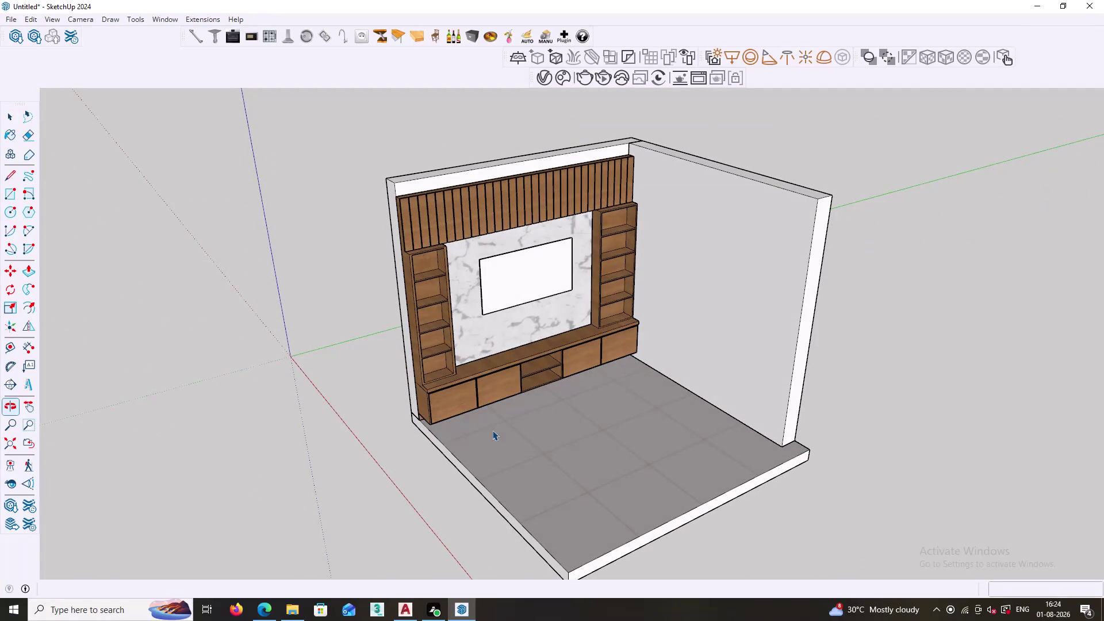
Open the V-Ray Asset Editor and browse Cosmos 3D models in the Vegetation category.
click(545, 81)
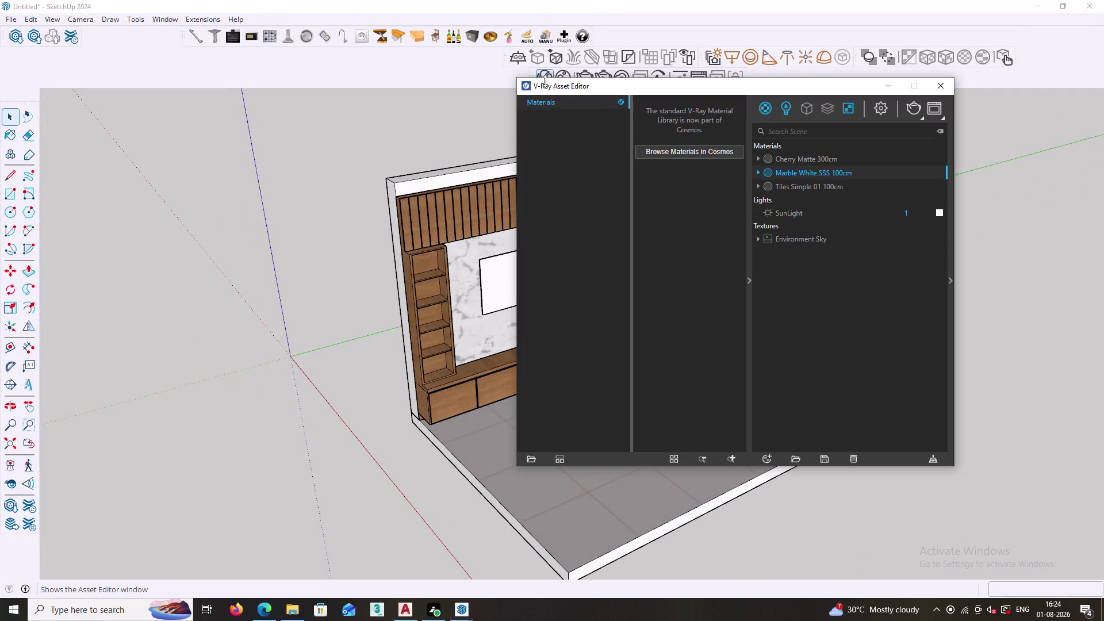
click(672, 147)
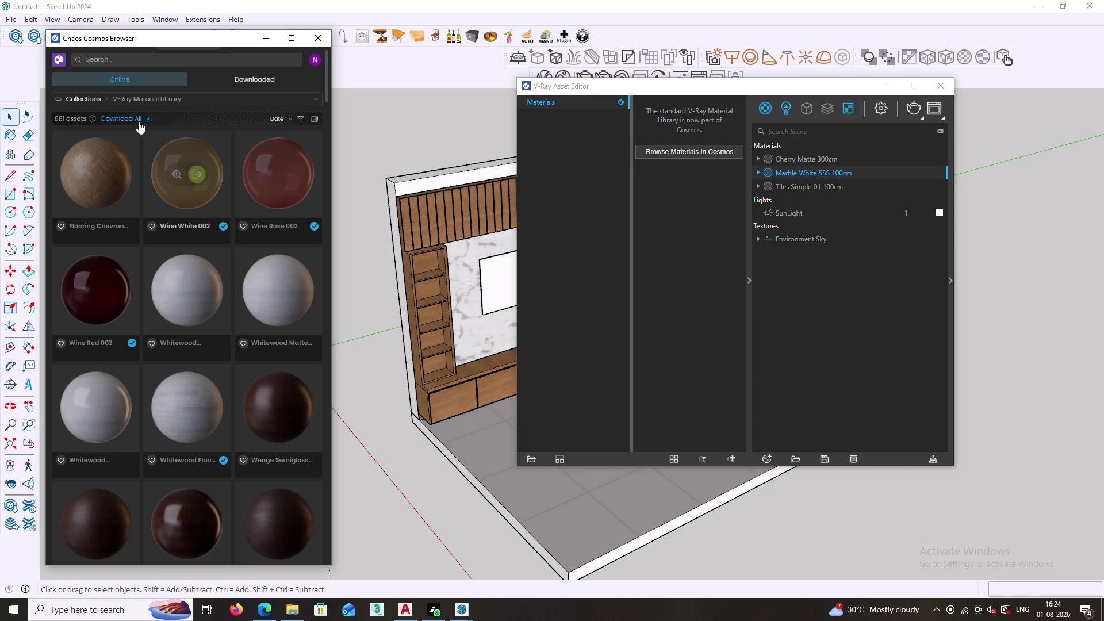
click(57, 62)
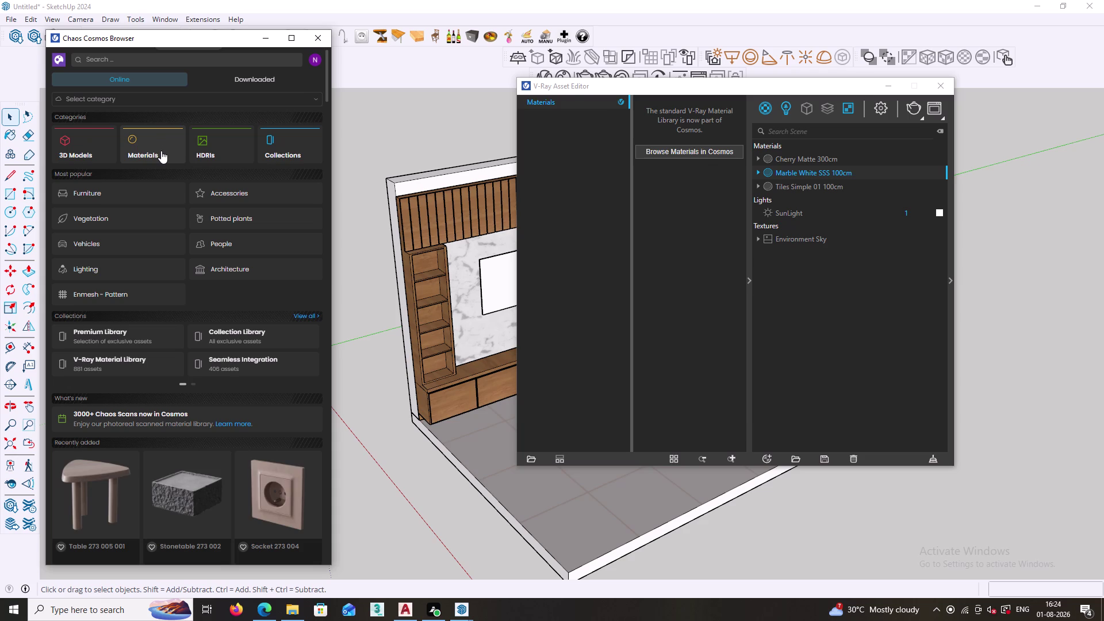
click(89, 219)
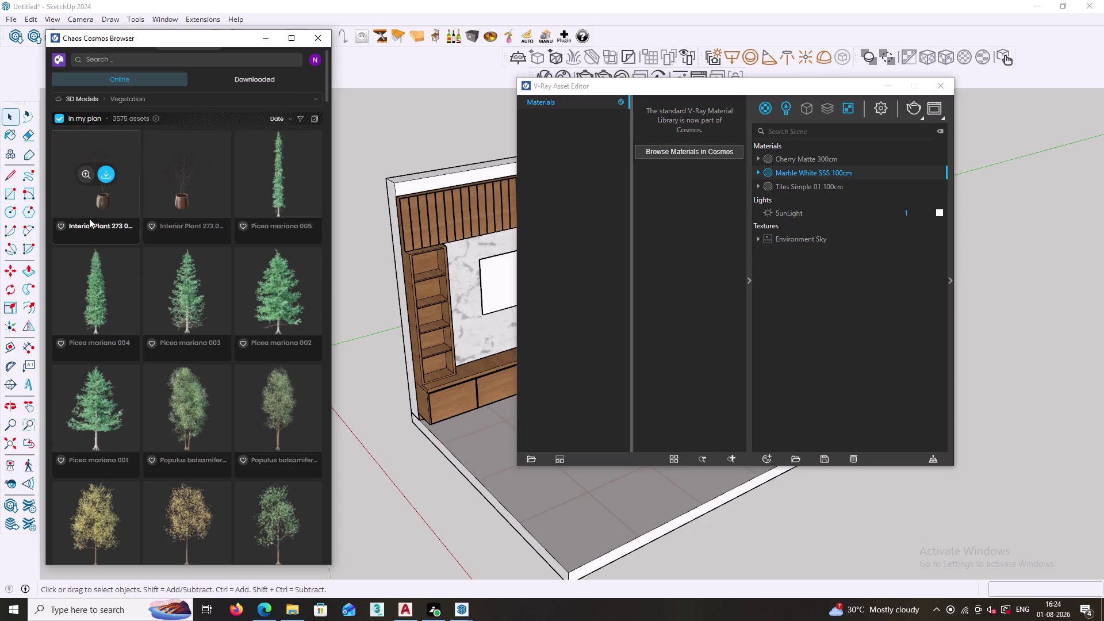
click(127, 99)
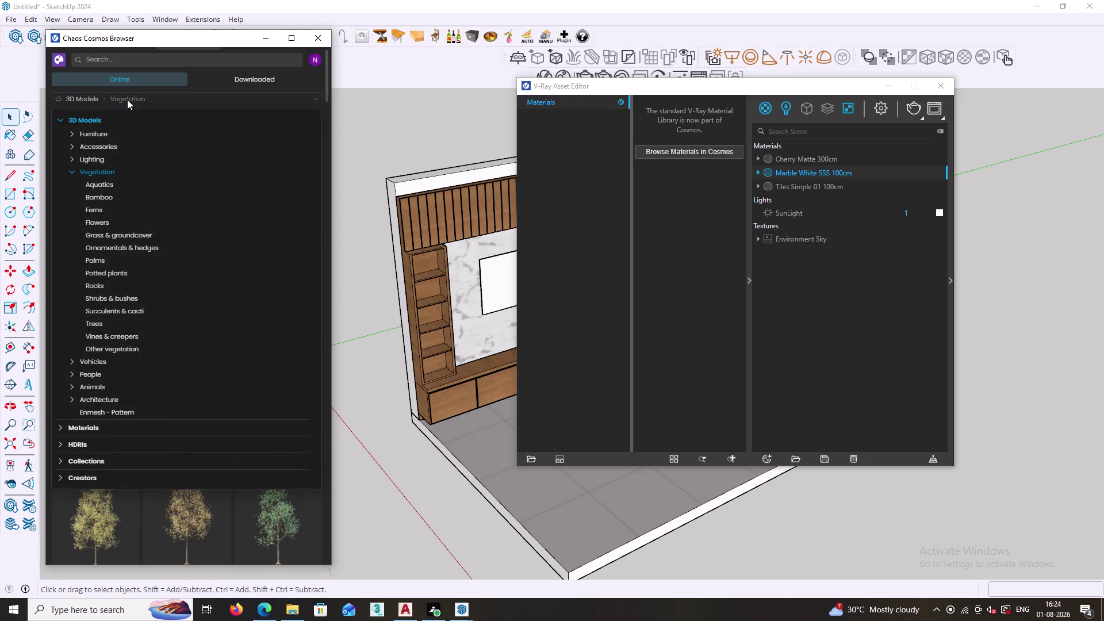
Look through the Aquatics vegetation models in Cosmos.
click(108, 188)
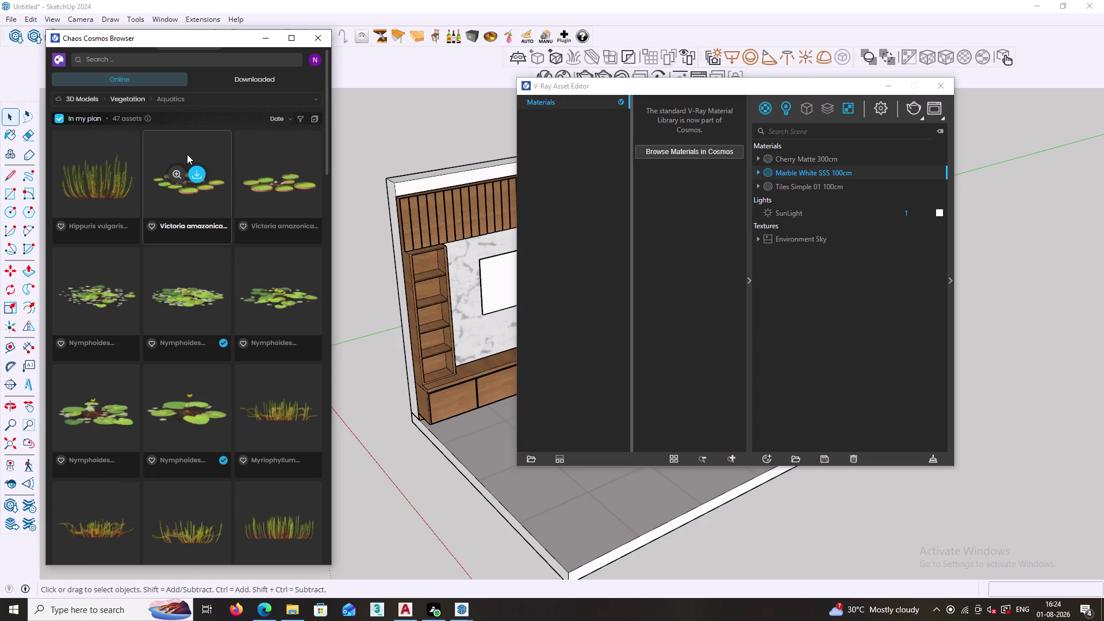
scroll(down, 3)
scroll(down, 3)
scroll(down, 3)
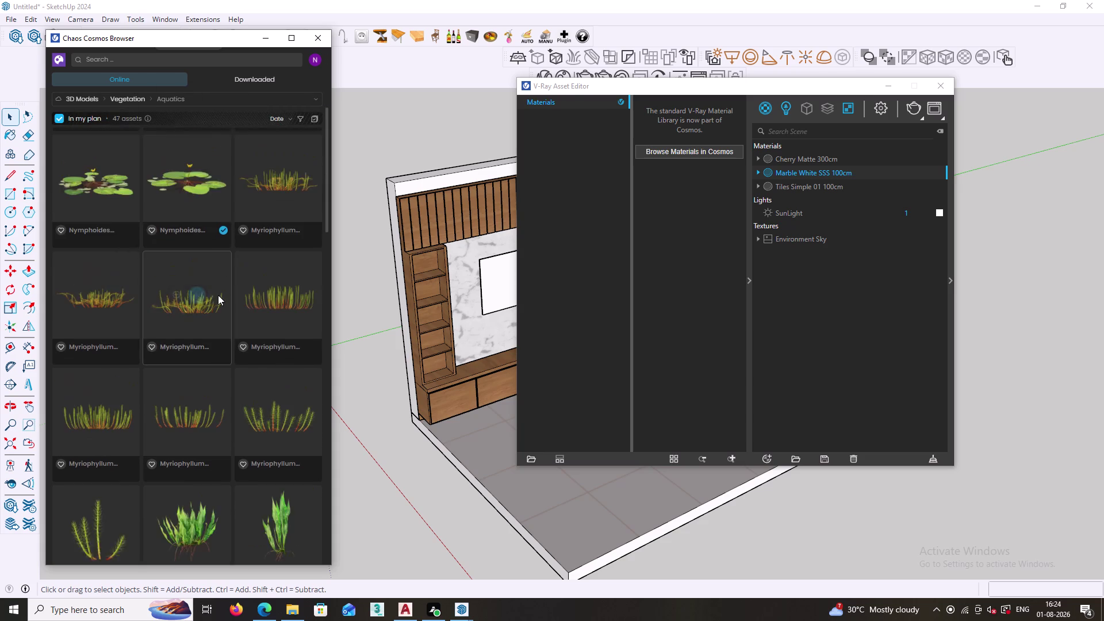
scroll(down, 3)
scroll(down, 3)
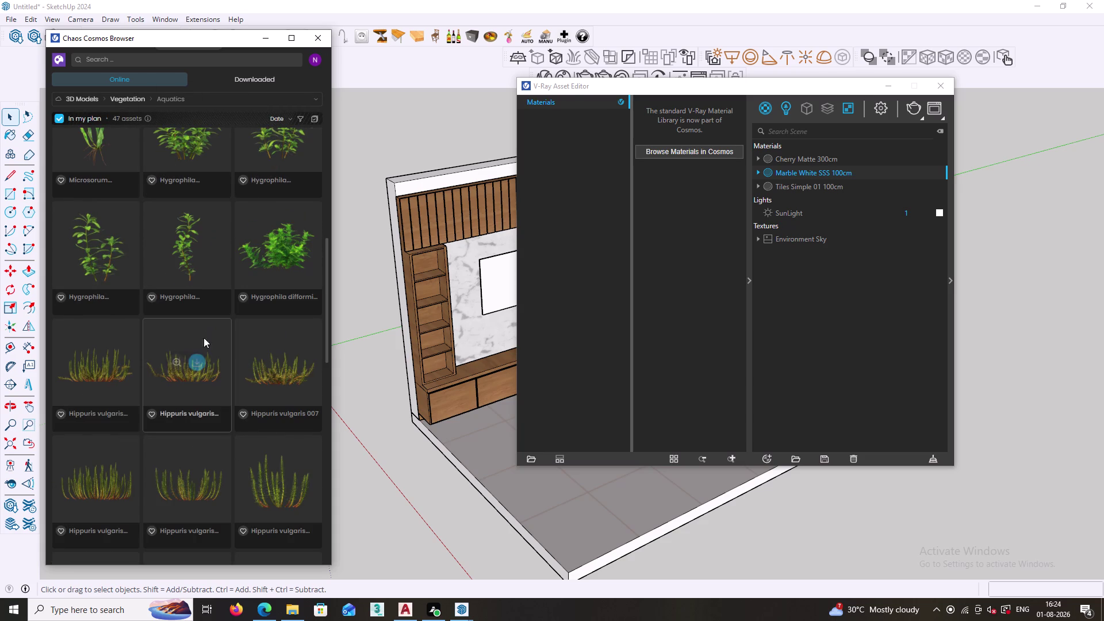
scroll(down, 3)
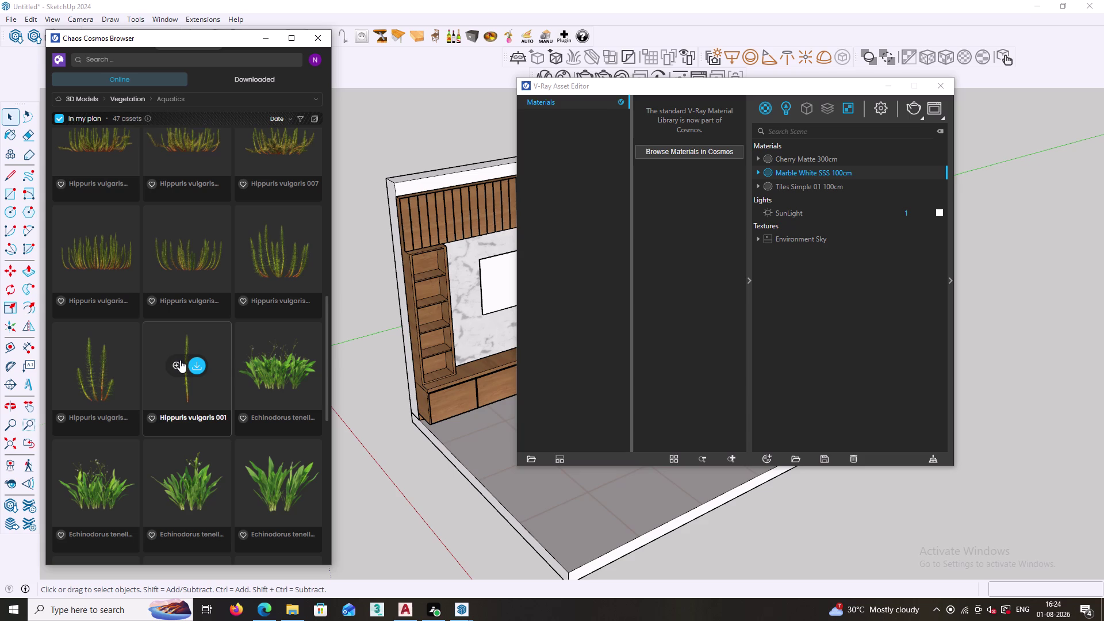
scroll(down, 3)
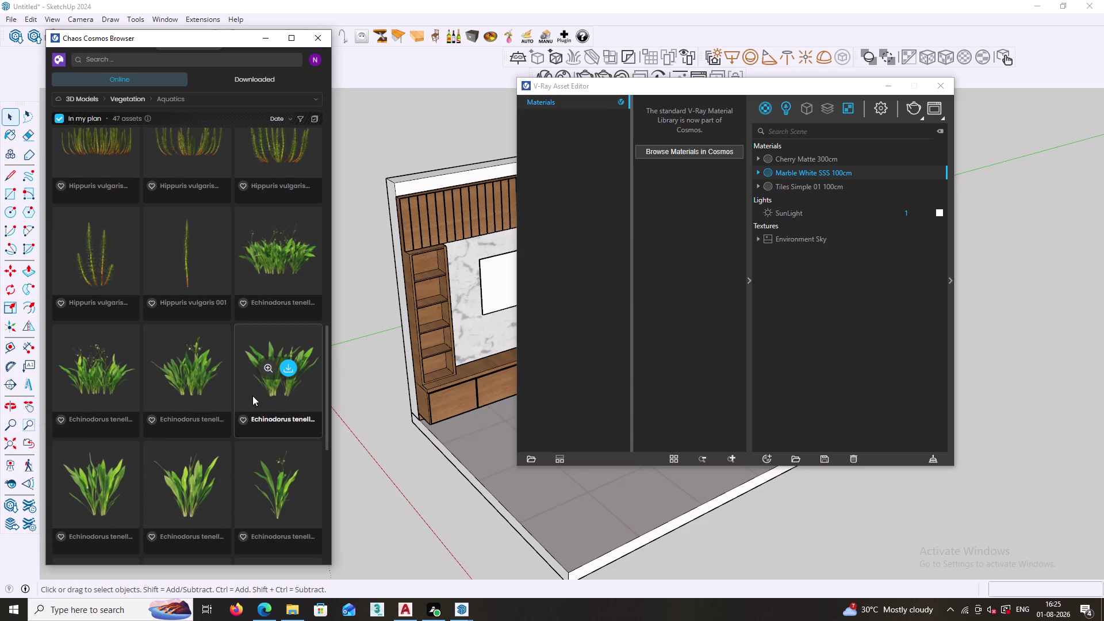
scroll(down, 3)
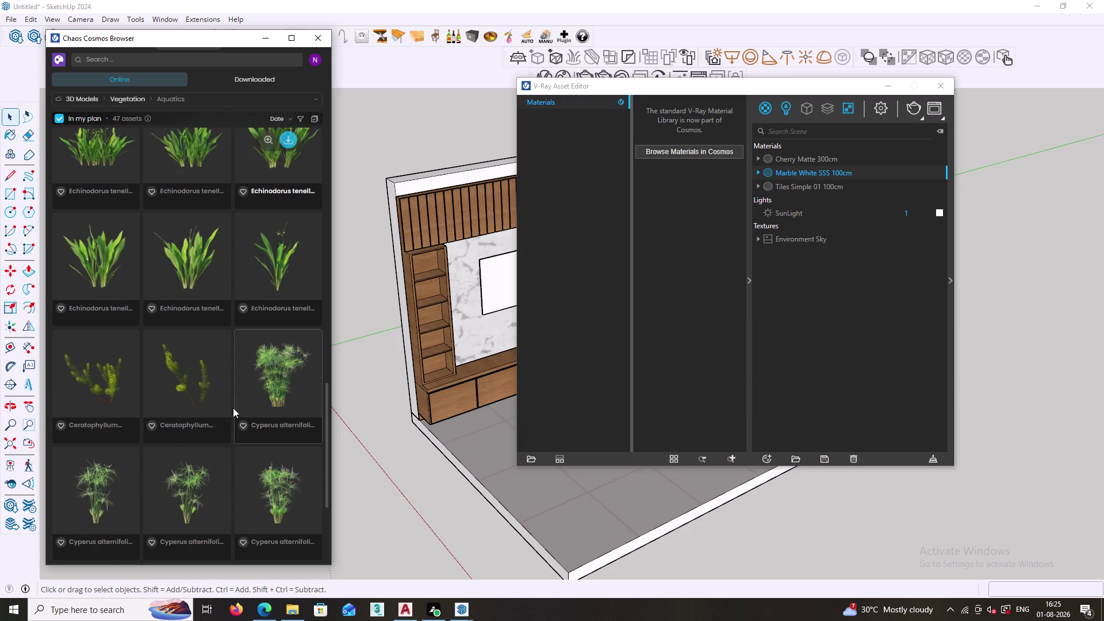
scroll(down, 3)
scroll(down, 3)
scroll(up, 3)
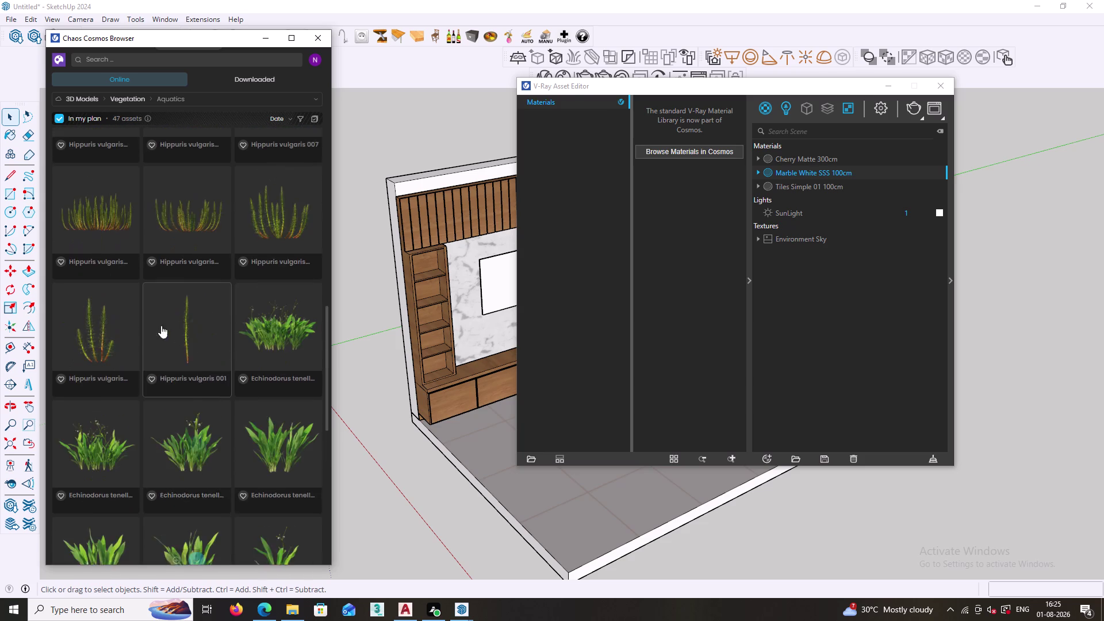
scroll(up, 3)
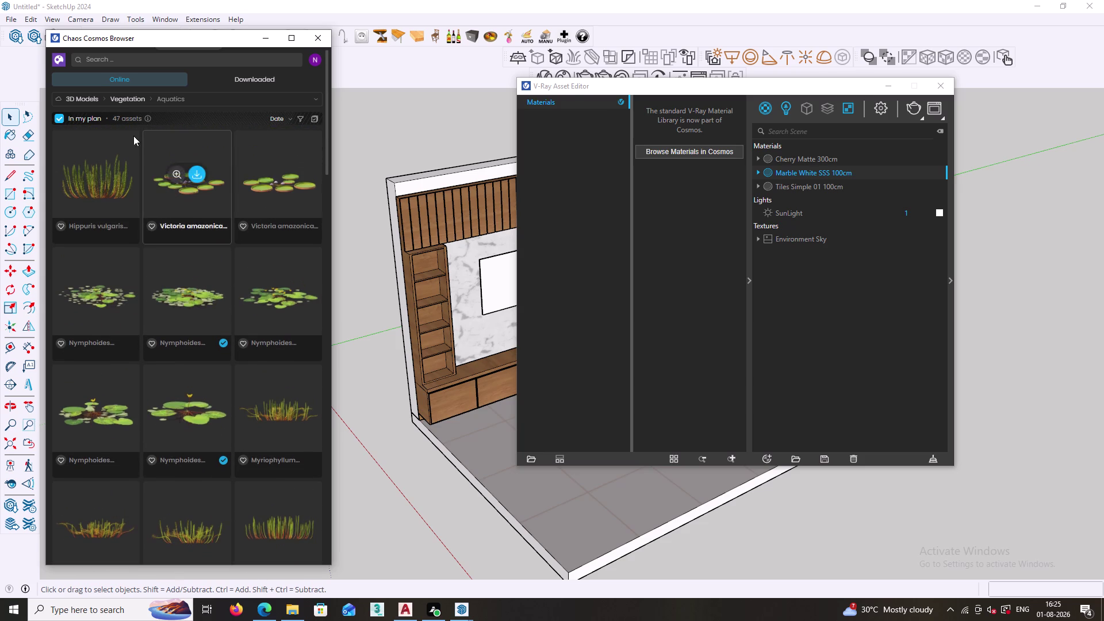
Switch to the Bamboo vegetation category and scroll its models.
click(136, 99)
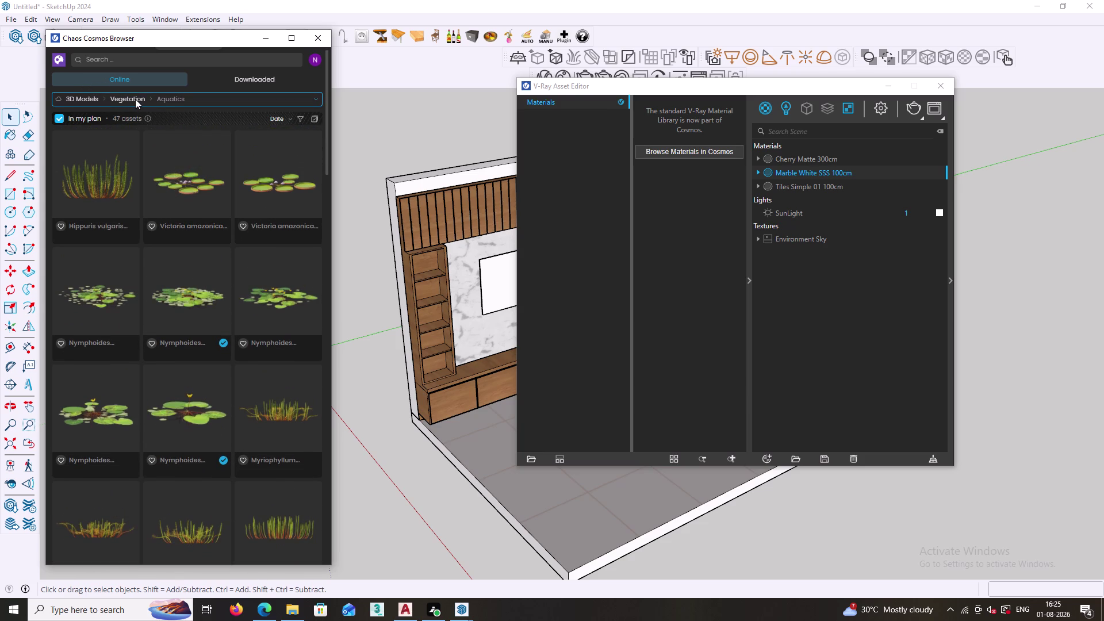
click(111, 196)
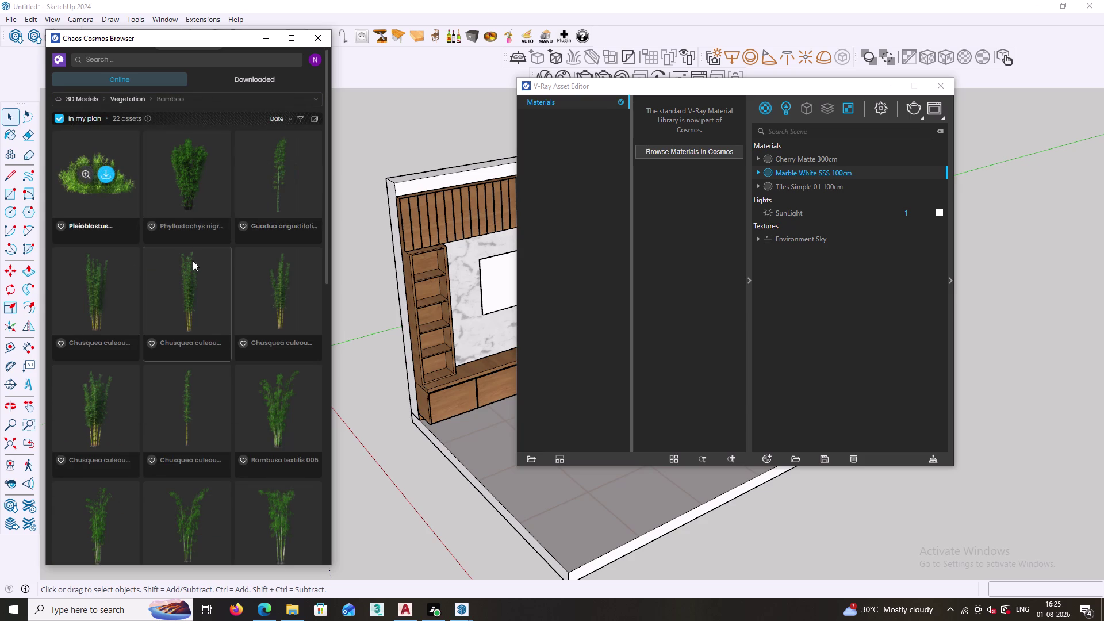
scroll(down, 3)
Browse the Ferns and Flowers vegetation models.
click(158, 93)
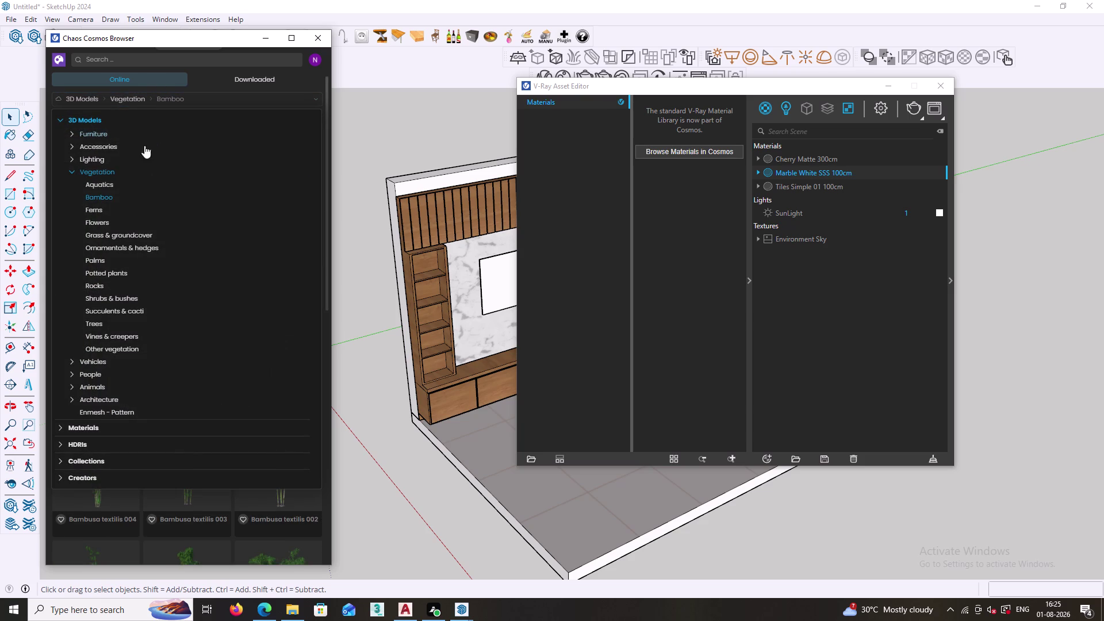
click(101, 205)
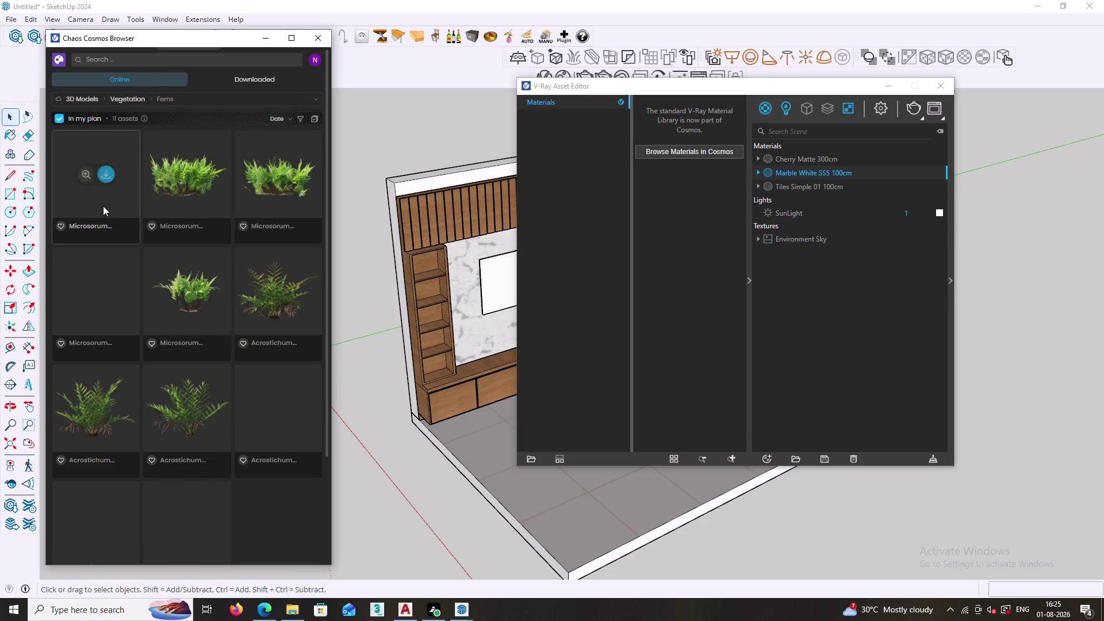
scroll(down, 3)
scroll(down, 3)
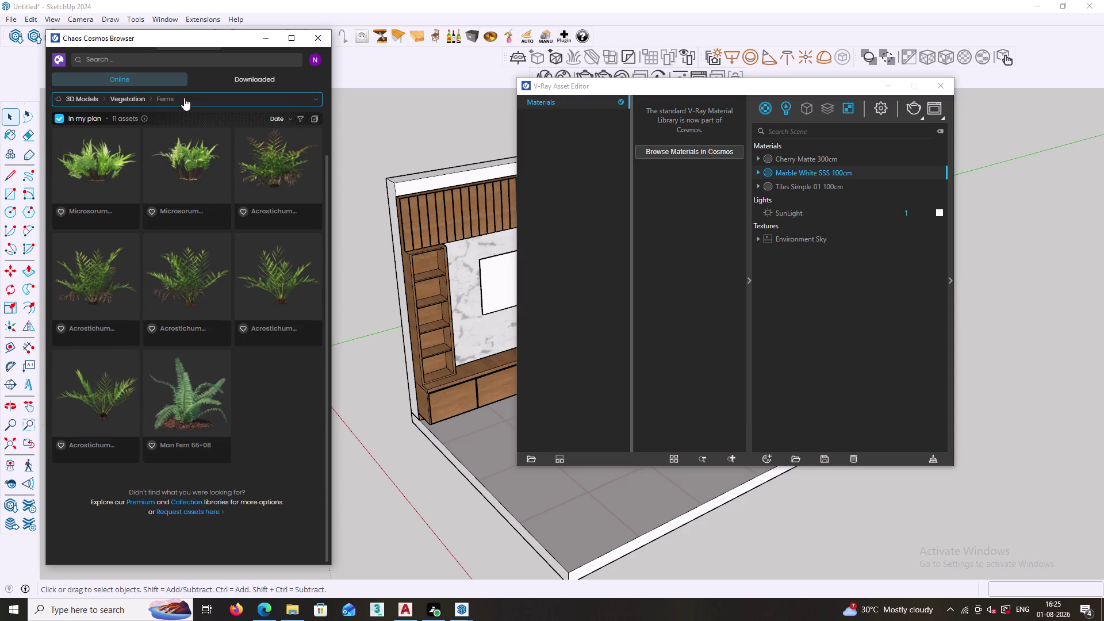
click(184, 98)
click(119, 223)
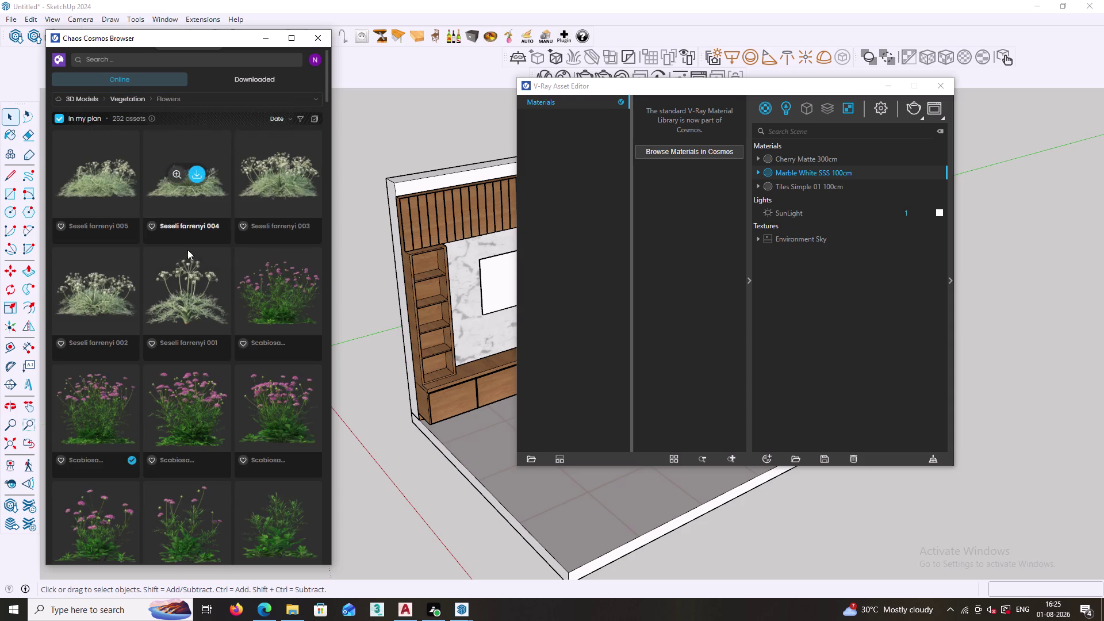
scroll(down, 3)
scroll(down, 3)
Visit Grass & groundcover, Ornamentals & hedges and Palms, ending on Potted plants.
click(184, 97)
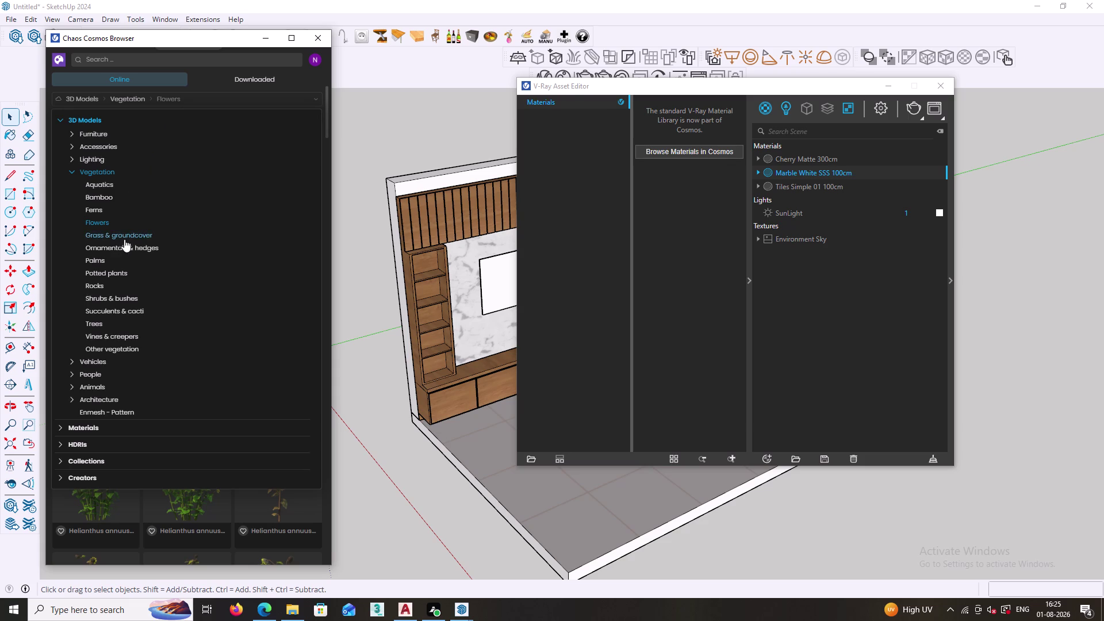
click(126, 238)
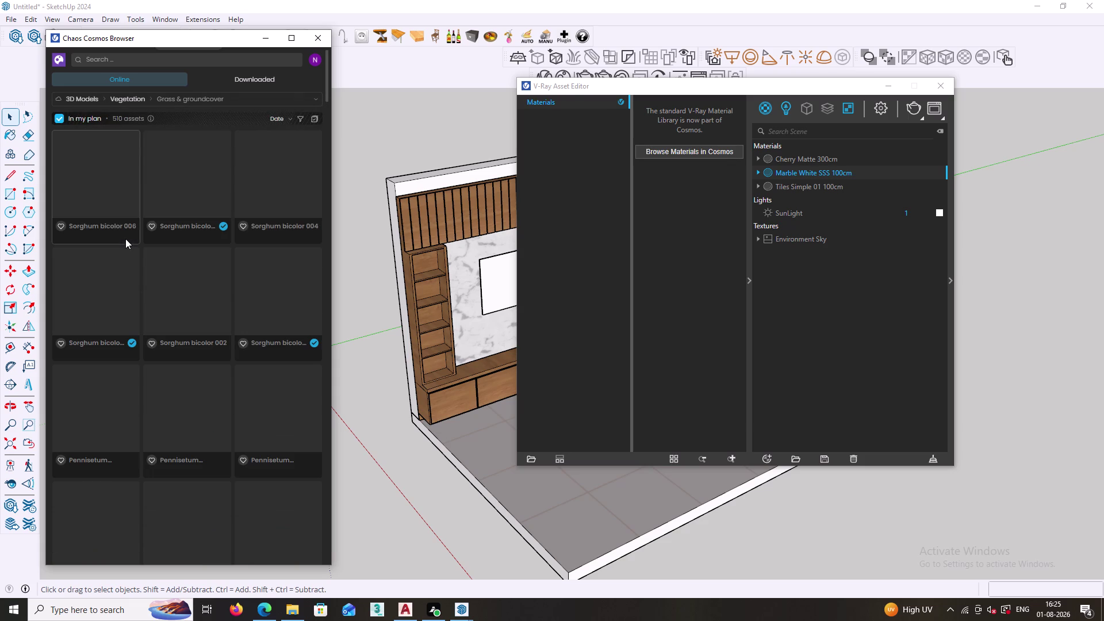
click(207, 99)
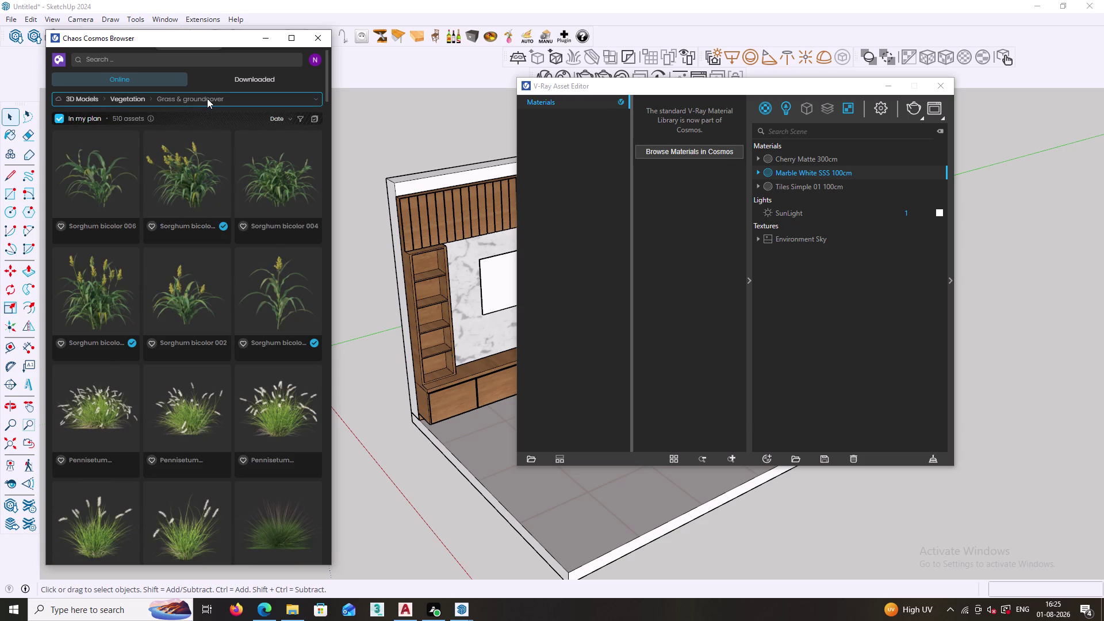
click(124, 246)
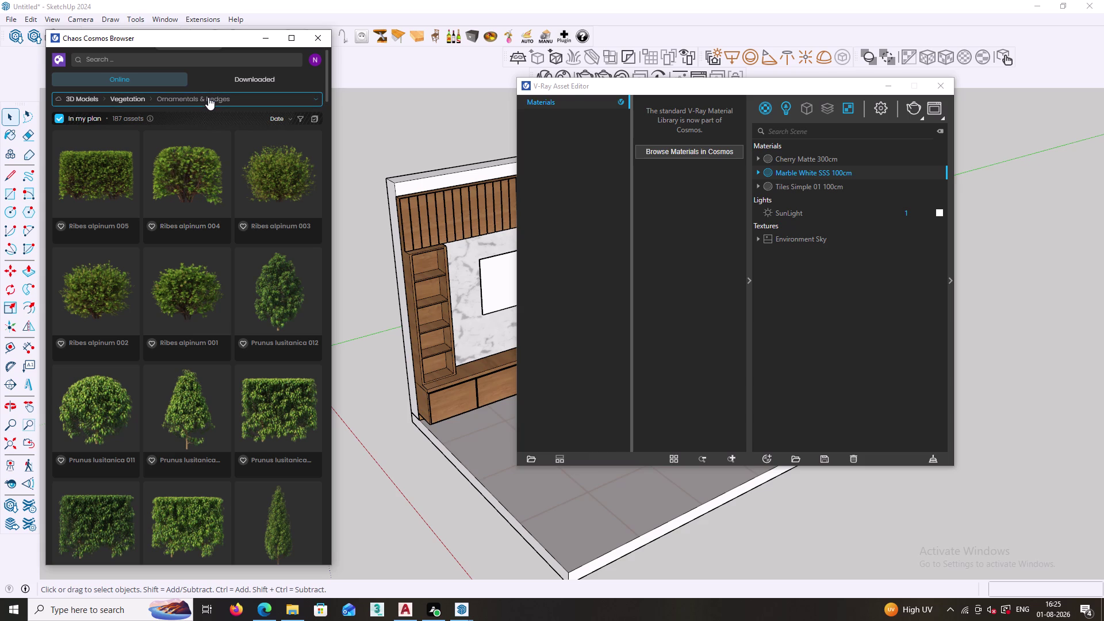
click(208, 98)
click(104, 257)
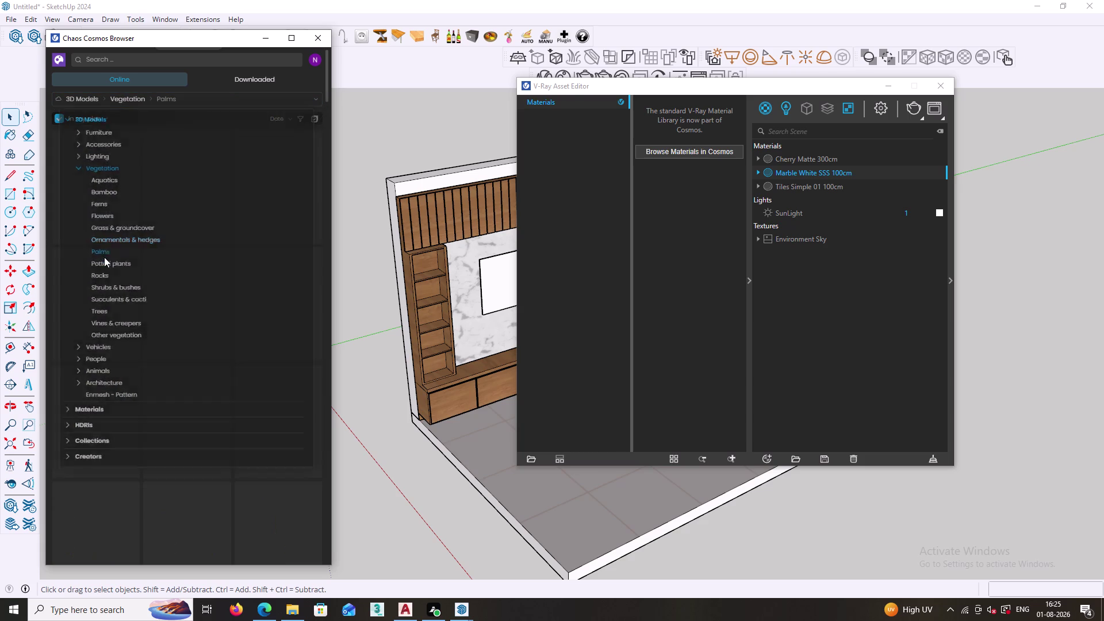
click(190, 101)
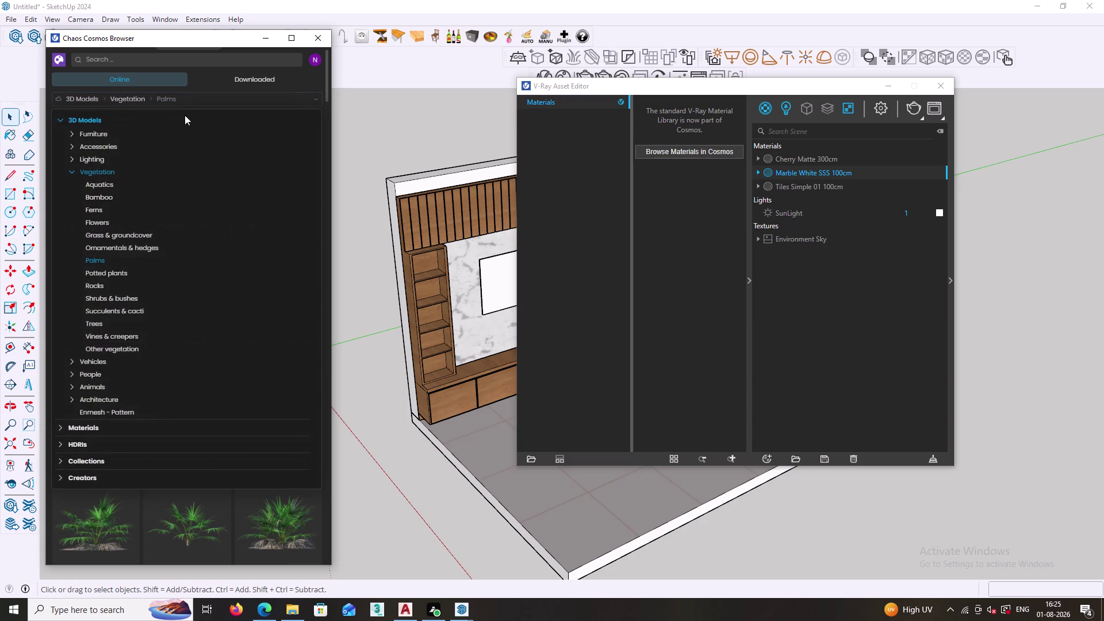
click(107, 273)
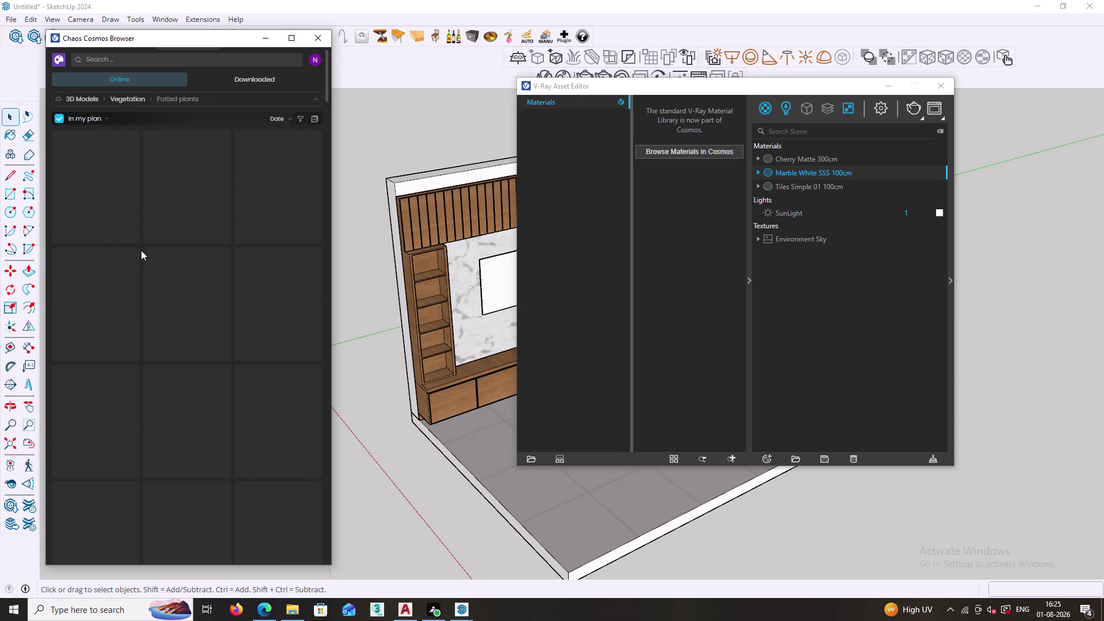
Download the Philodendron moonlight 001 and Monstera deliciosa potted plants.
scroll(down, 3)
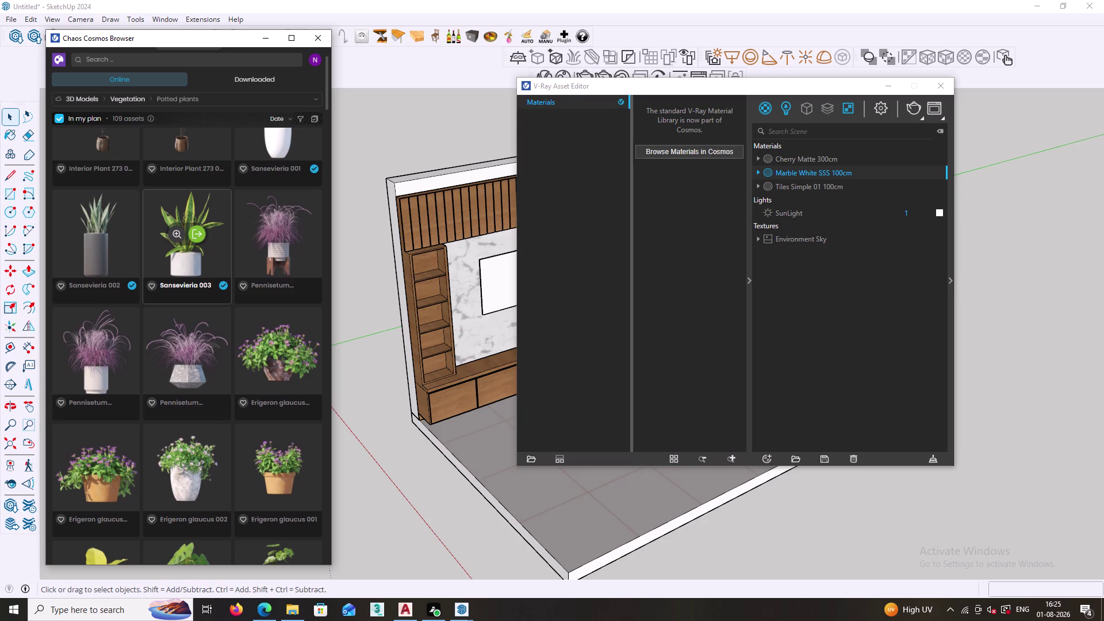
scroll(down, 3)
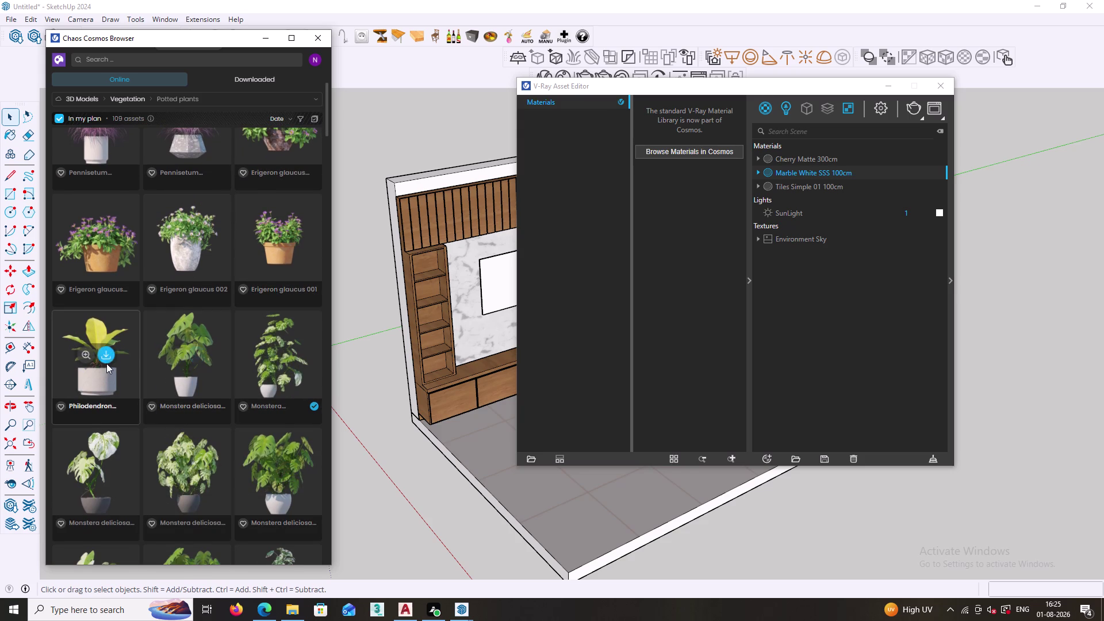
click(110, 355)
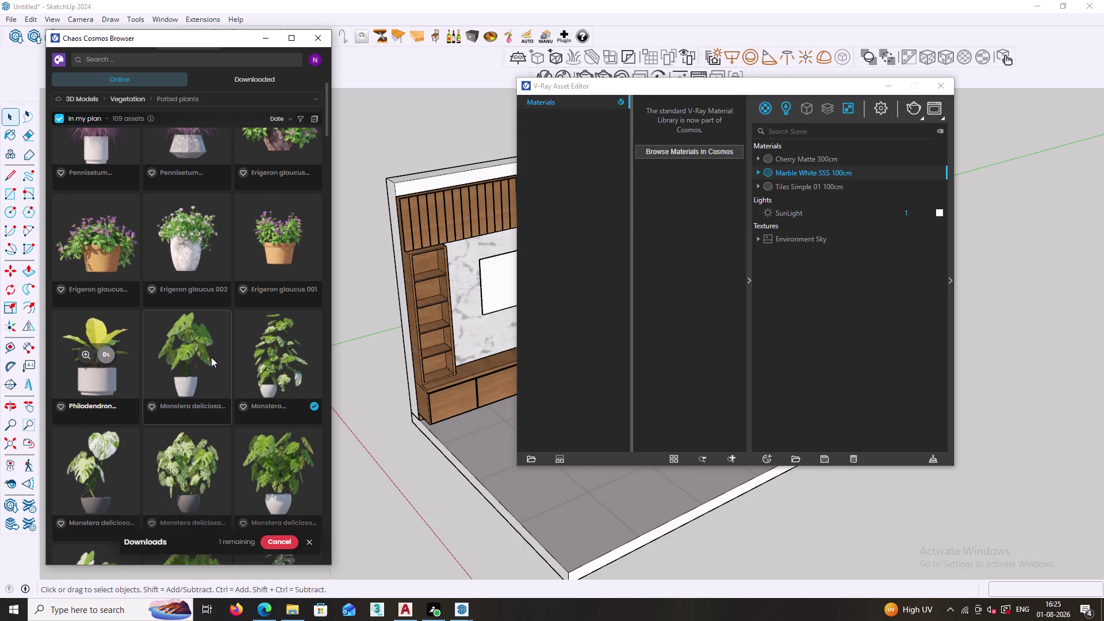
click(199, 352)
Scroll further down the potted plants and download Plant 260 031 02.
scroll(down, 3)
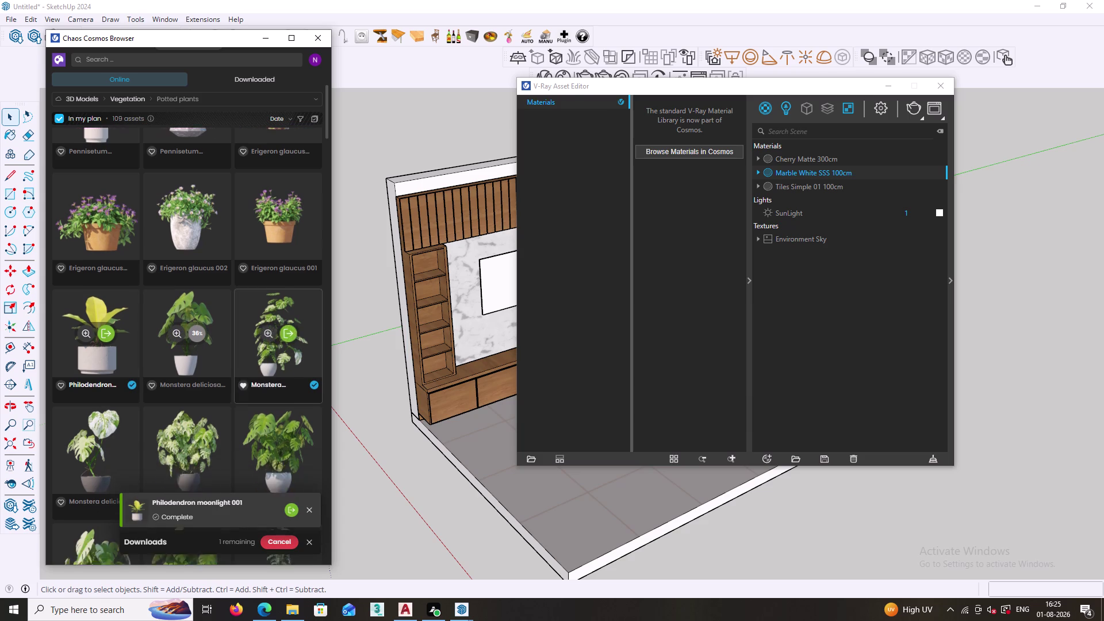
scroll(down, 3)
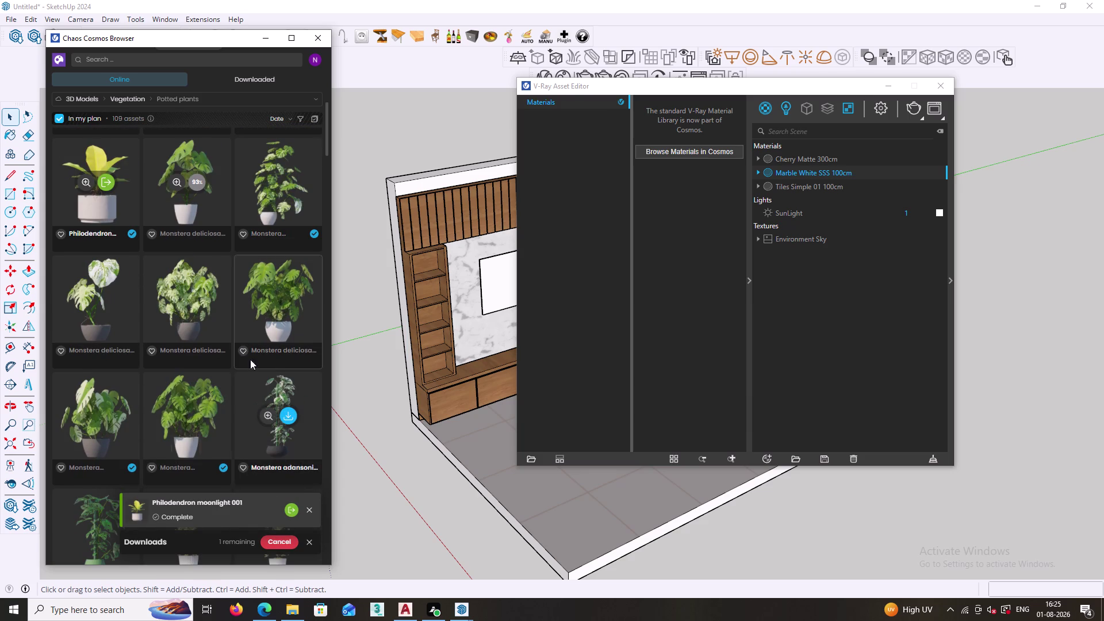
scroll(down, 3)
scroll(down, 3)
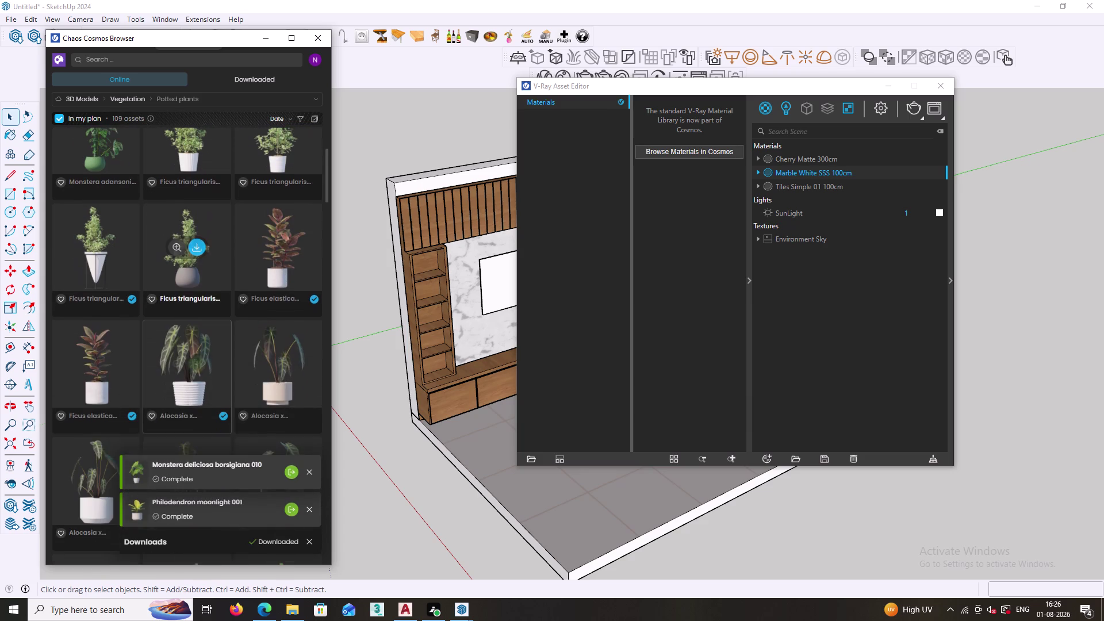
scroll(down, 3)
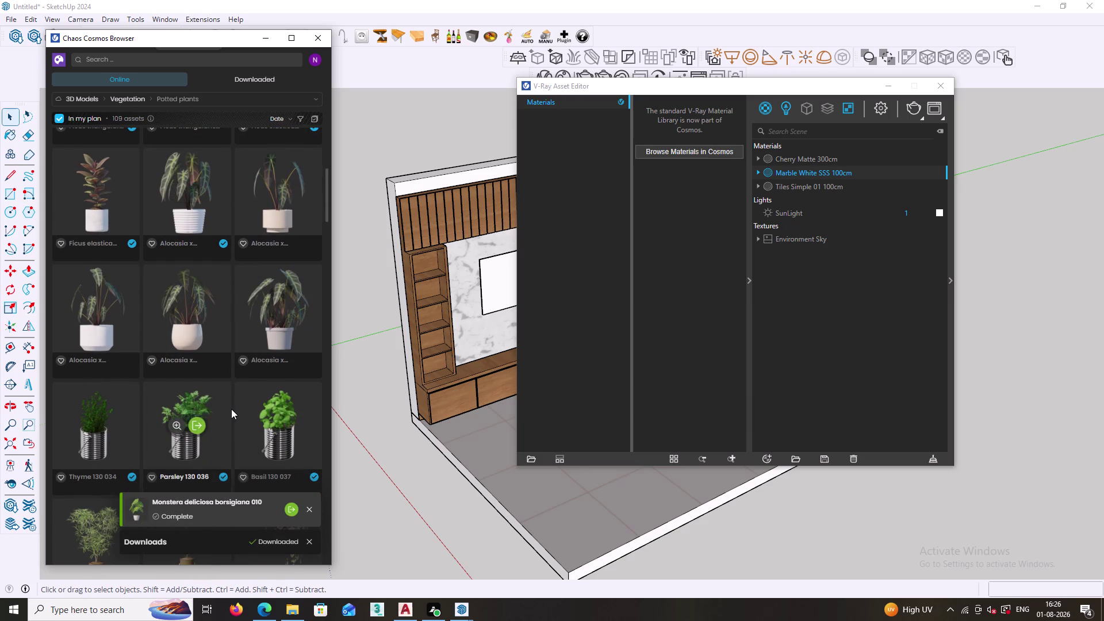
scroll(down, 3)
scroll(down, 3)
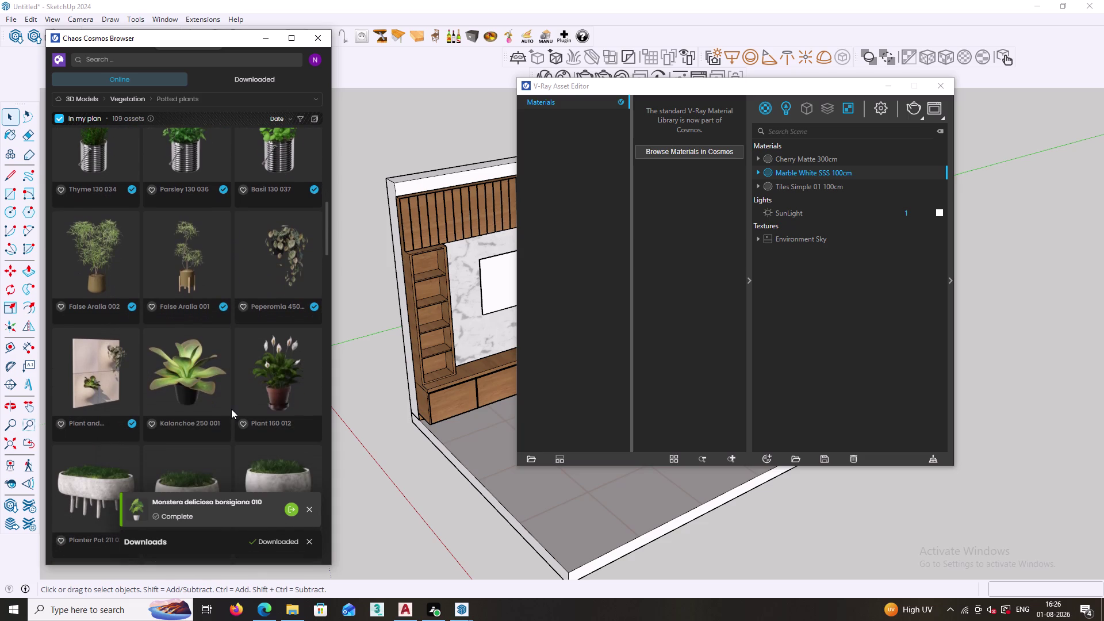
scroll(down, 3)
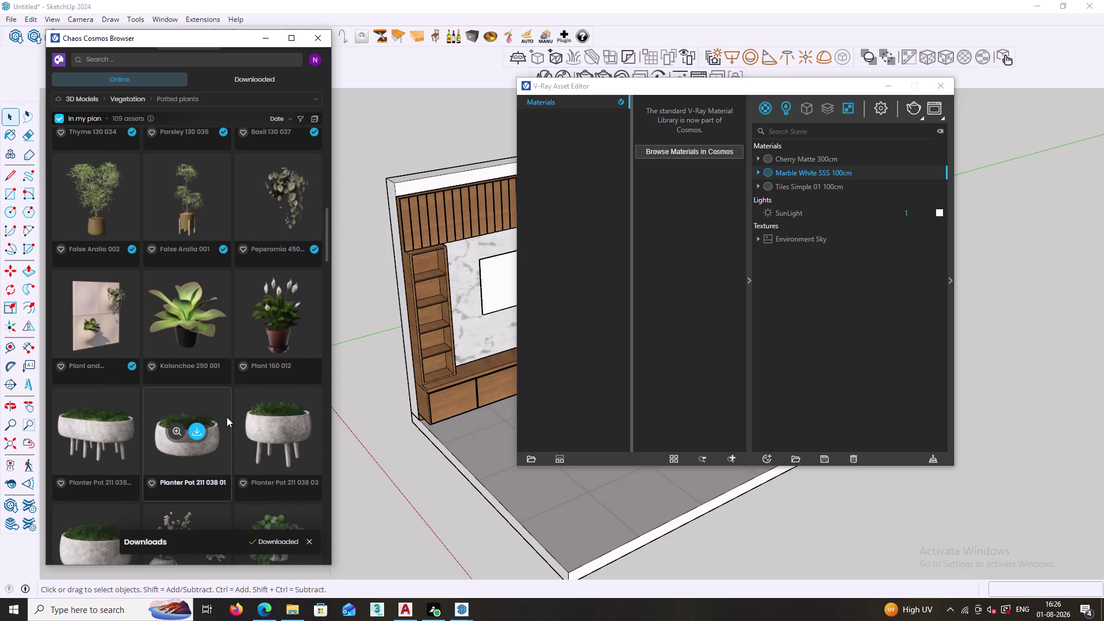
scroll(down, 3)
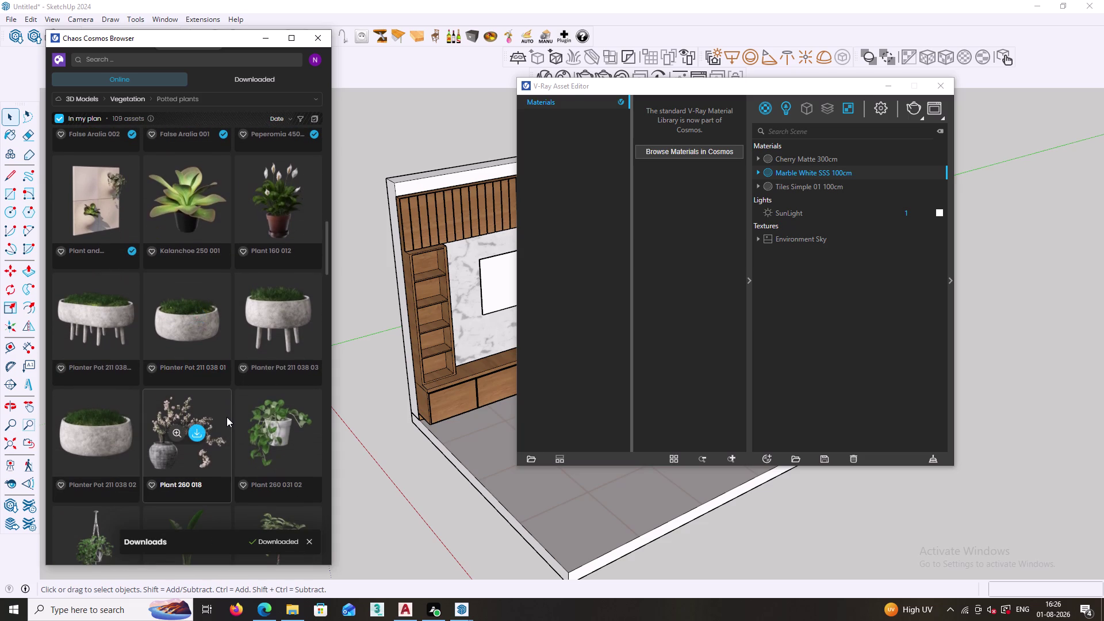
scroll(down, 3)
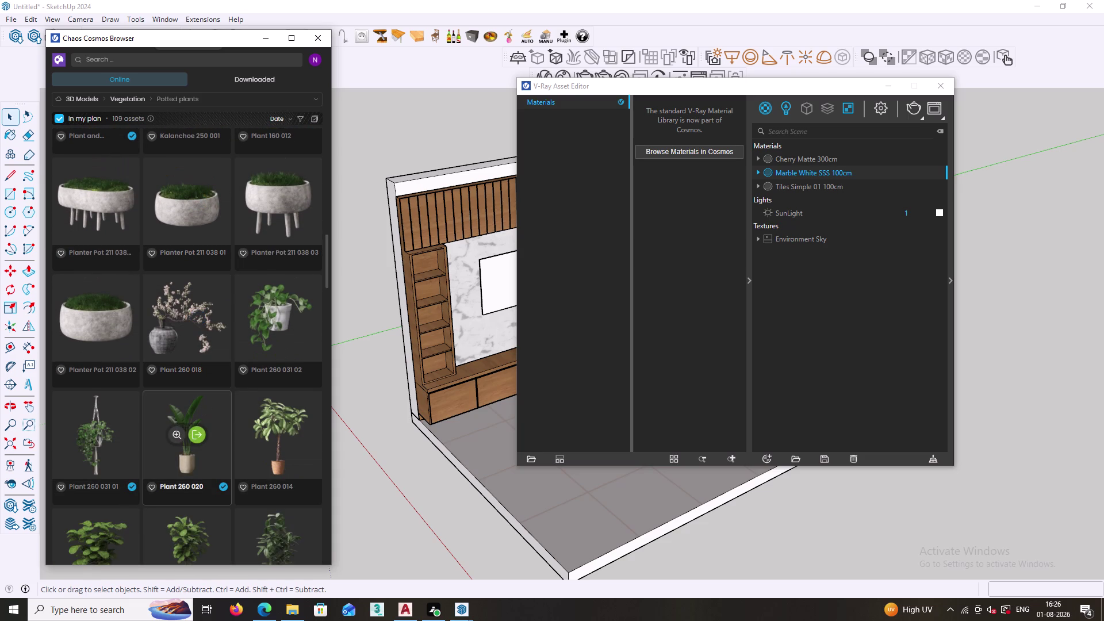
click(283, 313)
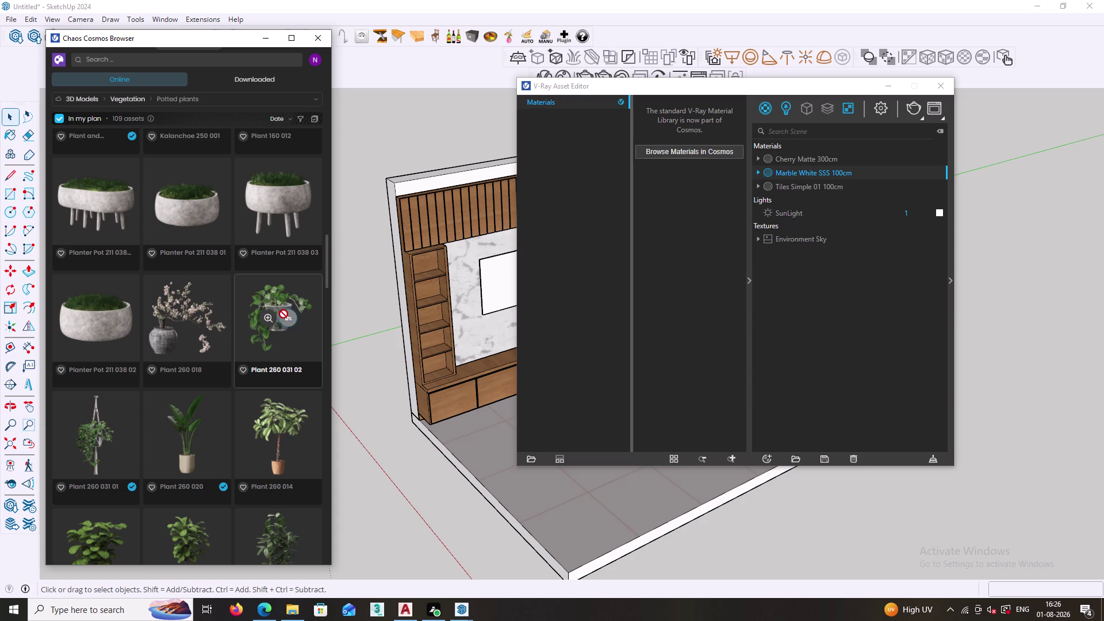
Bring the downloaded Plant 260 031 02 into the model.
scroll(down, 3)
scroll(down, 3)
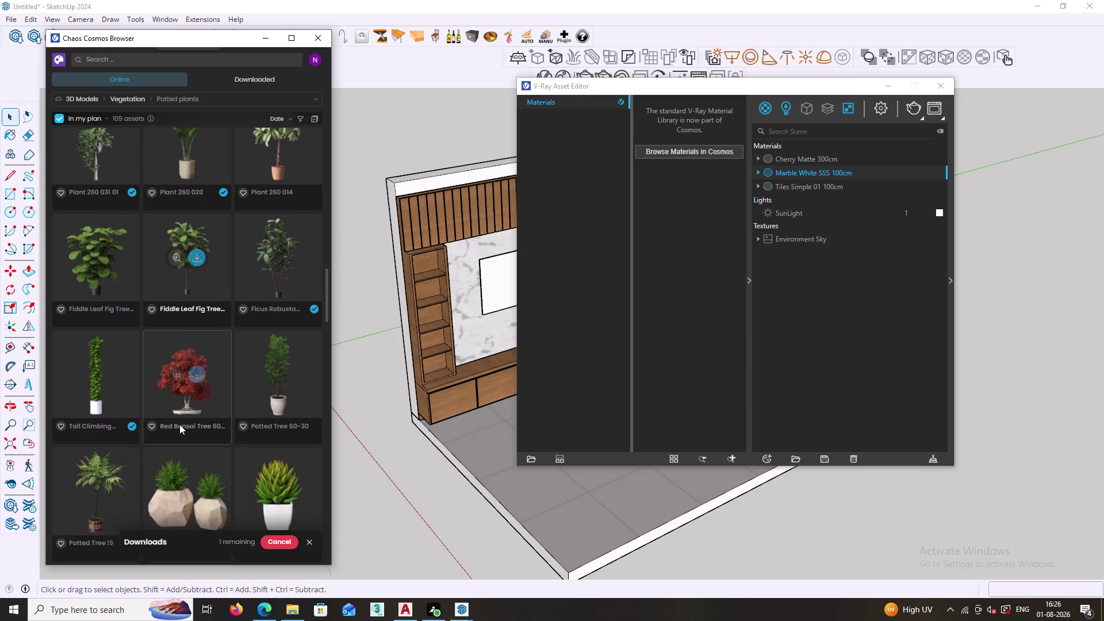
scroll(down, 3)
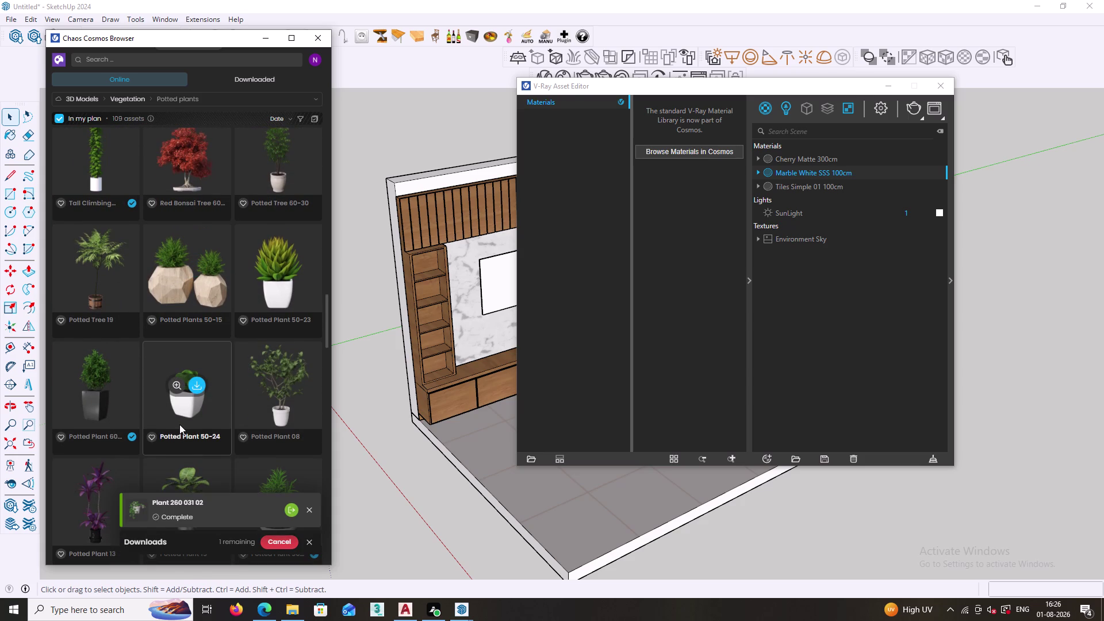
scroll(down, 3)
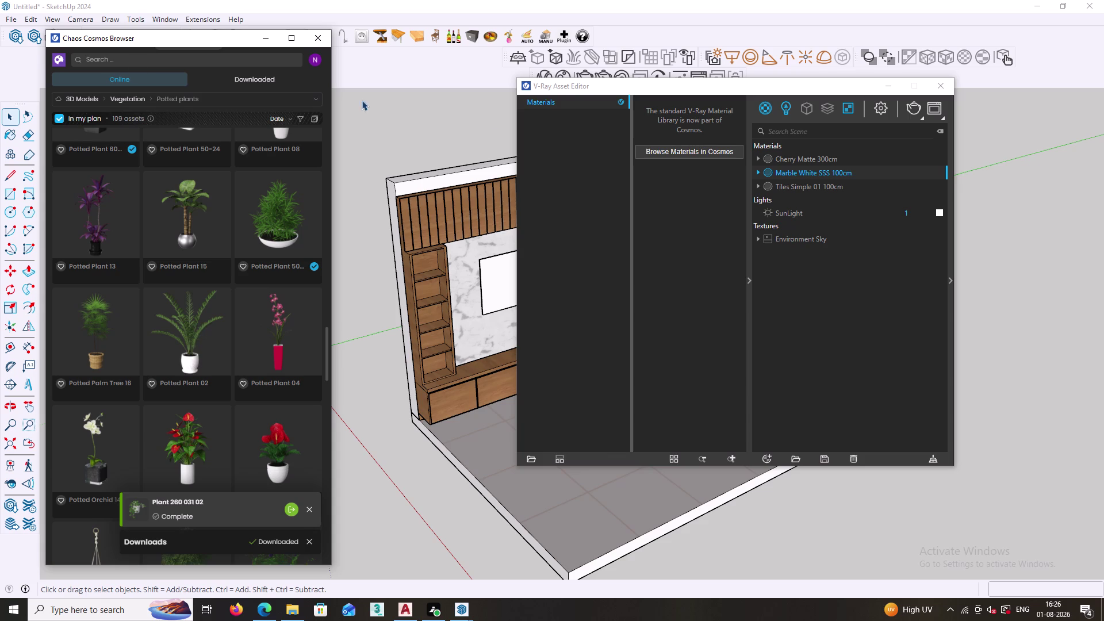
scroll(up, 3)
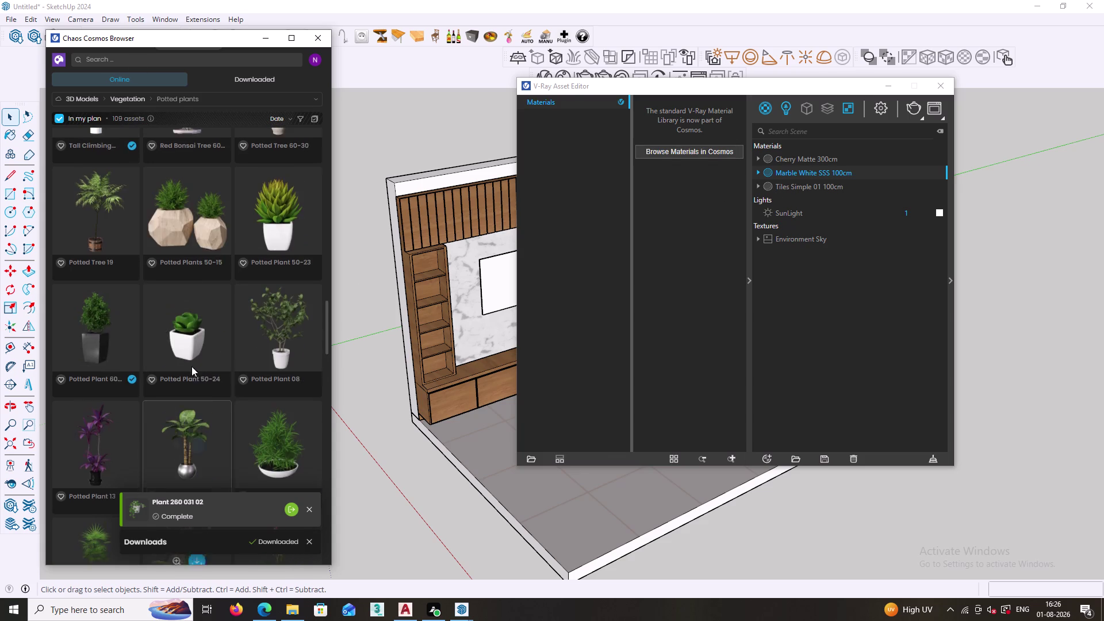
scroll(up, 3)
scroll(up, 3)
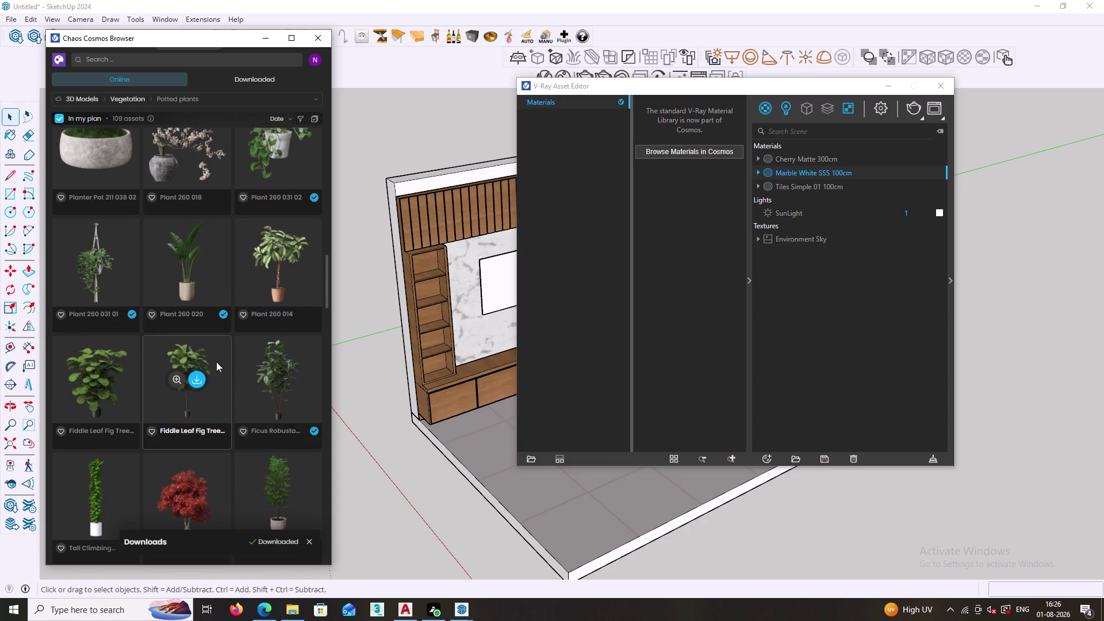
scroll(up, 3)
scroll(down, 3)
scroll(up, 3)
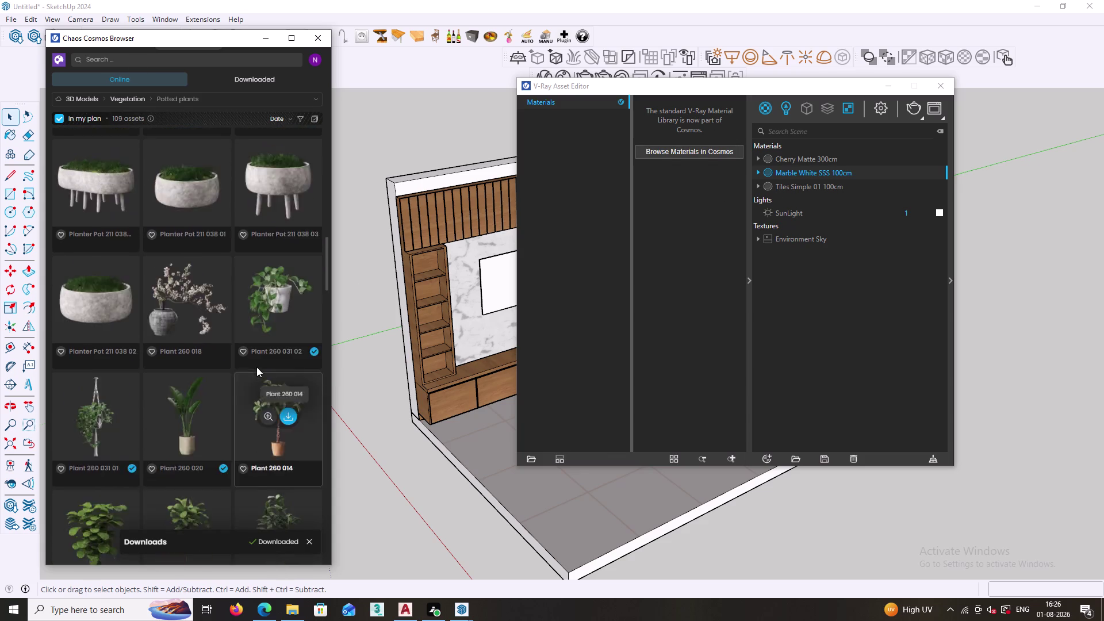
click(287, 435)
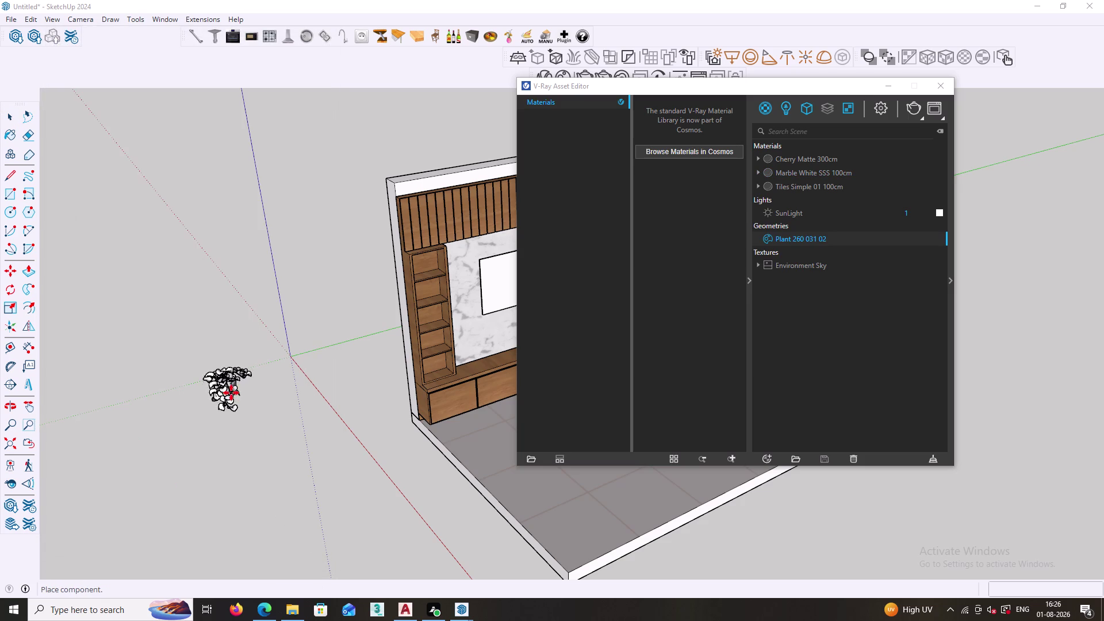
Set Plant 260 031 02 down in the scene.
scroll(up, 3)
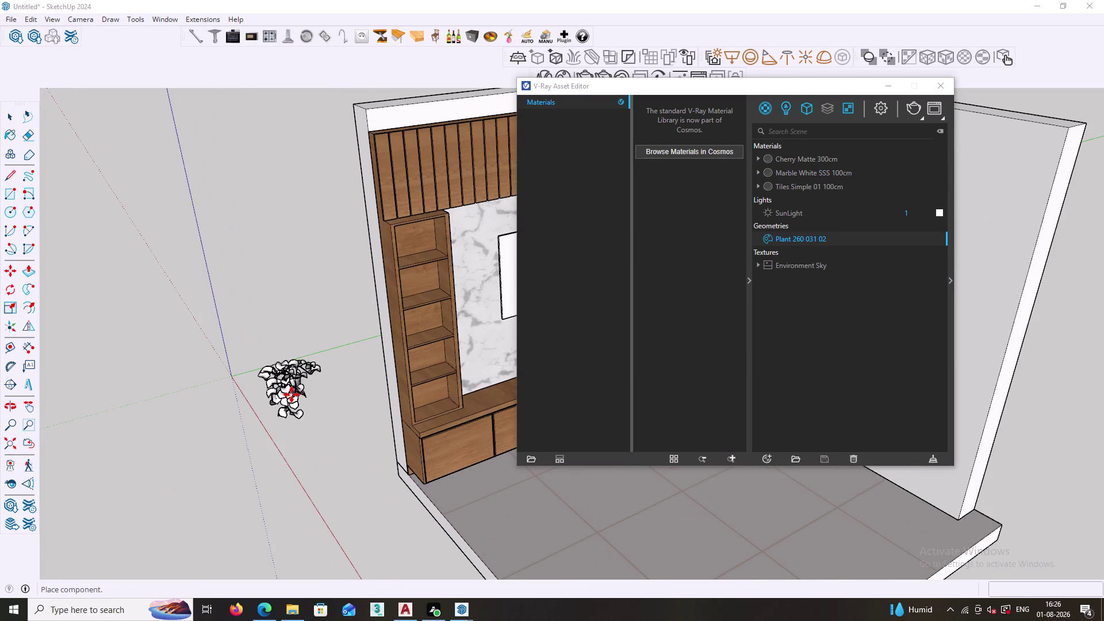
click(292, 395)
key(space)
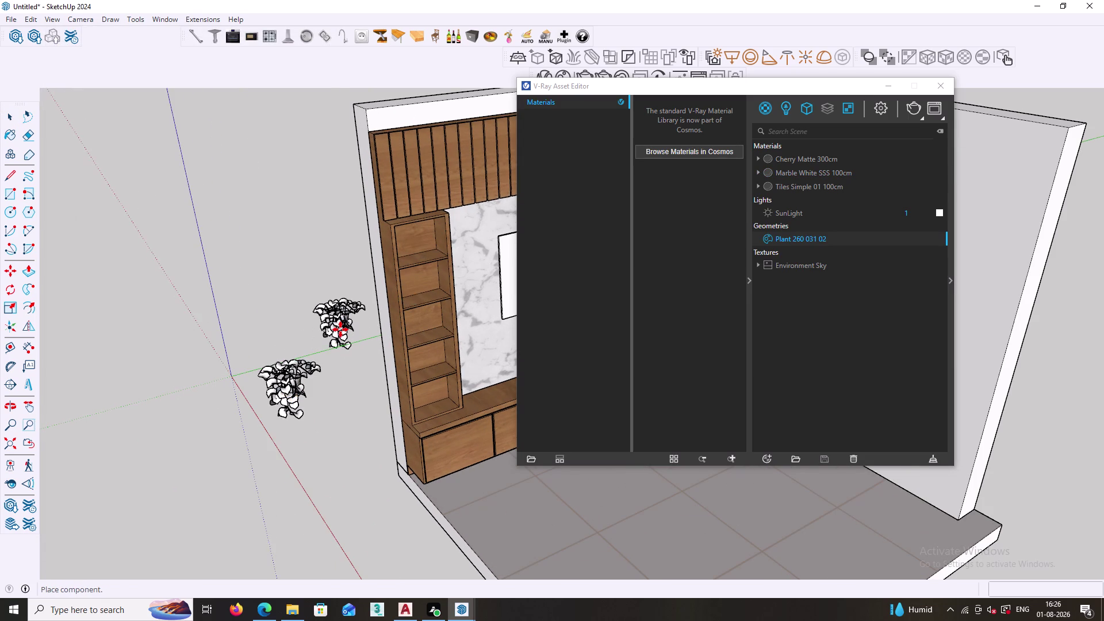
Import the Philodendron moonlight 001 and place it beside the TV unit.
scroll(up, 3)
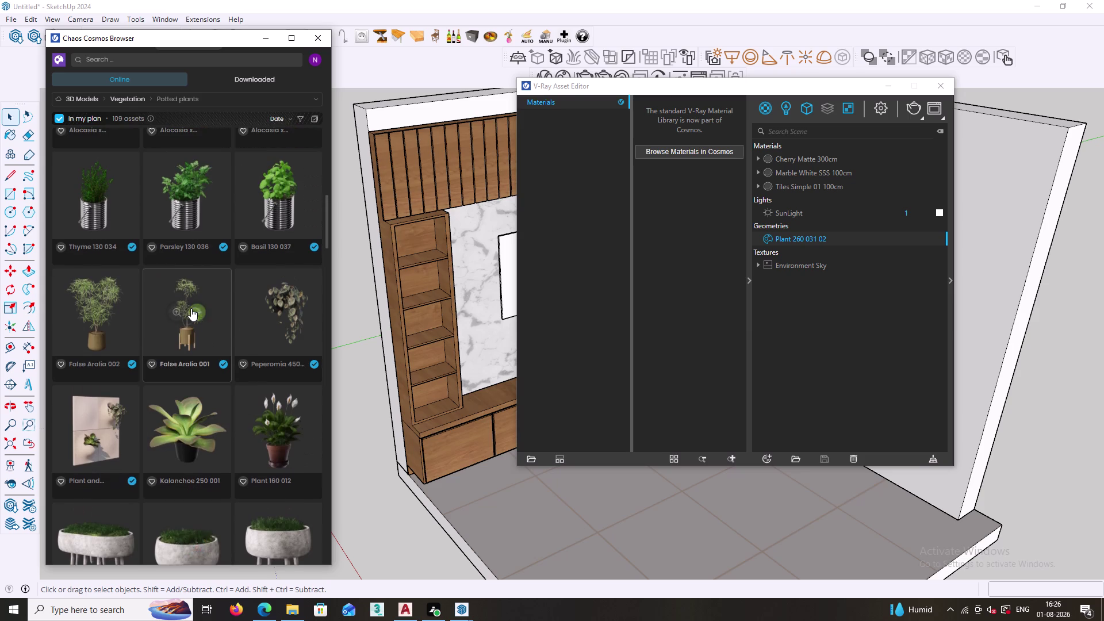
scroll(up, 3)
scroll(up, 3)
scroll(up, 3)
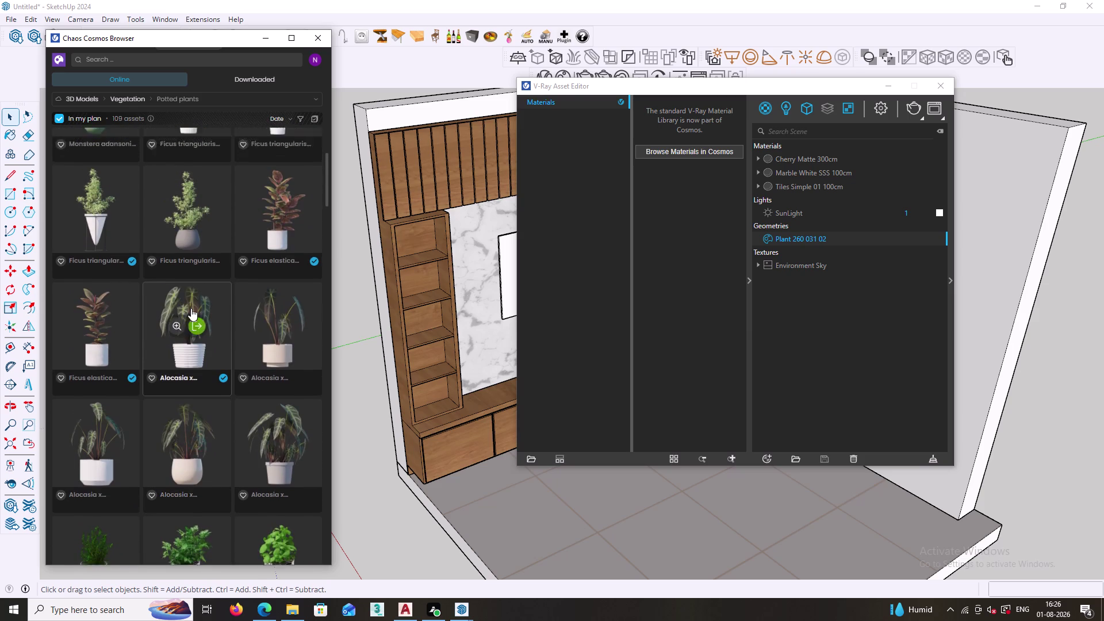
scroll(up, 3)
scroll(up, 3)
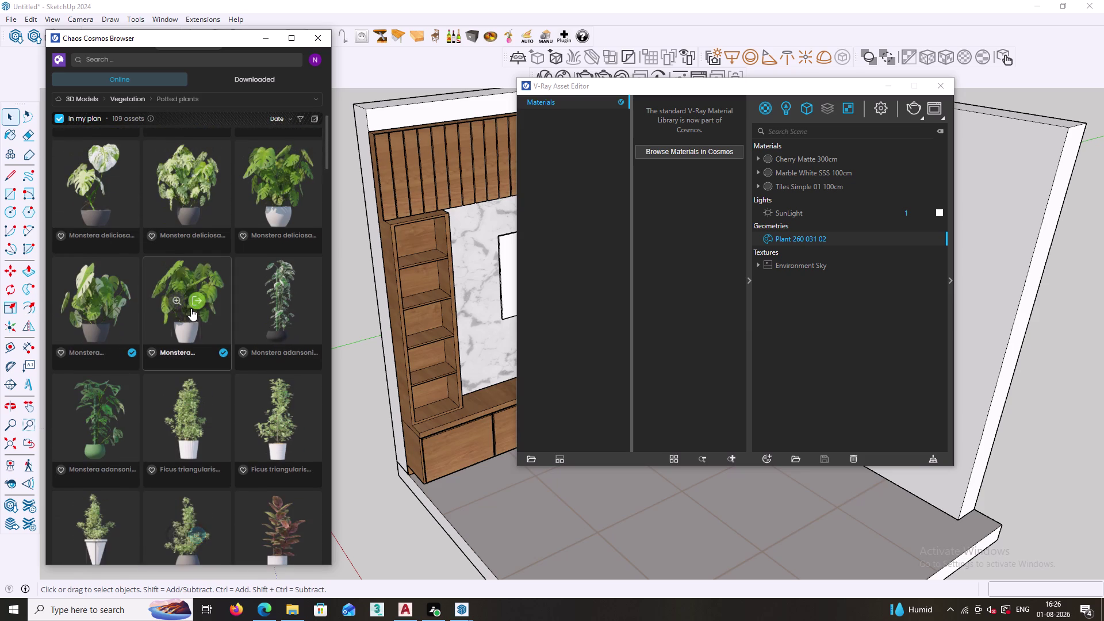
scroll(up, 3)
scroll(up, 3)
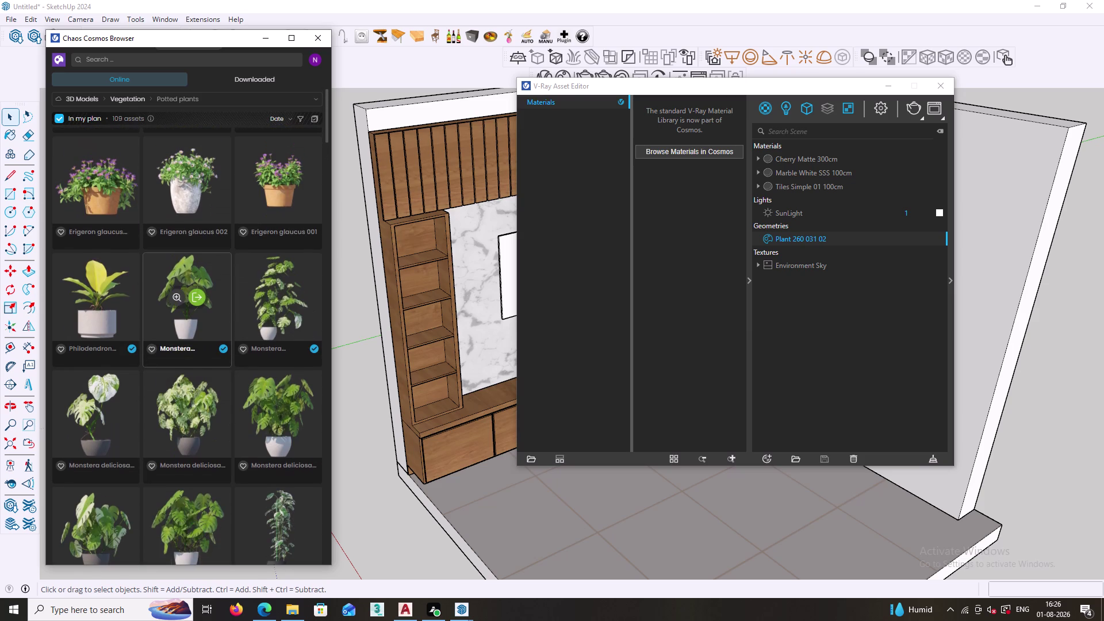
scroll(up, 3)
scroll(down, 3)
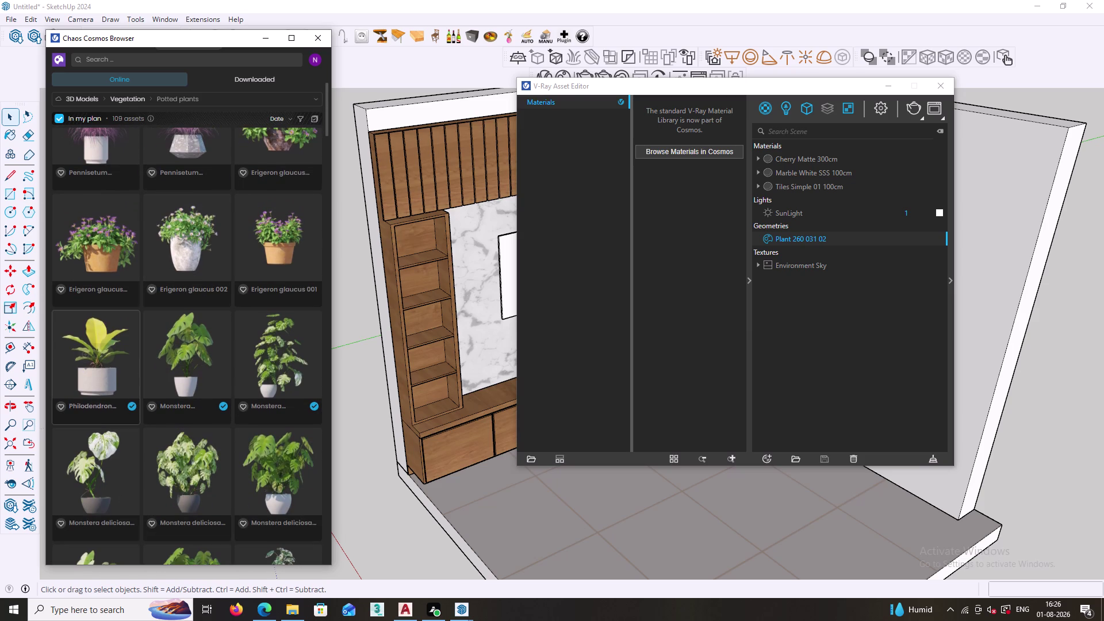
click(107, 357)
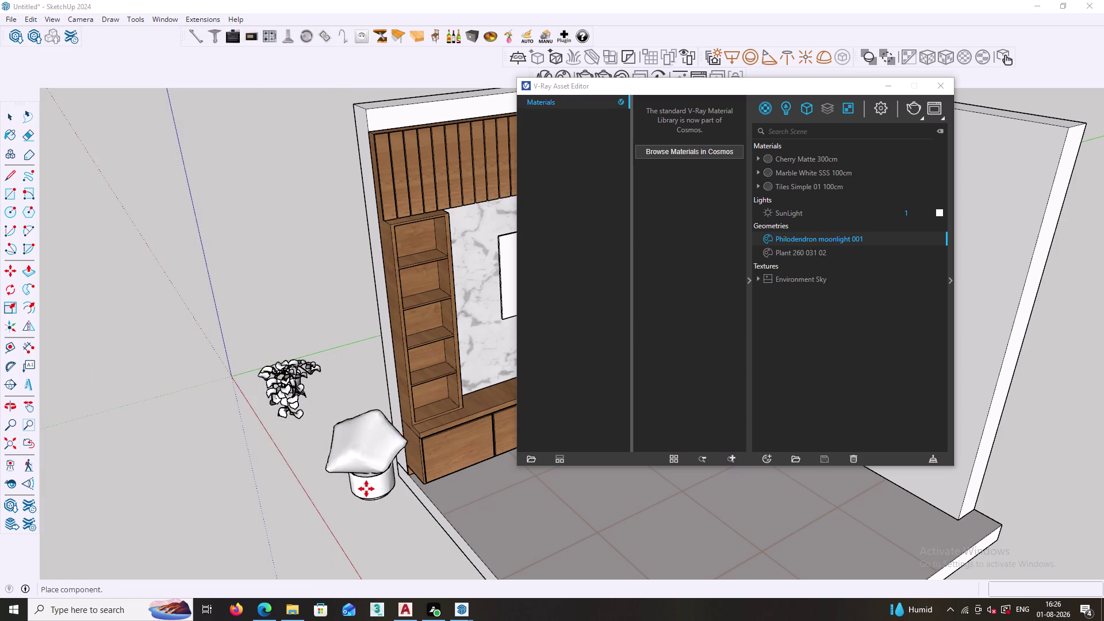
click(334, 485)
key(space)
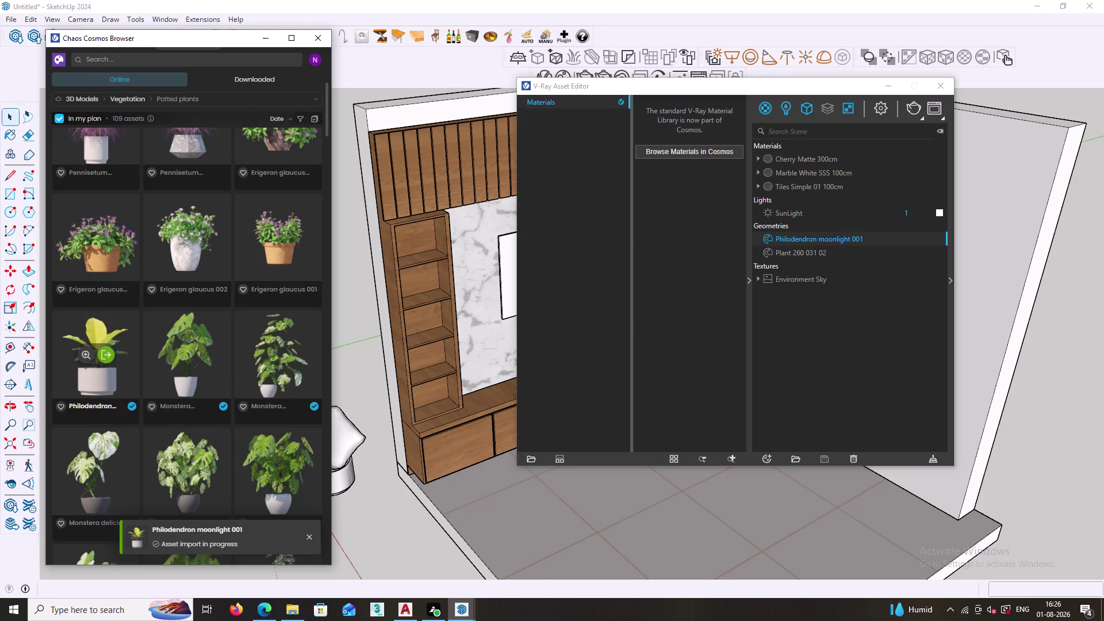
Import the Monstera deliciosa borsigiana 010 and place it in front of the unit.
click(195, 349)
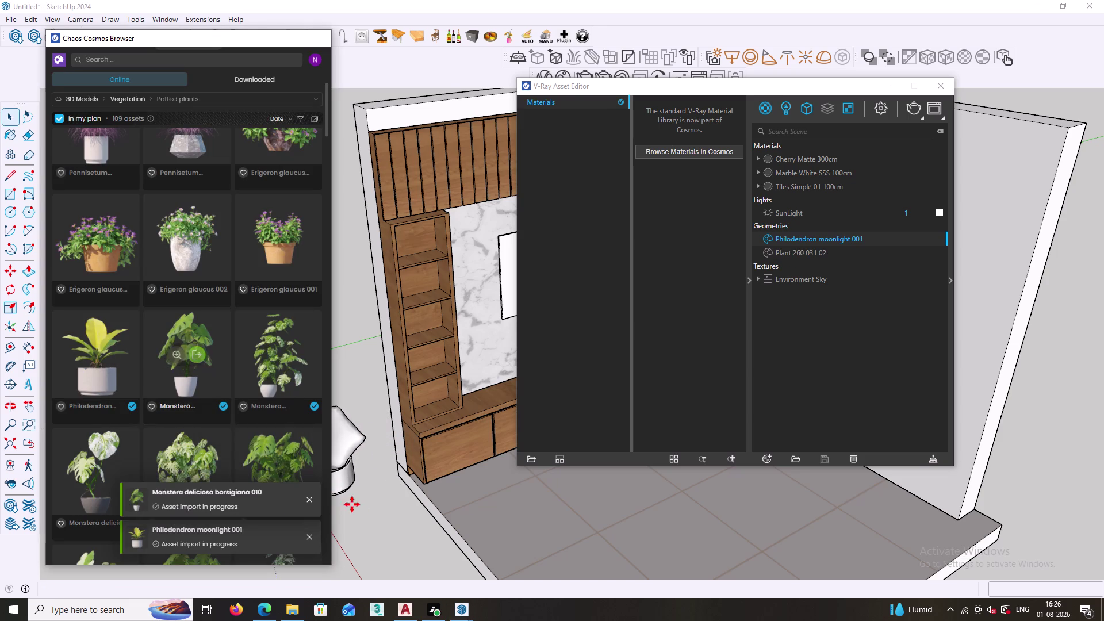
click(201, 465)
key(space)
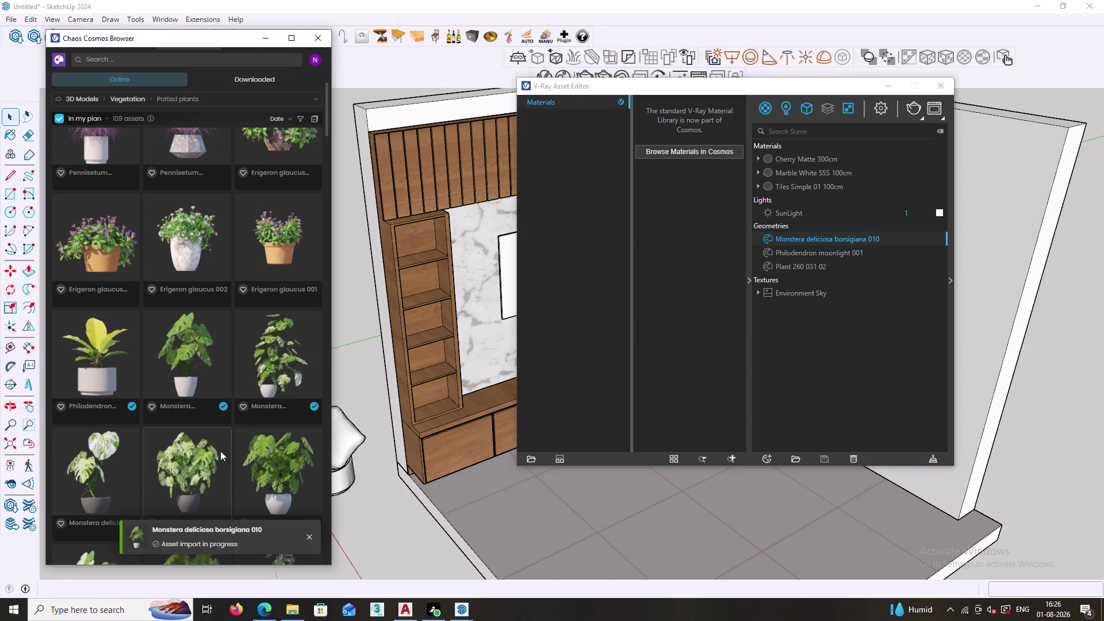
click(149, 59)
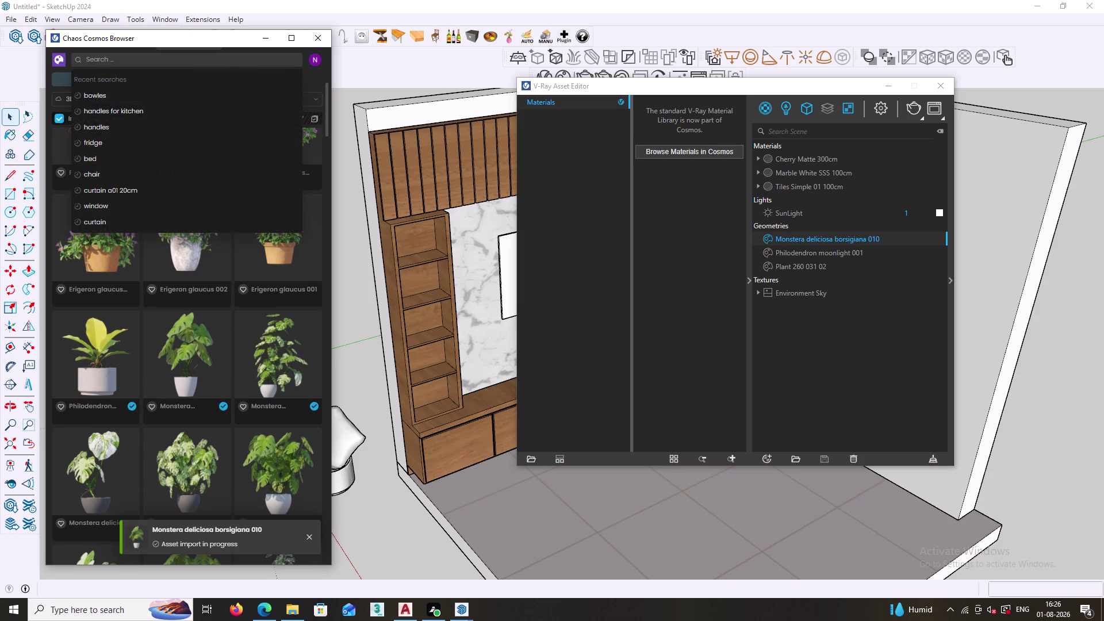
text(bo)
text(w)
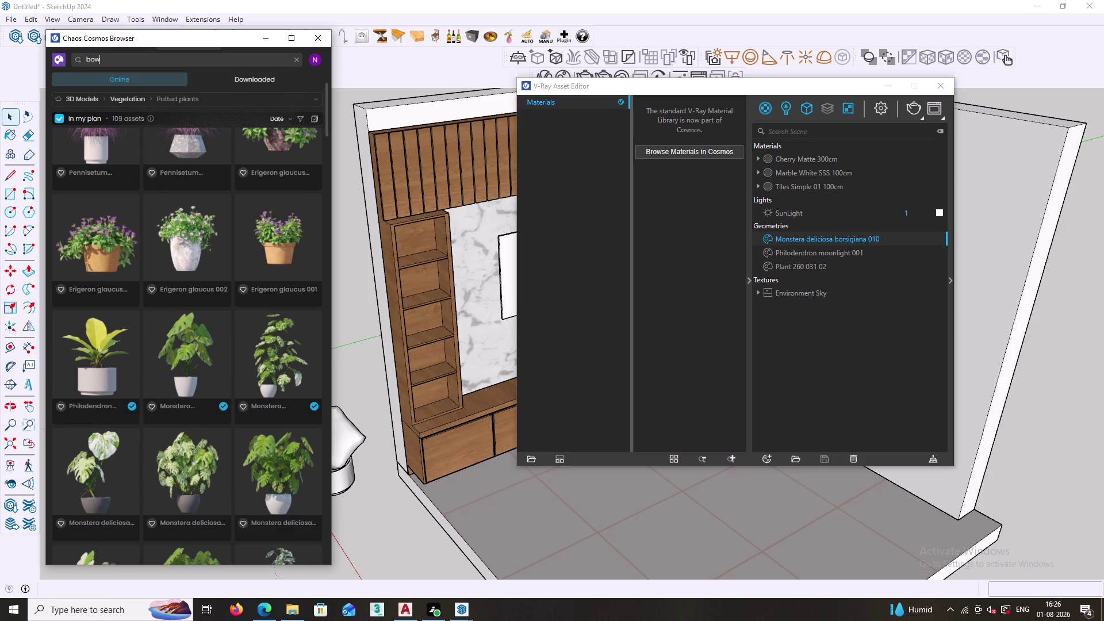
text(les)
key(Return)
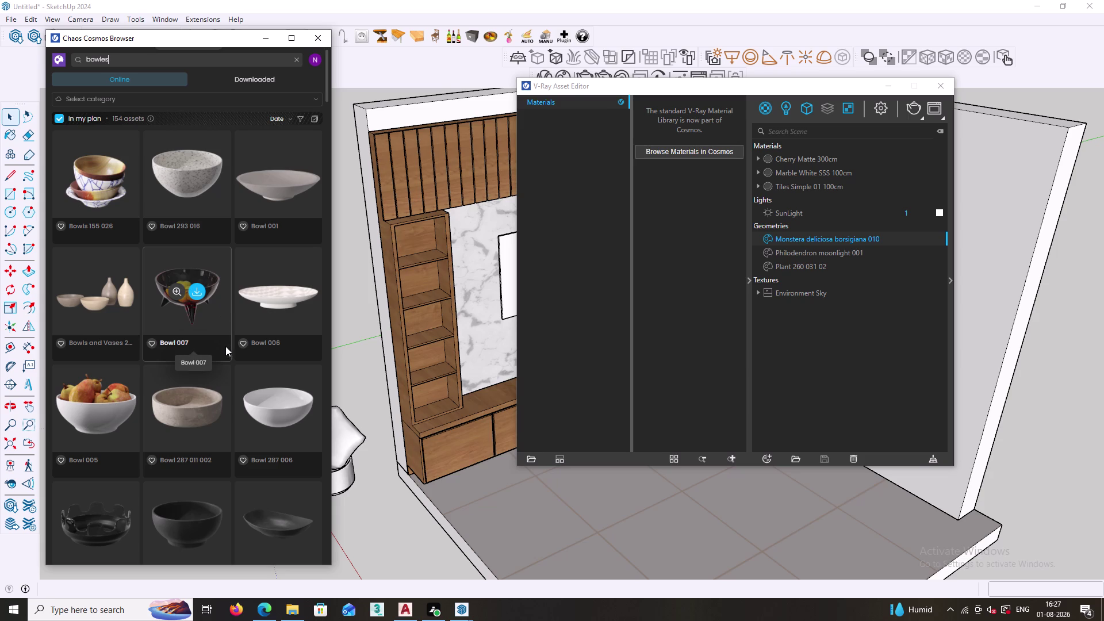
scroll(down, 3)
scroll(down, 3)
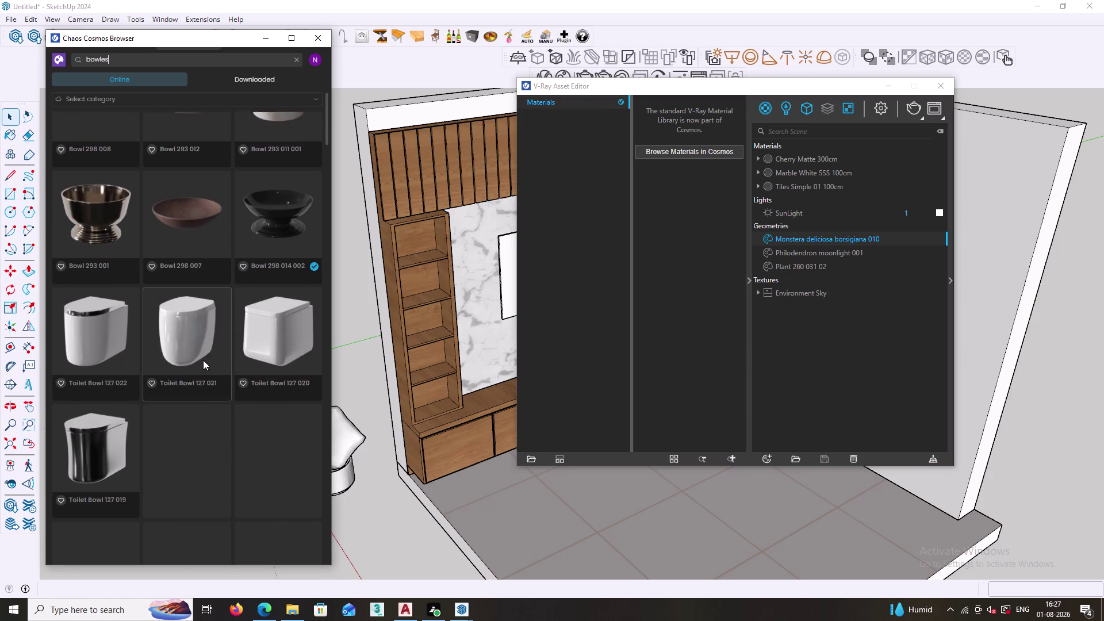
scroll(down, 3)
scroll(down, 3)
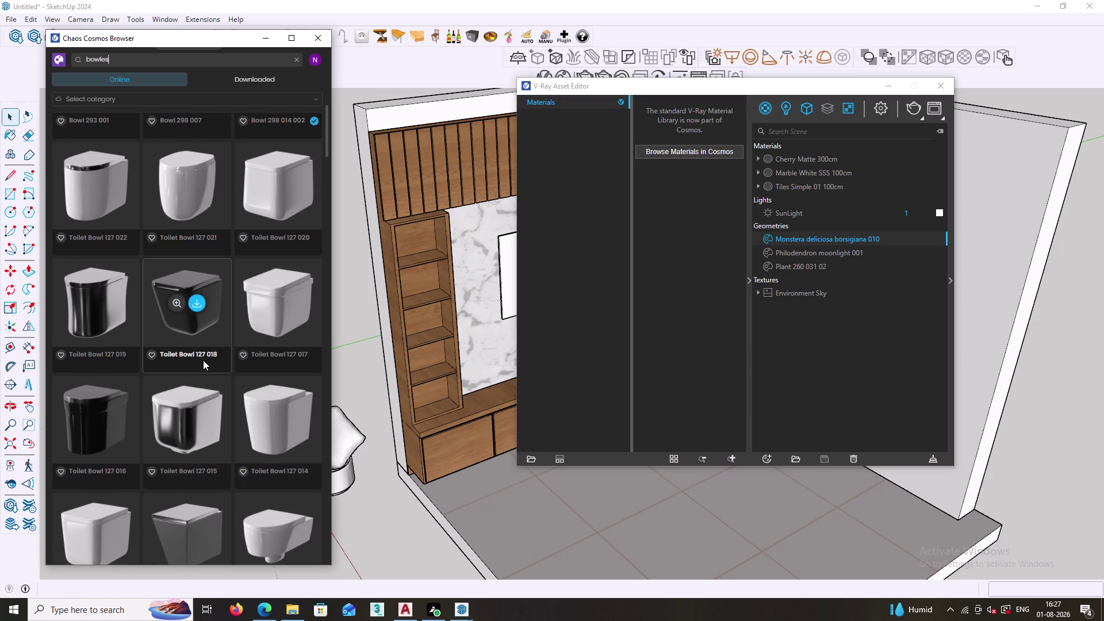
scroll(down, 3)
scroll(down, 3)
scroll(down, 3)
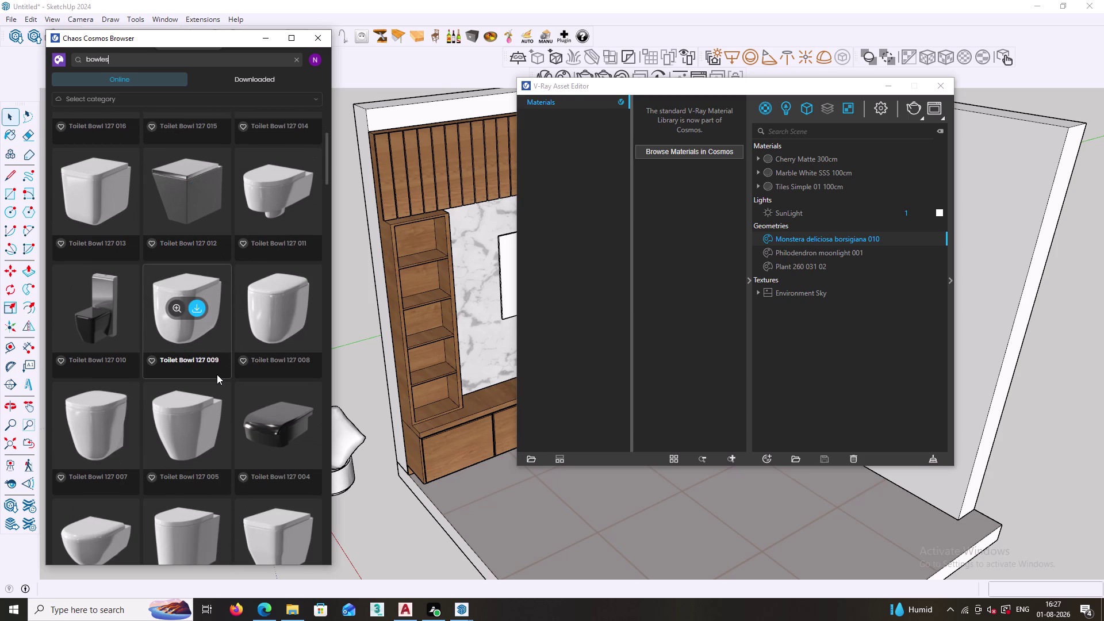
scroll(down, 3)
scroll(down, 3)
scroll(down, 3)
scroll(down, 3)
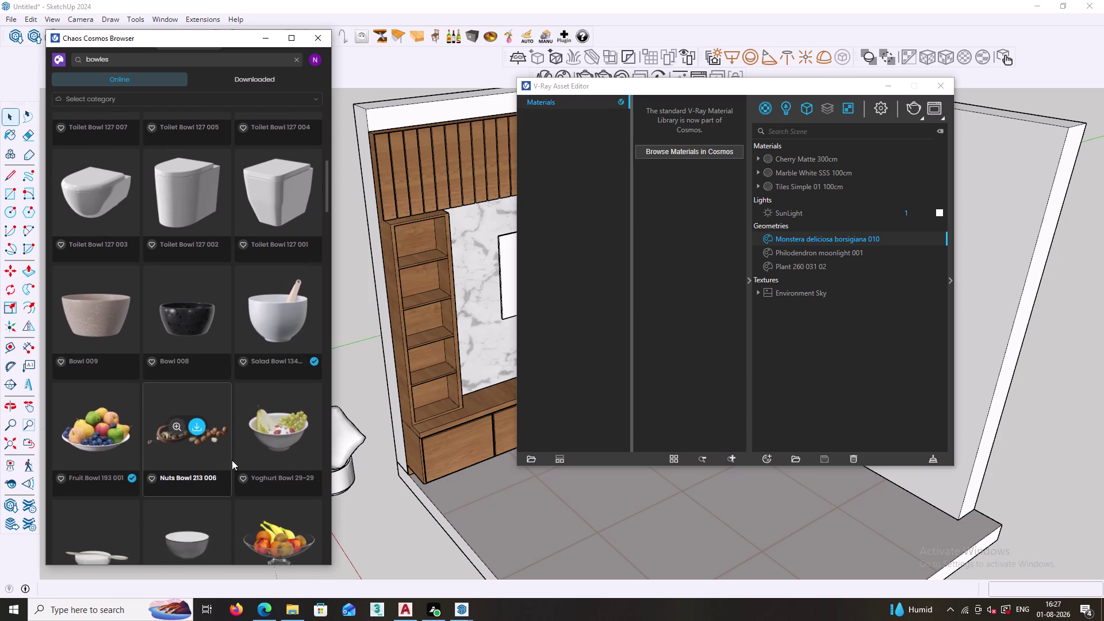
scroll(down, 3)
scroll(down, 3)
scroll(down, 3)
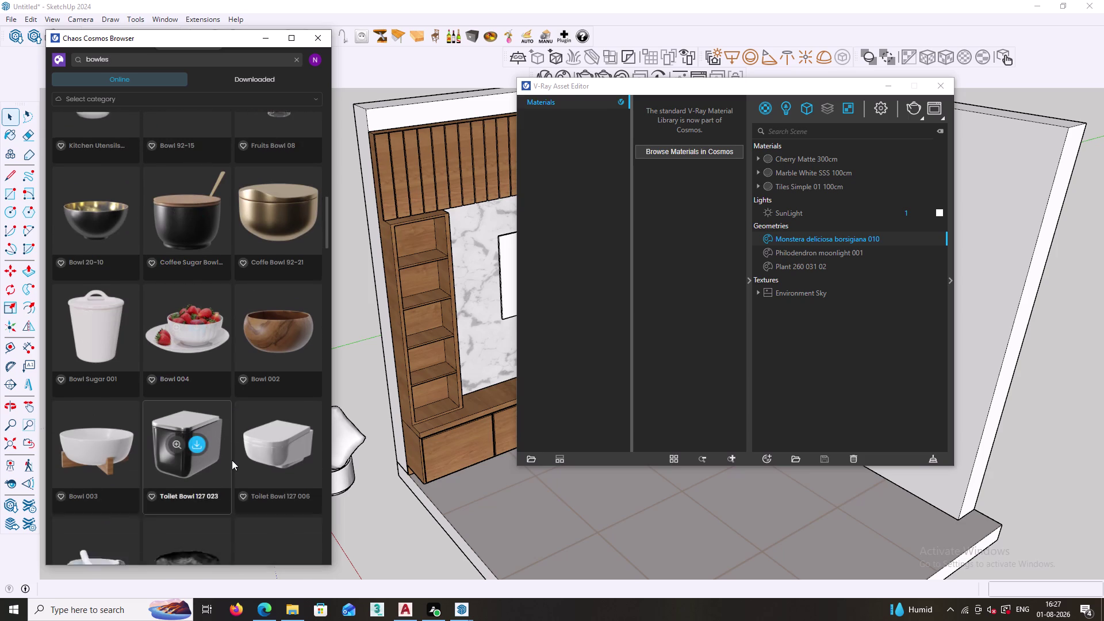
scroll(down, 3)
scroll(down, 3)
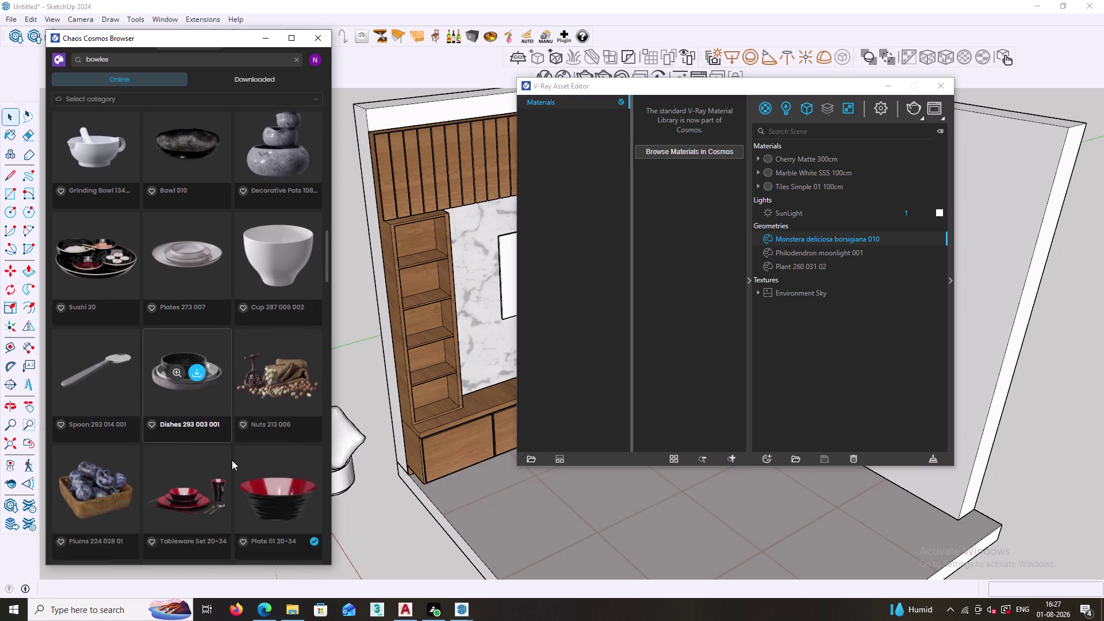
scroll(down, 3)
scroll(down, 3)
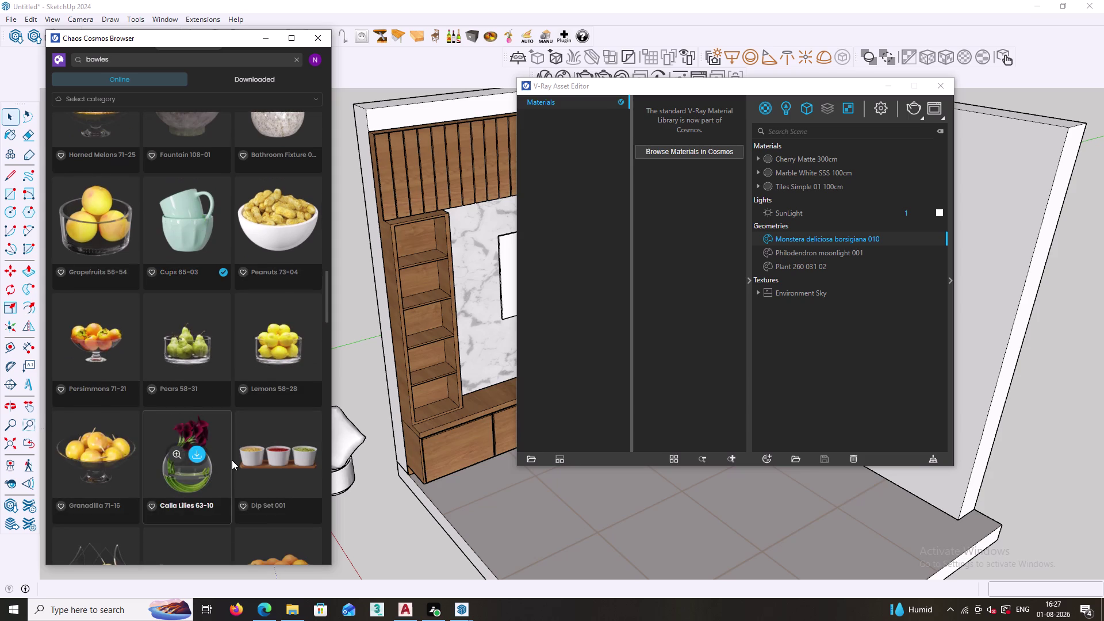
scroll(down, 3)
scroll(down, 3)
scroll(down, 3)
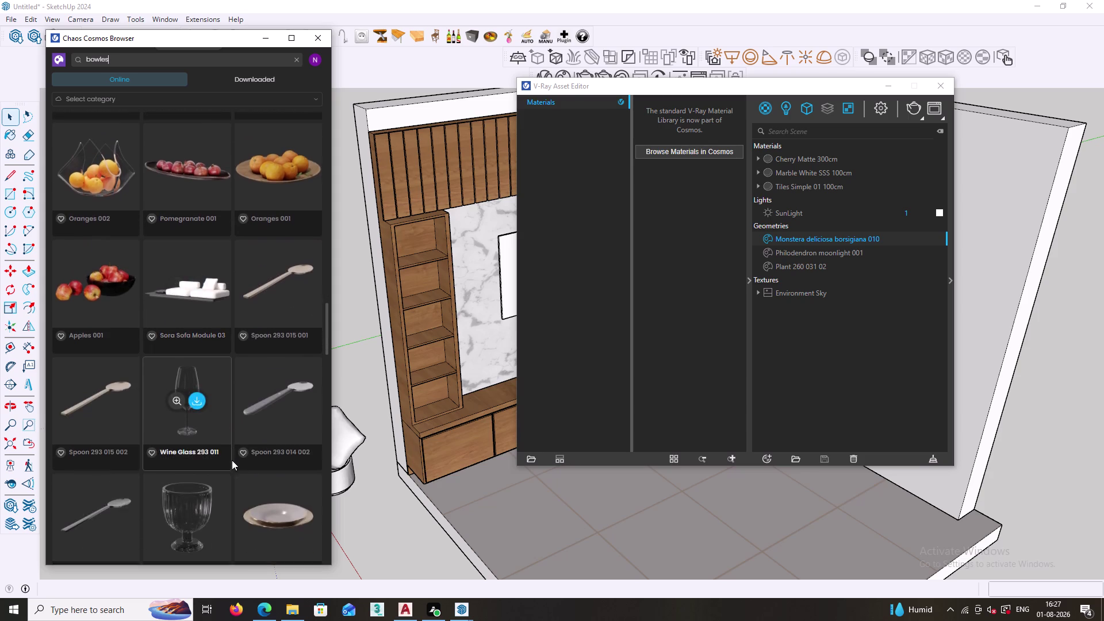
scroll(down, 3)
scroll(down, 3)
scroll(down, 3)
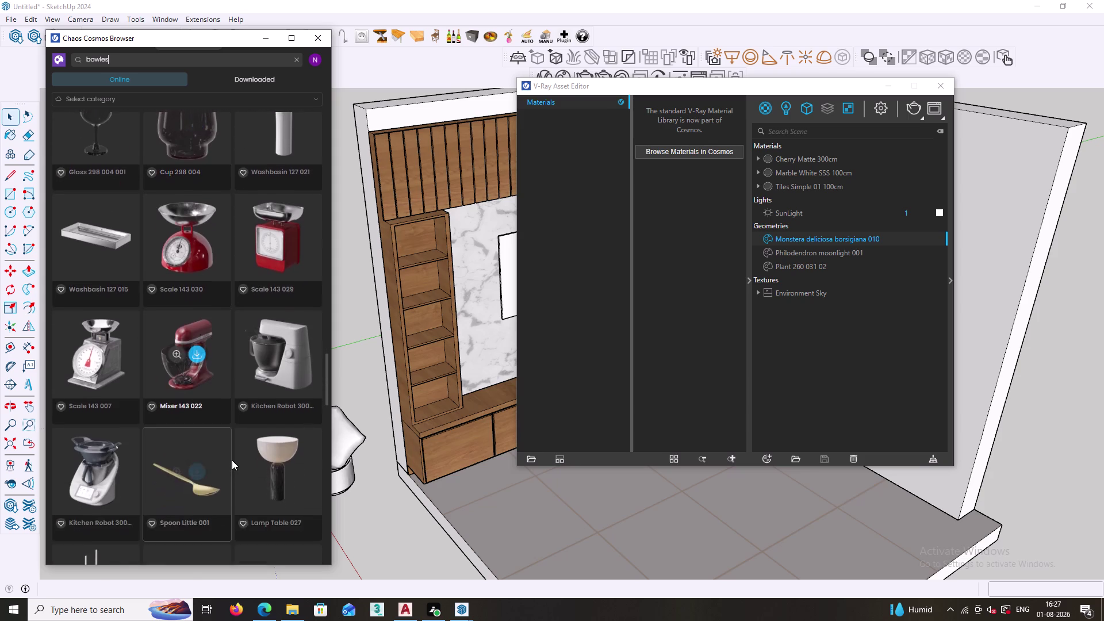
scroll(down, 3)
scroll(down, 3)
scroll(down, 3)
scroll(down, 3)
scroll(down, 3)
scroll(down, 3)
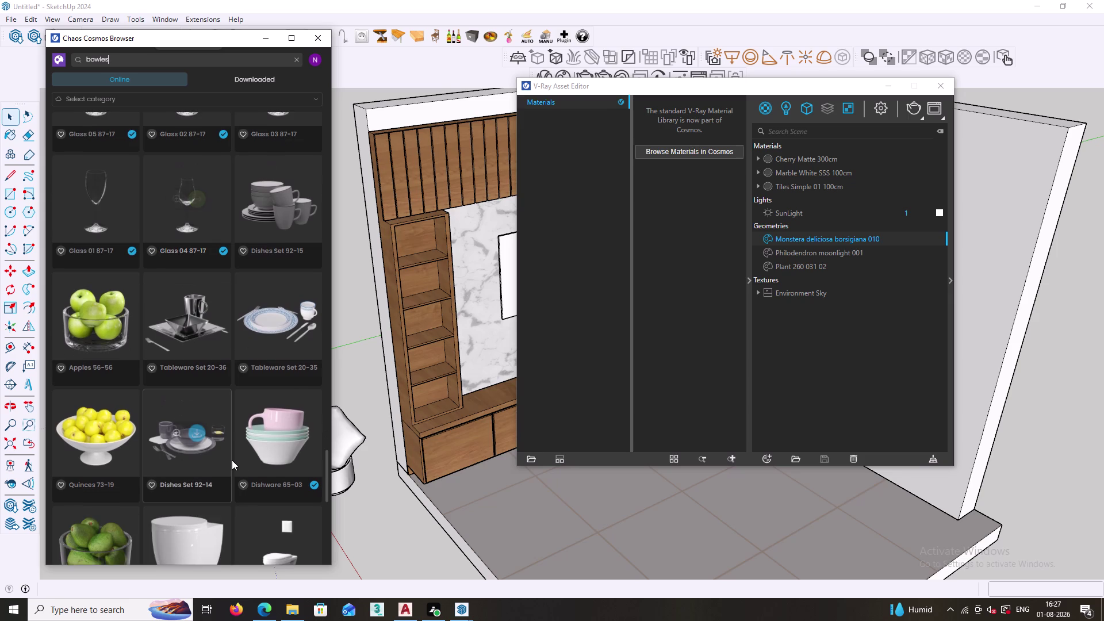
scroll(down, 3)
scroll(down, 3)
scroll(down, 3)
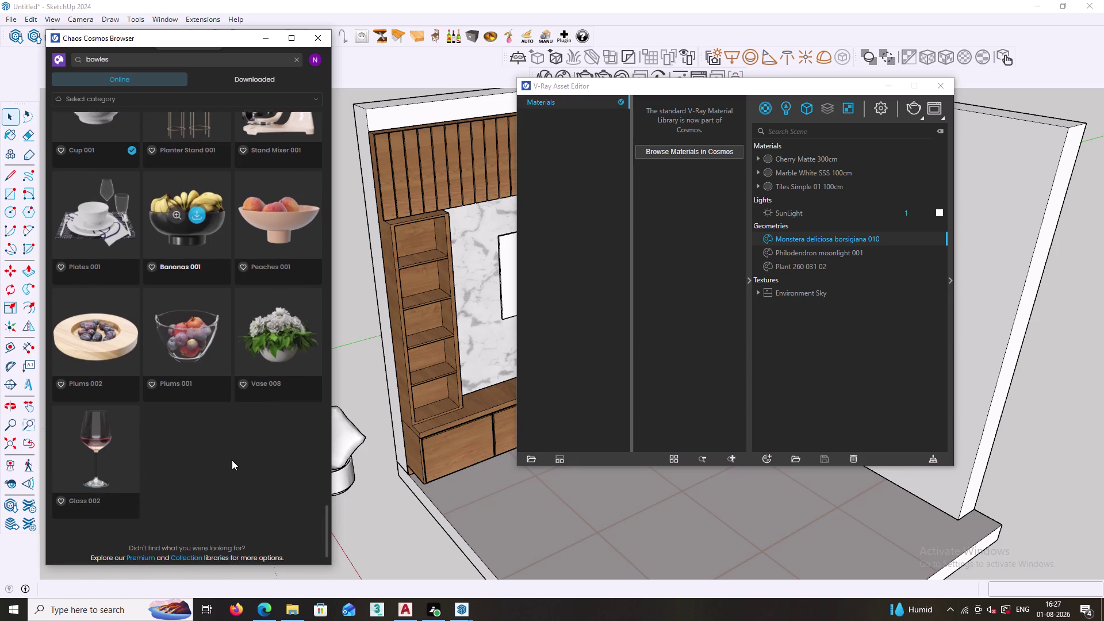
scroll(down, 3)
scroll(down, 3)
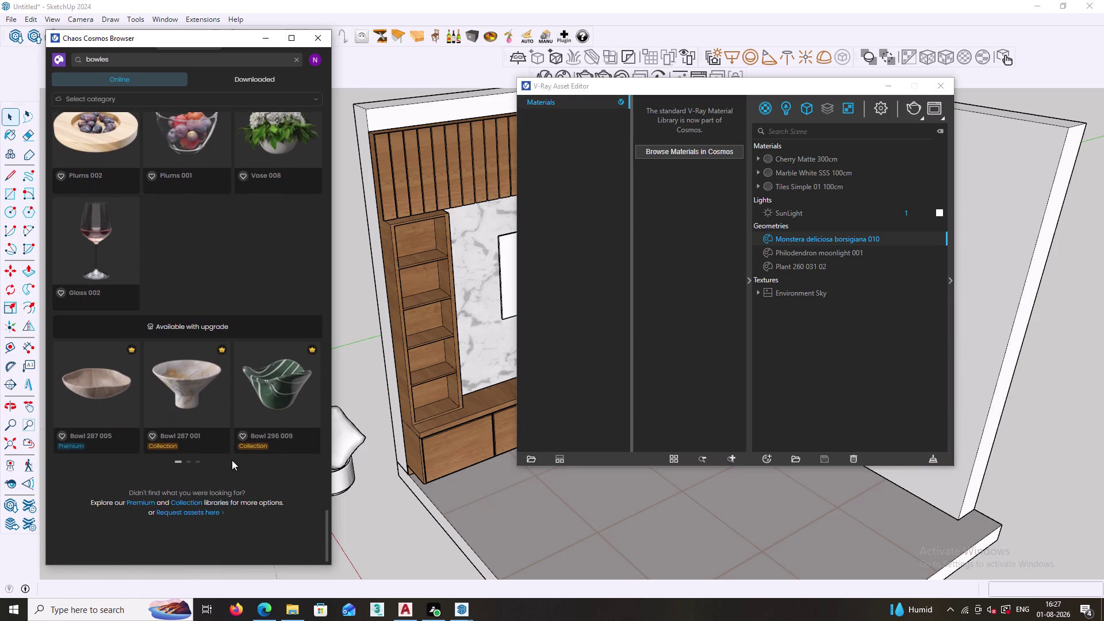
scroll(up, 3)
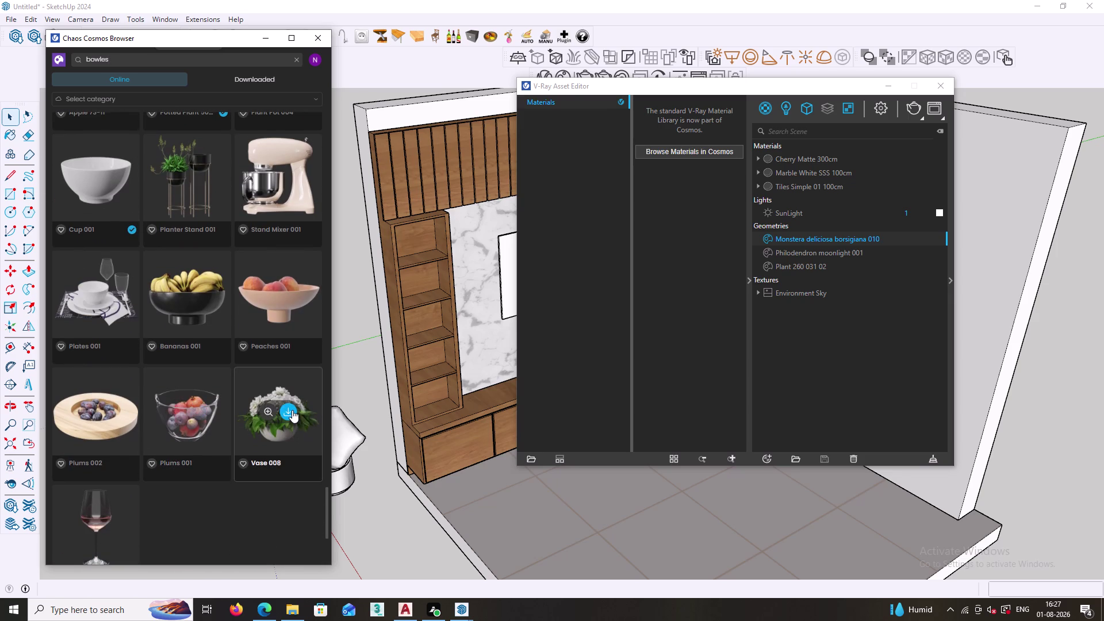
click(292, 410)
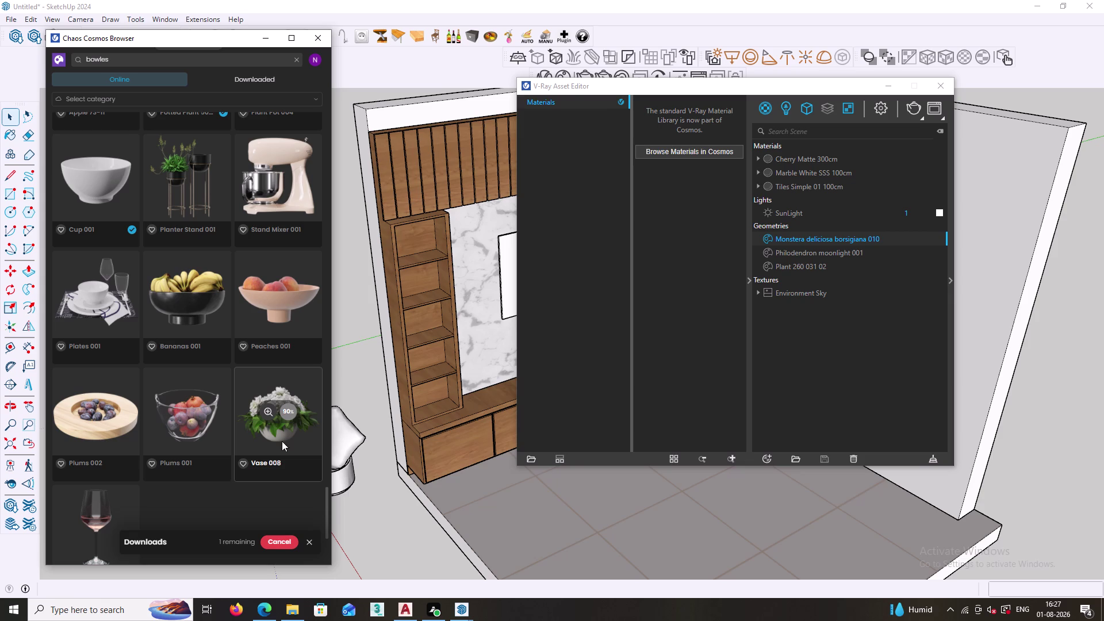
Import the downloaded Vase 008 and place it in the model.
click(287, 410)
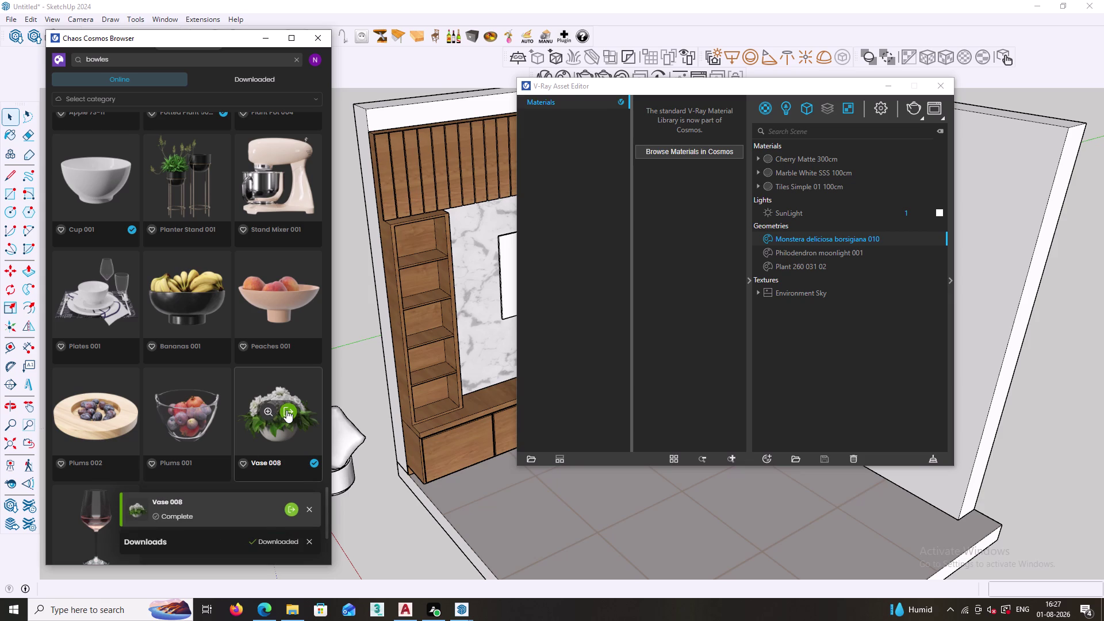
click(276, 315)
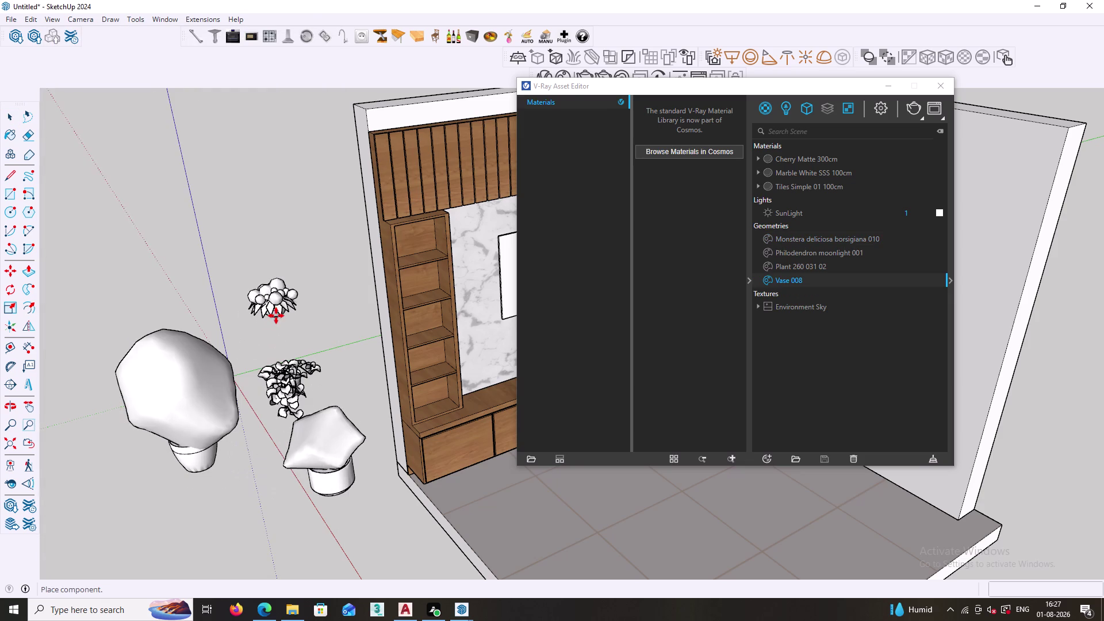
key(space)
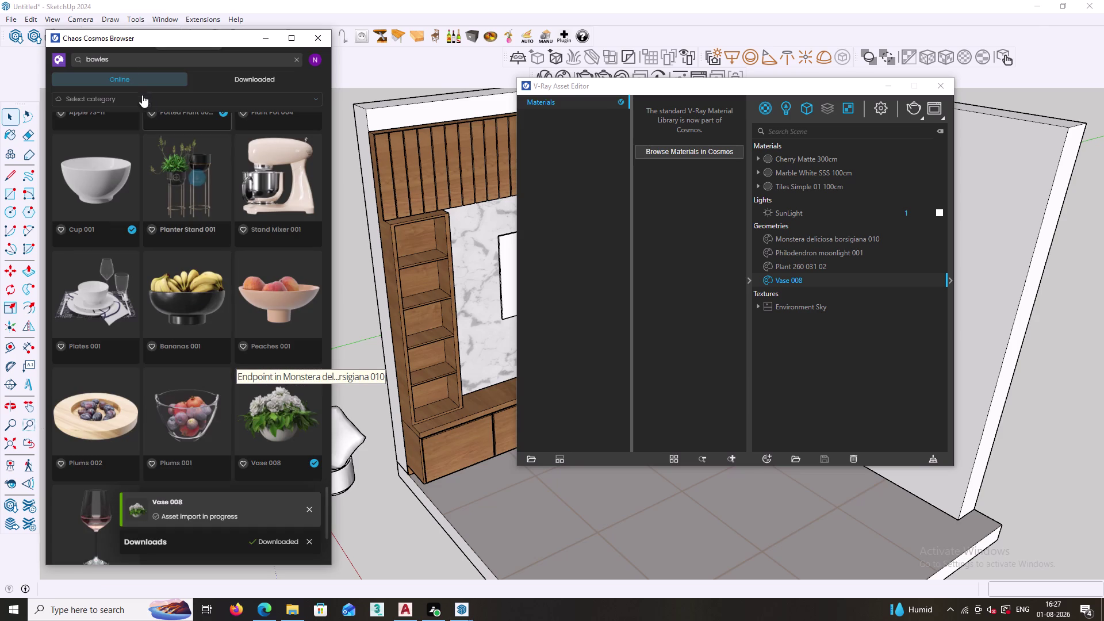
Clear the bowl search and return to the Cosmos asset catalogue.
click(127, 62)
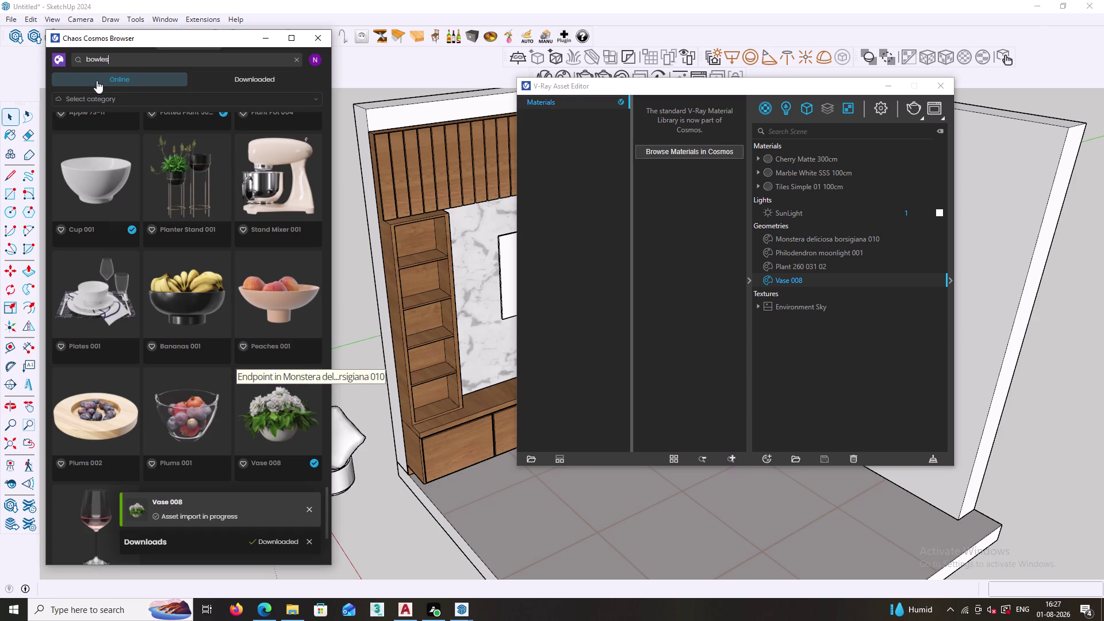
click(120, 81)
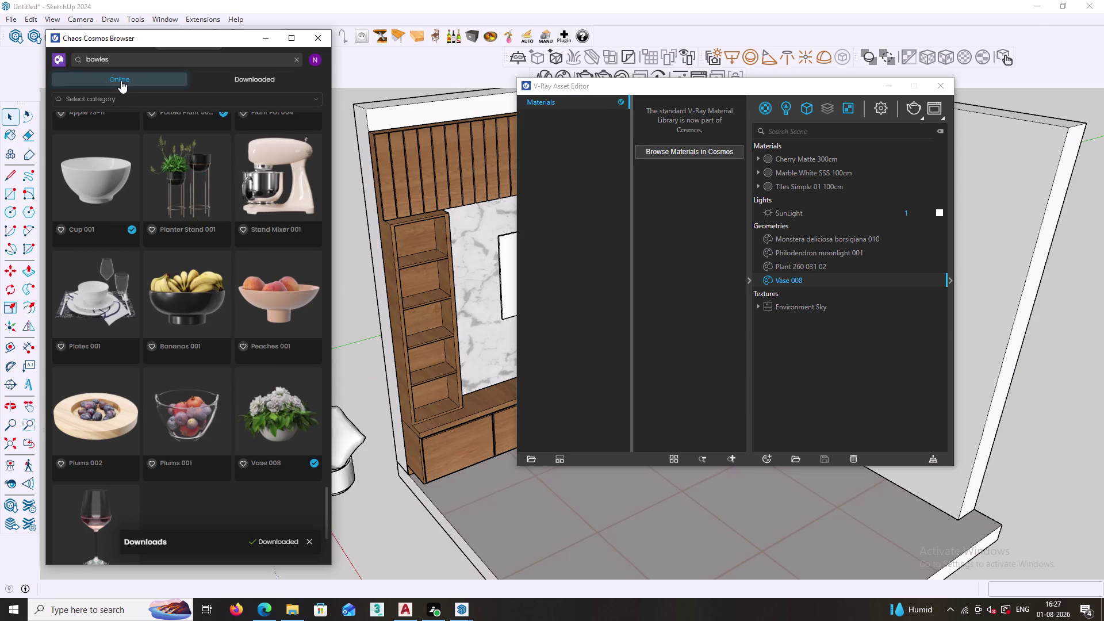
click(56, 54)
Browse the Vegetation category and scroll through the potted plants collection.
click(59, 57)
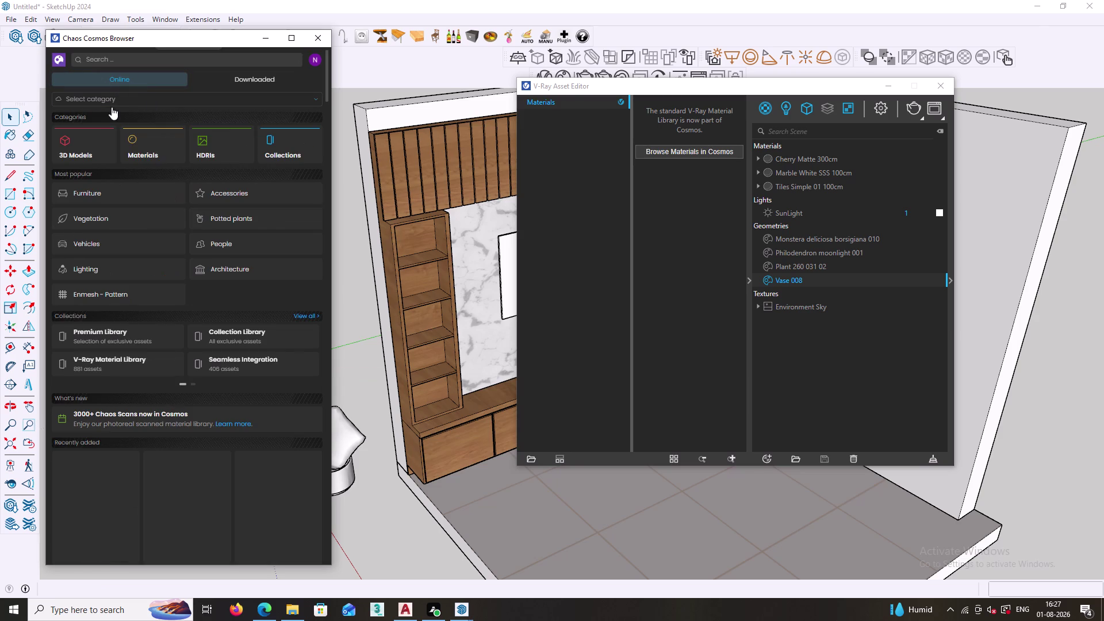
click(116, 216)
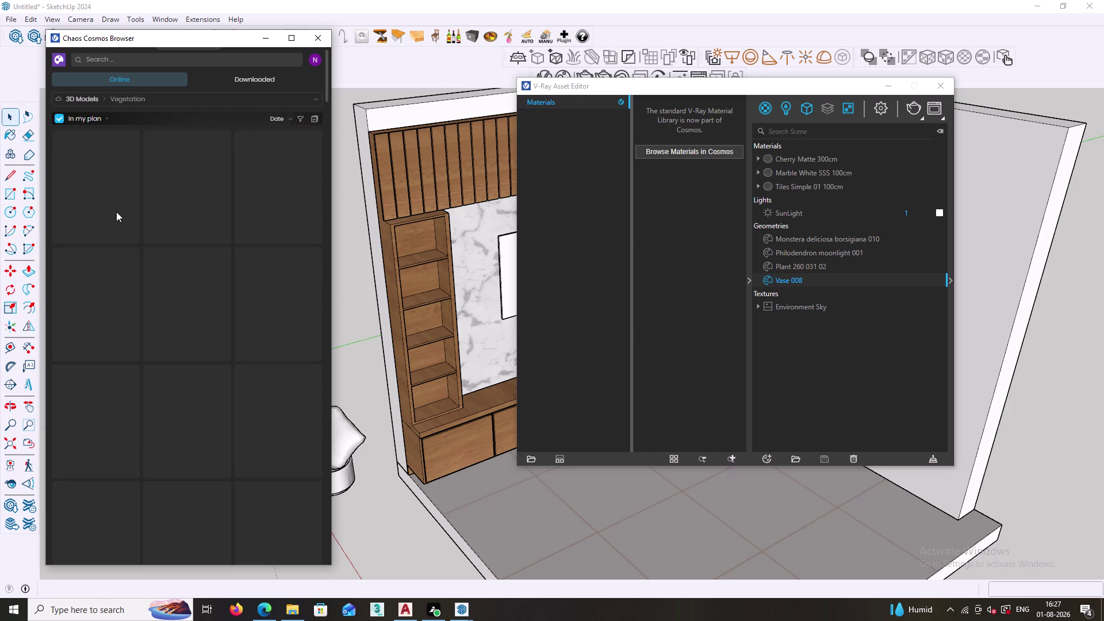
click(54, 58)
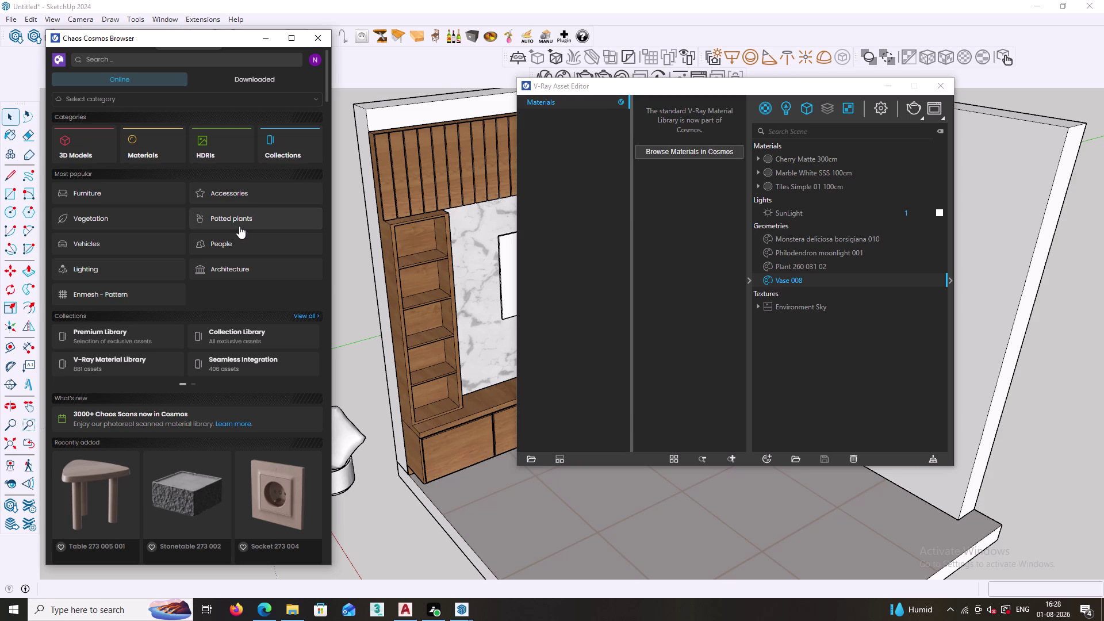
click(260, 223)
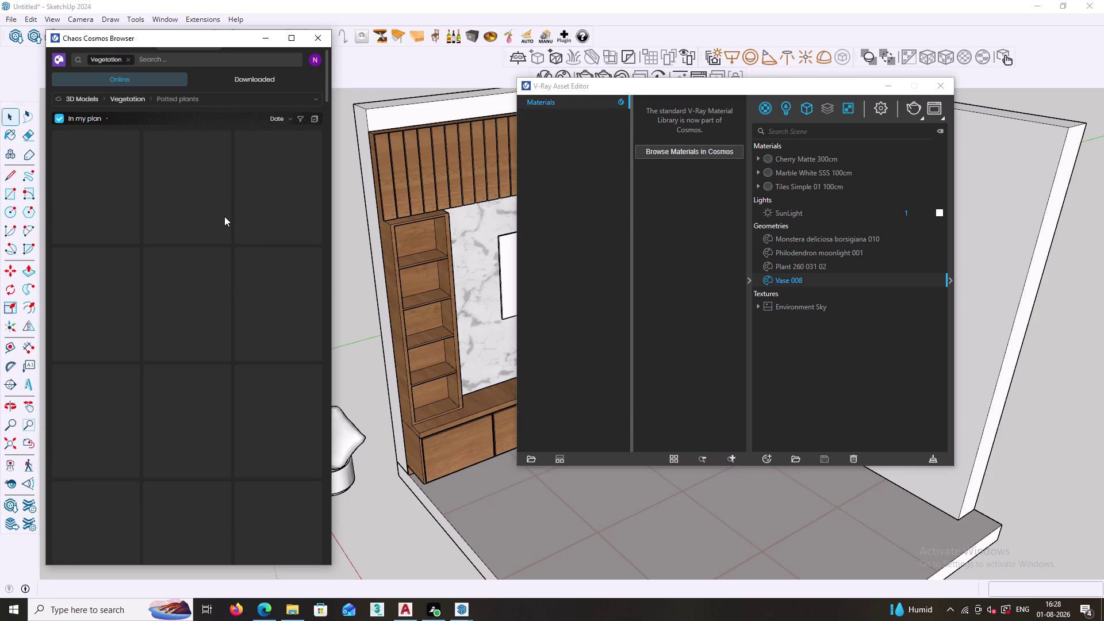
scroll(down, 3)
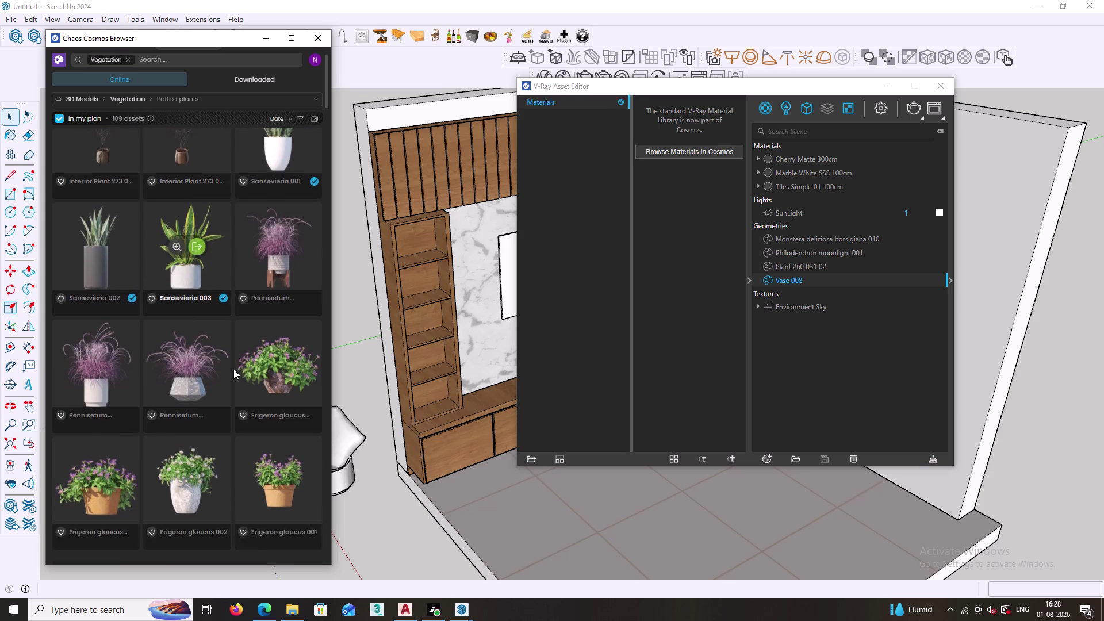
scroll(down, 3)
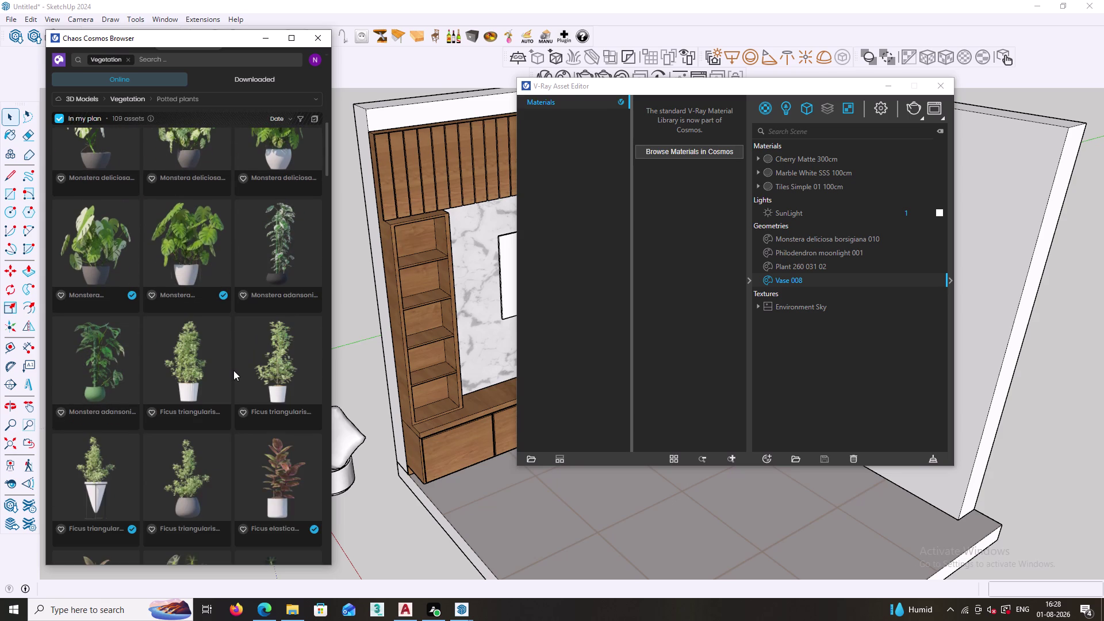
scroll(down, 3)
scroll(down, 3)
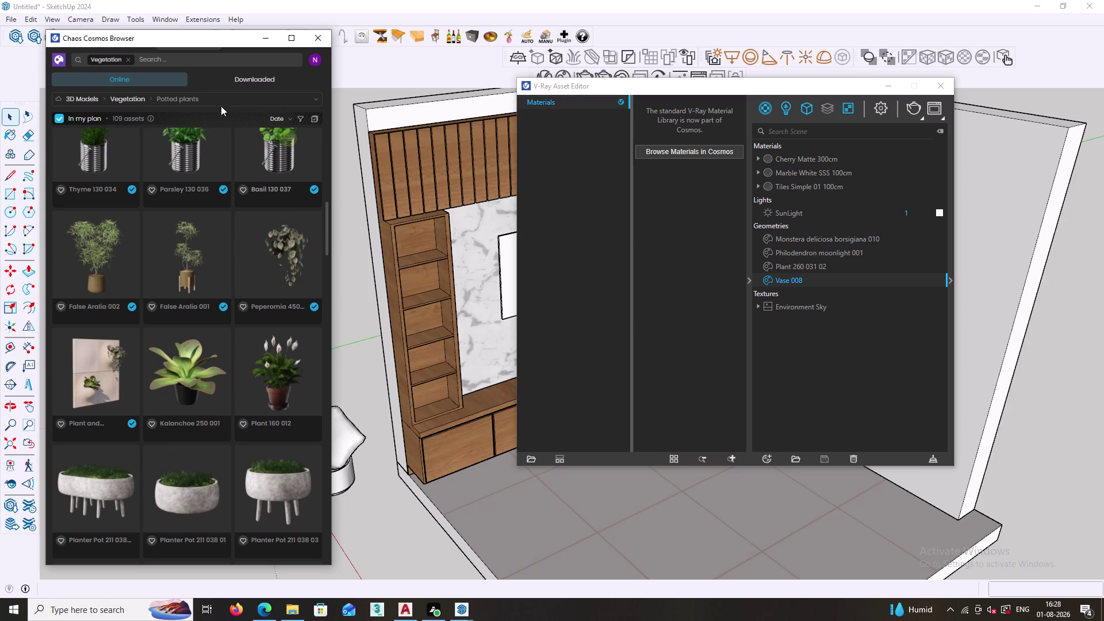
Return to the Cosmos home catalogue and close the Cosmos browser.
click(61, 55)
click(176, 57)
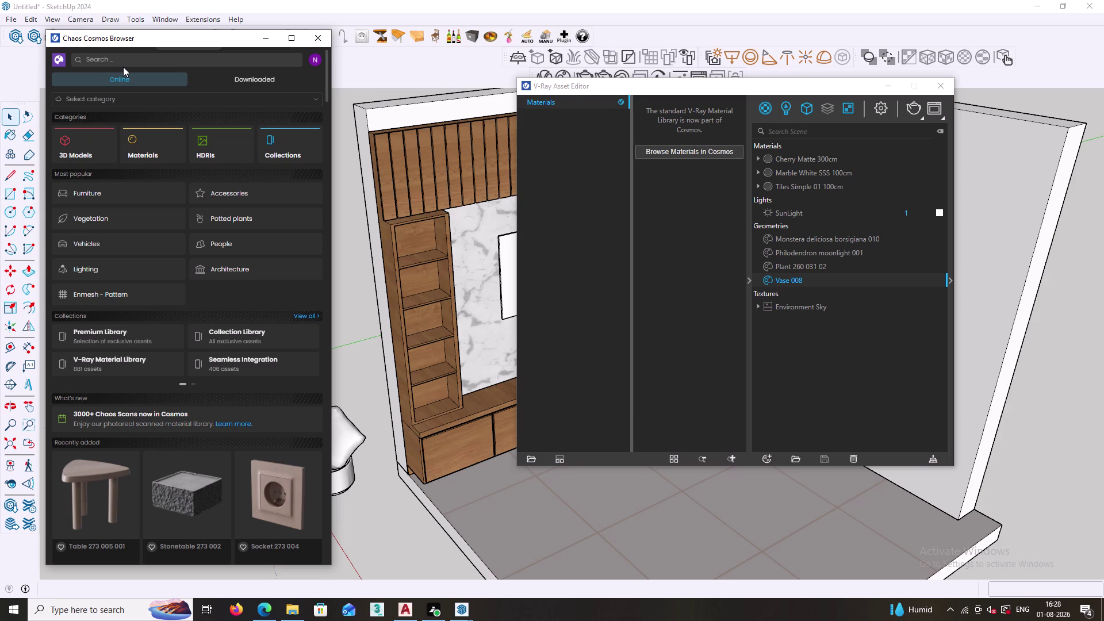
click(319, 34)
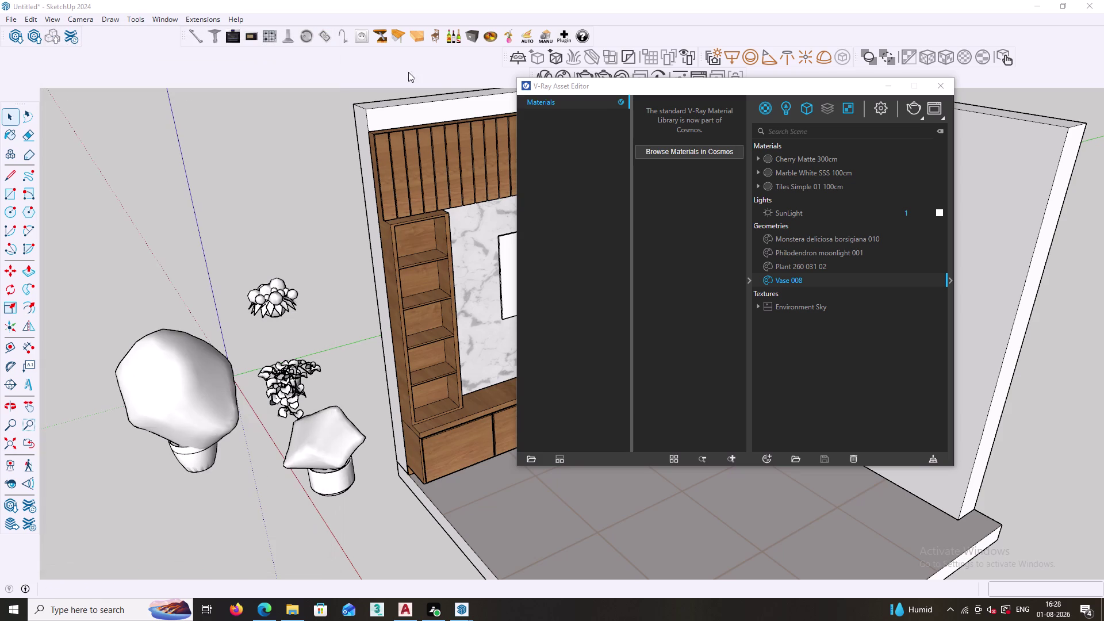
Close the asset editor and scale the large white vase to about a third.
click(947, 92)
click(190, 407)
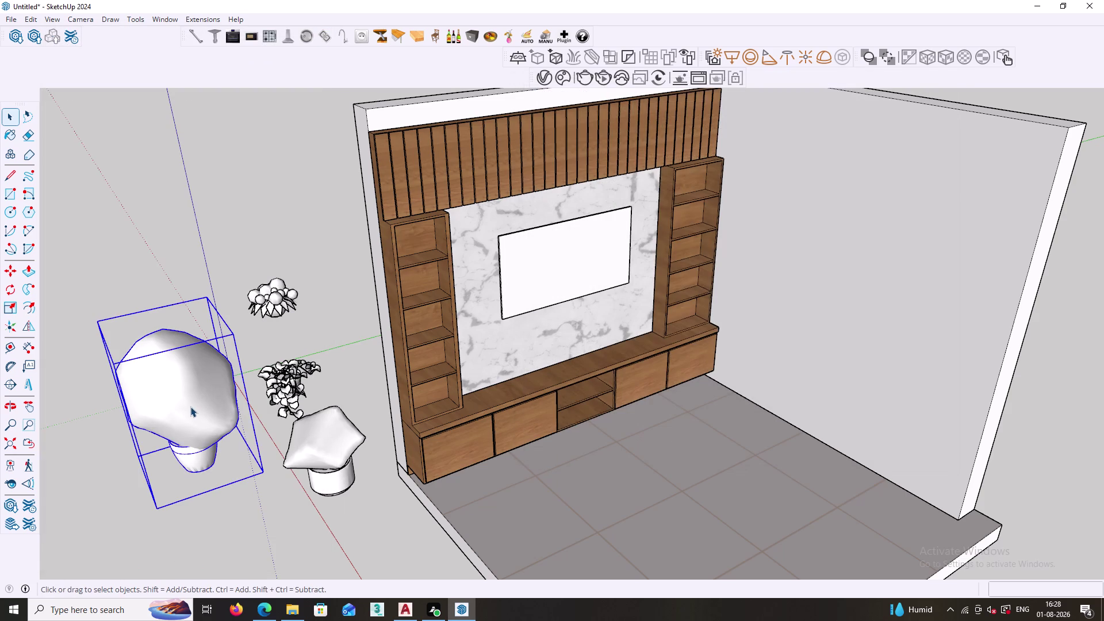
key(s)
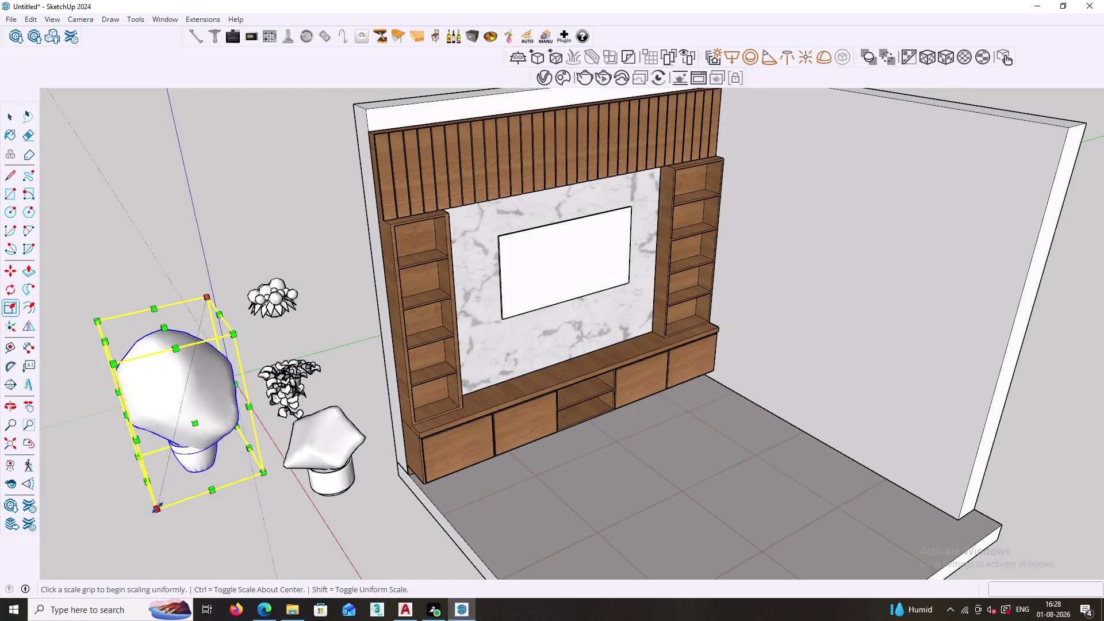
click(158, 507)
click(206, 368)
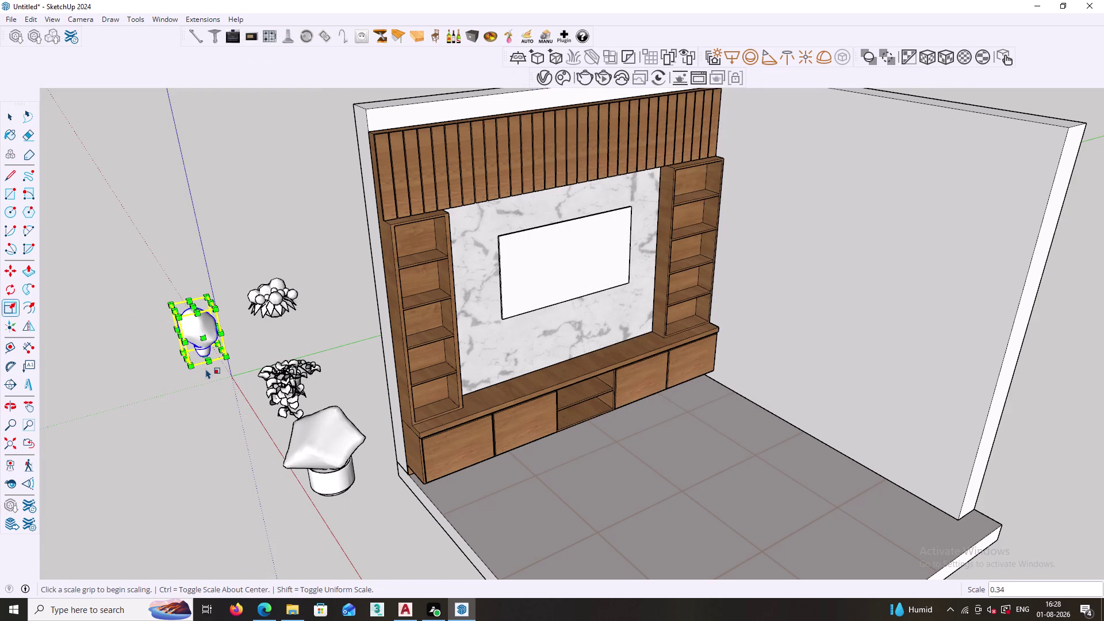
Move the shrunken vase onto the TV unit counter by the marble wall.
key(m)
click(225, 356)
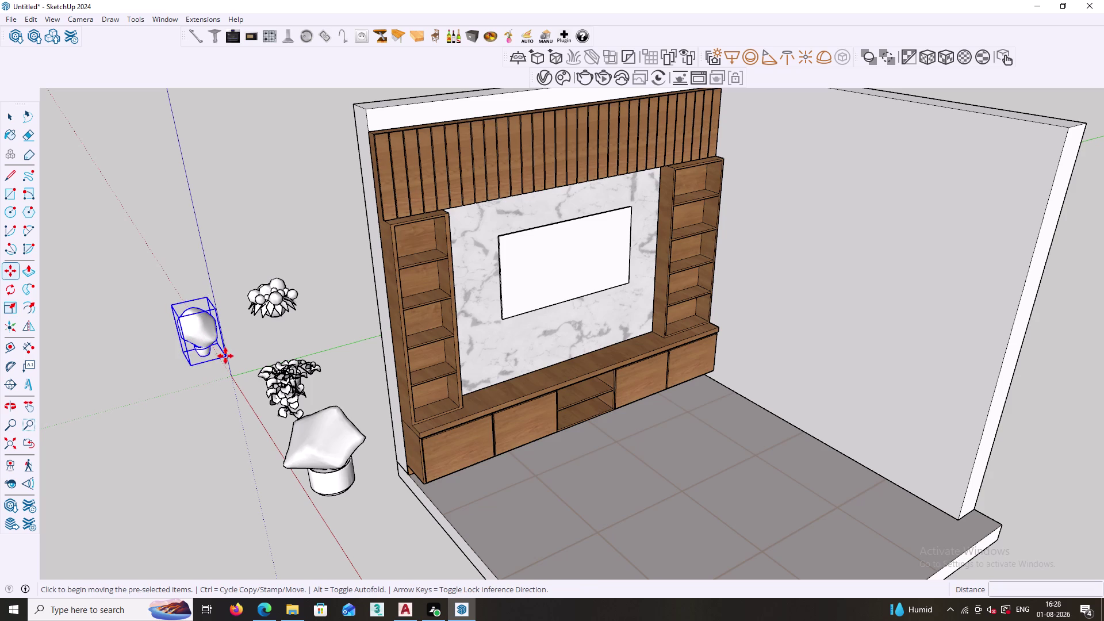
scroll(up, 3)
scroll(up, 3)
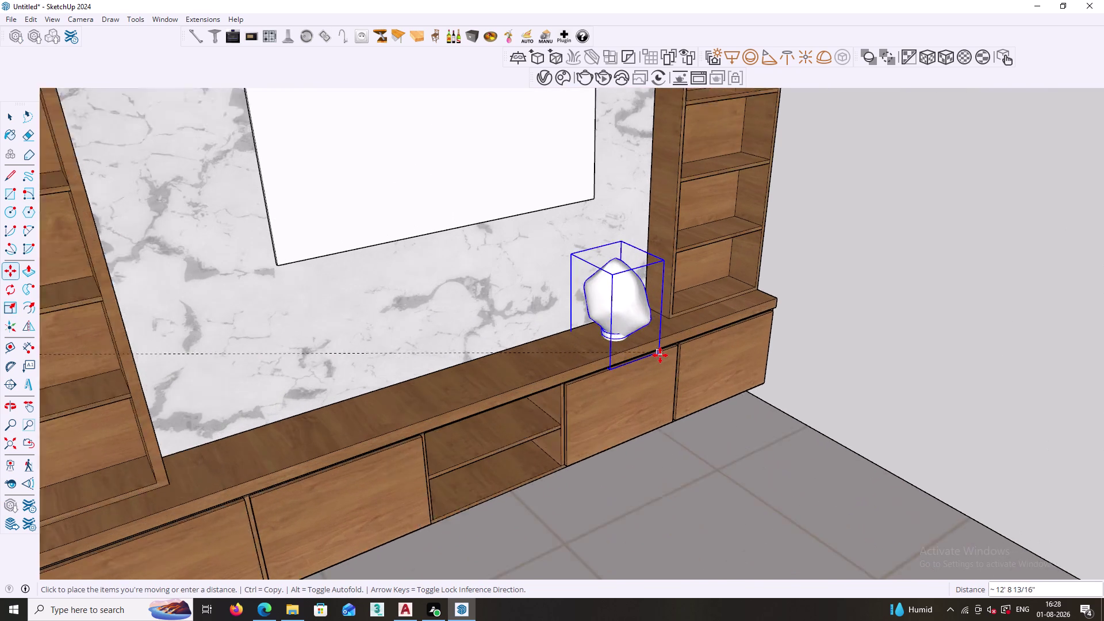
scroll(up, 3)
scroll(up, 3)
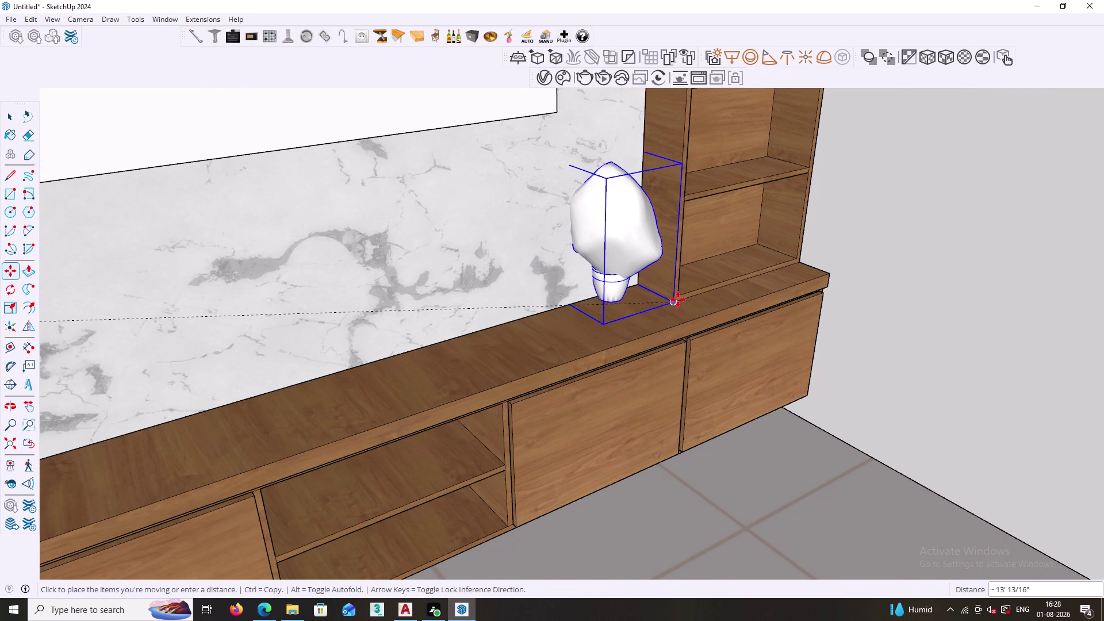
click(678, 299)
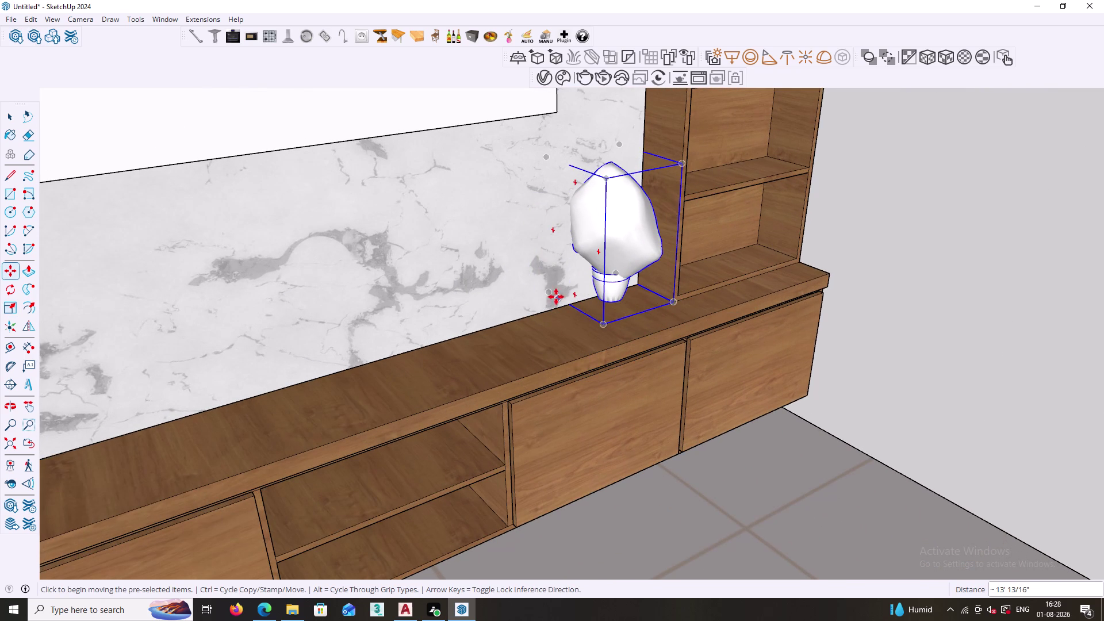
click(547, 292)
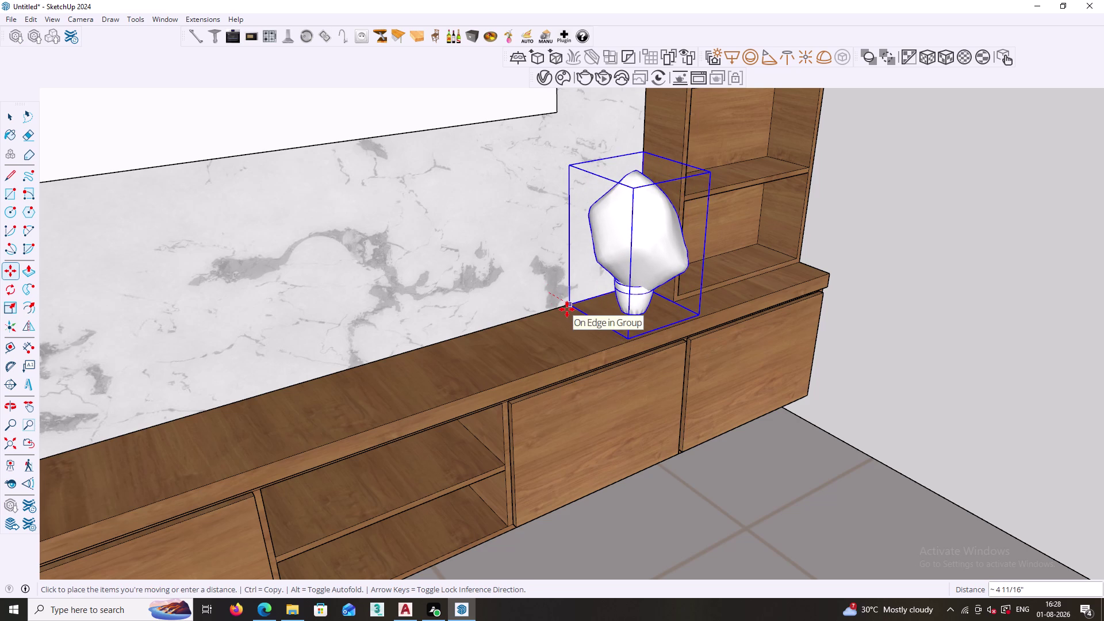
click(567, 309)
click(698, 315)
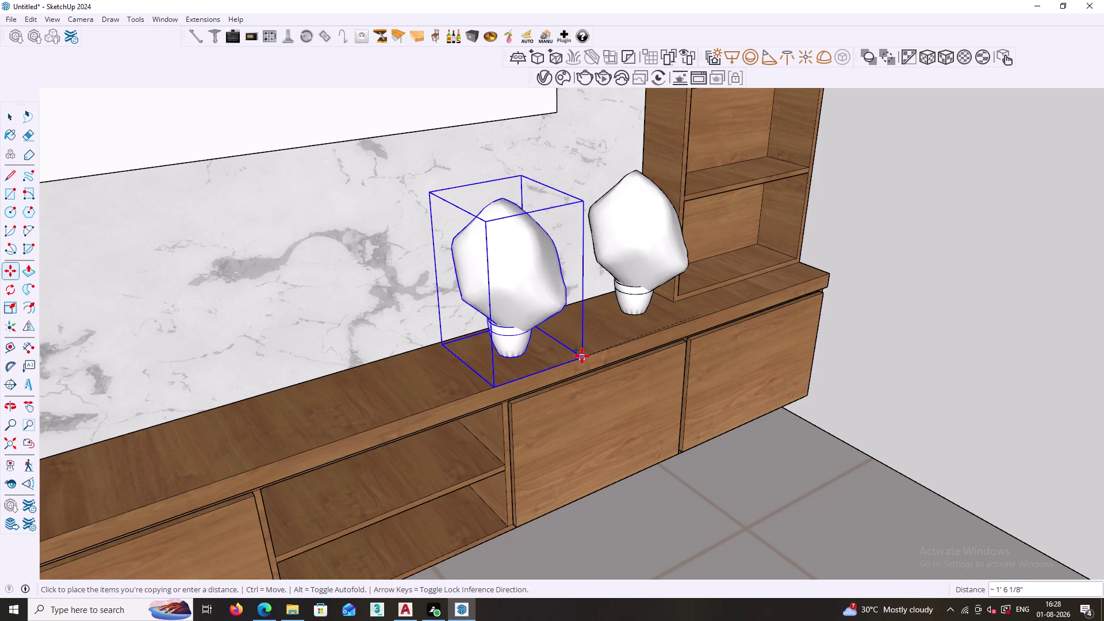
Place the lamp copy at the counter's left end, locked along the Left arrow axis.
click(582, 356)
click(493, 386)
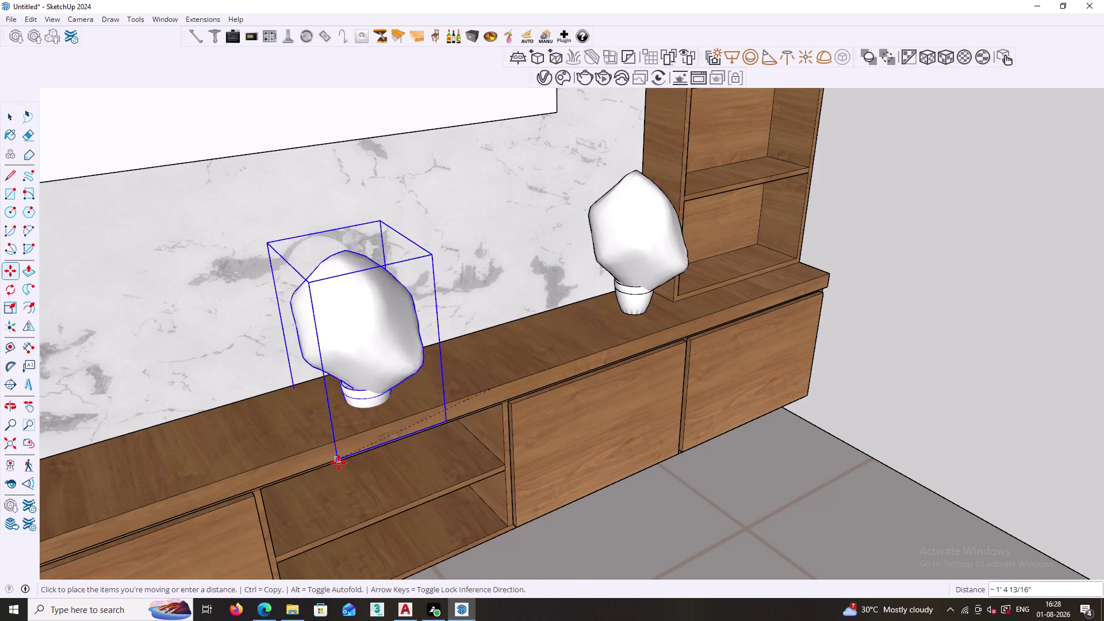
scroll(down, 3)
middle_drag(310, 463, 518, 372)
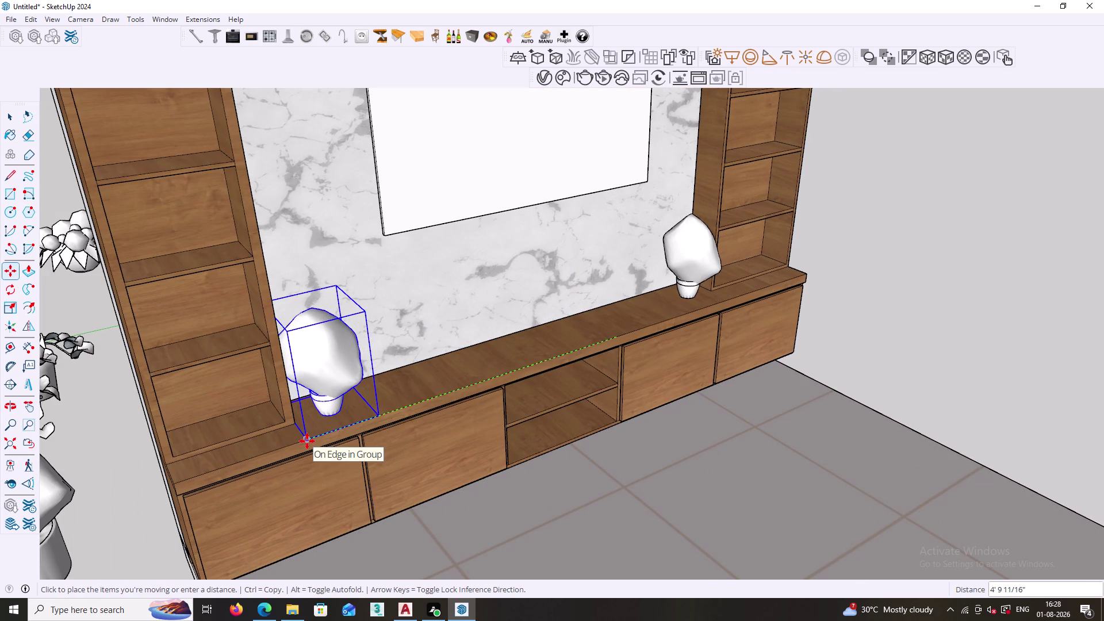
key(Left)
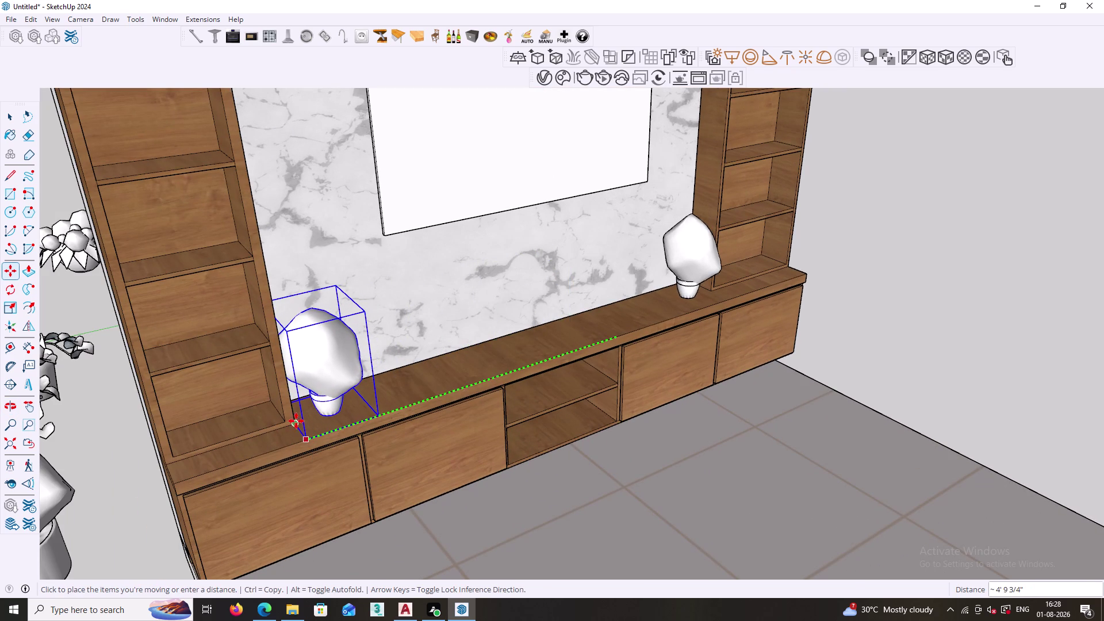
click(294, 424)
key(space)
scroll(down, 3)
middle_drag(434, 399, 398, 408)
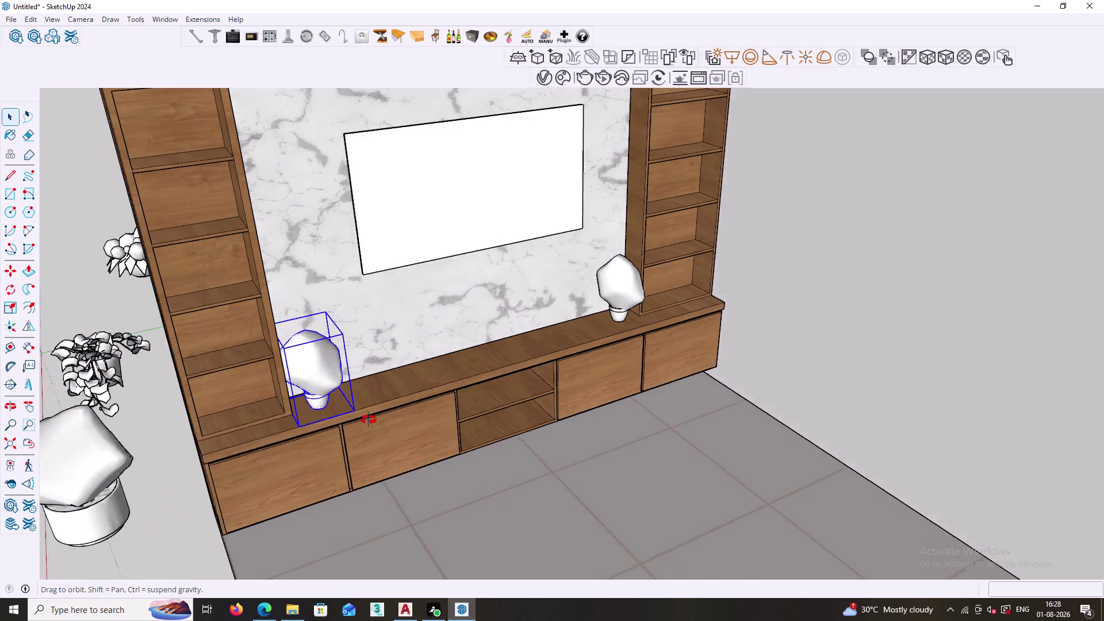
middle_drag(398, 408, 445, 432)
scroll(down, 3)
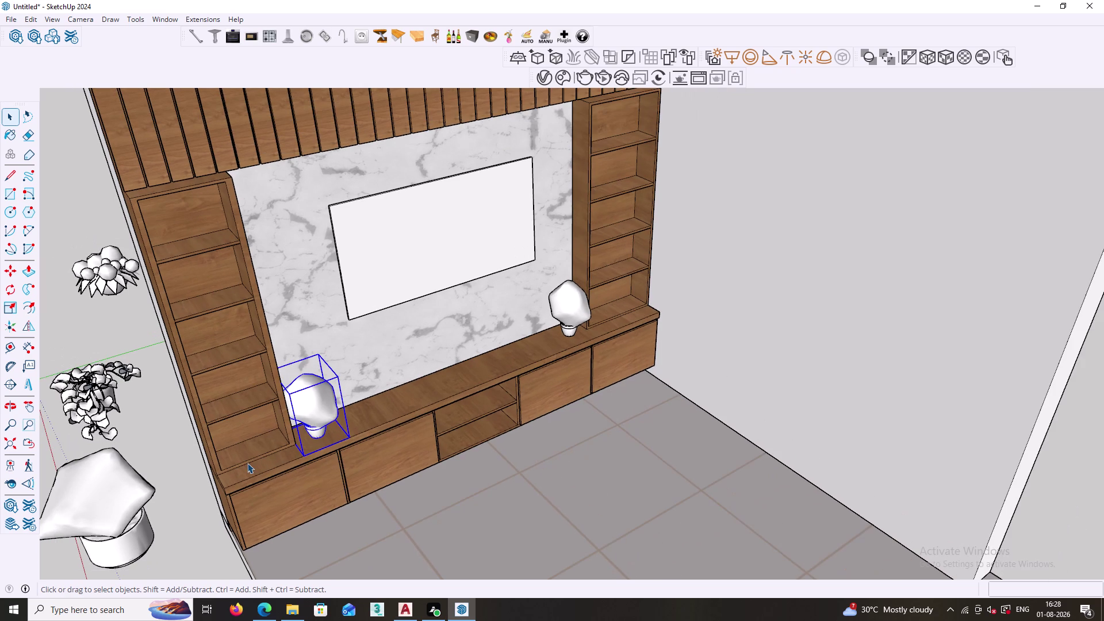
key(Escape)
click(189, 493)
scroll(down, 3)
middle_drag(186, 493, 166, 447)
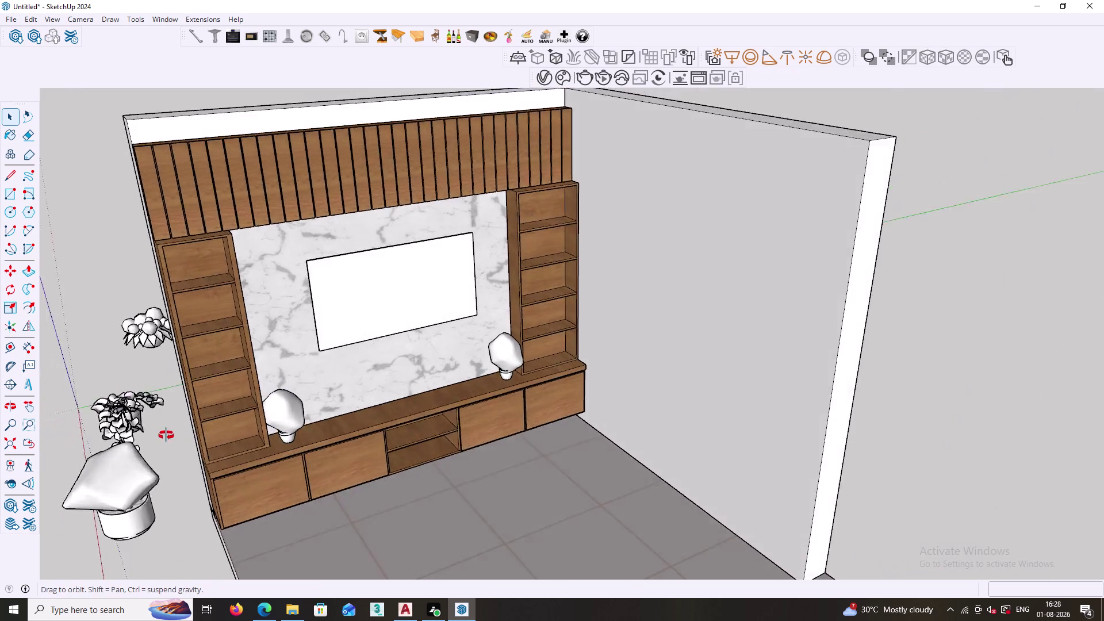
middle_drag(166, 447, 223, 370)
click(66, 414)
scroll(down, 3)
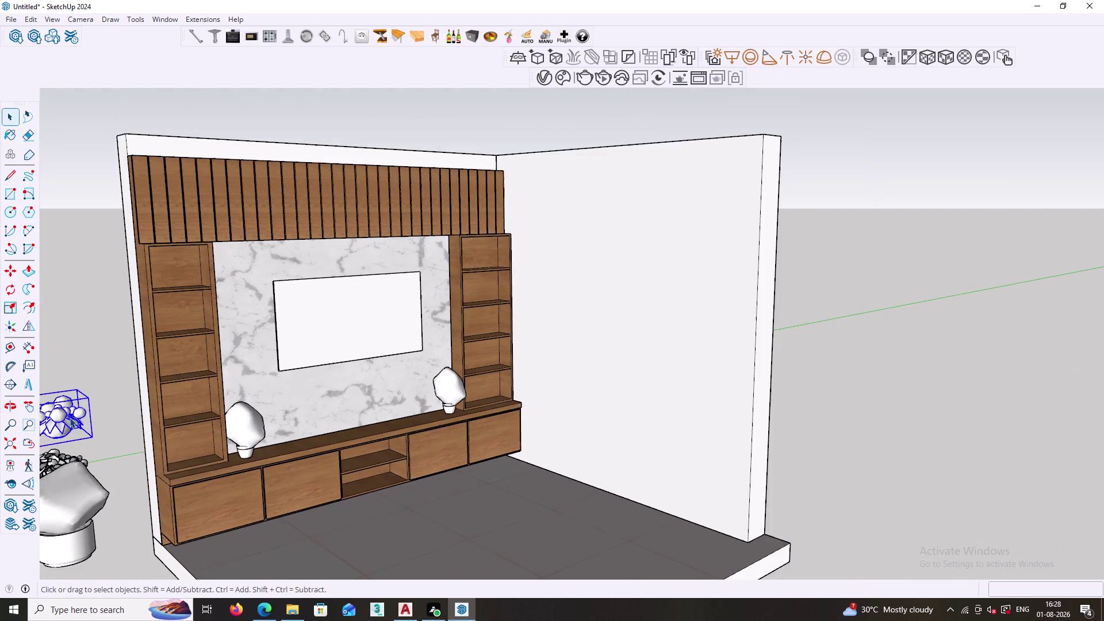
scroll(down, 3)
middle_drag(115, 427, 421, 368)
middle_drag(391, 376, 261, 489)
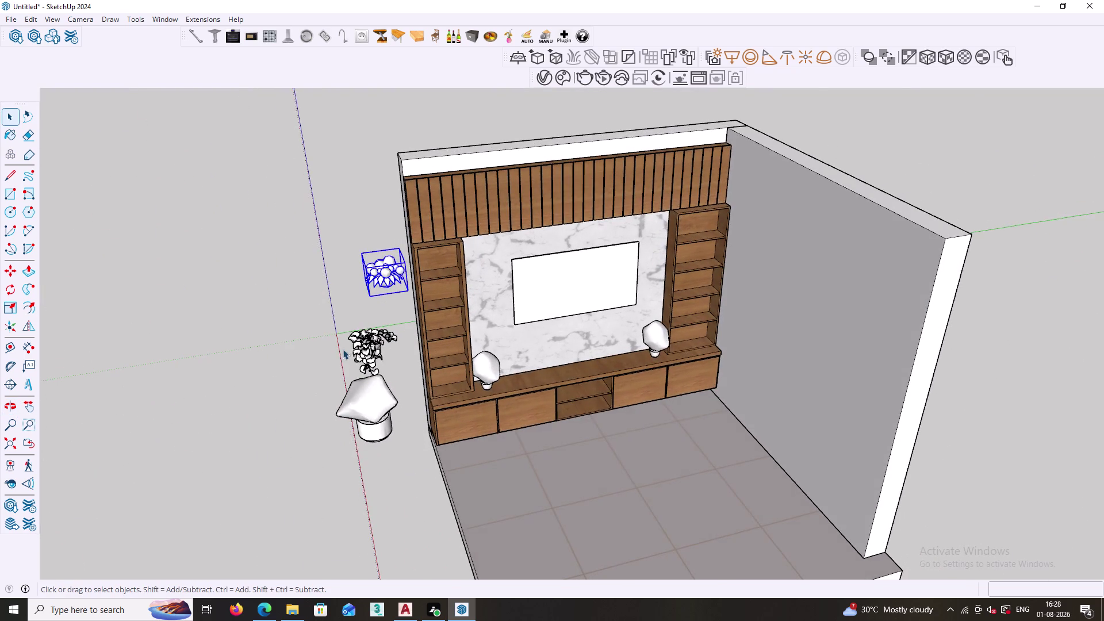
scroll(up, 3)
key(m)
middle_drag(368, 279, 467, 278)
Move the flower vase into the left bookcase's top niche.
scroll(up, 3)
click(277, 327)
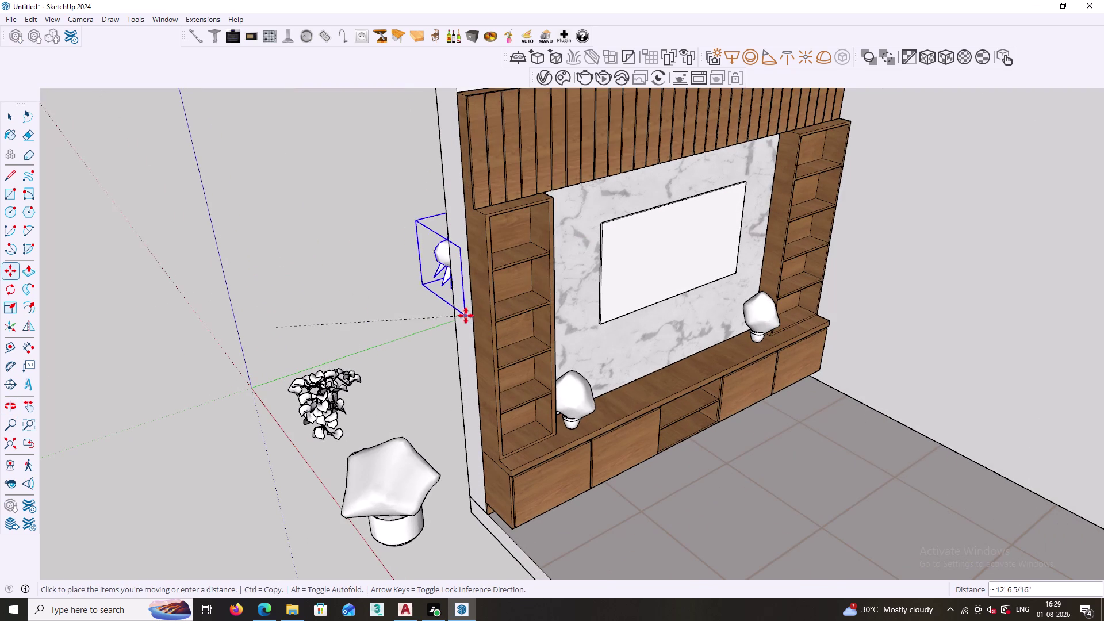
scroll(down, 3)
middle_drag(516, 305, 493, 381)
scroll(up, 3)
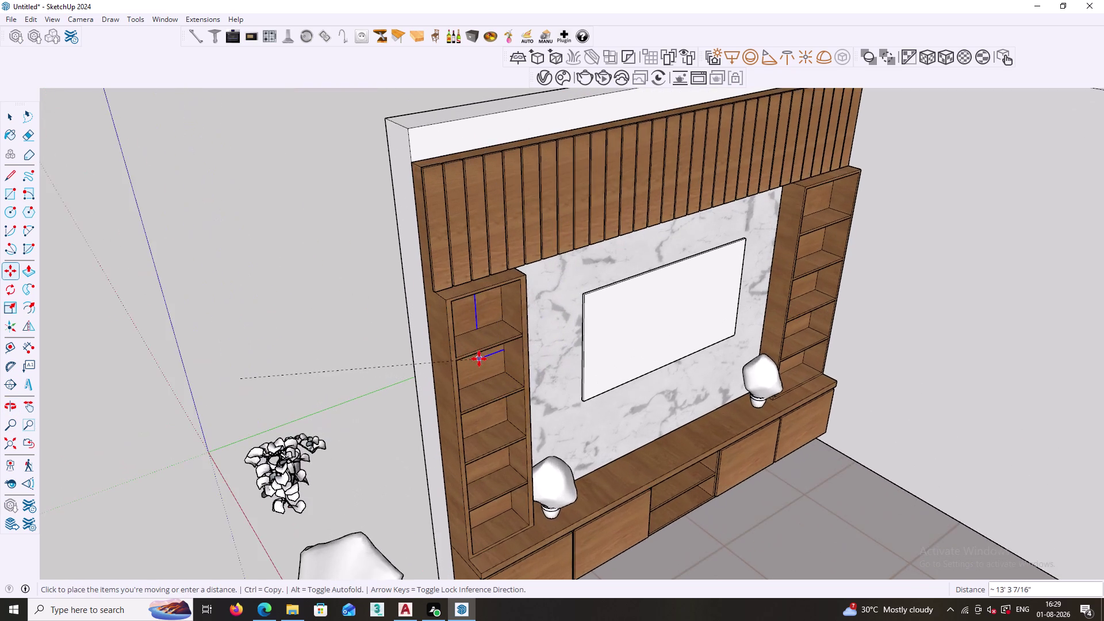
scroll(up, 3)
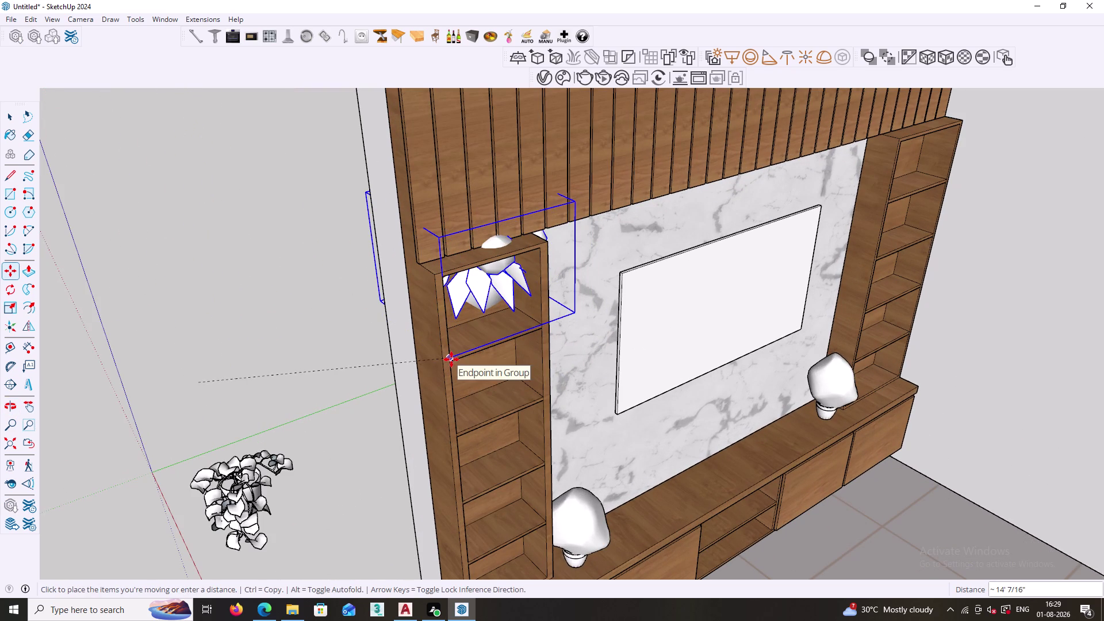
click(452, 359)
Shrink the vase with Scale and try repositioning it with Move.
key(s)
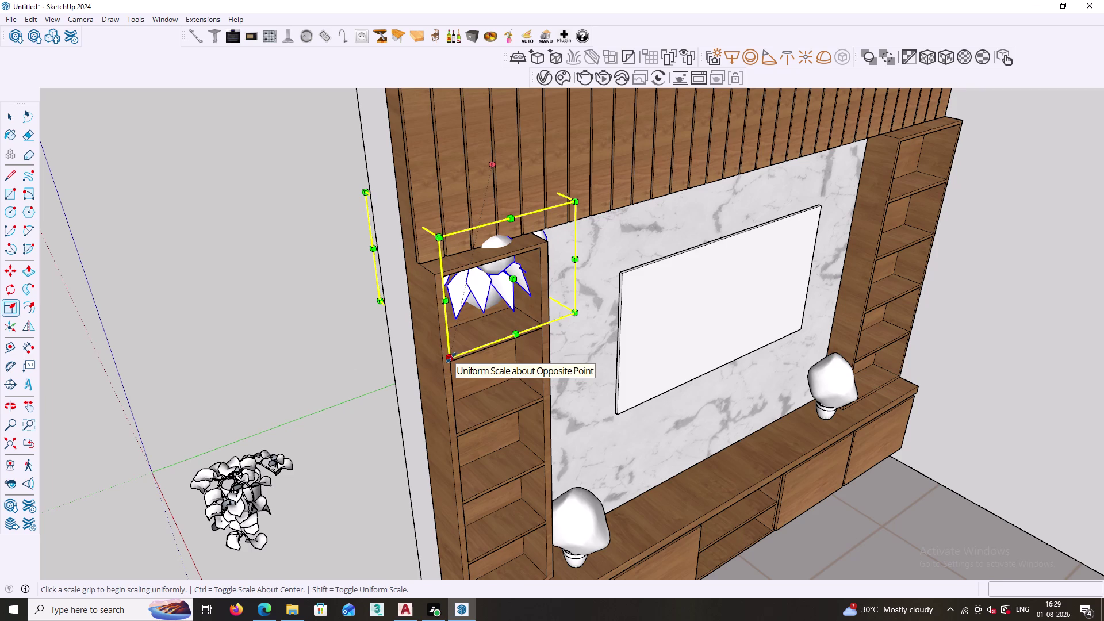
click(452, 358)
click(473, 297)
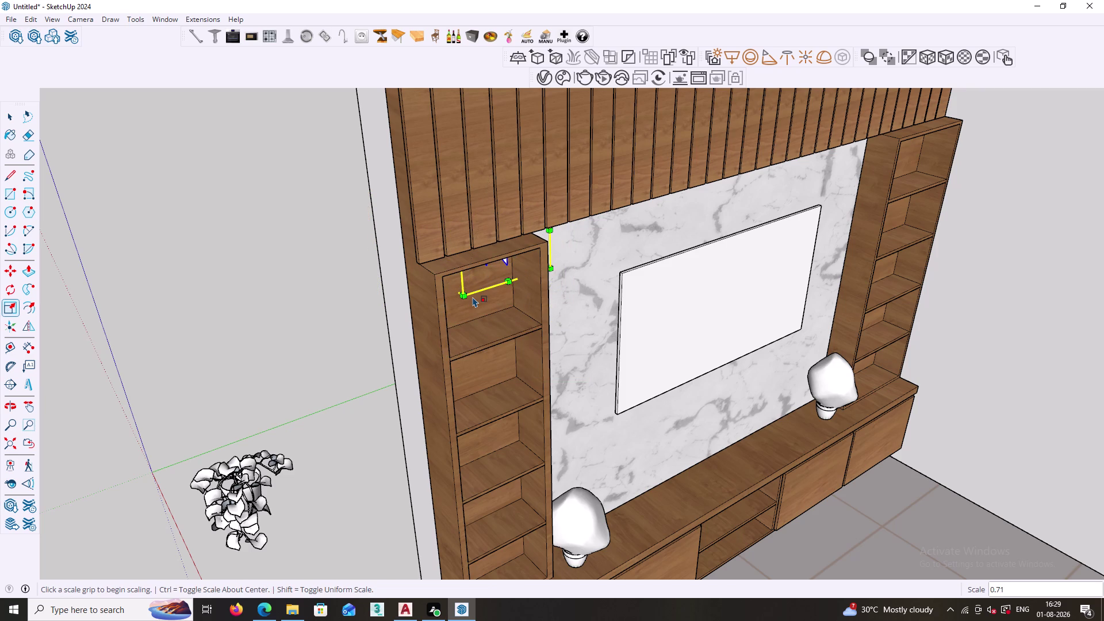
key(m)
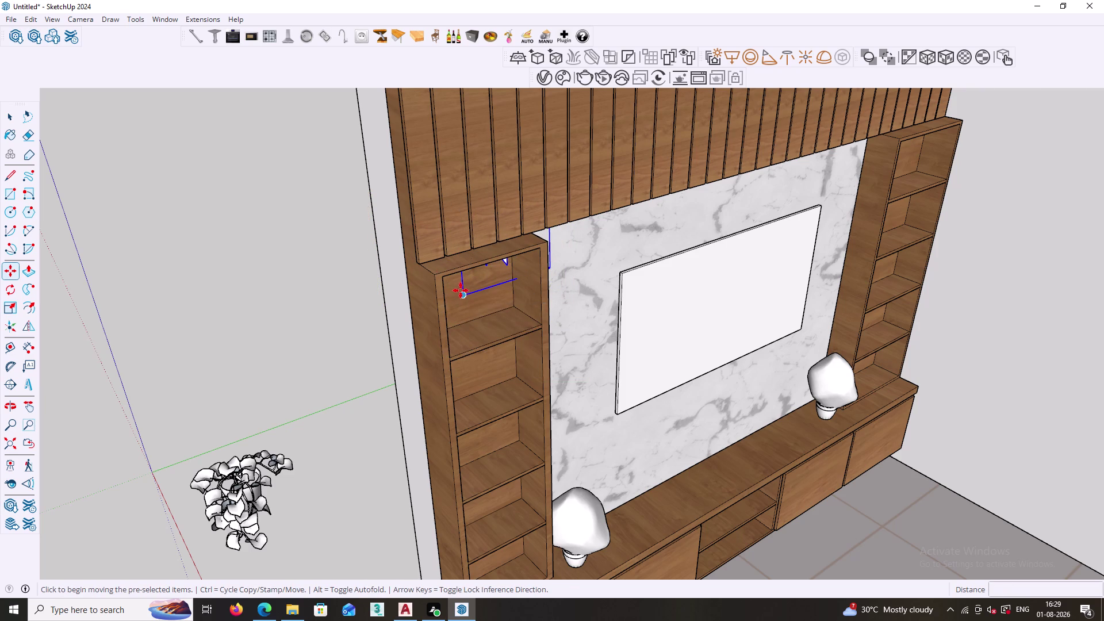
click(463, 293)
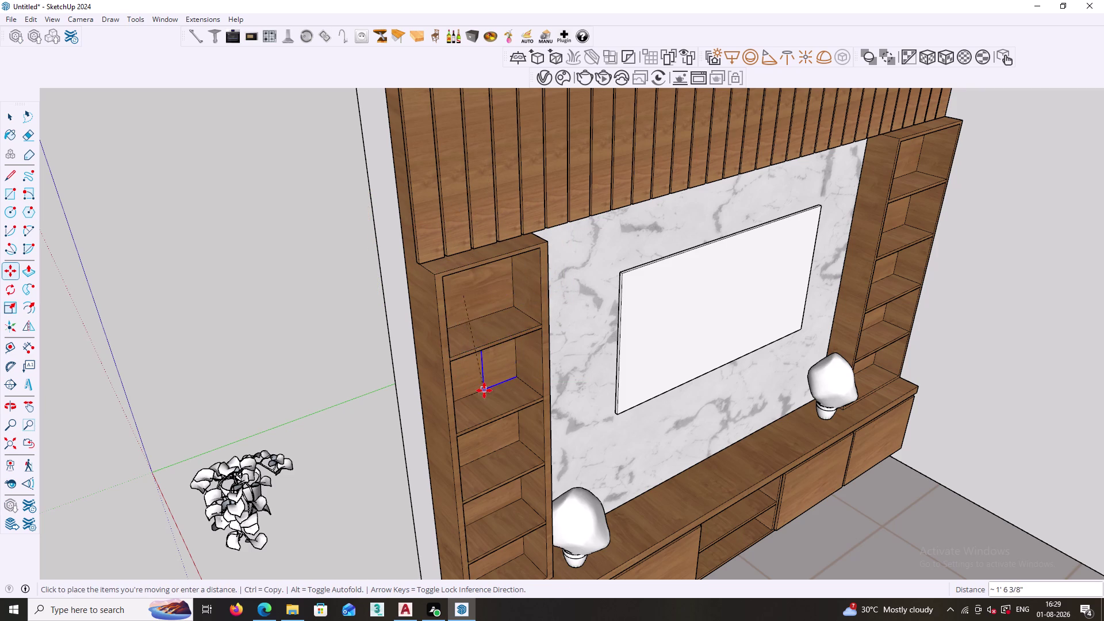
click(319, 395)
Carry the vase back down inside the left bookcase's top niche.
middle_drag(296, 398, 343, 391)
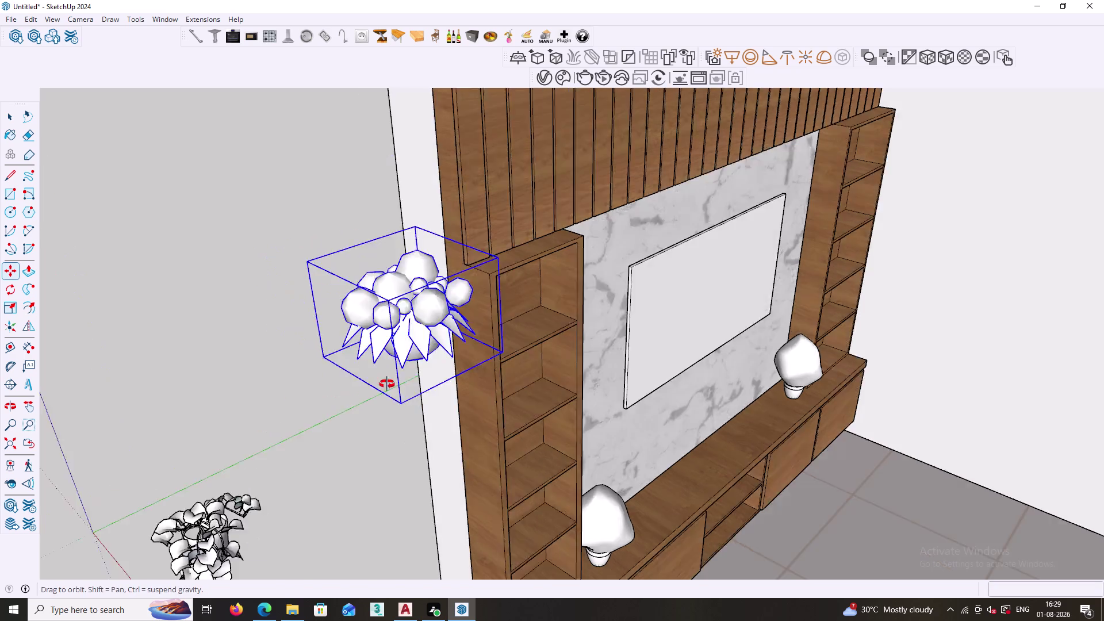
middle_drag(344, 392, 449, 366)
click(443, 342)
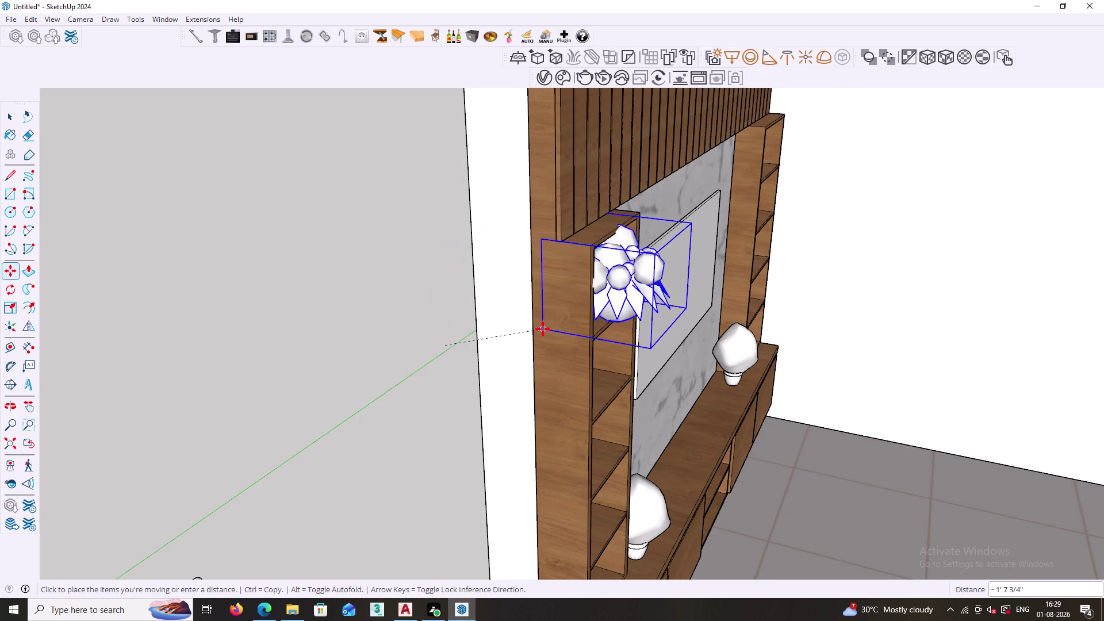
scroll(up, 3)
middle_drag(615, 334, 463, 347)
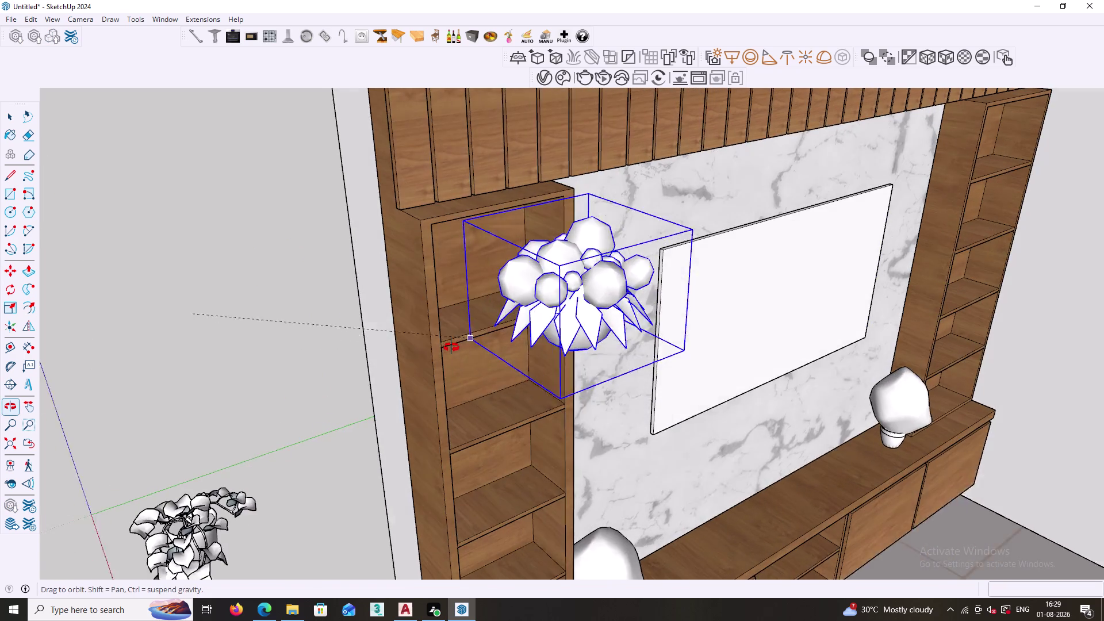
middle_drag(462, 347, 446, 347)
middle_drag(440, 320, 343, 327)
scroll(up, 3)
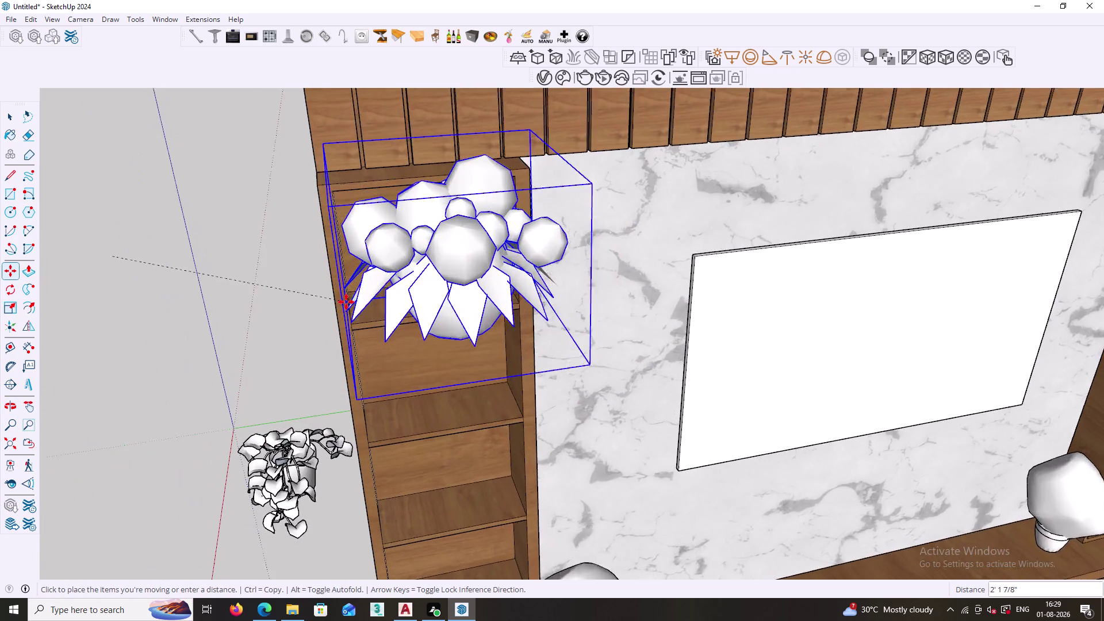
scroll(up, 3)
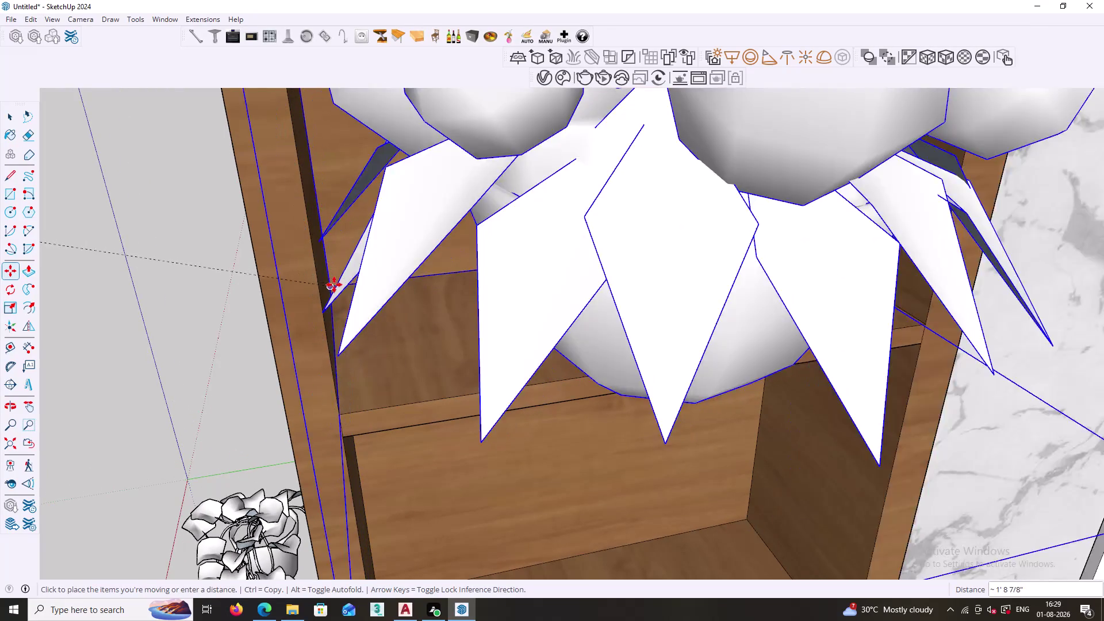
click(329, 285)
scroll(down, 3)
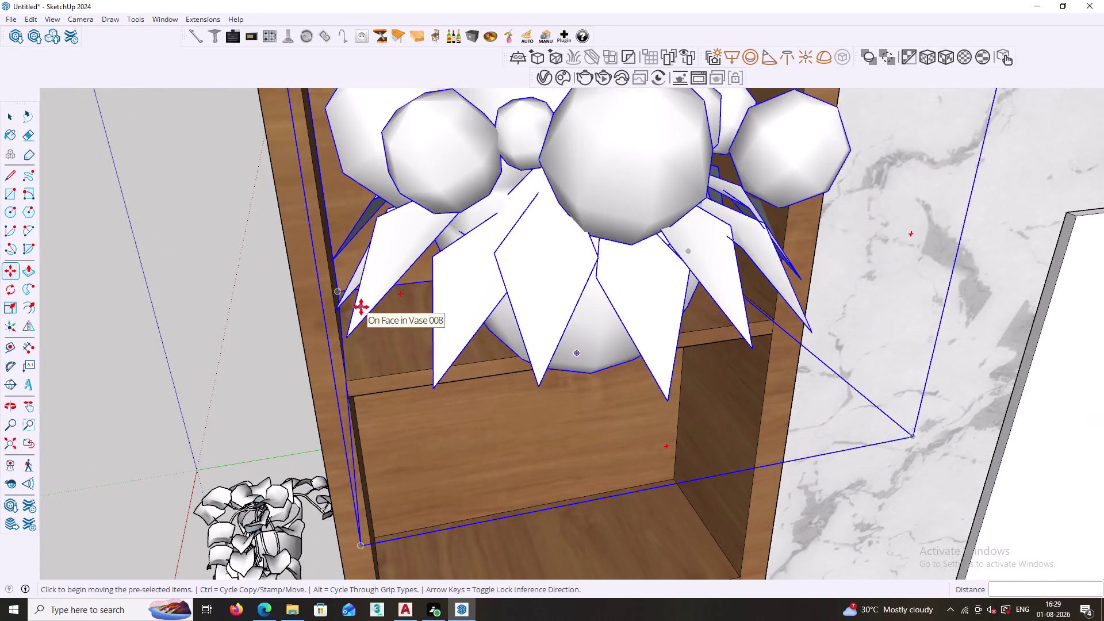
scroll(down, 3)
key(Escape)
scroll(down, 3)
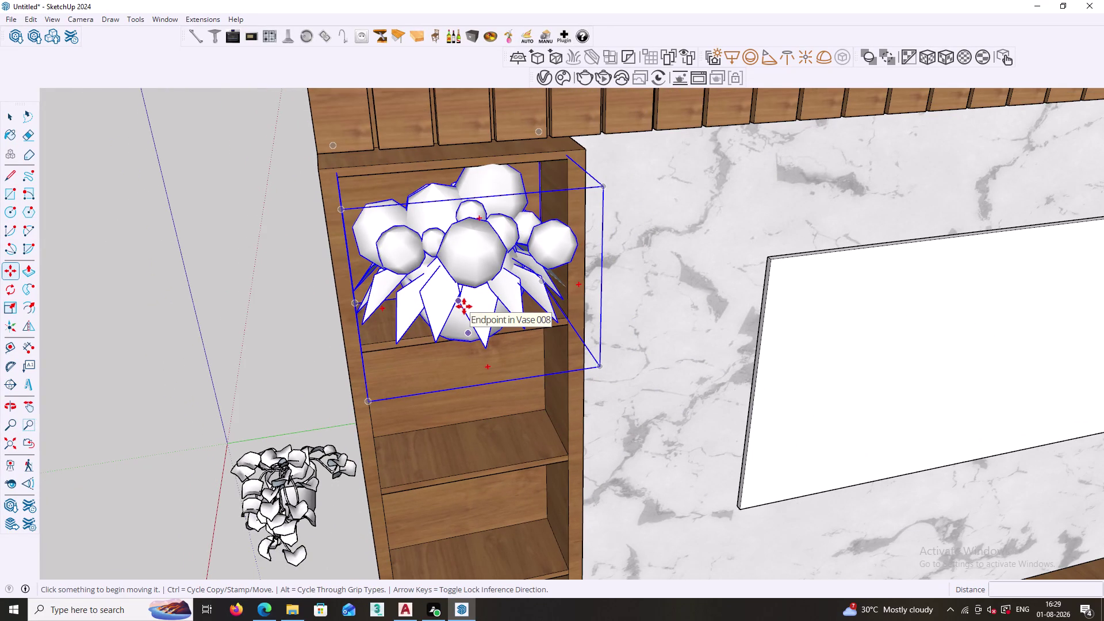
Reselect the vase and scale it uniformly to about two-thirds size.
key(s)
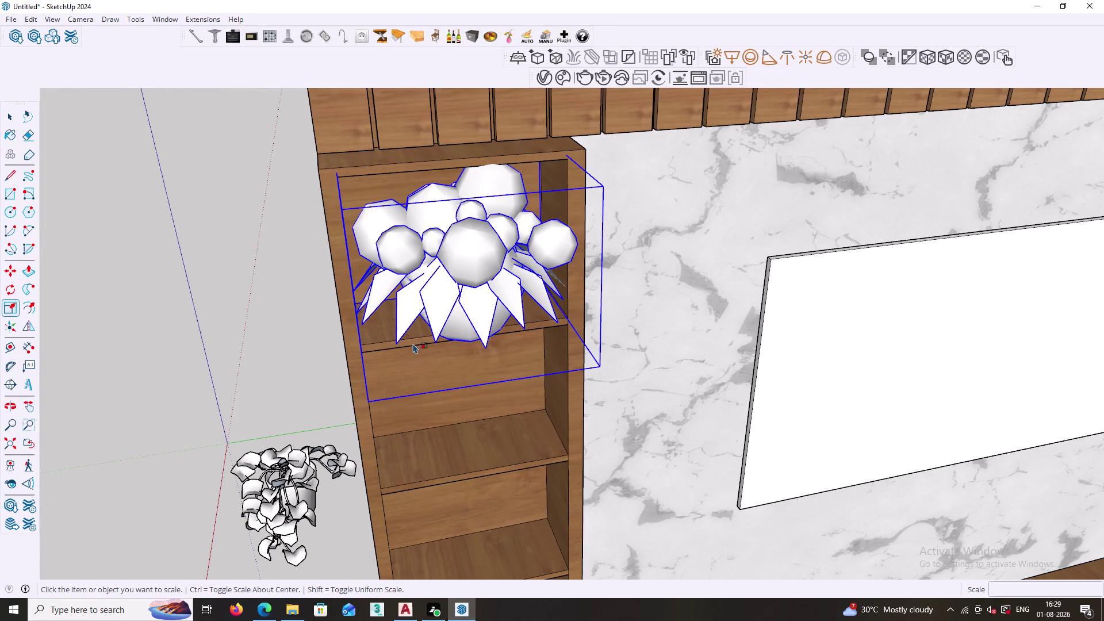
key(Escape)
key(space)
click(443, 291)
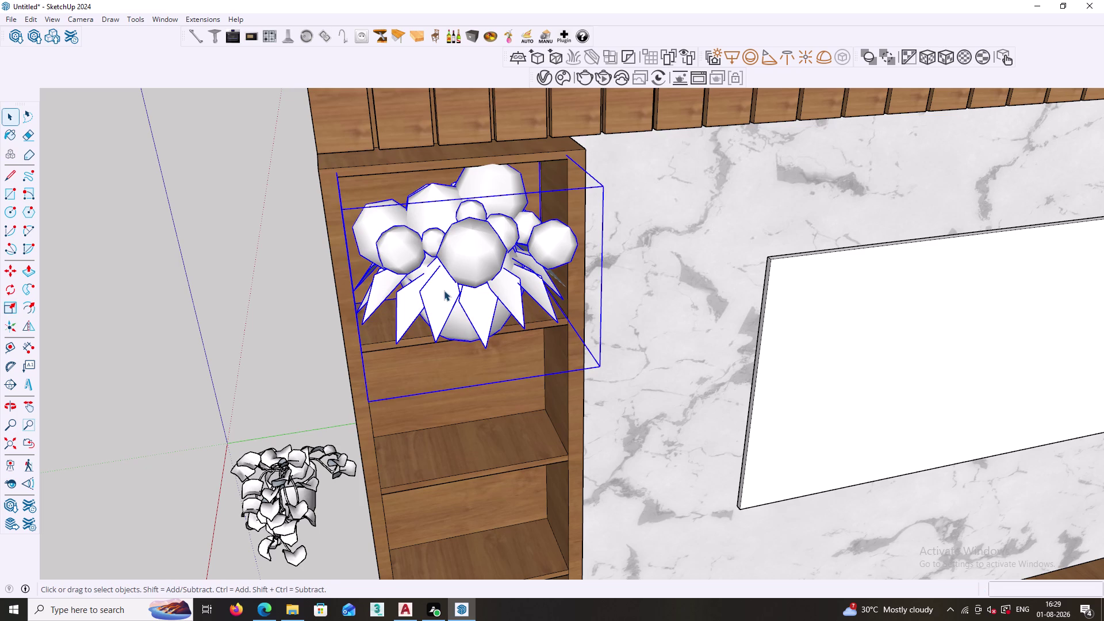
key(s)
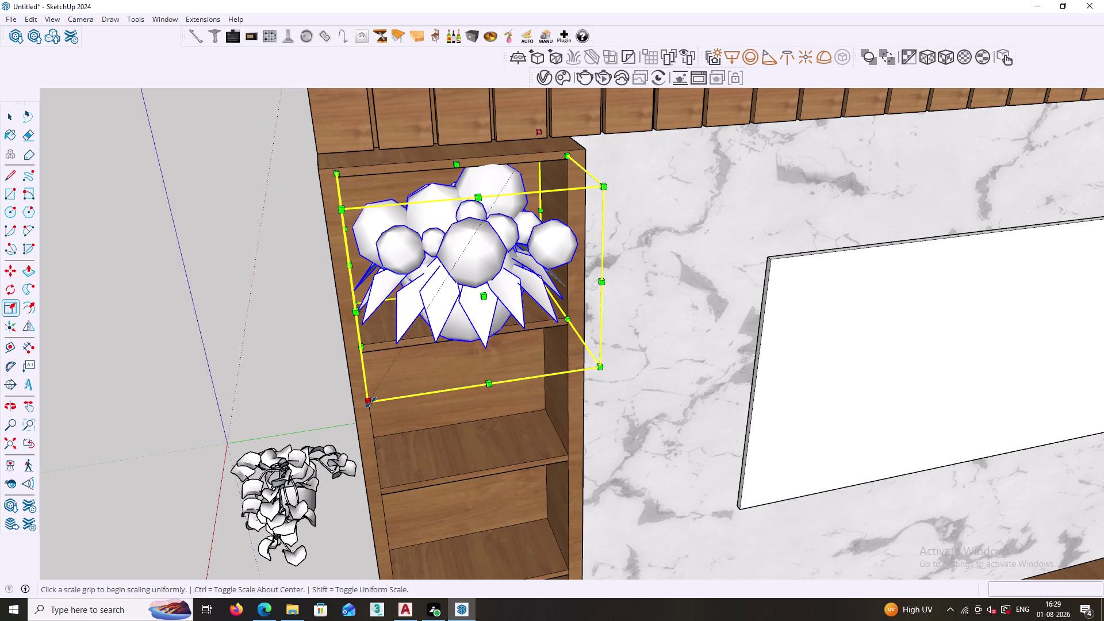
click(371, 403)
click(426, 294)
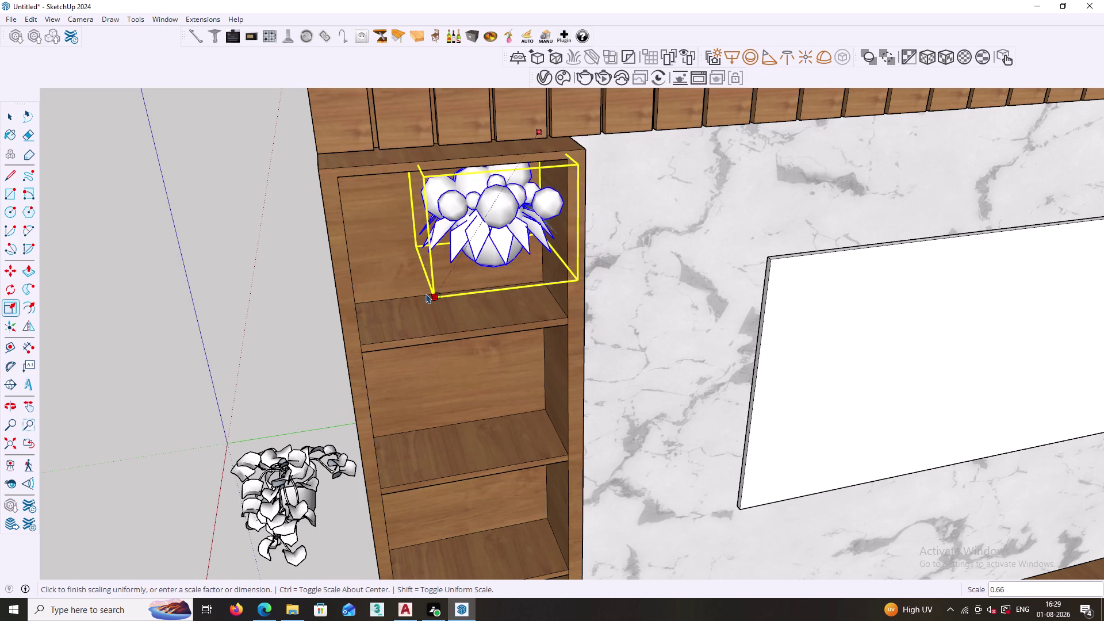
Move the shrunken vase onto the niche's shelf and clear the selection.
key(m)
click(432, 297)
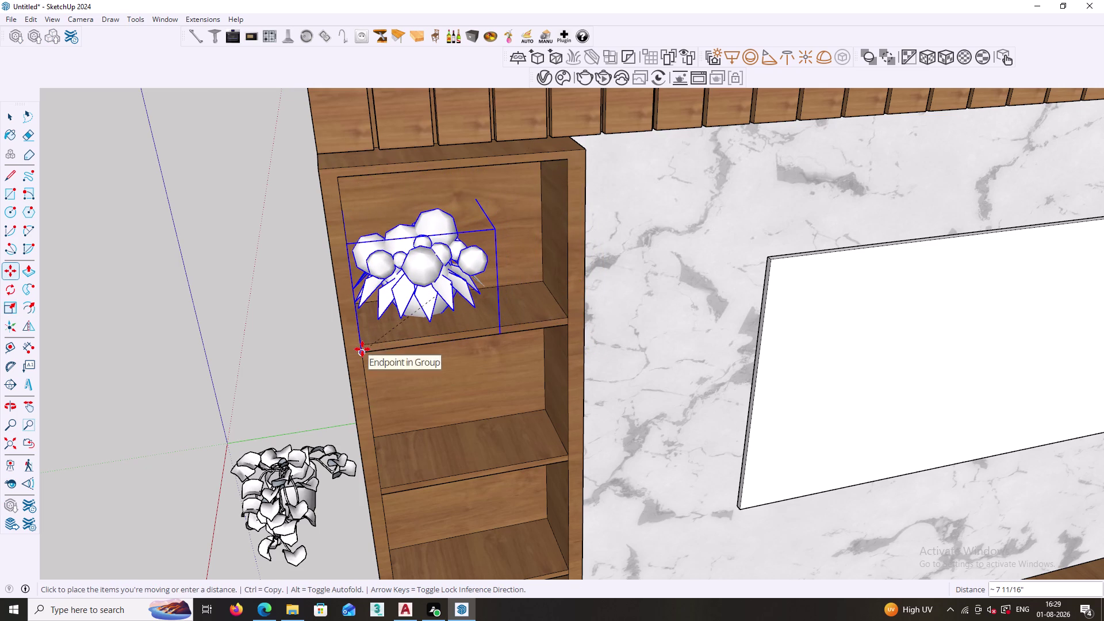
click(360, 350)
key(space)
click(273, 324)
scroll(down, 3)
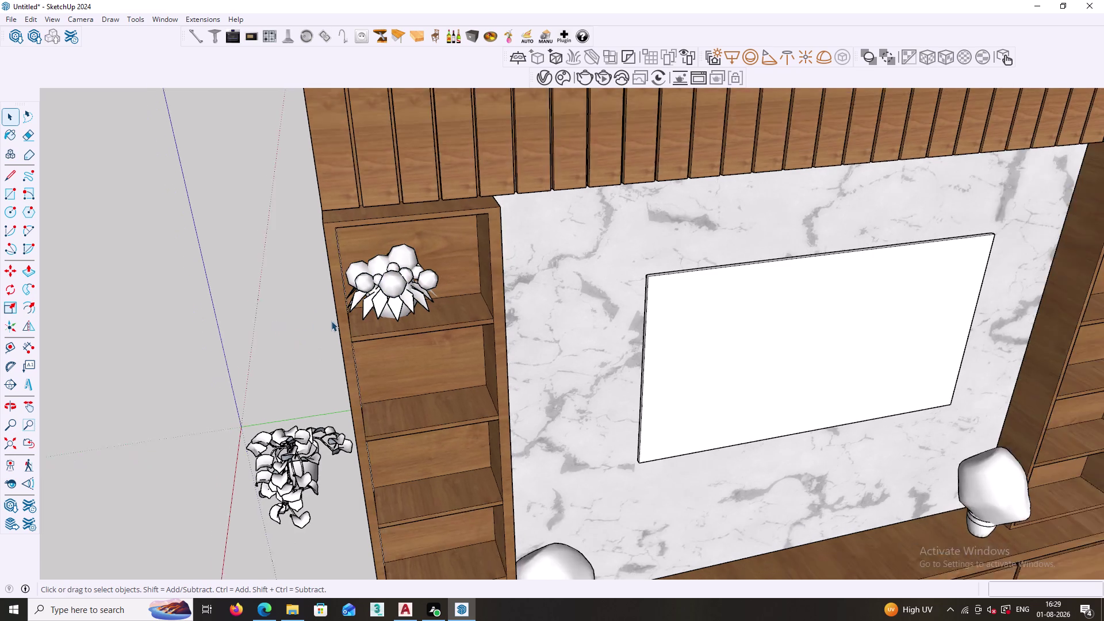
Move the flower arrangement squarely onto the left bookcase's top shelf and deselect it.
middle_drag(319, 325, 497, 377)
click(485, 367)
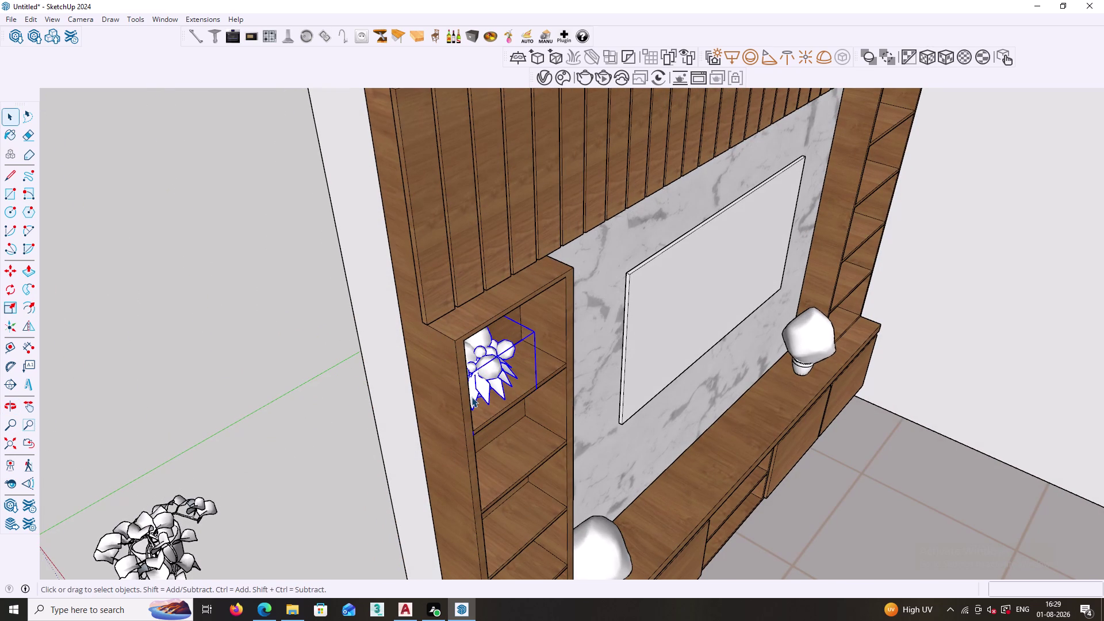
key(k)
scroll(up, 3)
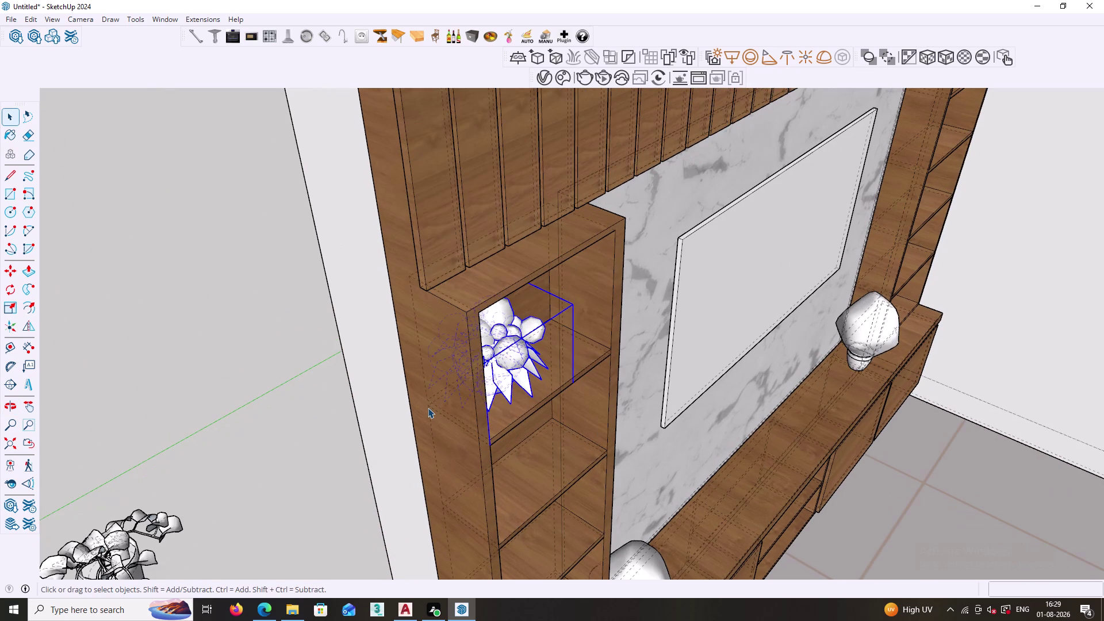
key(m)
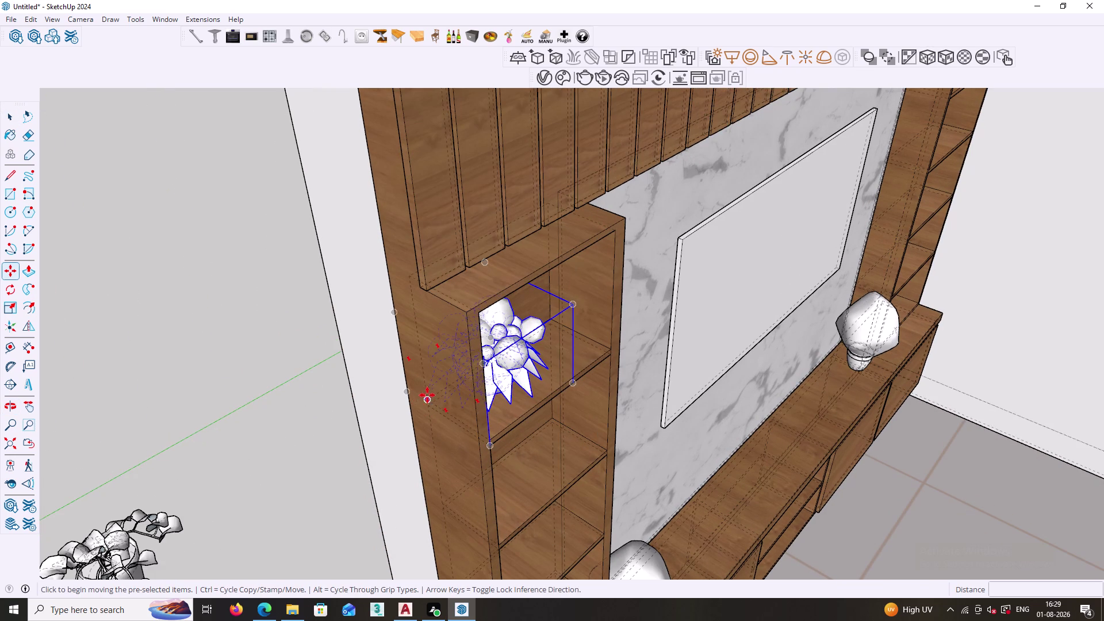
click(406, 392)
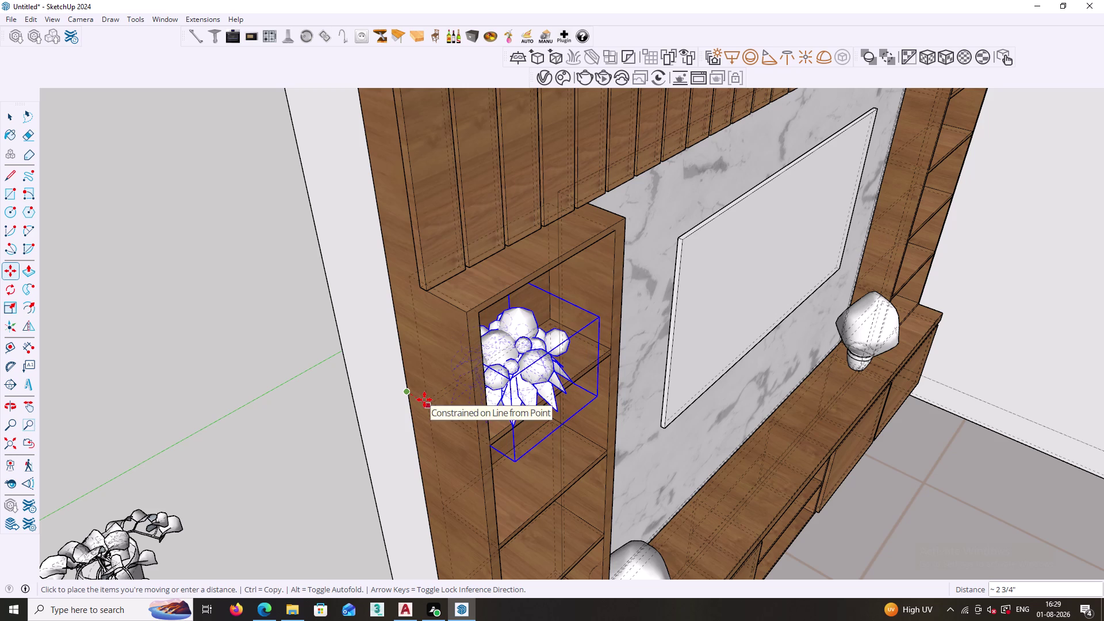
click(427, 403)
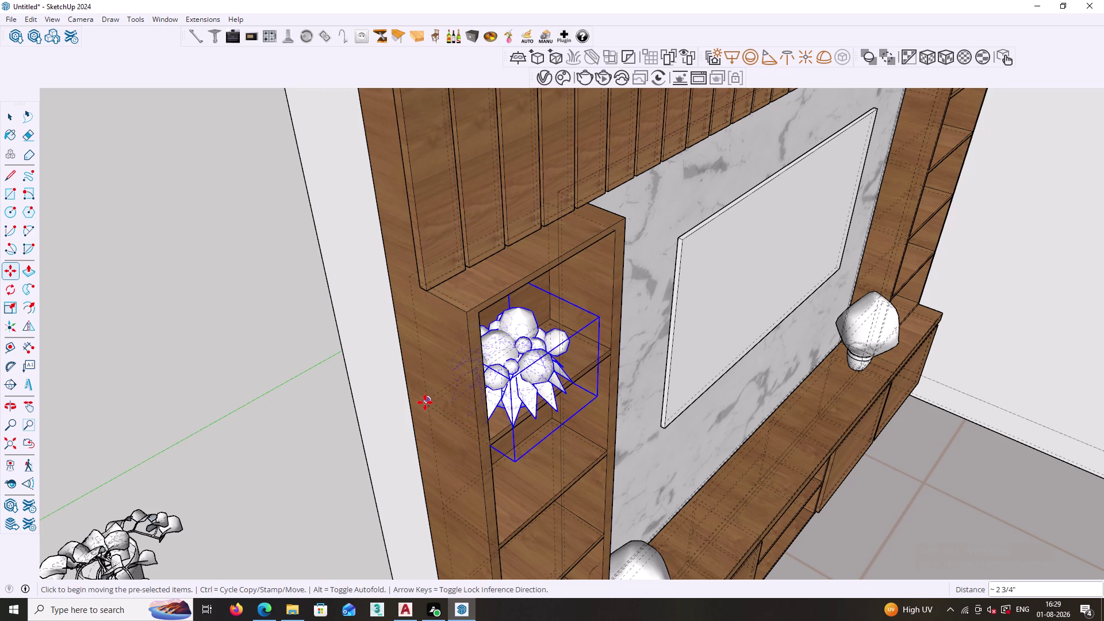
key(space)
text(k)
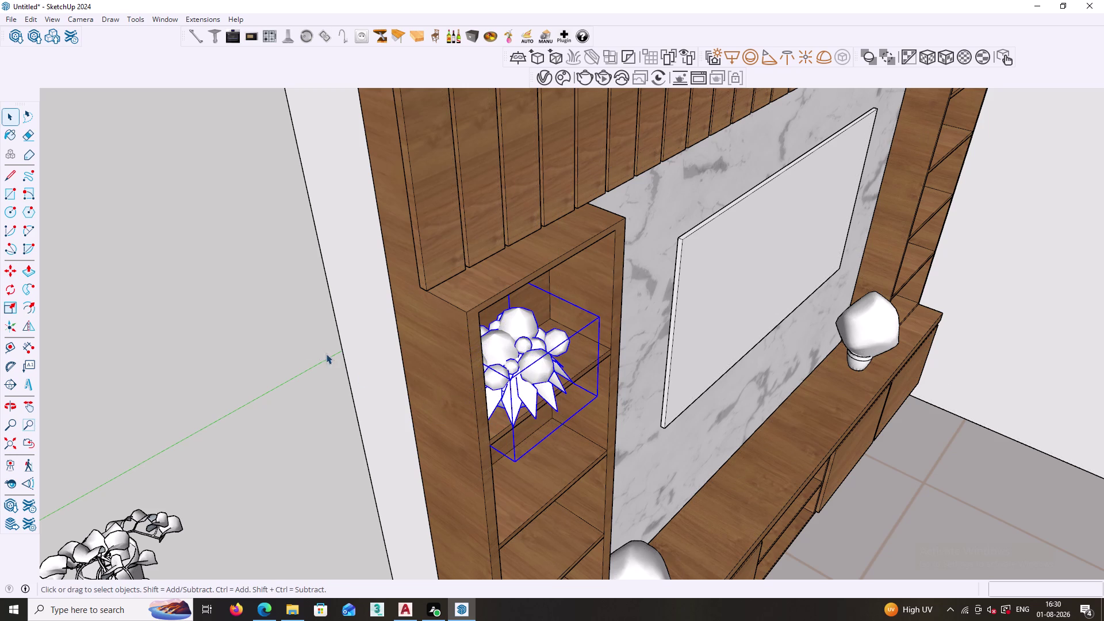
click(301, 343)
Orbit out to show the full TV wall and room.
scroll(down, 3)
middle_drag(650, 474, 381, 390)
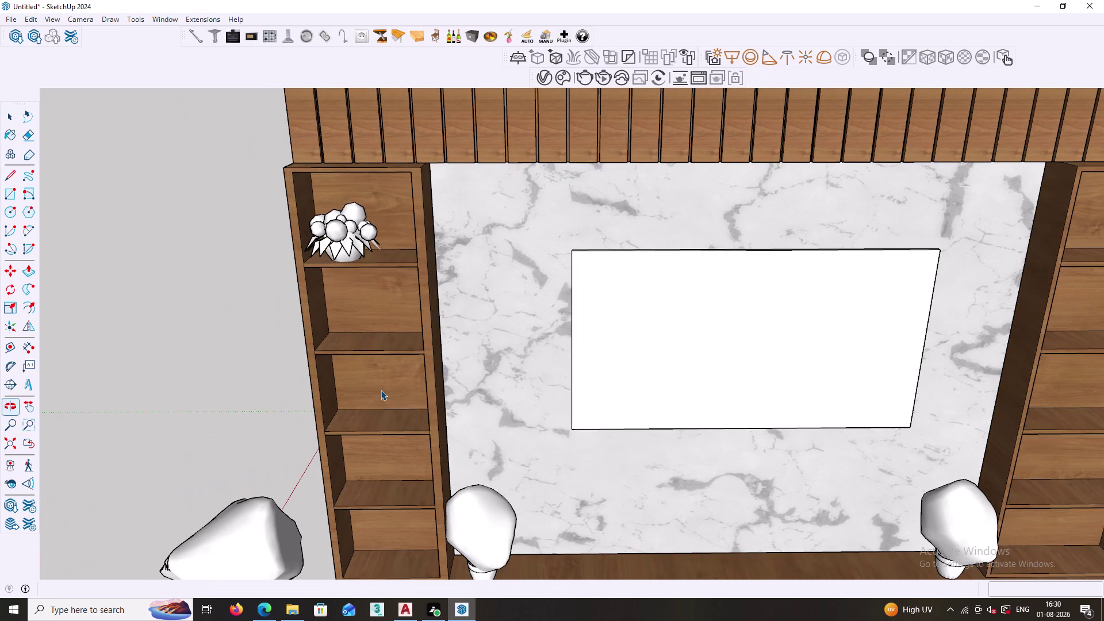
scroll(down, 3)
scroll(down, 3)
middle_drag(333, 401, 427, 448)
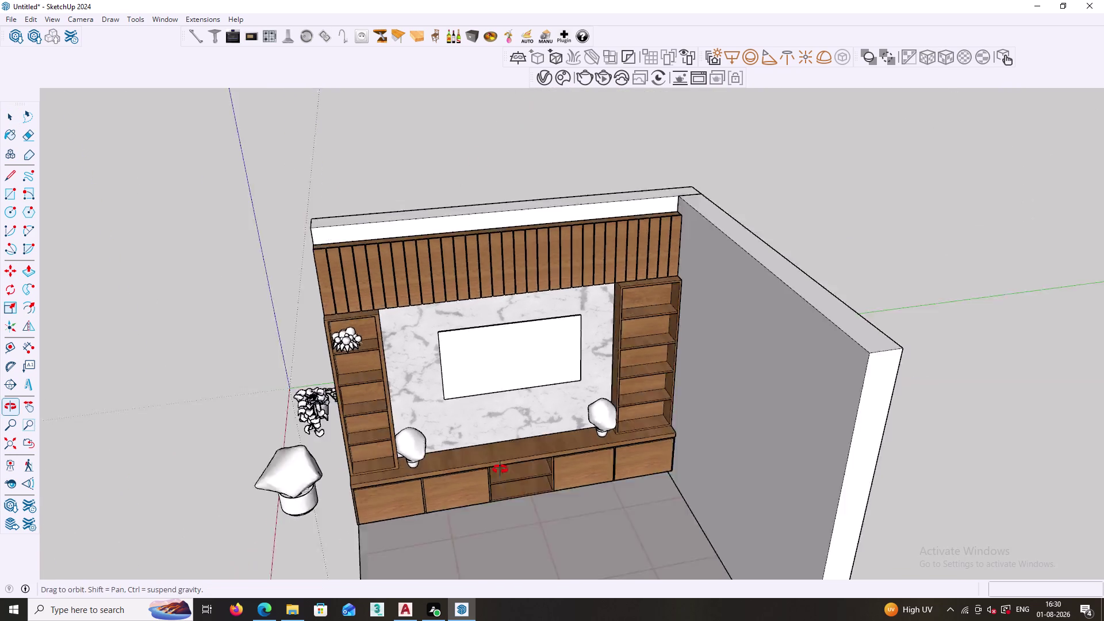
middle_drag(427, 448, 530, 480)
Select the trailing potted plant and scale it down to about 0.54.
click(263, 465)
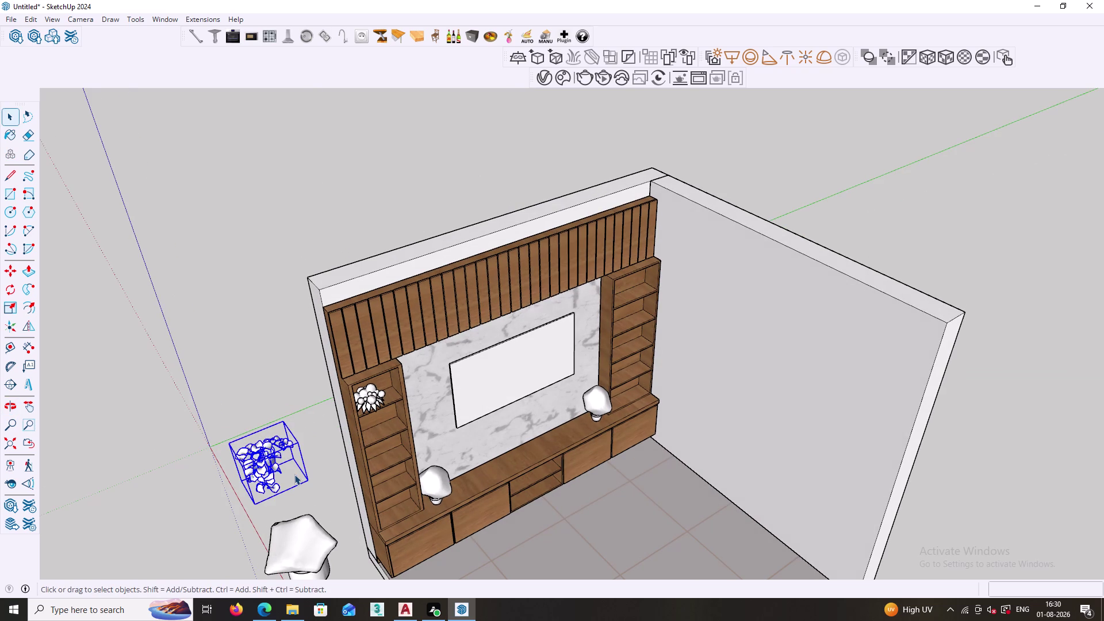
key(s)
click(253, 505)
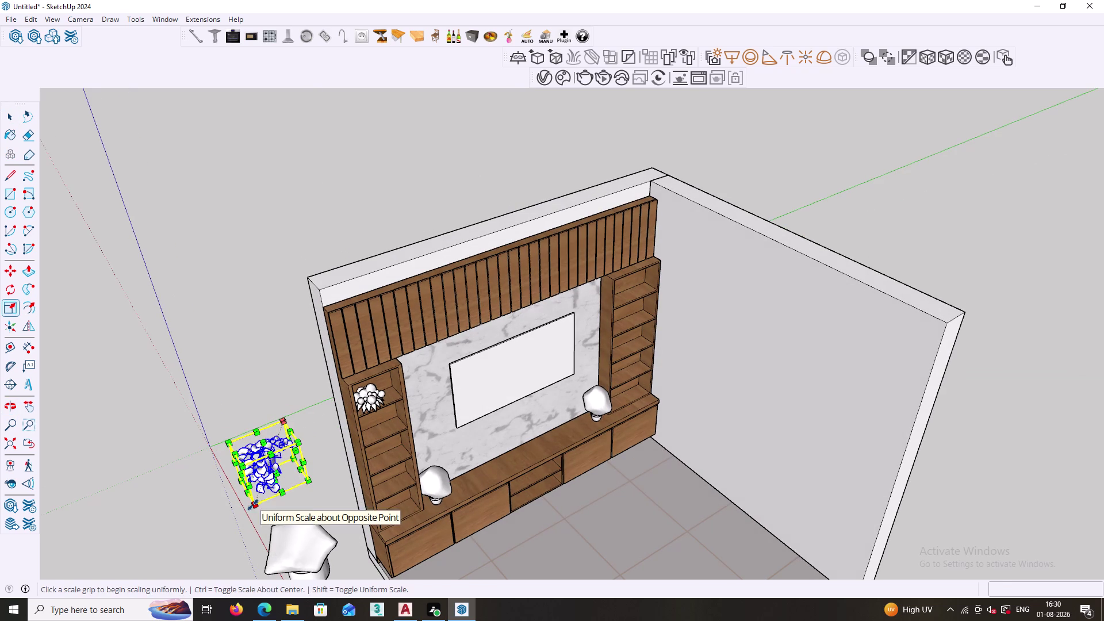
click(271, 466)
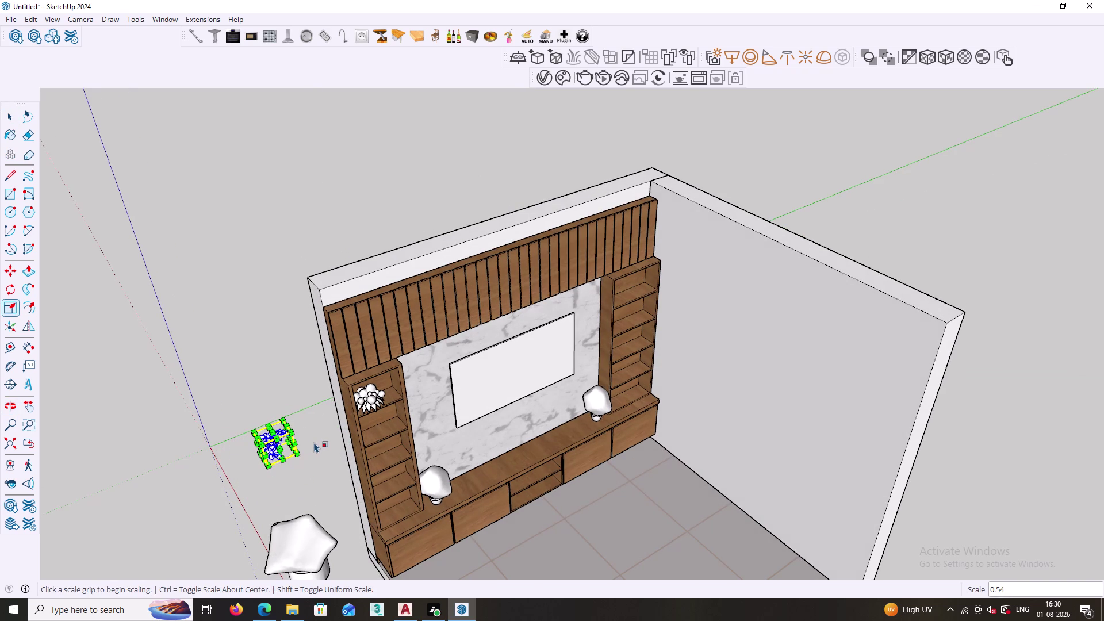
Move the scaled plant into the second shelf of the left bookcase.
key(m)
scroll(up, 3)
middle_drag(264, 490, 225, 460)
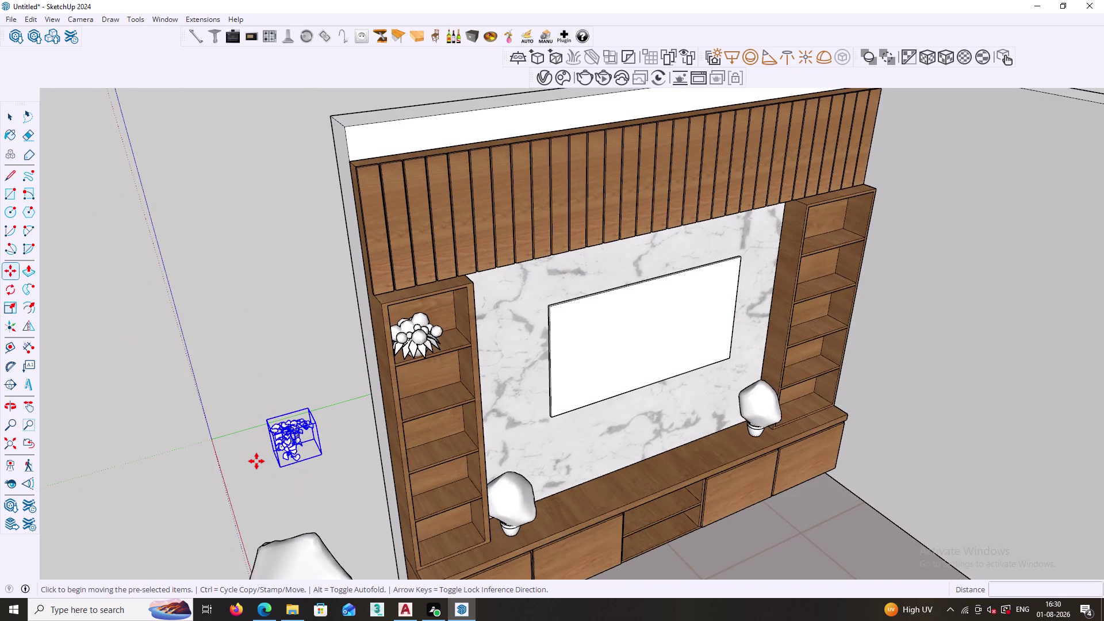
scroll(up, 3)
click(287, 469)
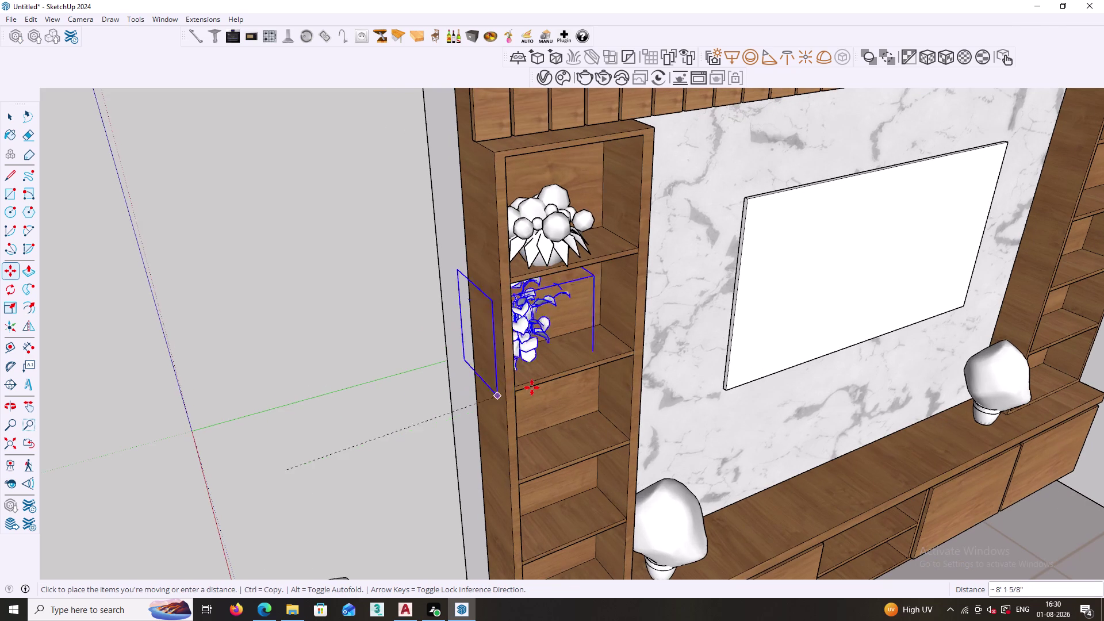
scroll(up, 3)
scroll(down, 3)
middle_drag(539, 403, 540, 421)
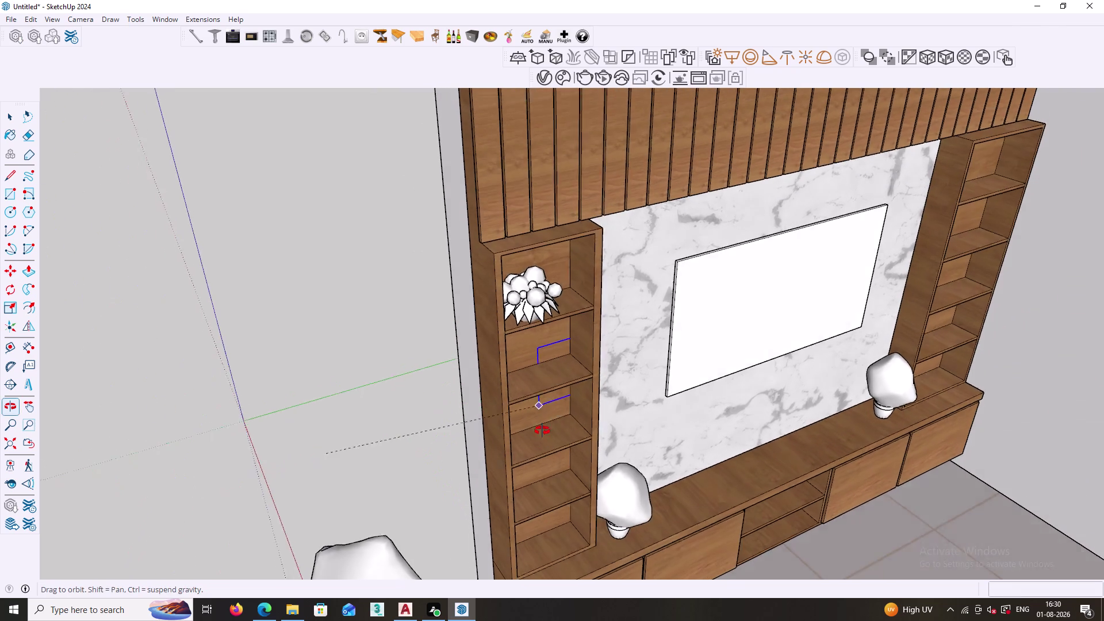
middle_drag(540, 420, 545, 462)
scroll(up, 3)
scroll(up, 3)
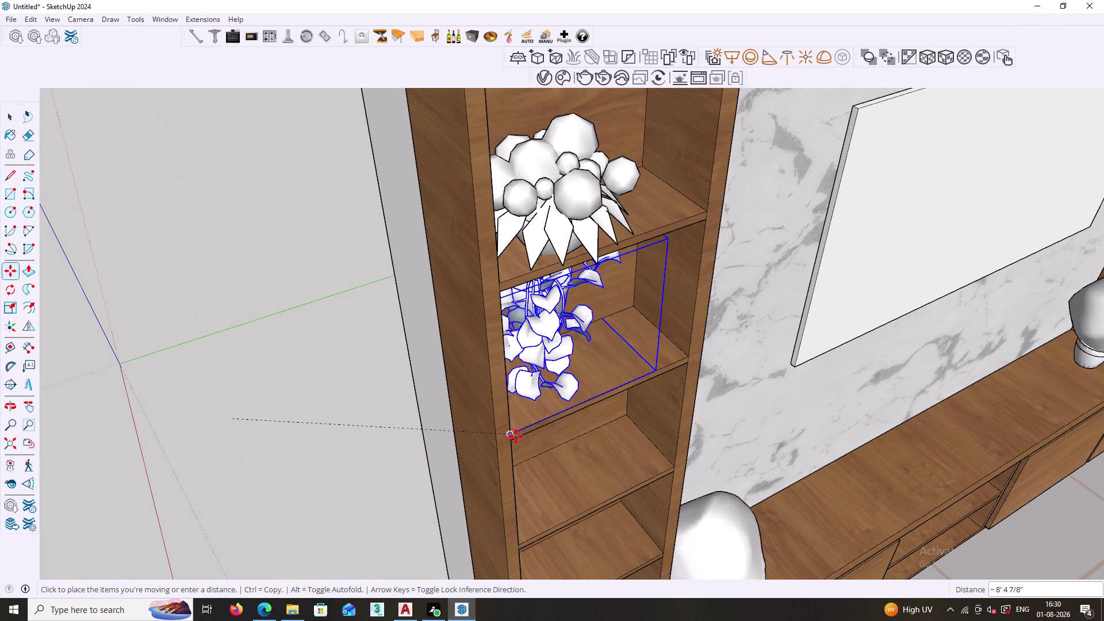
click(512, 436)
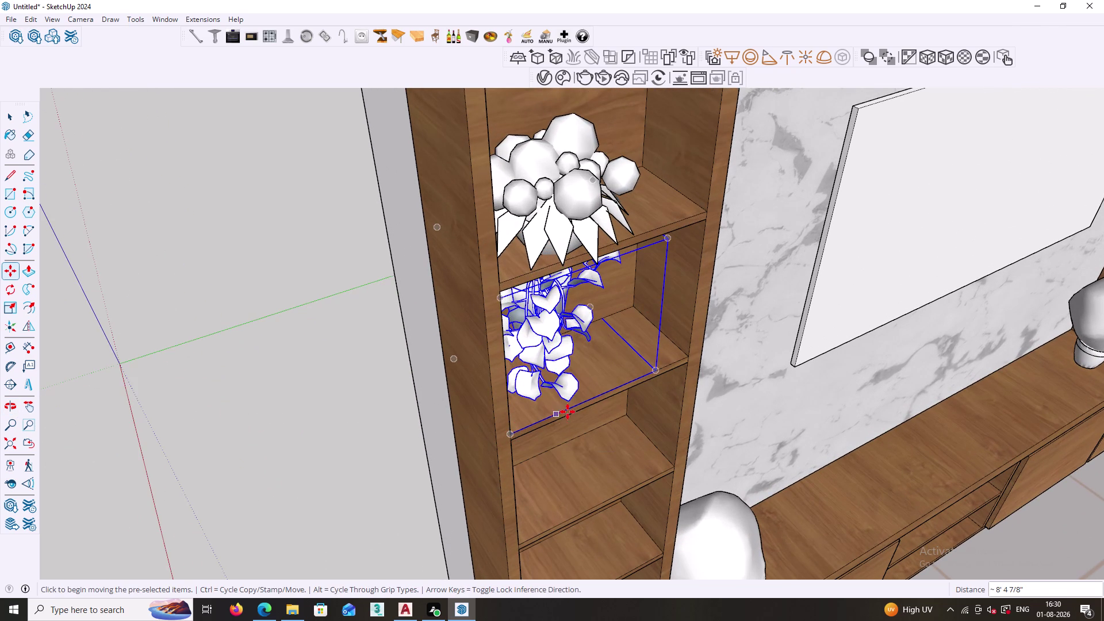
Reposition the plant within the second shelf and face the left shelves.
middle_drag(587, 410, 577, 414)
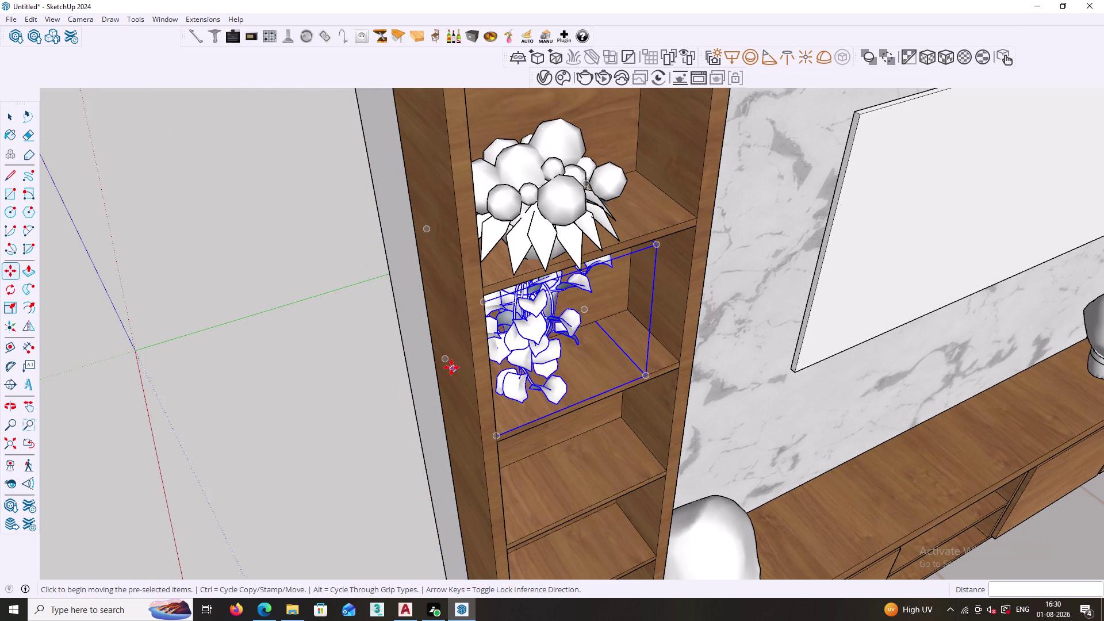
click(443, 359)
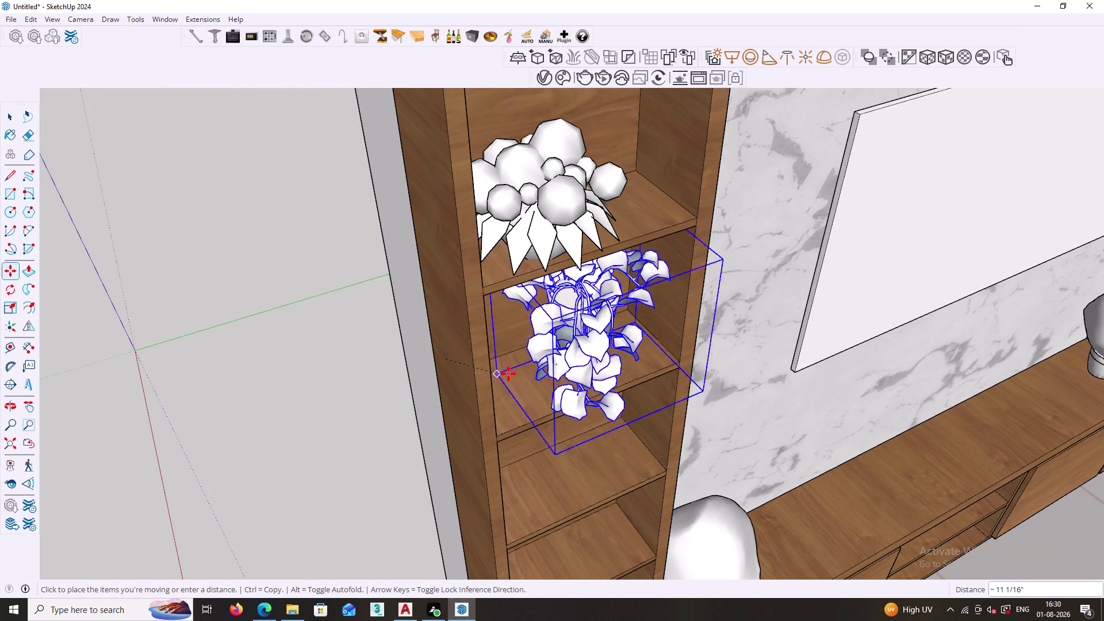
middle_drag(509, 378, 307, 390)
scroll(up, 3)
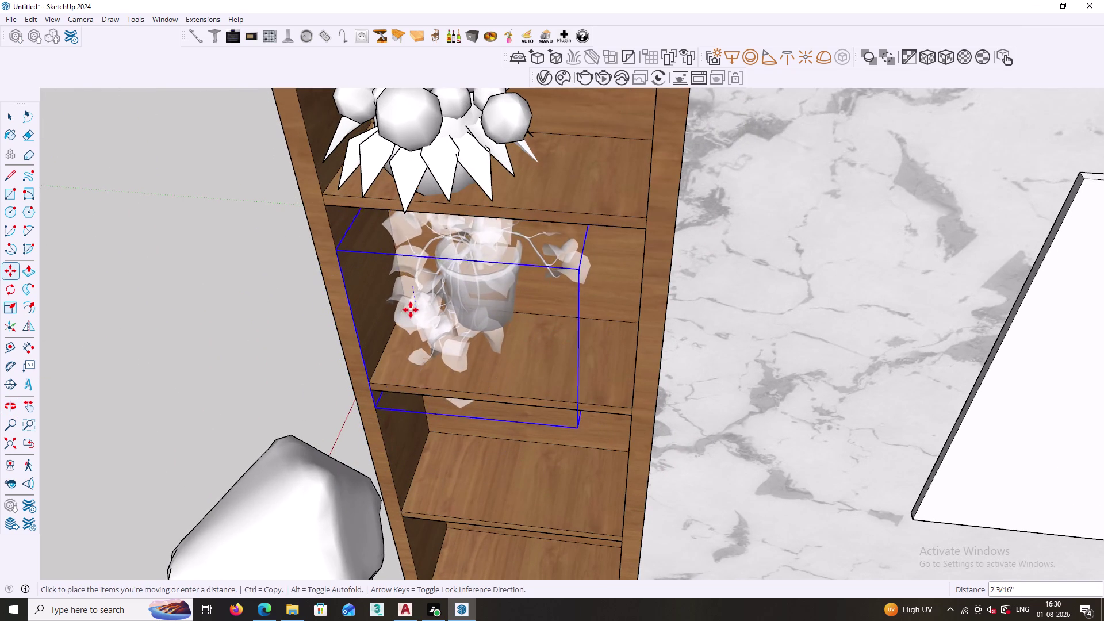
click(405, 301)
key(space)
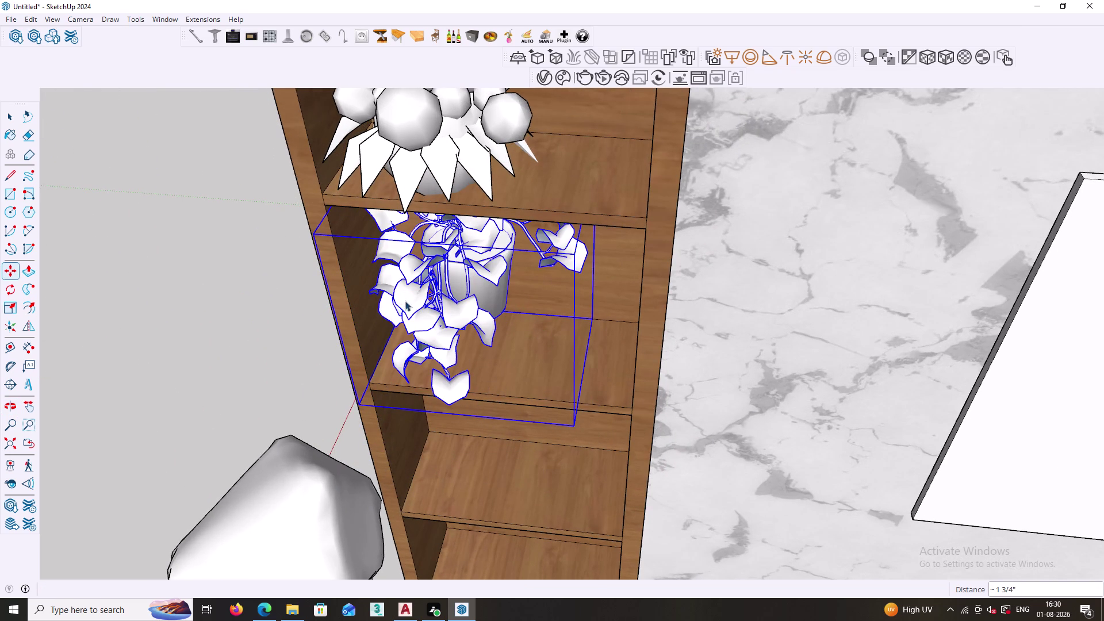
scroll(down, 3)
middle_drag(434, 364, 553, 240)
middle_drag(483, 387, 473, 373)
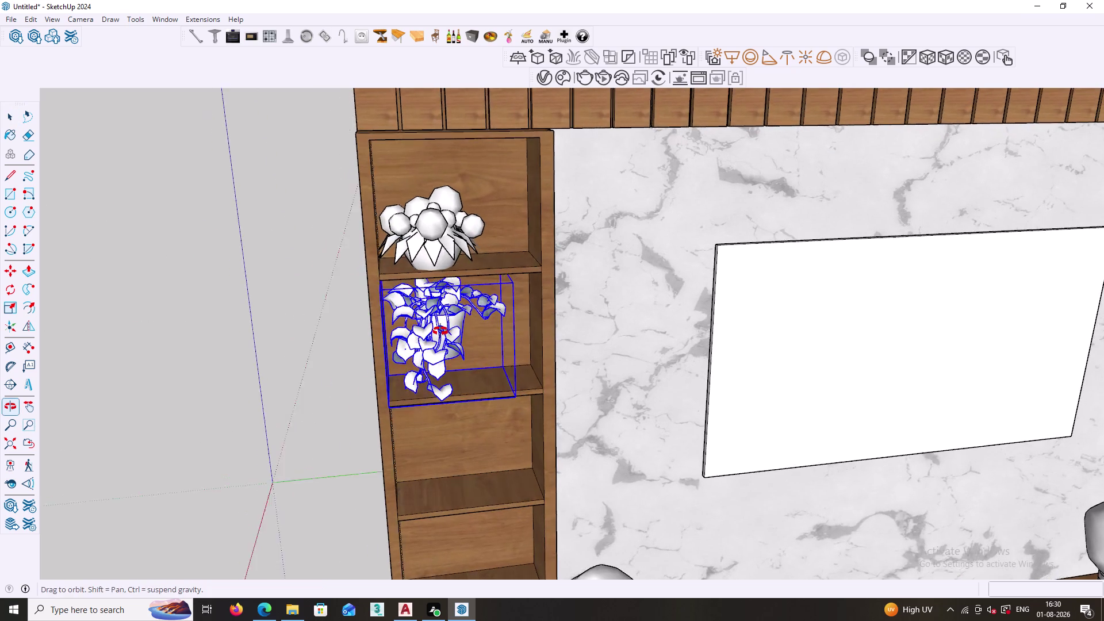
middle_drag(473, 373, 435, 323)
Fine-tune the plant with axis-locked moves so it rests on the shelf surface.
key(m)
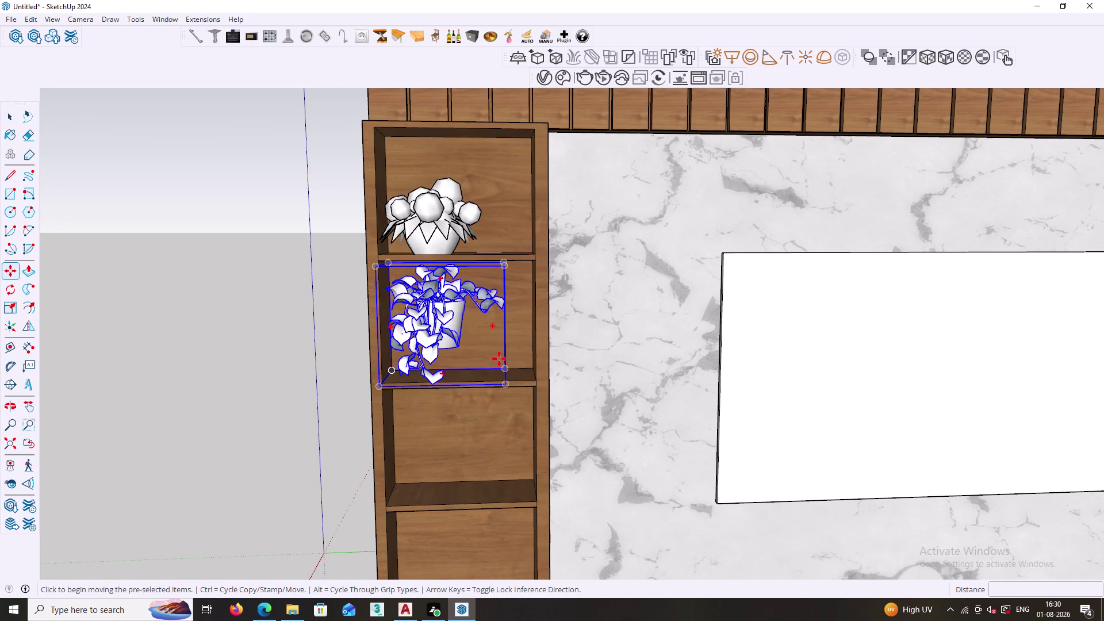
click(505, 383)
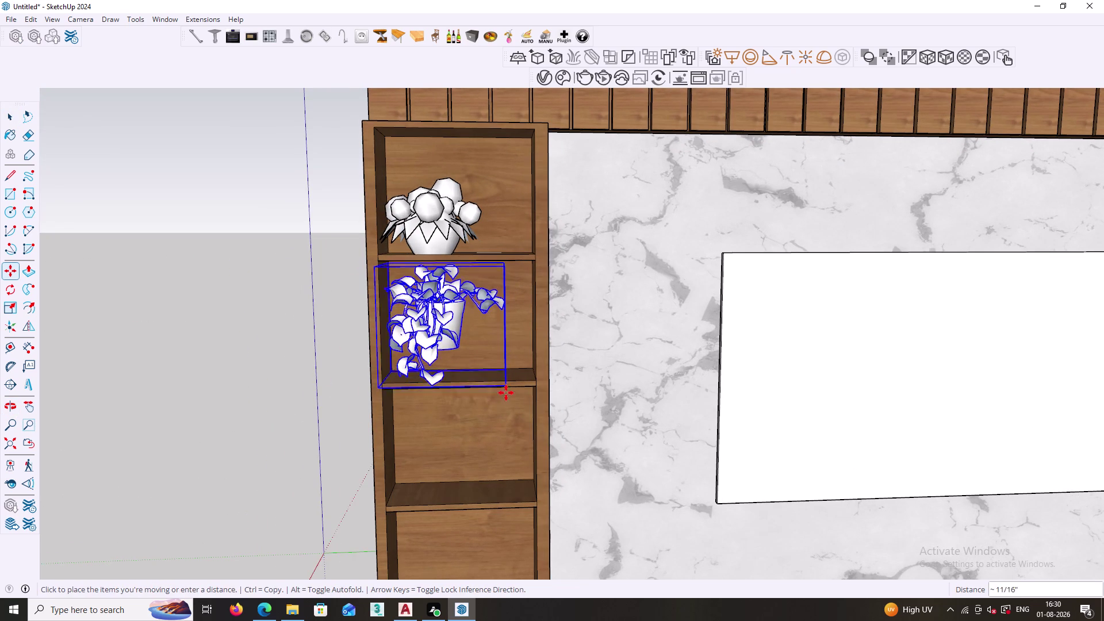
key(Up)
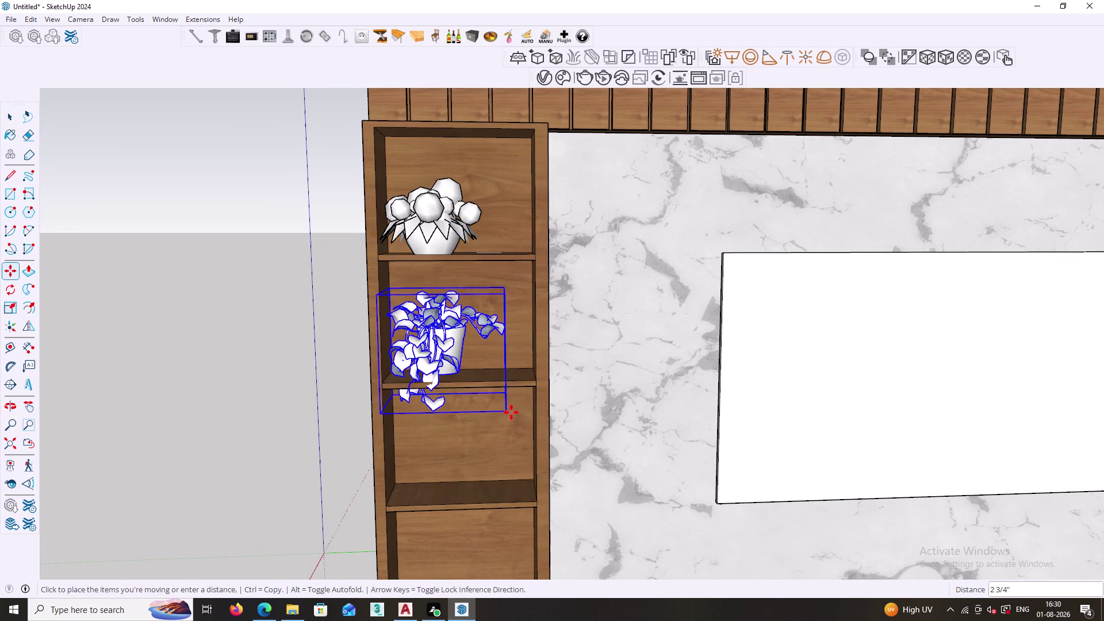
click(537, 389)
scroll(up, 3)
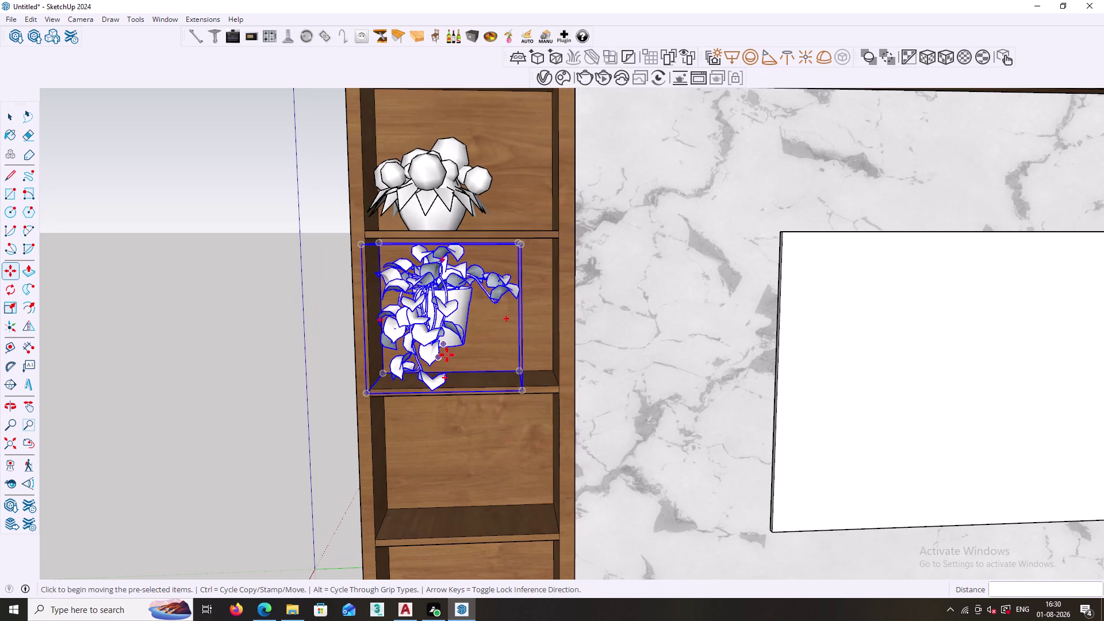
click(464, 342)
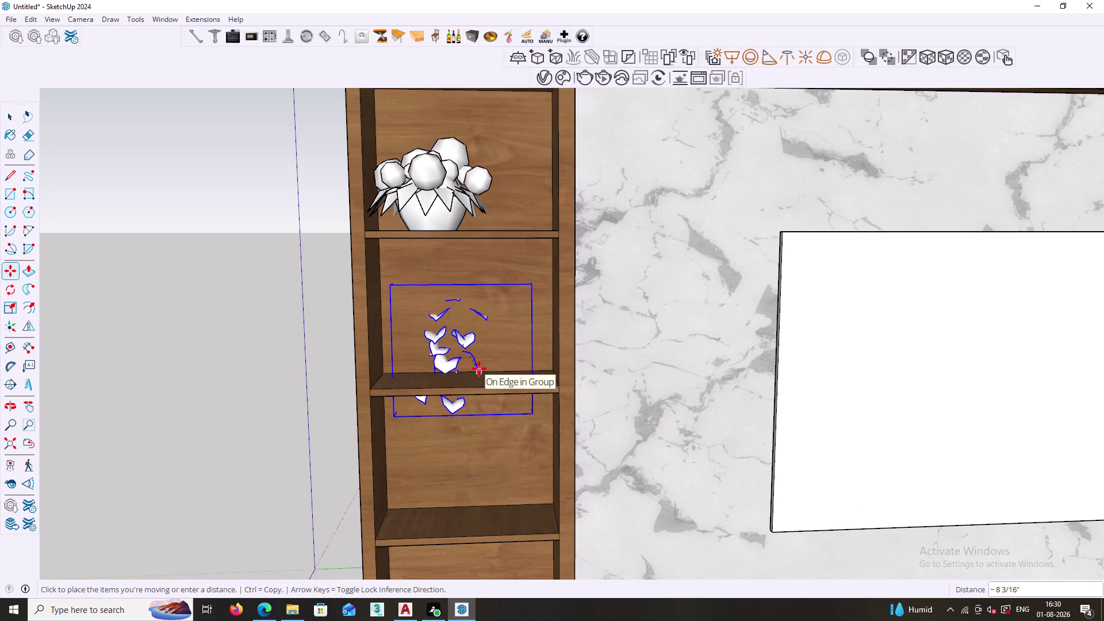
key(Up)
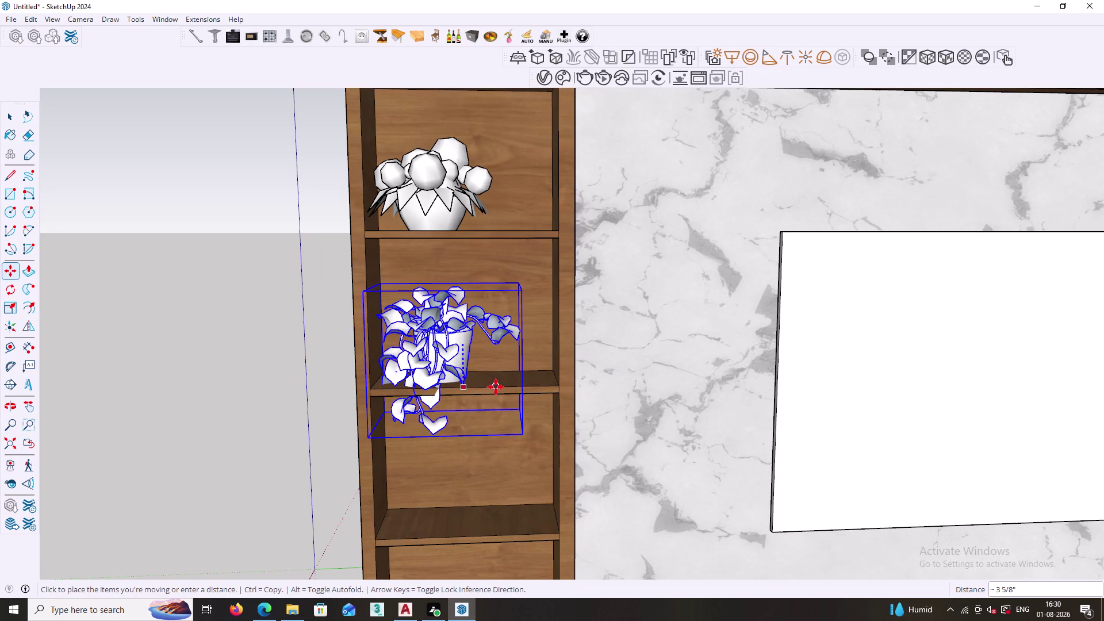
click(496, 387)
key(space)
click(295, 375)
scroll(down, 3)
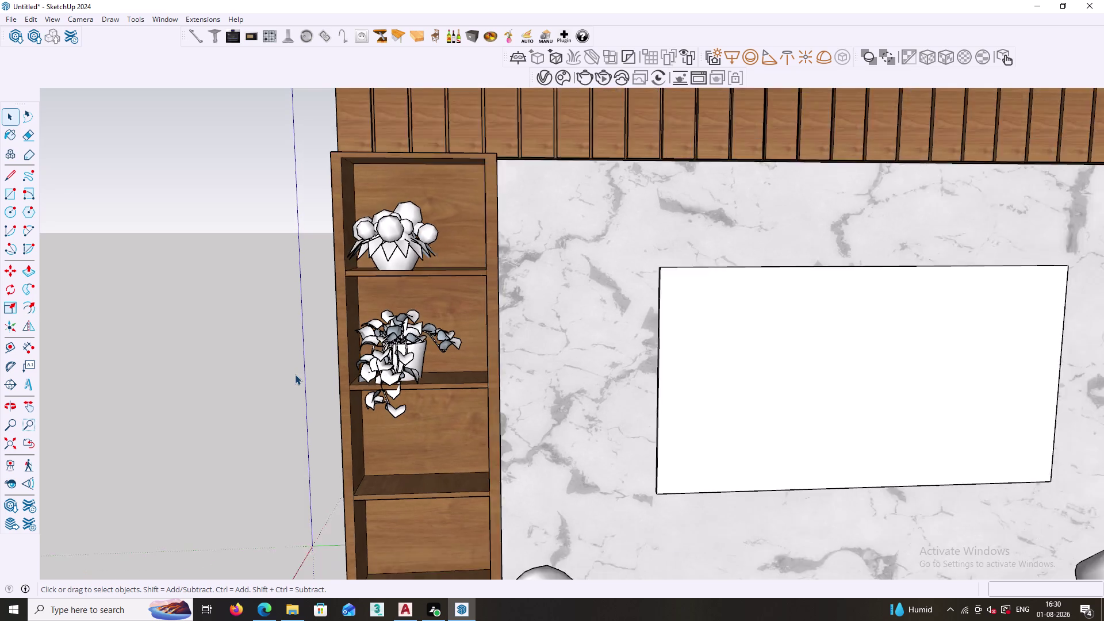
Orbit out over the room, start inserting a flower component, then cancel.
scroll(down, 3)
middle_click(433, 423)
middle_drag(434, 429, 470, 511)
middle_drag(376, 382, 397, 419)
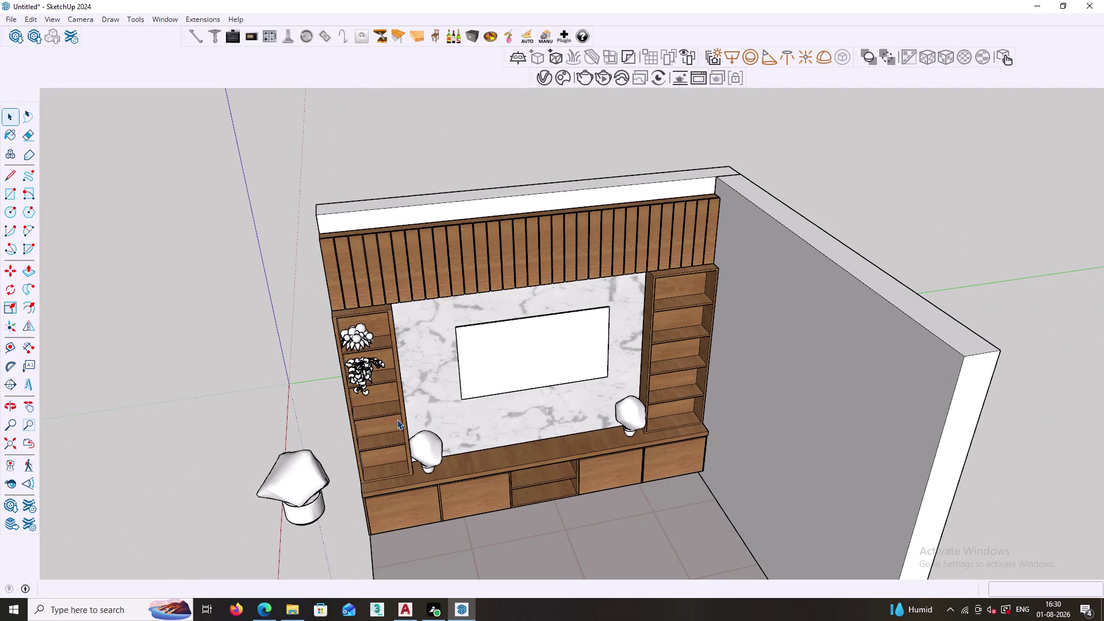
click(455, 39)
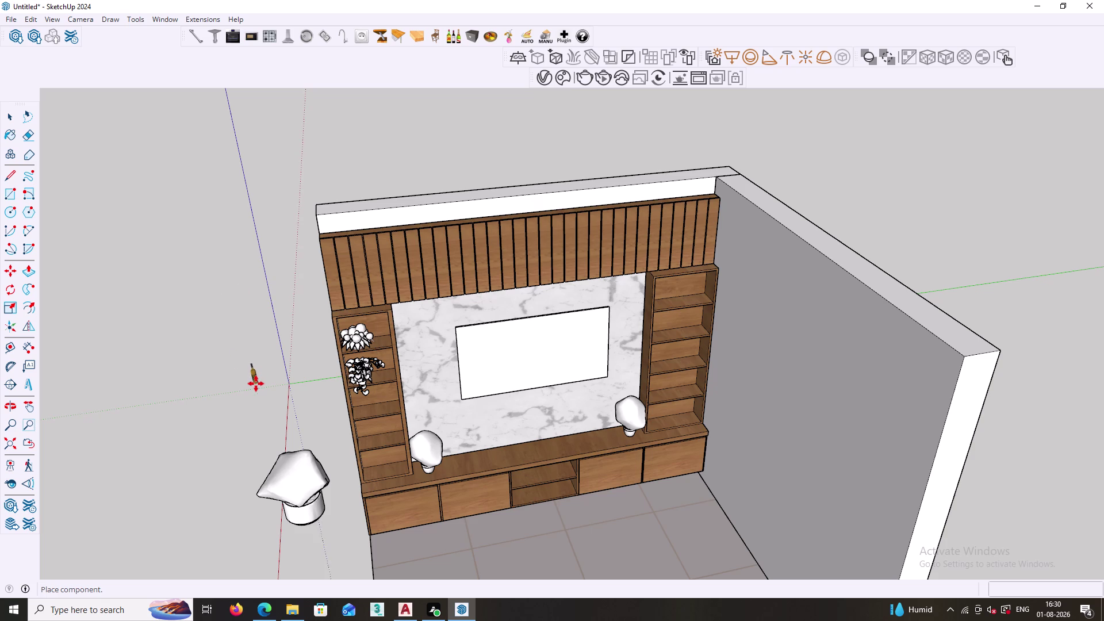
key(Escape)
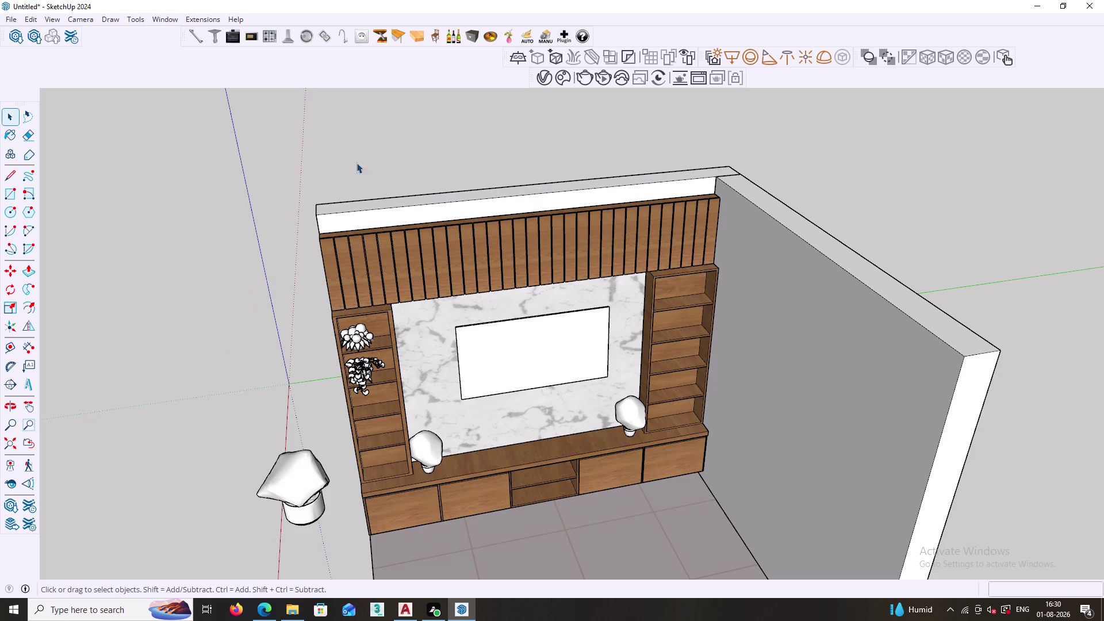
Insert a flower model from the plugin toolbar and set it down beside the lamp.
click(510, 34)
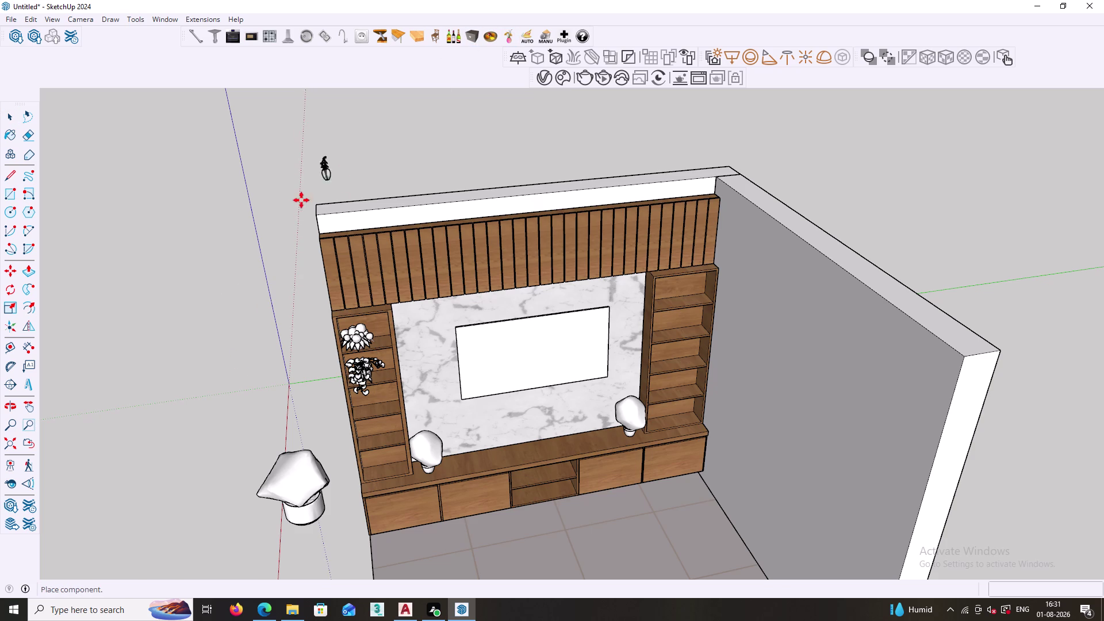
scroll(up, 3)
scroll(up, 3)
scroll(up, 3)
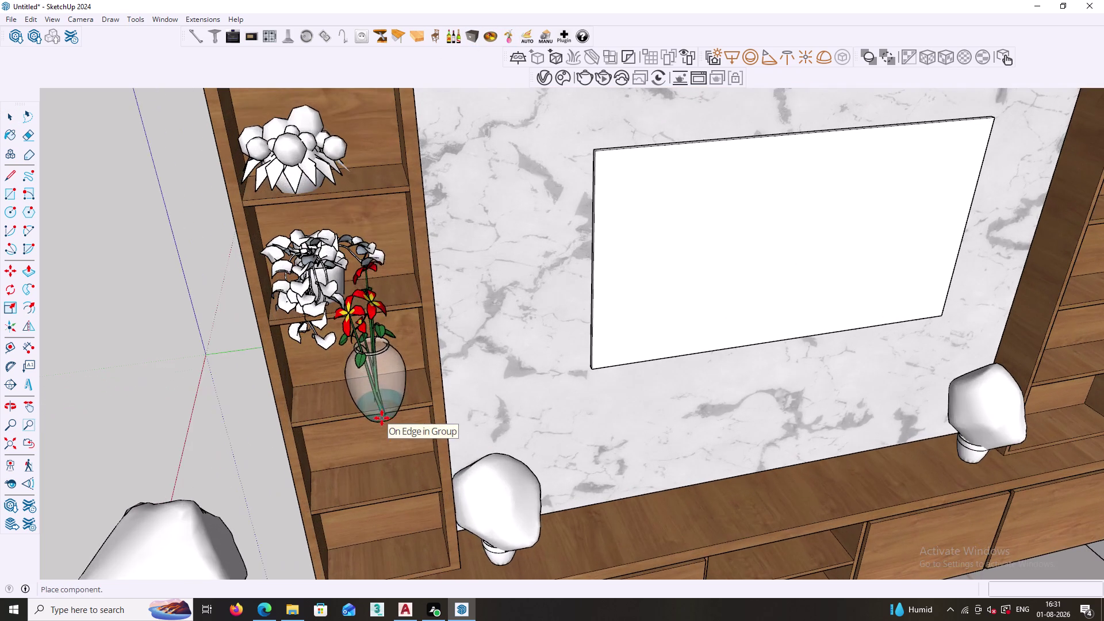
middle_drag(394, 455, 328, 265)
scroll(down, 3)
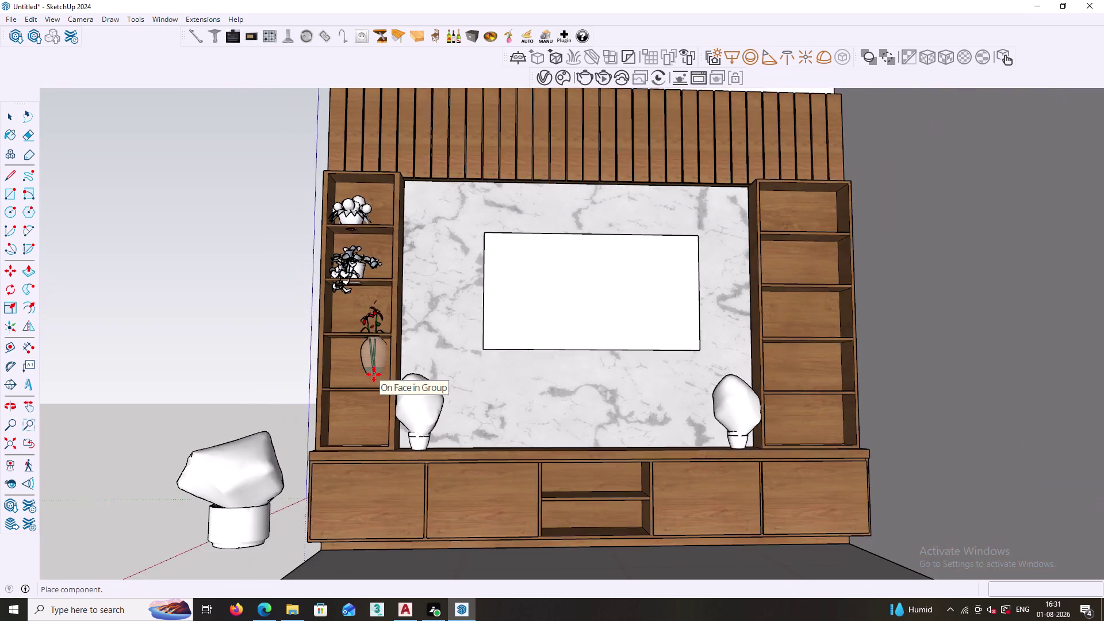
scroll(down, 3)
middle_drag(364, 379, 379, 488)
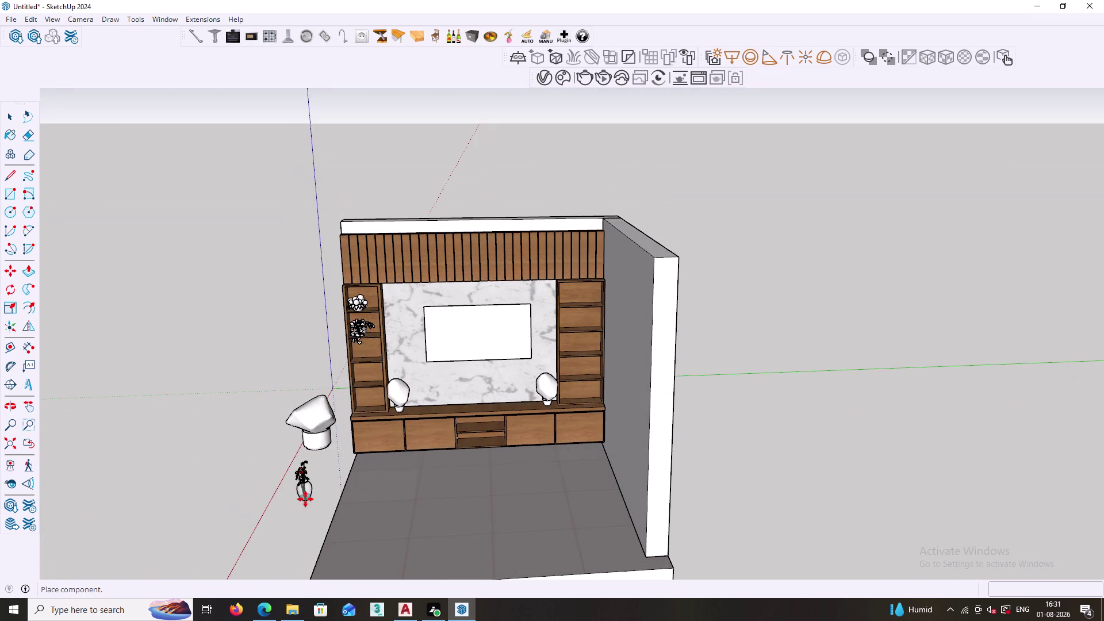
click(305, 499)
click(509, 36)
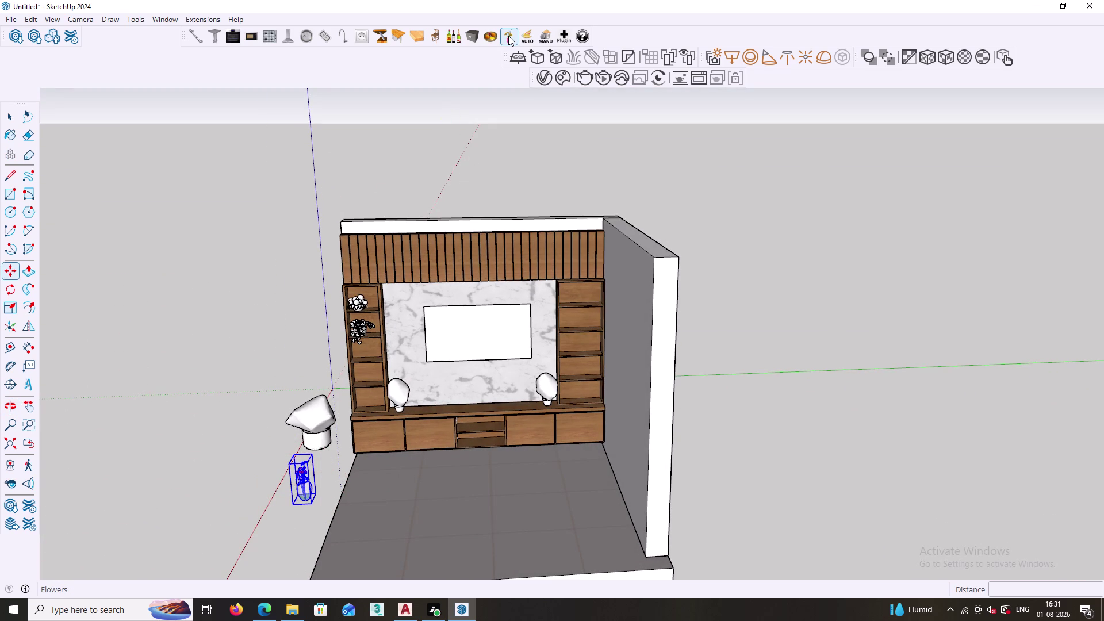
Cycle through flower models by repeatedly using the flower plugin button.
click(508, 36)
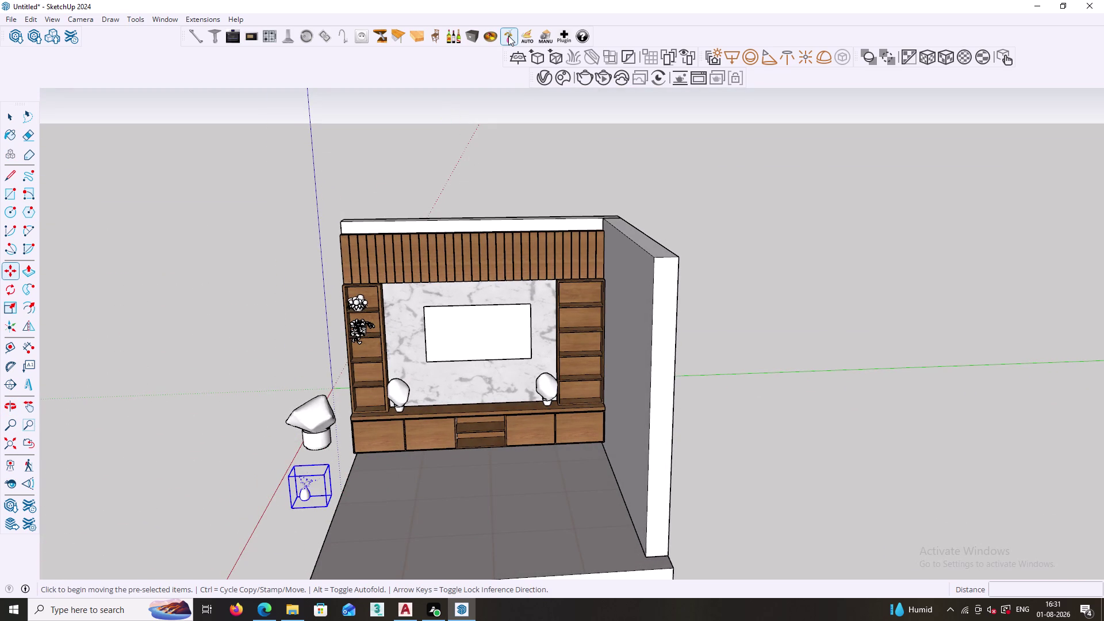
key(m)
scroll(up, 3)
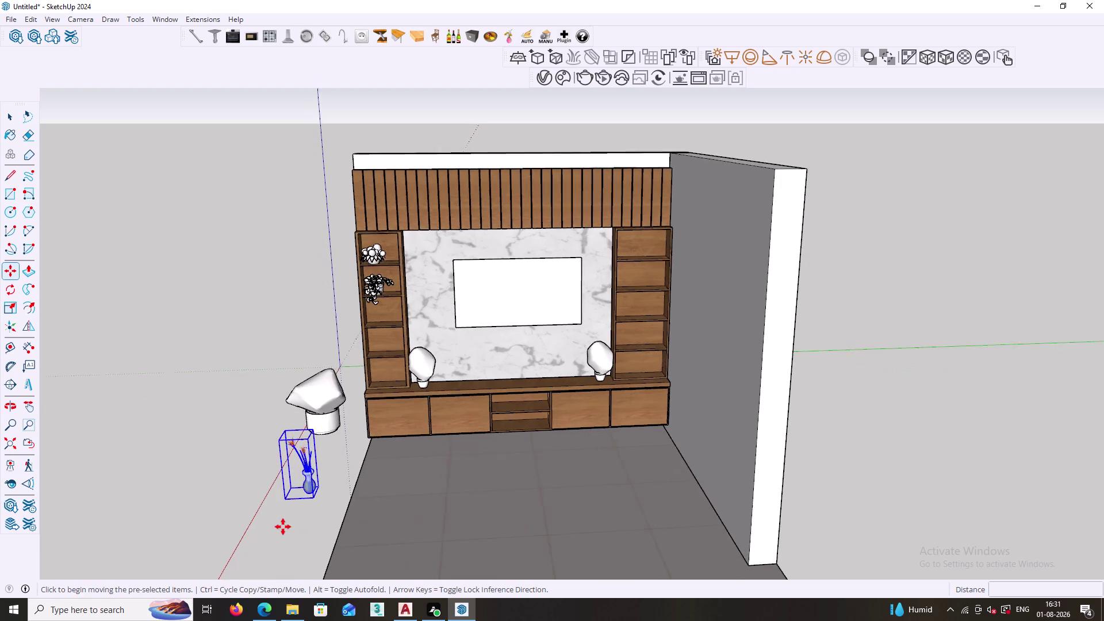
scroll(up, 3)
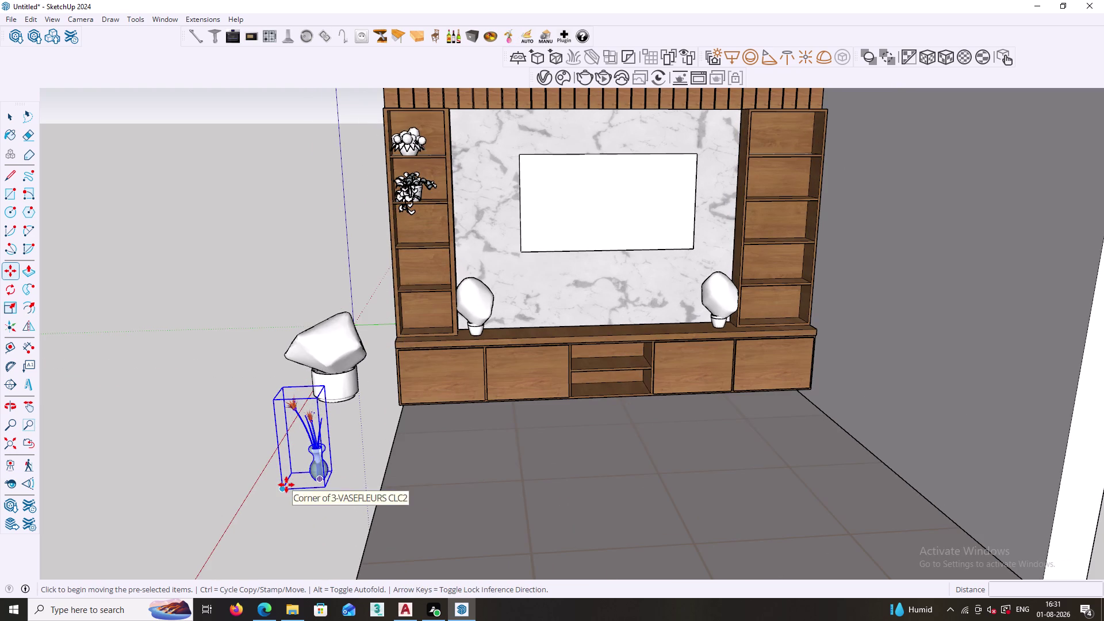
click(507, 36)
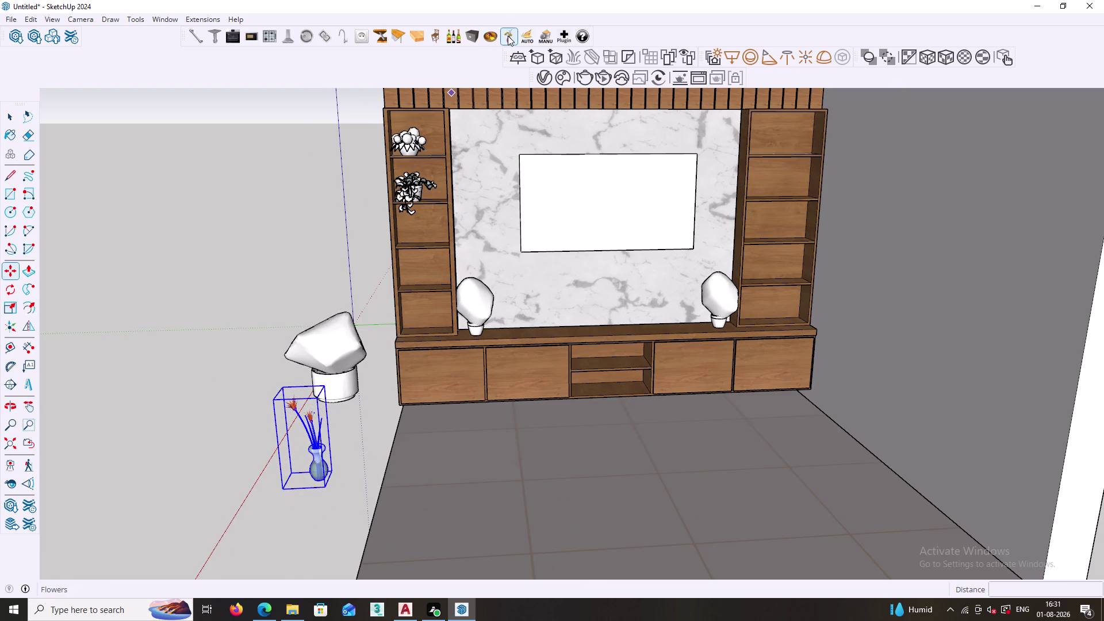
click(508, 35)
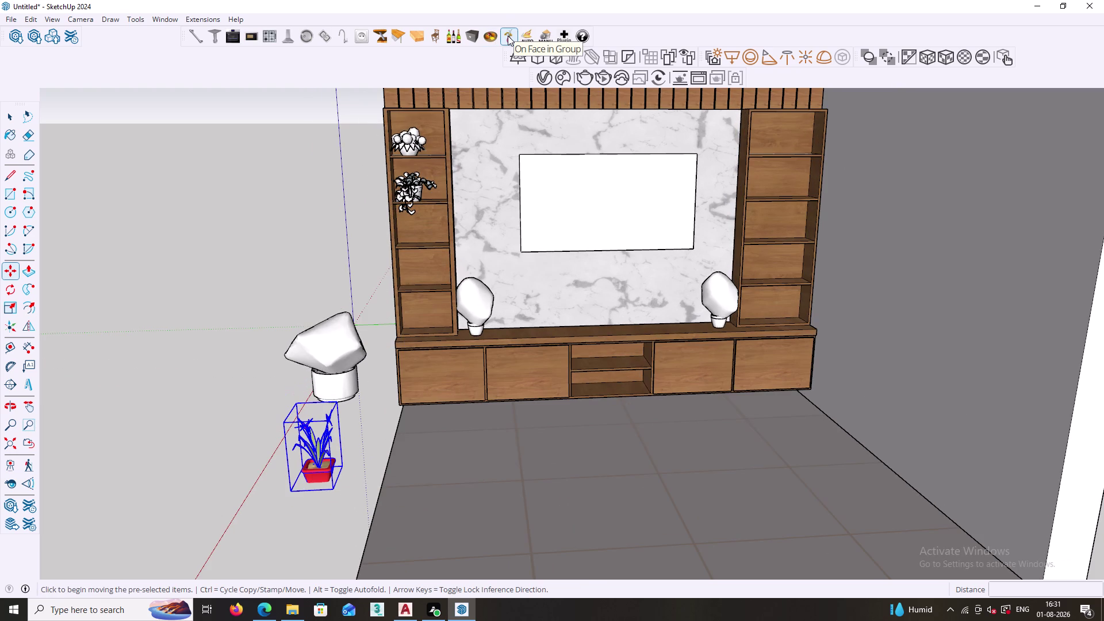
click(507, 35)
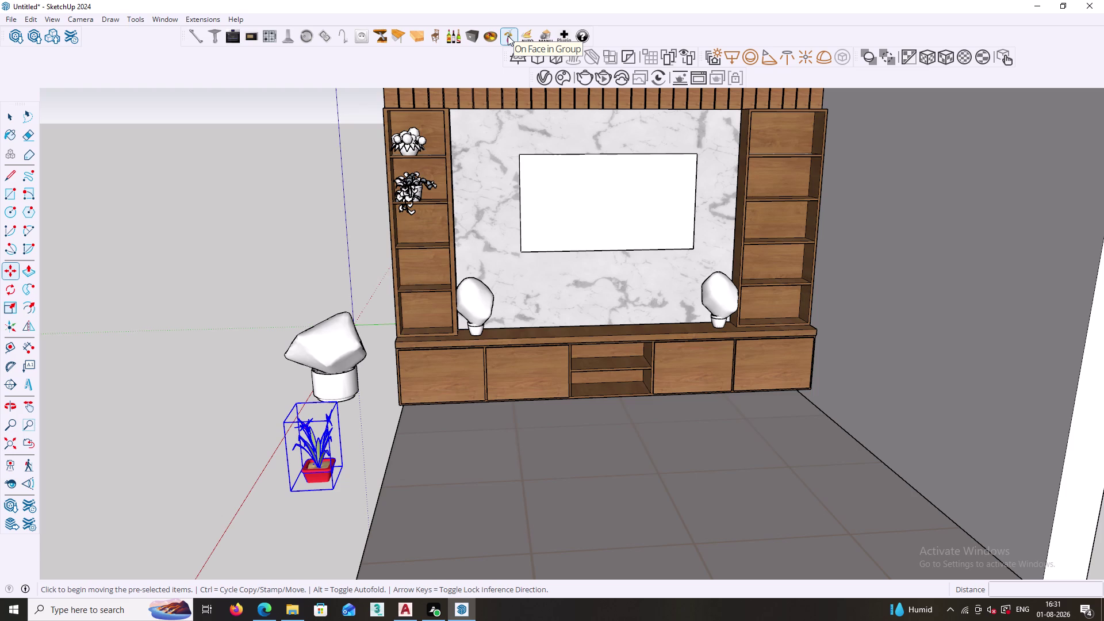
click(508, 36)
click(508, 36)
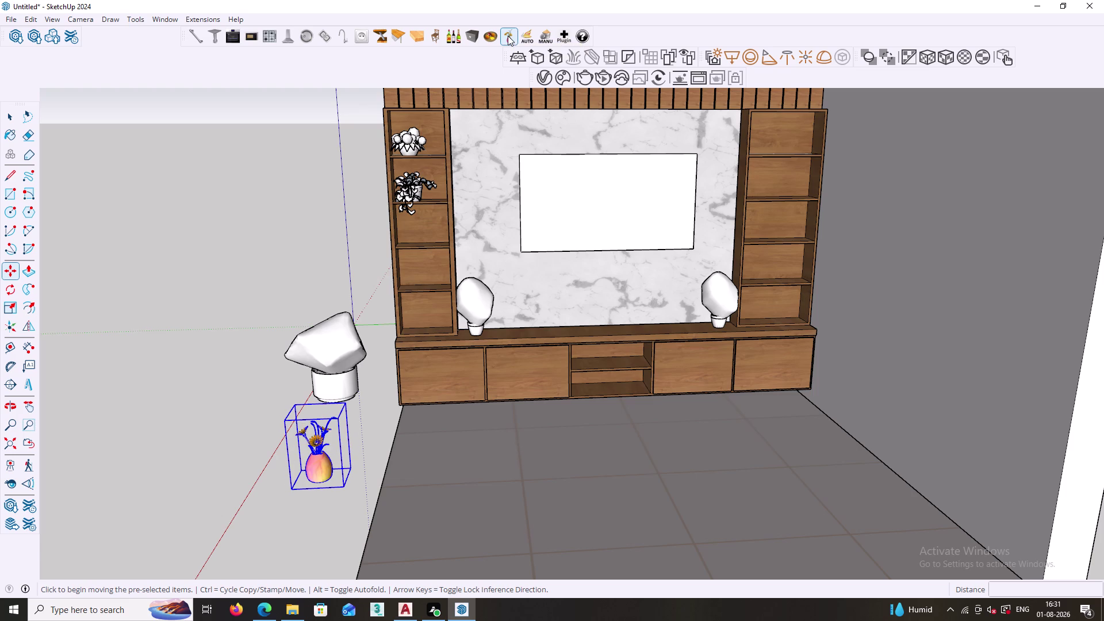
click(508, 35)
Keep cycling models and settle on the flower in a dark round pot.
key(m)
scroll(up, 3)
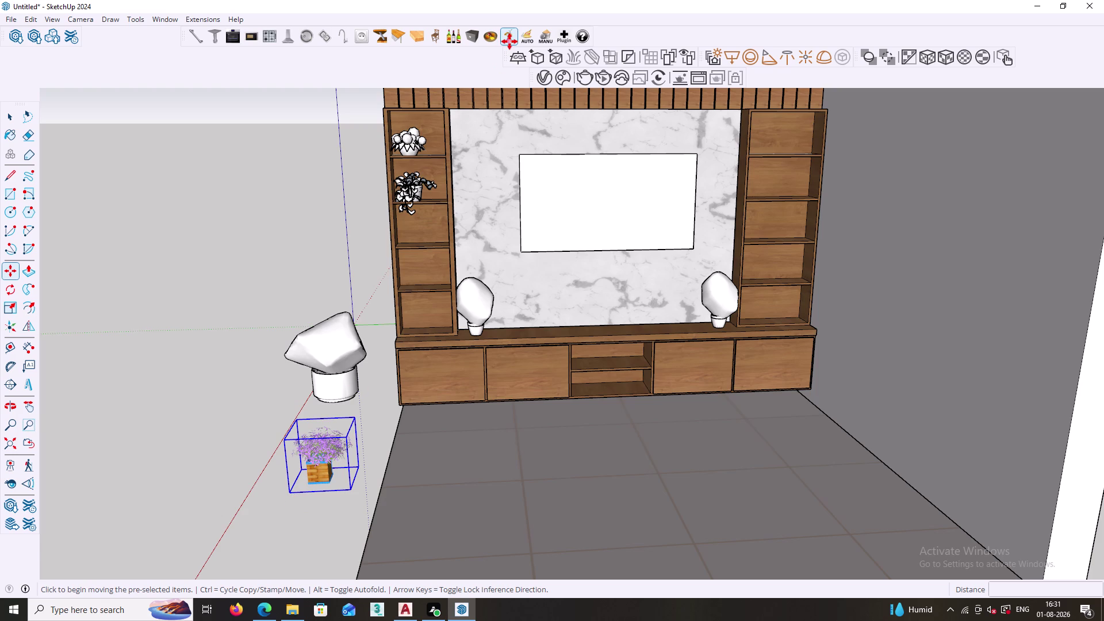
key(space)
key(space)
key(Escape)
key(Escape)
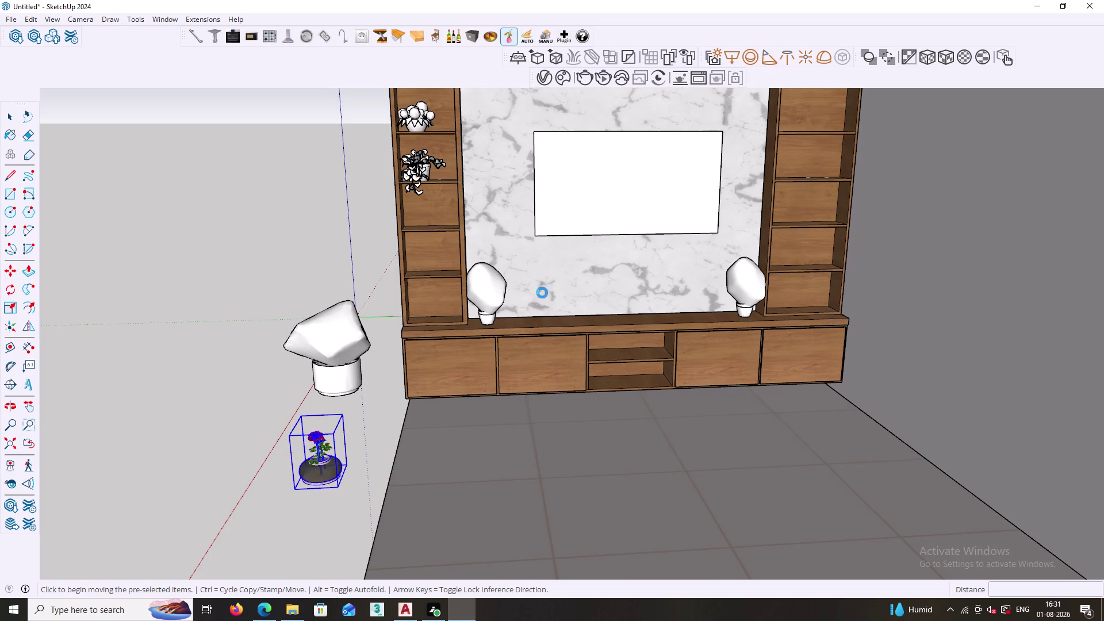
key(space)
scroll(down, 3)
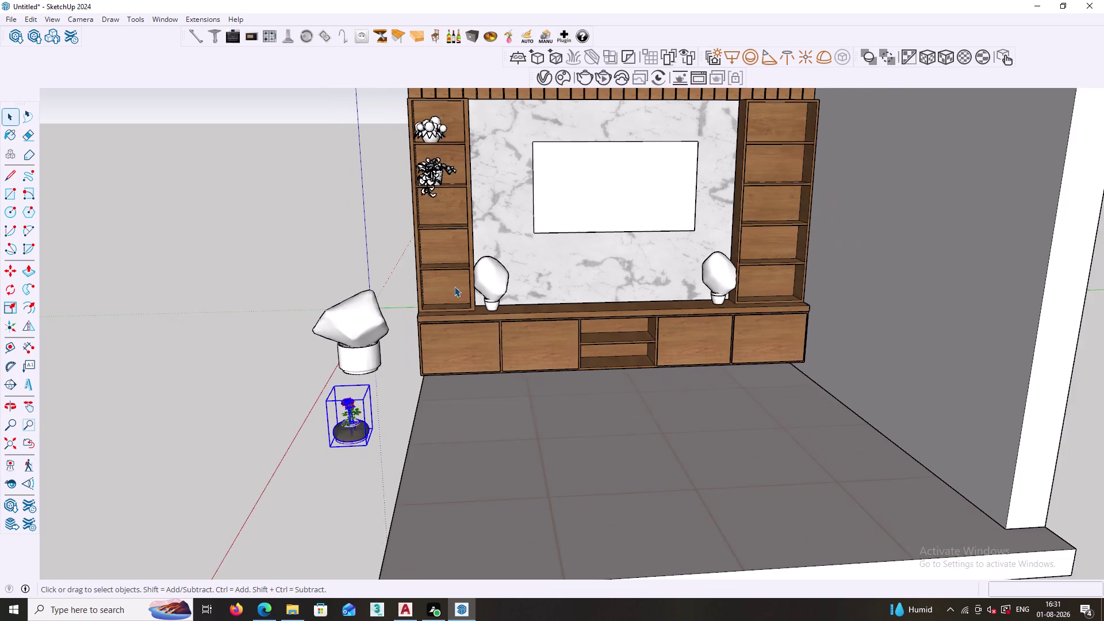
Move the rose bowl into the bottom cubby of the left shelving unit.
scroll(down, 3)
middle_drag(392, 367, 437, 427)
scroll(up, 3)
scroll(up, 3)
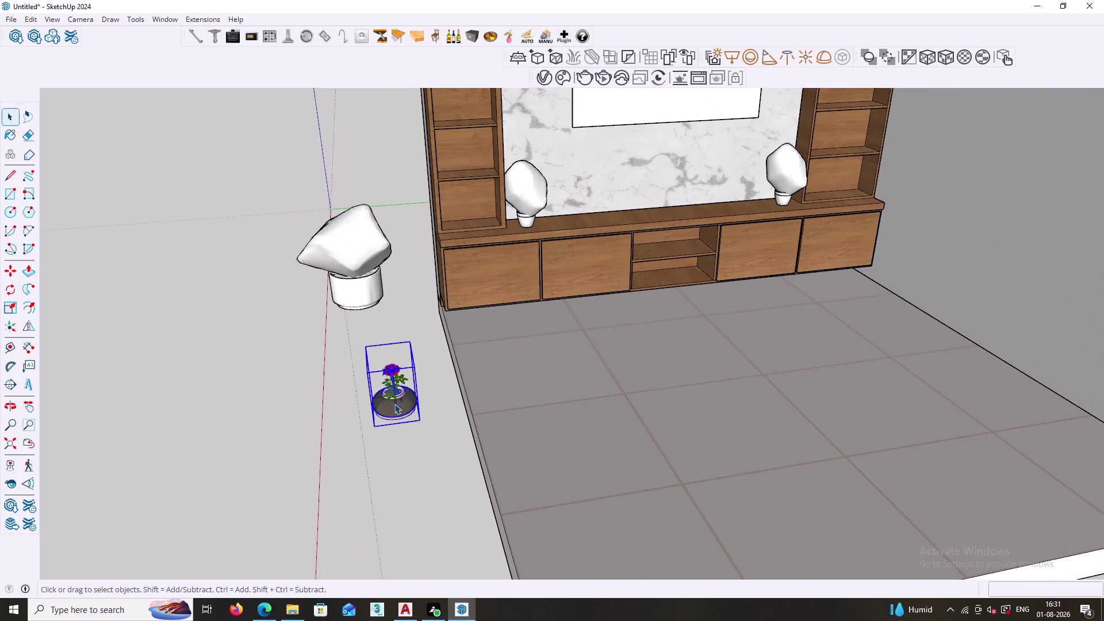
key(m)
scroll(up, 3)
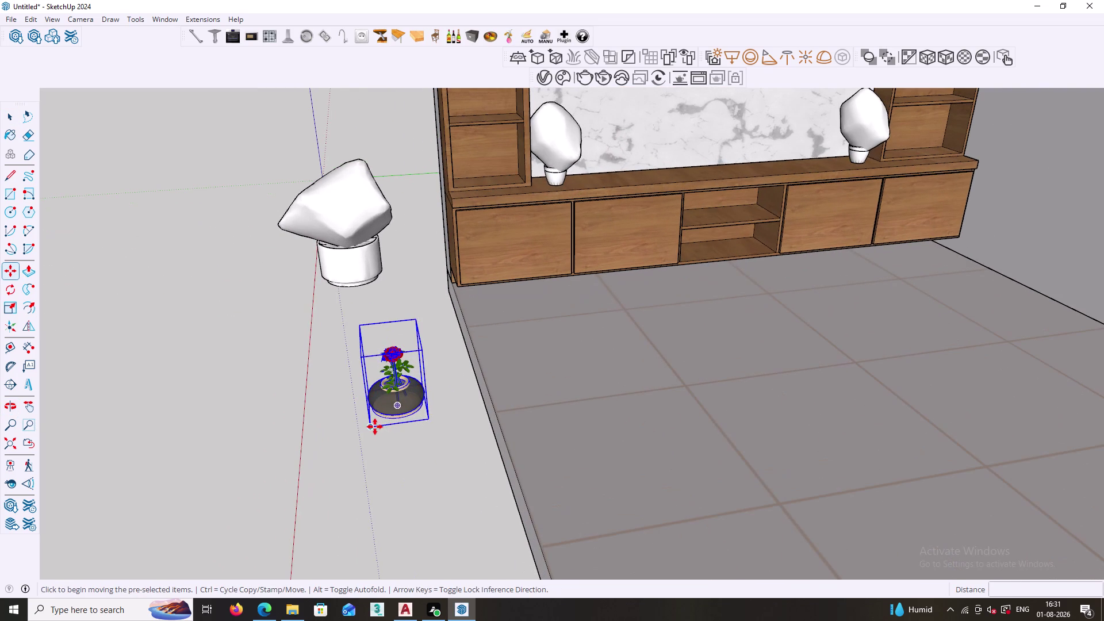
drag(373, 426, 380, 413)
scroll(up, 3)
scroll(up, 3)
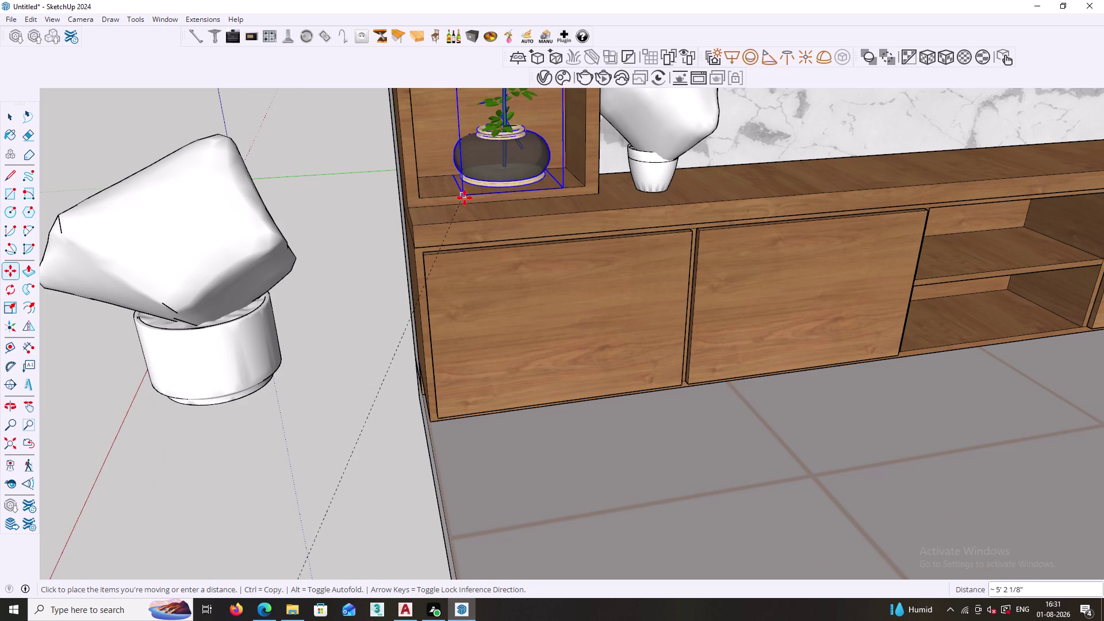
click(466, 197)
Scale the rose bowl down to 0.81 and realign it within the cubby.
key(s)
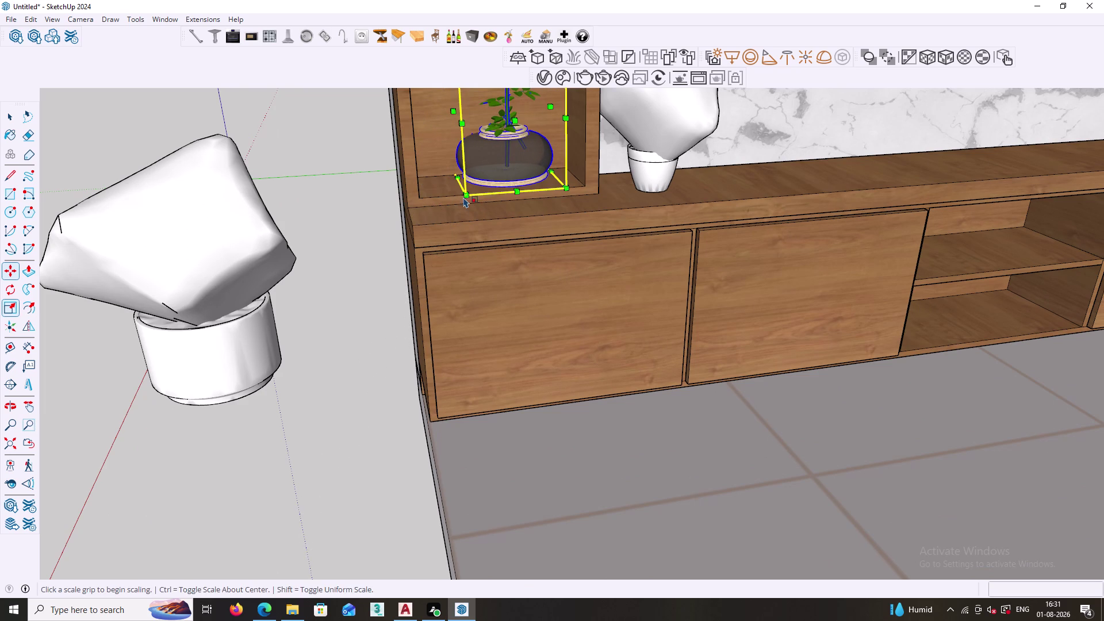
click(466, 196)
click(483, 162)
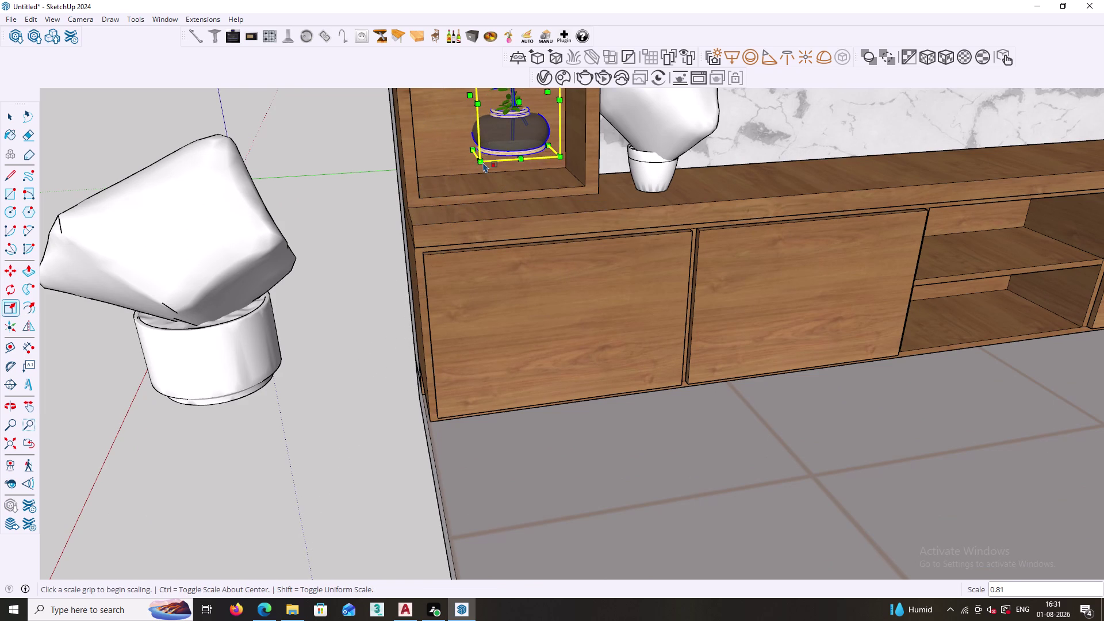
key(m)
click(483, 161)
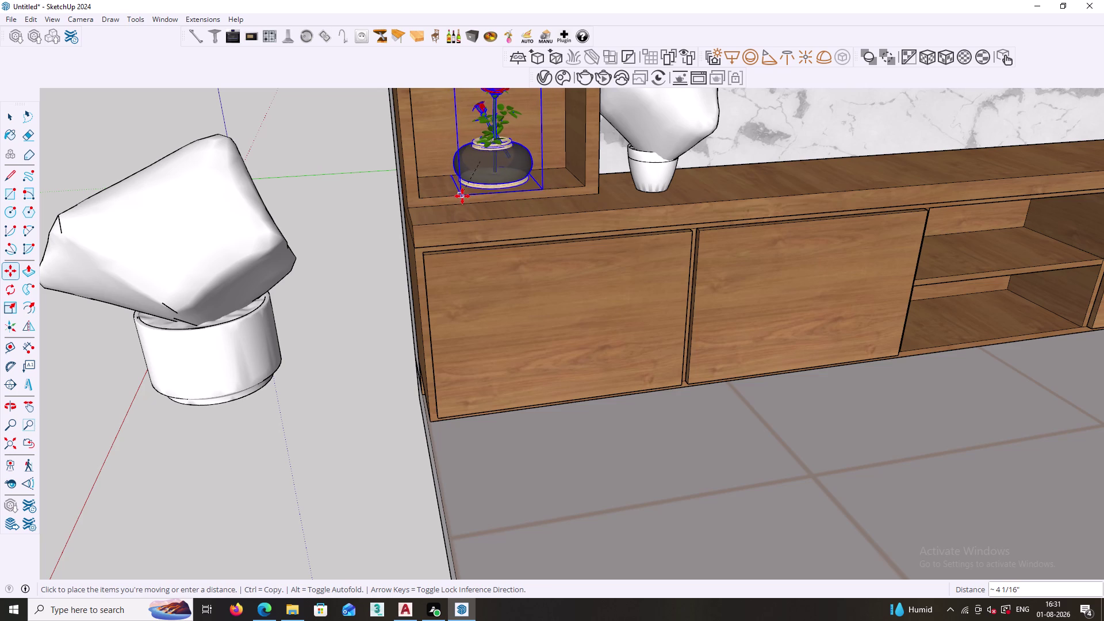
click(470, 196)
click(470, 195)
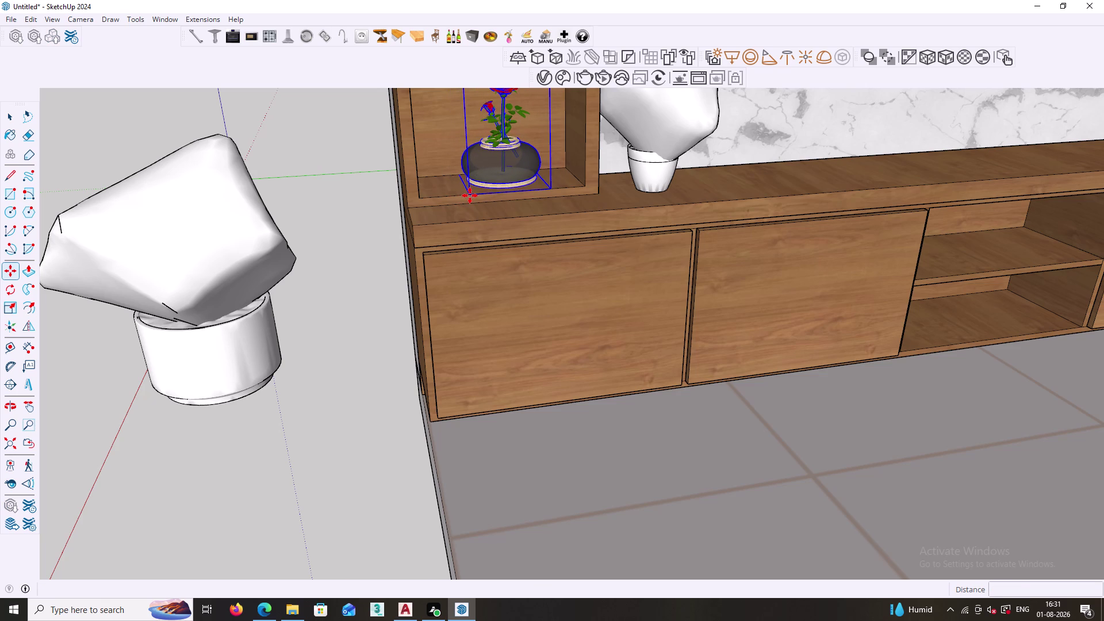
scroll(down, 3)
middle_drag(812, 170, 700, 244)
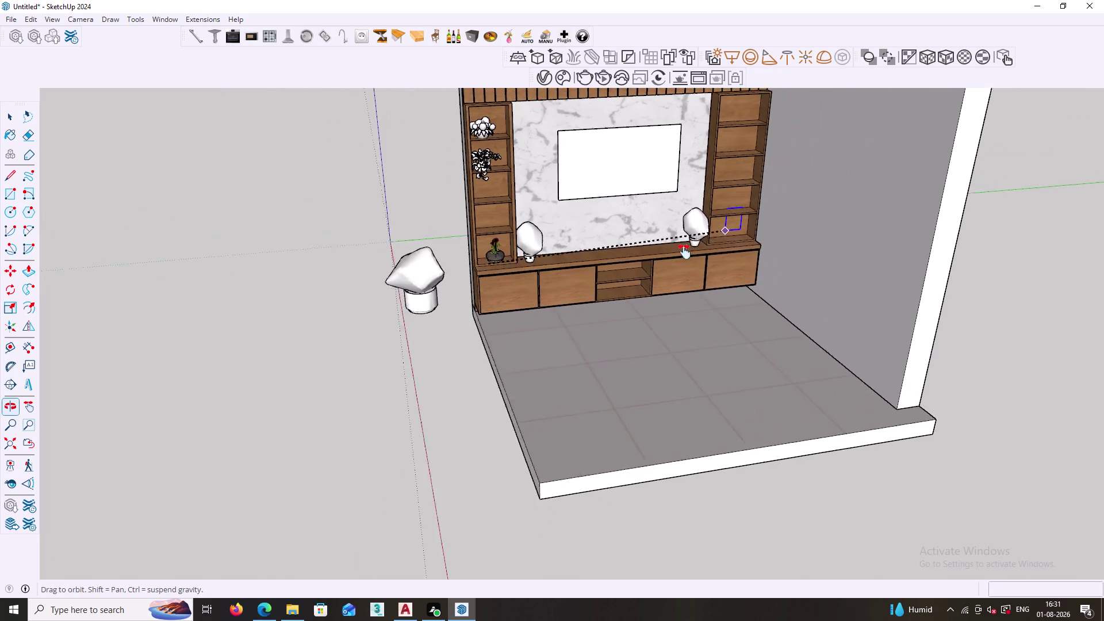
Place a copy of the rose bowl in the right shelving unit's lower cubby.
middle_drag(700, 244, 677, 256)
scroll(up, 3)
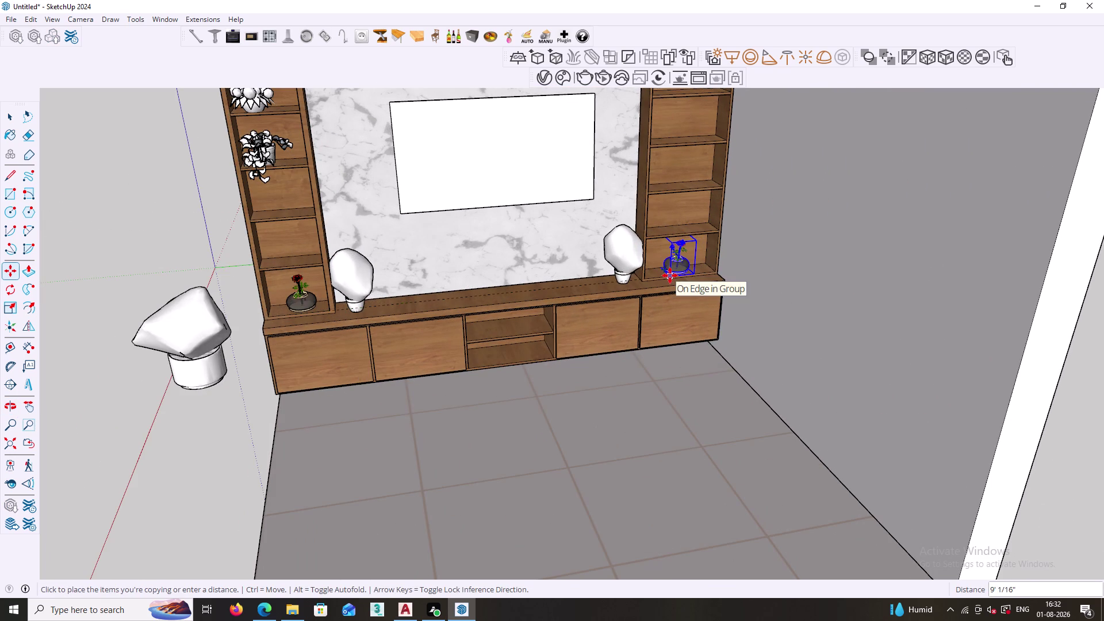
scroll(up, 3)
scroll(up, 3)
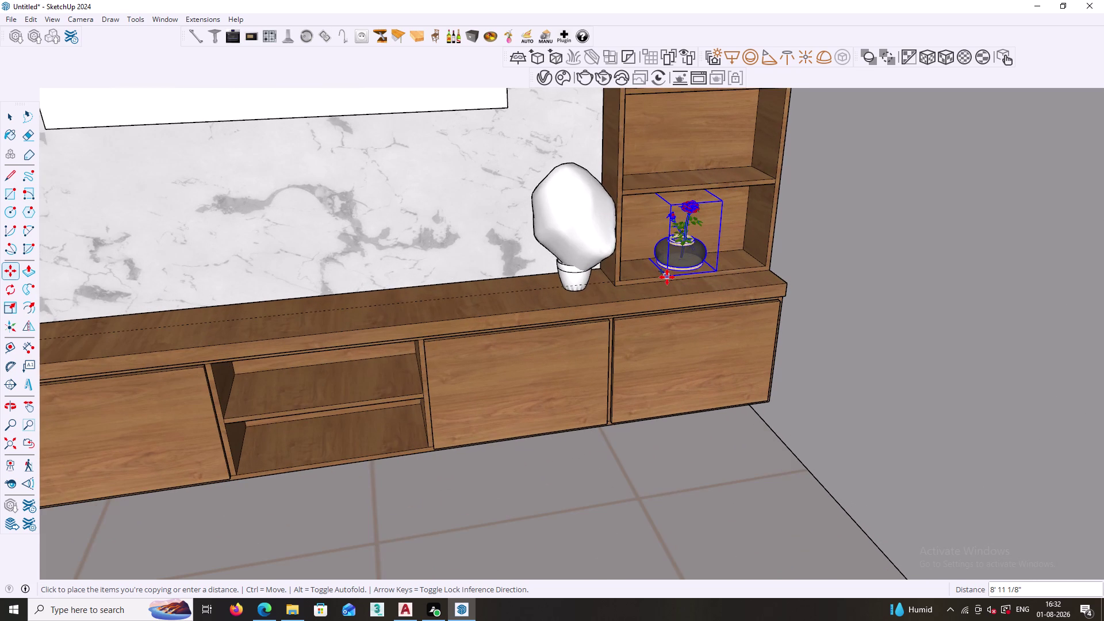
click(674, 278)
key(space)
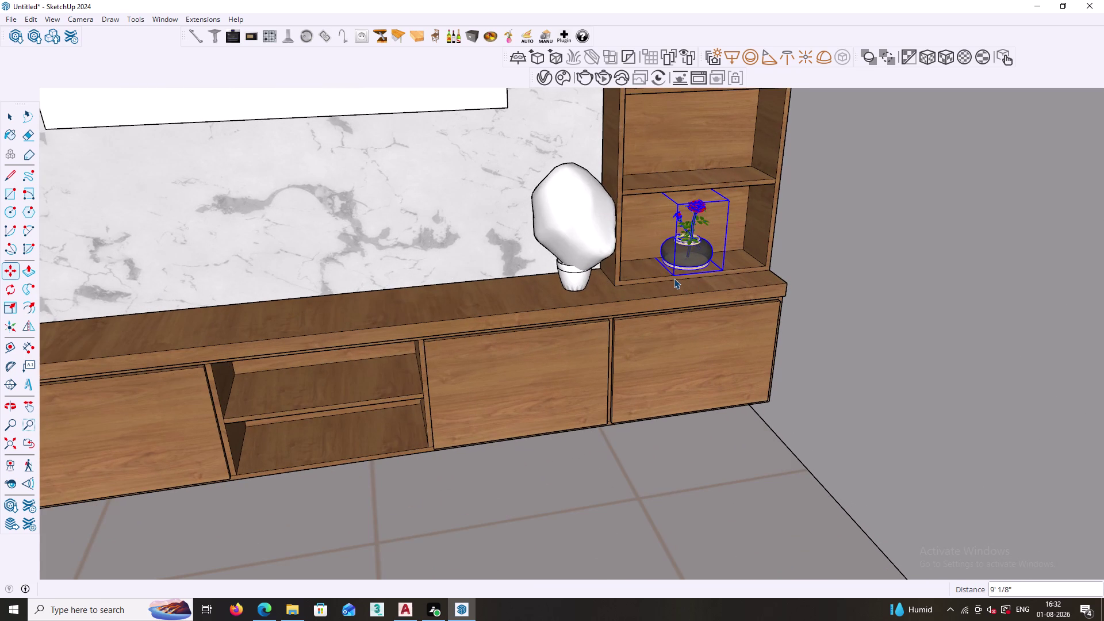
scroll(down, 3)
click(382, 266)
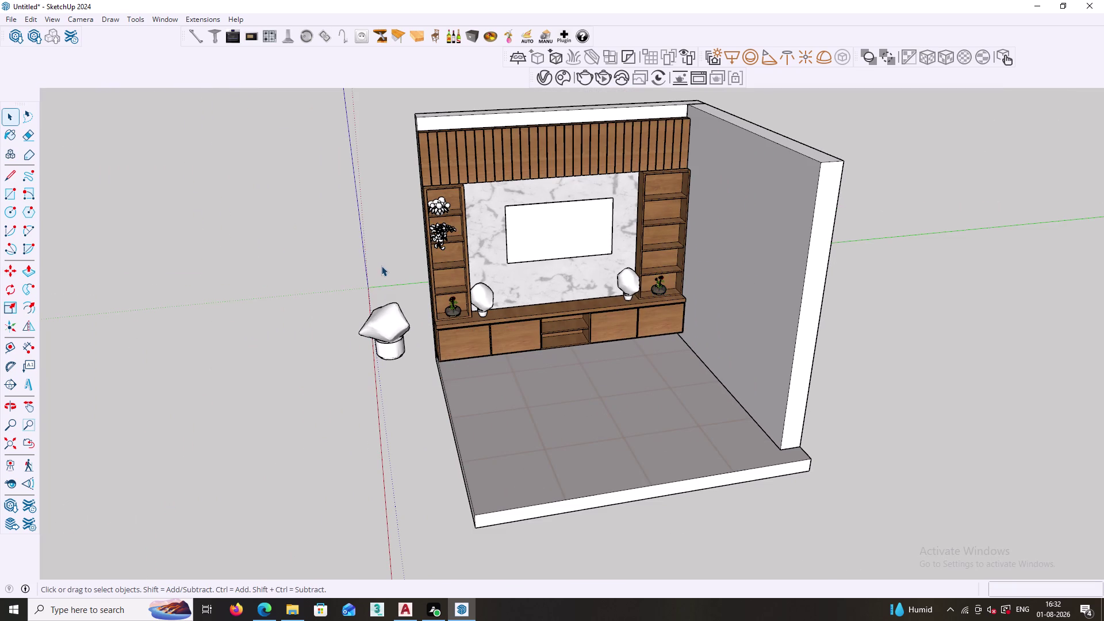
Delete the white floor lamp.
scroll(up, 3)
middle_drag(433, 321, 493, 335)
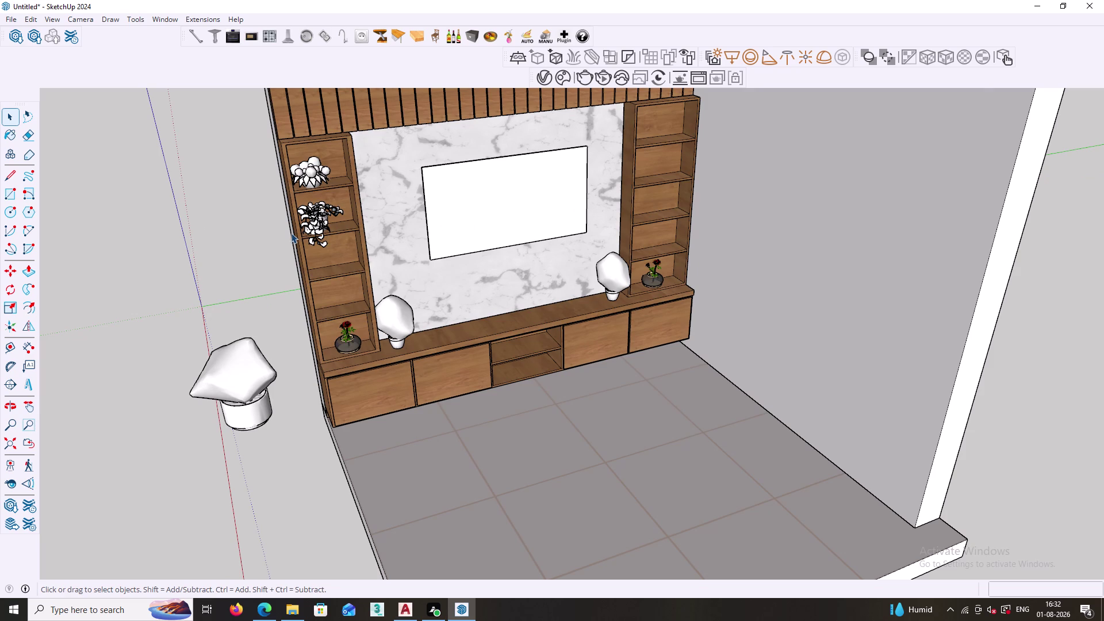
click(242, 406)
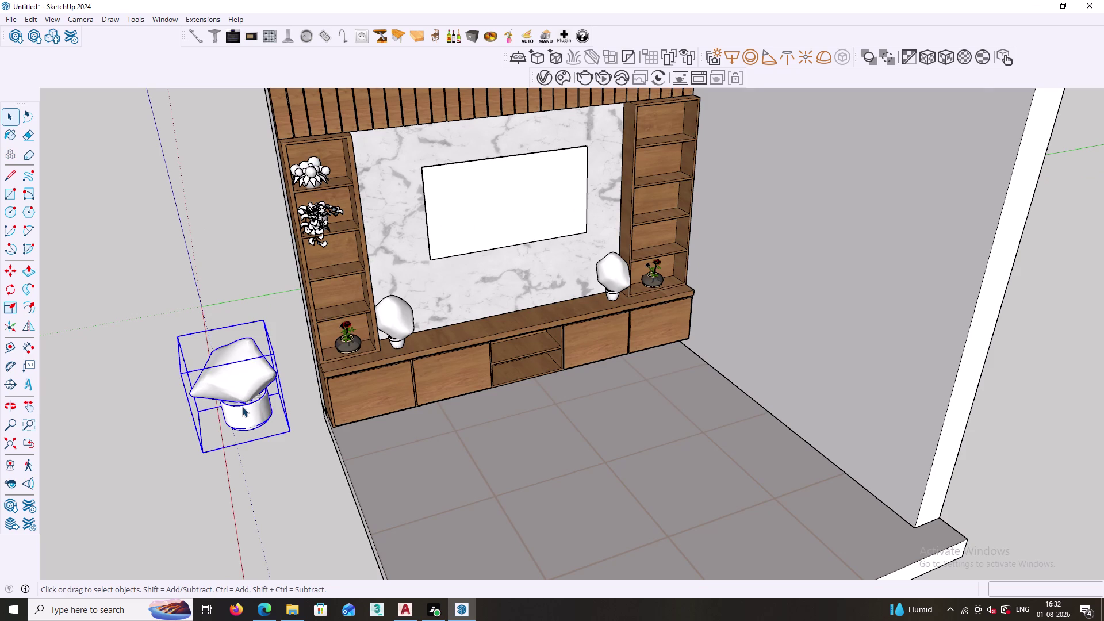
key(Delete)
scroll(up, 3)
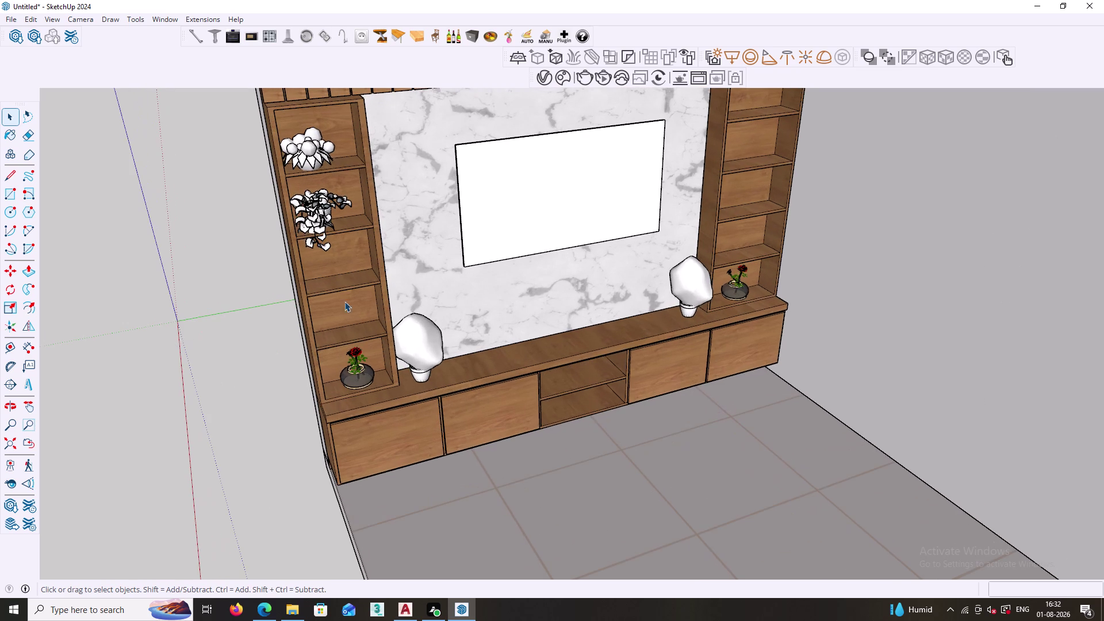
middle_drag(314, 345, 295, 270)
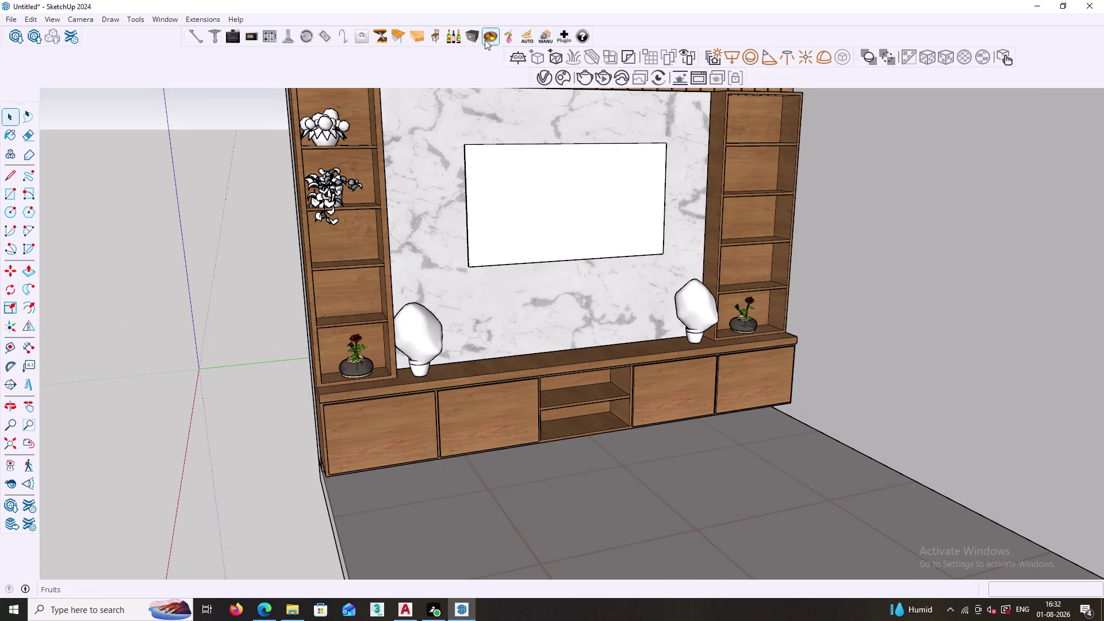
Insert a red-flower vase component and shrink it.
click(511, 35)
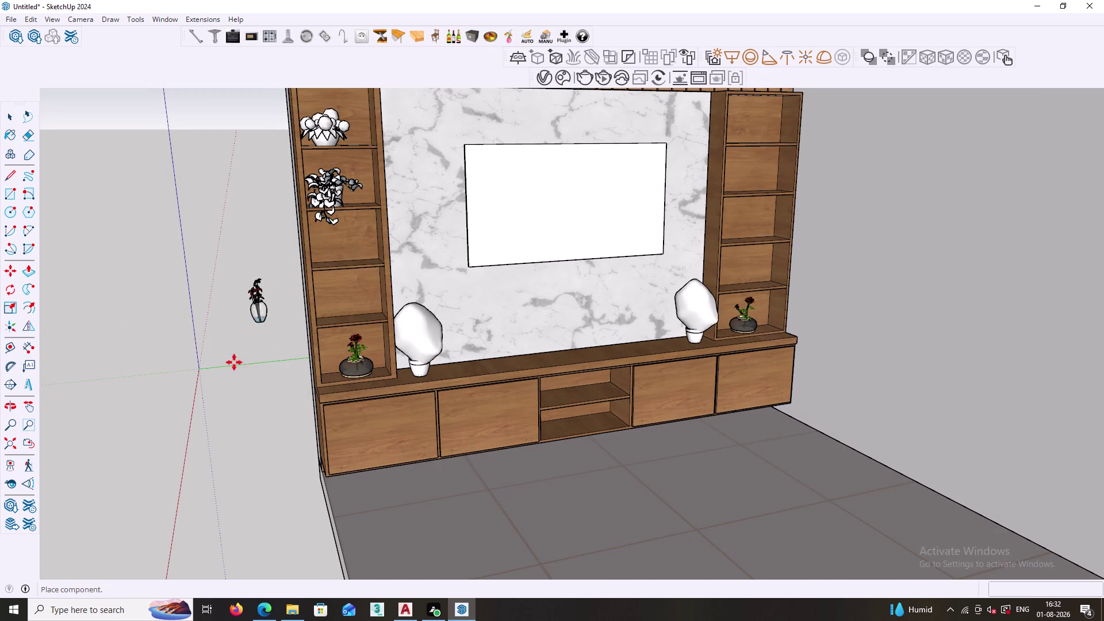
scroll(up, 3)
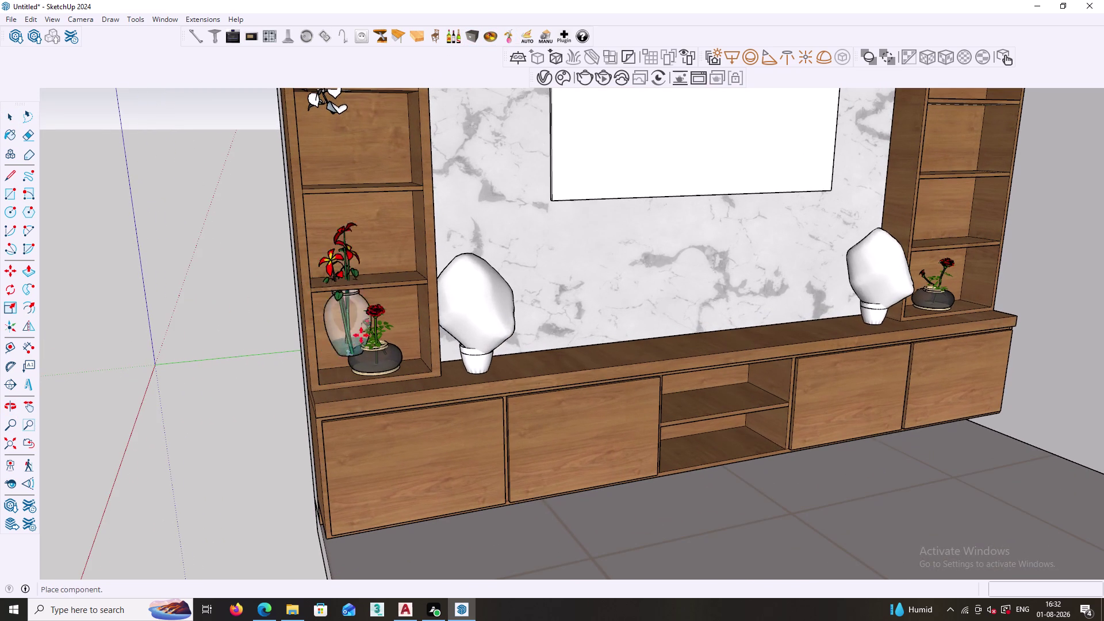
click(248, 373)
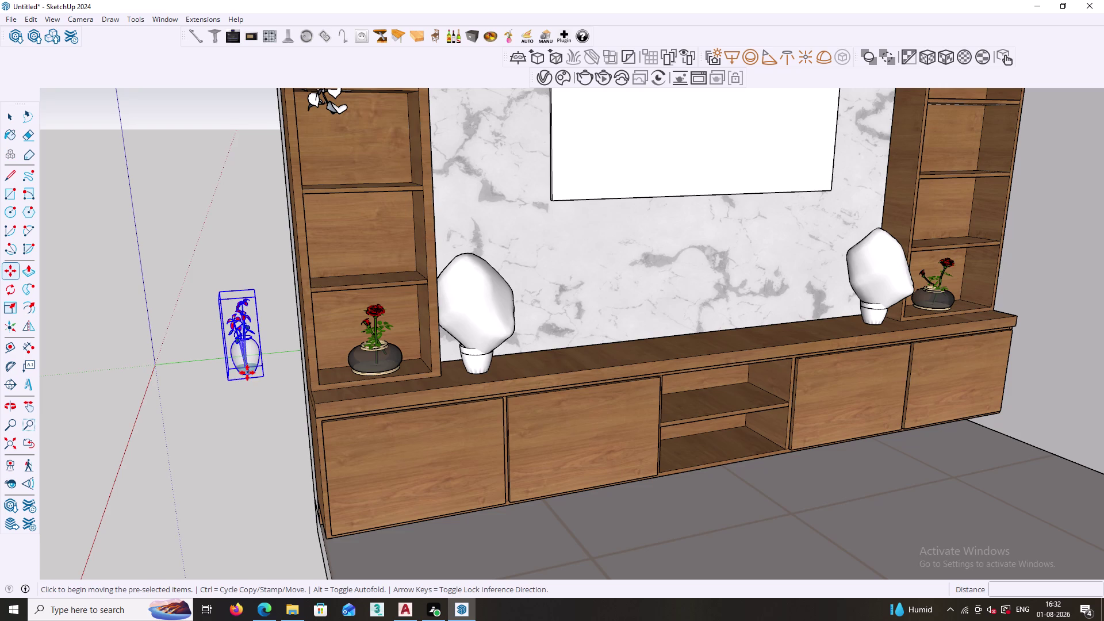
key(s)
scroll(up, 3)
middle_drag(229, 390, 230, 397)
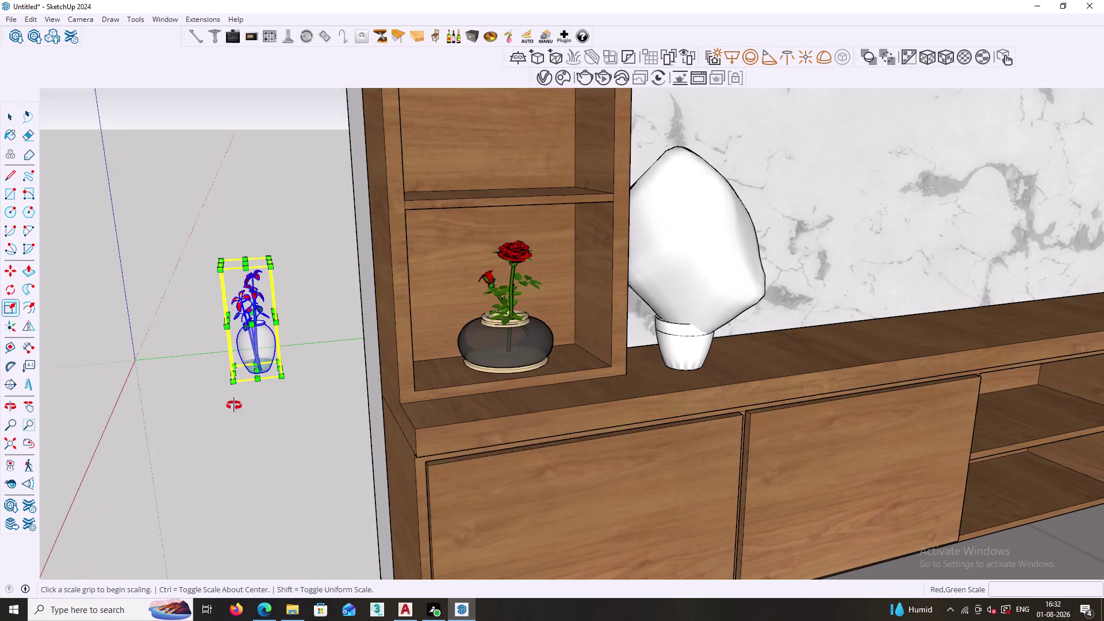
middle_drag(229, 397, 262, 433)
click(181, 341)
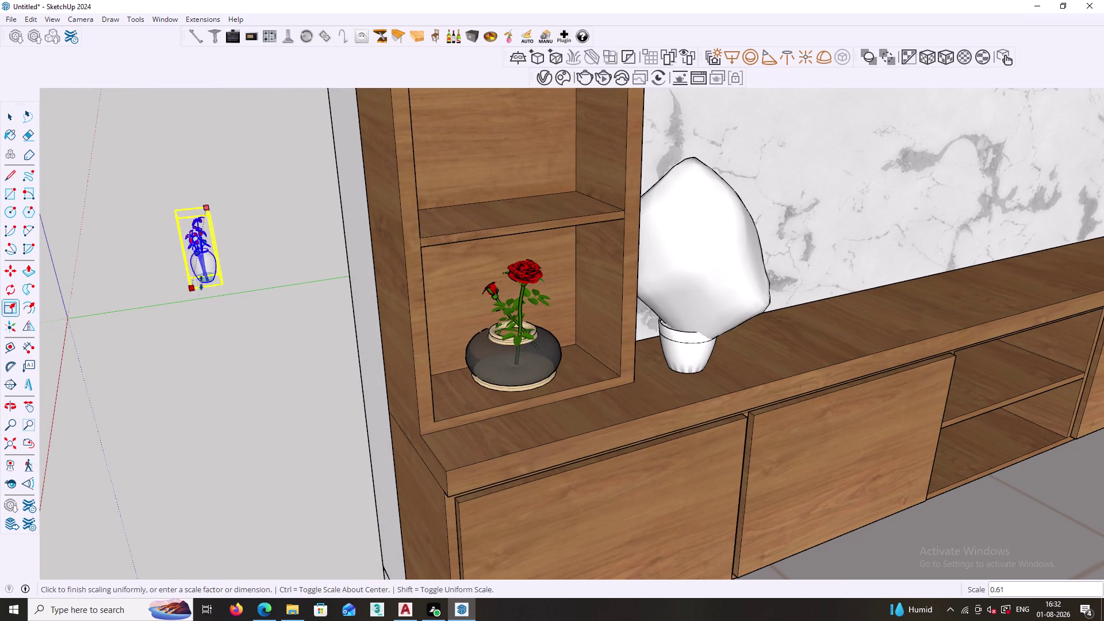
Move the flower vase onto the left shelf above the rose bowl.
click(204, 275)
key(m)
scroll(up, 3)
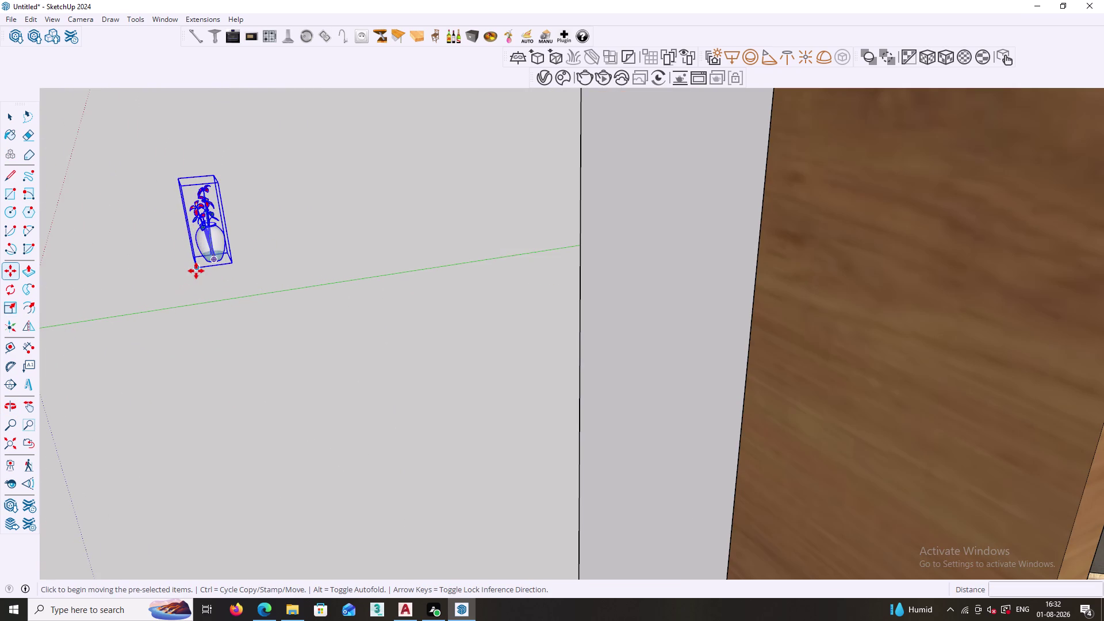
click(197, 267)
scroll(down, 3)
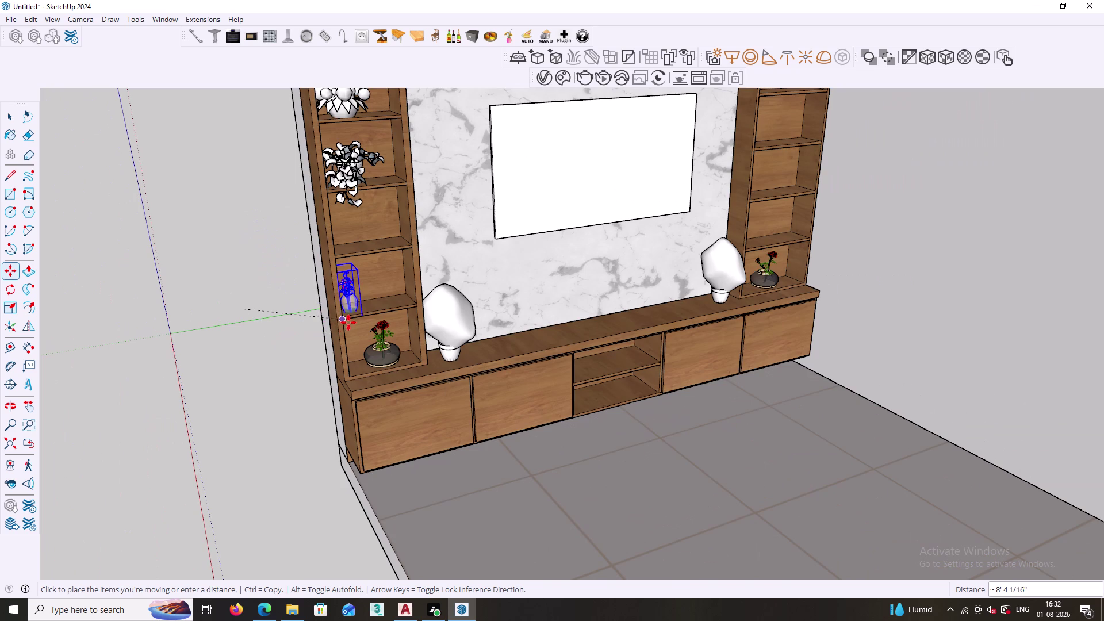
scroll(up, 3)
scroll(up, 3)
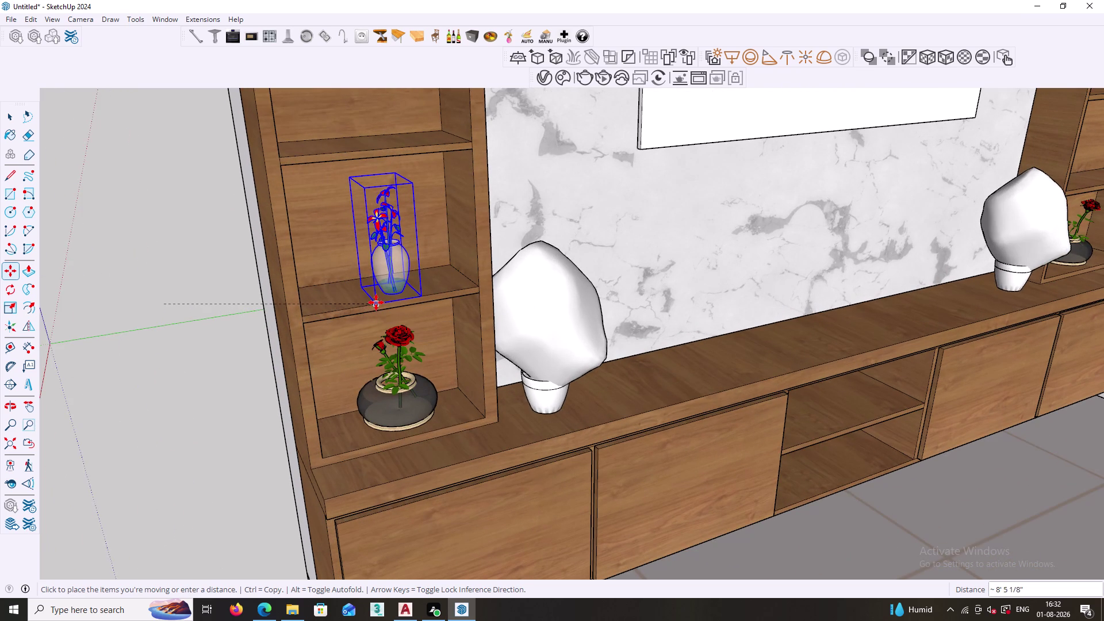
click(341, 311)
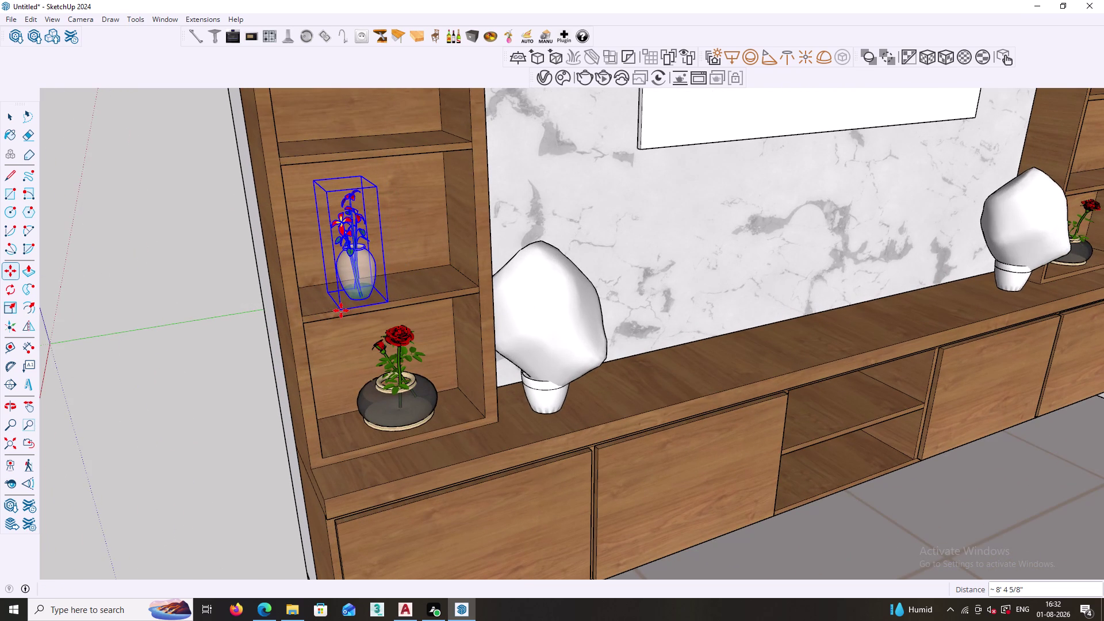
Copy the flower vase to sit beside the original on the same shelf.
click(341, 309)
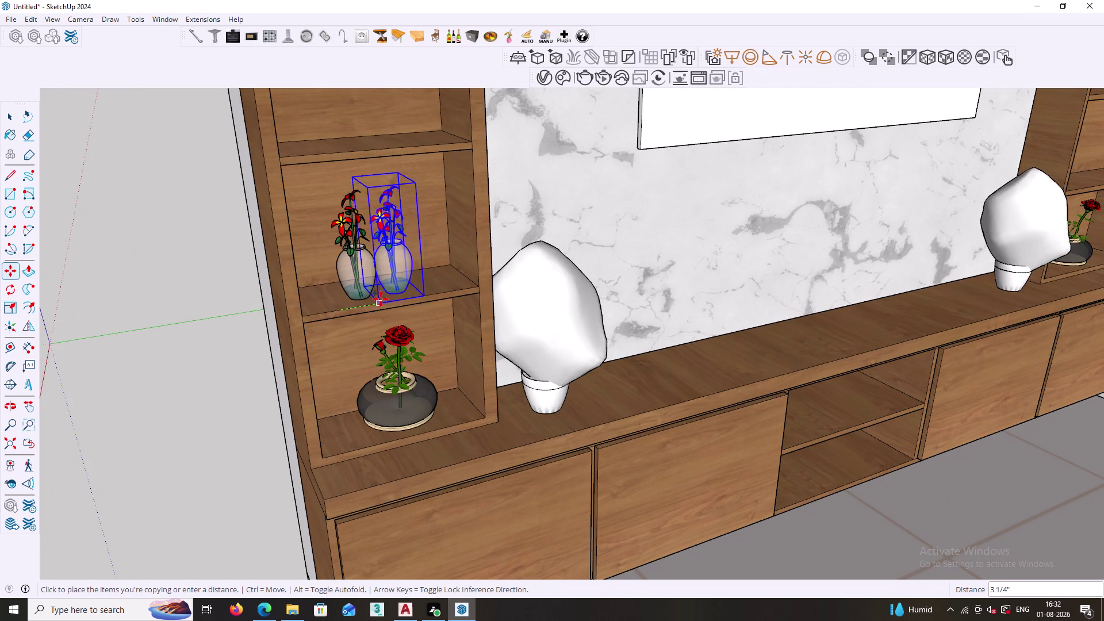
click(388, 297)
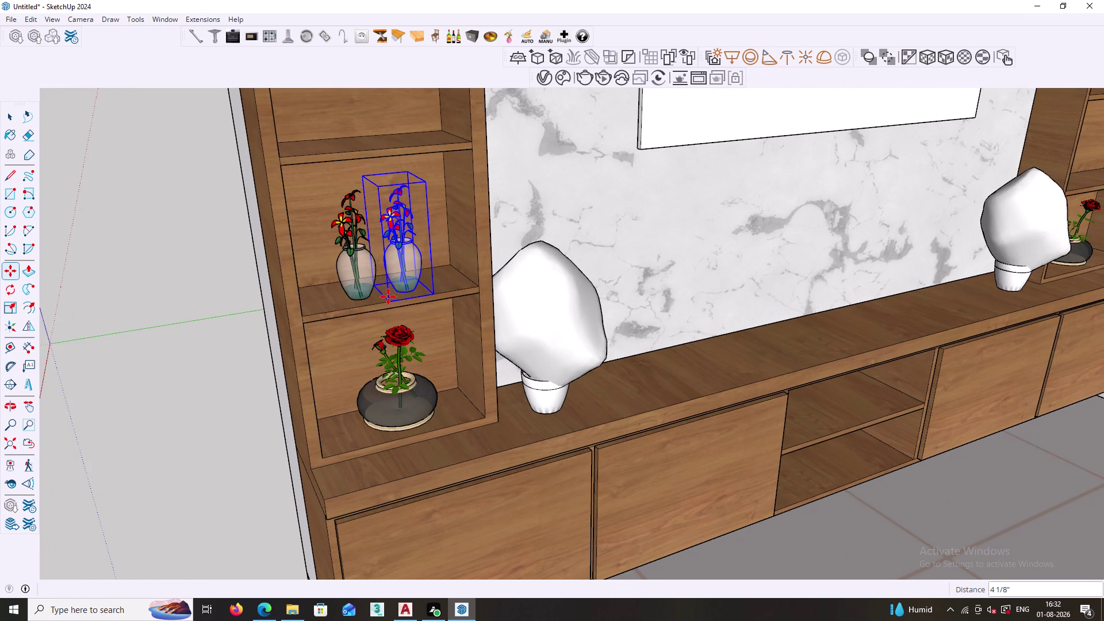
key(space)
click(245, 350)
scroll(down, 3)
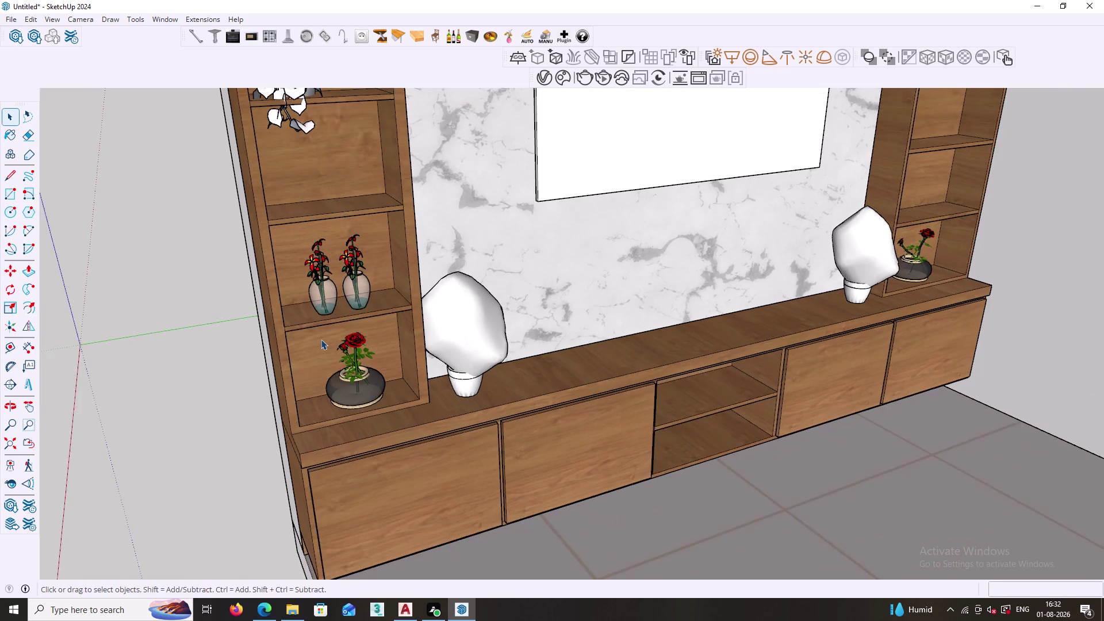
scroll(down, 3)
middle_drag(423, 365, 361, 354)
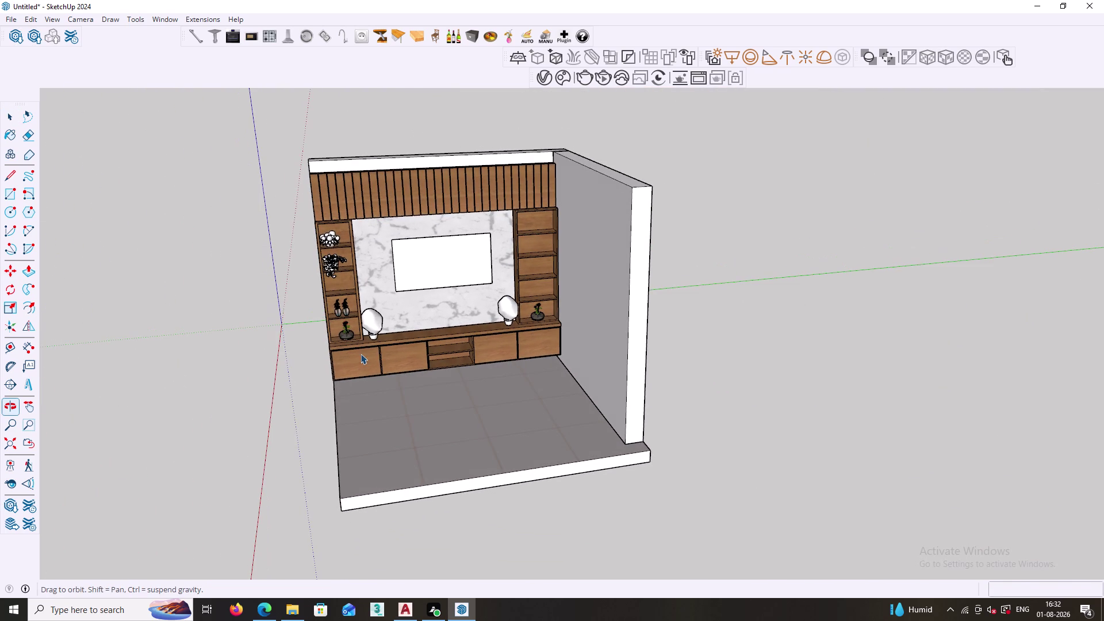
Insert the white branch-vase component and carry it toward the left shelves.
click(508, 42)
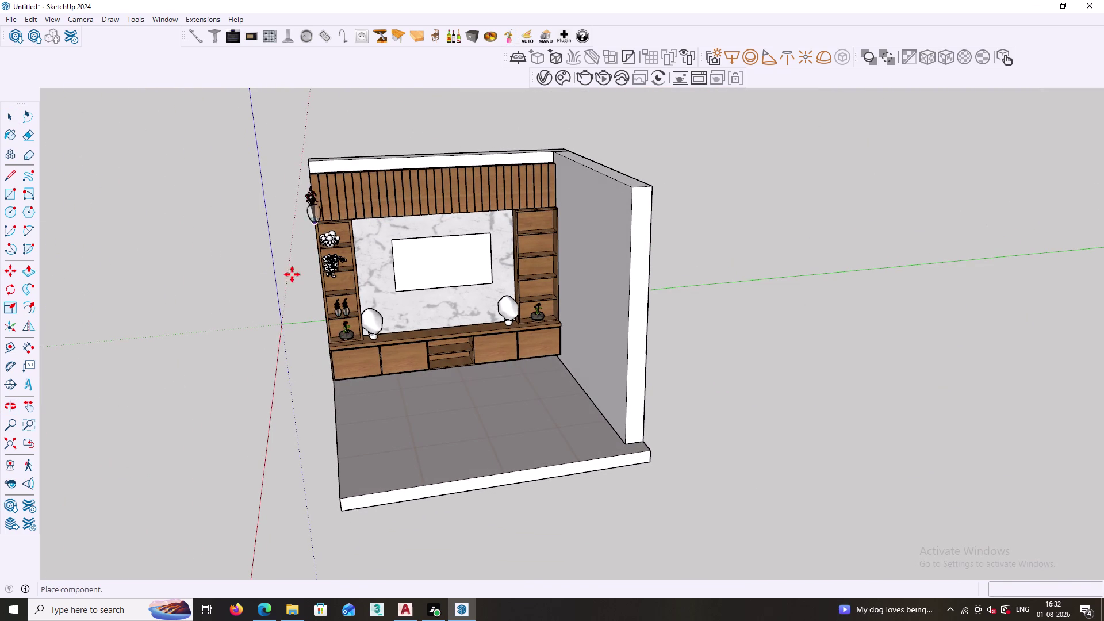
click(304, 373)
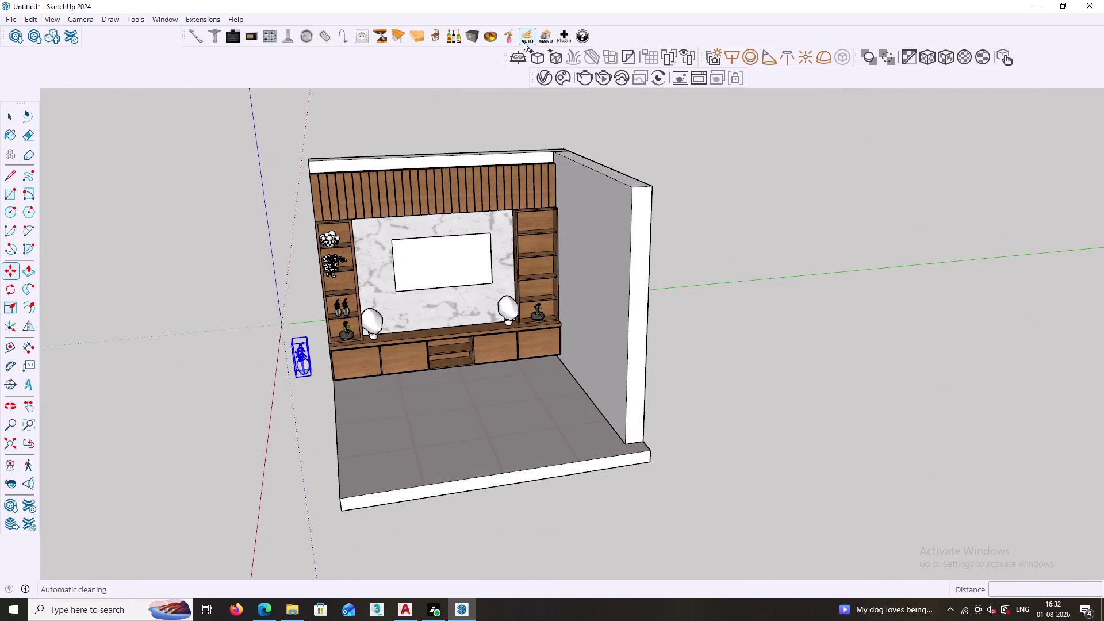
click(509, 40)
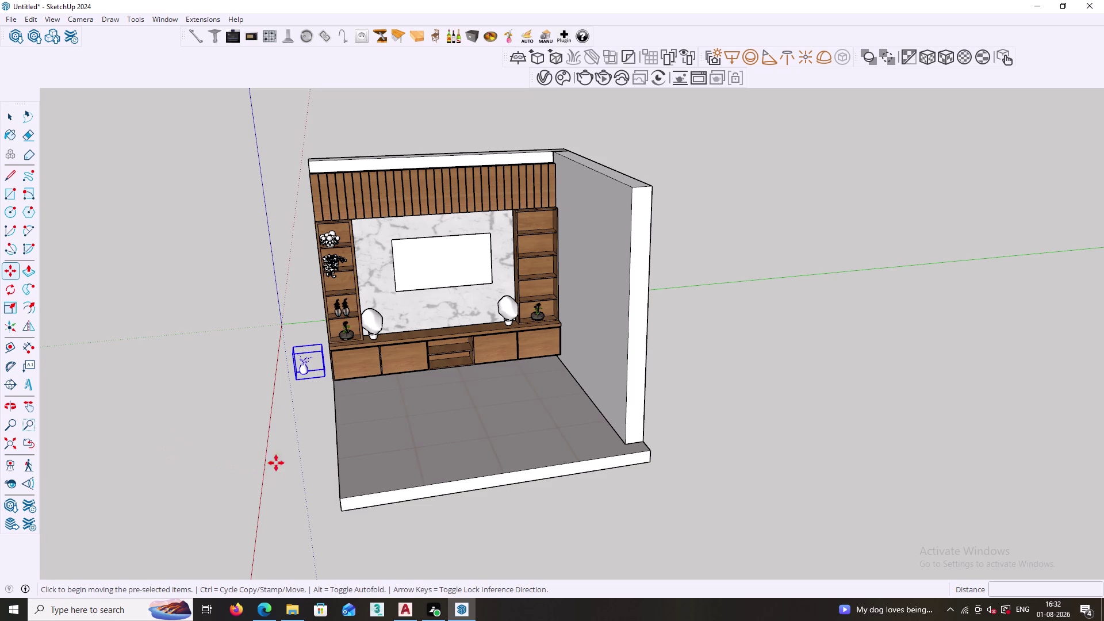
key(m)
scroll(up, 3)
middle_drag(275, 380, 335, 405)
drag(289, 386, 323, 326)
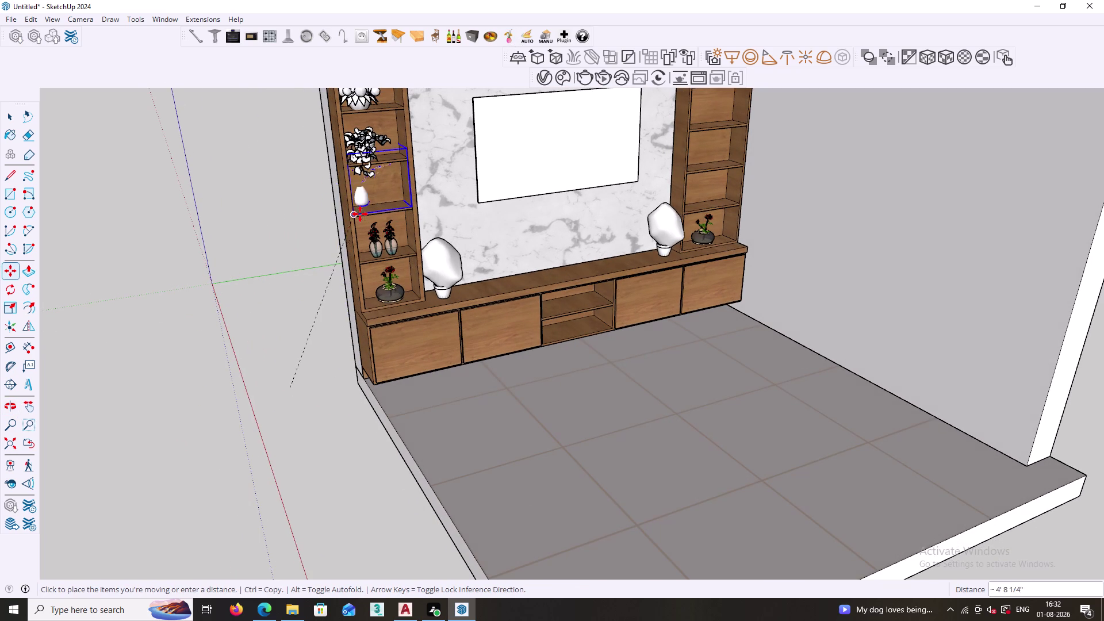
Set the branch vase on the left shelf above the two flower vases.
scroll(up, 3)
middle_drag(350, 218, 416, 296)
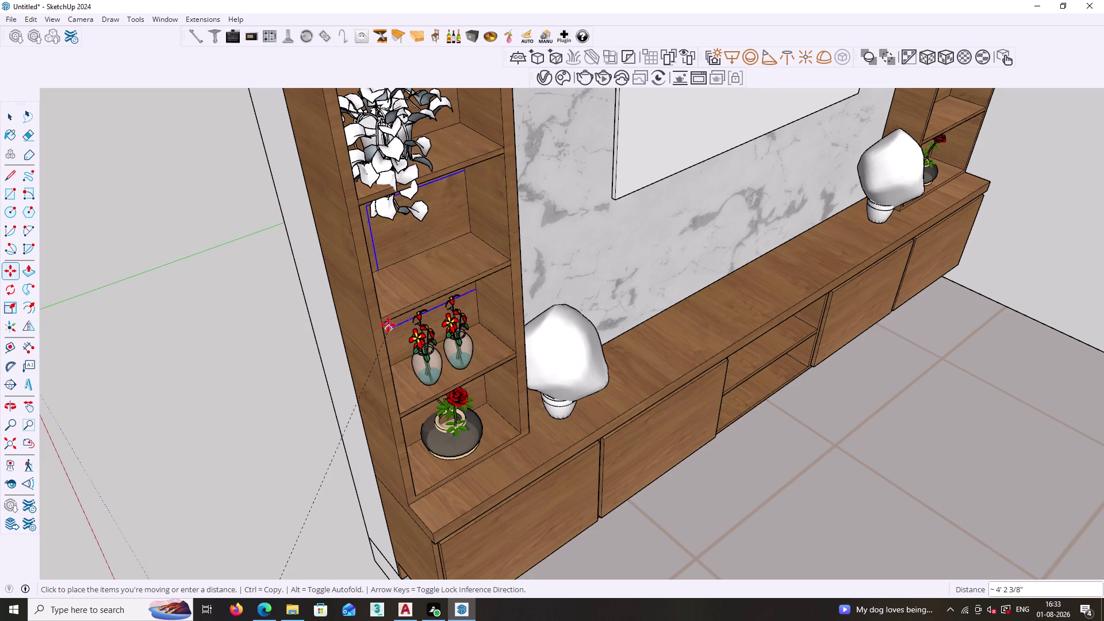
click(381, 319)
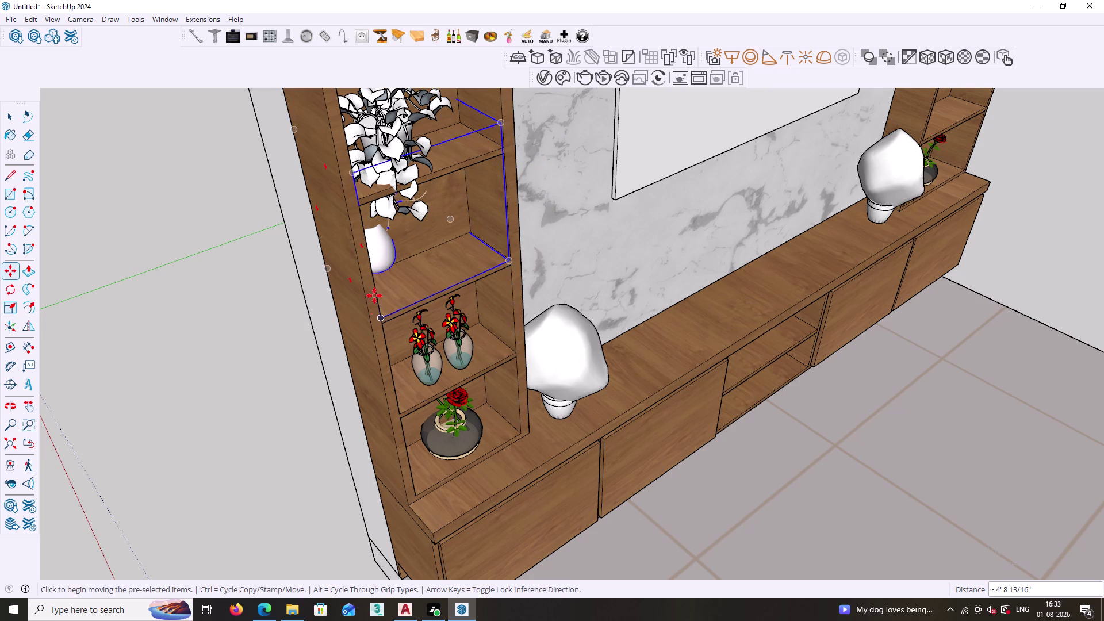
middle_drag(339, 322, 360, 331)
click(334, 287)
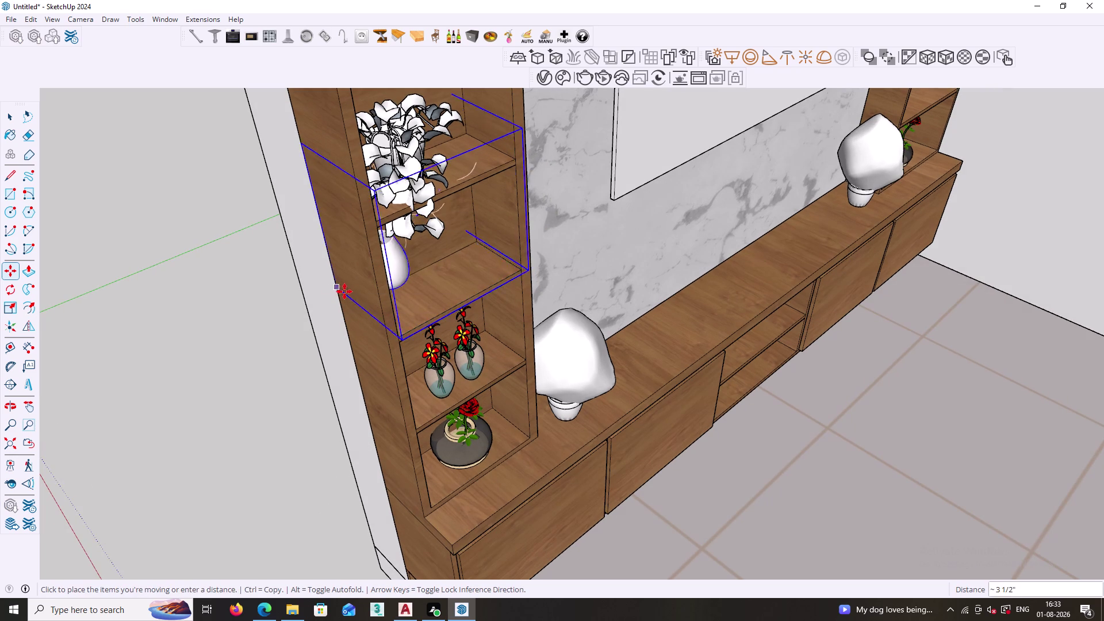
click(369, 312)
key(space)
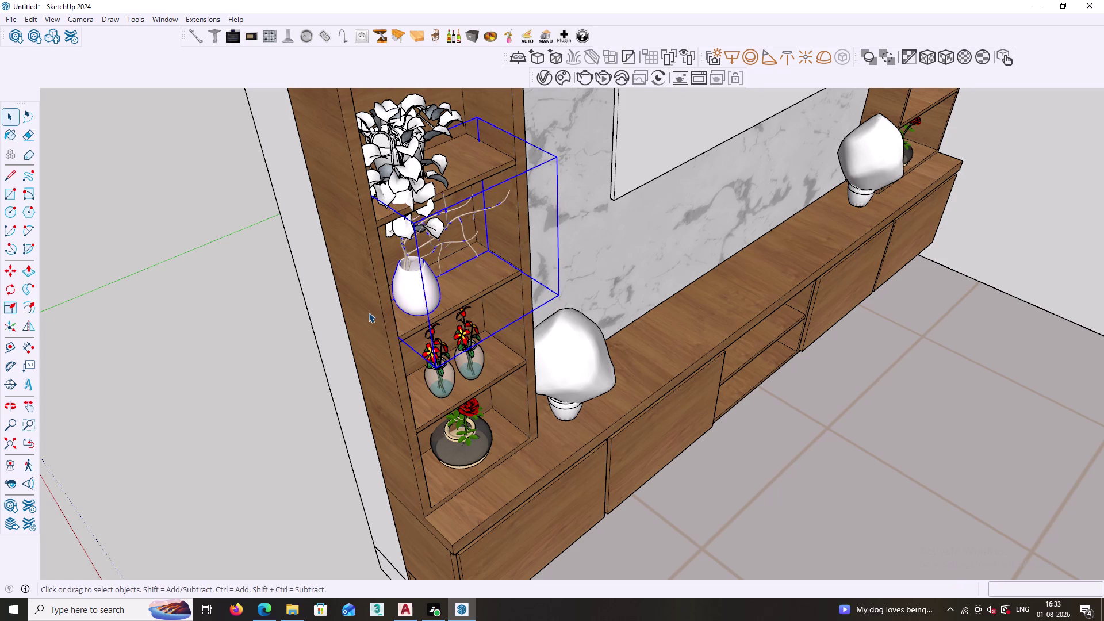
click(296, 370)
scroll(down, 3)
middle_drag(441, 420, 264, 363)
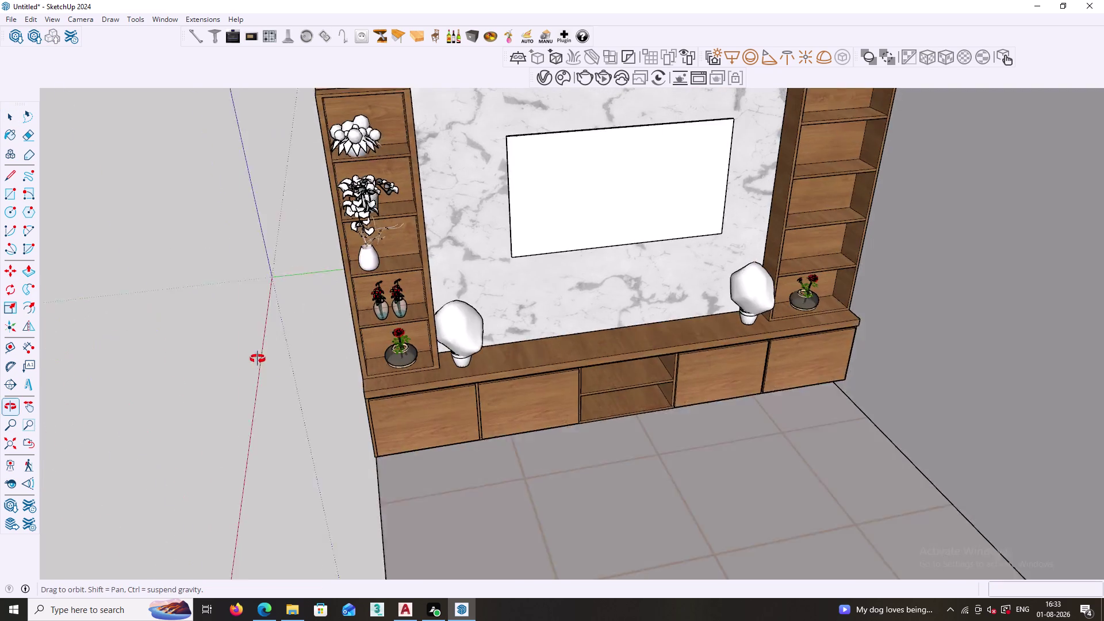
Select the white branch vase and start a Move copy of it.
middle_drag(263, 363, 242, 342)
middle_drag(376, 282, 334, 257)
scroll(up, 3)
click(384, 240)
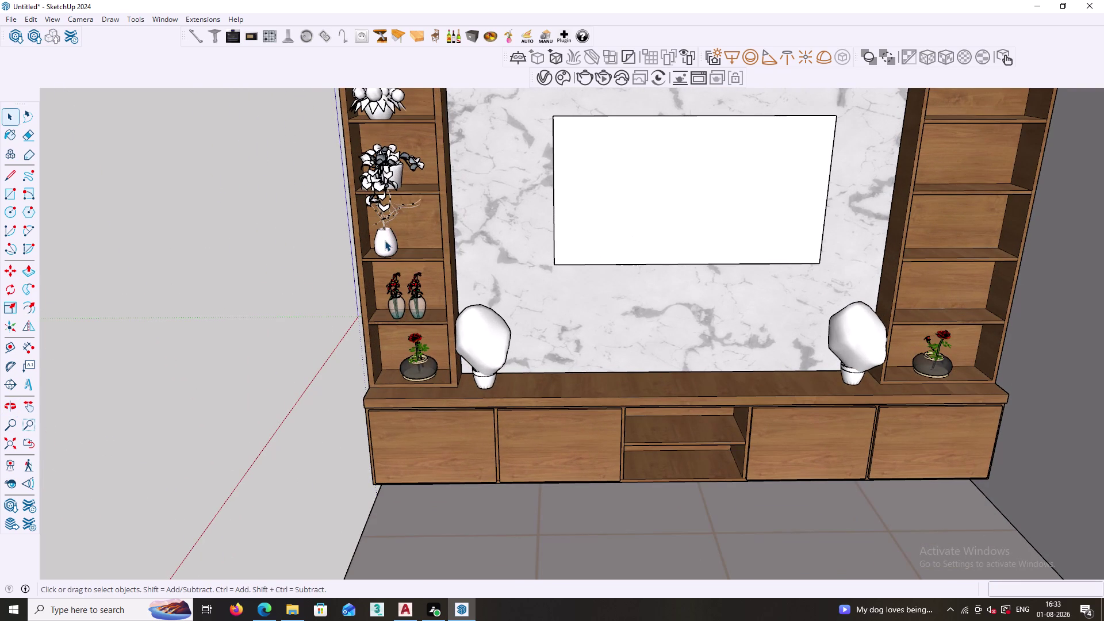
scroll(down, 3)
middle_drag(449, 268, 291, 271)
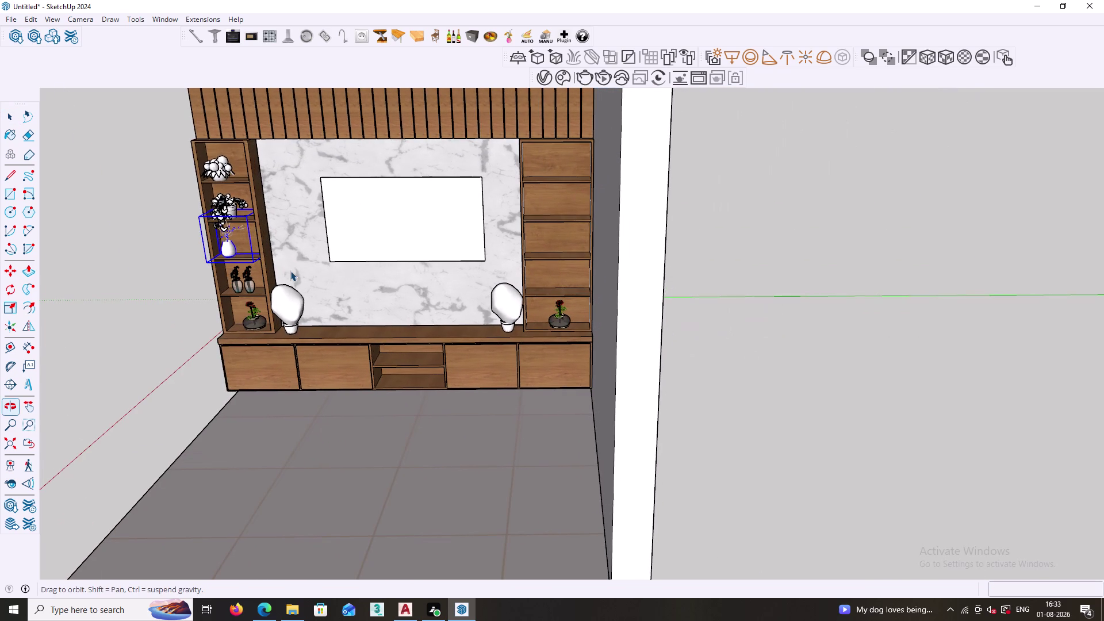
key(m)
scroll(up, 3)
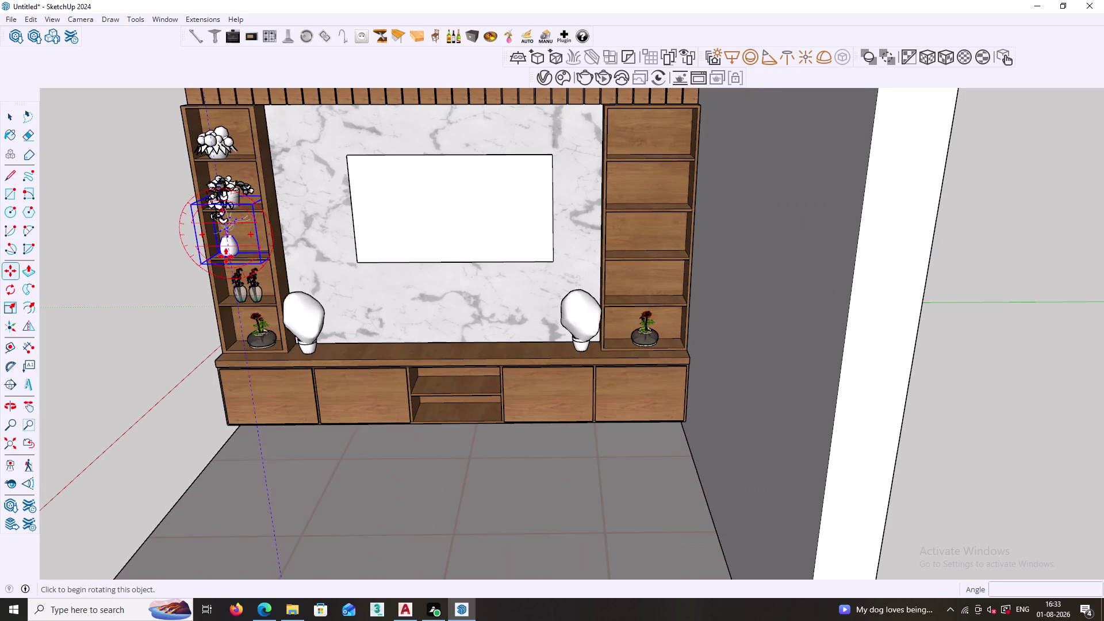
click(268, 257)
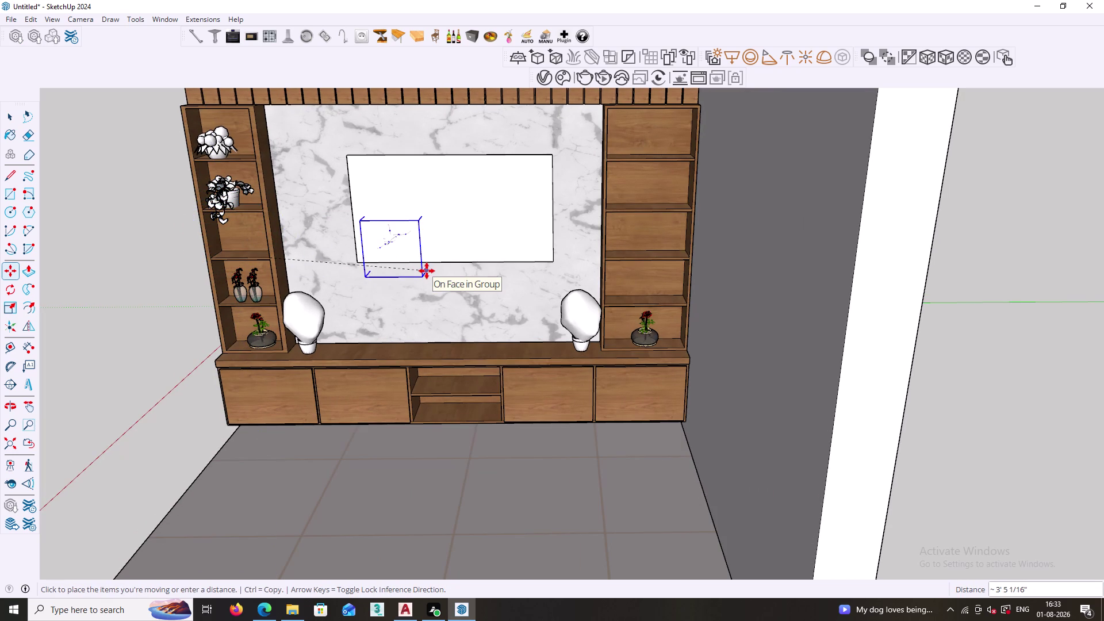
Place the branch vase copy on a right-hand shelf.
scroll(down, 3)
middle_drag(675, 272, 567, 316)
scroll(up, 3)
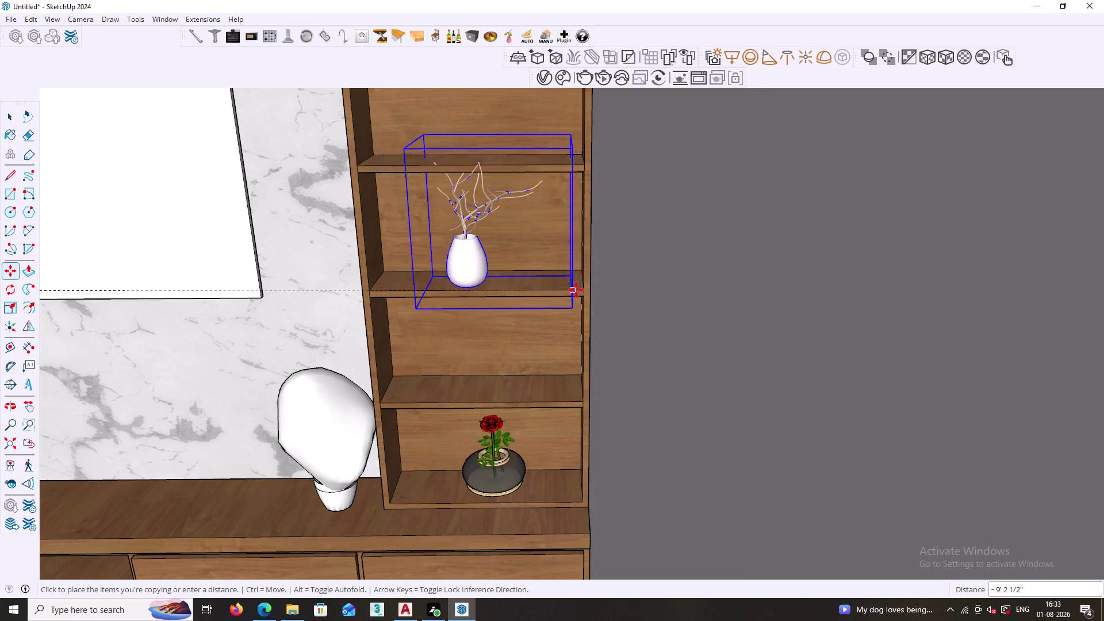
scroll(up, 3)
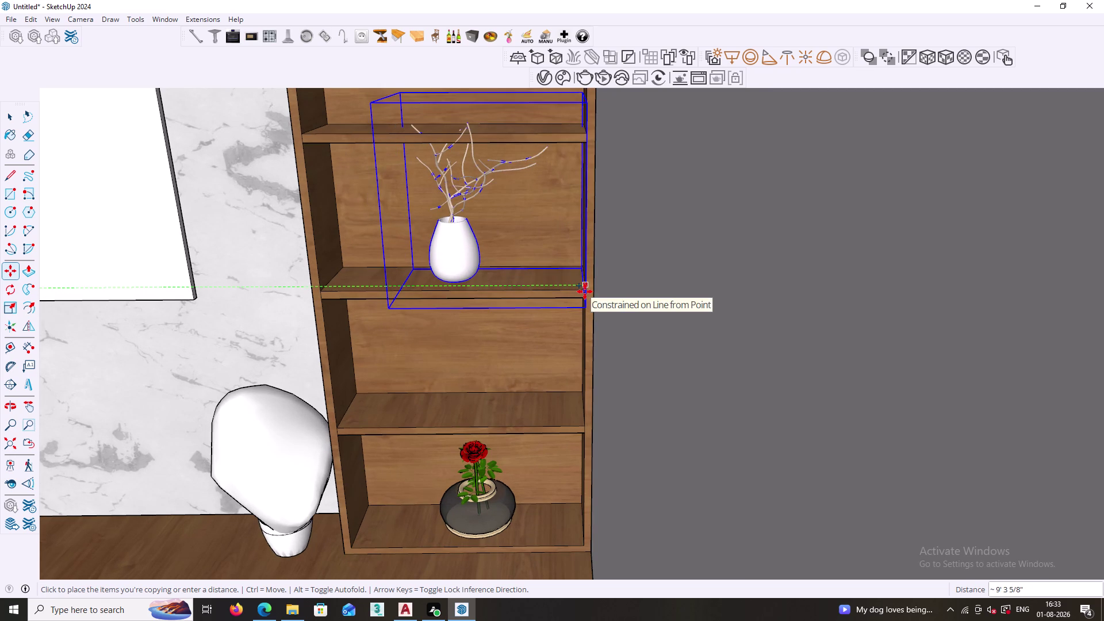
click(586, 292)
key(space)
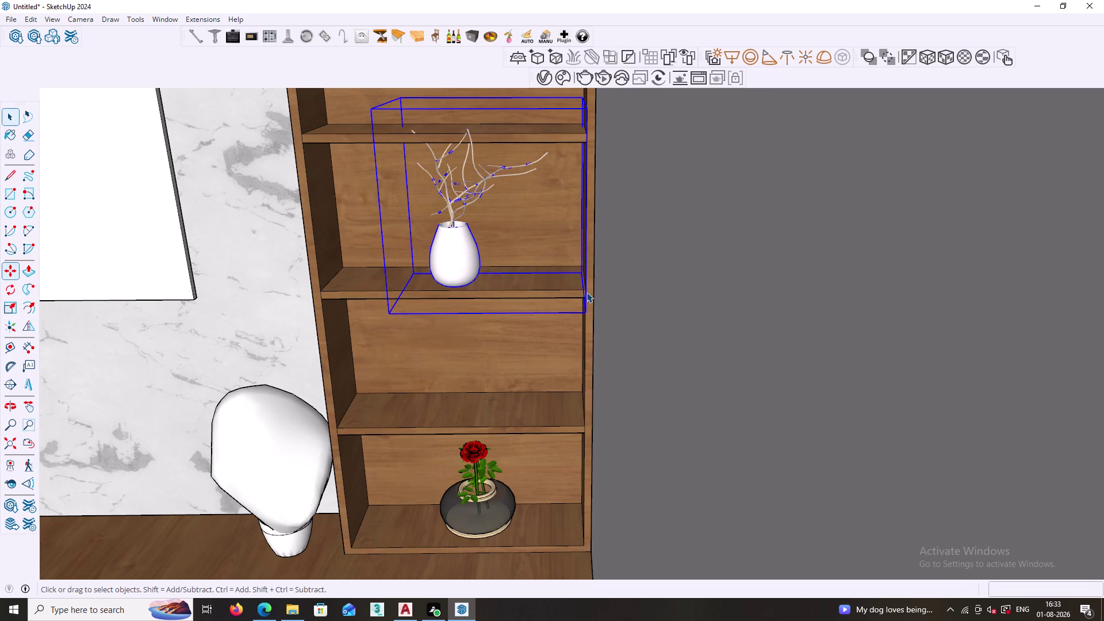
scroll(down, 3)
click(723, 294)
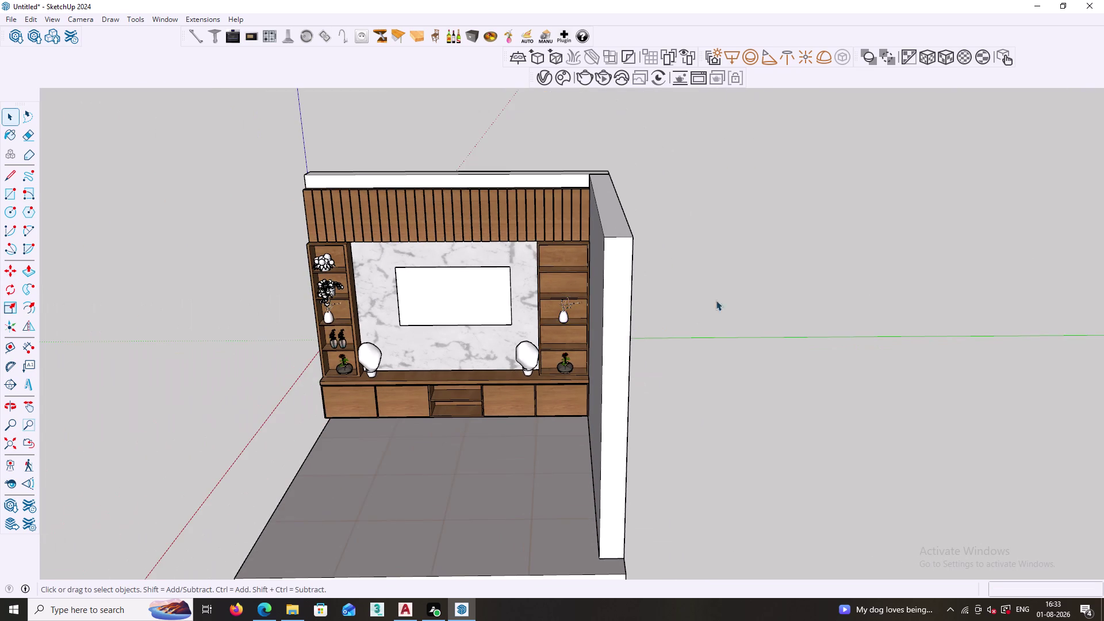
scroll(down, 3)
middle_drag(482, 393, 544, 356)
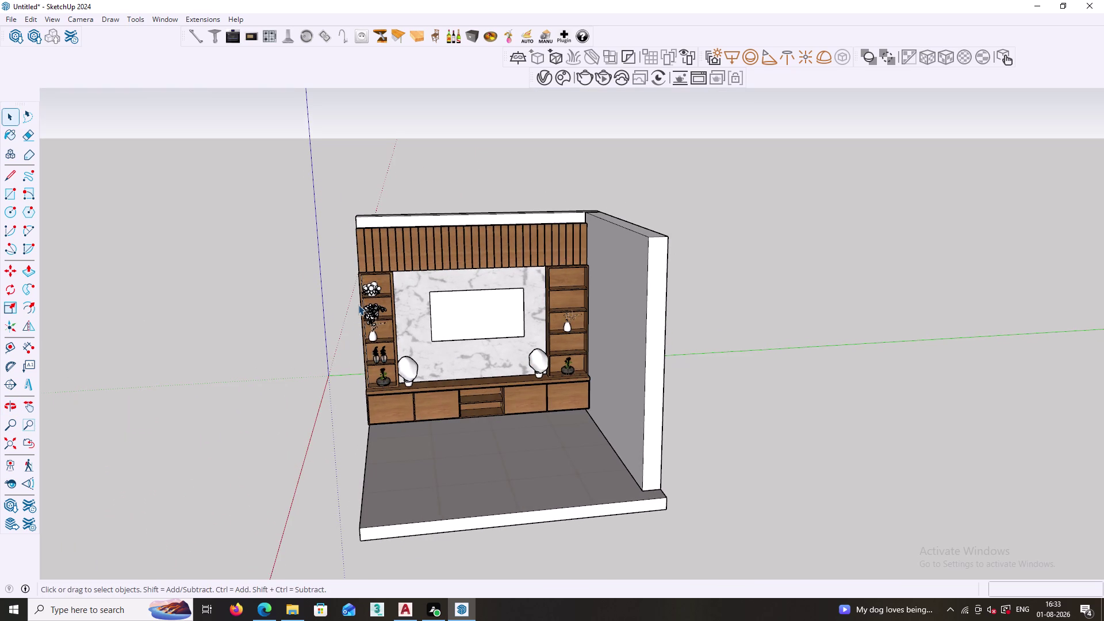
scroll(up, 3)
scroll(up, 3)
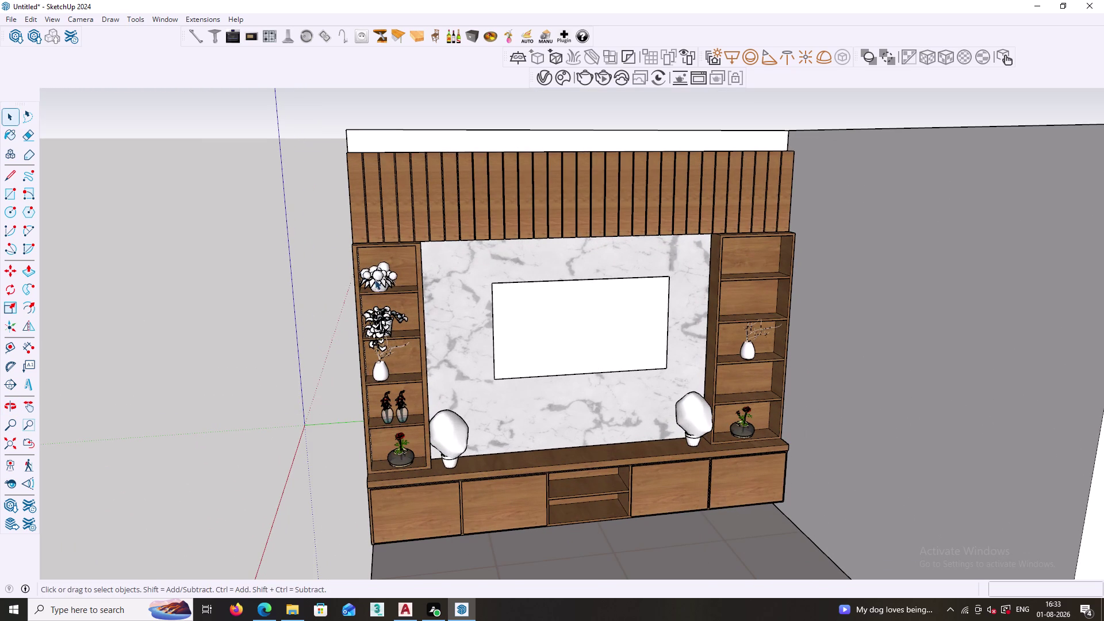
scroll(down, 3)
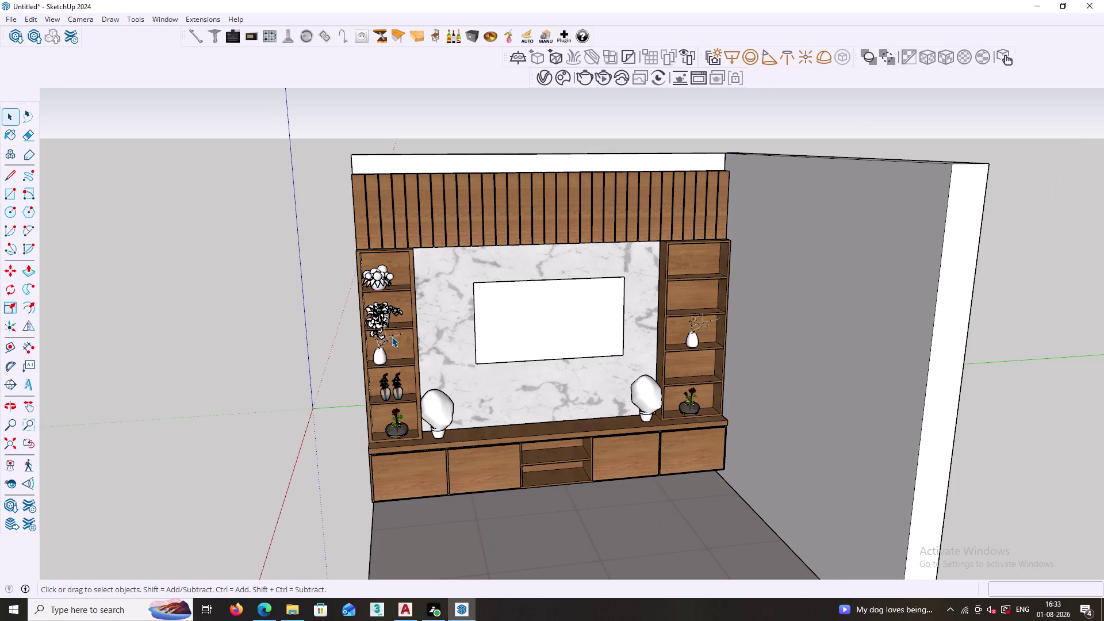
scroll(down, 3)
middle_drag(394, 308, 466, 443)
scroll(up, 3)
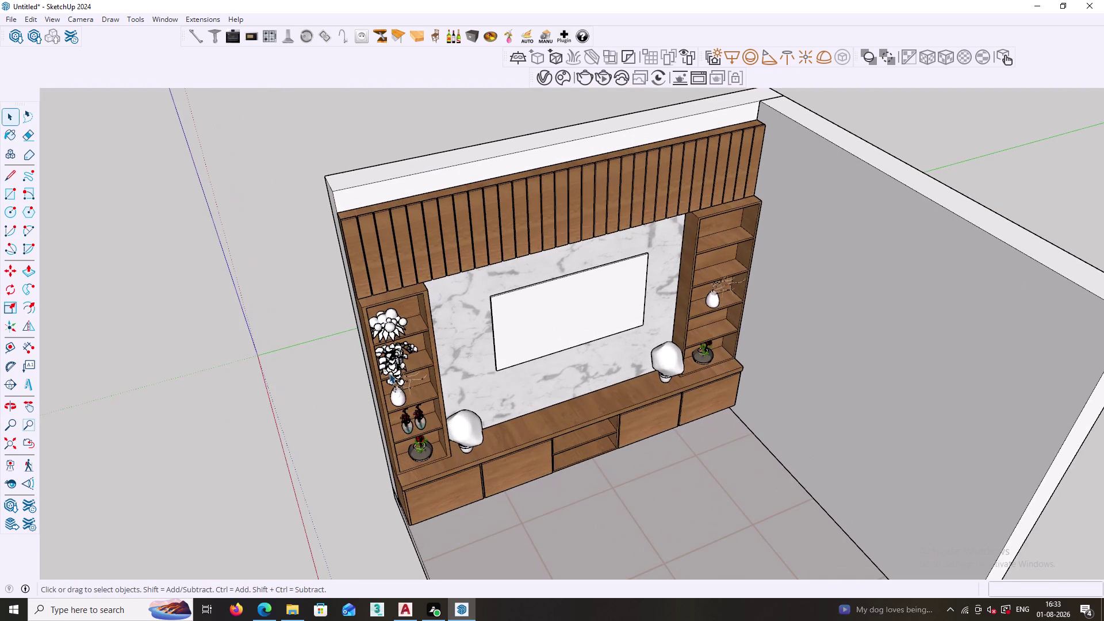
middle_drag(405, 423, 412, 371)
scroll(up, 3)
scroll(up, 3)
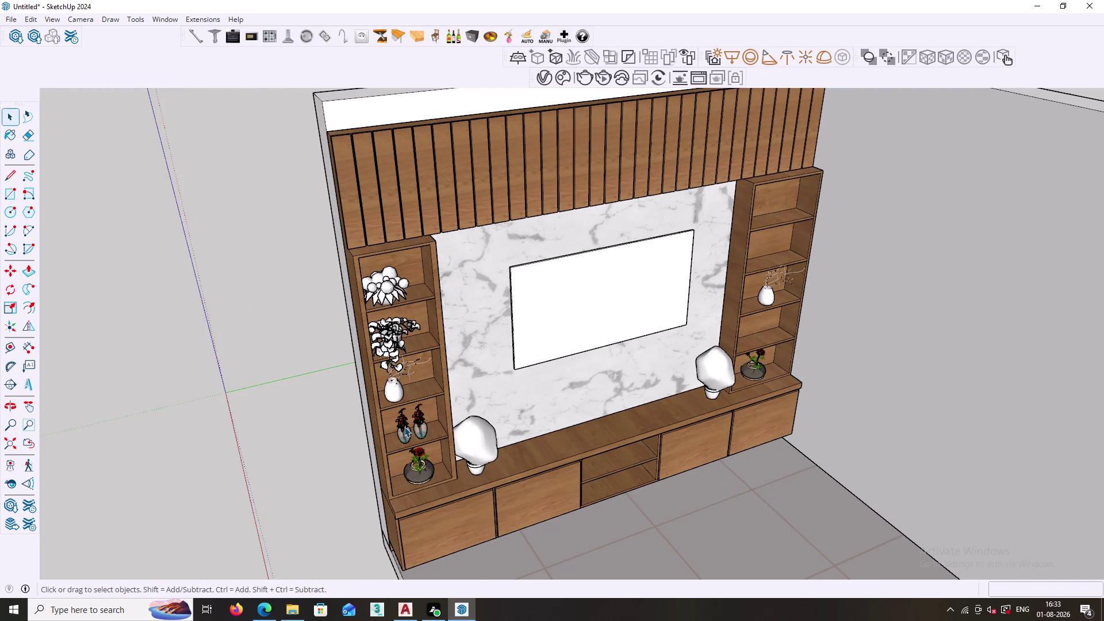
click(453, 37)
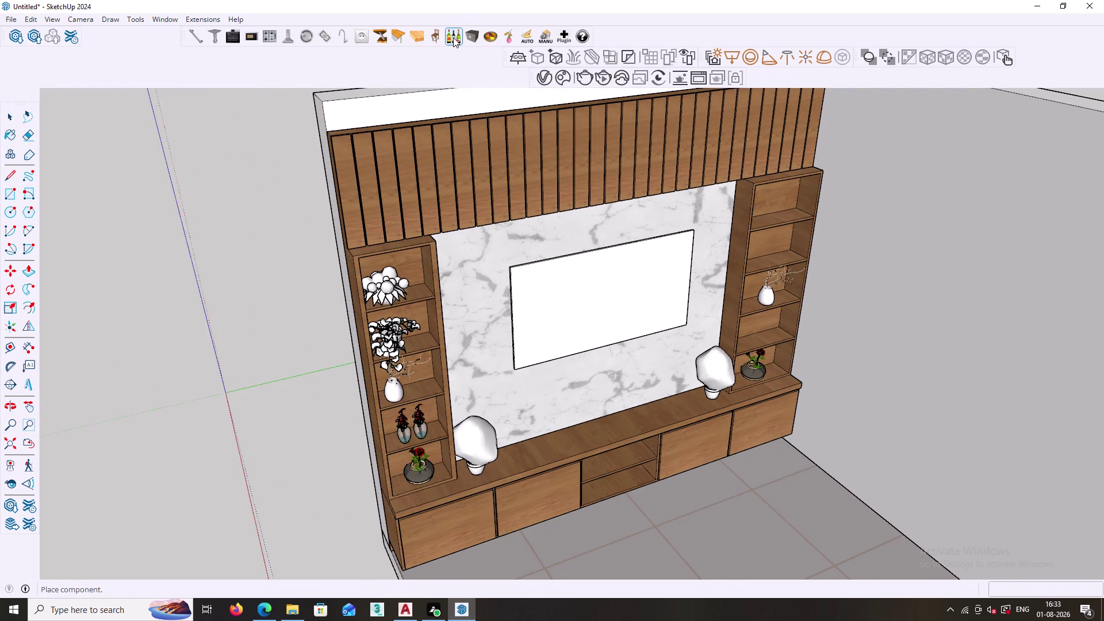
Try several bottle models from the Kitchen Products toolbar beside the wall unit.
click(273, 229)
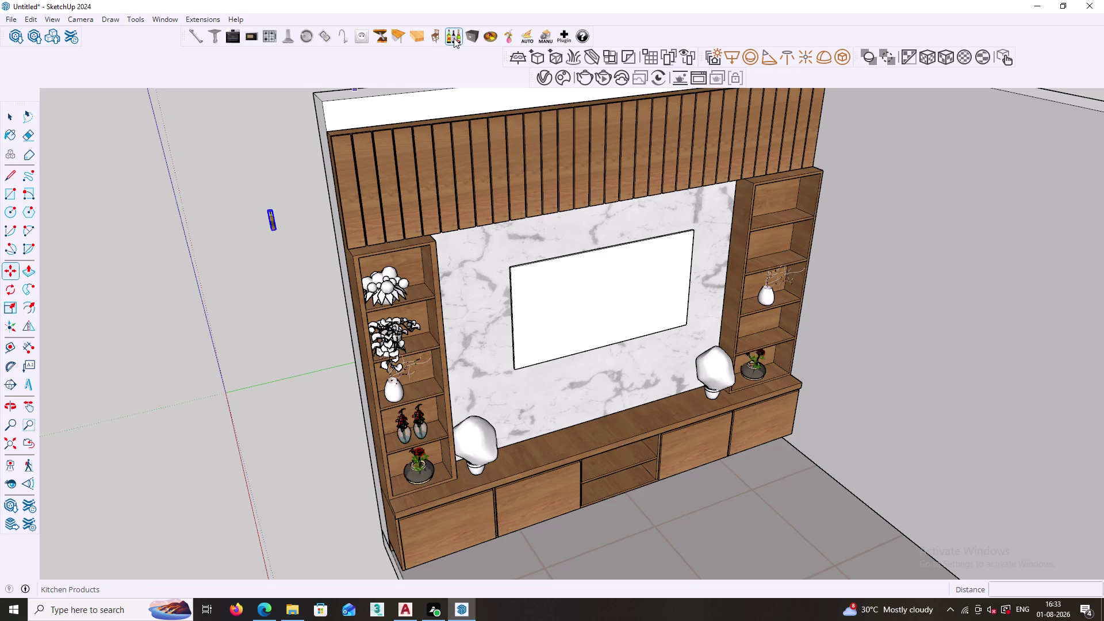
click(454, 38)
scroll(up, 3)
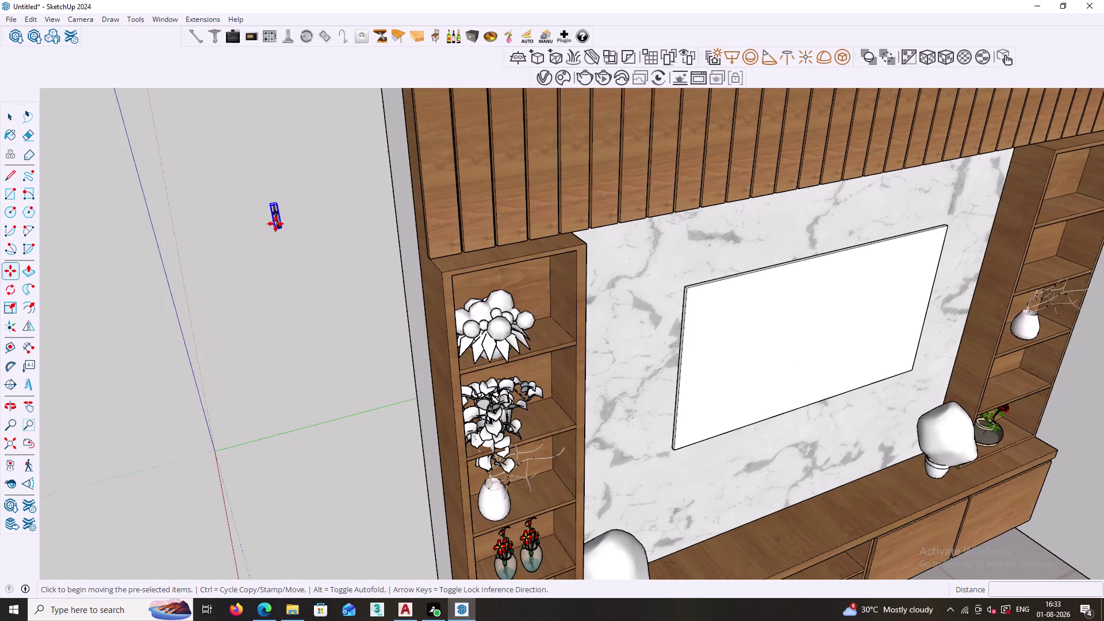
scroll(up, 3)
click(452, 33)
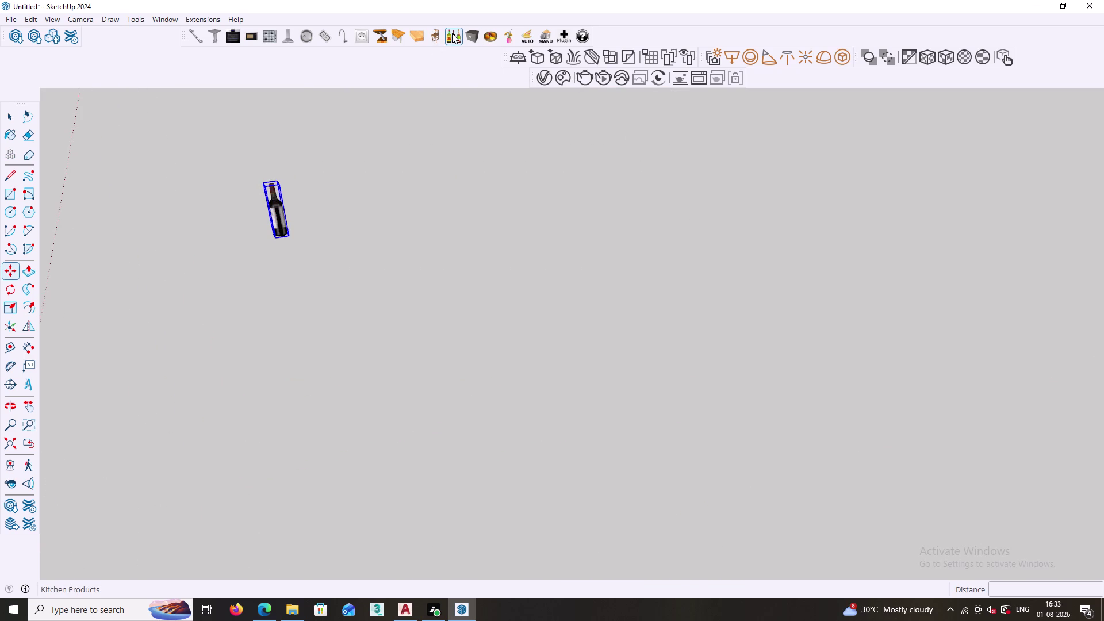
click(452, 33)
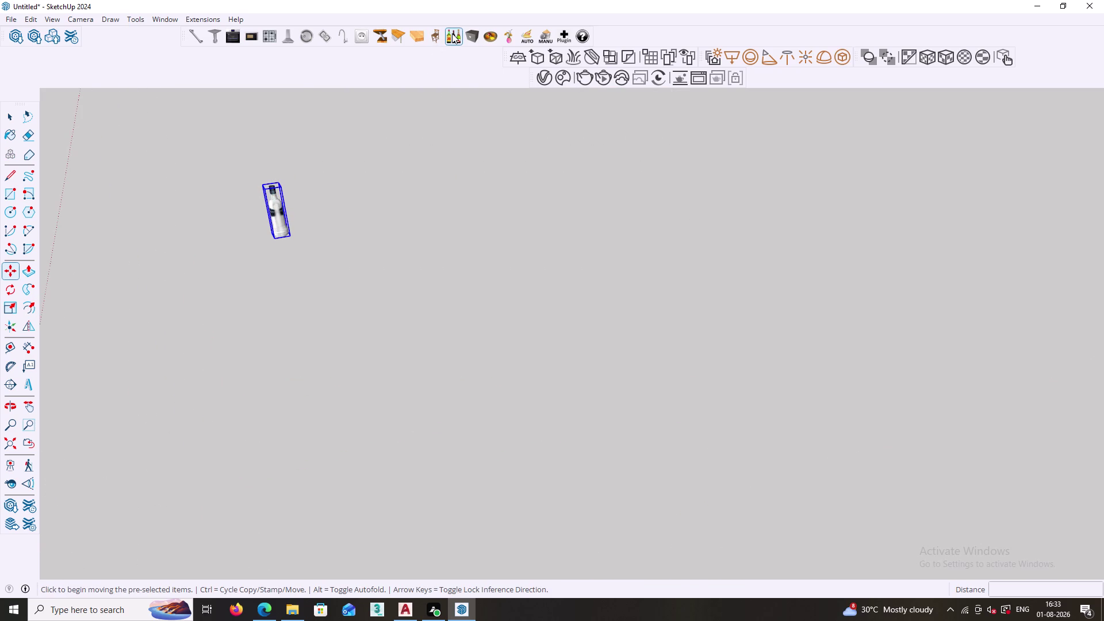
click(452, 33)
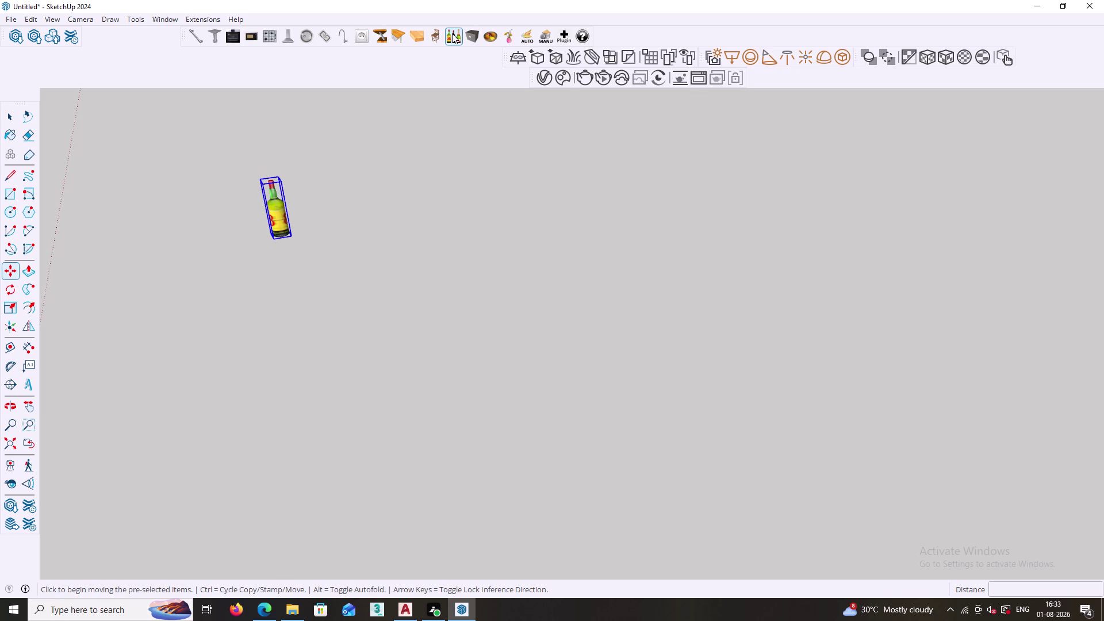
click(452, 34)
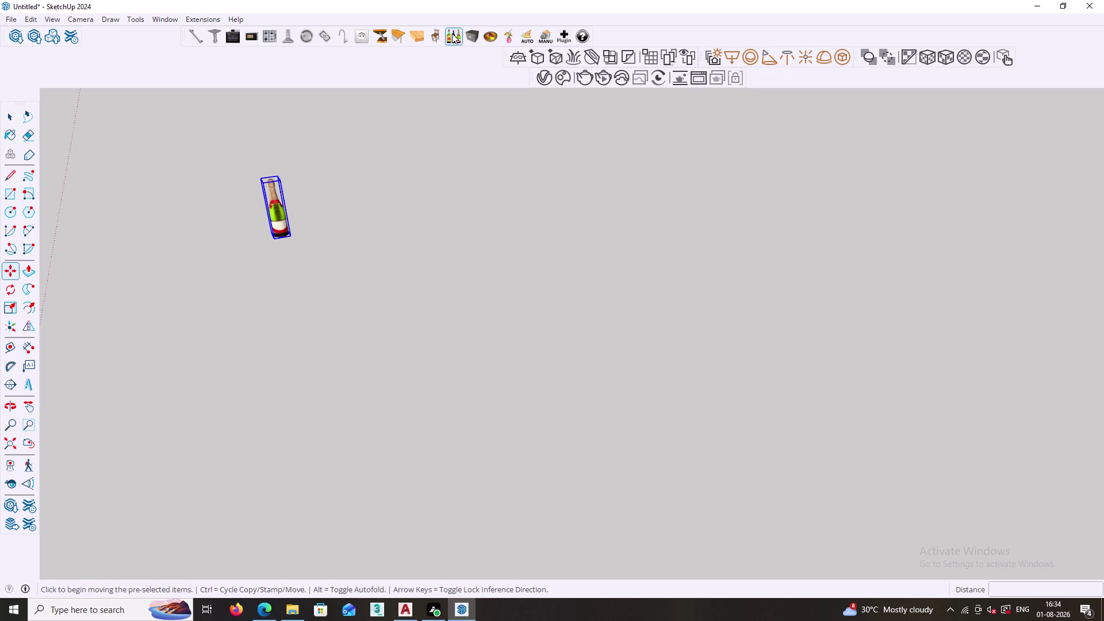
scroll(down, 3)
scroll(down, 3)
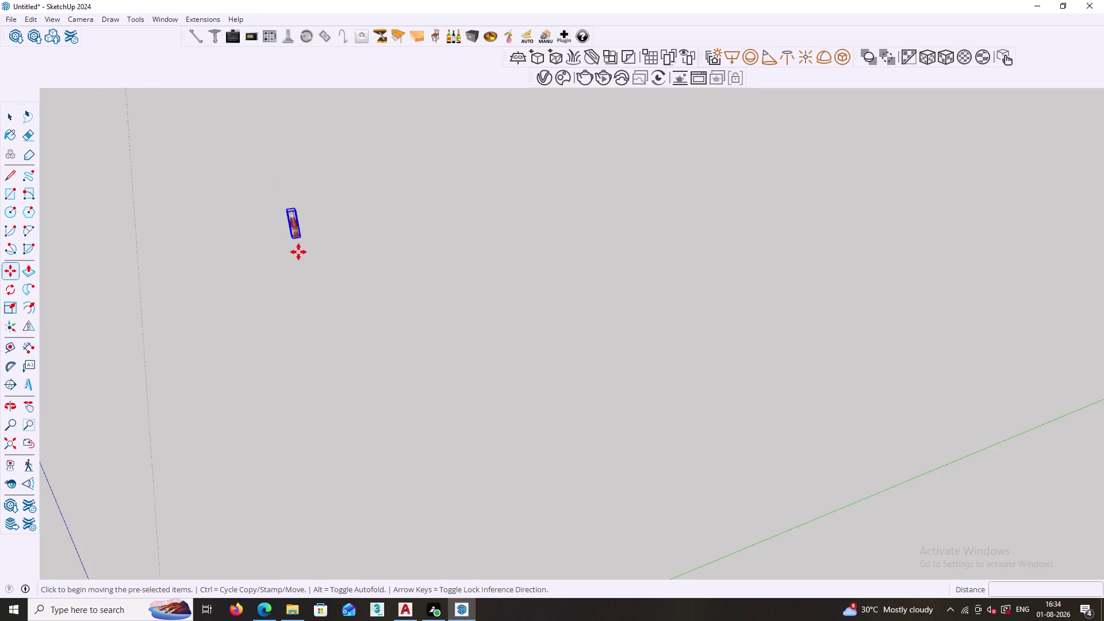
scroll(down, 3)
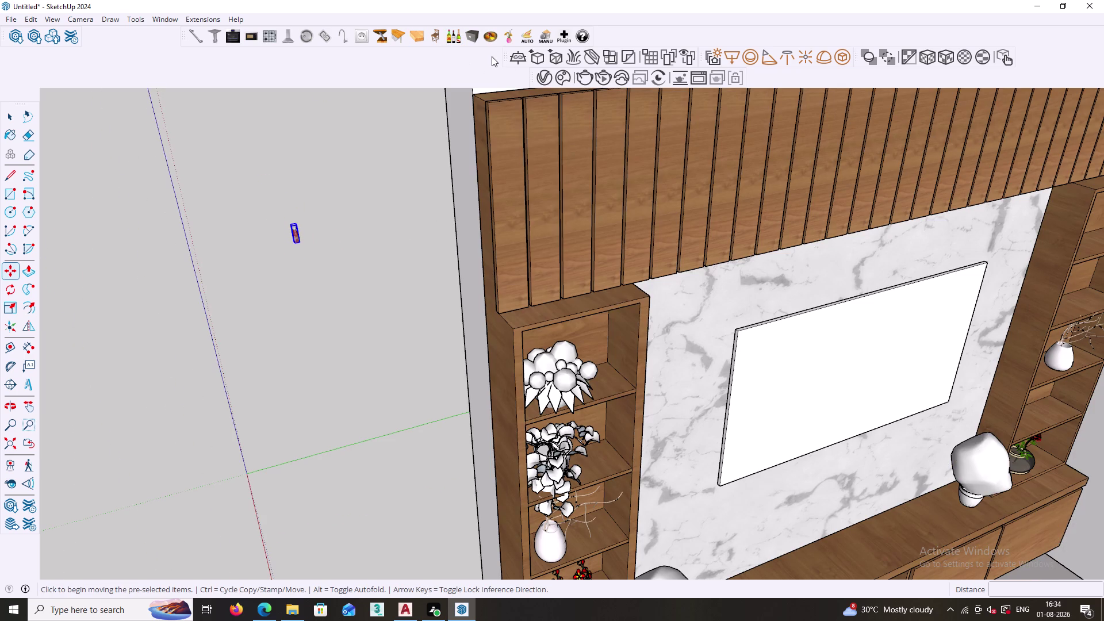
Delete the trial bottle model and return to the Select tool.
key(Delete)
scroll(down, 3)
key(Escape)
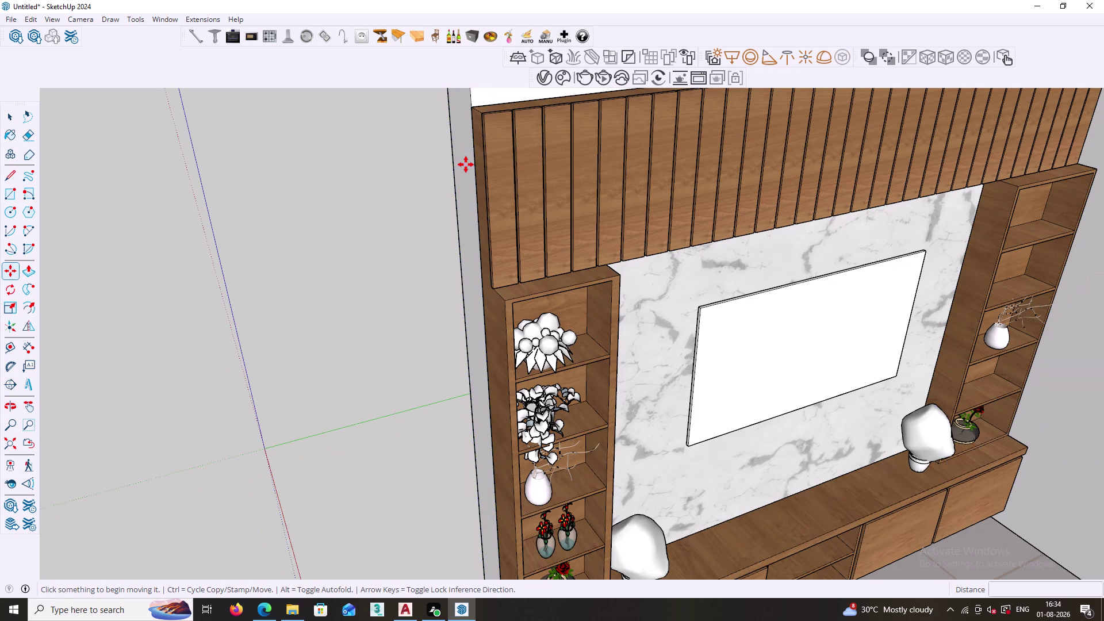
scroll(down, 3)
key(space)
scroll(down, 3)
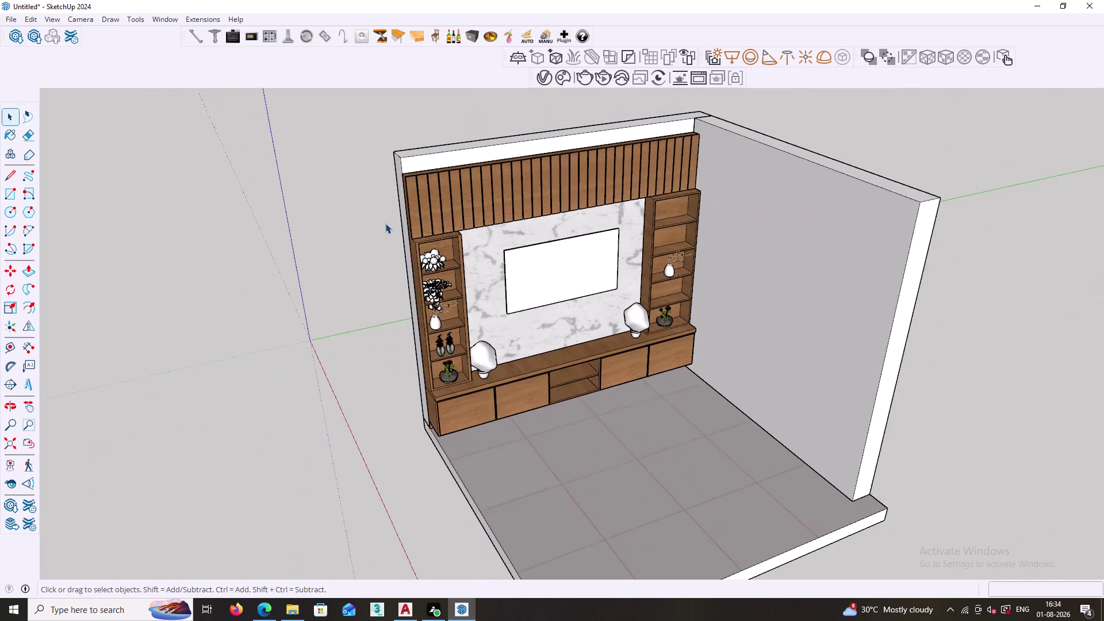
scroll(down, 3)
Orbit back to the TV unit and select the flower decoration on the top-left shelf.
middle_drag(611, 336, 550, 262)
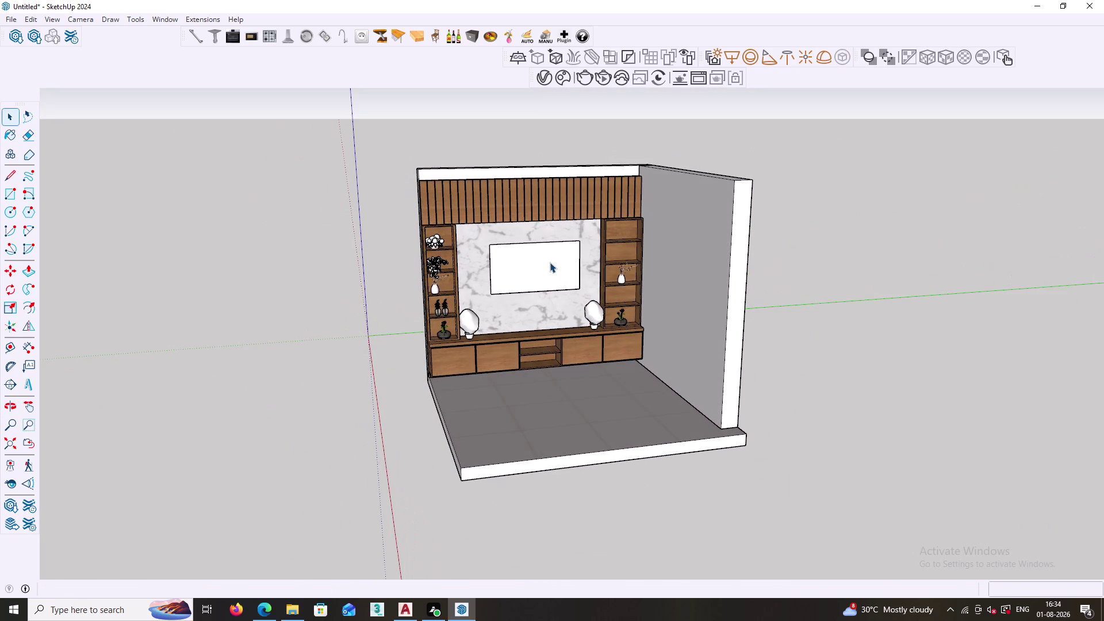
scroll(up, 3)
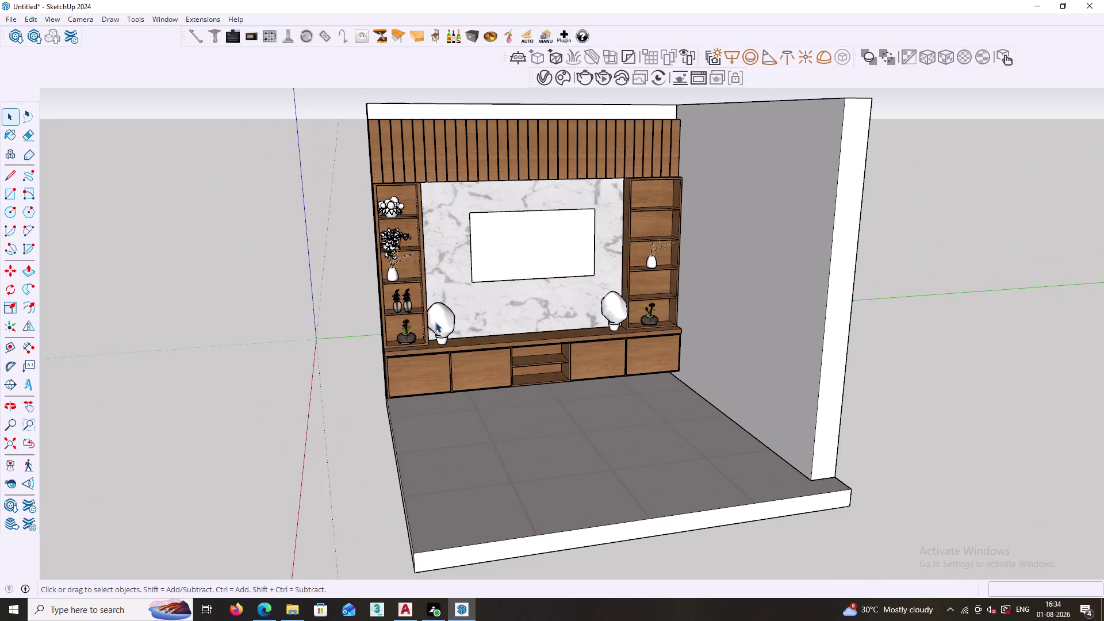
scroll(down, 3)
middle_drag(395, 351, 480, 339)
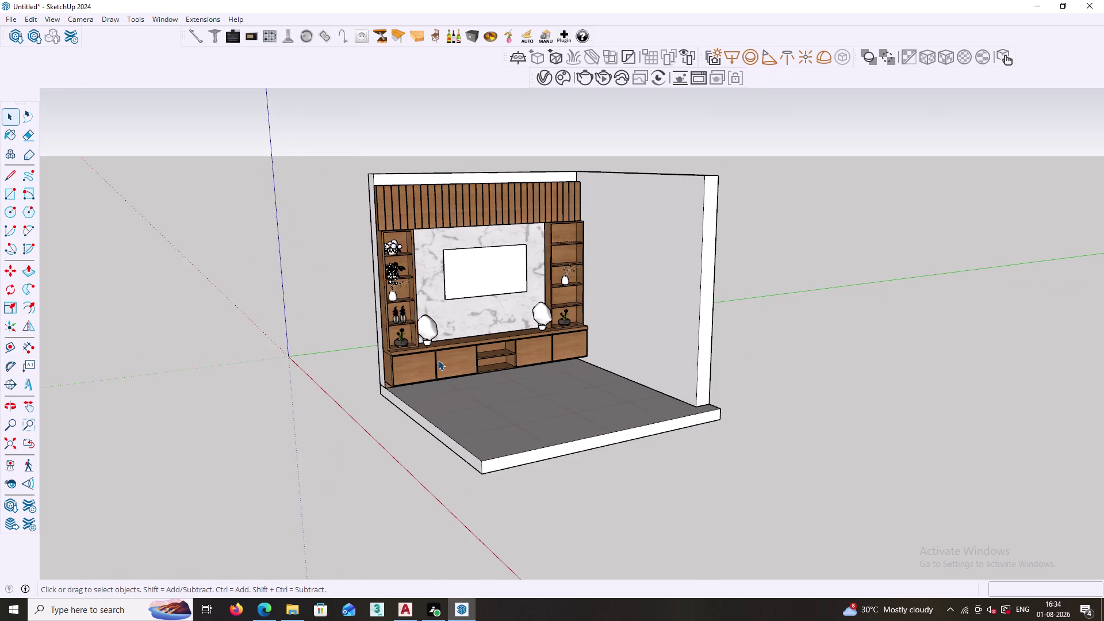
scroll(up, 3)
scroll(up, 3)
middle_drag(498, 334, 369, 348)
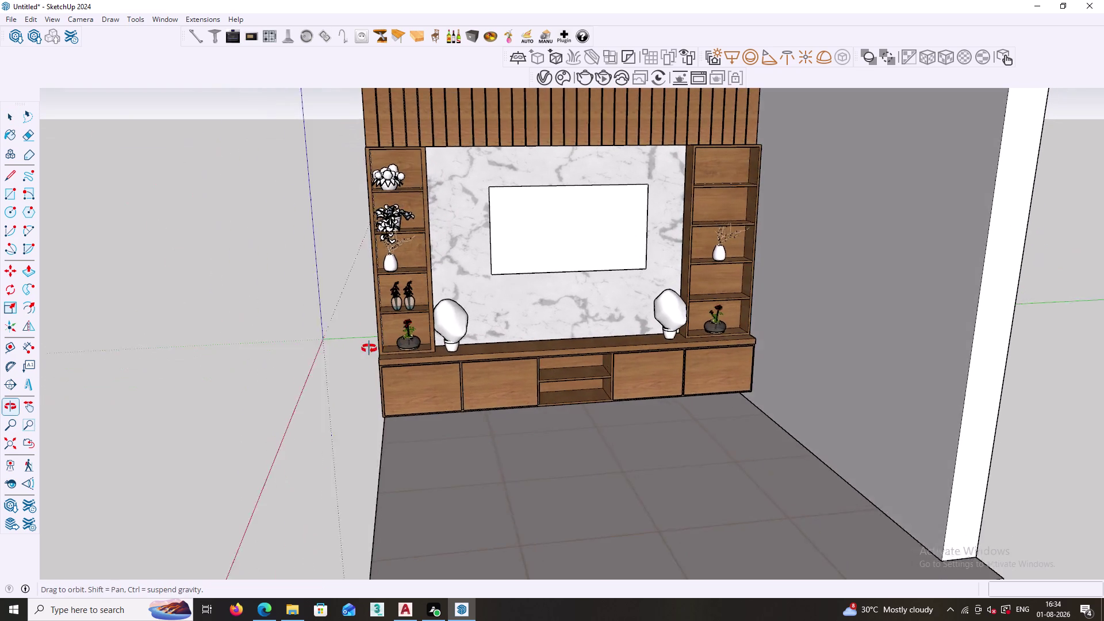
middle_drag(370, 349, 369, 348)
click(395, 179)
Copy the flower decoration from the top-left shelf onto a right bookcase shelf.
key(m)
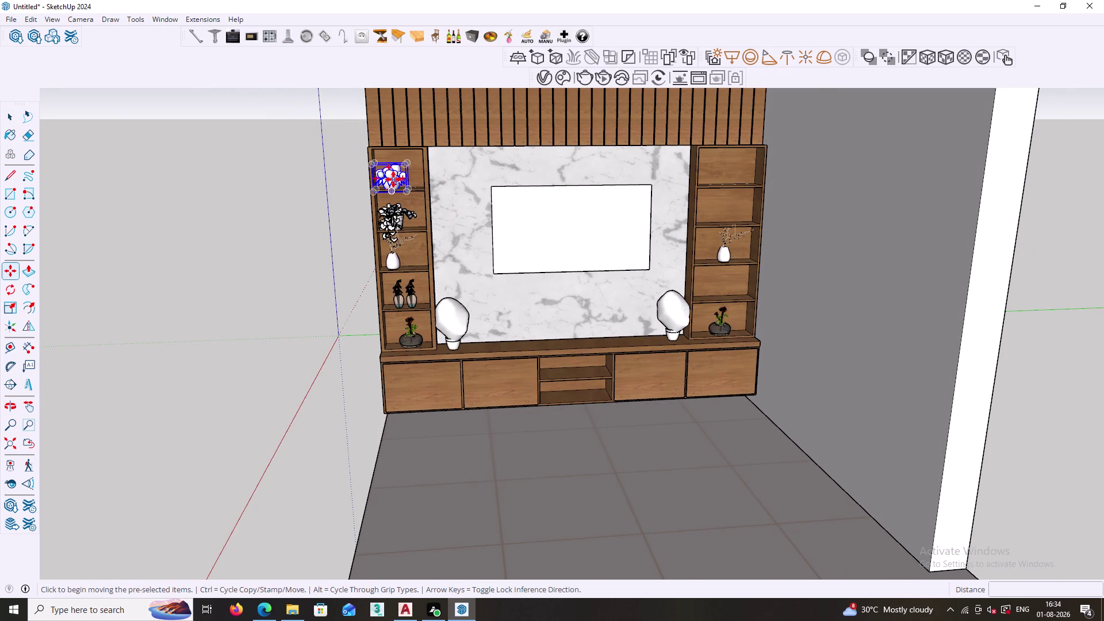
scroll(up, 3)
click(411, 198)
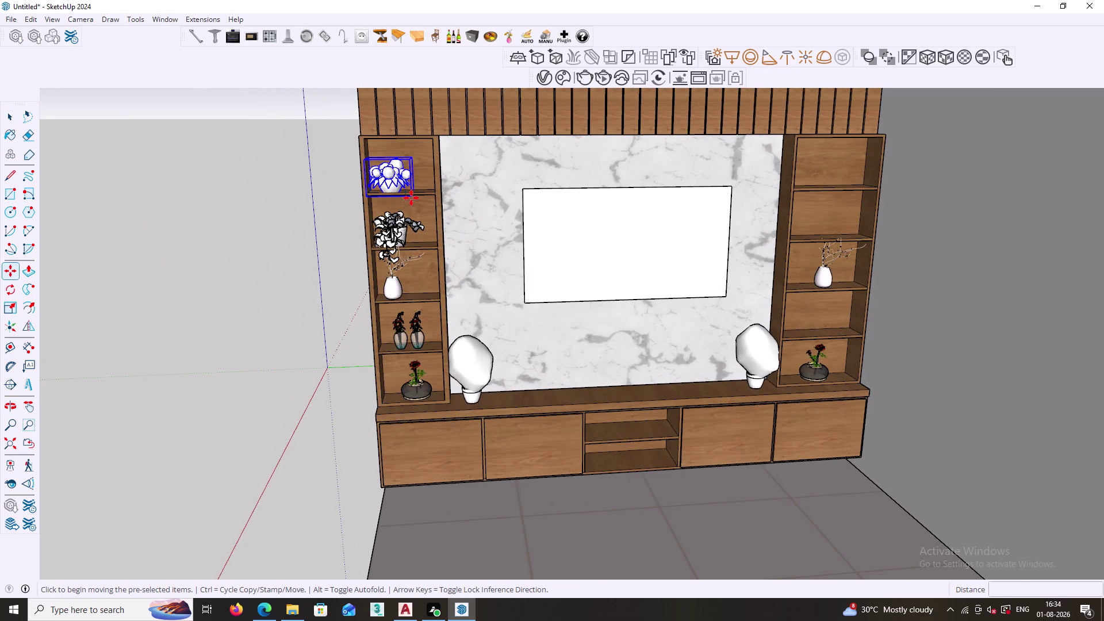
scroll(down, 3)
middle_drag(818, 354, 731, 413)
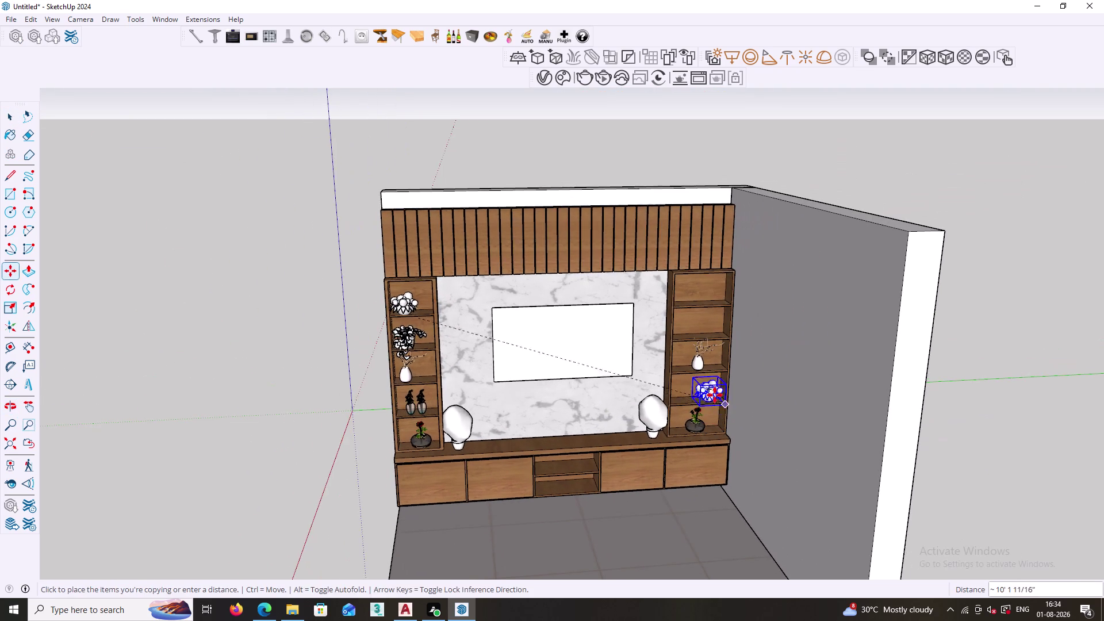
scroll(up, 3)
middle_drag(730, 394, 667, 448)
scroll(up, 3)
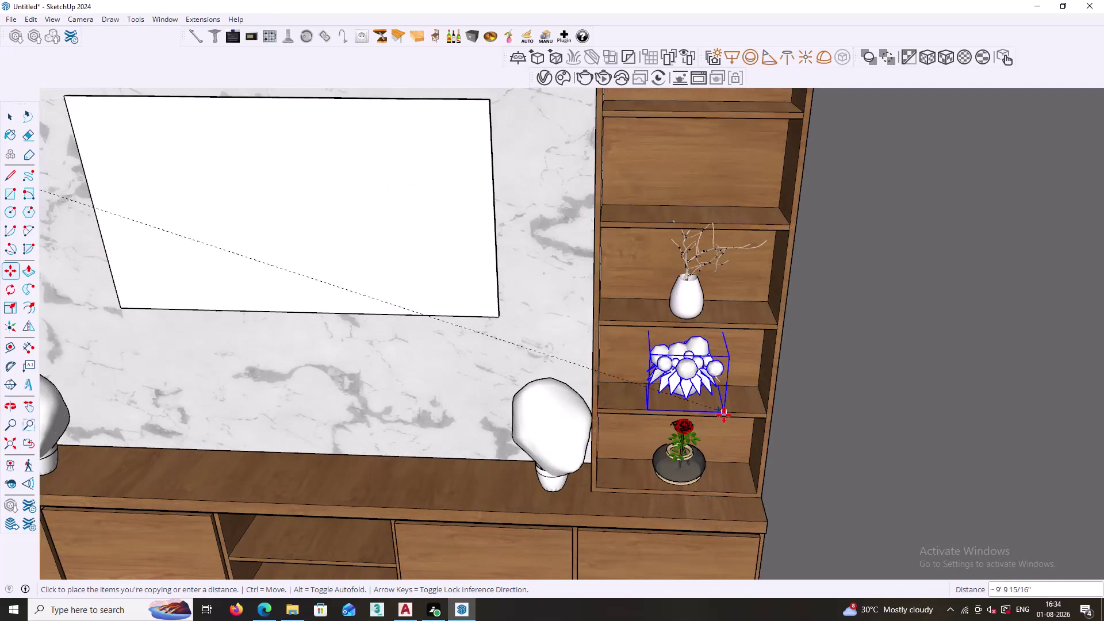
scroll(up, 3)
scroll(up, 3)
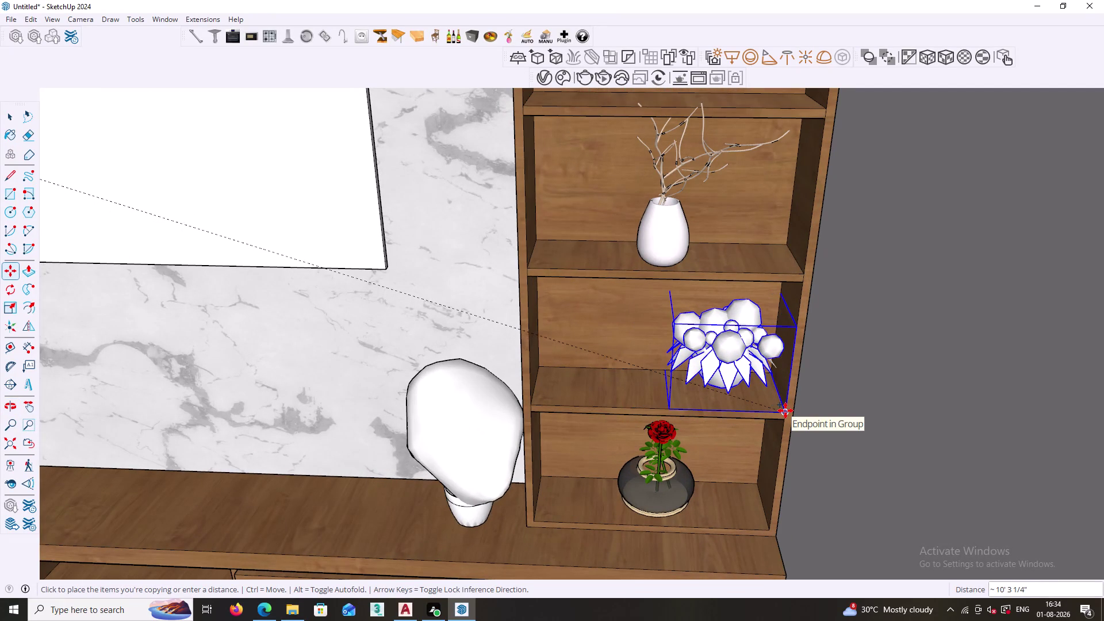
click(786, 411)
scroll(down, 3)
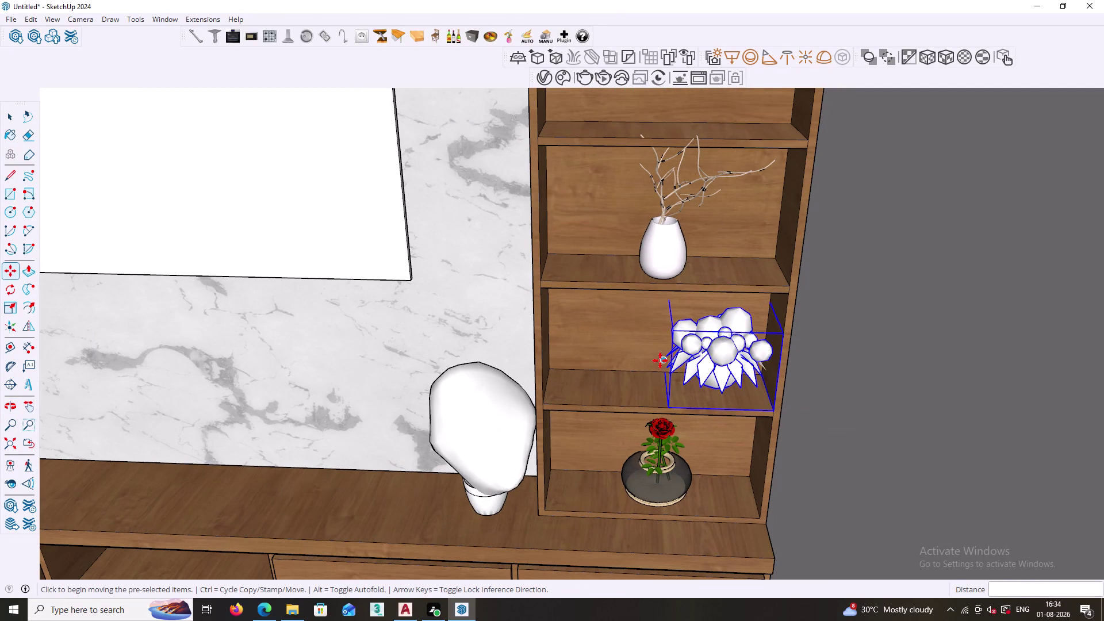
click(660, 361)
click(662, 370)
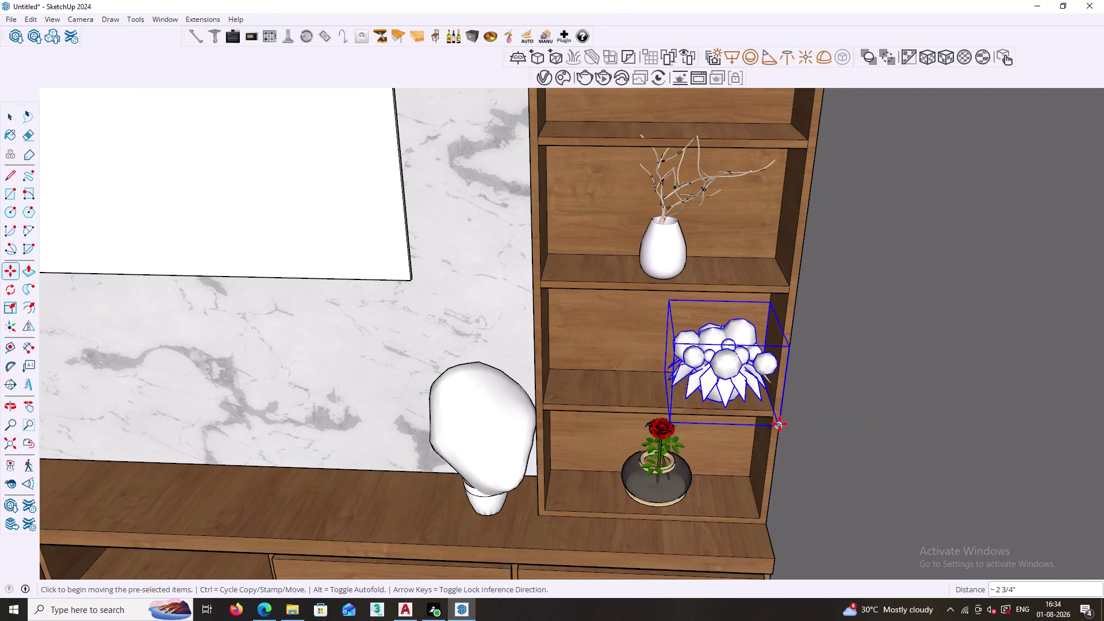
Place a second flower copy beside the first one.
click(780, 424)
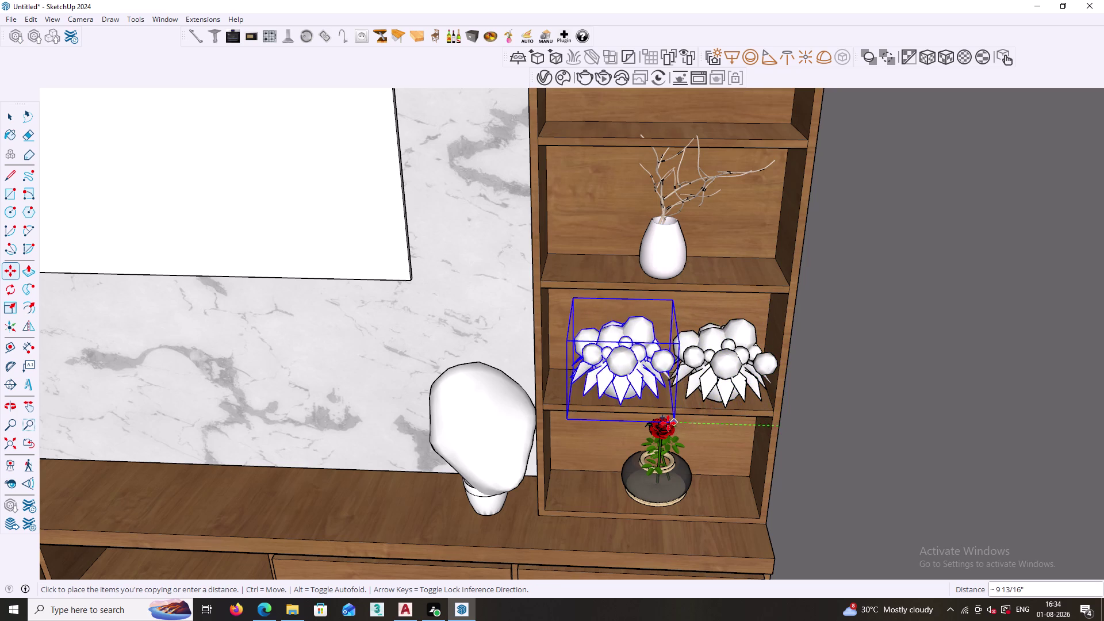
key(Left)
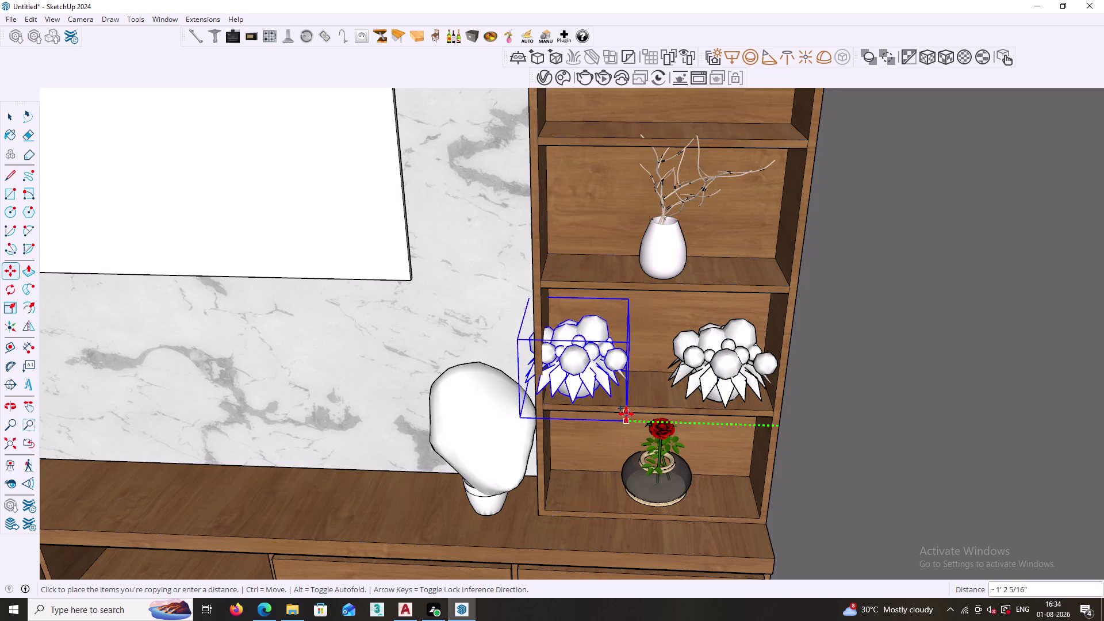
click(659, 418)
key(space)
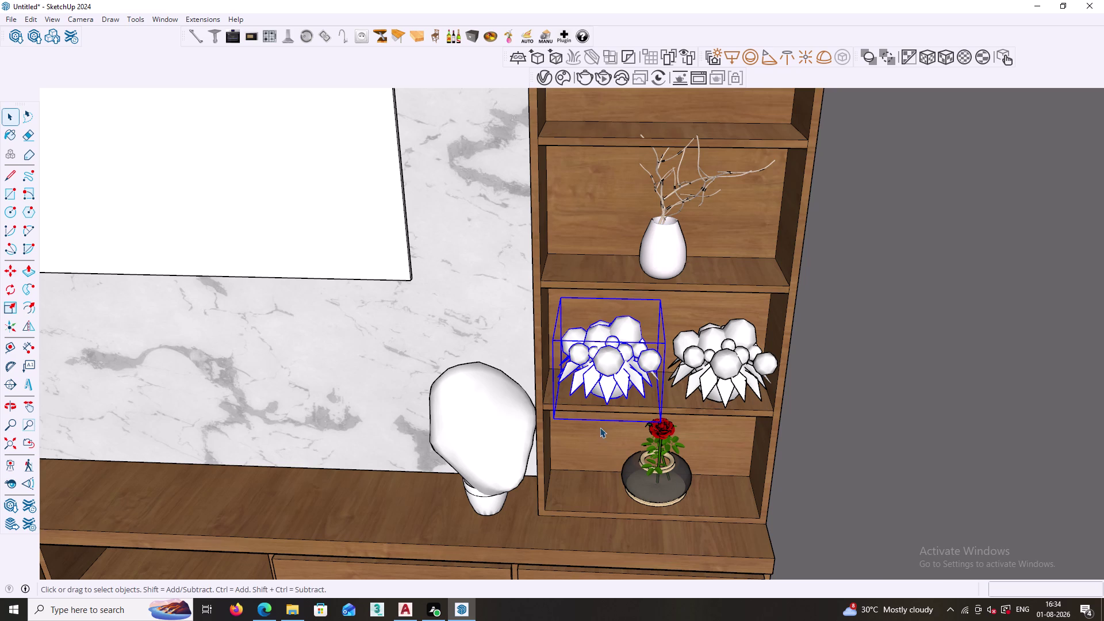
scroll(down, 3)
Select the leafy plant on the left shelves and start copying it with Move.
click(128, 381)
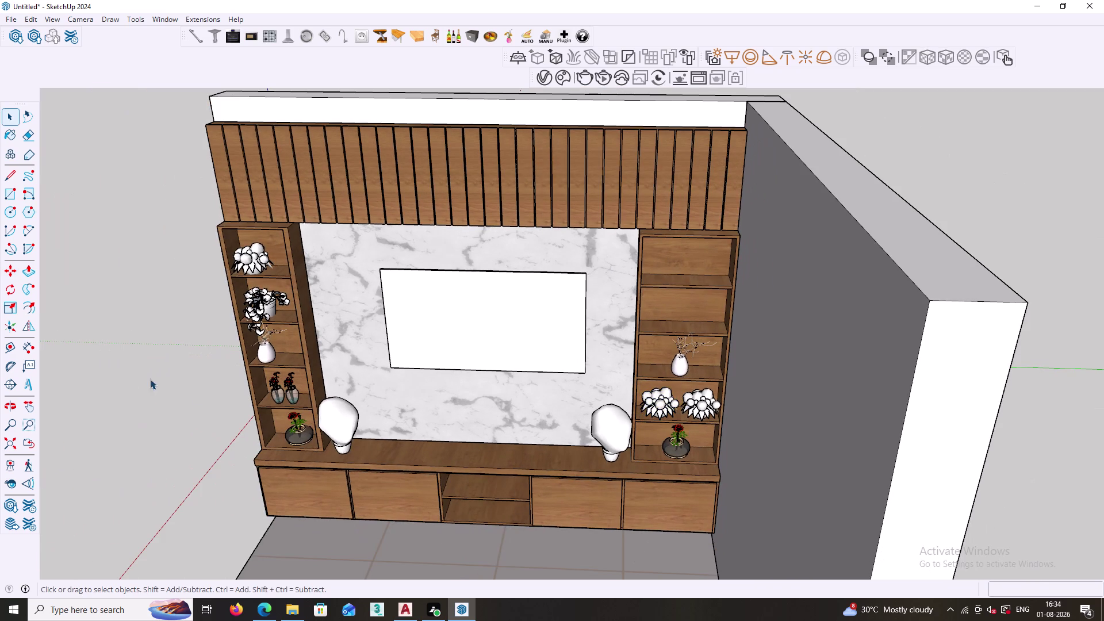
click(264, 311)
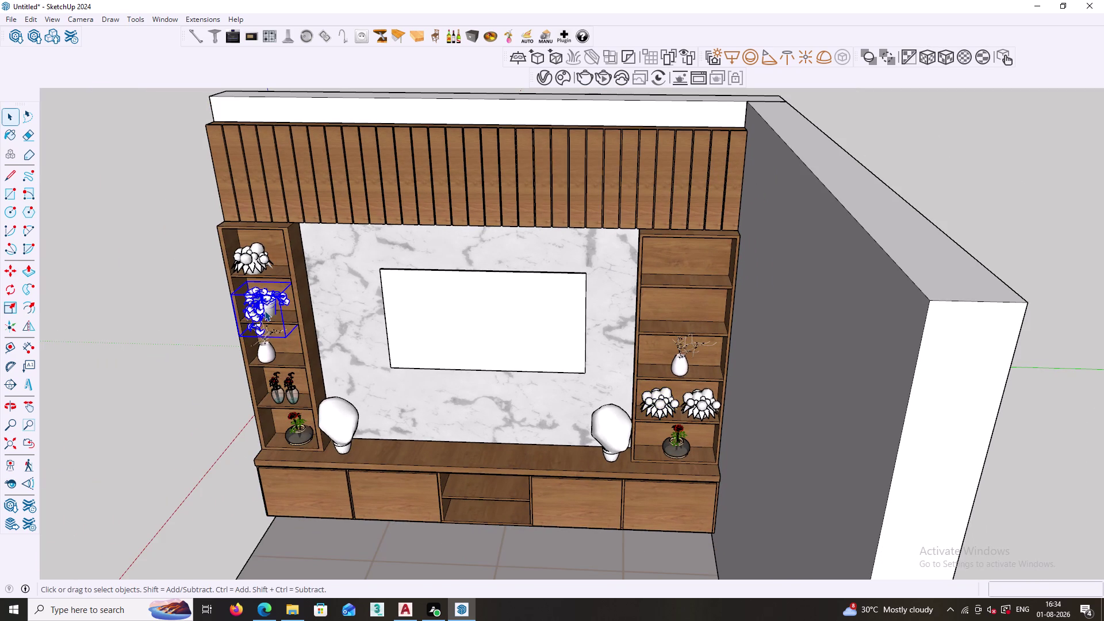
key(m)
scroll(up, 3)
middle_drag(235, 353, 373, 372)
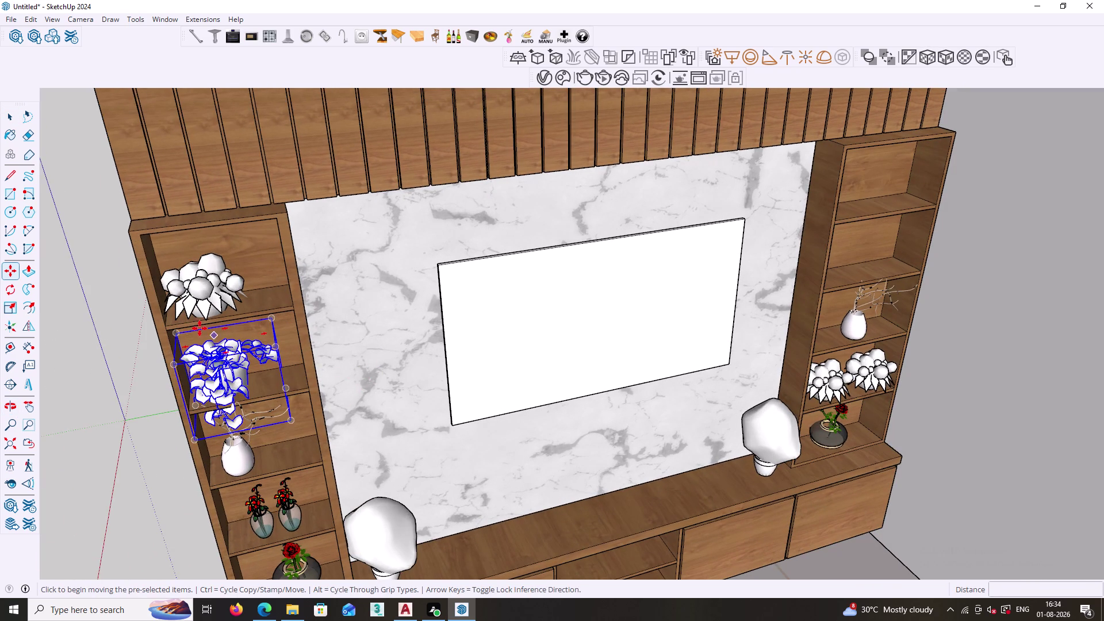
click(178, 335)
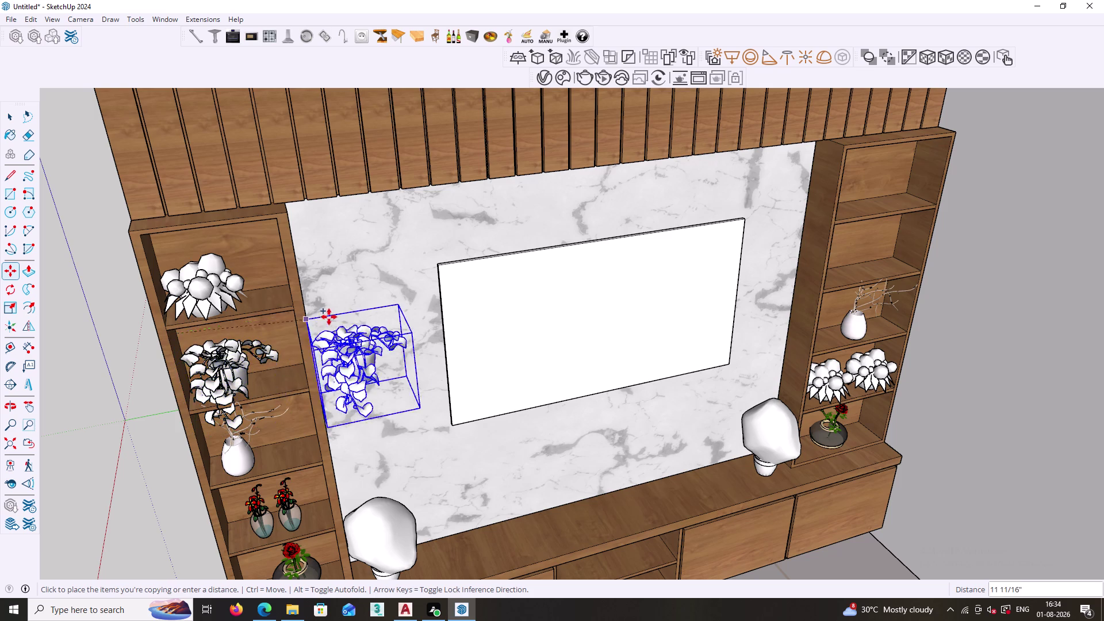
Place the plant copy axis-locked on the right bookcase's upper shelf, above the branch vase.
scroll(down, 3)
middle_drag(444, 309, 305, 376)
scroll(up, 3)
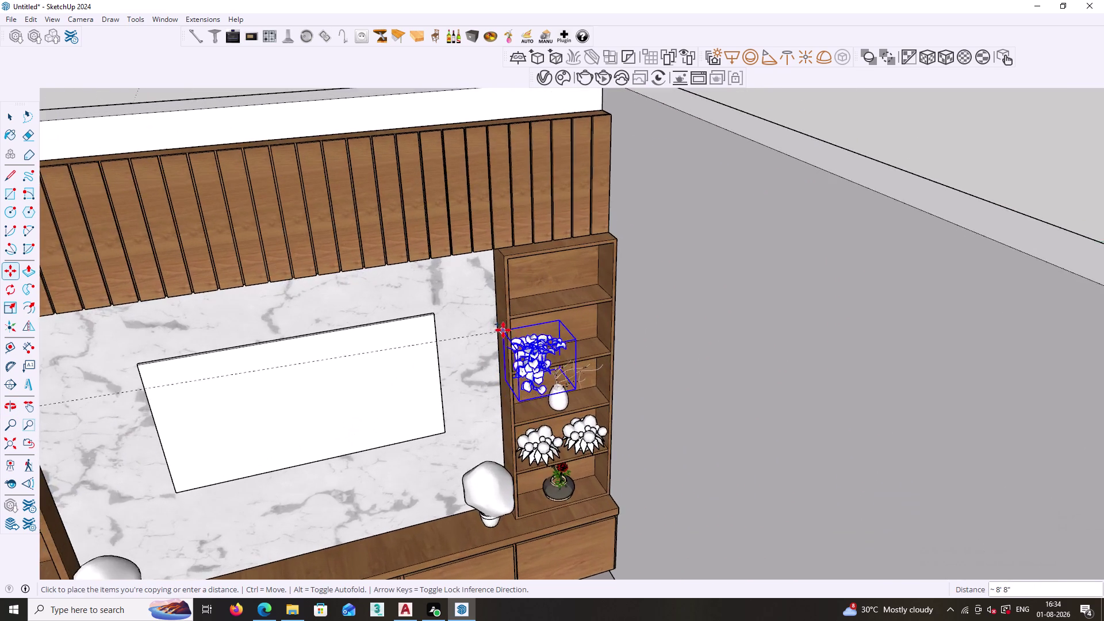
scroll(up, 3)
middle_drag(534, 315, 456, 234)
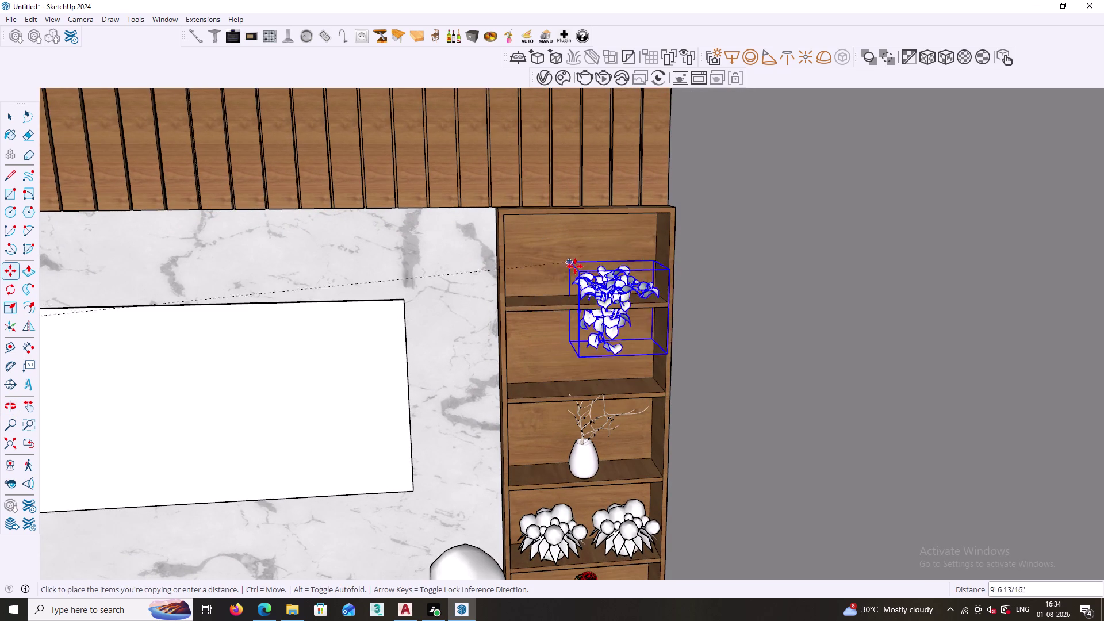
key(Right)
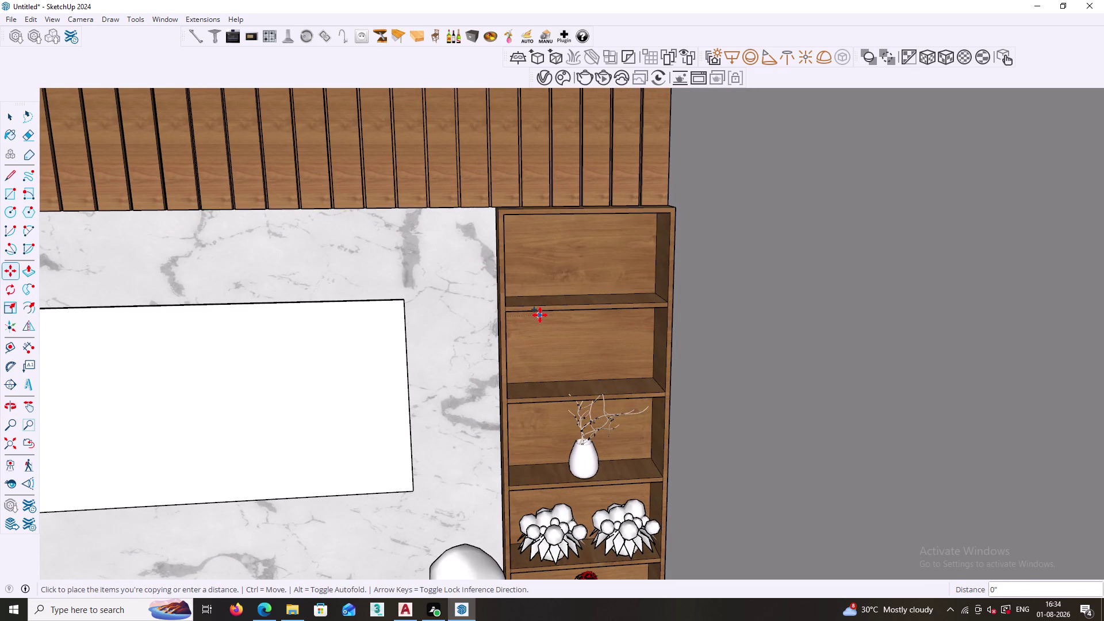
key(Left)
scroll(up, 3)
middle_drag(541, 318, 500, 294)
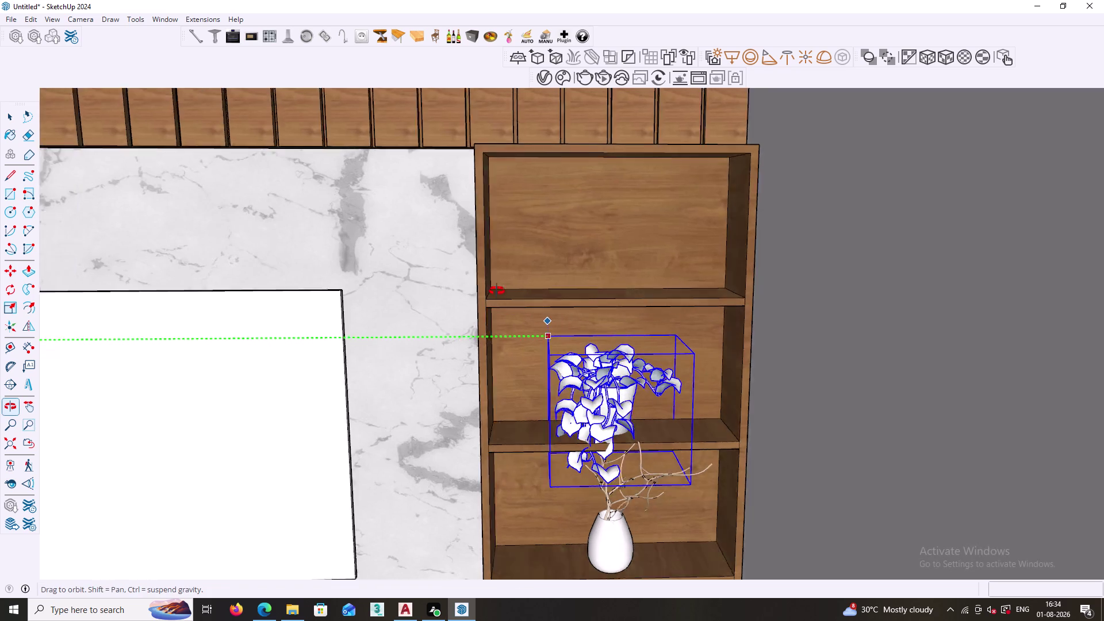
middle_drag(500, 294, 444, 240)
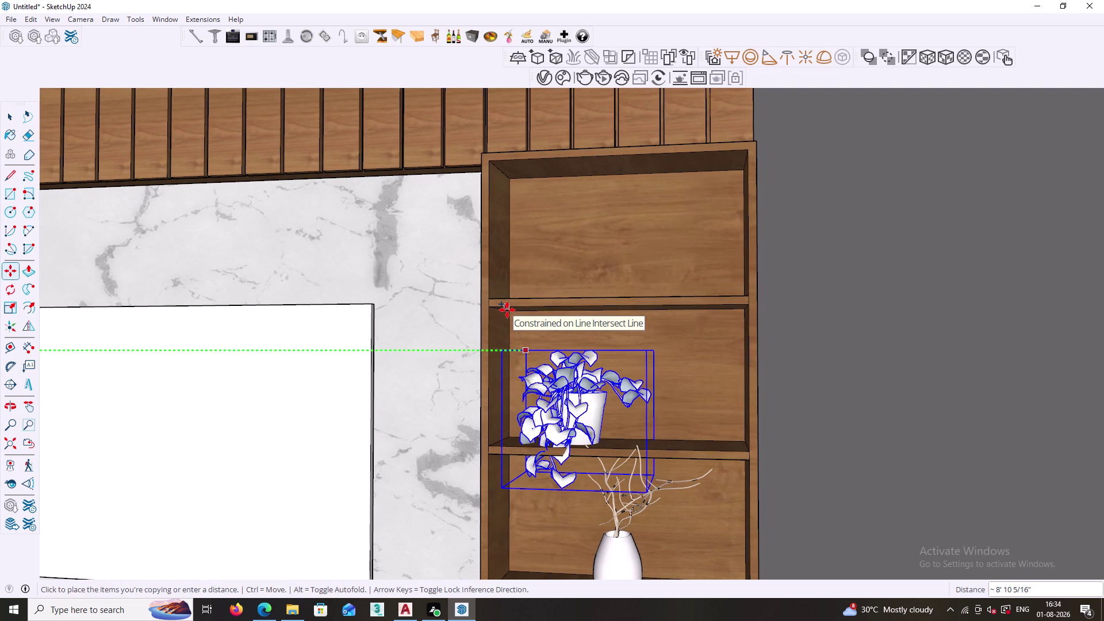
click(507, 310)
scroll(down, 3)
Zoom extents to fit the whole room, then return to the Select tool.
scroll(down, 3)
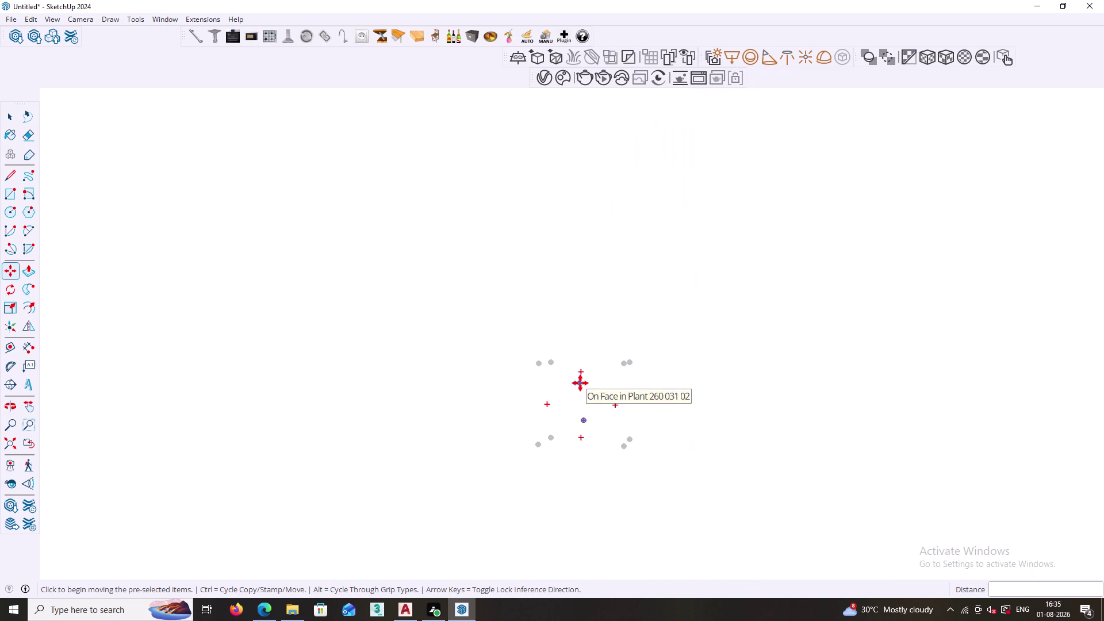
scroll(down, 3)
click(11, 448)
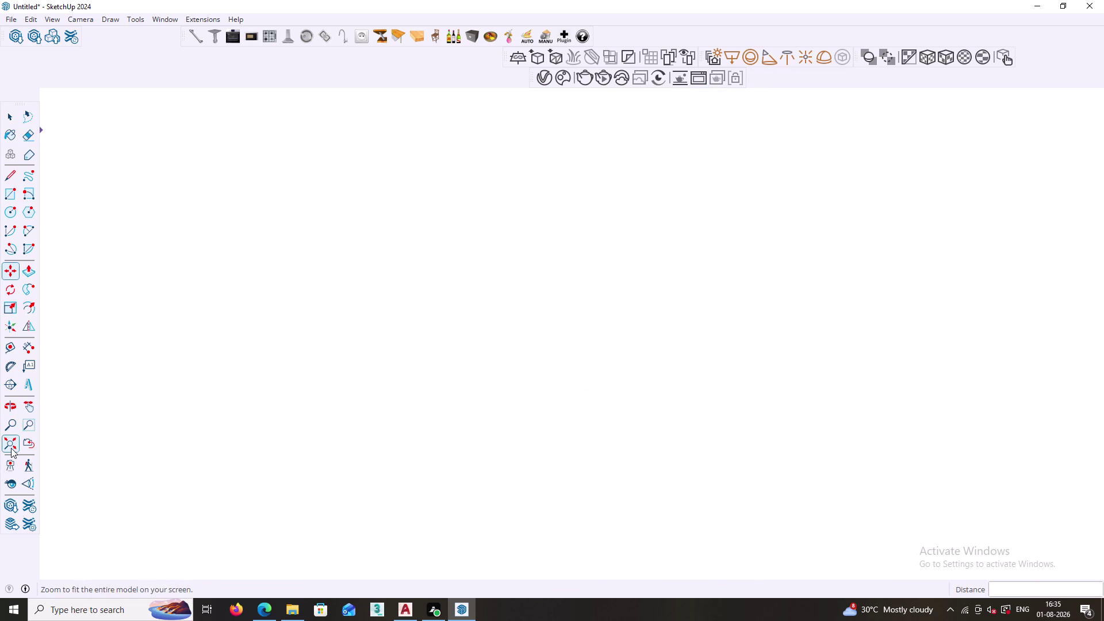
scroll(down, 3)
key(space)
Orbit and zoom in to face the TV wall unit front-on.
scroll(down, 3)
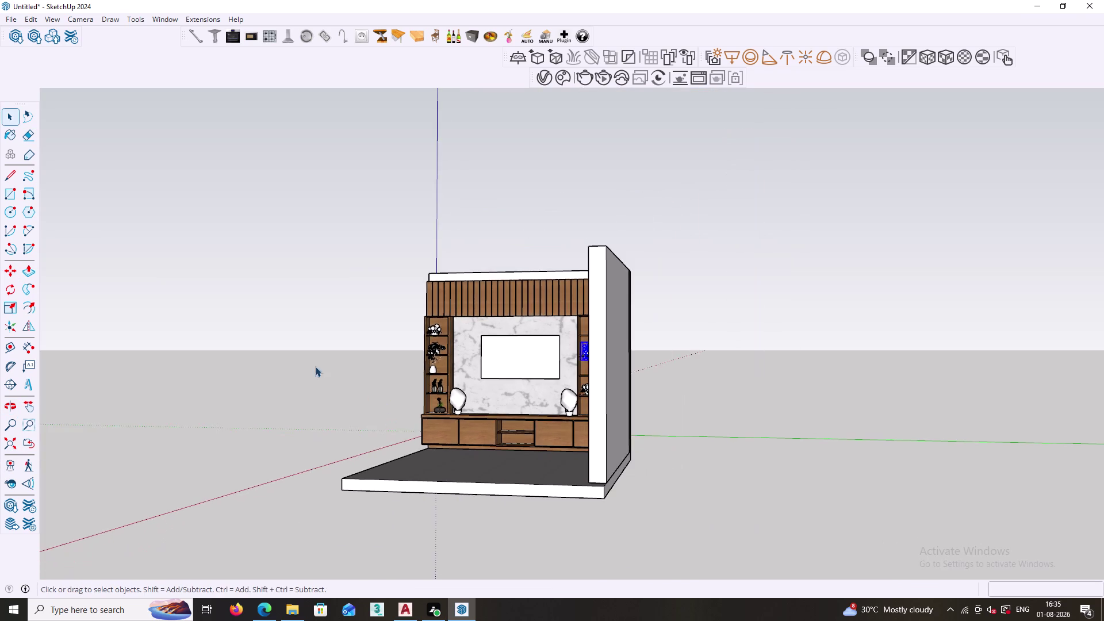
middle_drag(315, 366, 445, 491)
scroll(up, 3)
middle_drag(444, 414, 446, 437)
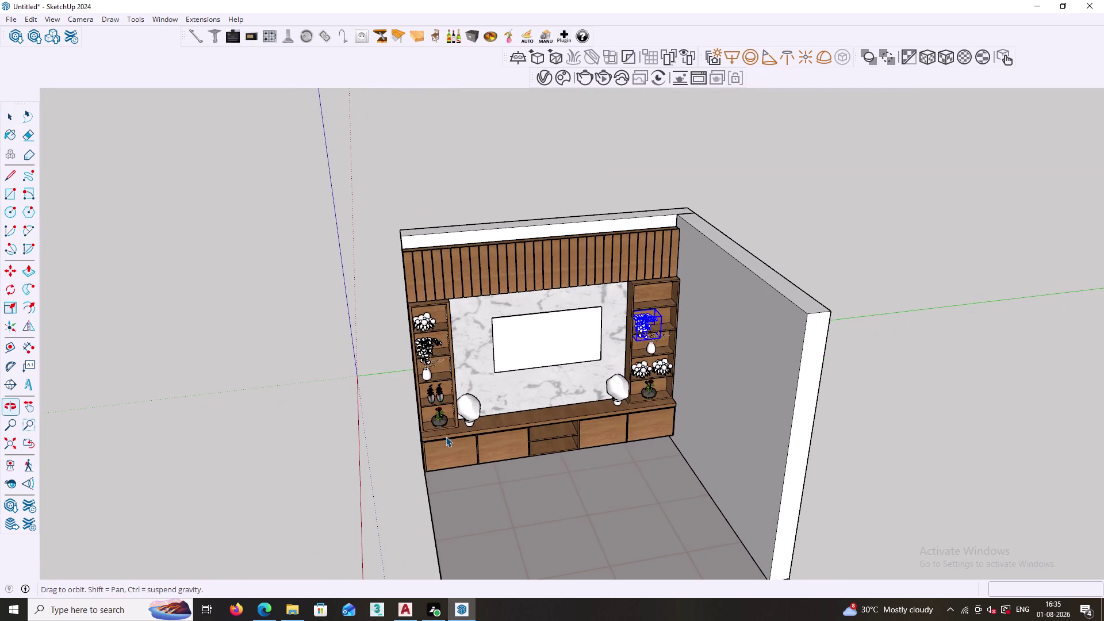
click(320, 415)
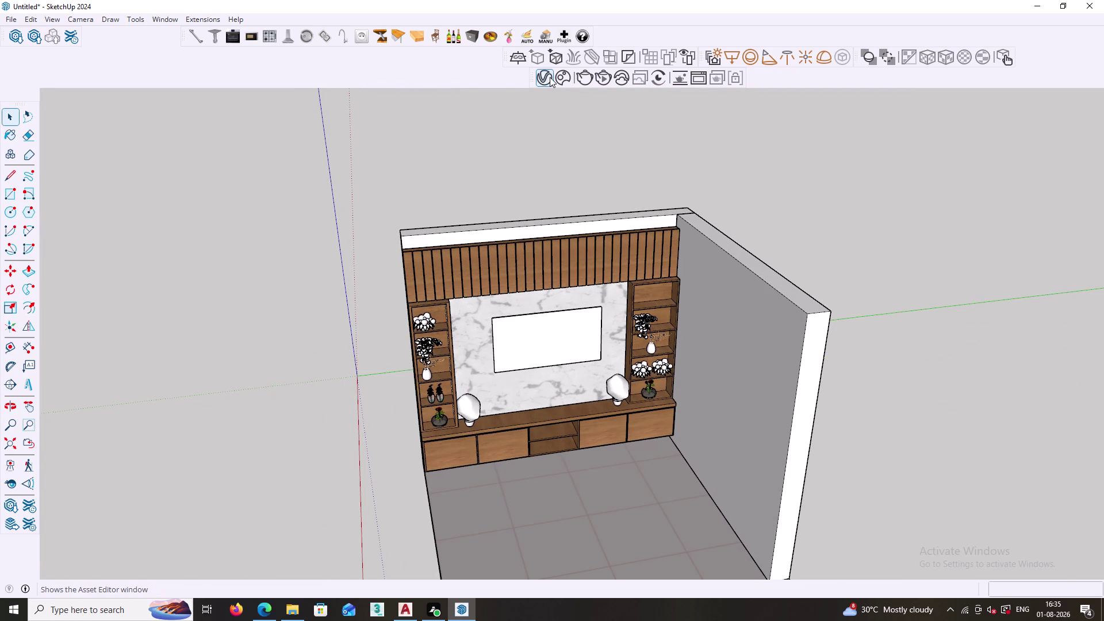
middle_drag(561, 472, 571, 334)
scroll(up, 3)
scroll(up, 3)
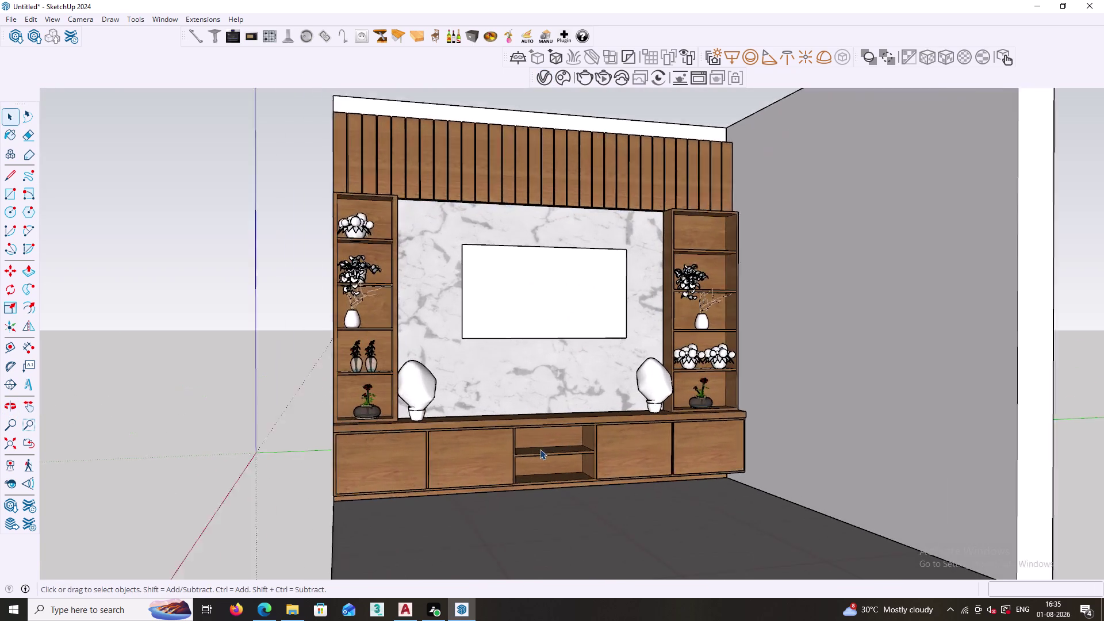
scroll(up, 3)
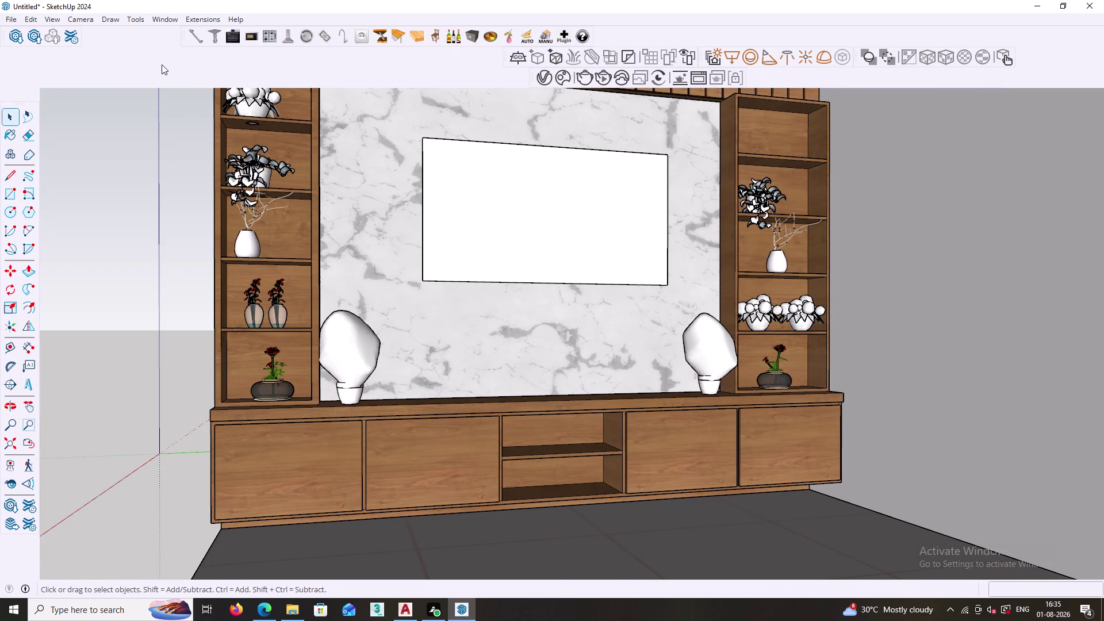
click(16, 36)
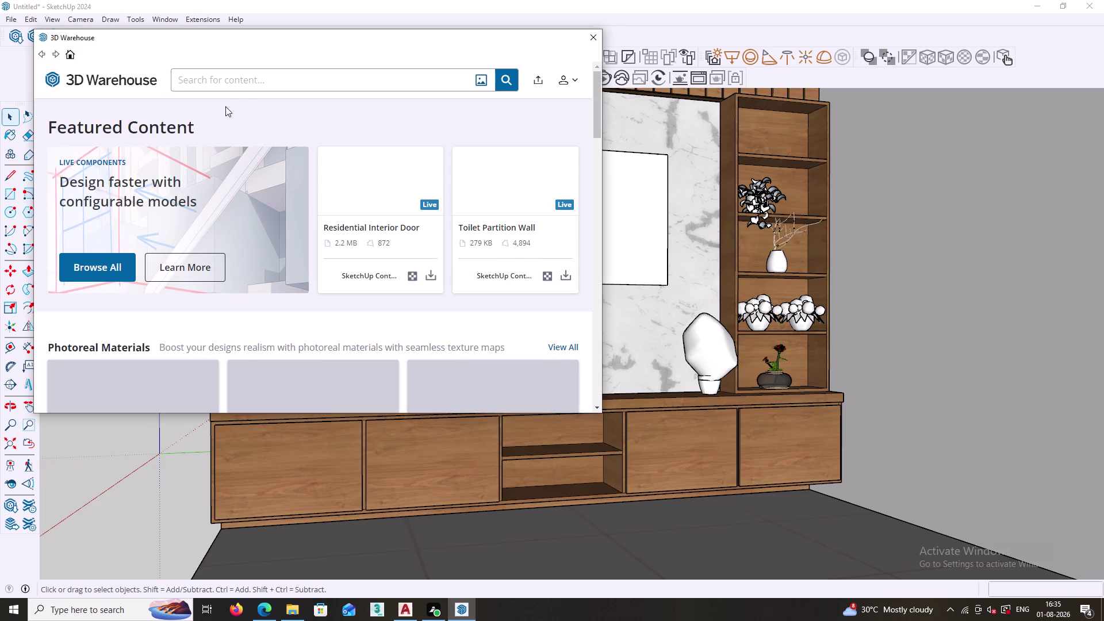
Scroll through 3D Warehouse's featured models and photoreal materials, then back to the top.
click(259, 78)
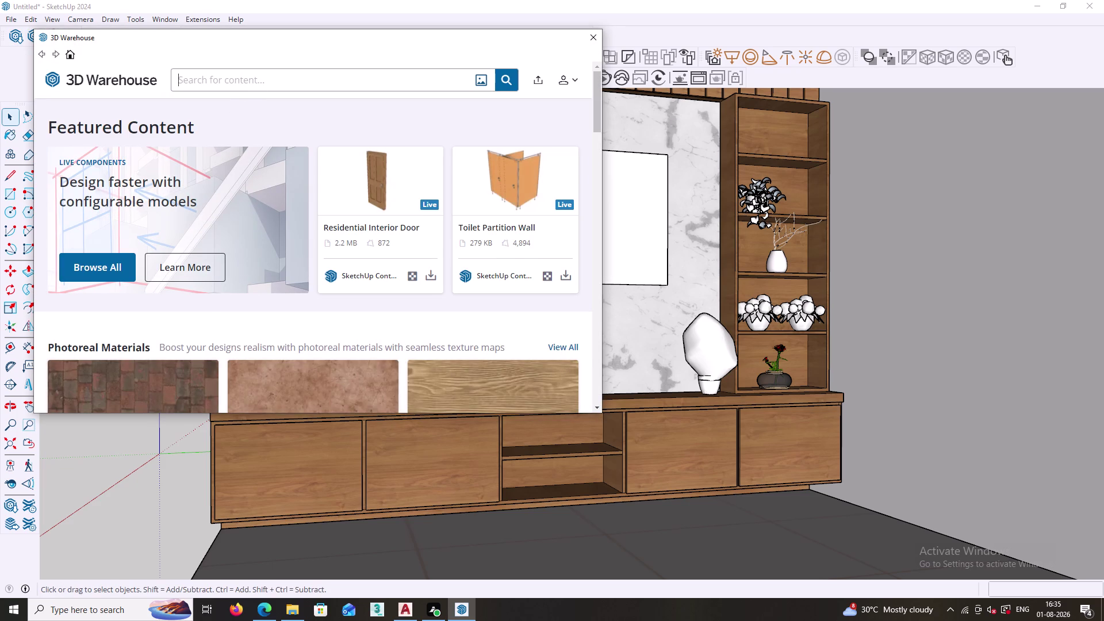
scroll(down, 3)
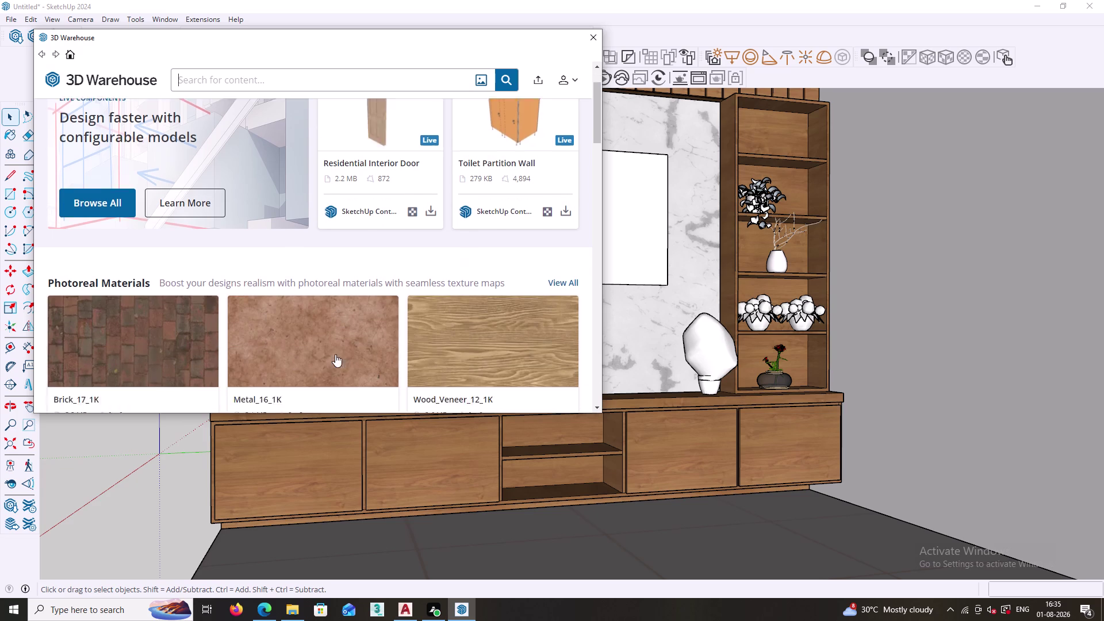
scroll(down, 3)
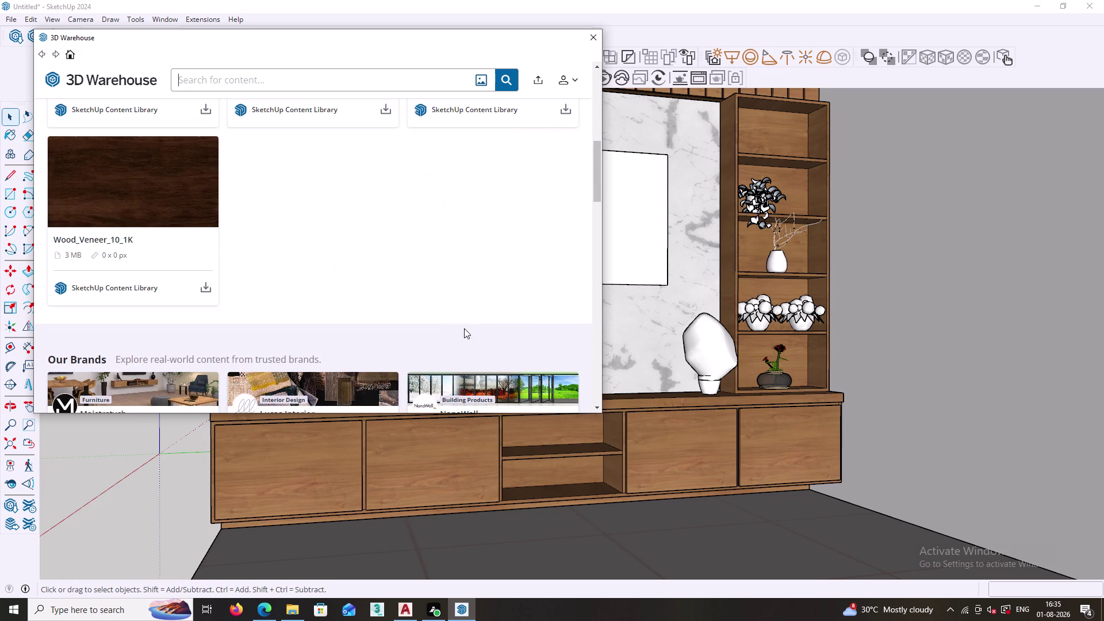
scroll(down, 3)
scroll(up, 3)
scroll(up, 3)
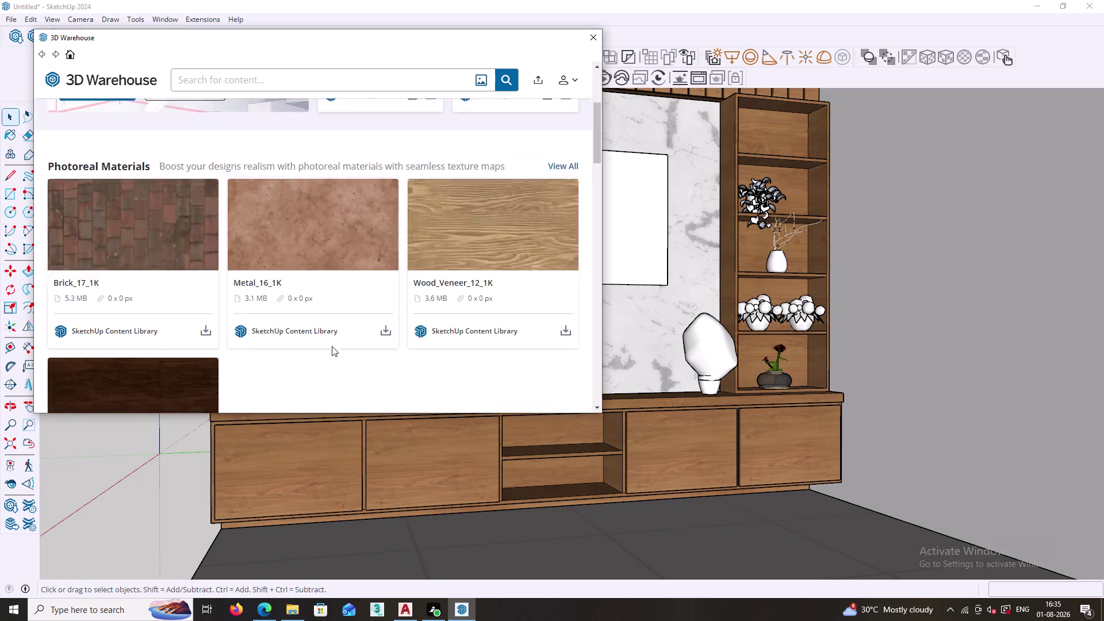
scroll(up, 3)
click(263, 80)
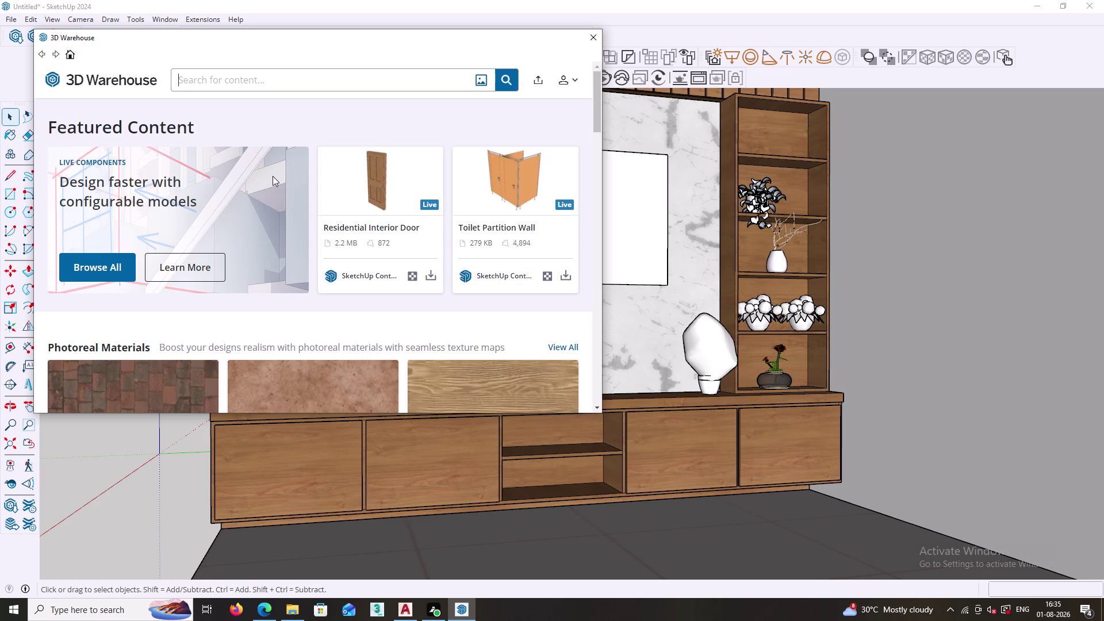
Search 3D Warehouse for 'books' and scroll the results.
click(237, 83)
text(b)
text(ooks)
key(Return)
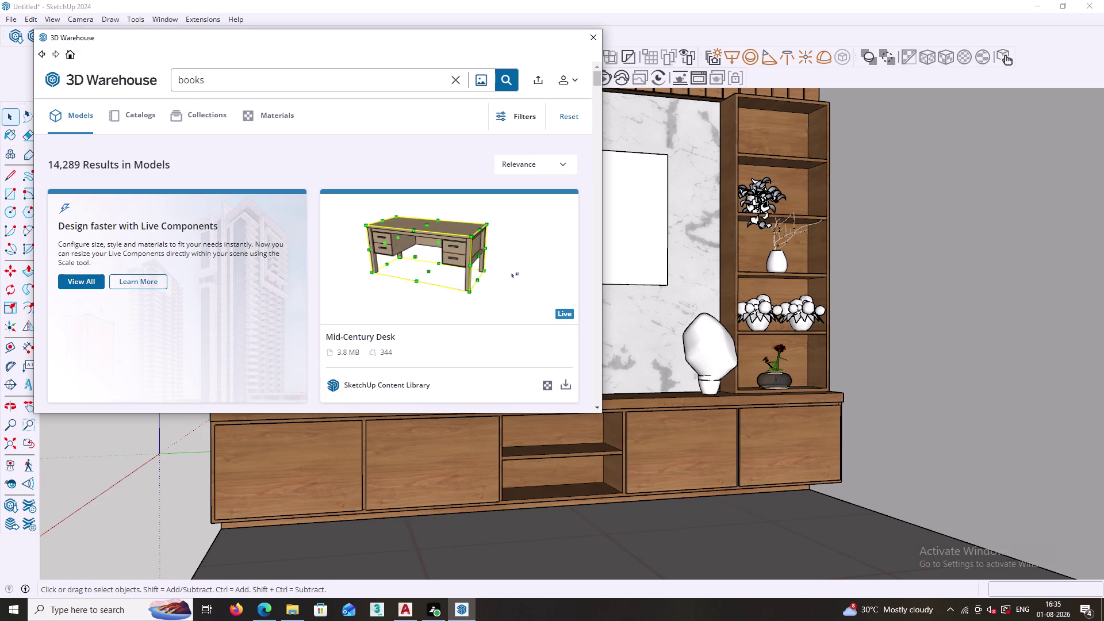
scroll(down, 3)
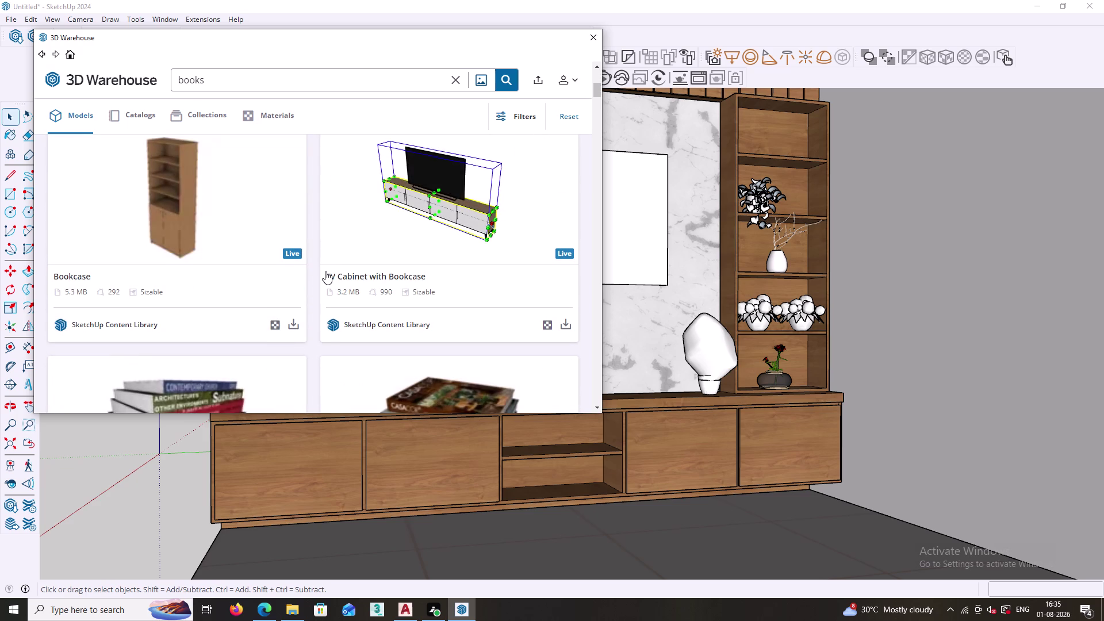
scroll(down, 3)
scroll(down, 3)
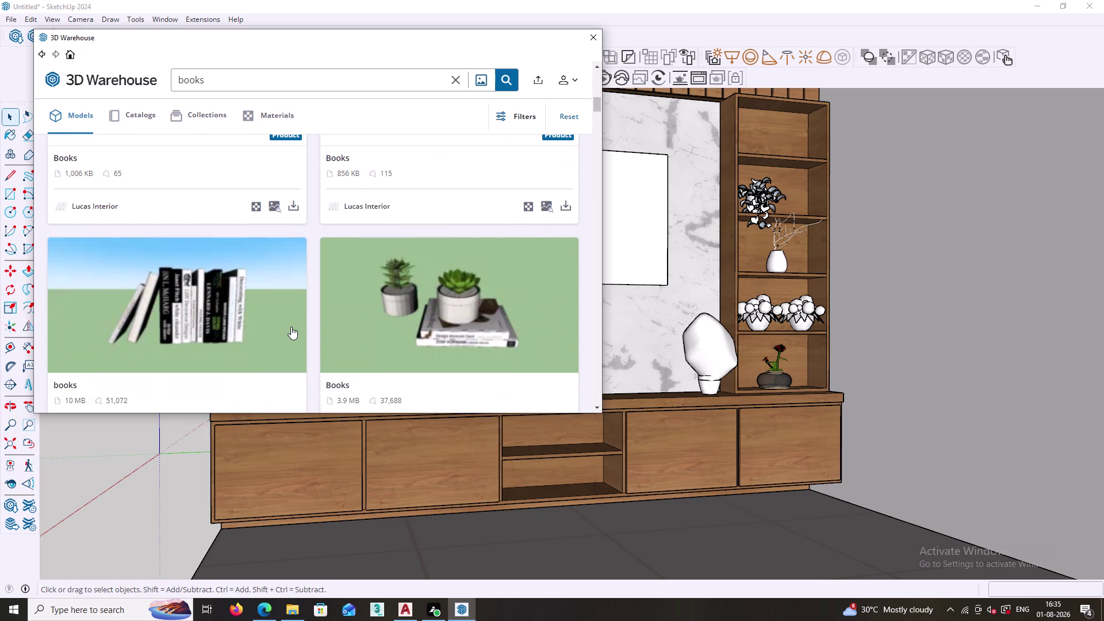
scroll(down, 3)
Dismiss the subscription promotion pop-ups over the books results.
click(297, 319)
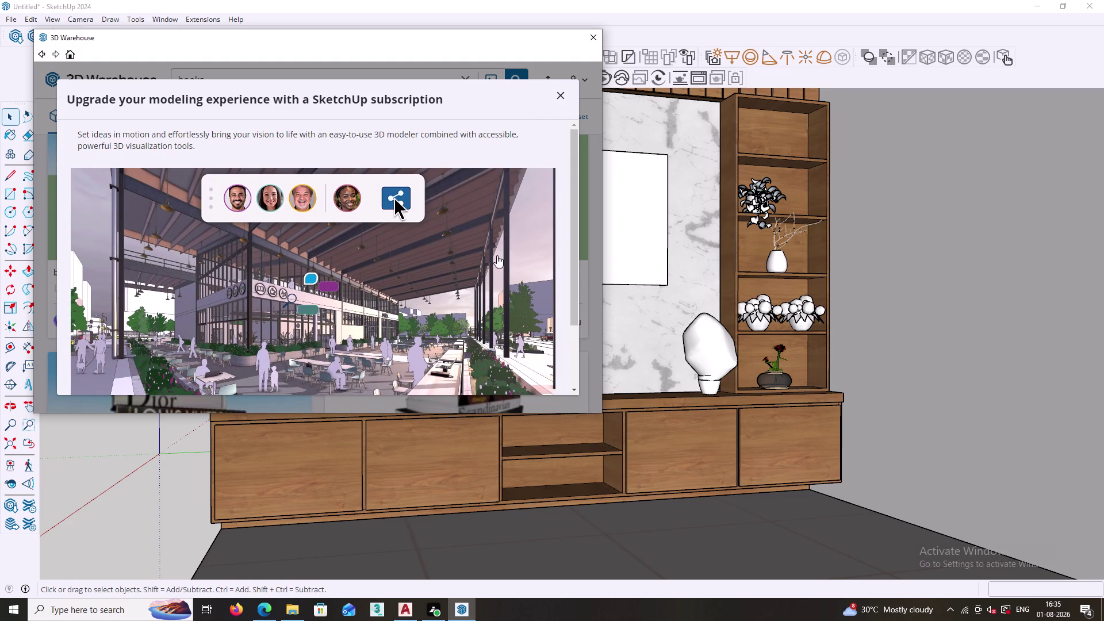
scroll(down, 3)
scroll(down, 3)
scroll(down, 3)
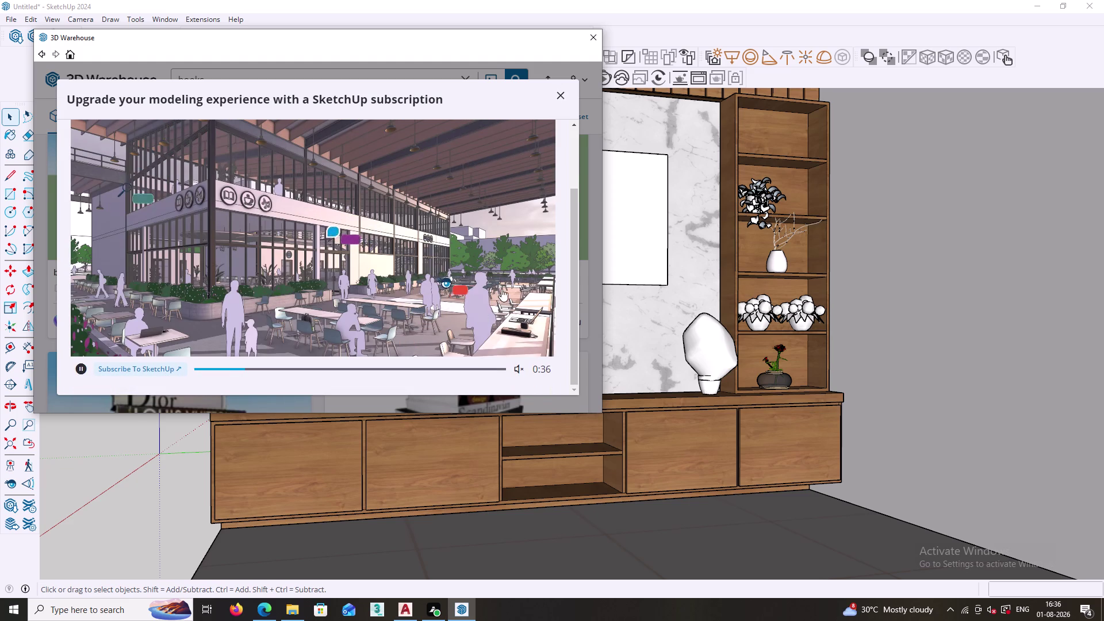
click(562, 94)
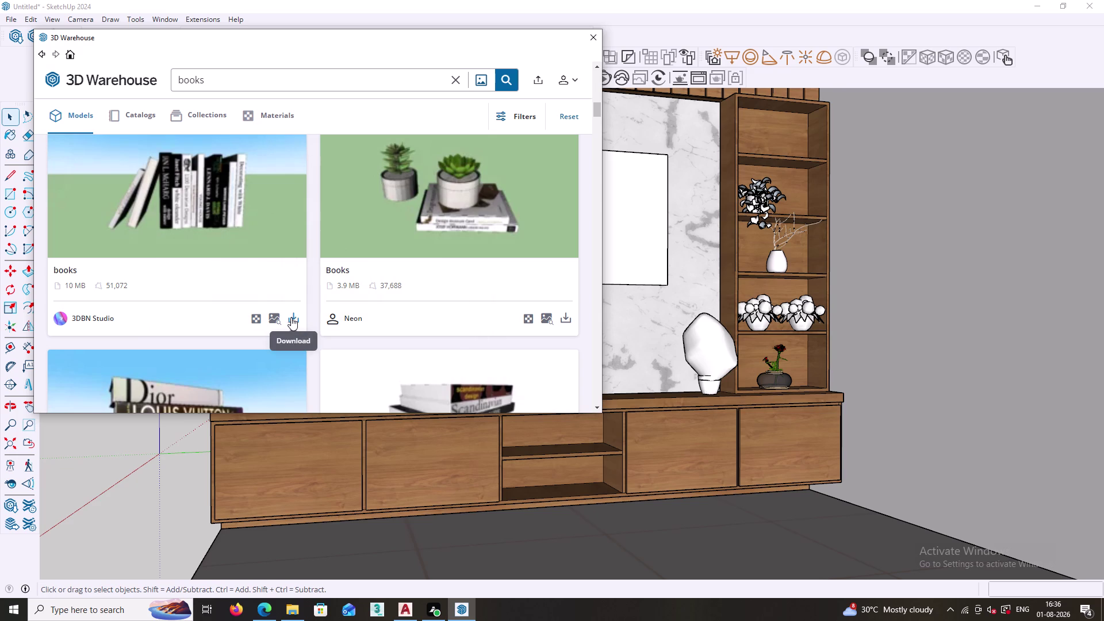
click(290, 317)
click(553, 102)
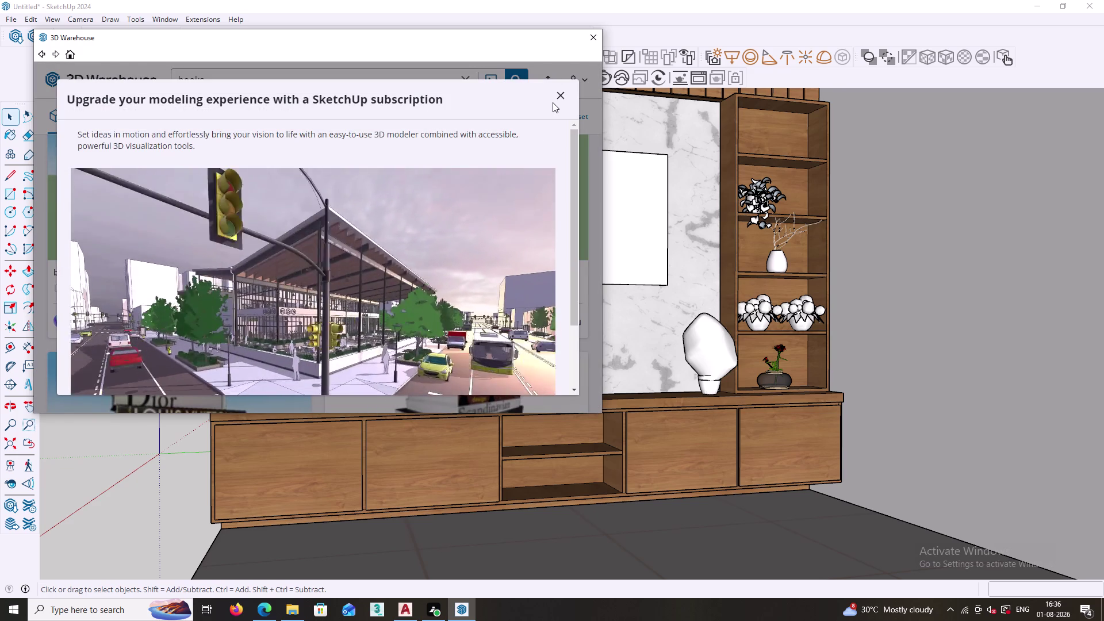
click(559, 94)
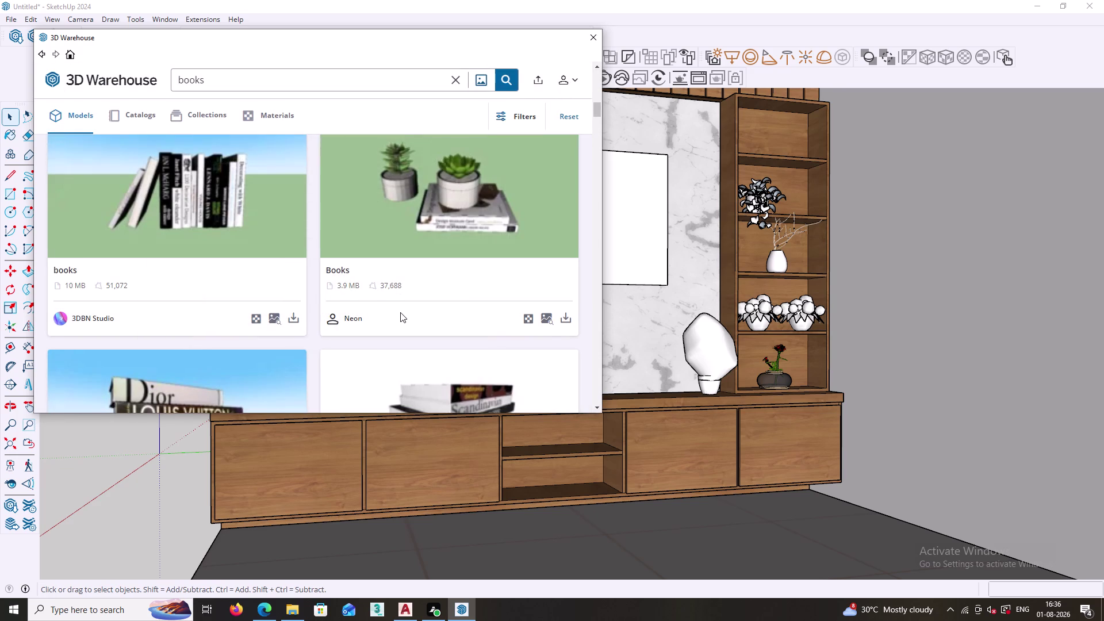
Open the detail page of the succulents-on-books model.
scroll(down, 3)
scroll(down, 3)
scroll(down, 3)
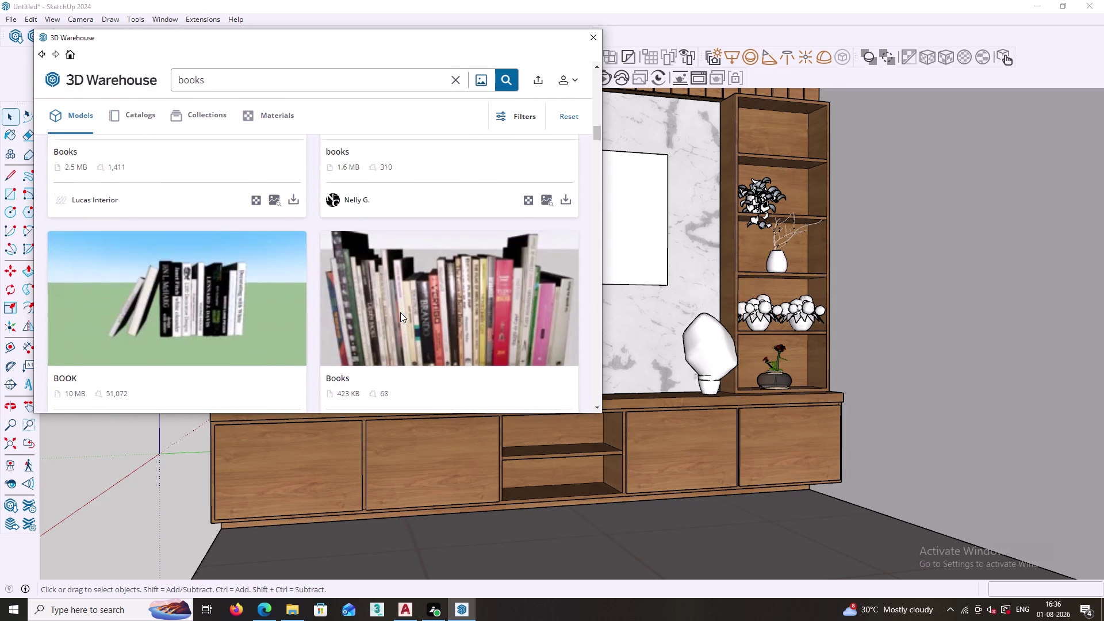
scroll(down, 3)
scroll(down, 3)
scroll(up, 3)
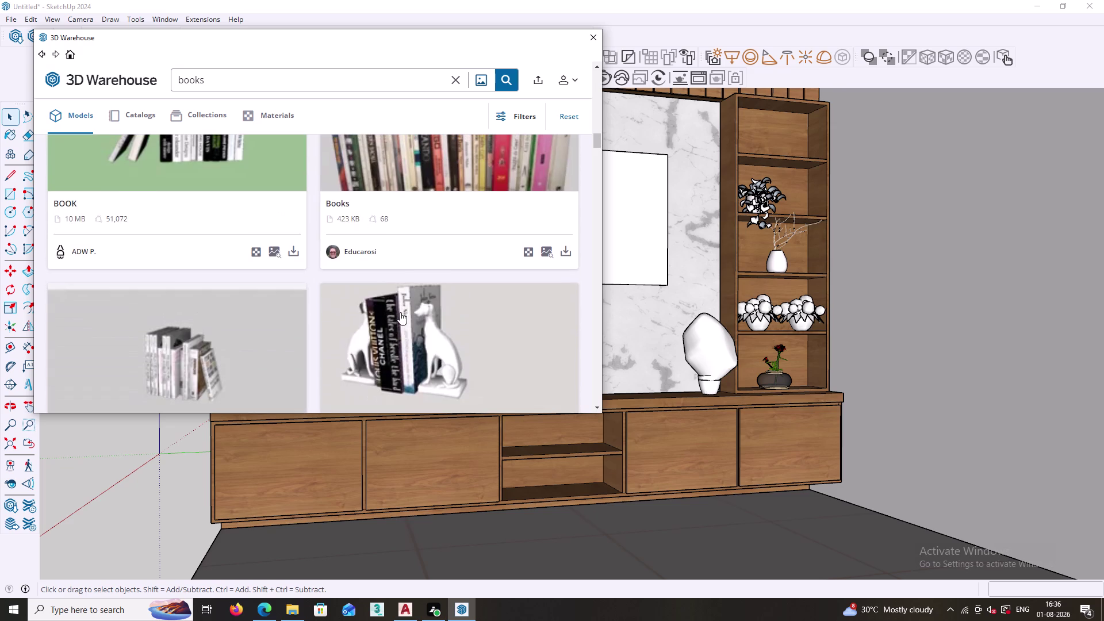
scroll(up, 3)
scroll(up, 3)
scroll(up, 3)
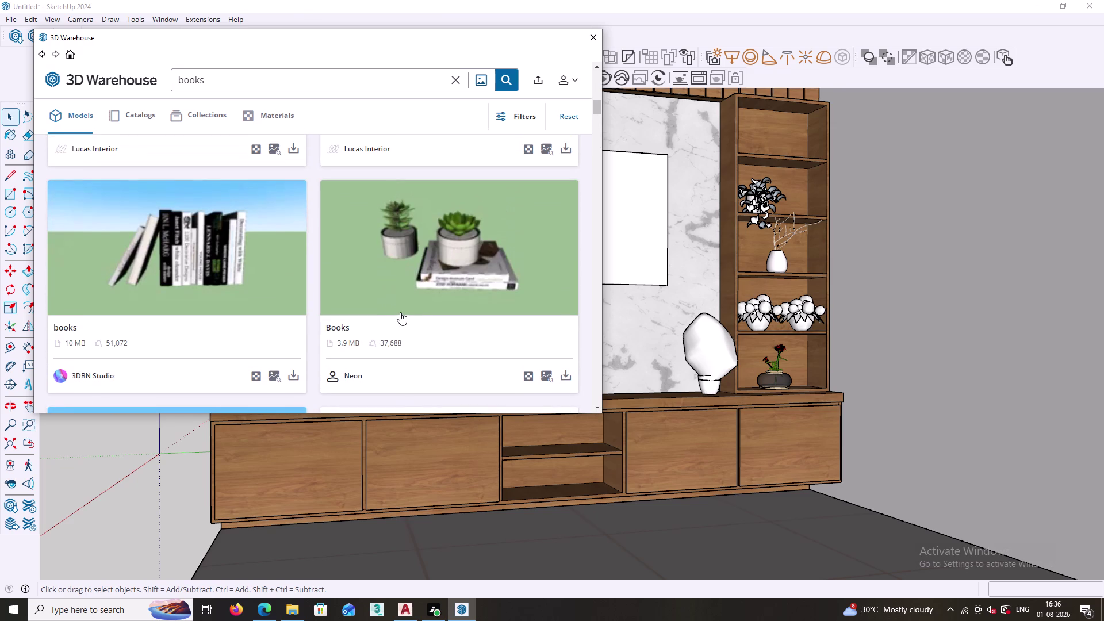
click(470, 248)
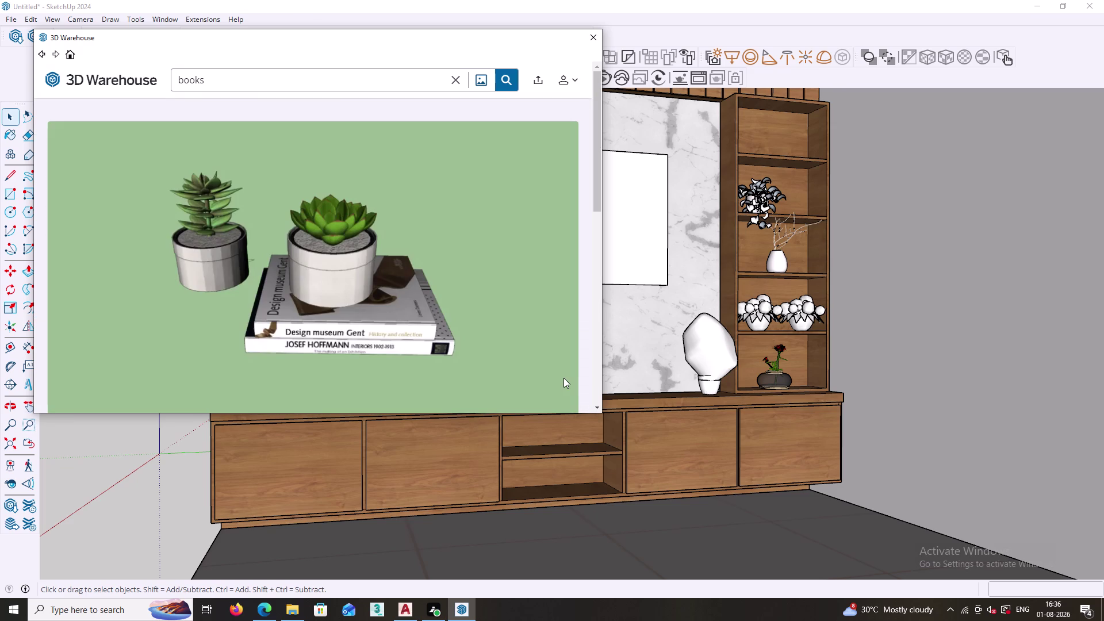
scroll(down, 3)
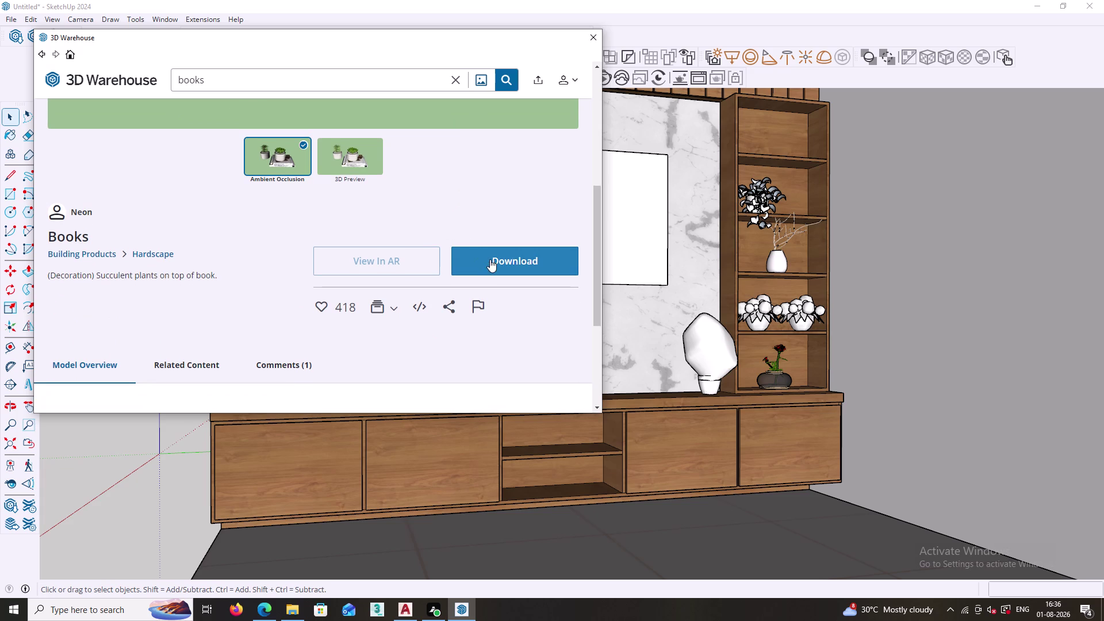
Download the succulents-on-books model past the ad and Maybe Later, loading it into the model.
click(490, 259)
scroll(down, 3)
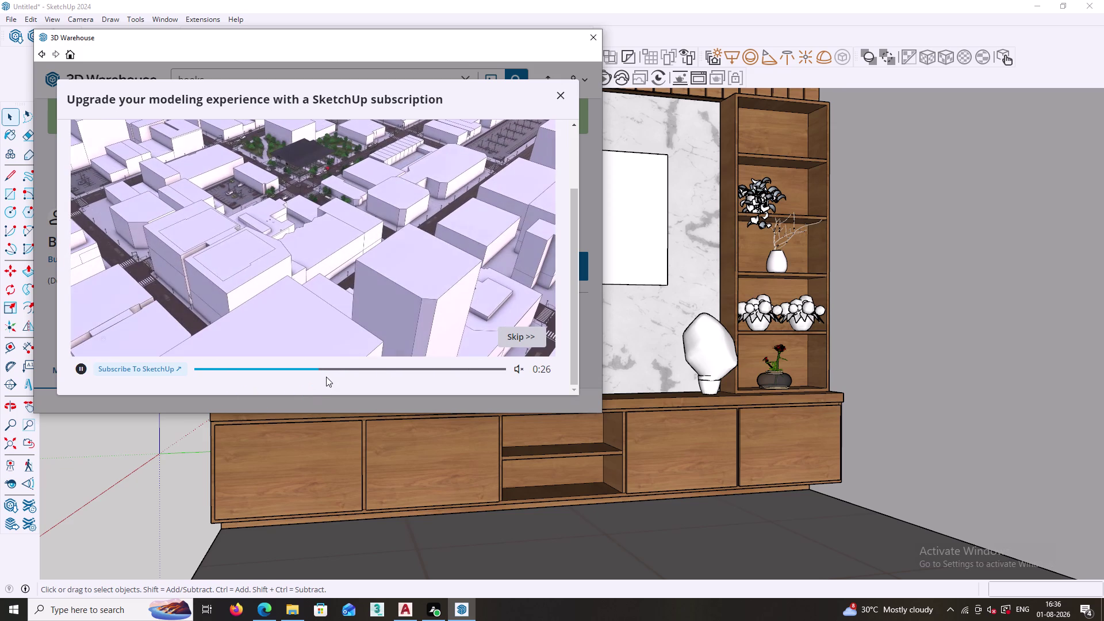
click(526, 332)
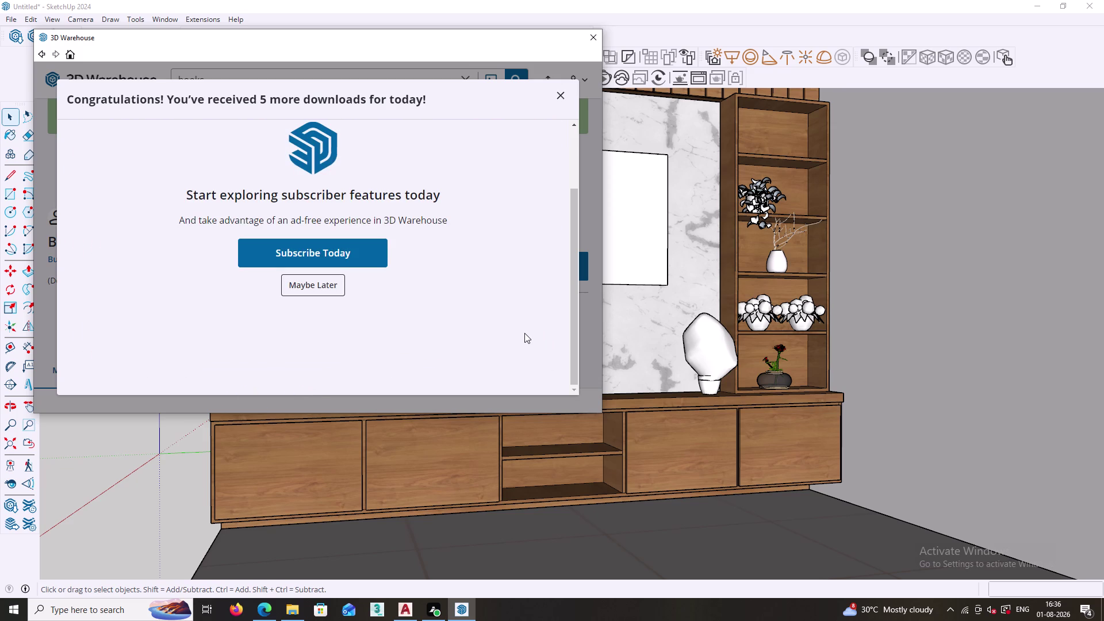
click(317, 281)
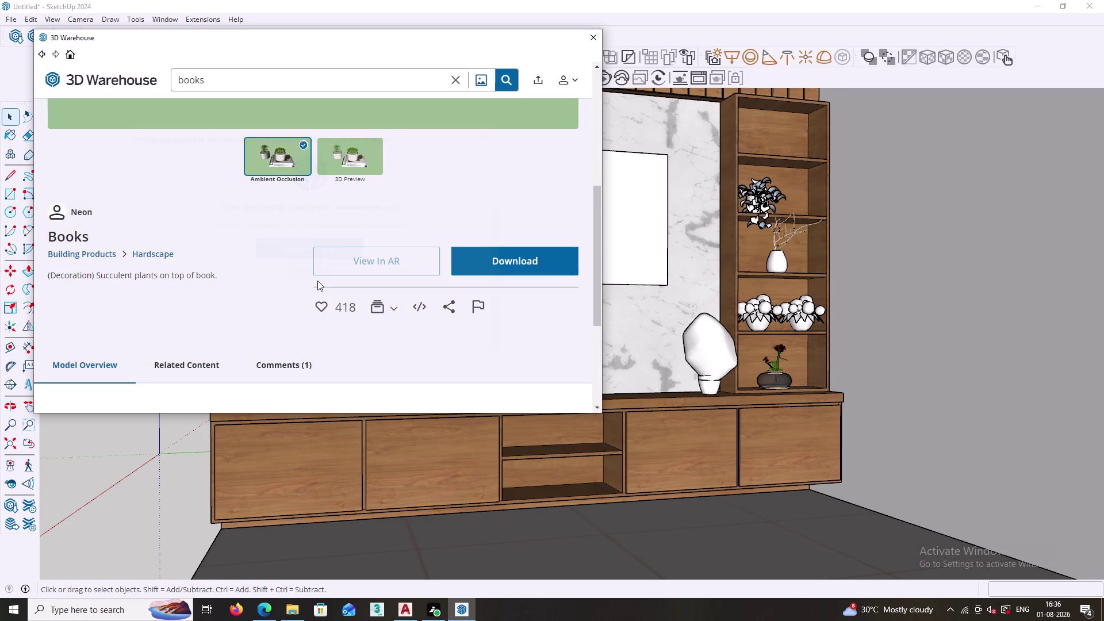
click(514, 270)
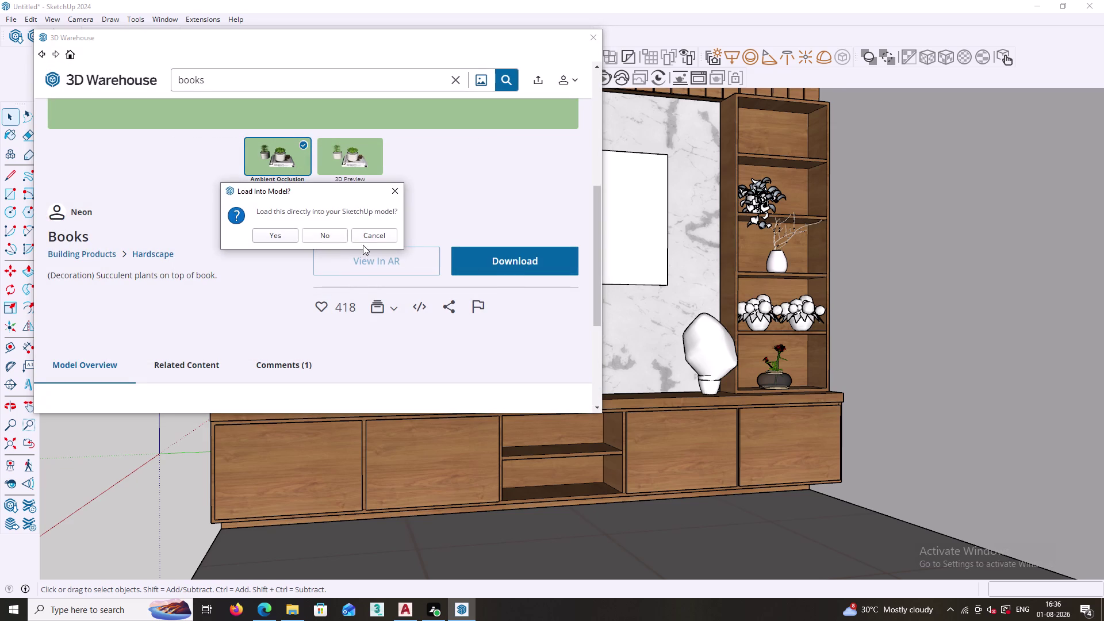
click(277, 240)
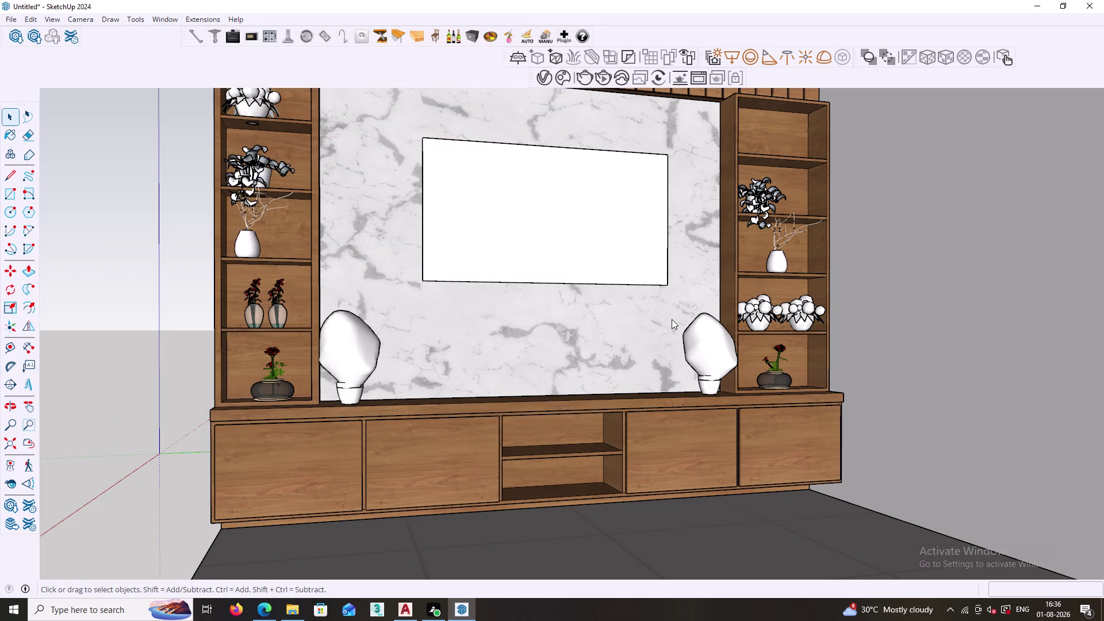
Place the plant-and-books set on the TV unit counter.
scroll(down, 3)
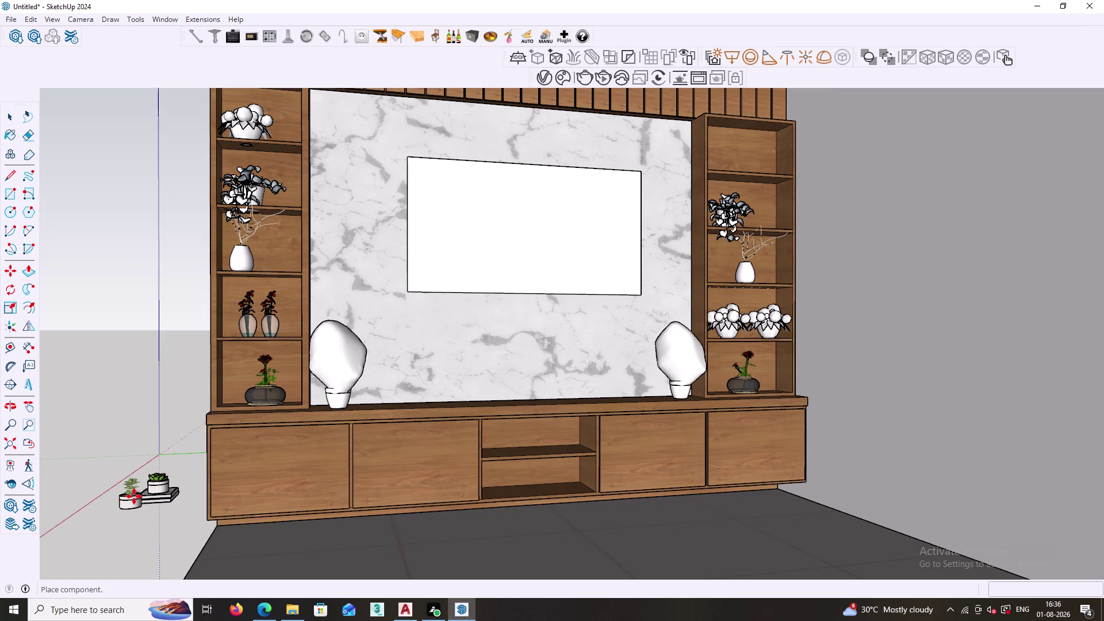
scroll(down, 3)
middle_drag(390, 461, 400, 538)
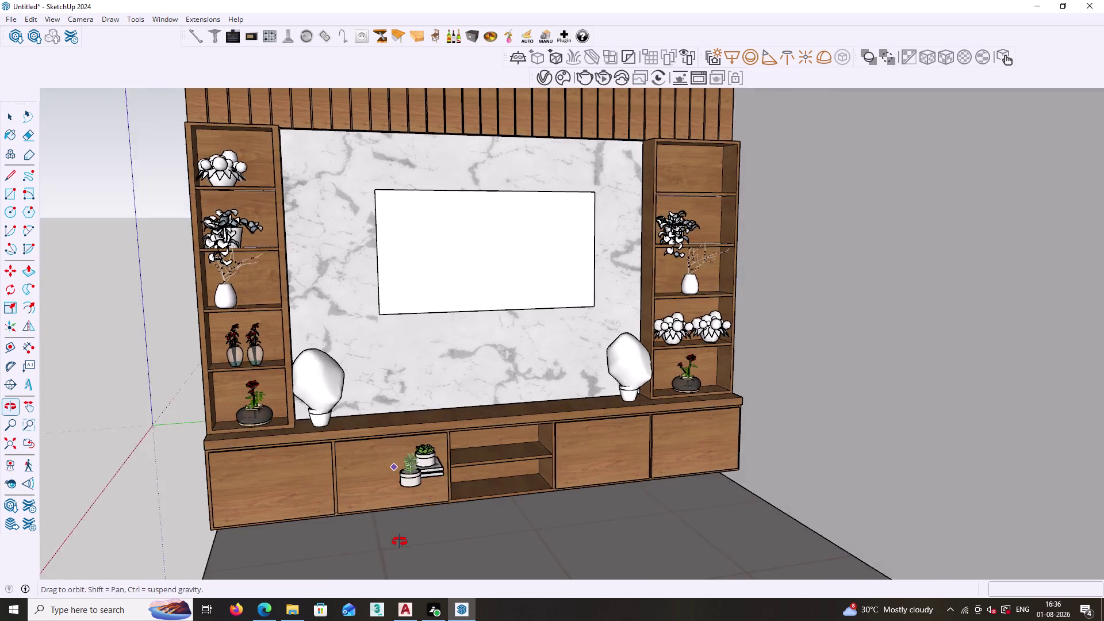
middle_drag(400, 537, 400, 545)
scroll(up, 3)
scroll(up, 3)
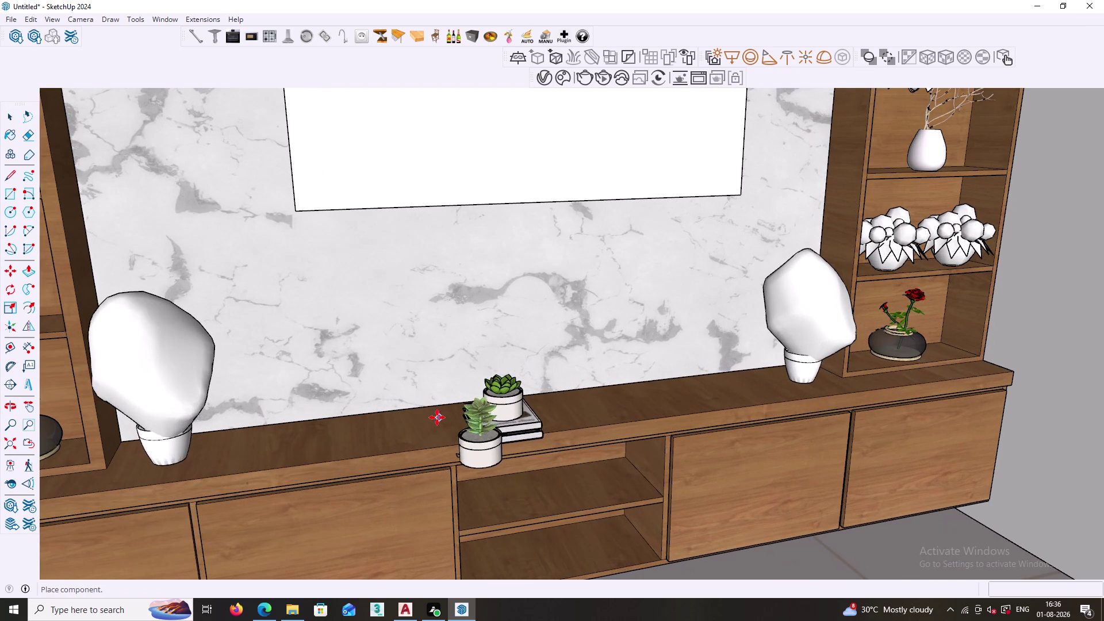
click(347, 423)
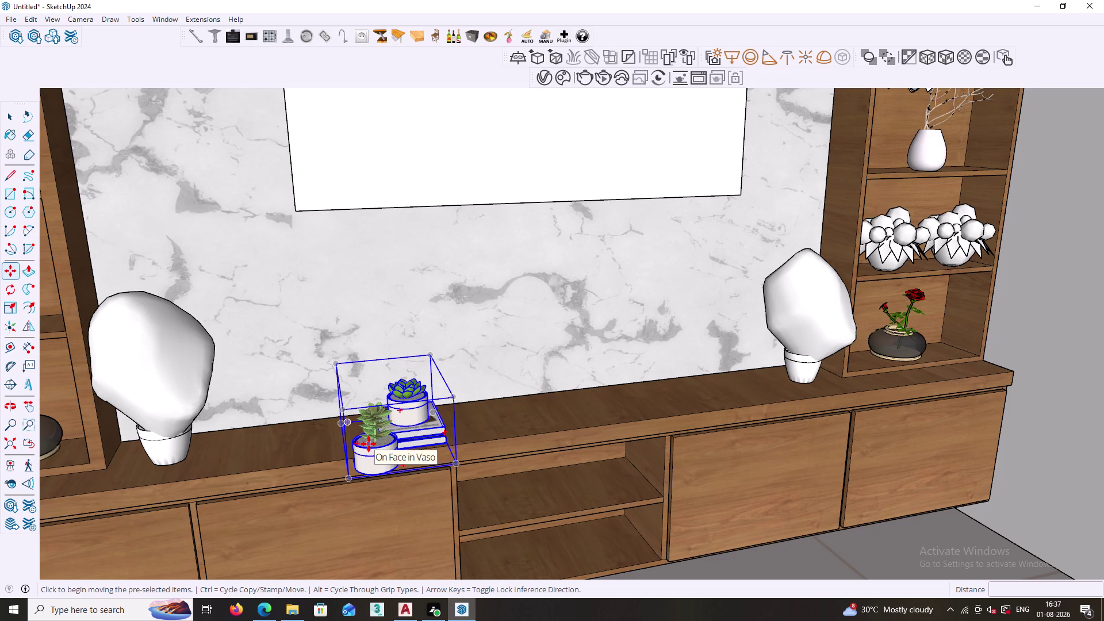
Explode the plant-and-books component into separate pieces.
key(Escape)
key(space)
click(388, 447)
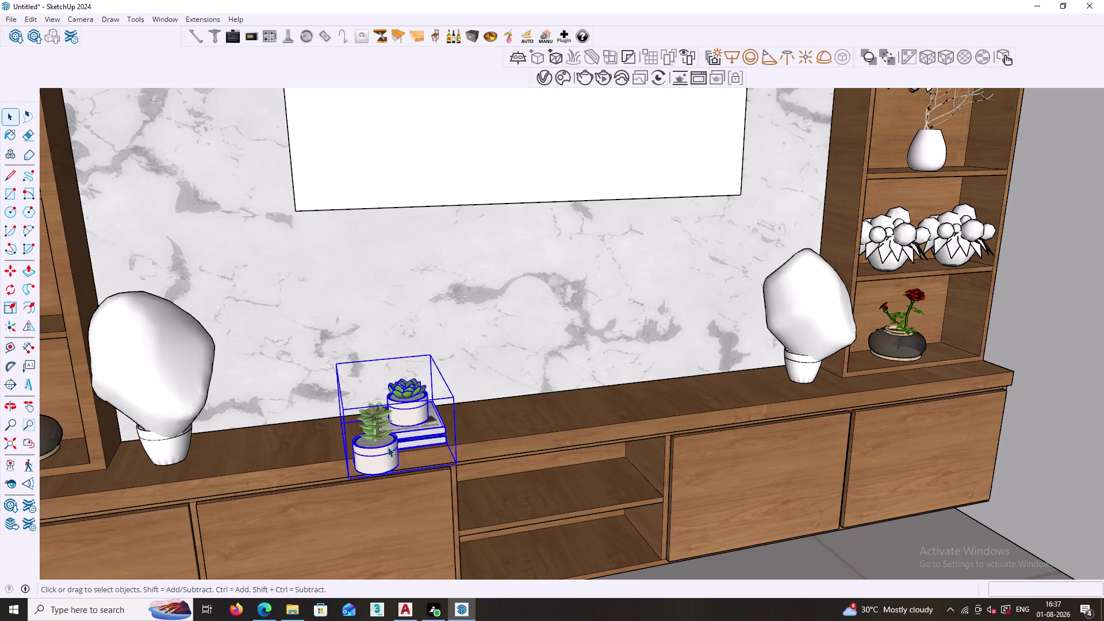
right_click(388, 447)
click(437, 103)
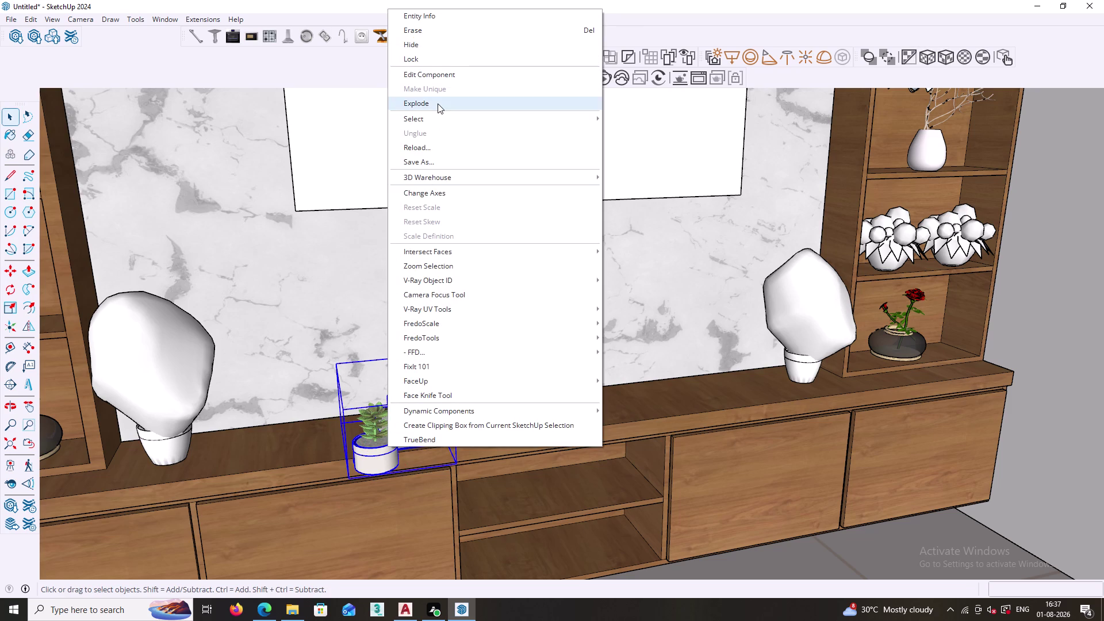
Move the pot and book pieces beside the unit's left side.
key(m)
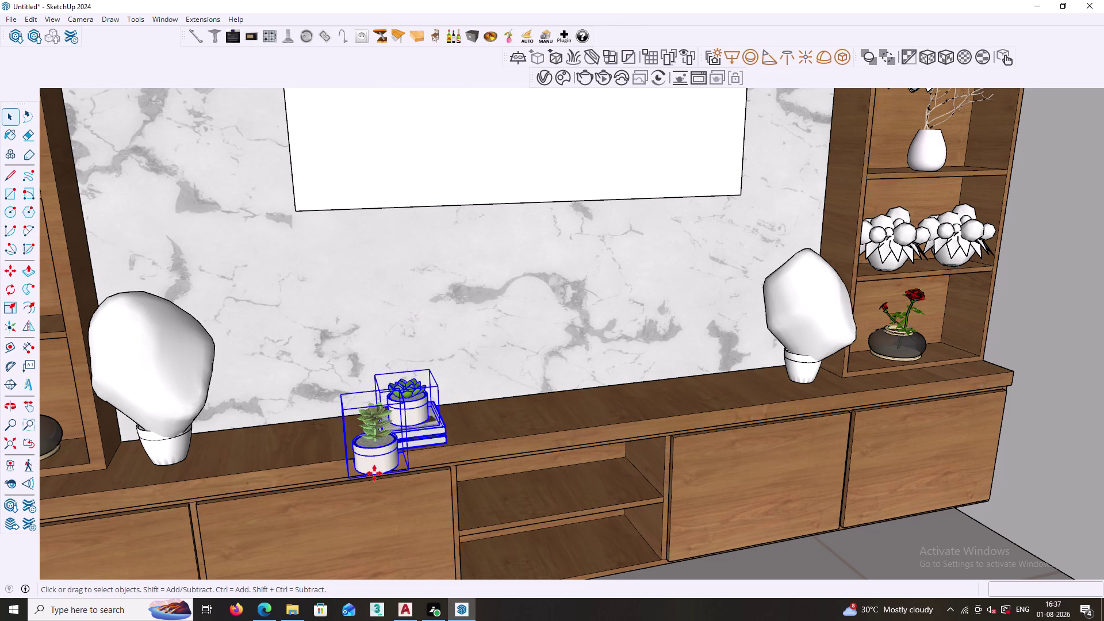
click(348, 479)
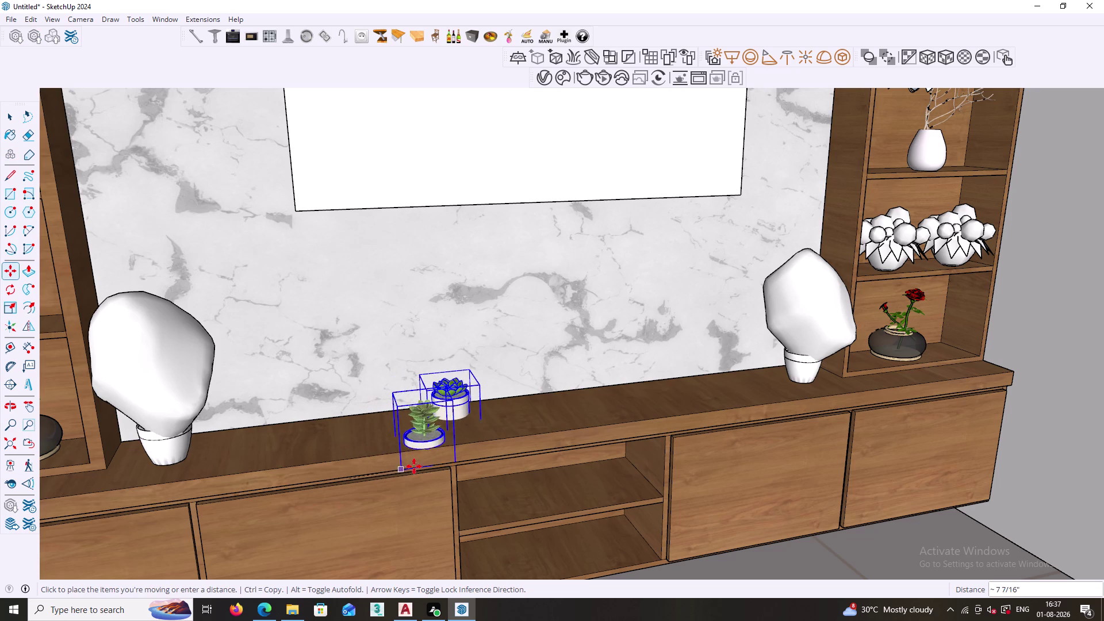
scroll(down, 3)
middle_drag(290, 476, 661, 398)
click(393, 499)
key(space)
scroll(up, 3)
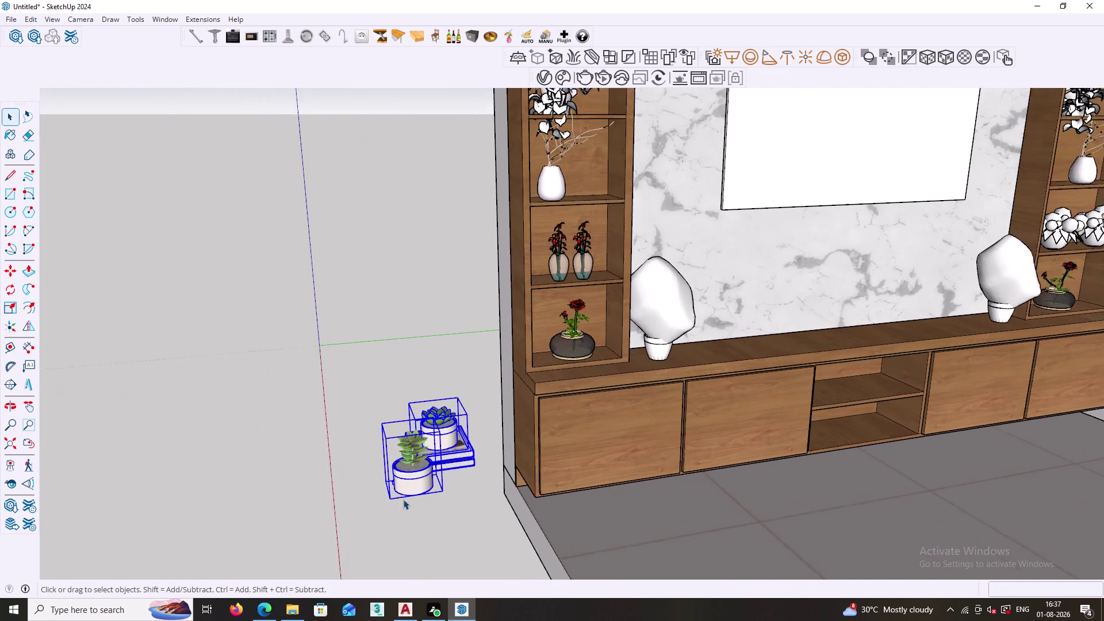
Move one succulent pot onto the top shelf of the right-hand tower.
click(333, 441)
click(408, 447)
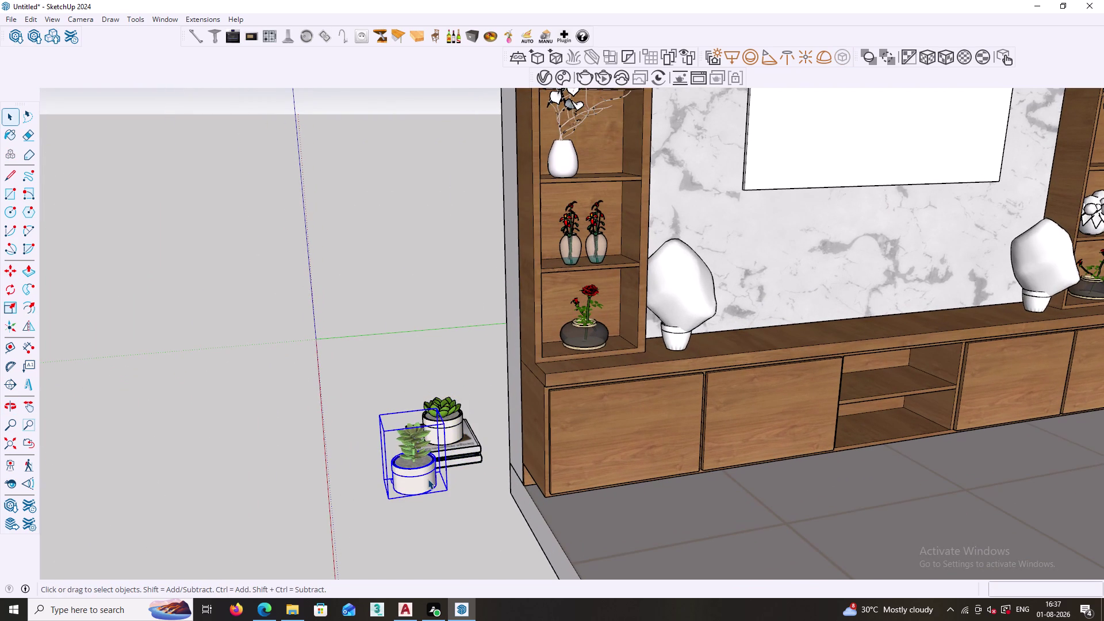
key(m)
click(446, 489)
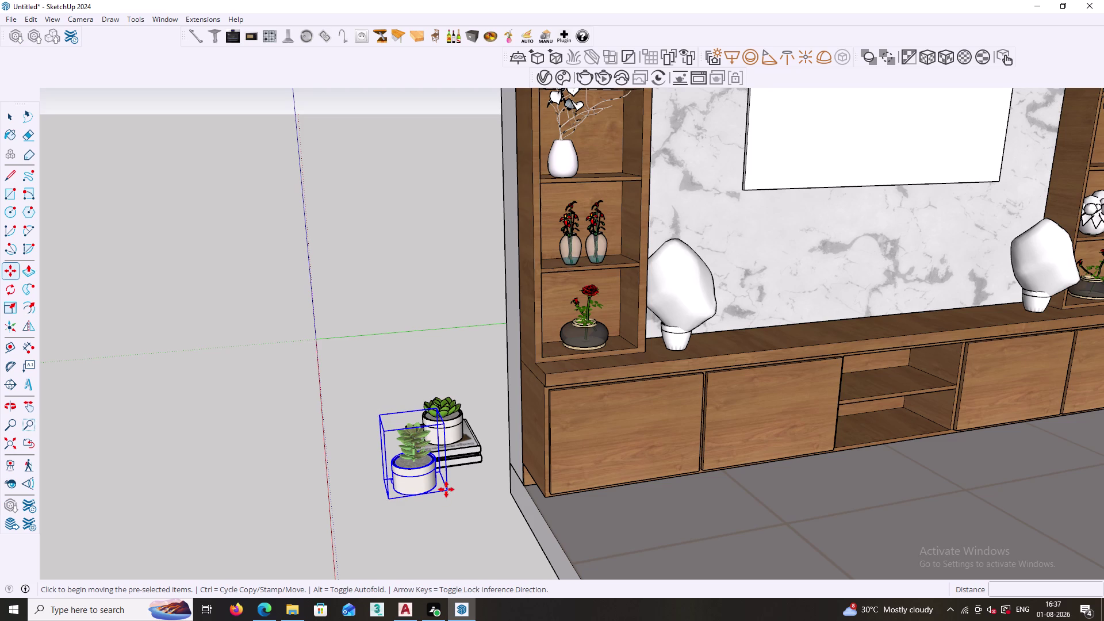
scroll(down, 3)
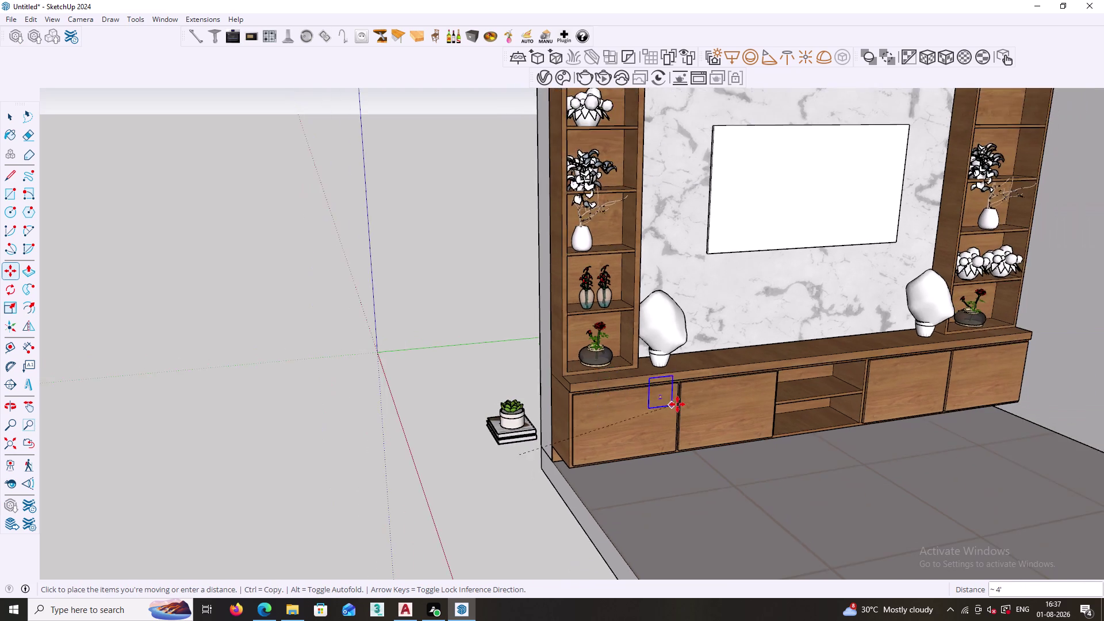
scroll(down, 3)
middle_drag(790, 352, 675, 477)
scroll(up, 3)
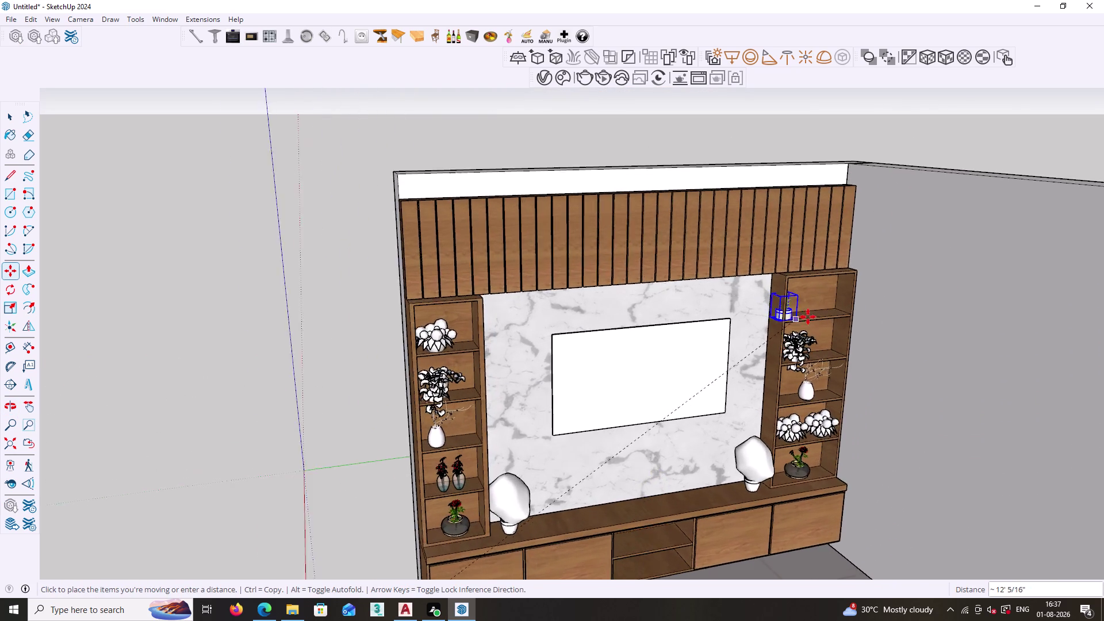
scroll(up, 3)
scroll(up, 3)
scroll(up, 3)
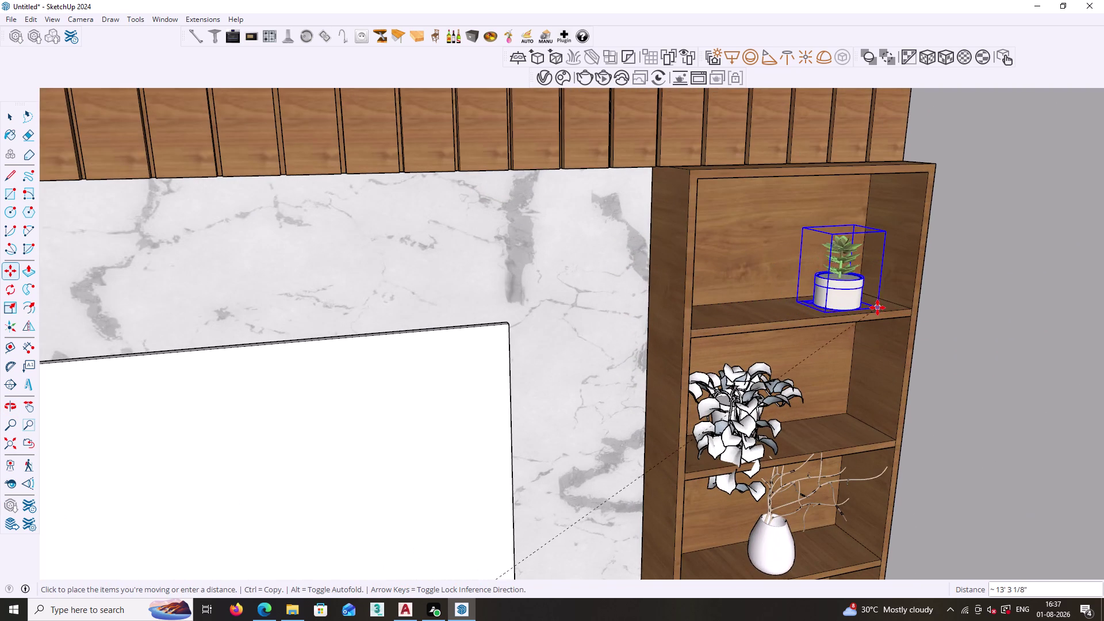
click(882, 311)
Copy the pot beside the first on the same shelf, then orbit out.
click(882, 311)
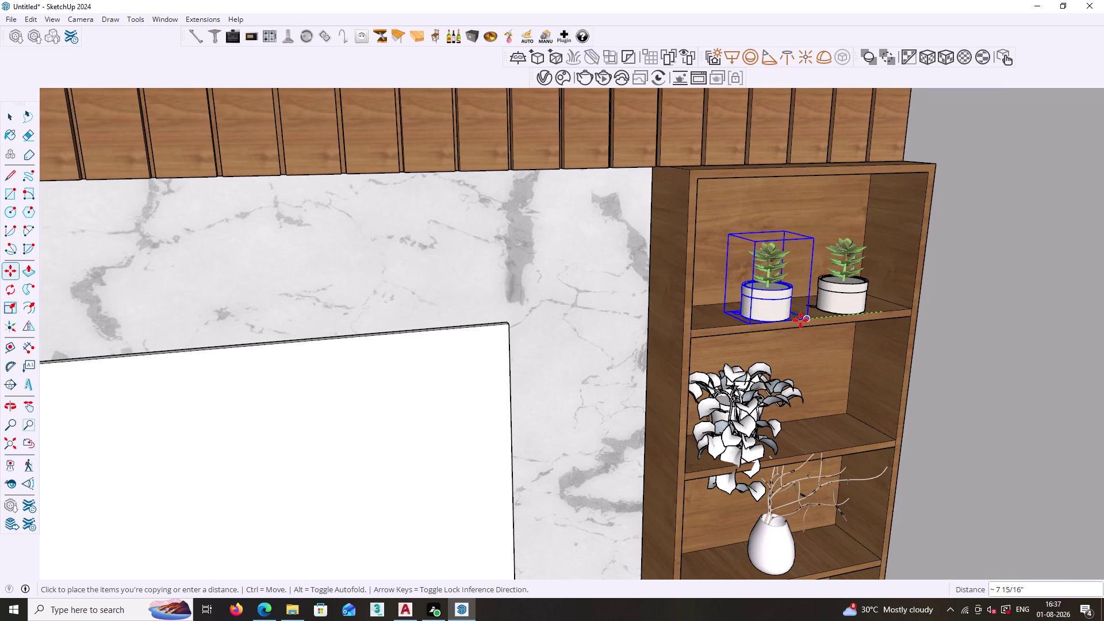
click(800, 321)
key(space)
scroll(down, 3)
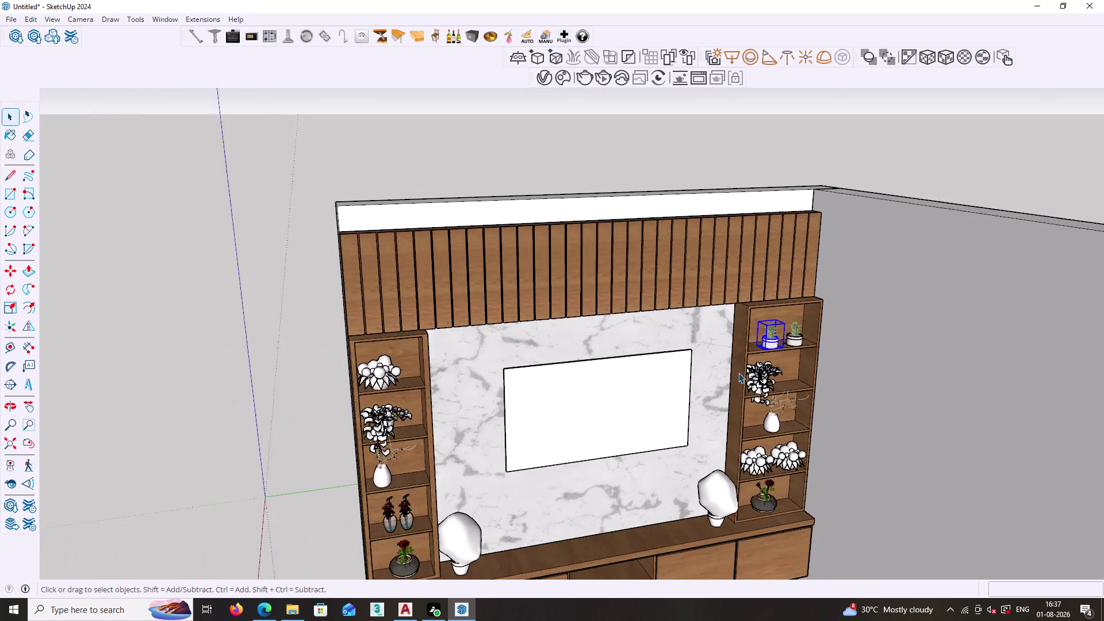
scroll(down, 3)
middle_drag(613, 486, 600, 410)
scroll(up, 3)
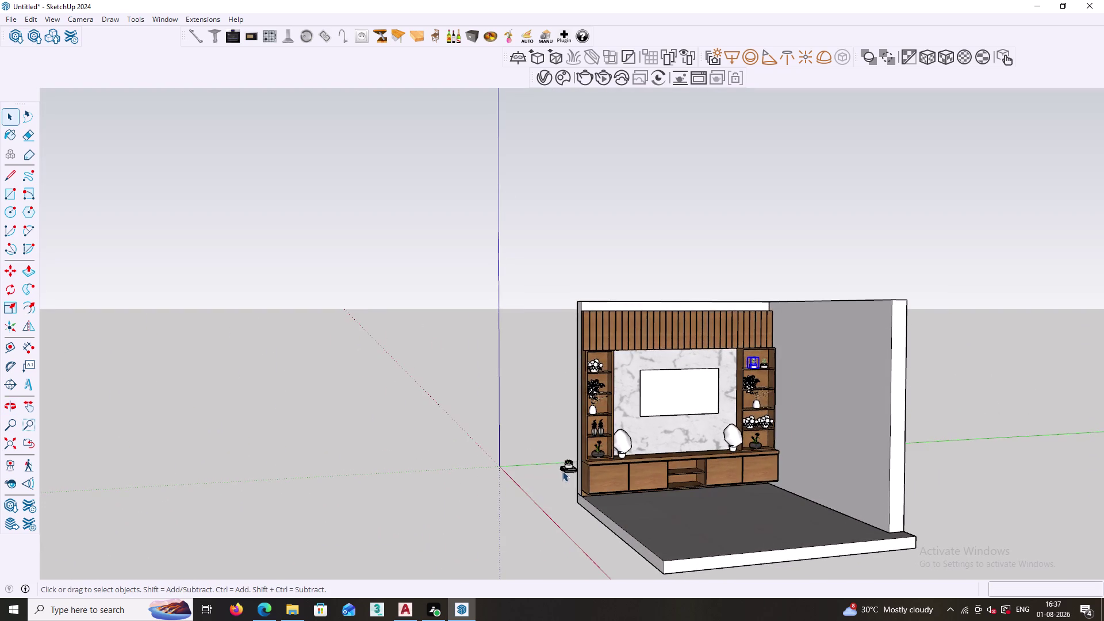
Select the book stack component near the TV unit.
scroll(up, 3)
click(567, 469)
scroll(up, 3)
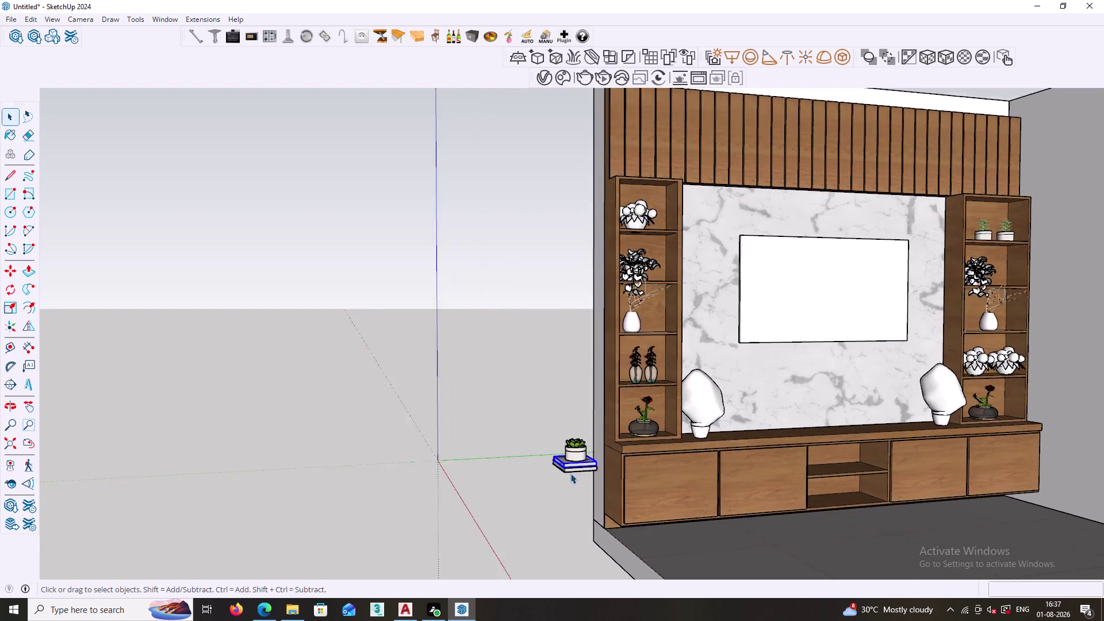
scroll(up, 3)
click(575, 468)
click(579, 462)
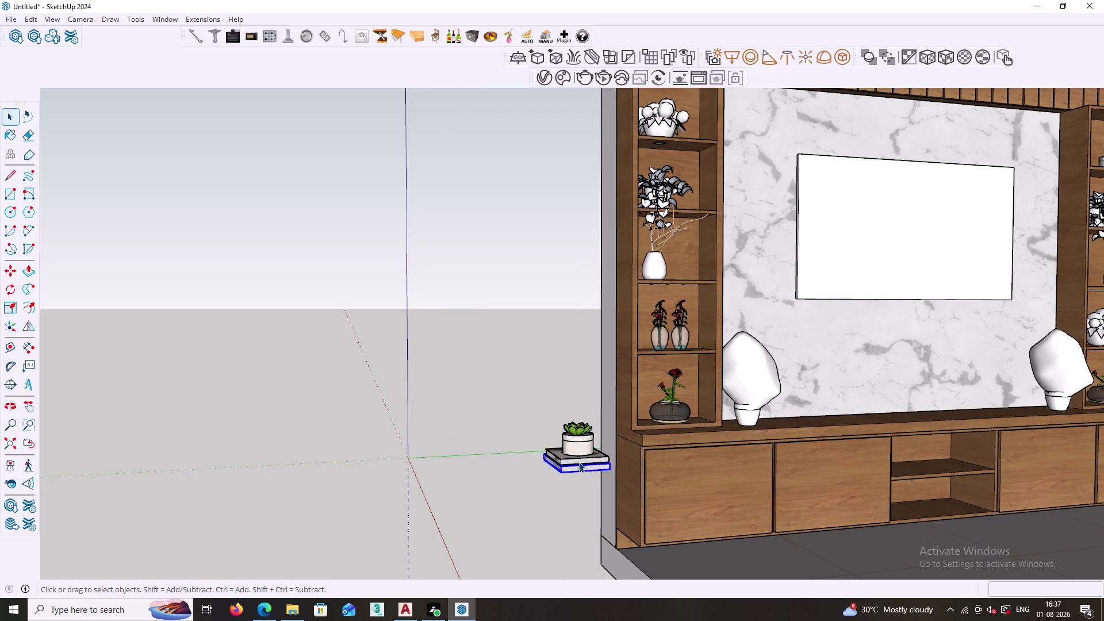
click(577, 468)
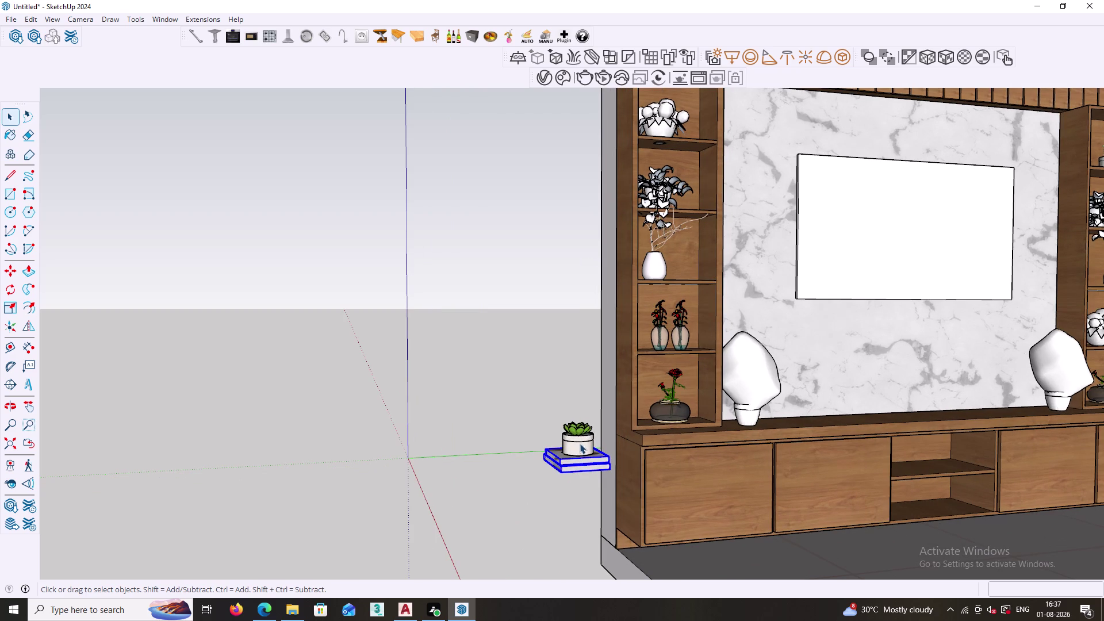
Move the book stack onto the shelf of the TV unit's middle cubby.
key(m)
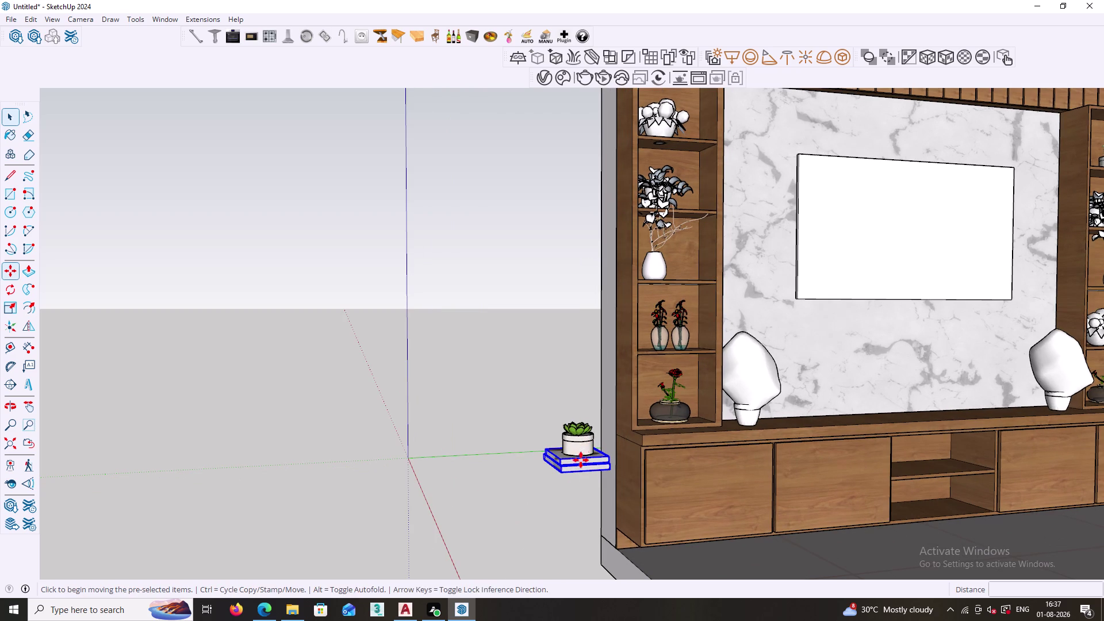
scroll(up, 3)
click(627, 466)
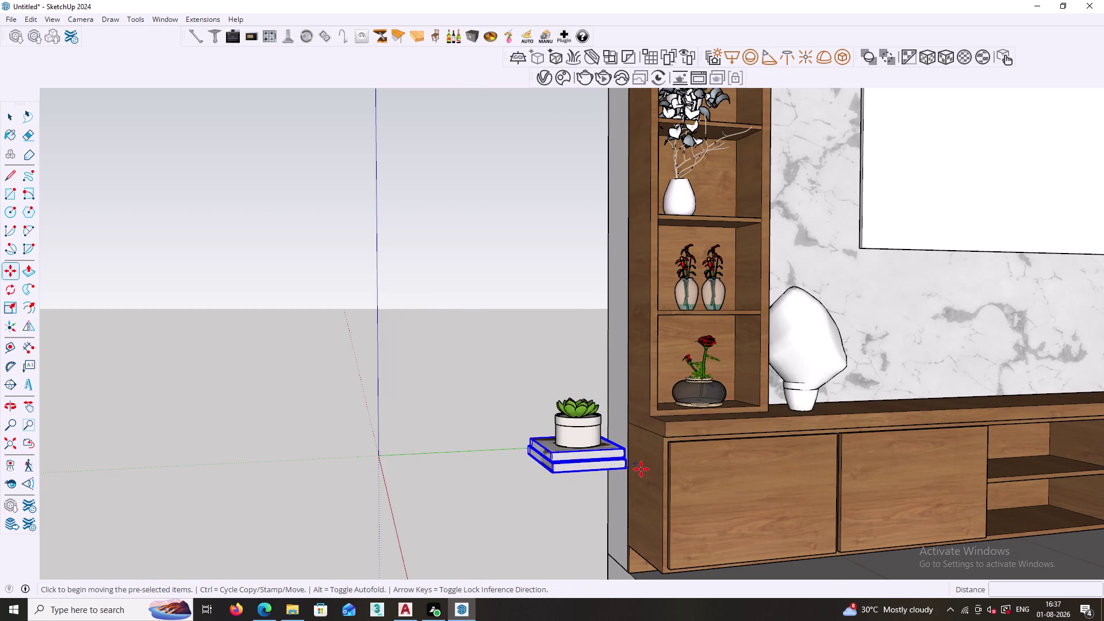
scroll(down, 3)
middle_drag(850, 485, 694, 517)
scroll(up, 3)
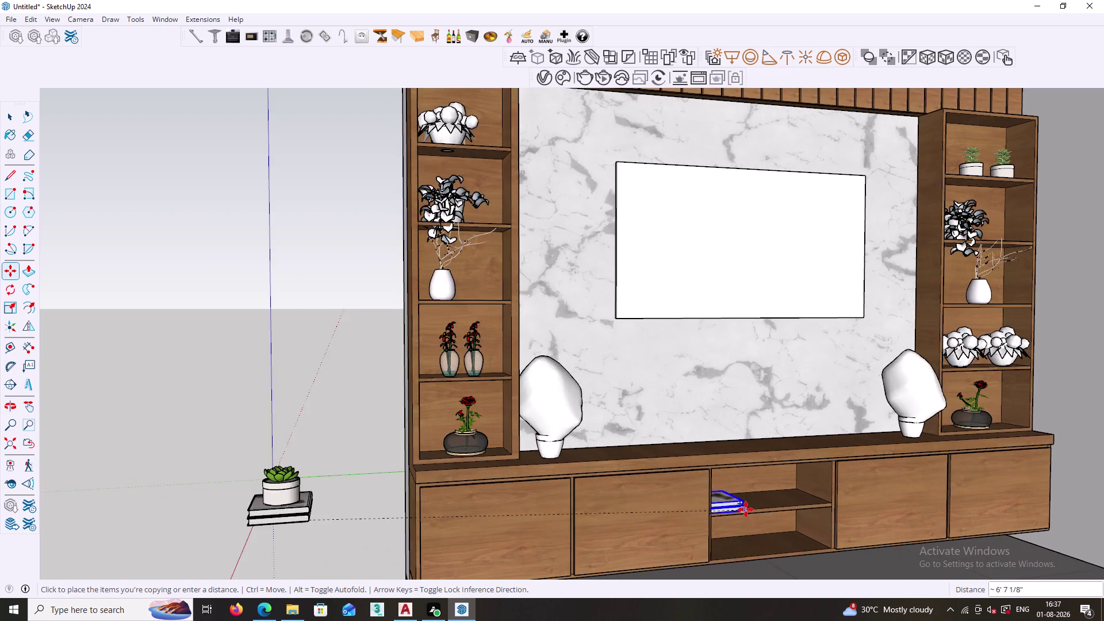
scroll(up, 3)
scroll(up, 3)
middle_drag(793, 505, 684, 500)
middle_click(665, 497)
middle_drag(662, 503, 607, 571)
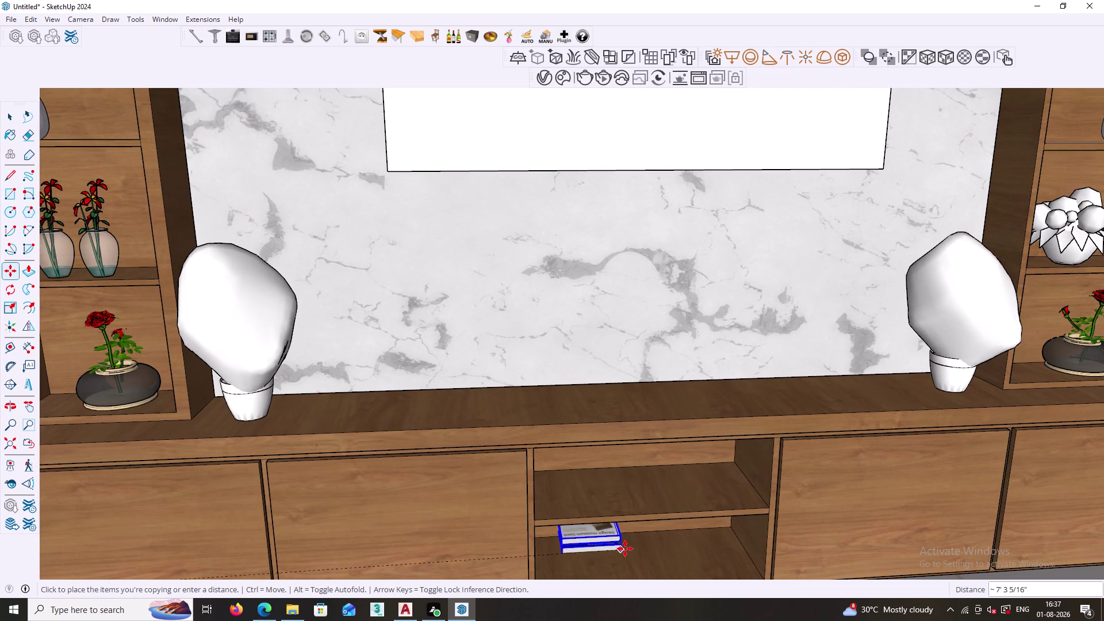
scroll(up, 3)
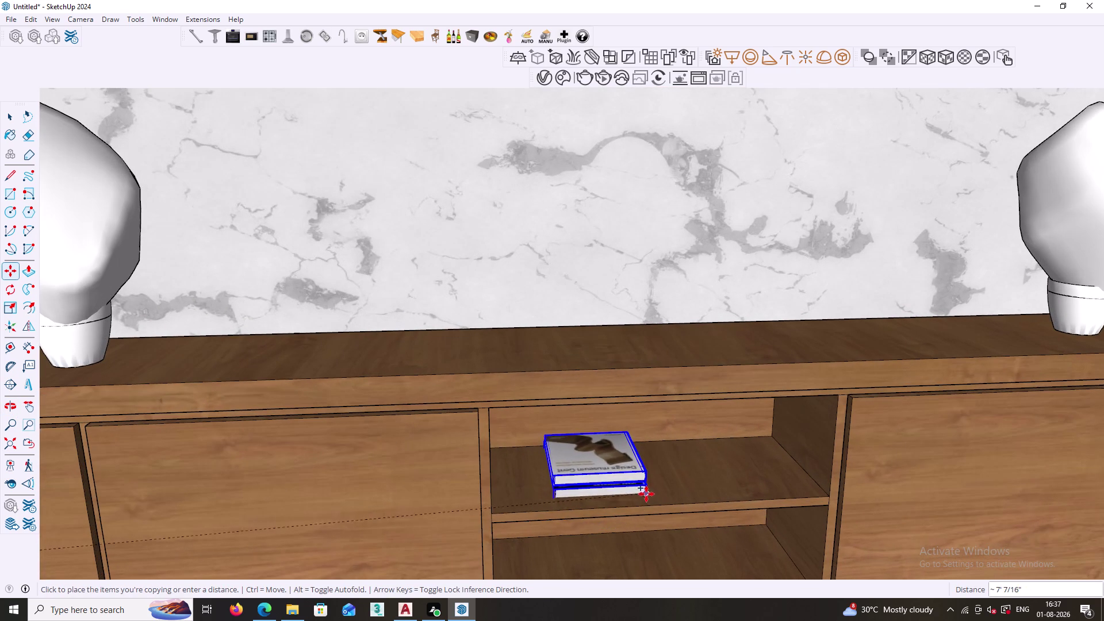
click(643, 504)
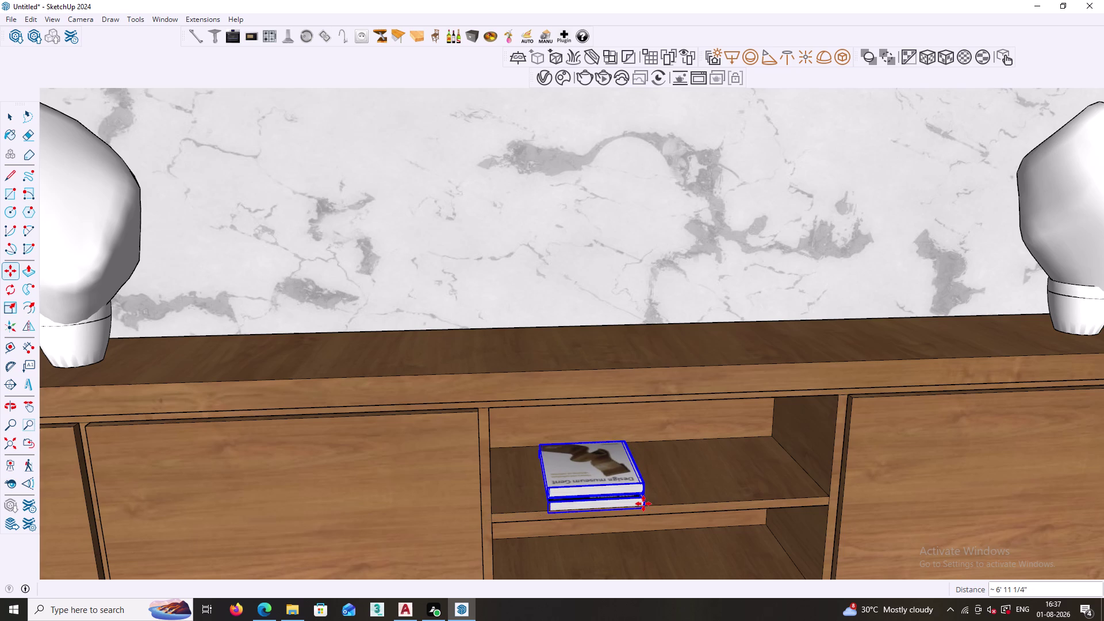
Stack book copies into two piles side by side in the cubby.
click(644, 509)
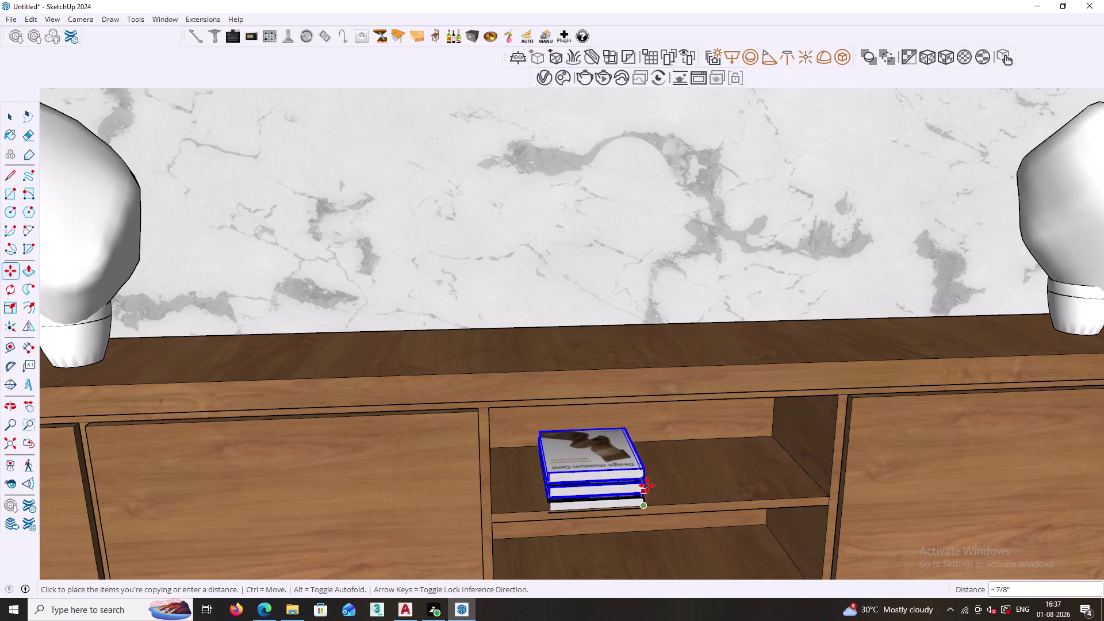
click(643, 478)
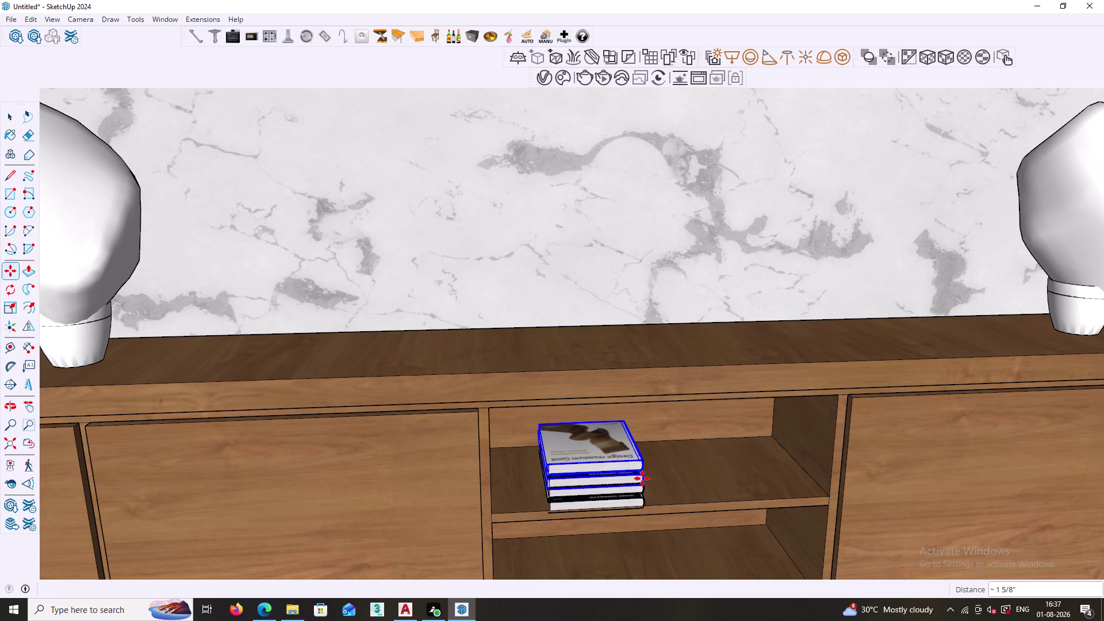
click(643, 483)
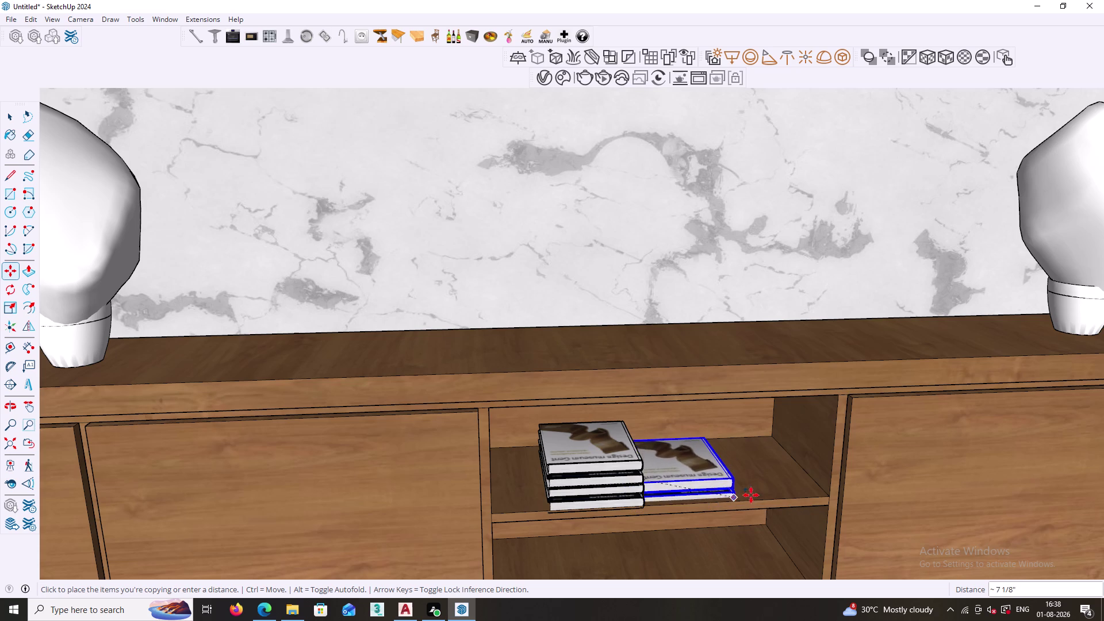
click(764, 496)
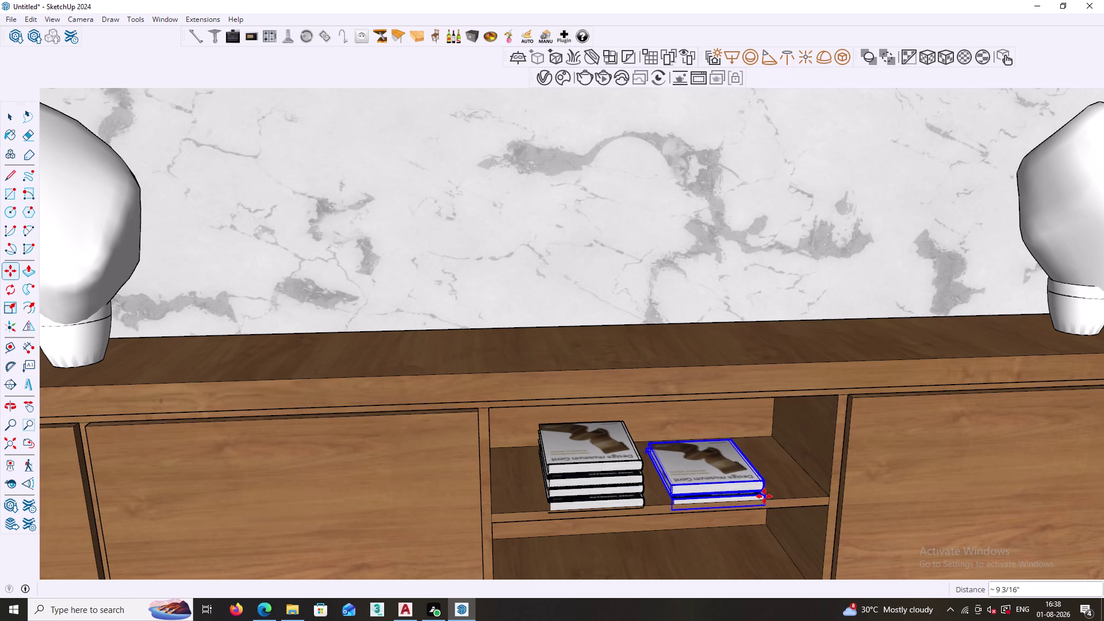
click(766, 507)
click(766, 499)
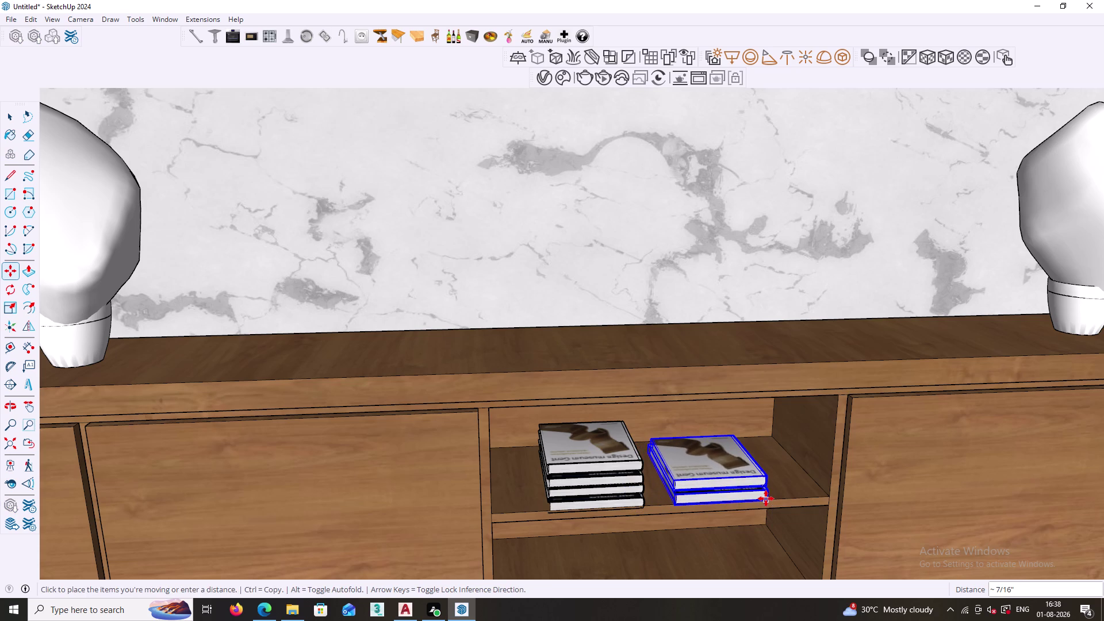
click(766, 498)
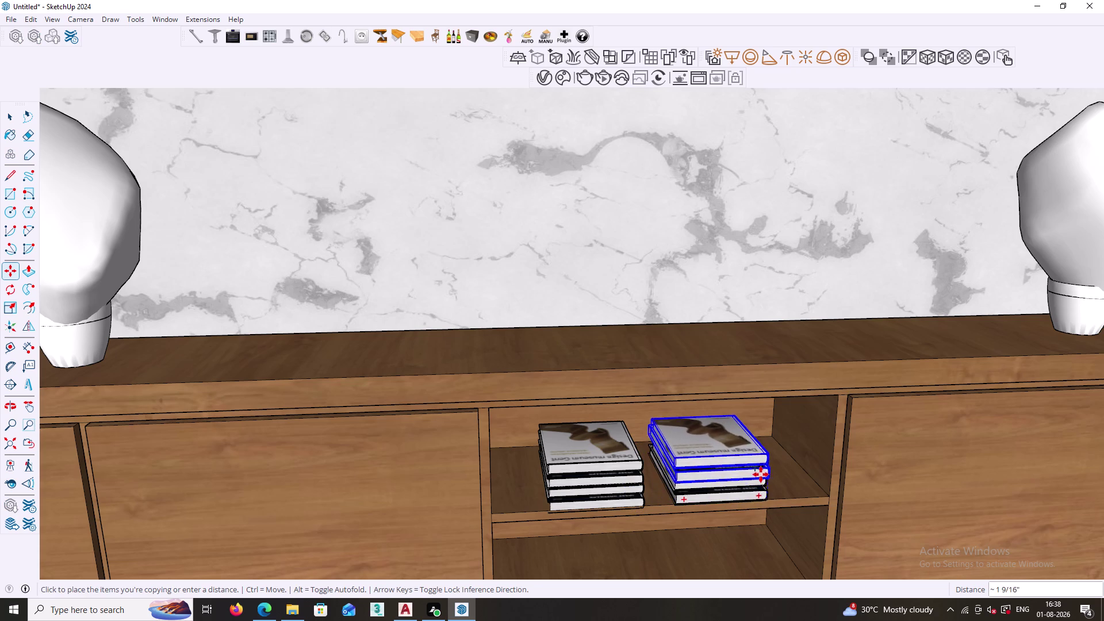
click(764, 472)
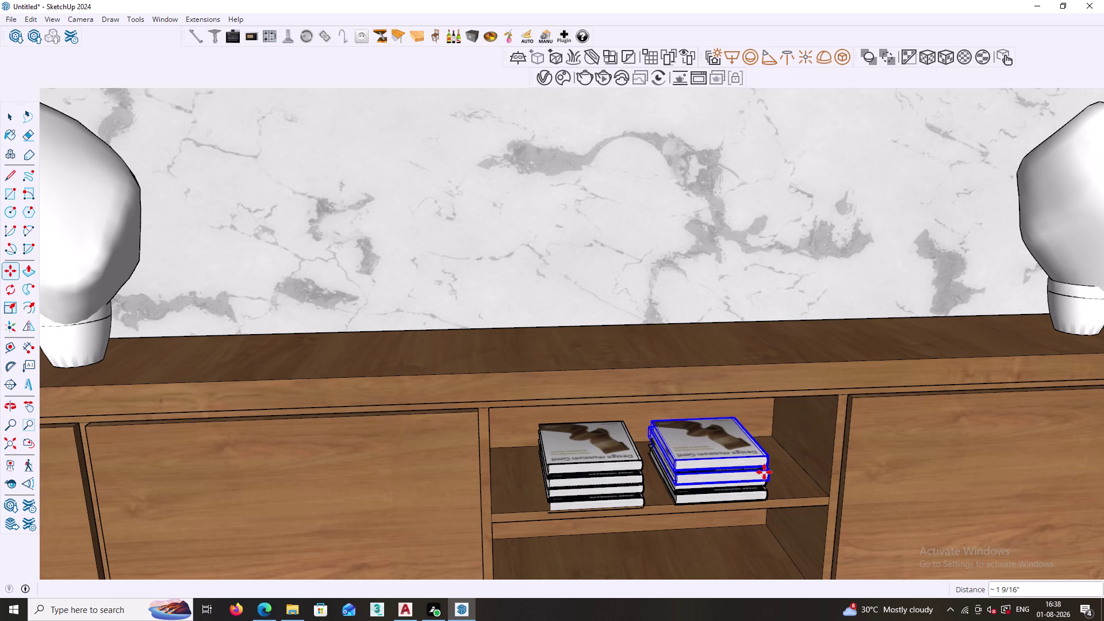
key(space)
scroll(down, 3)
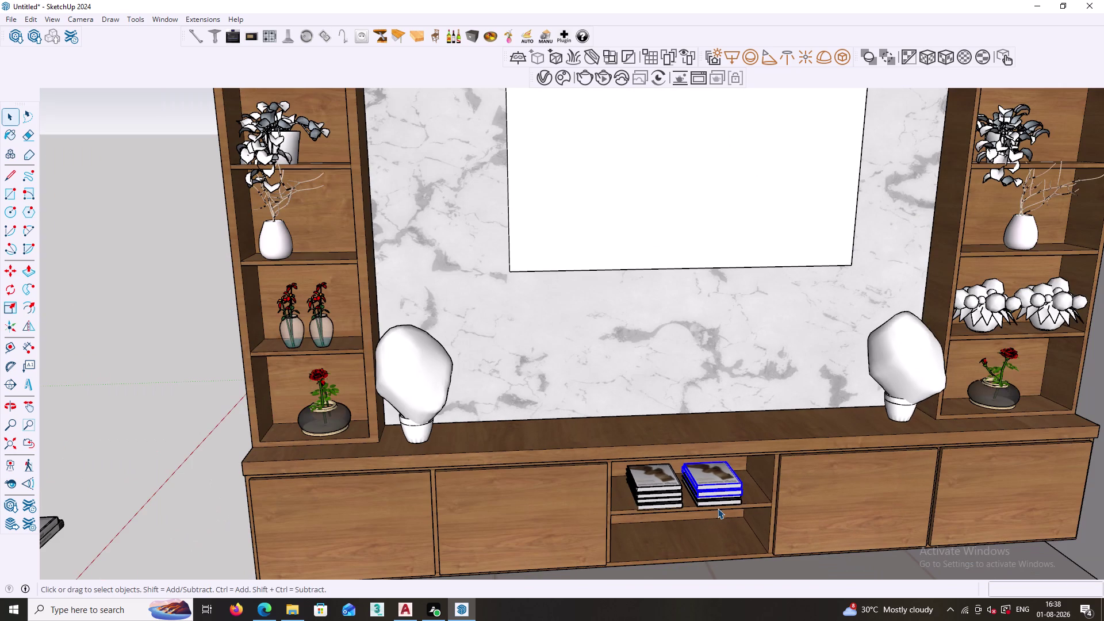
key(Escape)
scroll(down, 3)
click(490, 474)
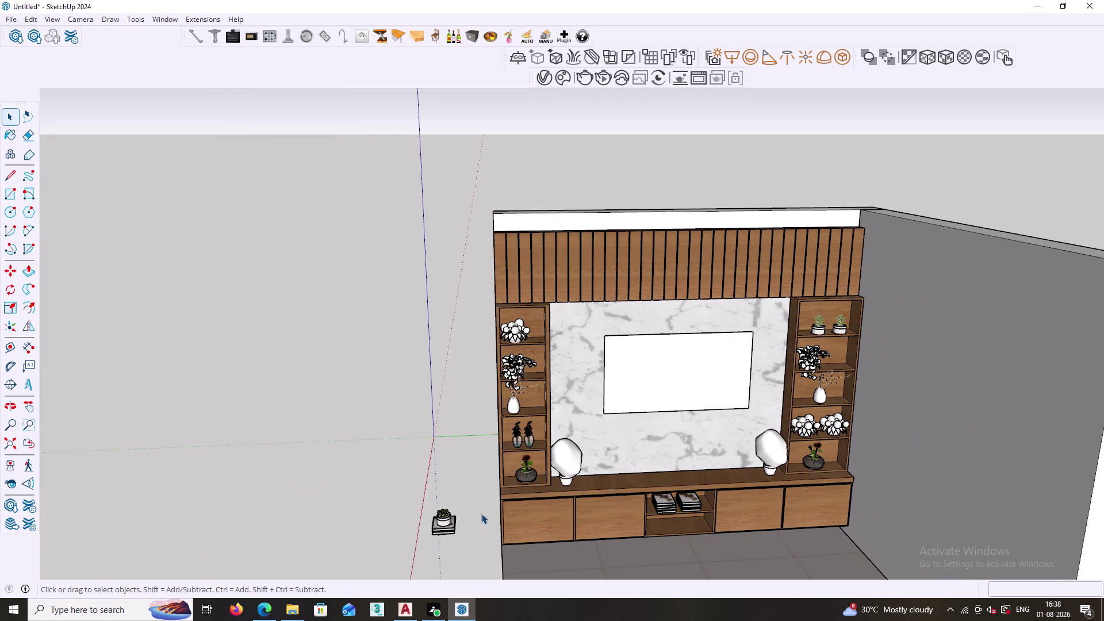
scroll(up, 3)
middle_drag(462, 531, 495, 516)
Copy the succulent-on-books piece from near the origin onto the countertop centre.
click(446, 532)
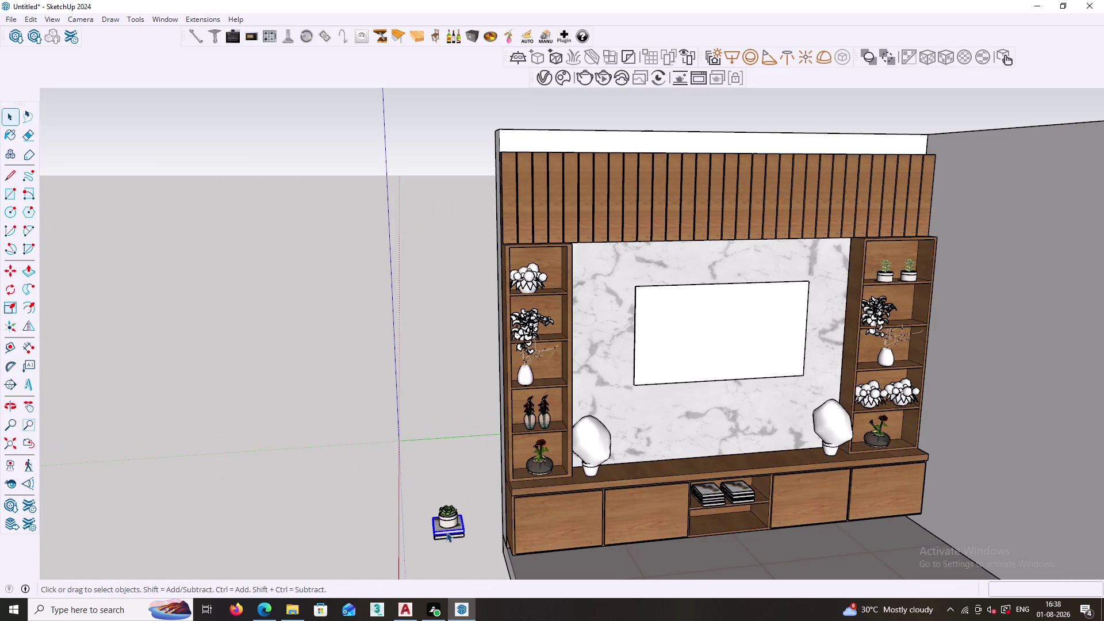
click(453, 534)
click(449, 523)
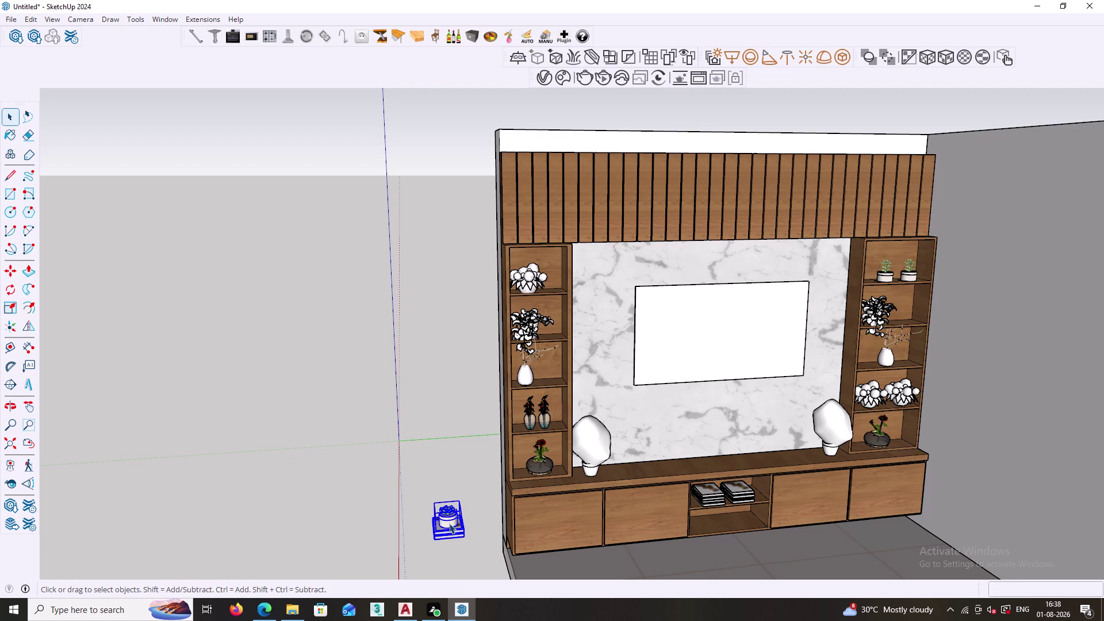
key(m)
scroll(up, 3)
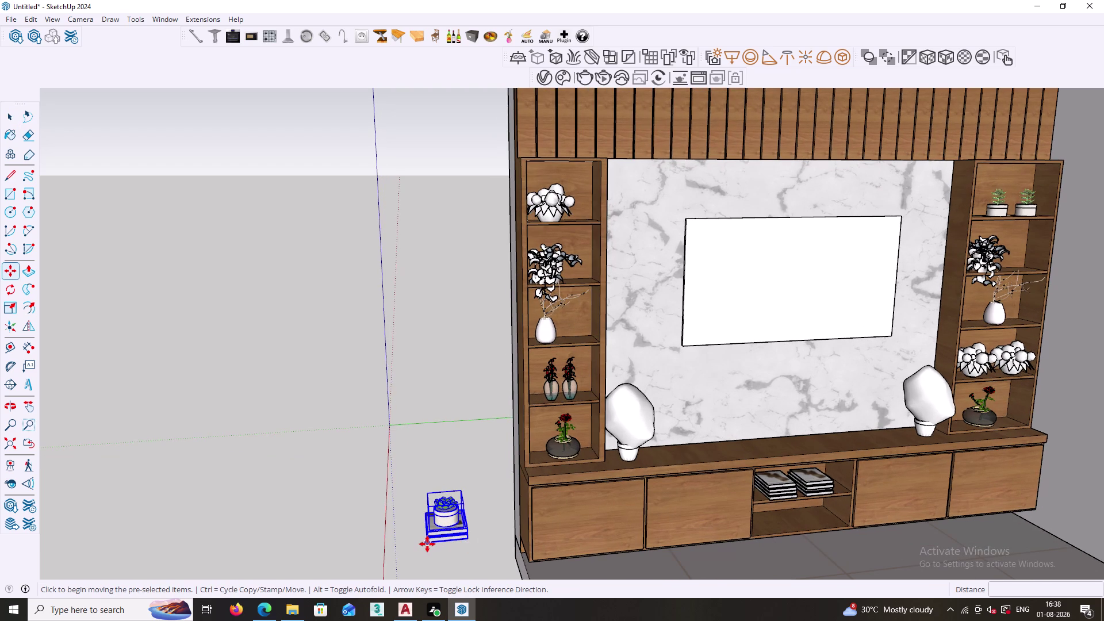
click(426, 544)
scroll(up, 3)
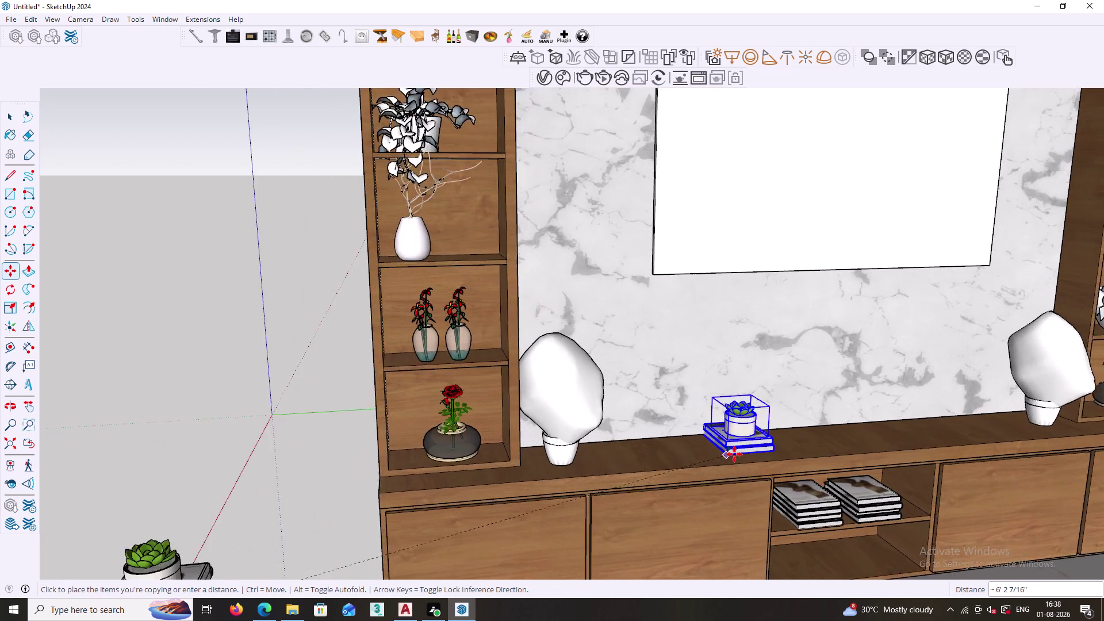
scroll(up, 3)
click(738, 467)
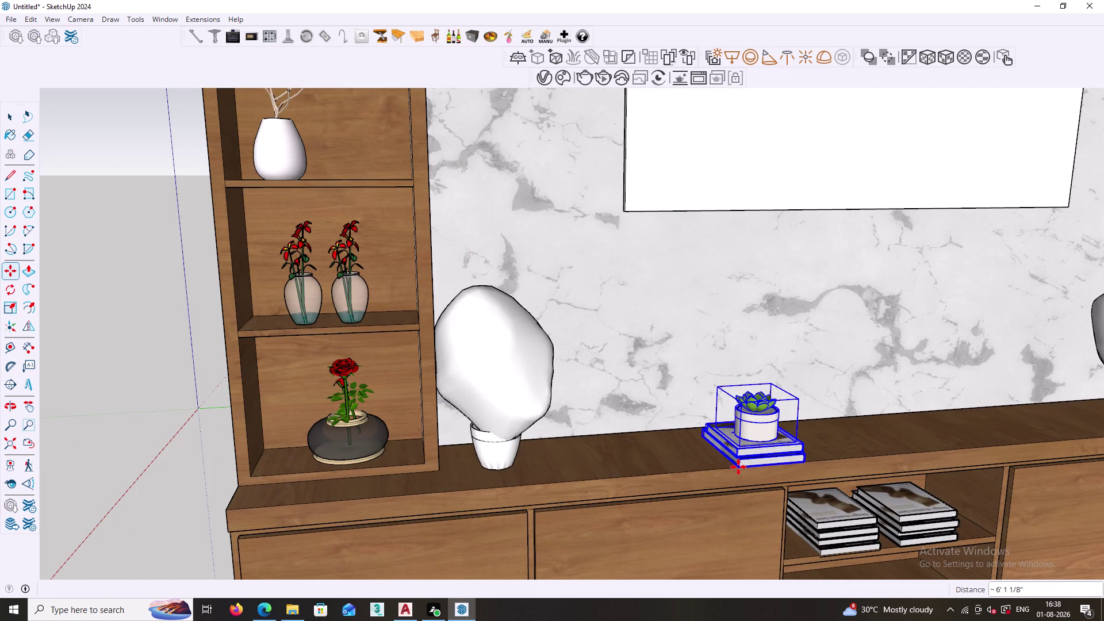
key(space)
scroll(down, 3)
middle_drag(714, 510, 645, 524)
drag(392, 484, 482, 548)
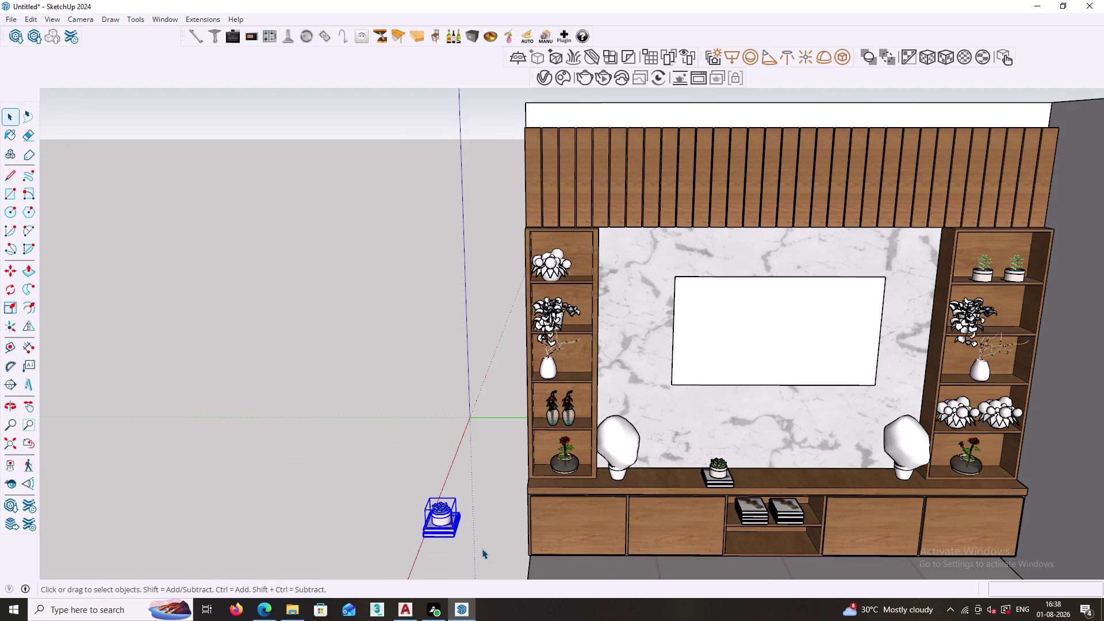
Rotate the original succulent-on-books piece in place beside the origin.
key(q)
scroll(up, 3)
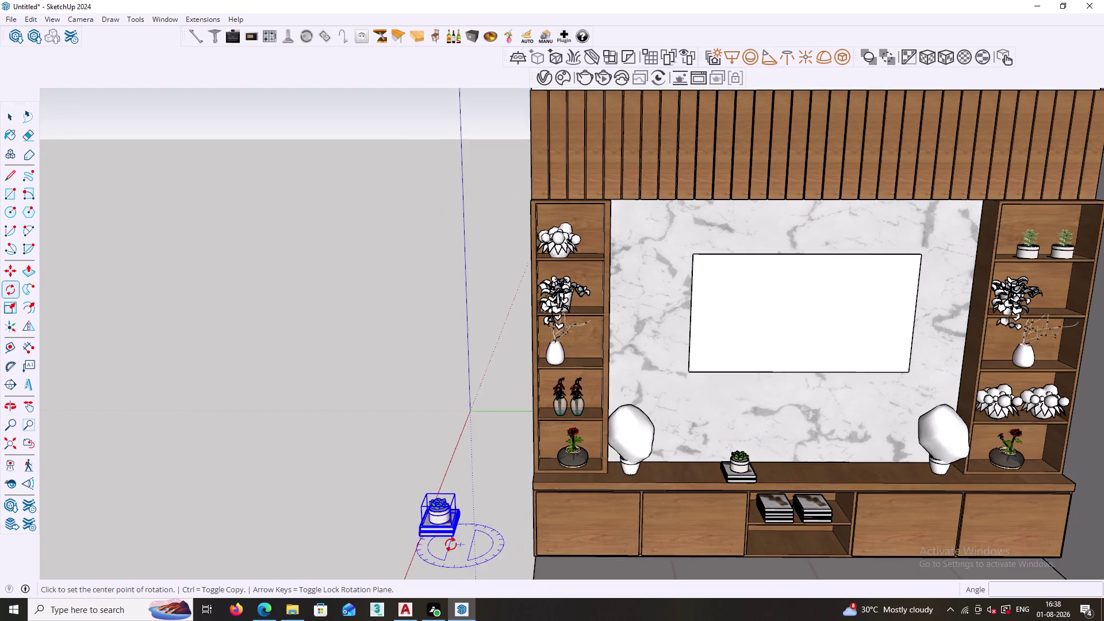
click(449, 536)
click(460, 516)
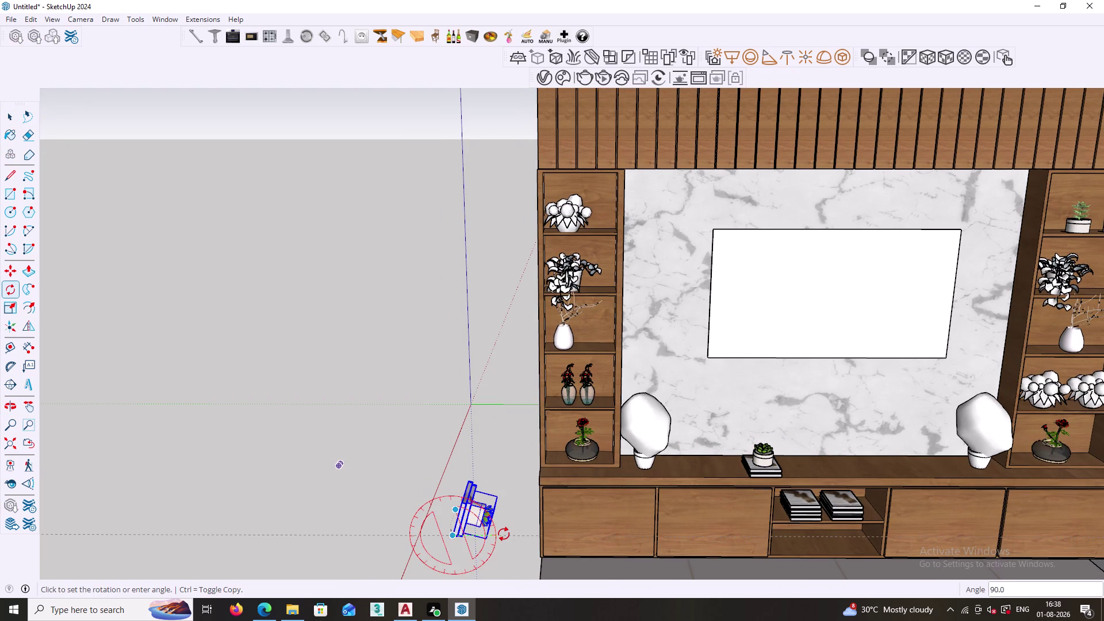
key(Escape)
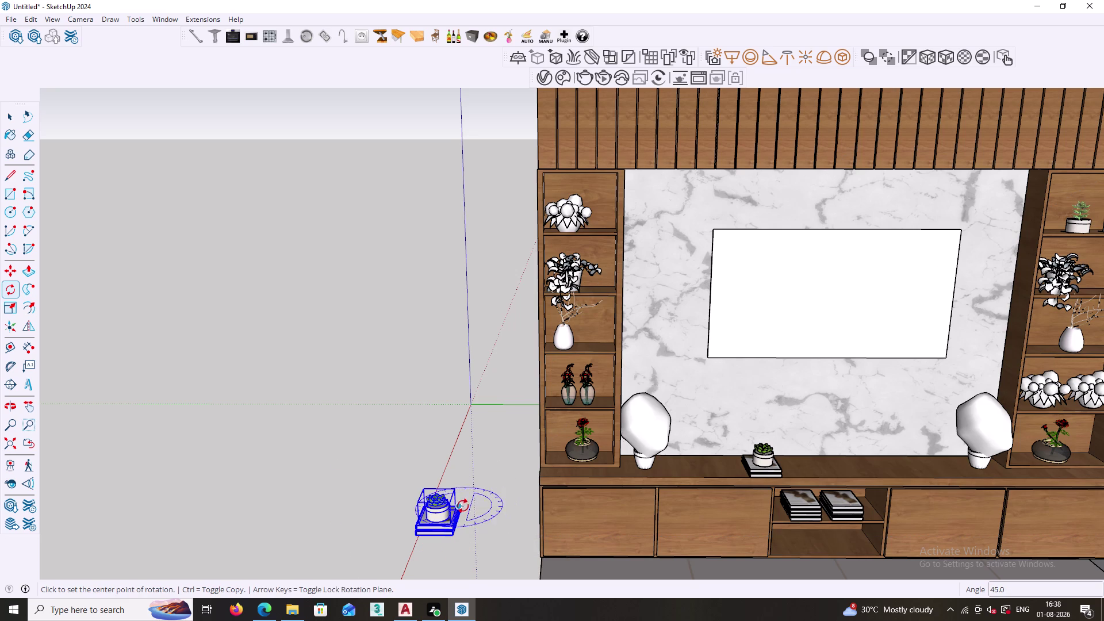
key(Up)
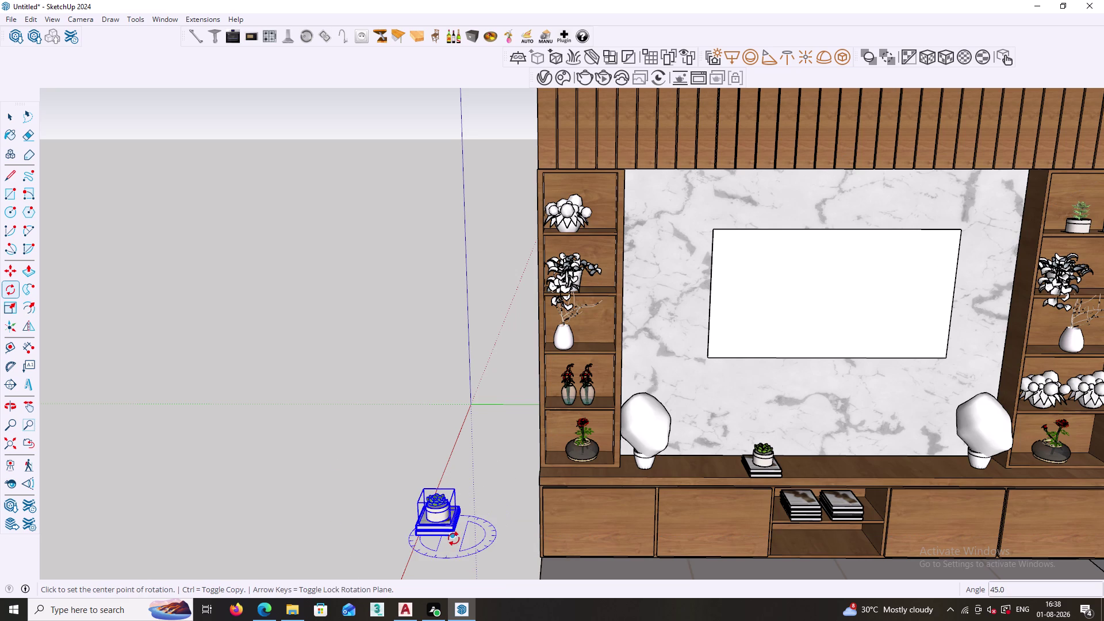
click(454, 539)
click(462, 517)
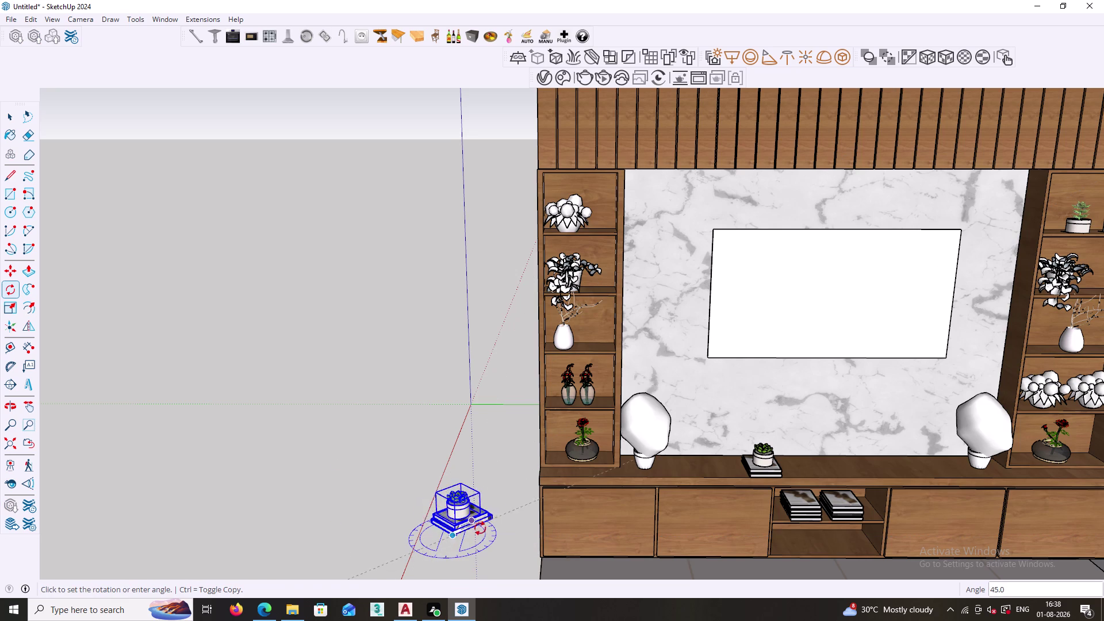
click(496, 541)
key(space)
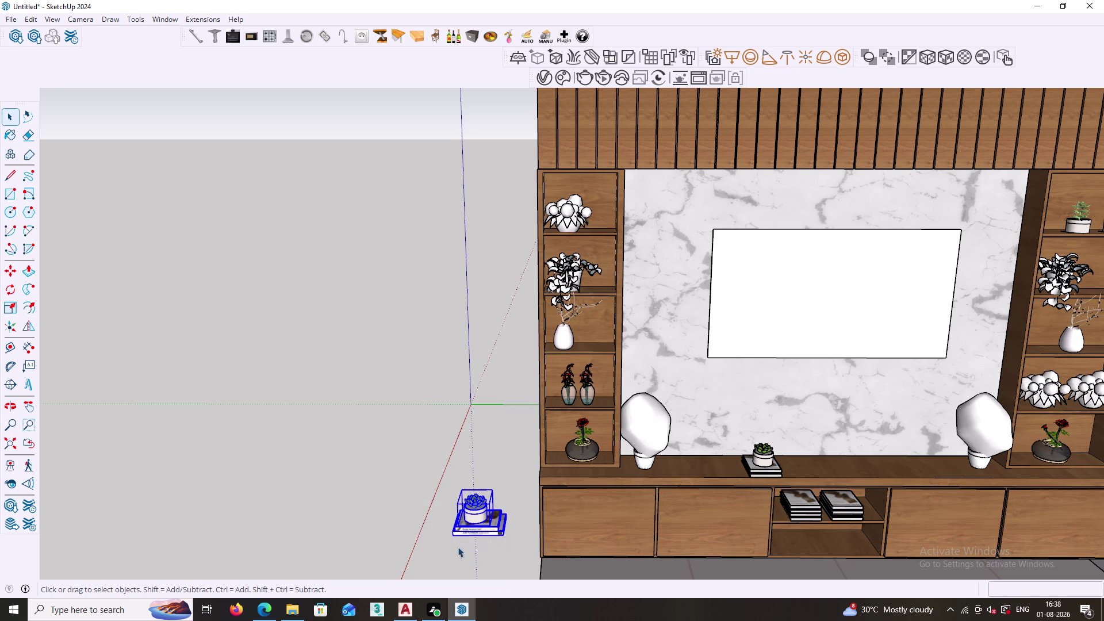
click(457, 522)
scroll(down, 3)
middle_drag(447, 525, 464, 538)
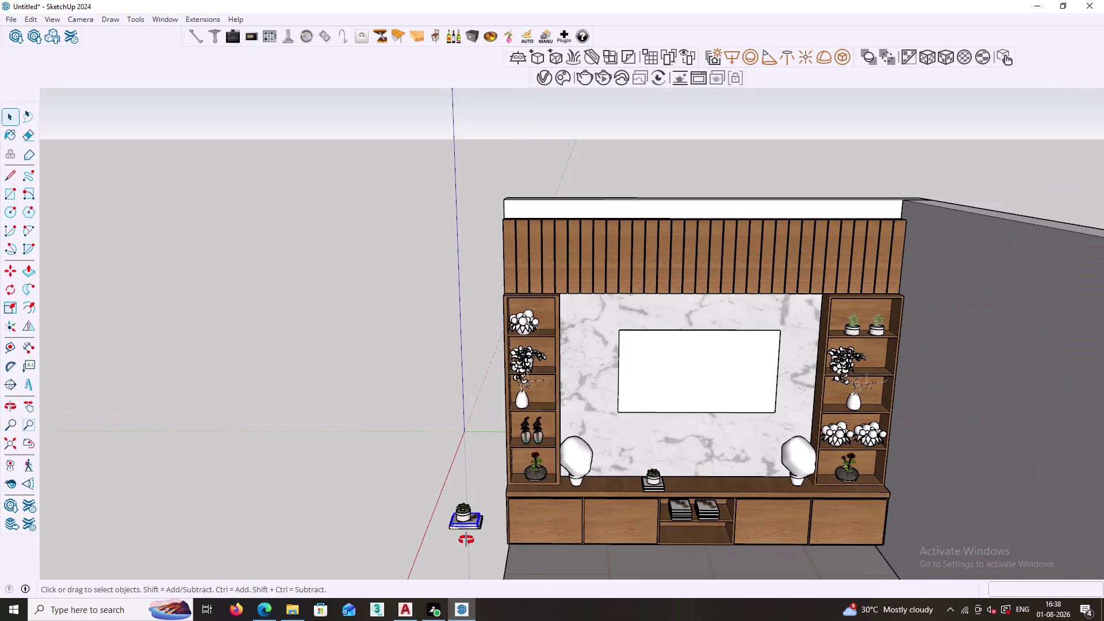
Move the succulent-on-books piece onto the TV unit's lower open shelf.
middle_drag(464, 539, 468, 542)
click(426, 481)
triple_click(473, 530)
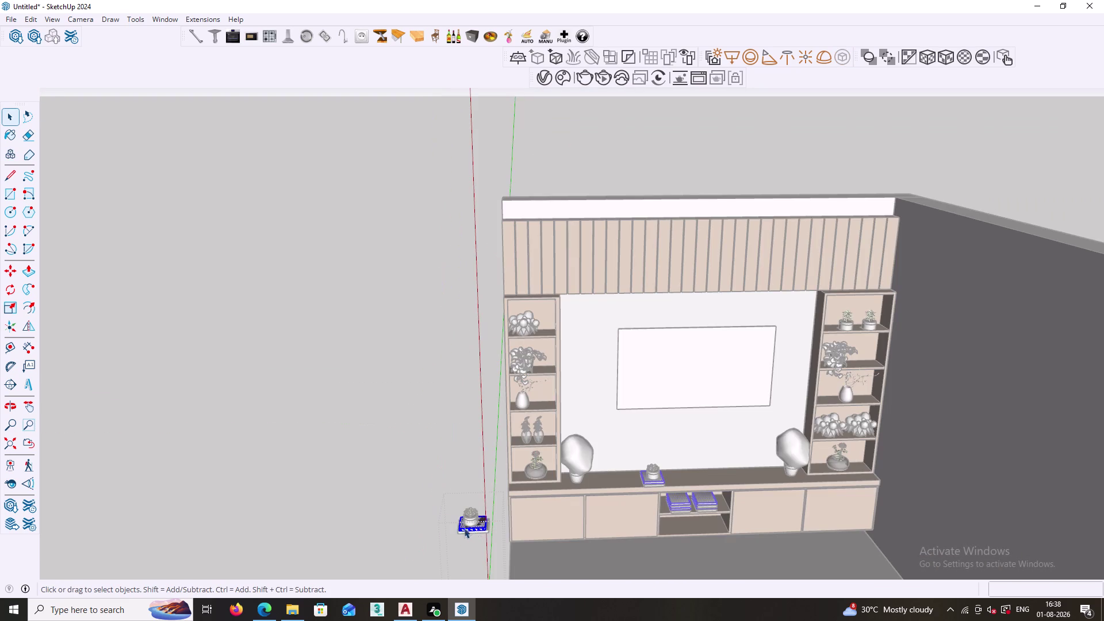
double_click(411, 492)
drag(437, 497, 498, 550)
key(m)
scroll(up, 3)
middle_drag(491, 550, 455, 482)
scroll(up, 3)
click(473, 516)
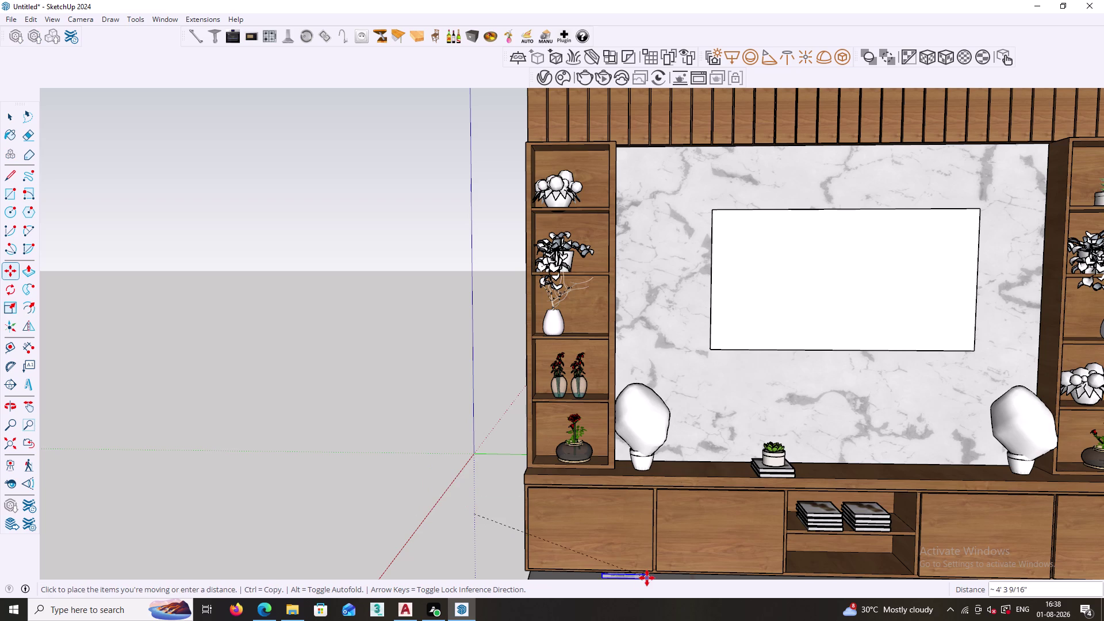
scroll(down, 3)
middle_drag(731, 576, 666, 482)
middle_drag(688, 493, 690, 562)
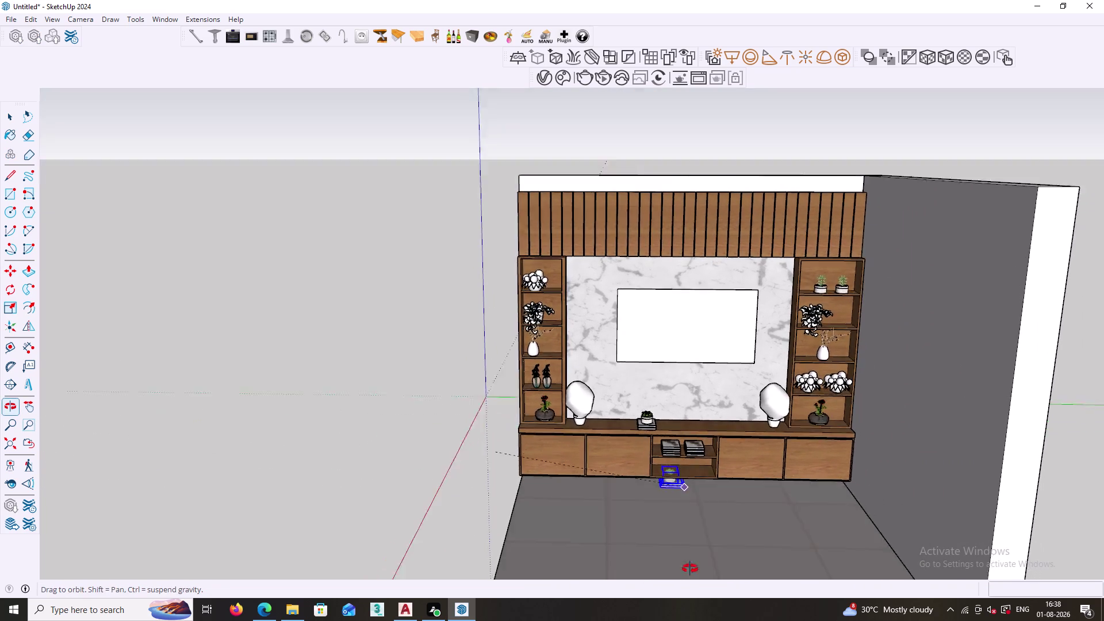
middle_drag(690, 561, 690, 585)
scroll(up, 3)
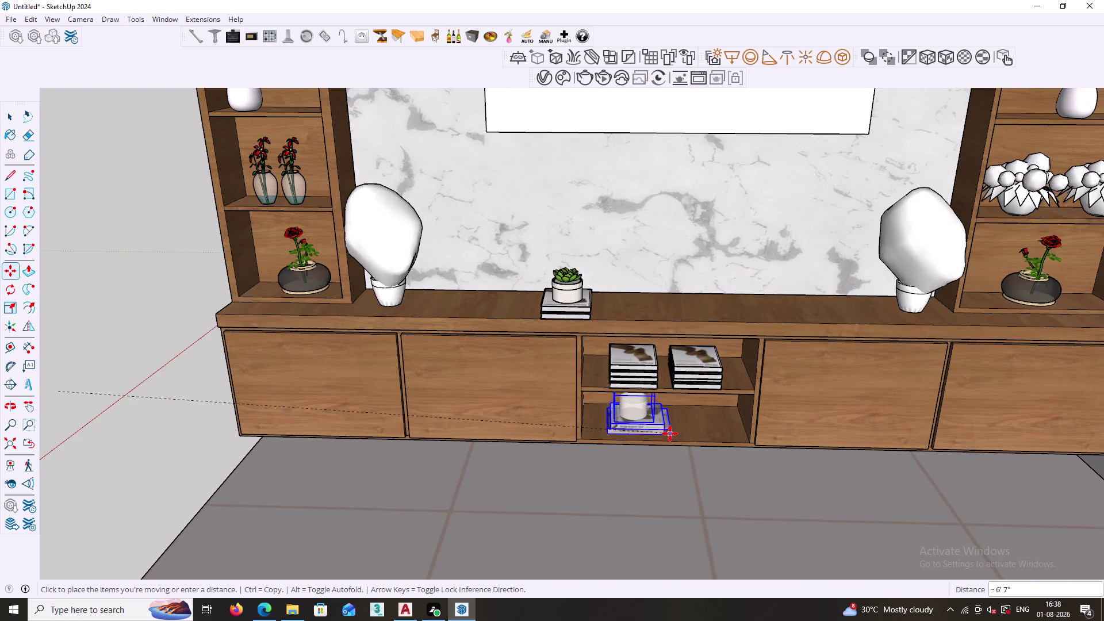
click(654, 441)
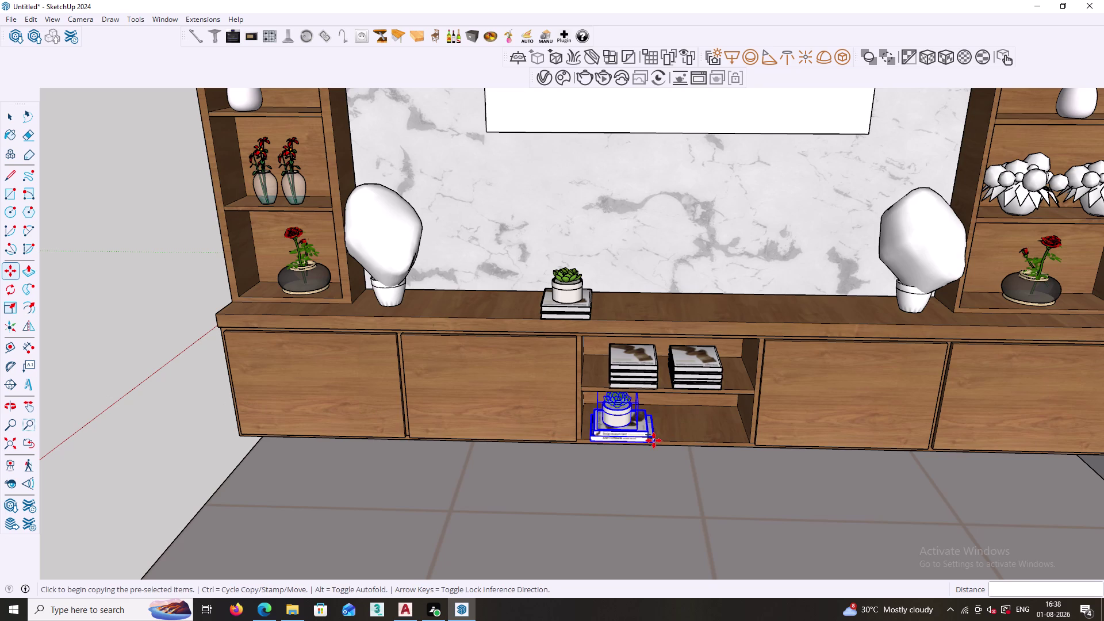
Place a copy of the shelf succulent beside the first one.
click(653, 441)
click(734, 440)
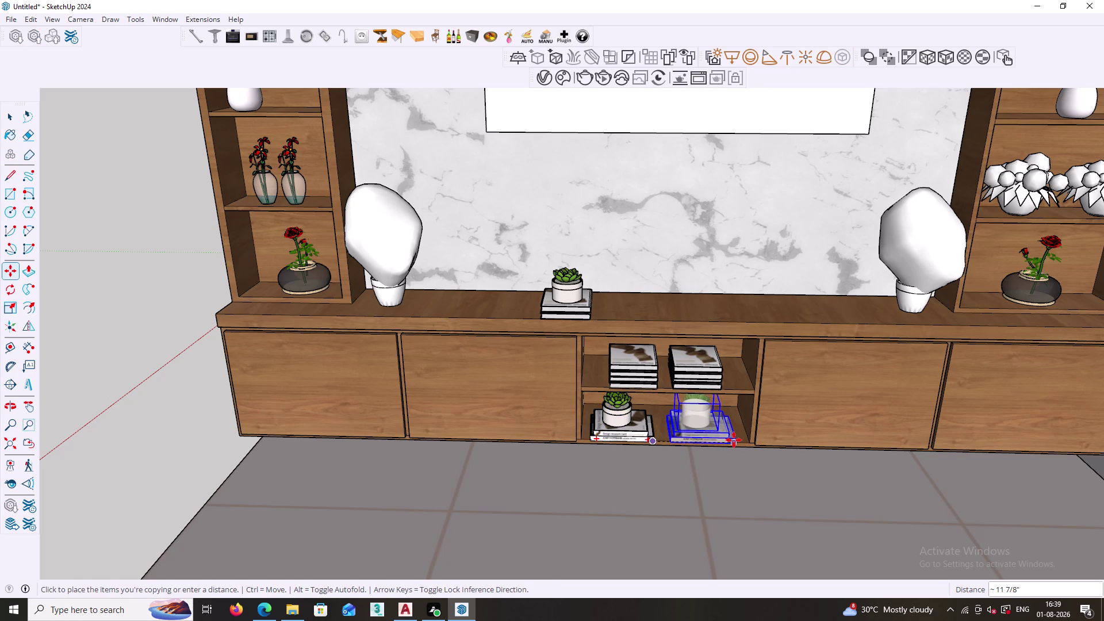
key(space)
scroll(down, 3)
click(361, 428)
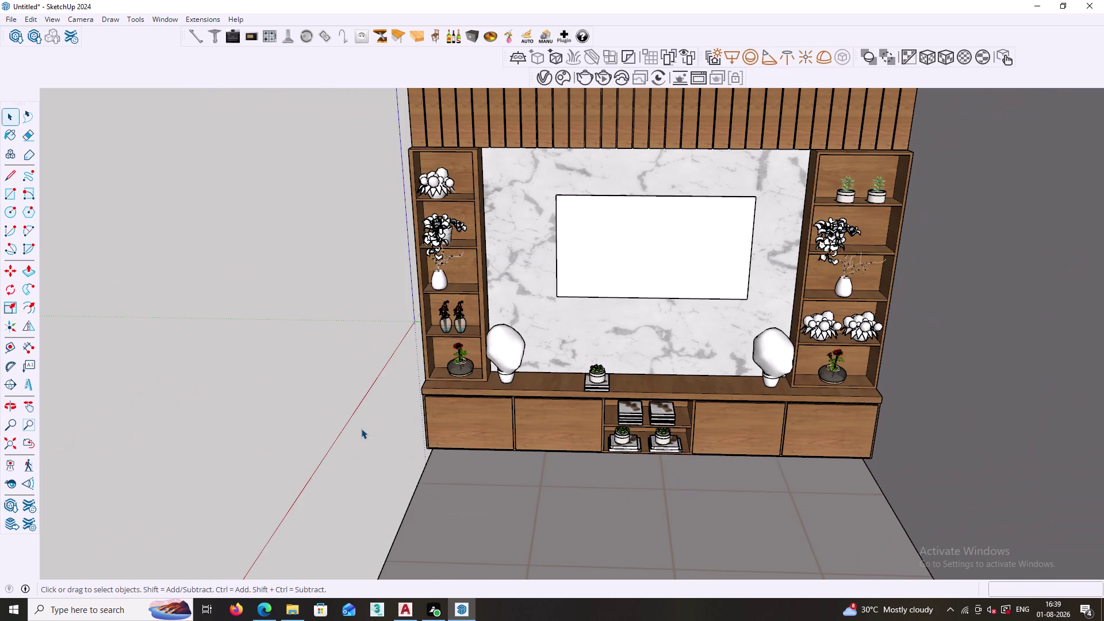
Copy the countertop succulent to the right end beside the lamp.
scroll(down, 3)
click(592, 393)
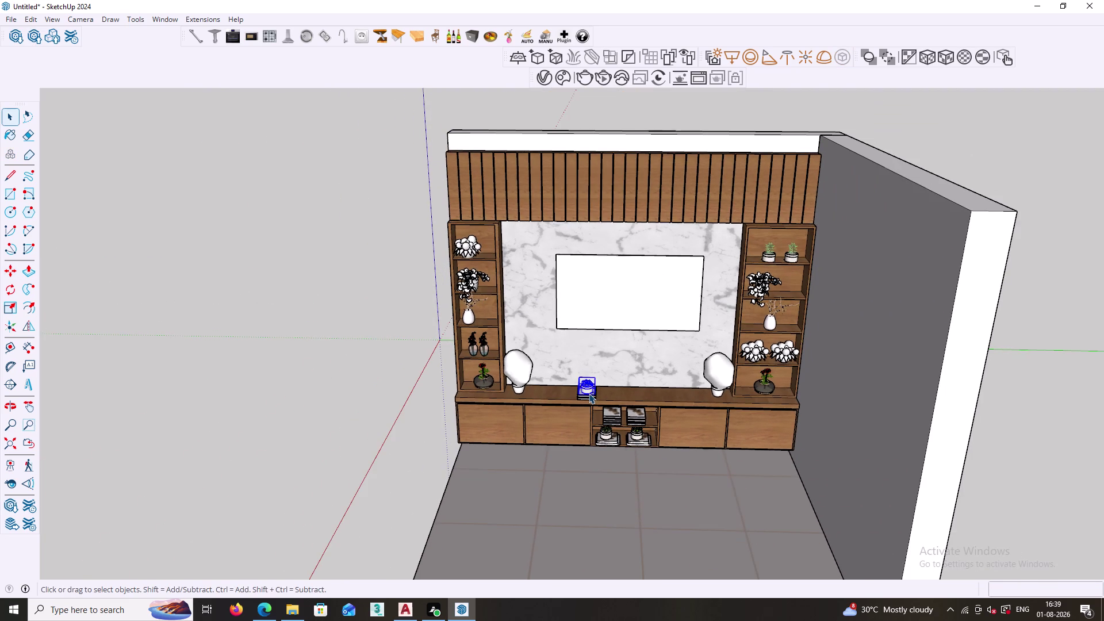
scroll(up, 3)
scroll(up, 3)
click(588, 397)
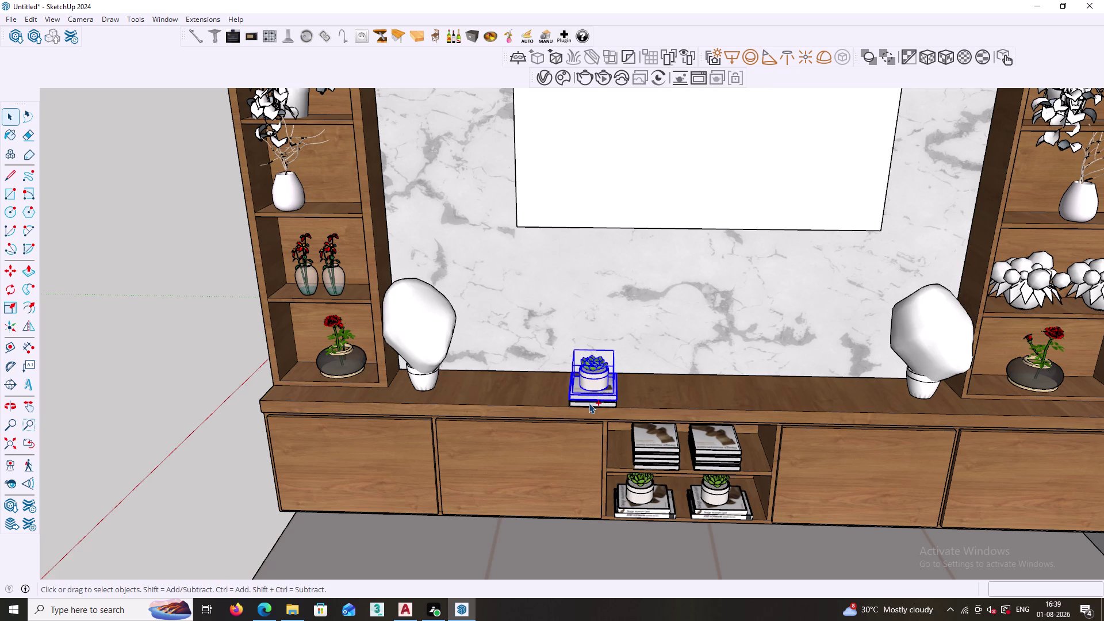
click(591, 405)
key(m)
scroll(up, 3)
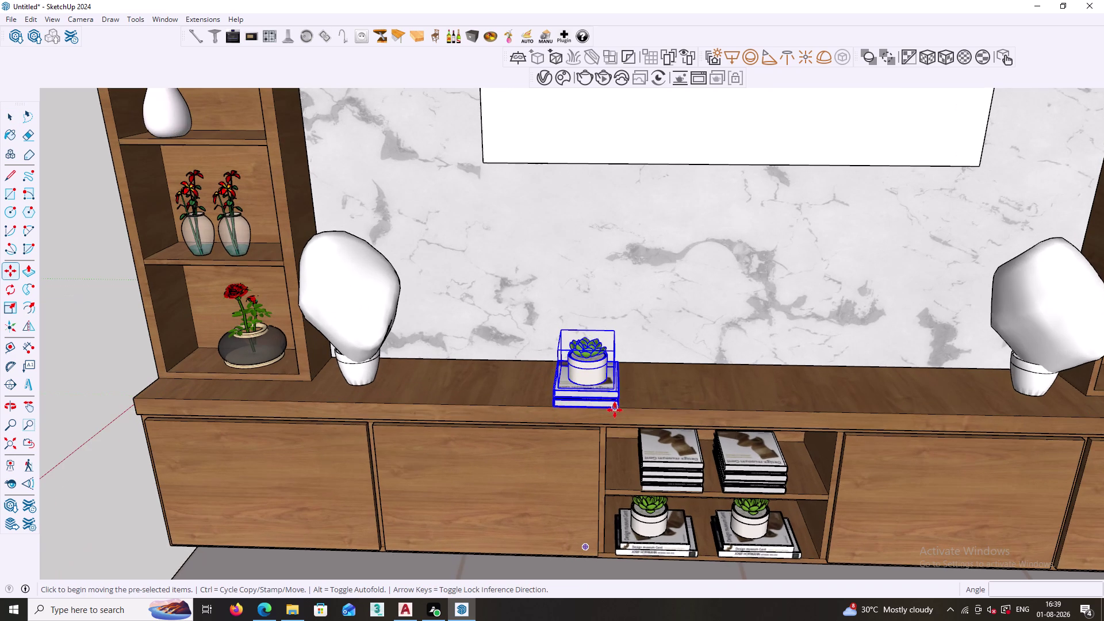
click(616, 408)
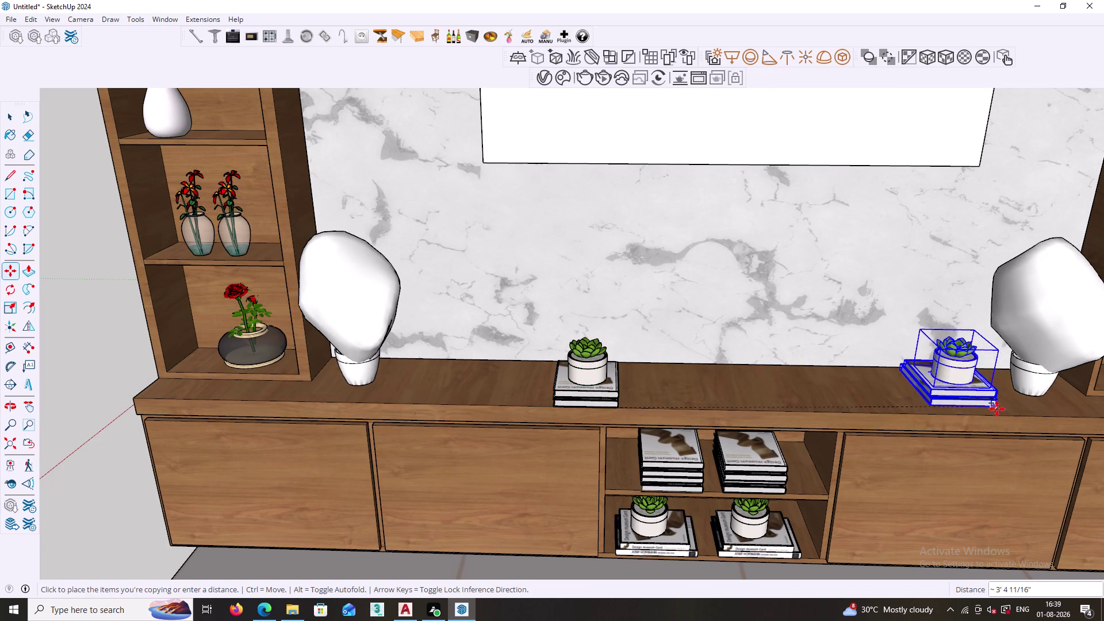
click(997, 415)
key(space)
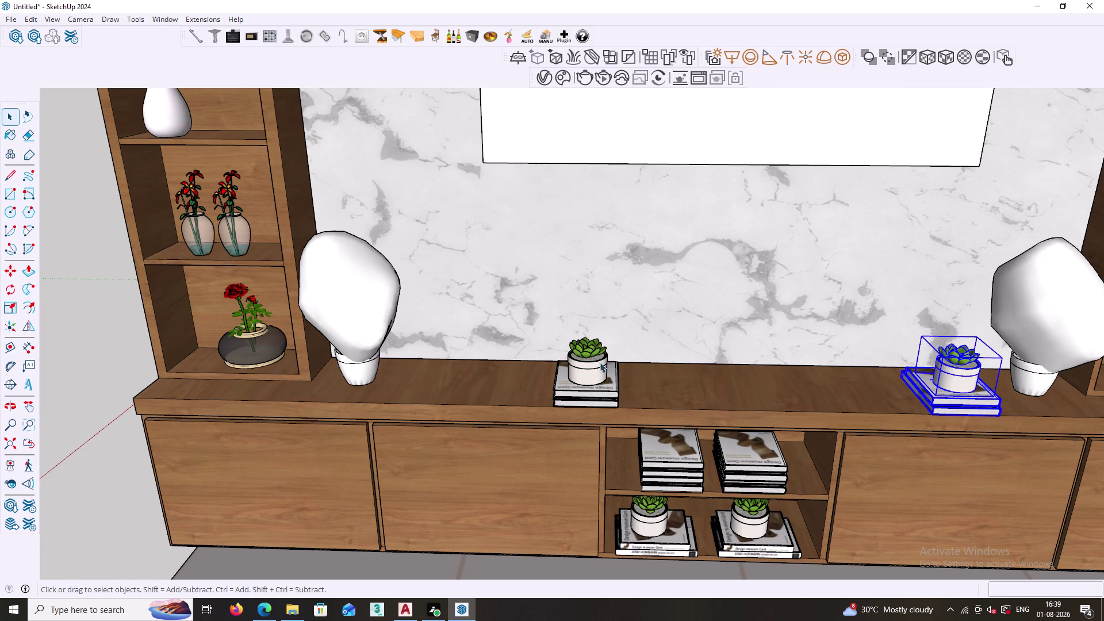
Delete the centre succulent and its book stack, then open the V-Ray Asset Editor.
click(580, 362)
key(Delete)
click(588, 382)
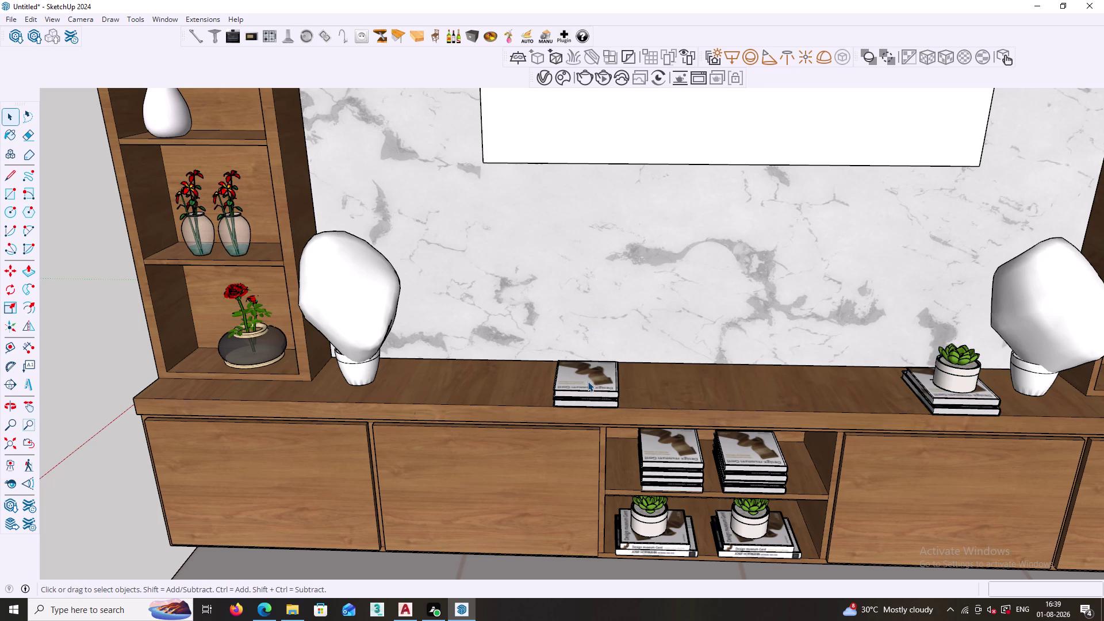
key(Delete)
click(588, 397)
key(Delete)
scroll(down, 3)
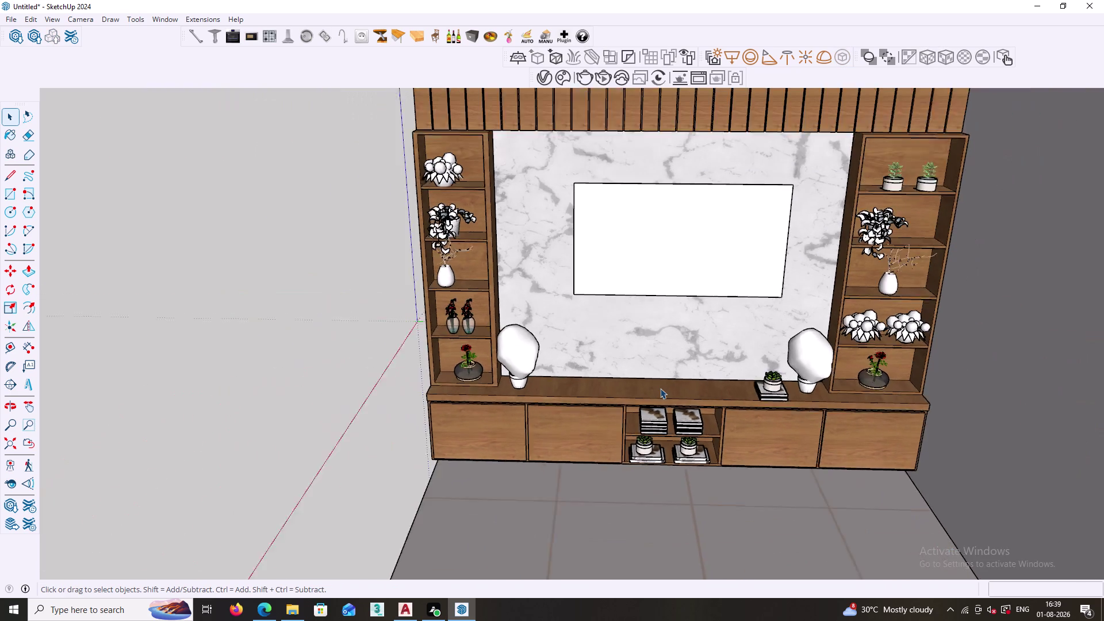
scroll(down, 3)
middle_drag(573, 398, 676, 381)
scroll(down, 3)
scroll(up, 3)
middle_drag(619, 422, 637, 402)
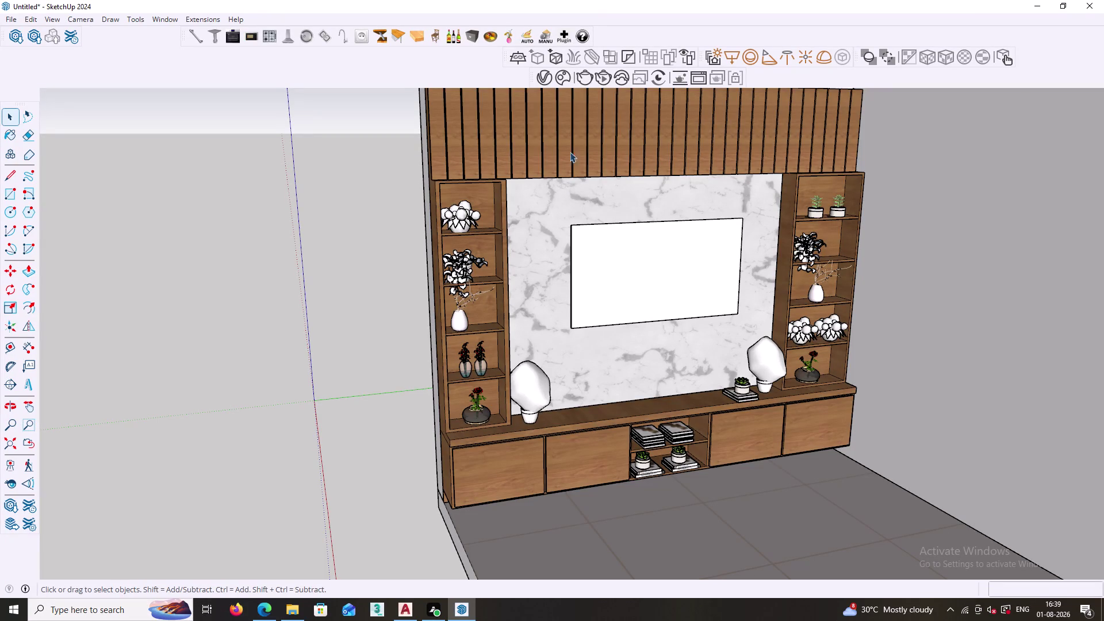
click(543, 76)
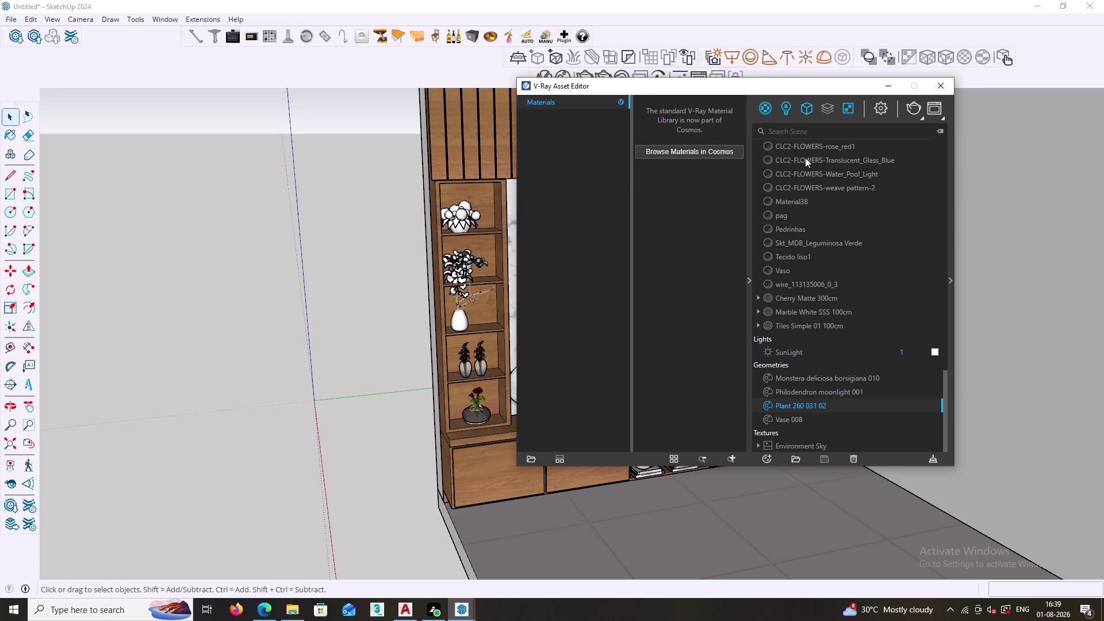
Add a new Generic V-Ray material and rename it 'tv'.
right_click(761, 106)
click(770, 128)
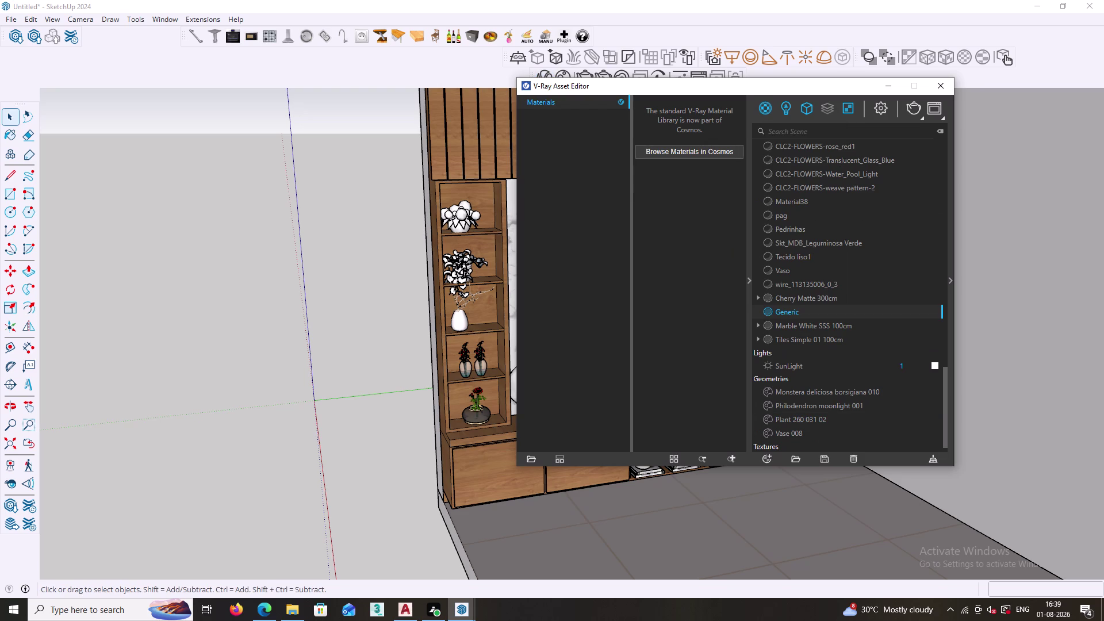
click(814, 309)
double_click(815, 309)
key(Delete)
key(Delete)
key(Delete)
key(BackSpace)
key(BackSpace)
key(BackSpace)
text(tv)
Open the tv material's settings and browse textures for Diffuse Color.
drag(811, 83, 372, 149)
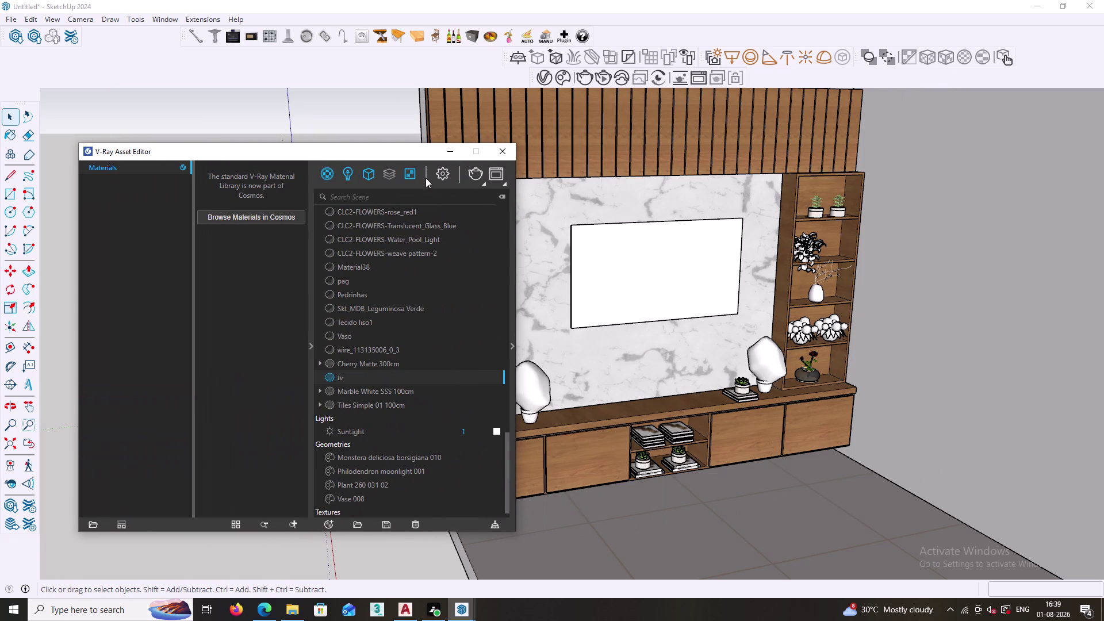
click(512, 349)
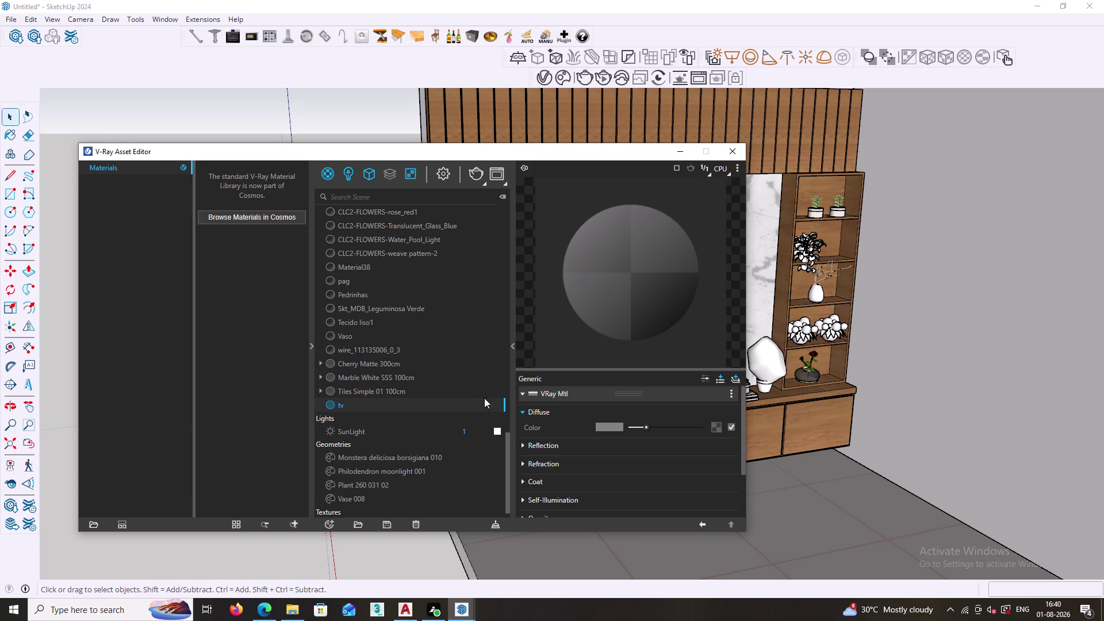
click(718, 429)
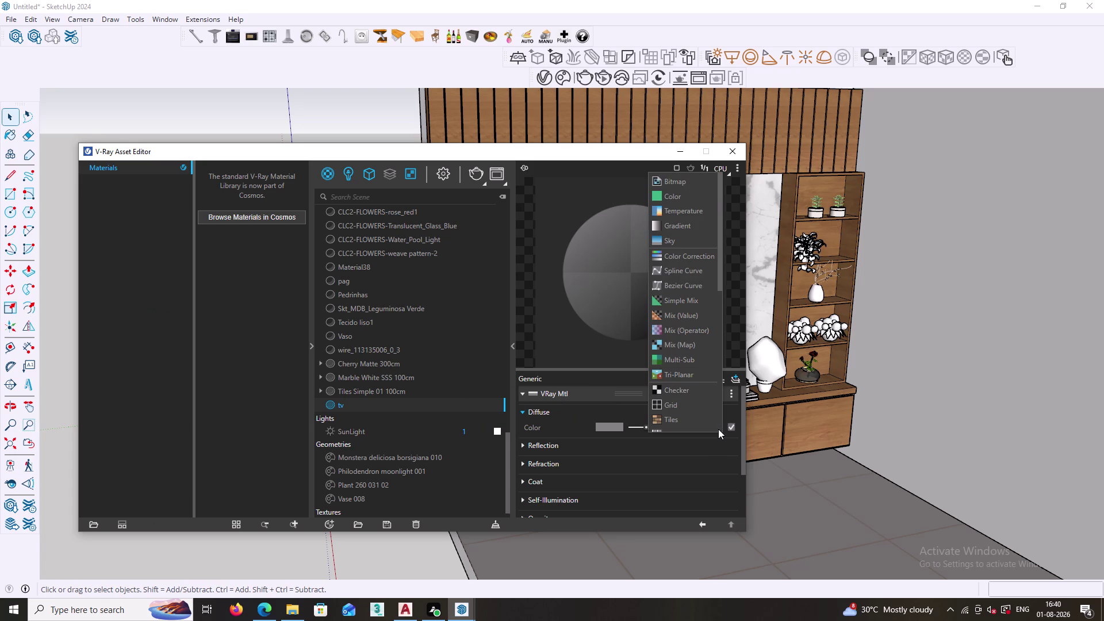
Choose Bitmap for the tv material's diffuse texture and browse to This PC > Downloads.
click(674, 179)
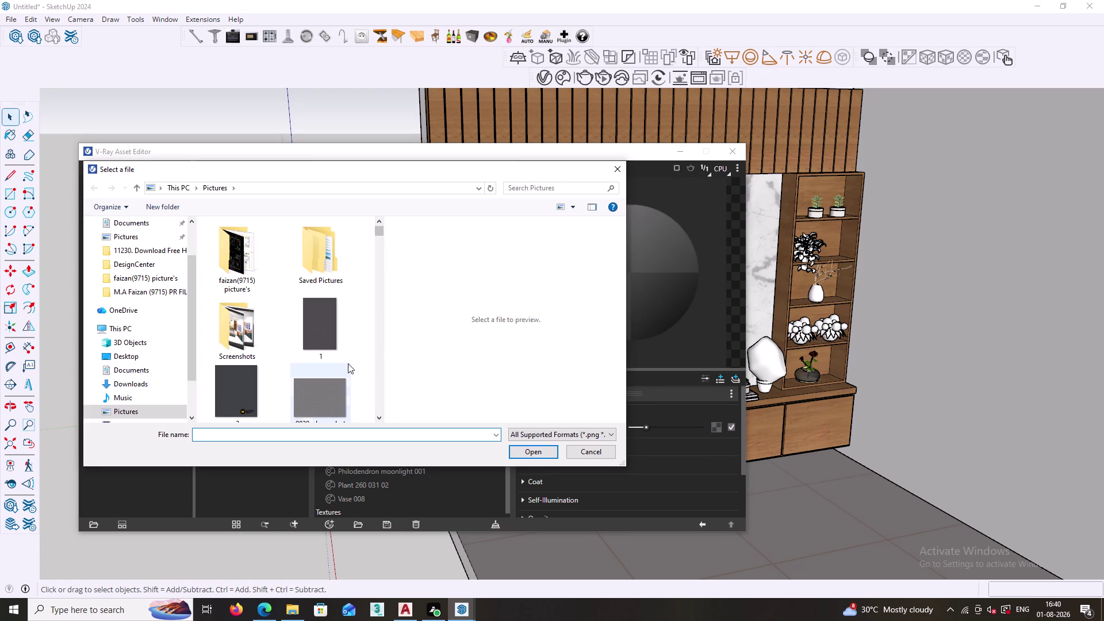
click(129, 326)
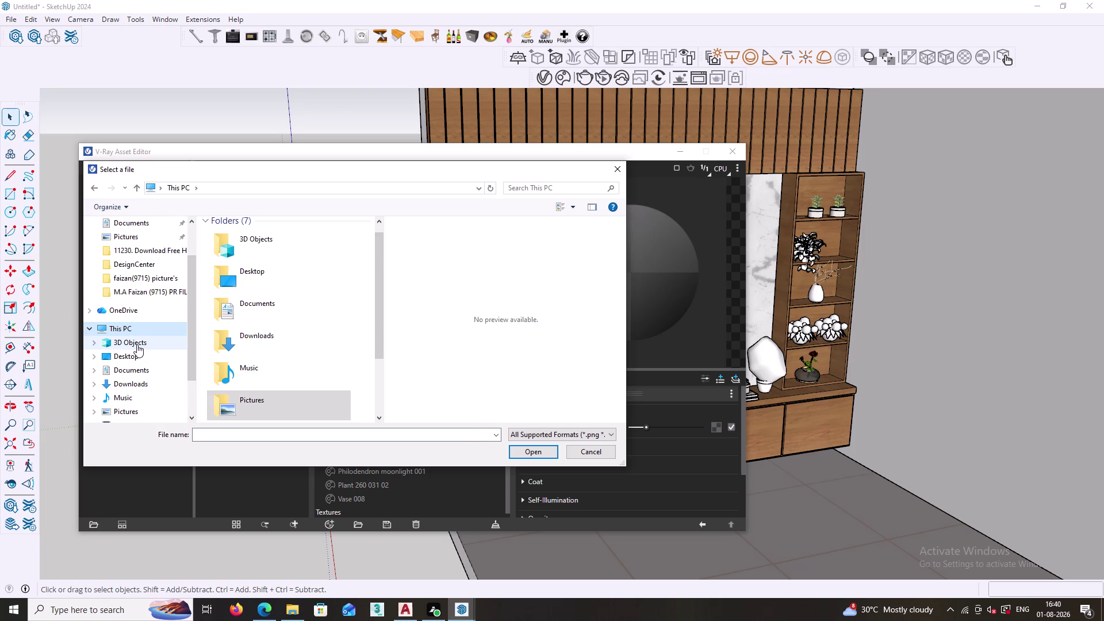
click(142, 381)
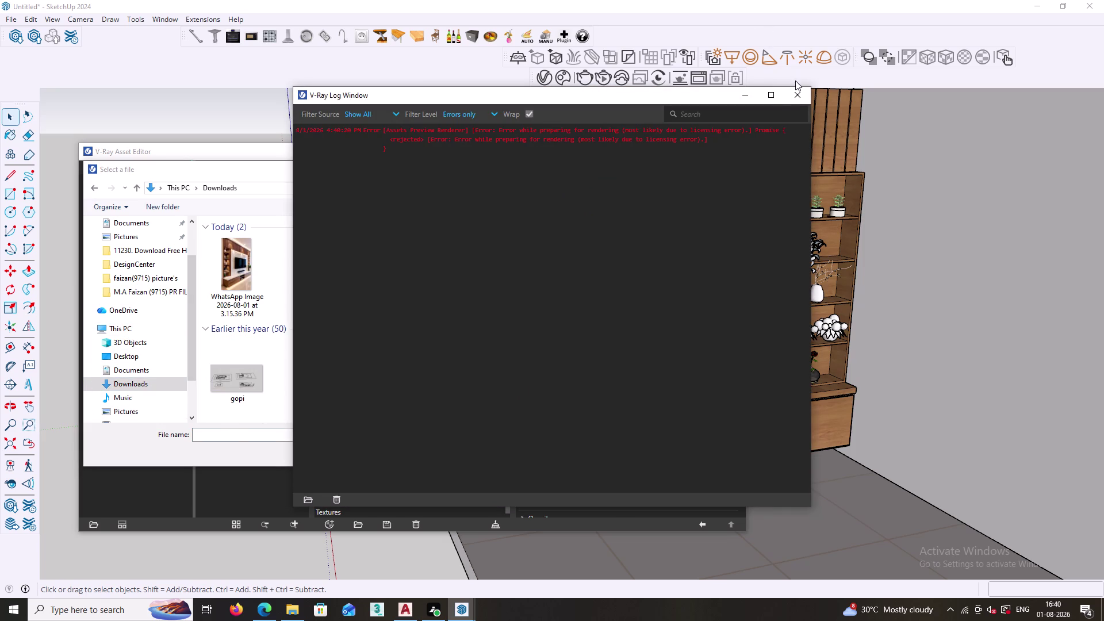
click(796, 98)
Find the horse-and-foal photo in Downloads and load it as the bitmap.
scroll(down, 3)
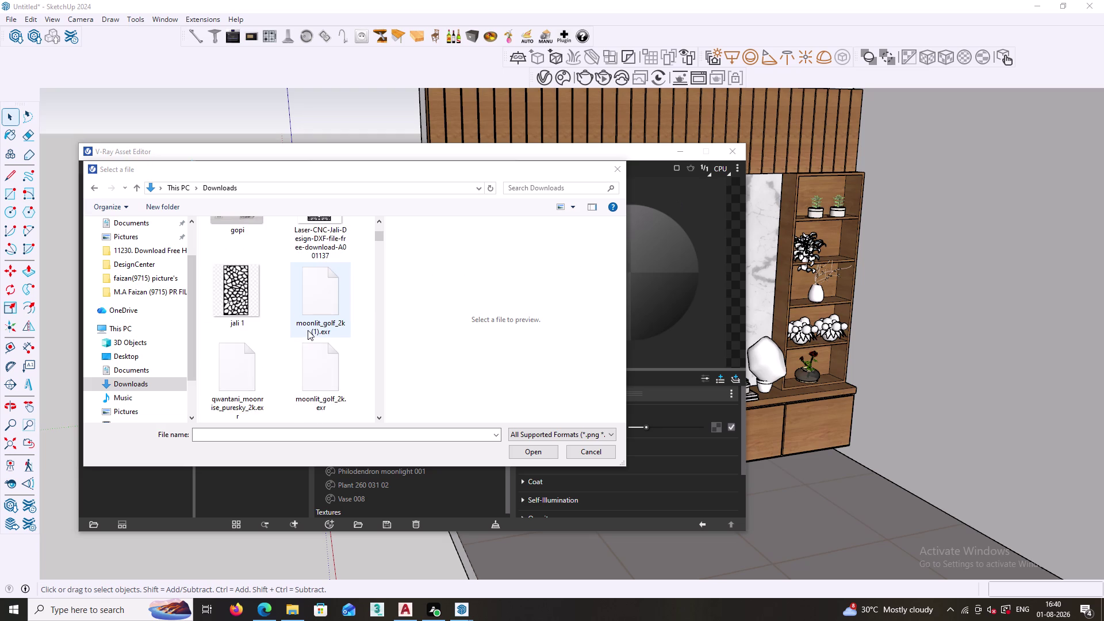
scroll(down, 3)
scroll(down, 3)
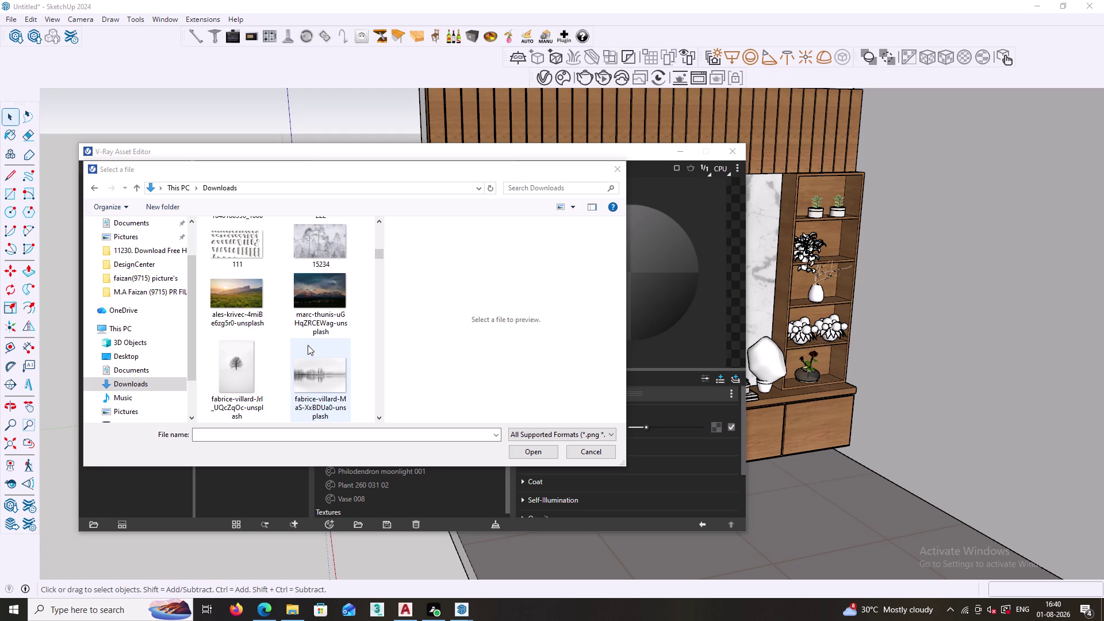
scroll(up, 3)
scroll(up, 3)
scroll(down, 3)
scroll(down, 3)
scroll(down, 3)
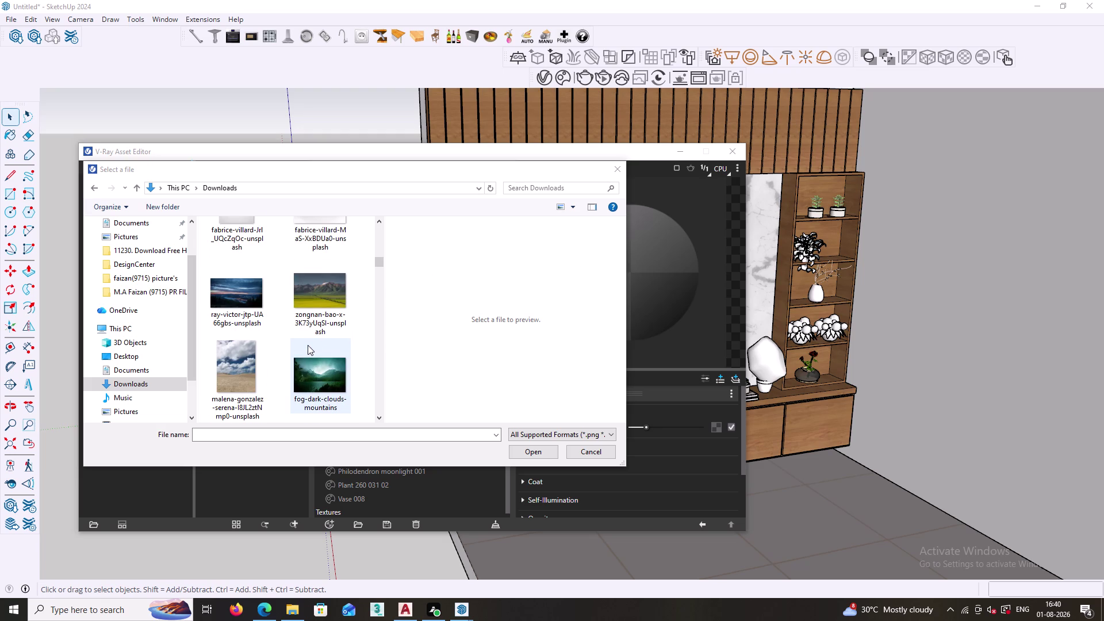
scroll(down, 3)
scroll(down, 3)
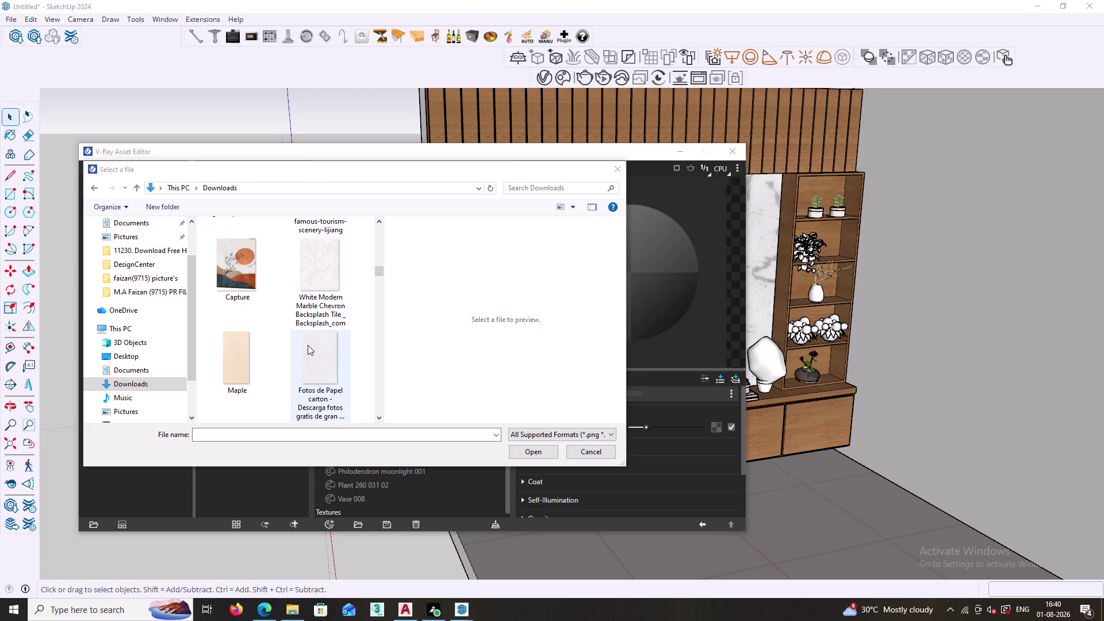
scroll(down, 3)
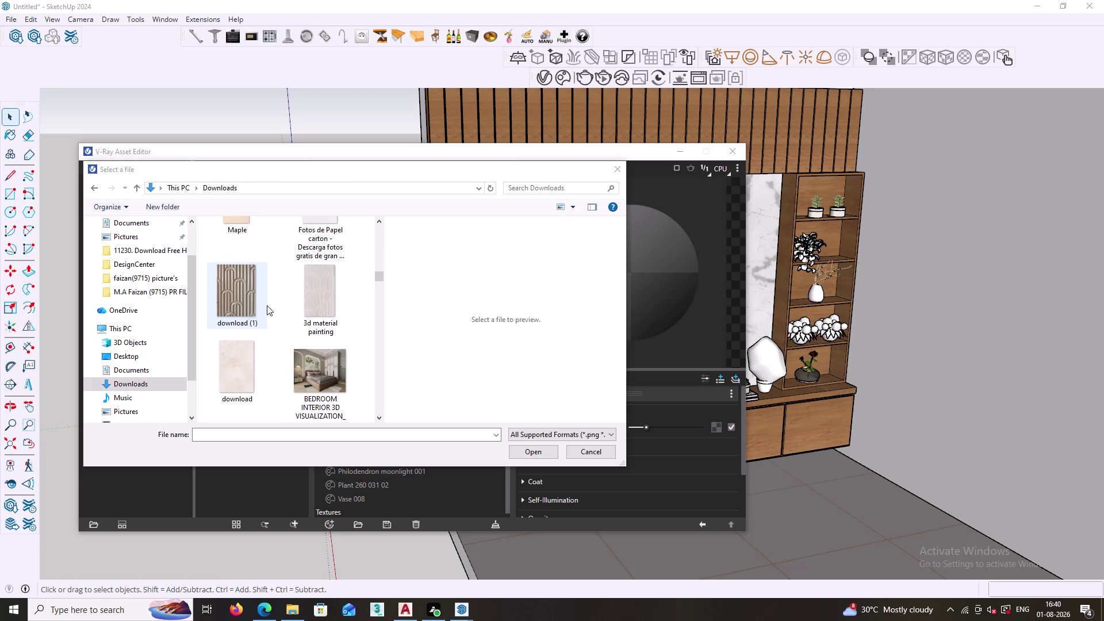
scroll(down, 3)
scroll(down, 3)
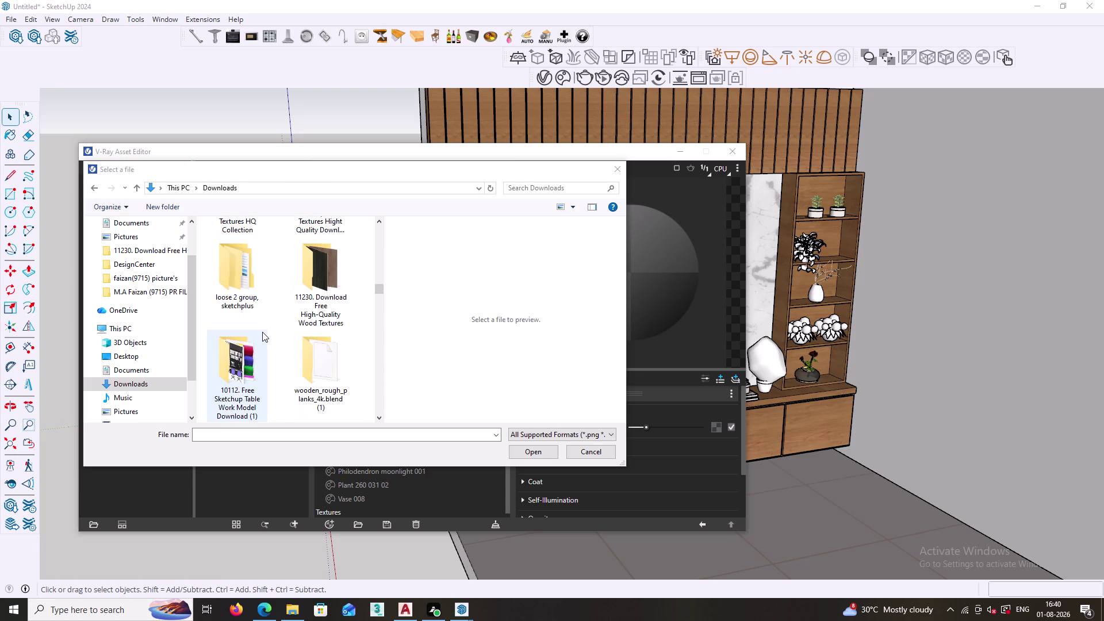
scroll(down, 3)
scroll(down, 3)
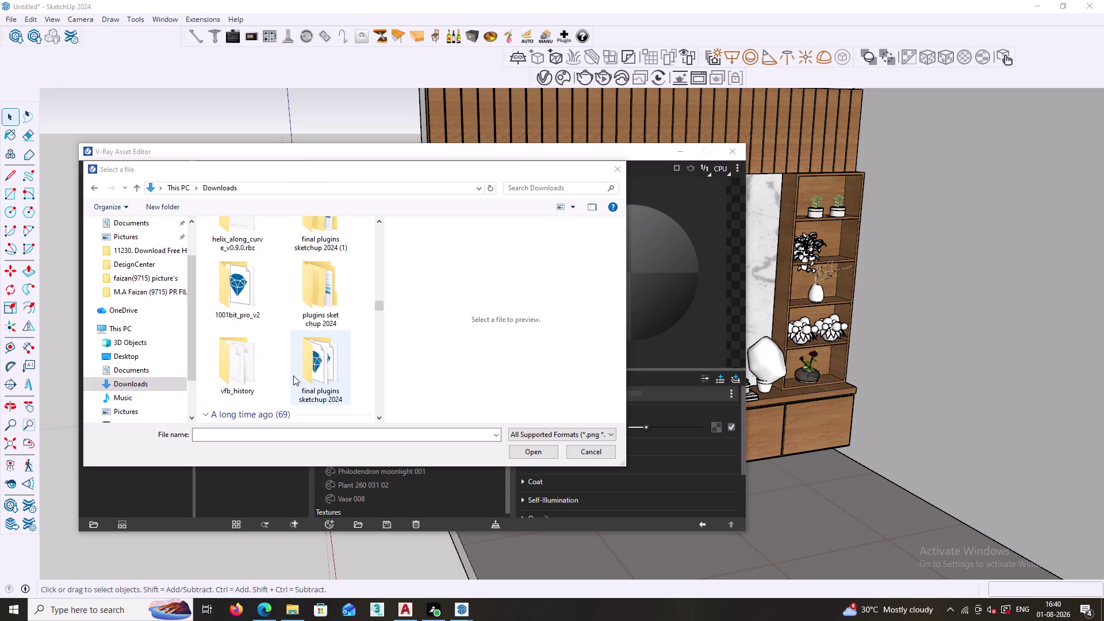
scroll(down, 3)
scroll(down, 3)
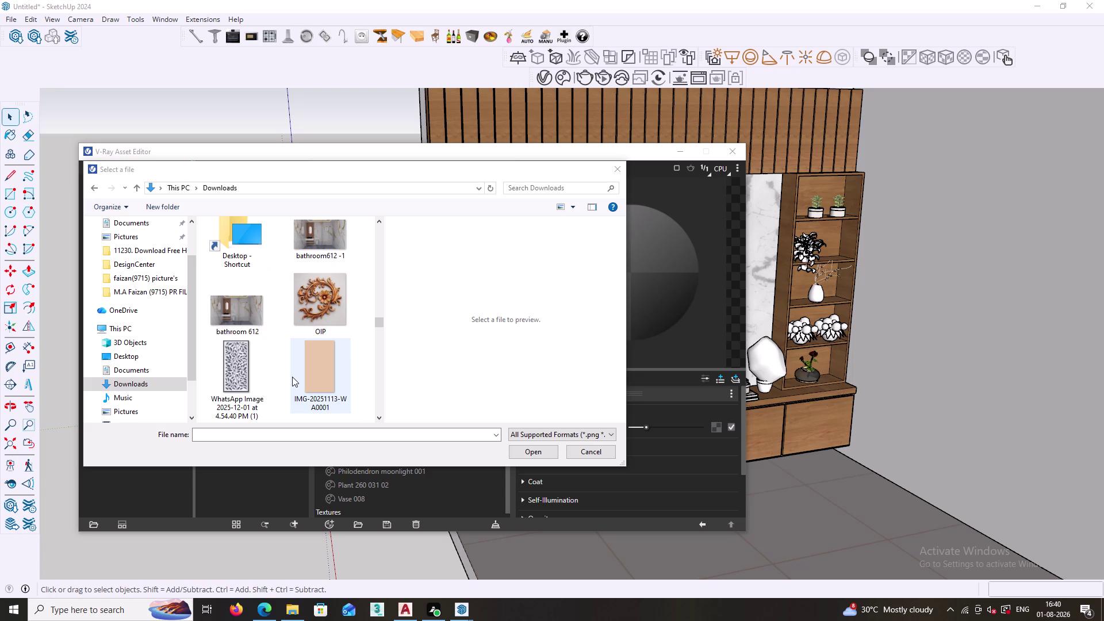
scroll(down, 3)
scroll(down, 3)
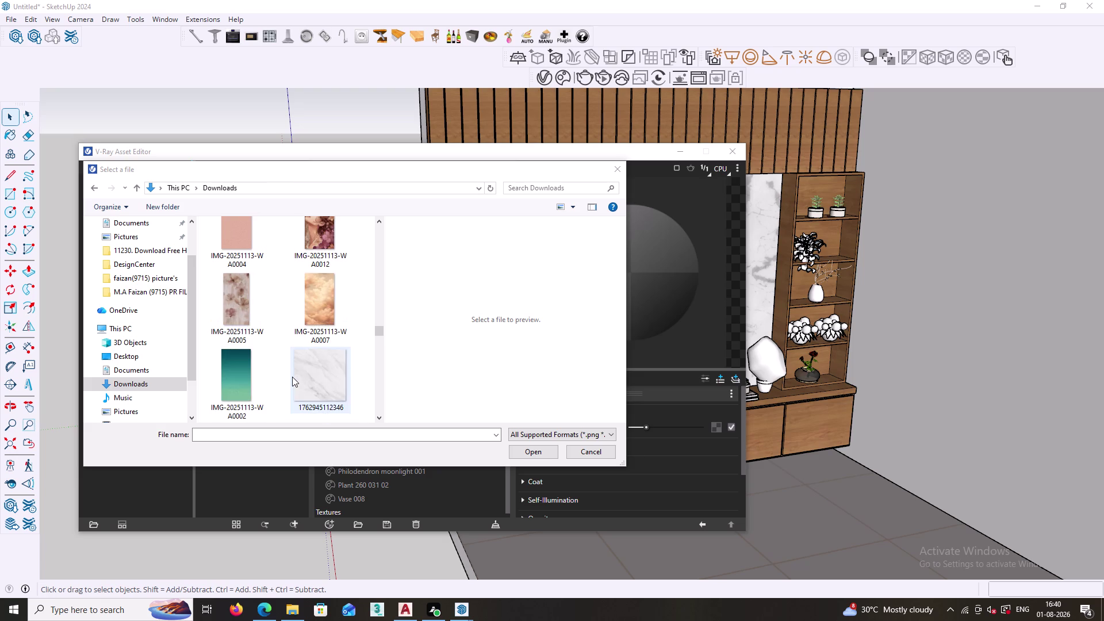
scroll(up, 3)
scroll(down, 3)
scroll(down, 3)
scroll(down, 3)
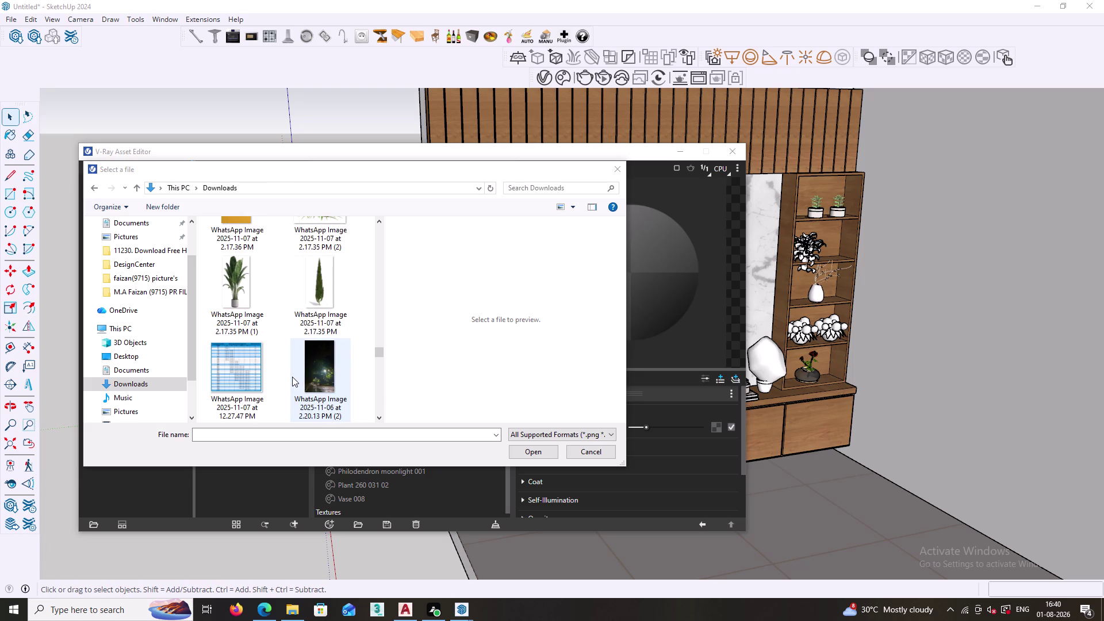
scroll(down, 3)
scroll(down, 3)
scroll(down, 3)
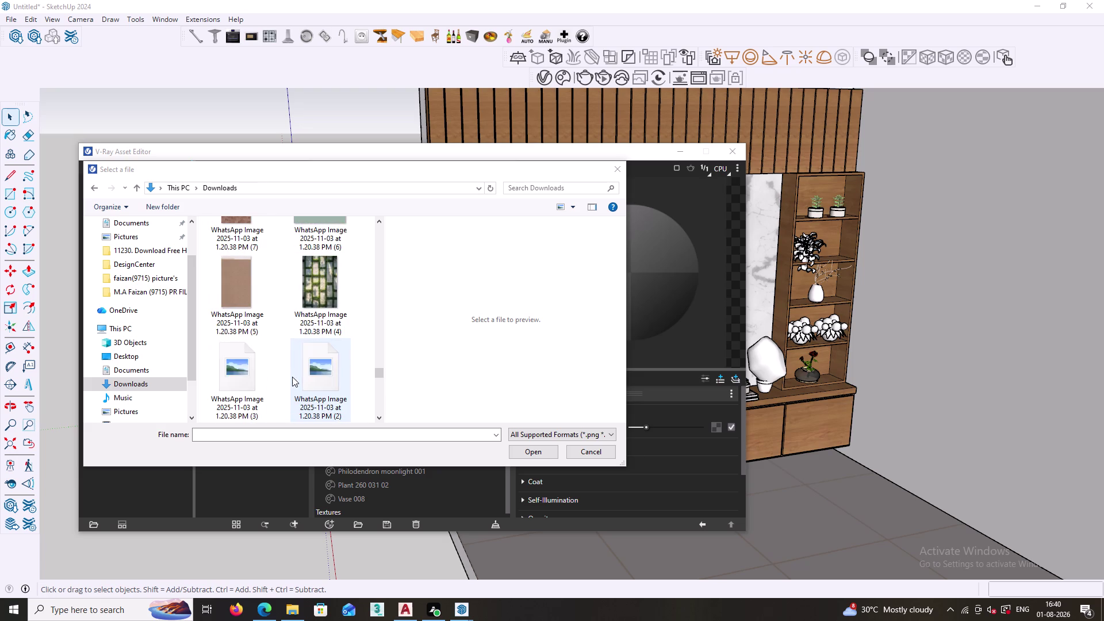
scroll(down, 3)
scroll(down, 3)
scroll(down, 3)
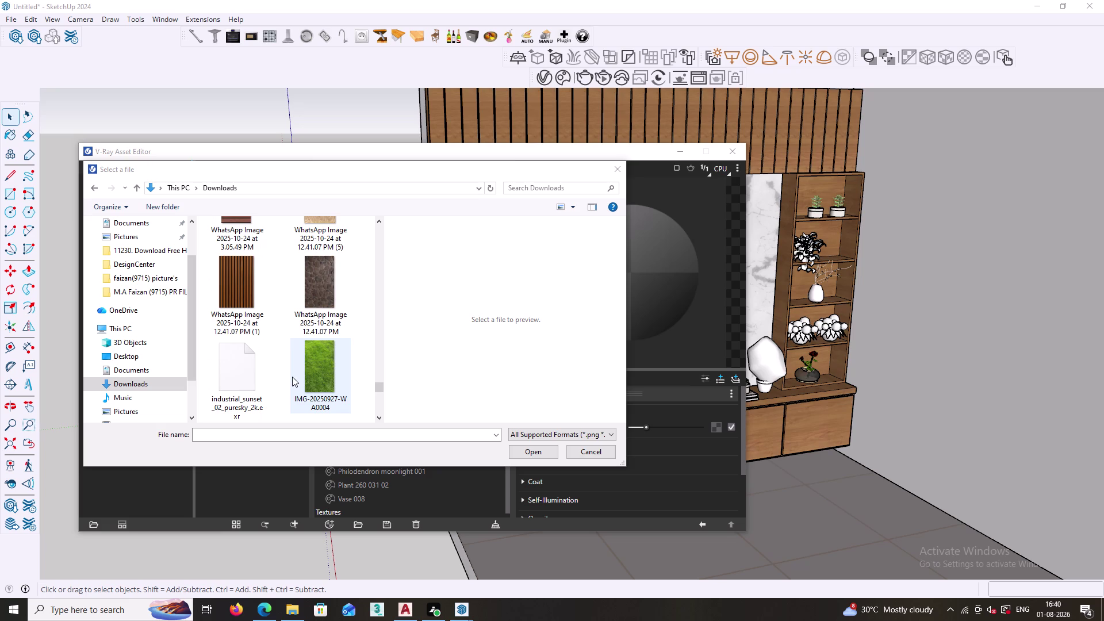
scroll(down, 3)
scroll(down, 3)
scroll(down, 3)
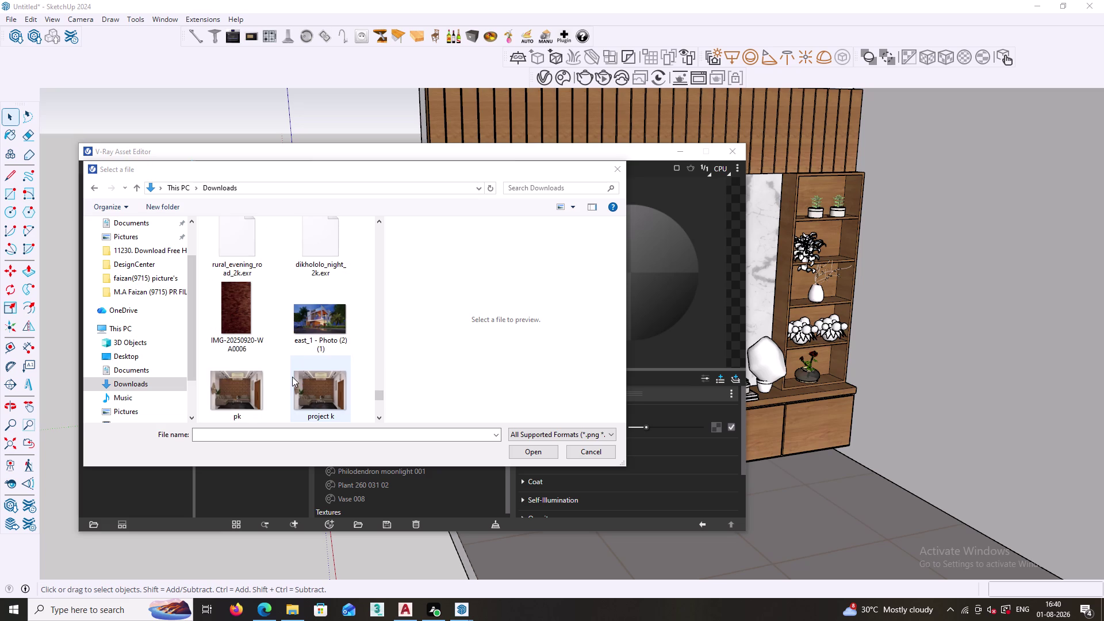
scroll(down, 3)
scroll(down, 3)
scroll(up, 3)
scroll(down, 3)
scroll(down, 3)
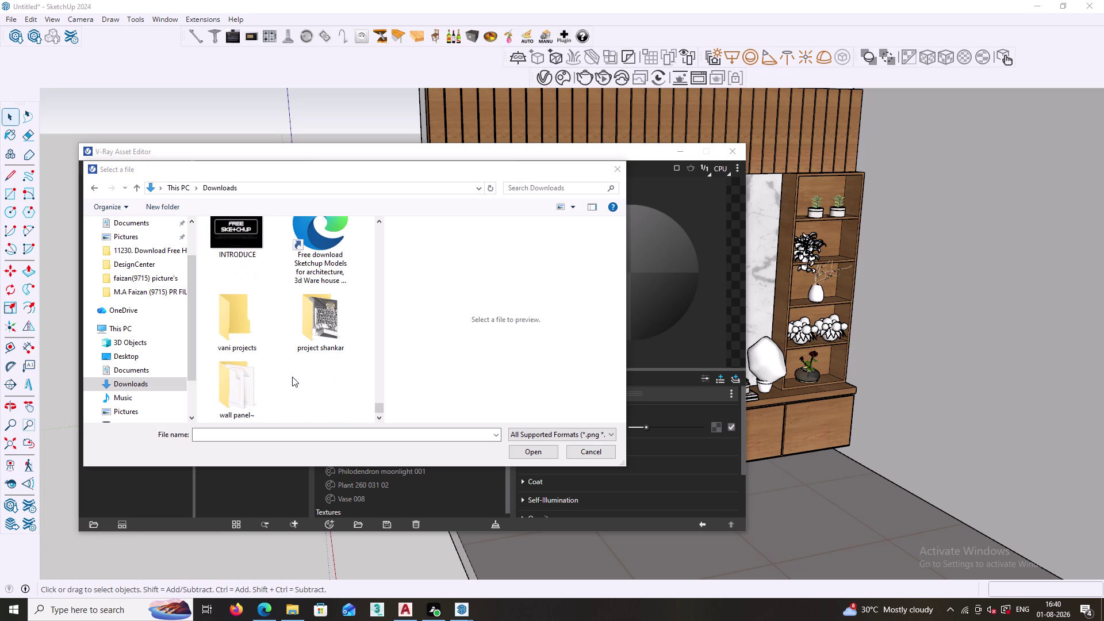
scroll(up, 3)
scroll(up, 3)
scroll(up, 3)
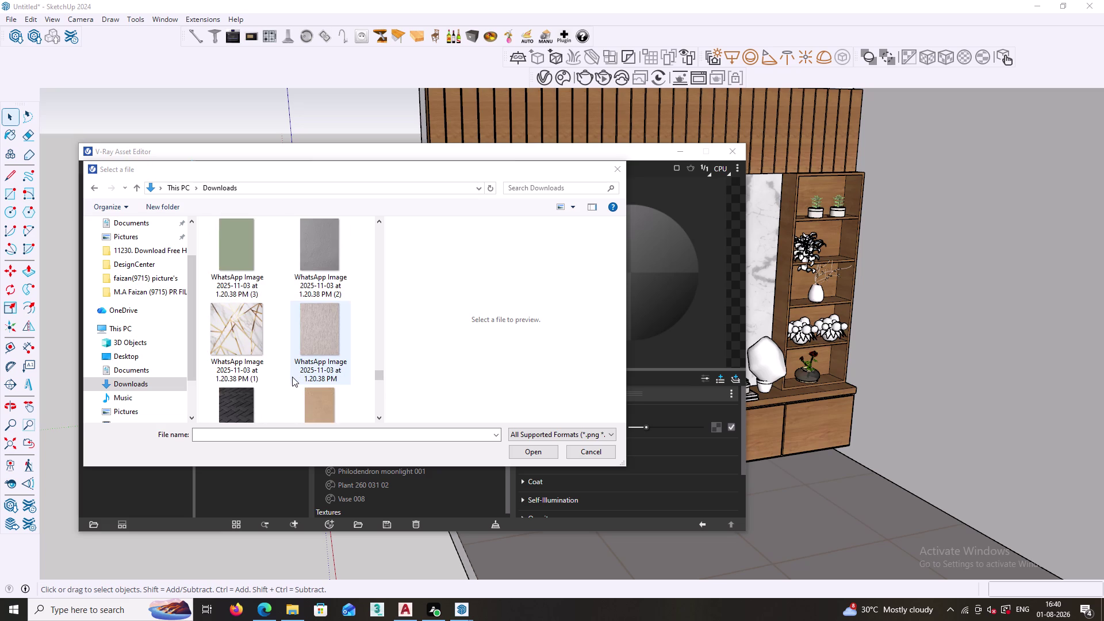
scroll(up, 3)
scroll(up, 3)
scroll(up, 3)
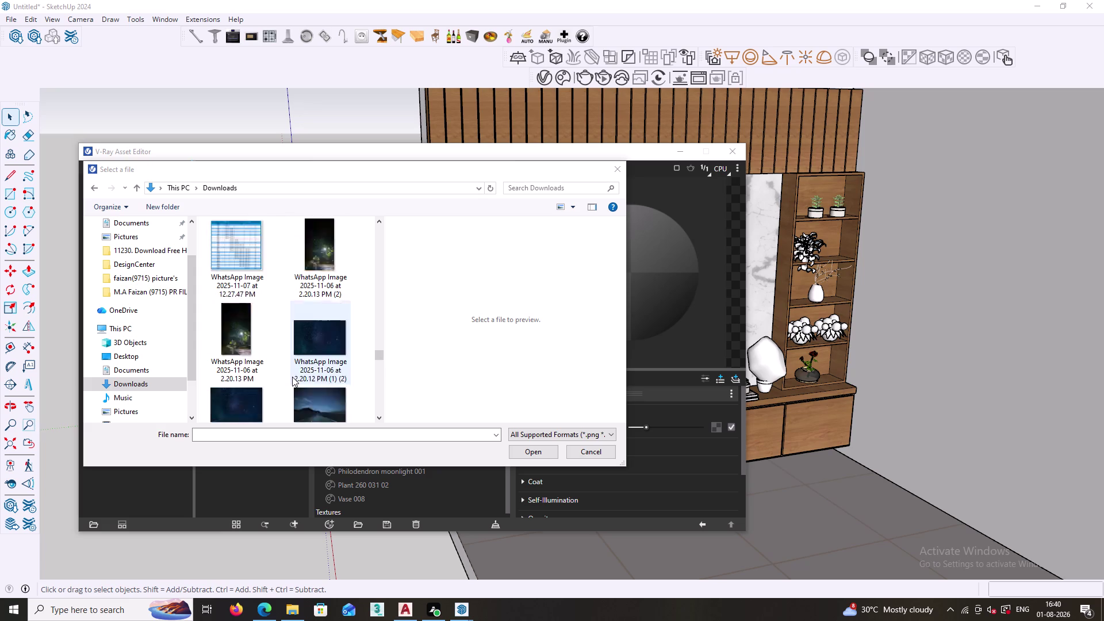
scroll(up, 3)
scroll(up, 3)
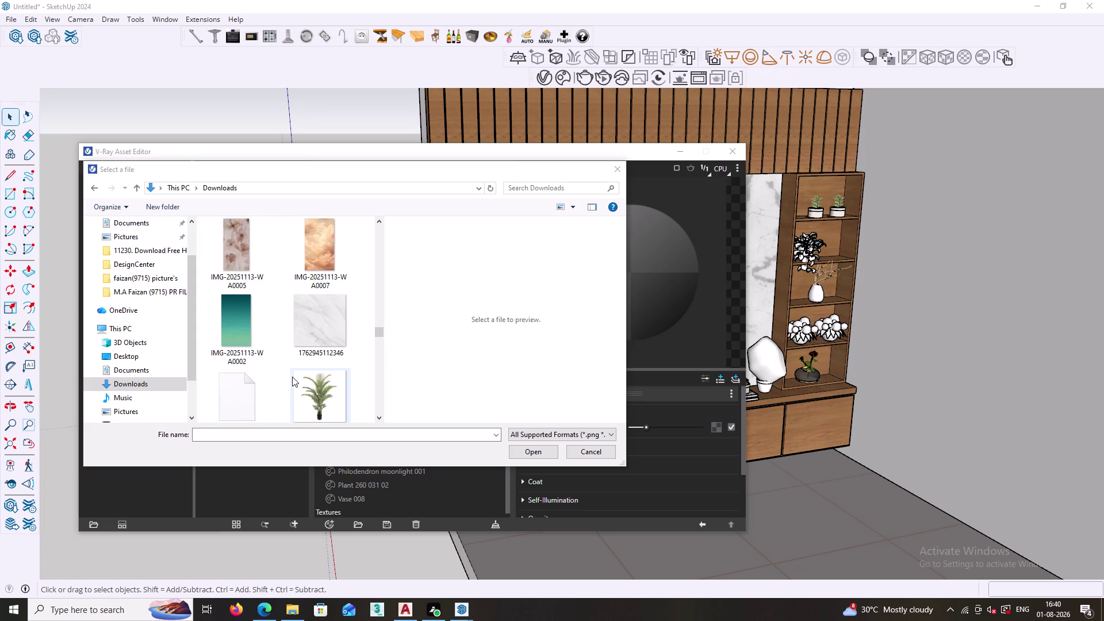
scroll(up, 3)
scroll(up, 3)
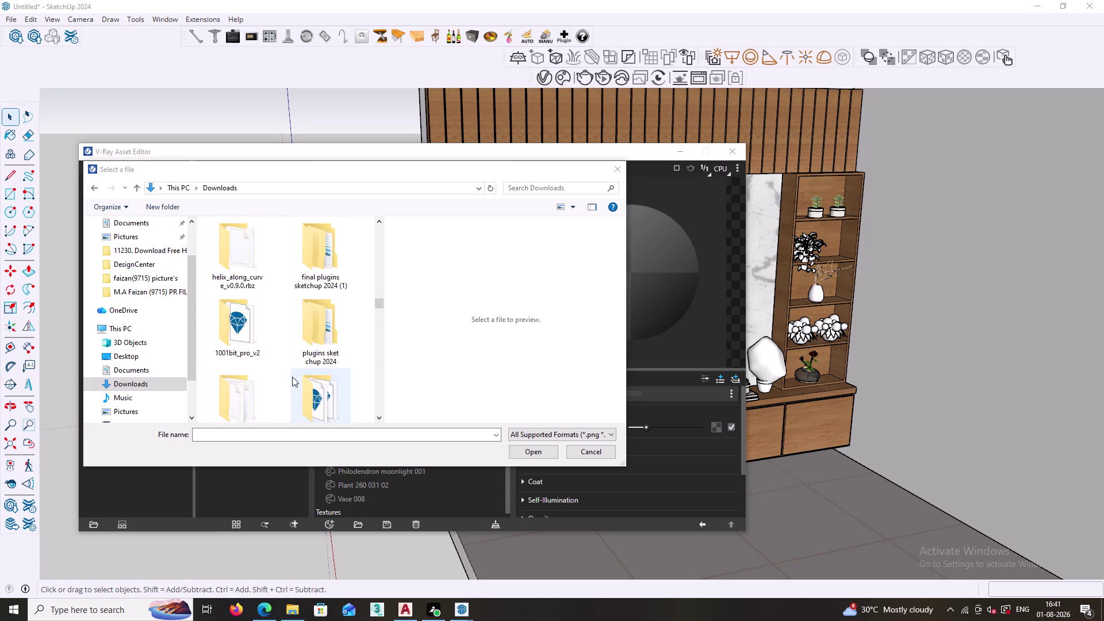
scroll(up, 3)
scroll(up, 3)
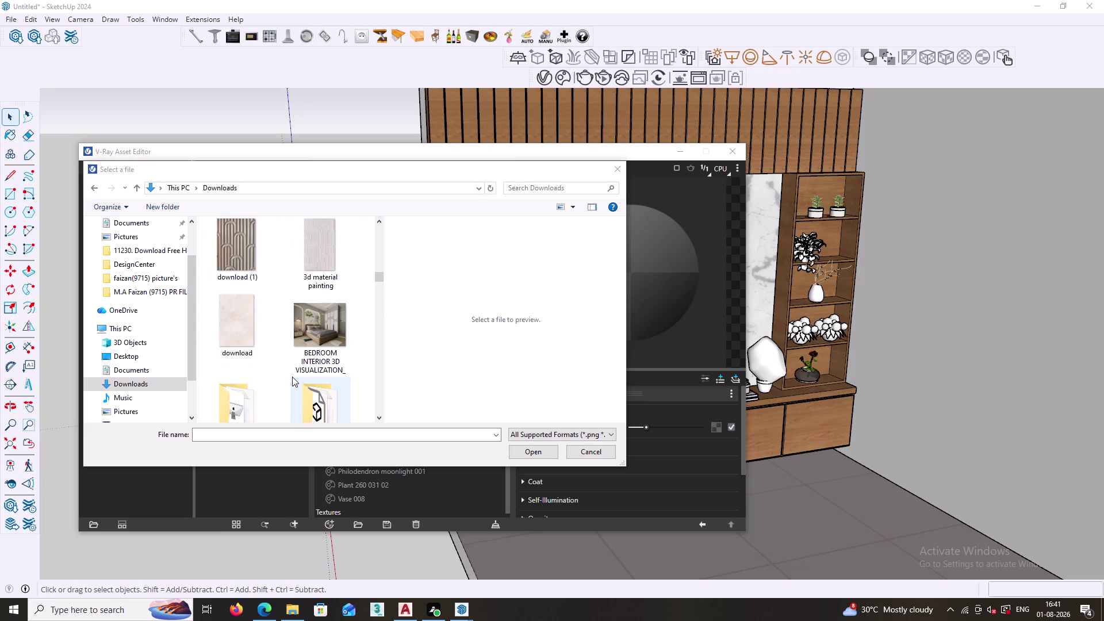
scroll(up, 3)
scroll(up, 3)
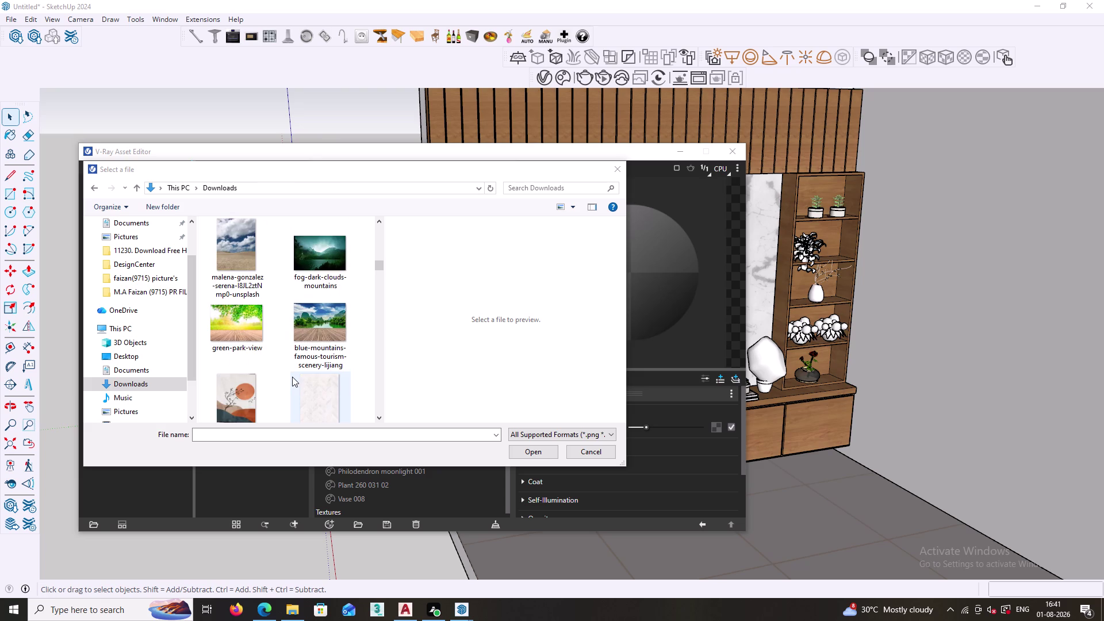
scroll(up, 3)
scroll(up, 3)
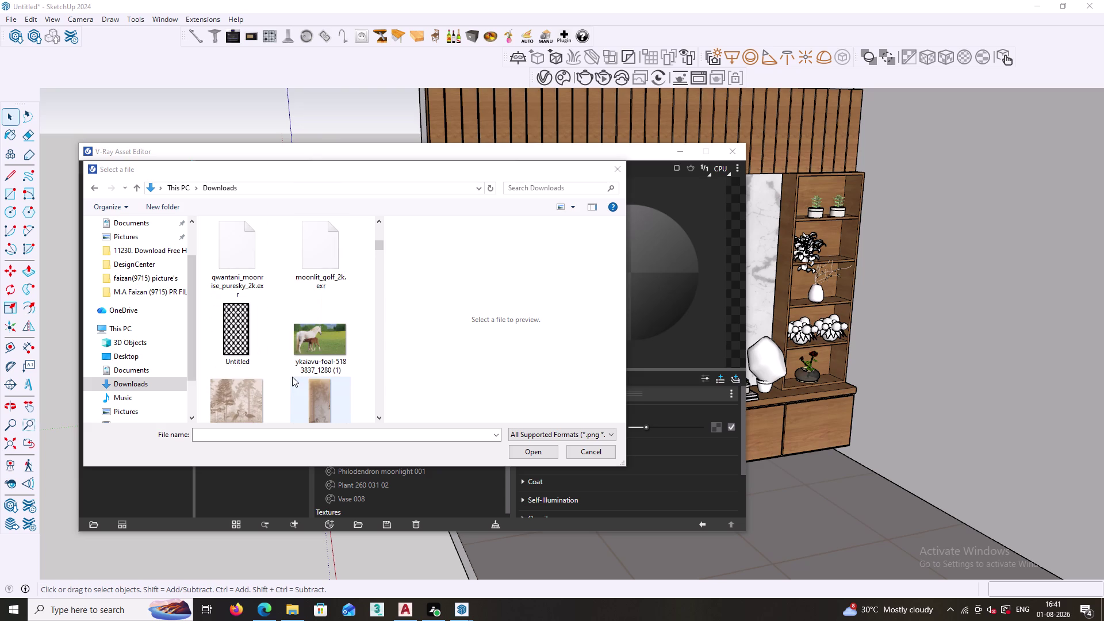
click(334, 345)
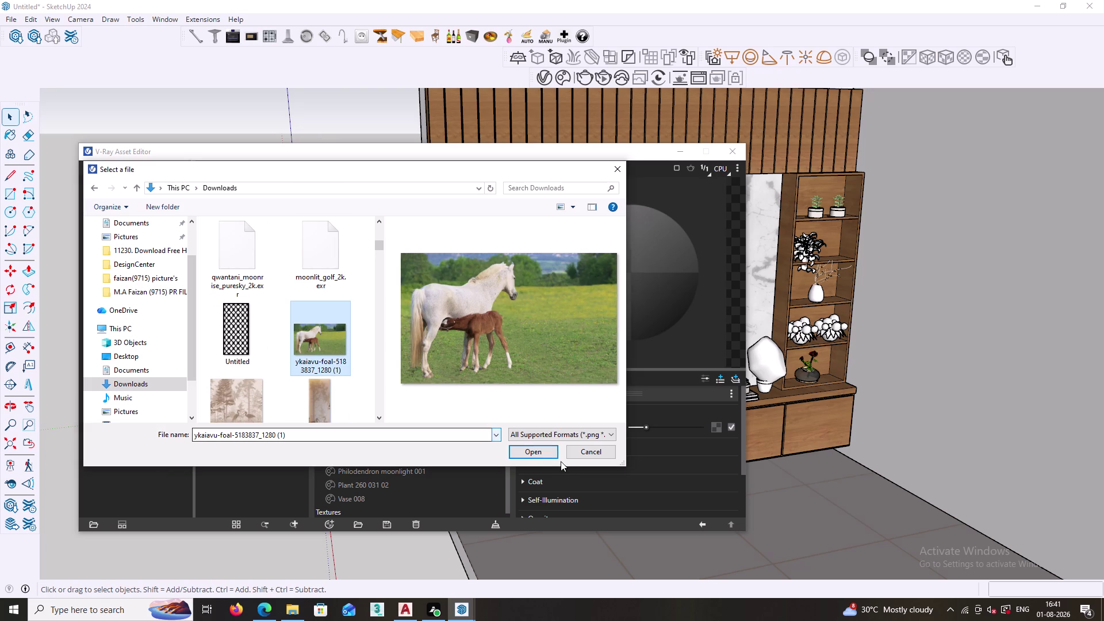
click(550, 454)
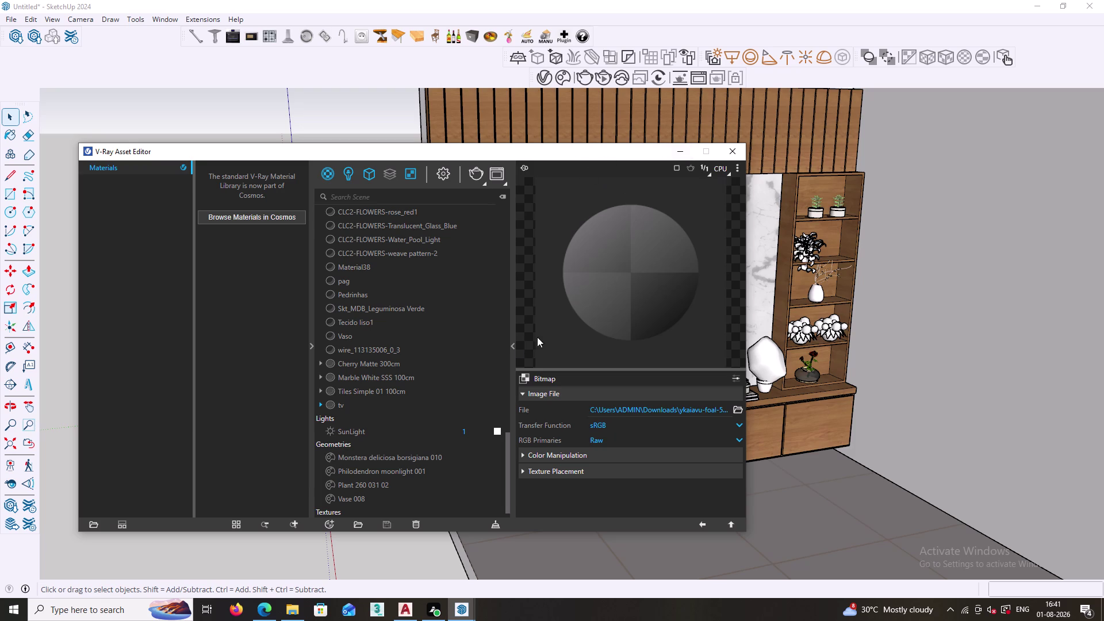
Apply the tv material to the selected TV screen face.
click(510, 348)
click(651, 290)
double_click(650, 290)
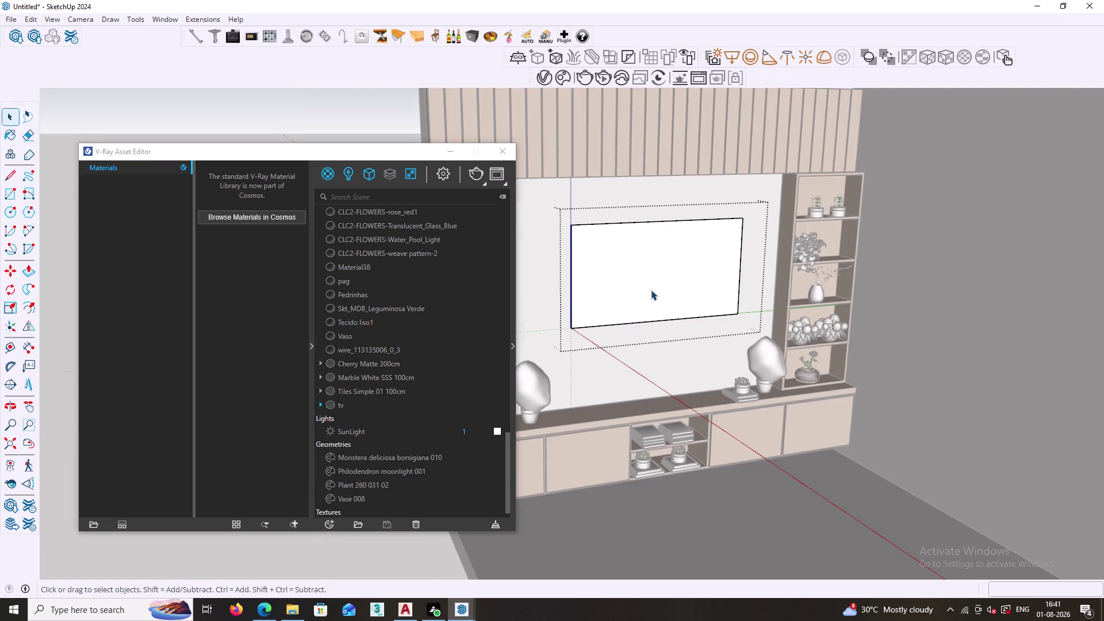
click(606, 292)
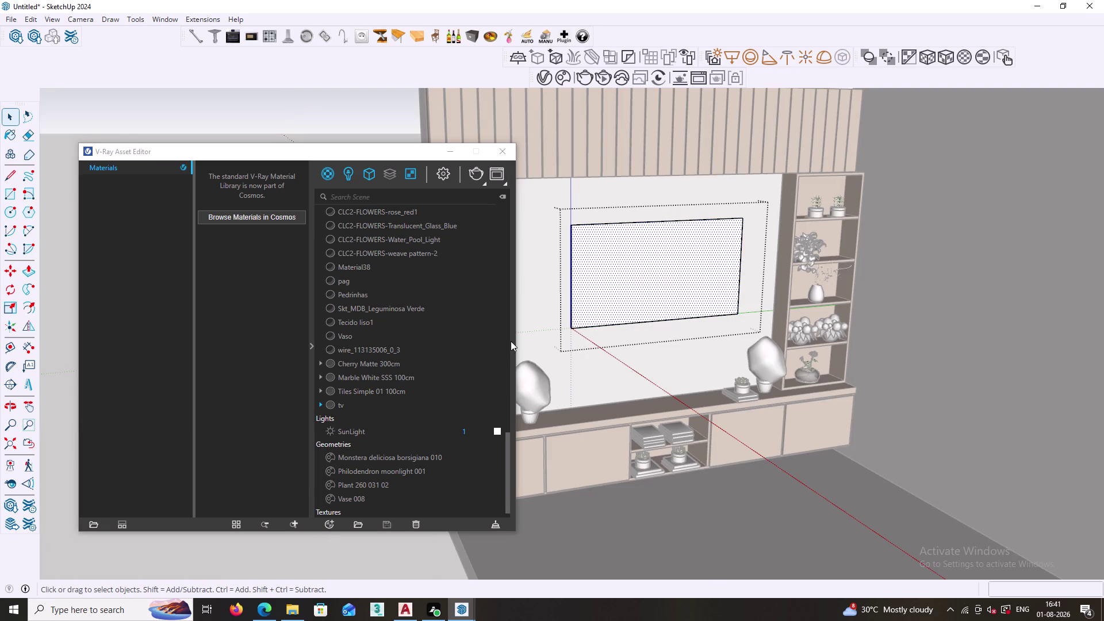
click(362, 403)
right_click(362, 403)
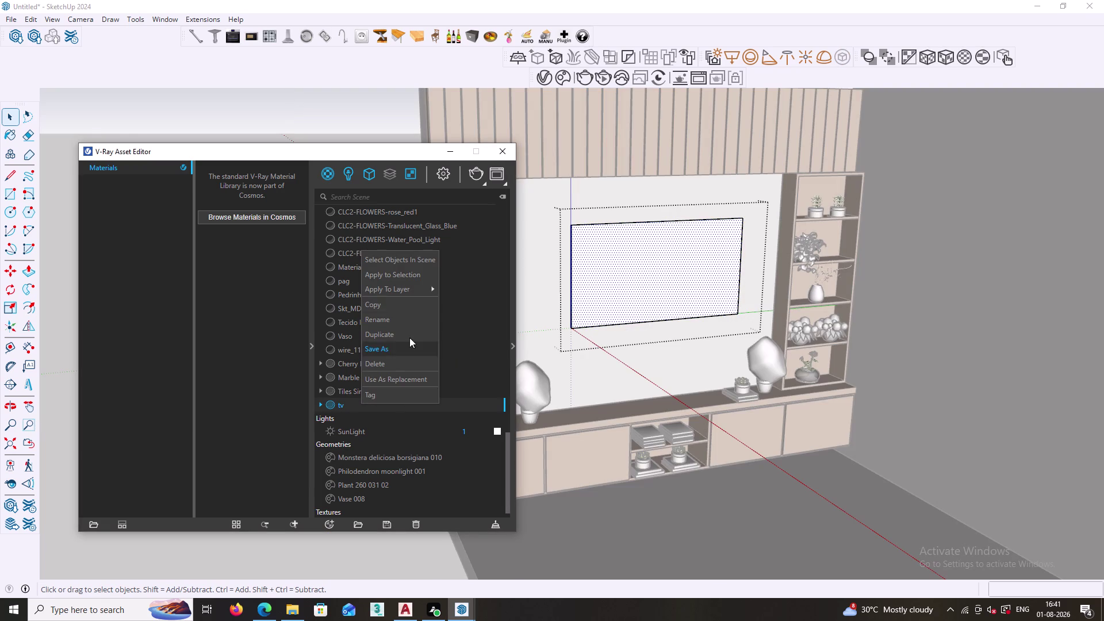
click(412, 277)
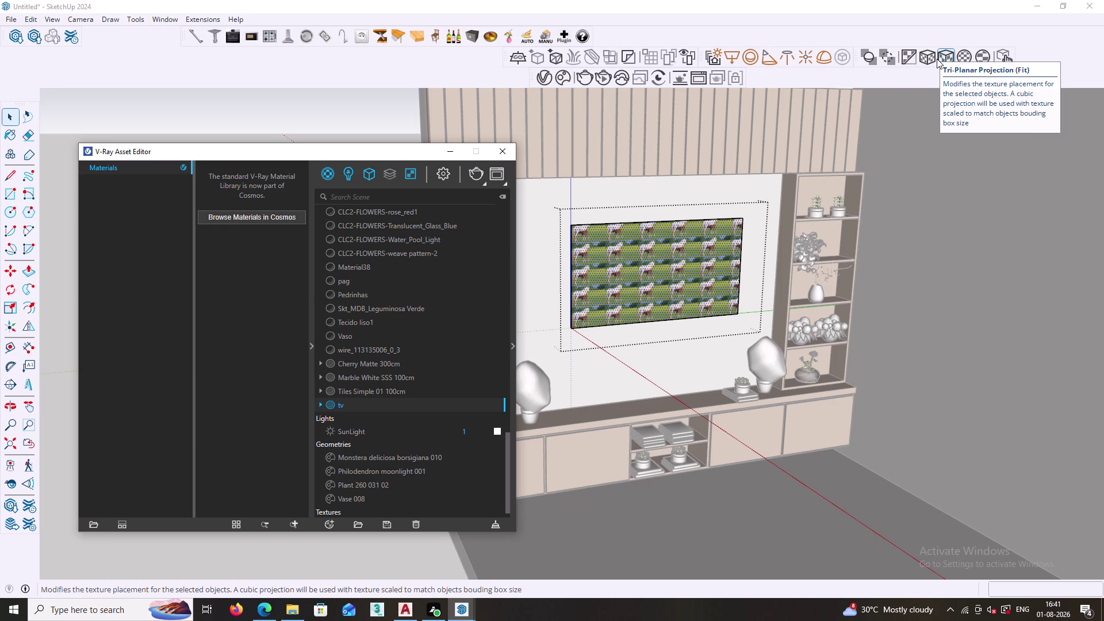
Fit the image once with Tri-Planar Projection (Fit) and close the V-Ray Asset Editor.
click(937, 58)
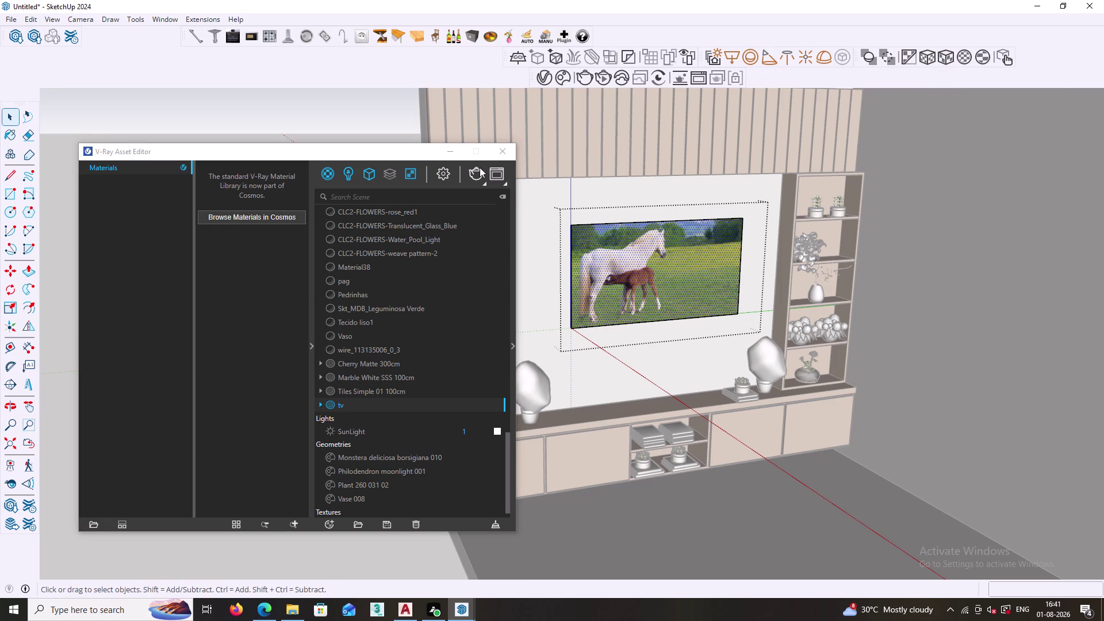
click(496, 153)
click(367, 257)
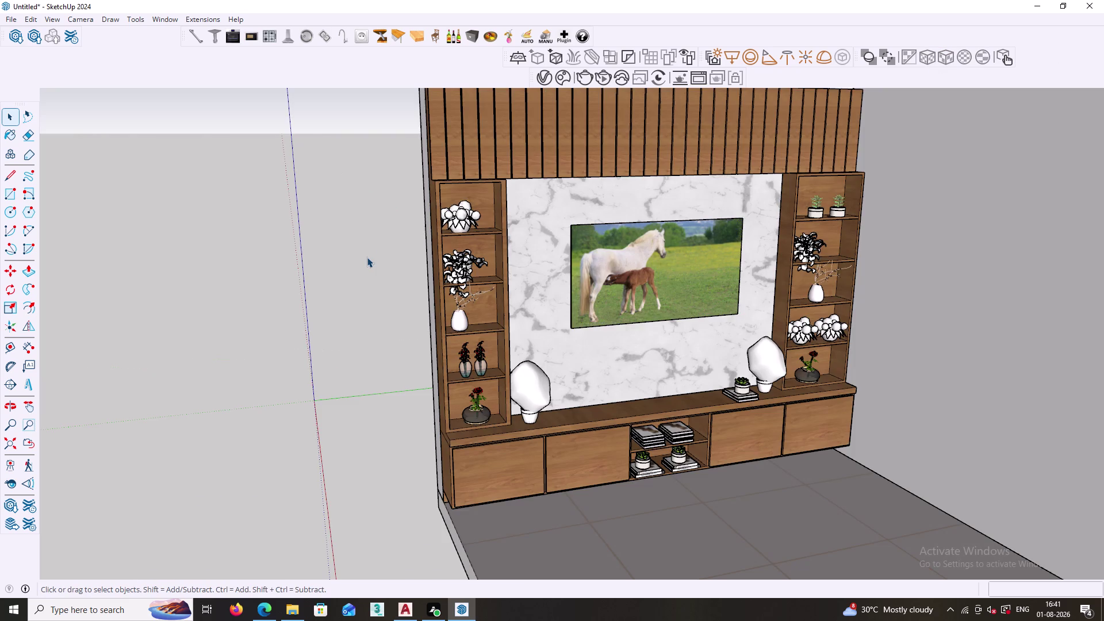
Inside the TV group, push/pull the screen face out a small distance.
scroll(down, 3)
middle_drag(682, 493, 694, 404)
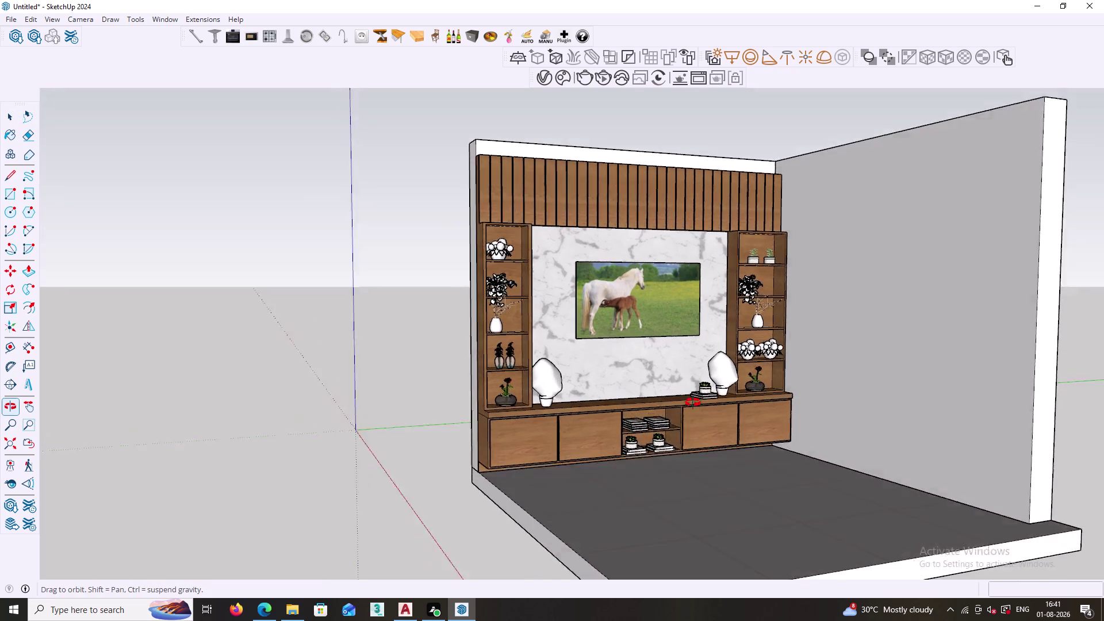
middle_drag(694, 404, 618, 458)
scroll(up, 3)
middle_drag(572, 294, 616, 354)
scroll(up, 3)
middle_drag(563, 261, 587, 281)
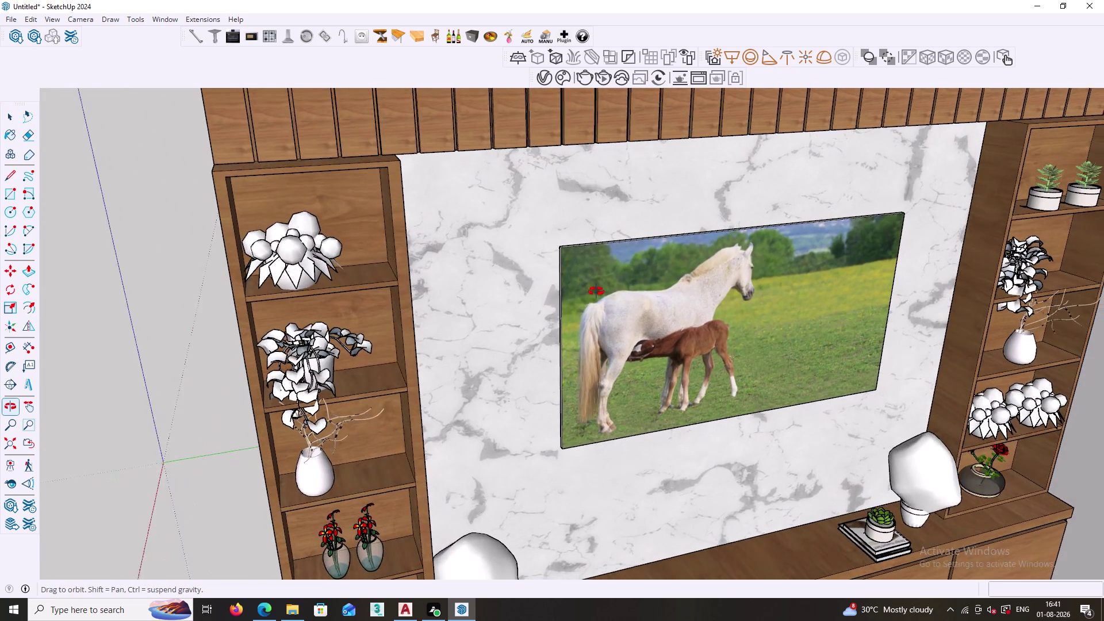
middle_drag(587, 282, 607, 301)
scroll(up, 3)
double_click(582, 267)
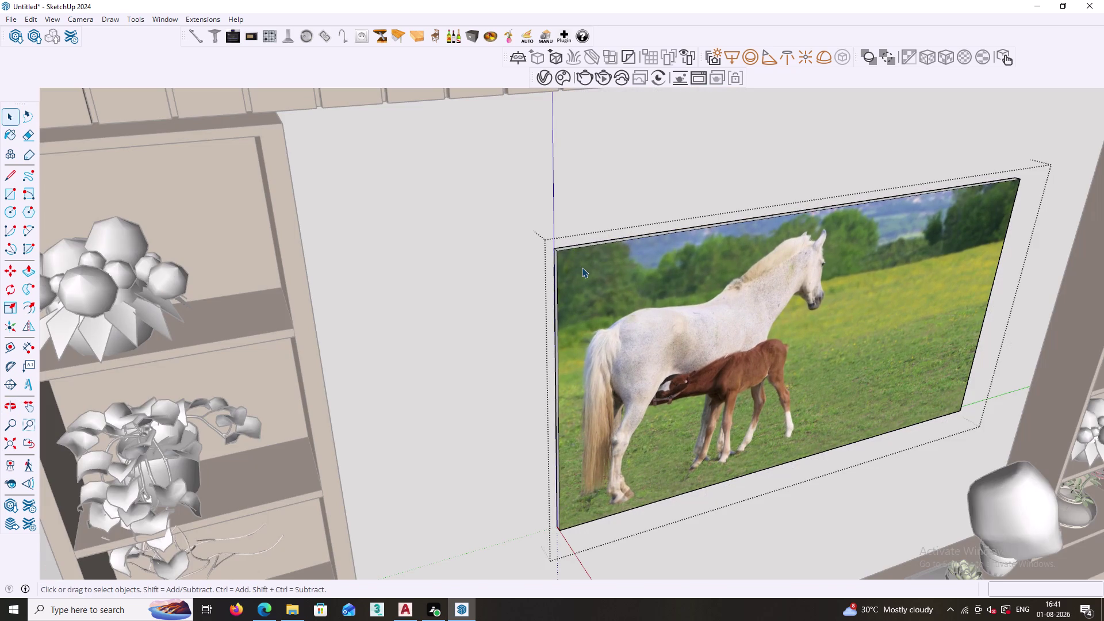
key(p)
click(595, 273)
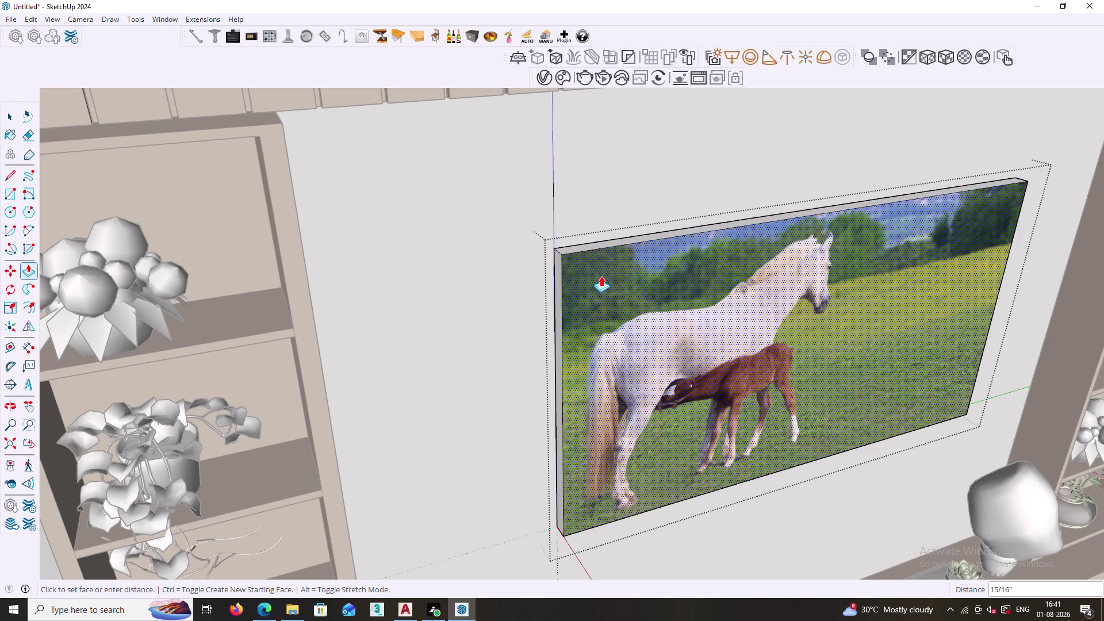
click(599, 276)
key(space)
Exit the TV group, view the unit front-on, and select the top left-shelf decor item.
scroll(down, 3)
scroll(down, 3)
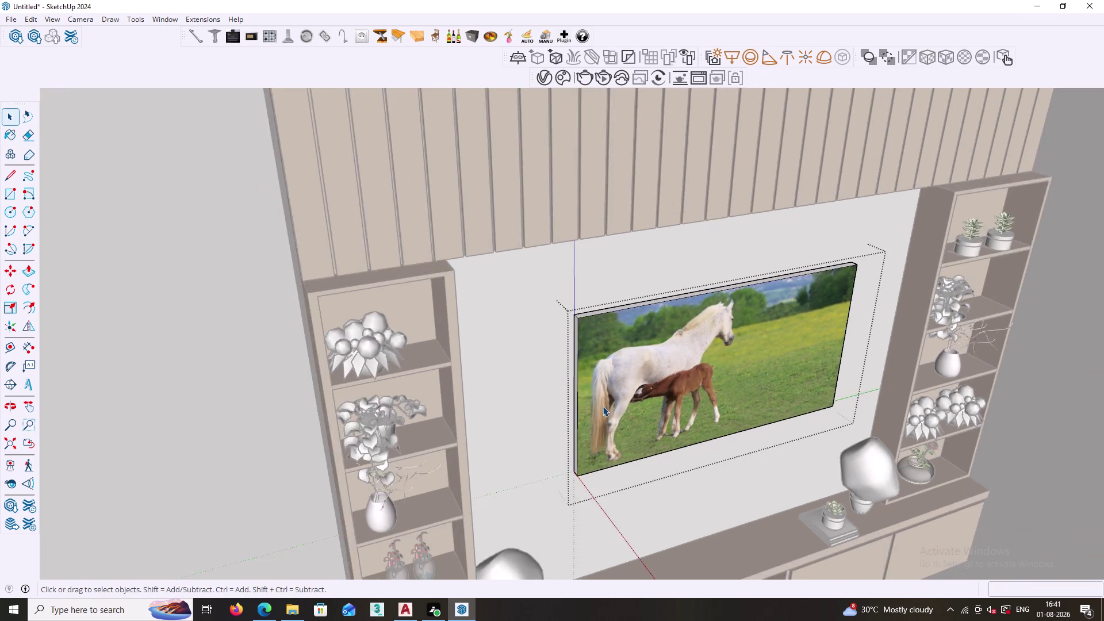
scroll(down, 3)
click(381, 397)
scroll(down, 3)
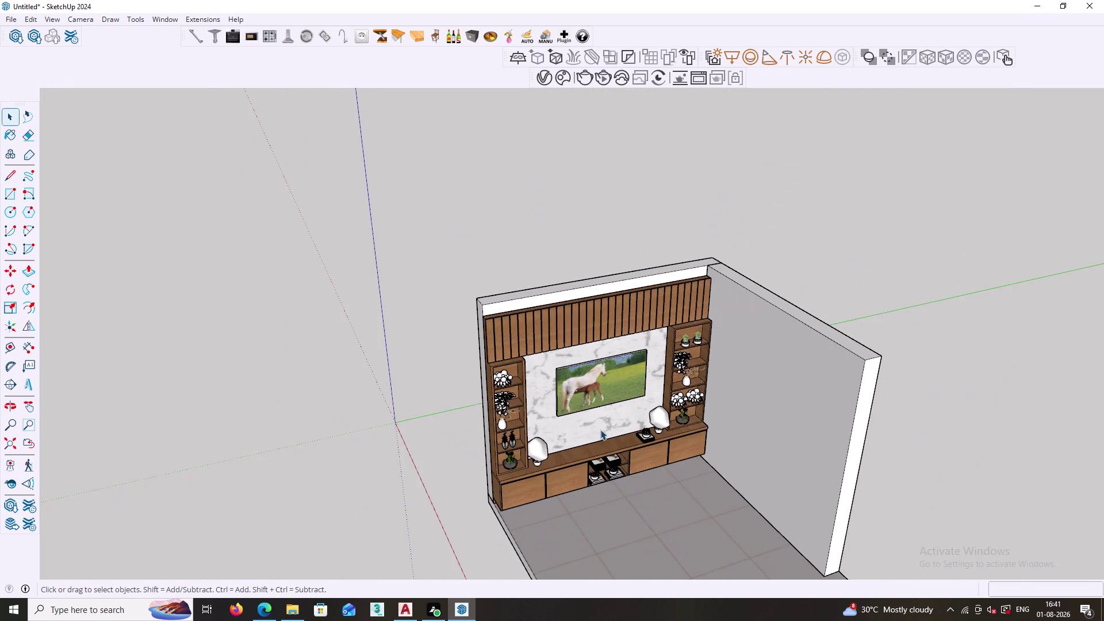
middle_drag(597, 440, 532, 363)
scroll(up, 3)
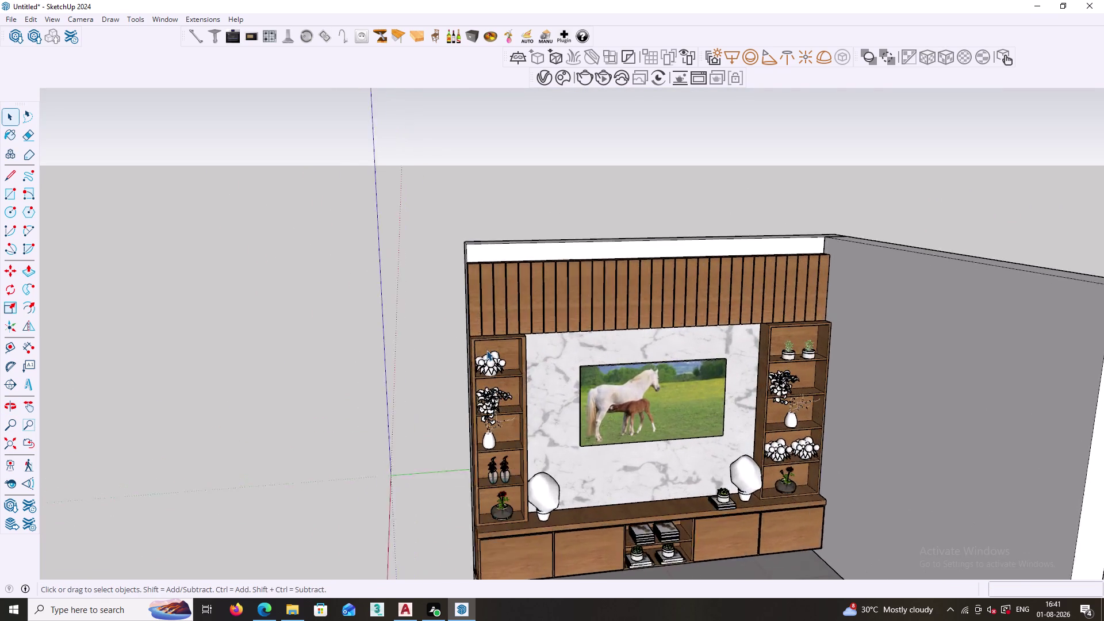
scroll(up, 3)
scroll(down, 3)
middle_drag(552, 385, 534, 366)
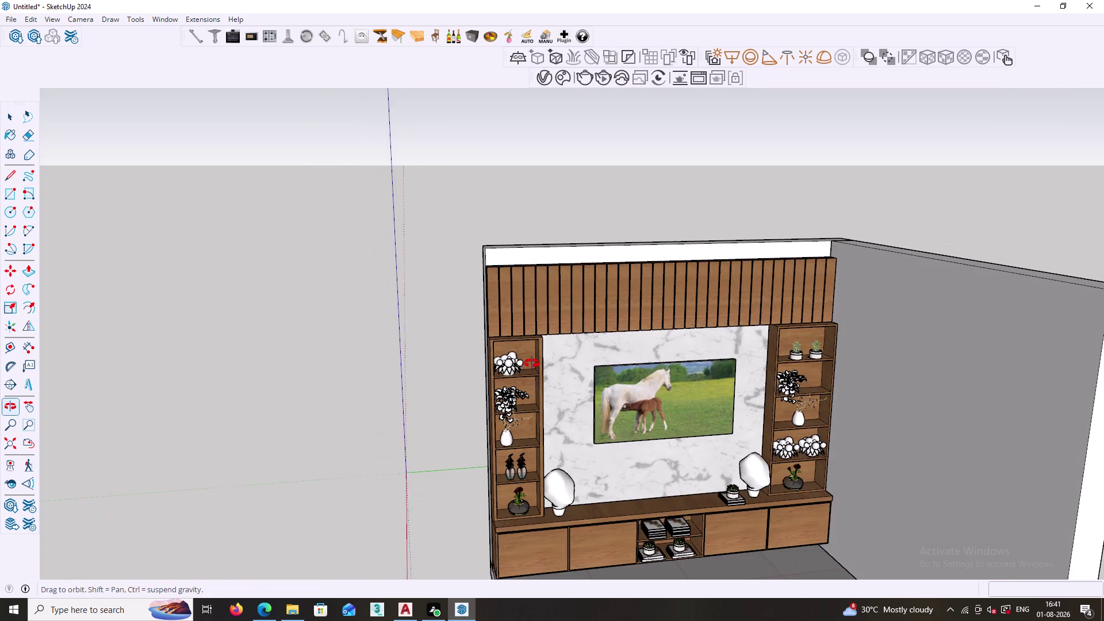
middle_drag(534, 366, 495, 329)
click(494, 353)
Hide the top decor item and the flower plant on the left shelves.
right_click(494, 353)
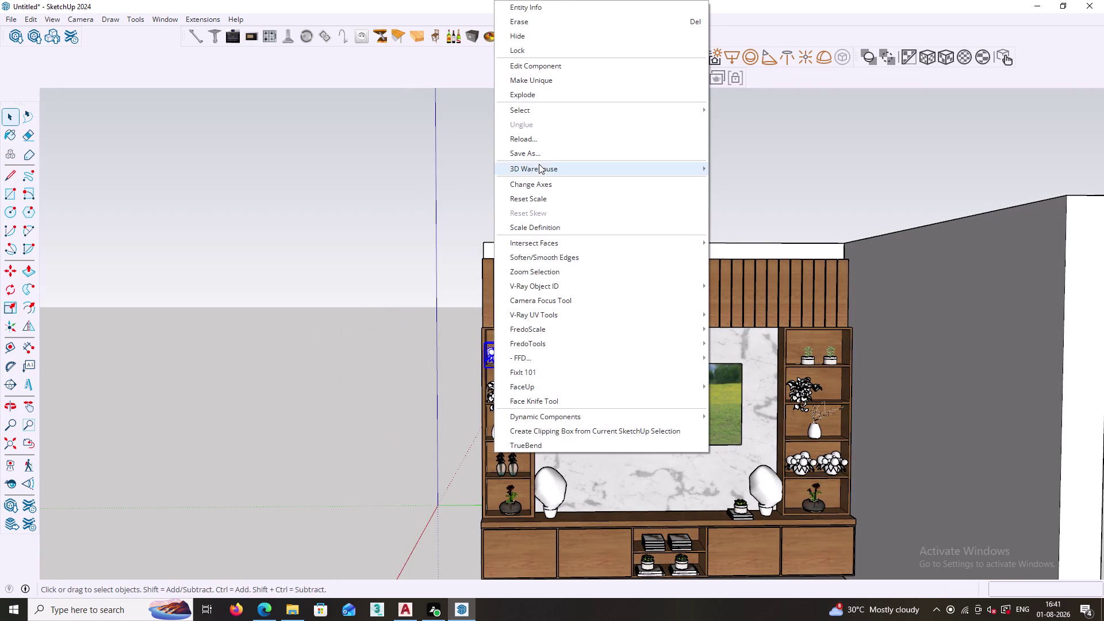
click(541, 39)
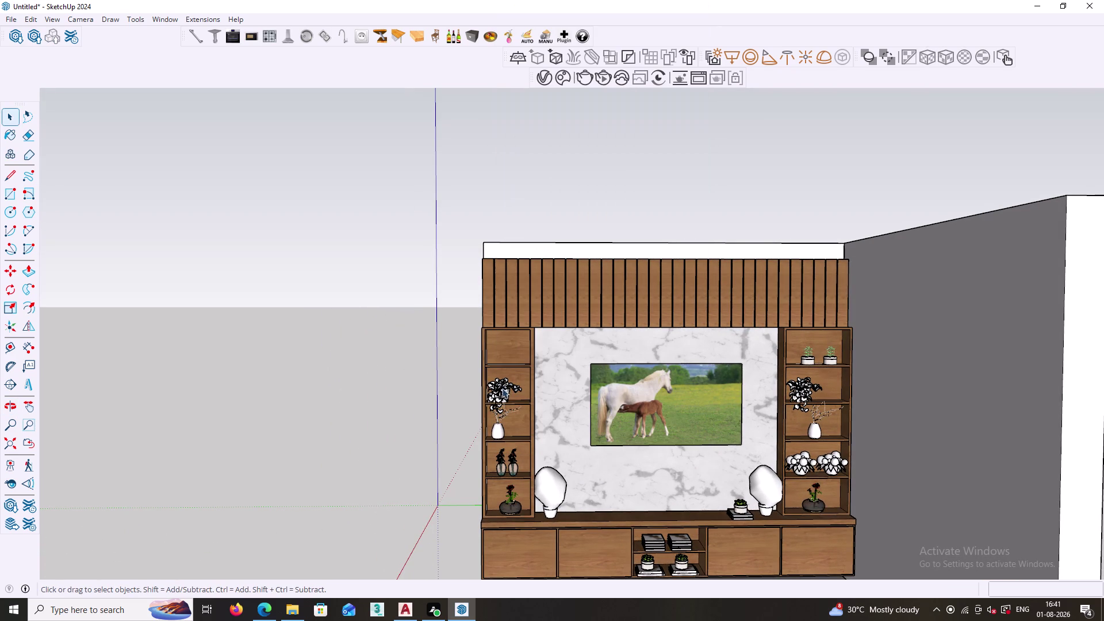
click(503, 386)
right_click(503, 385)
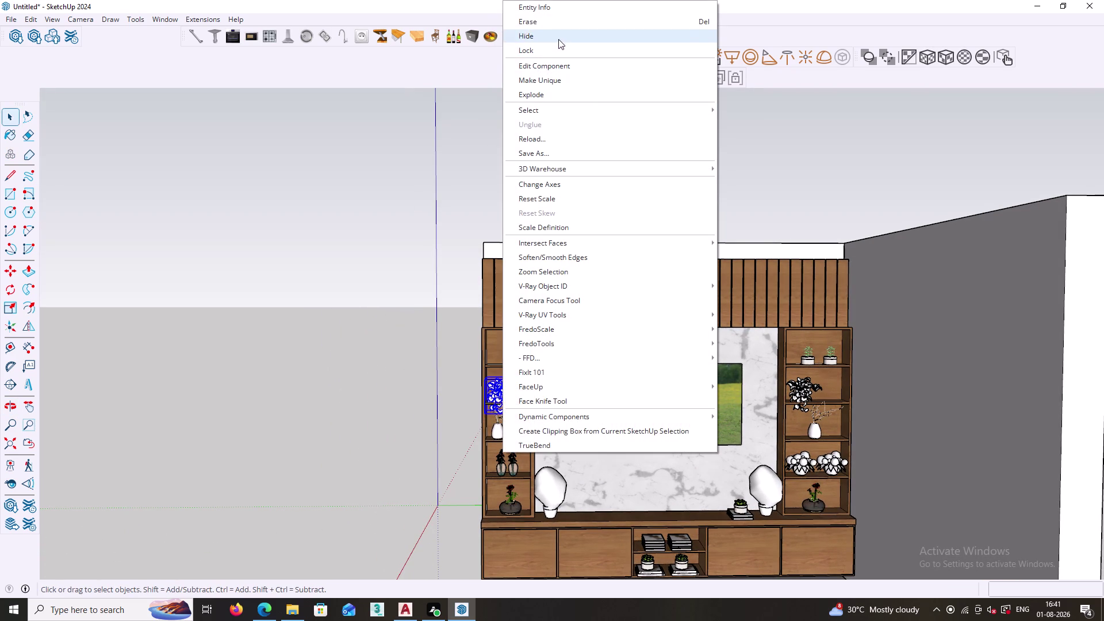
click(558, 37)
Hide the remaining vases, plants and both lamps on the shelves and counter together.
click(492, 437)
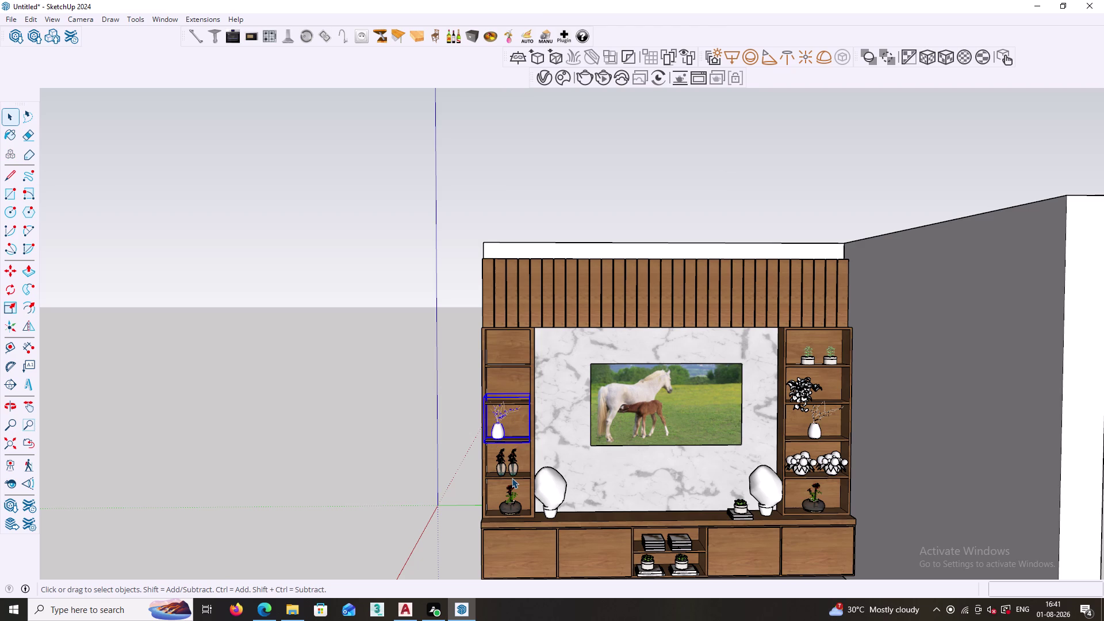
click(501, 470)
click(512, 470)
click(512, 502)
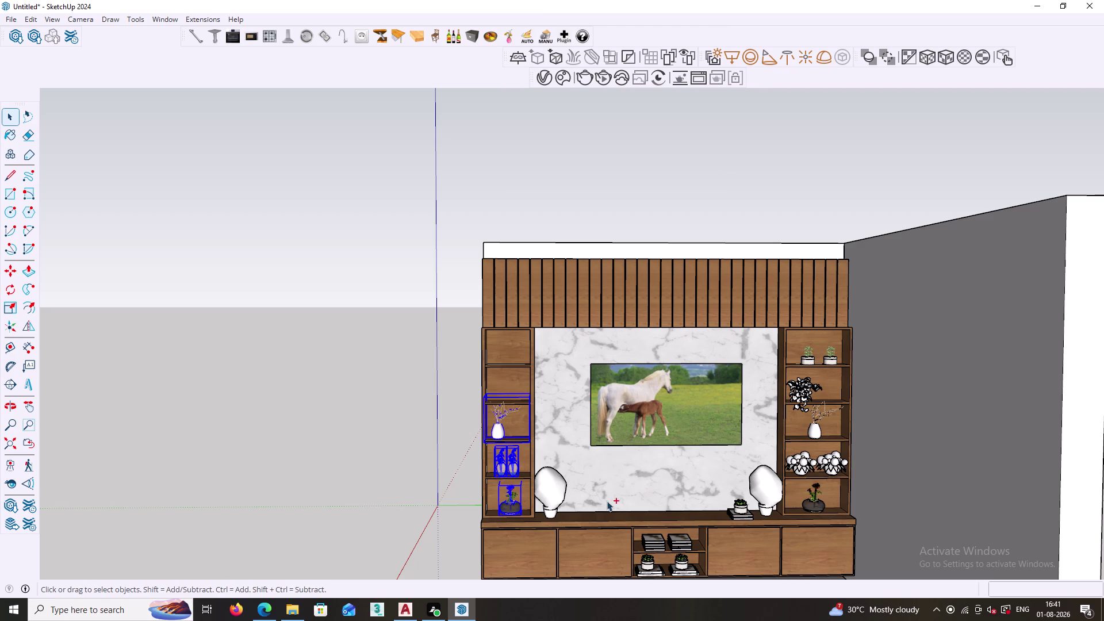
click(549, 489)
click(770, 492)
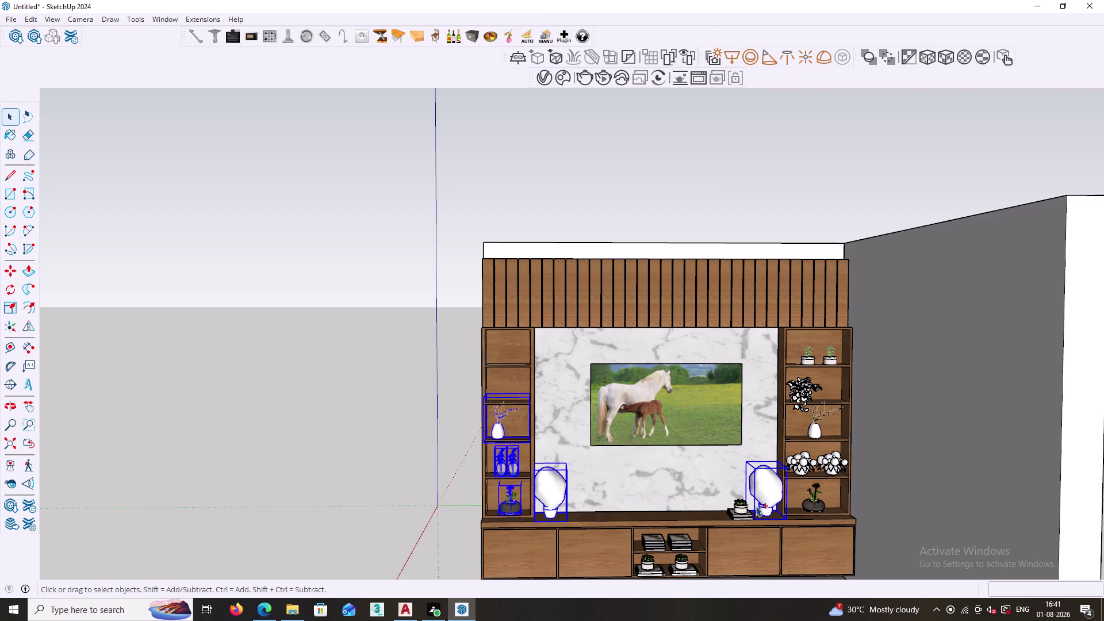
click(744, 511)
click(815, 506)
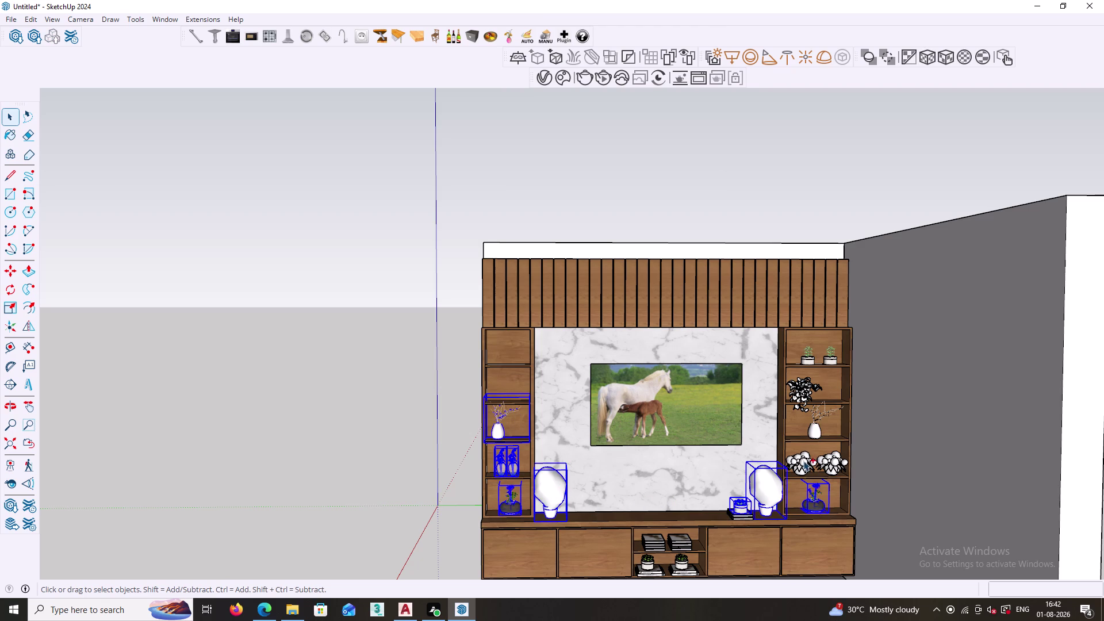
click(803, 461)
click(830, 461)
click(819, 431)
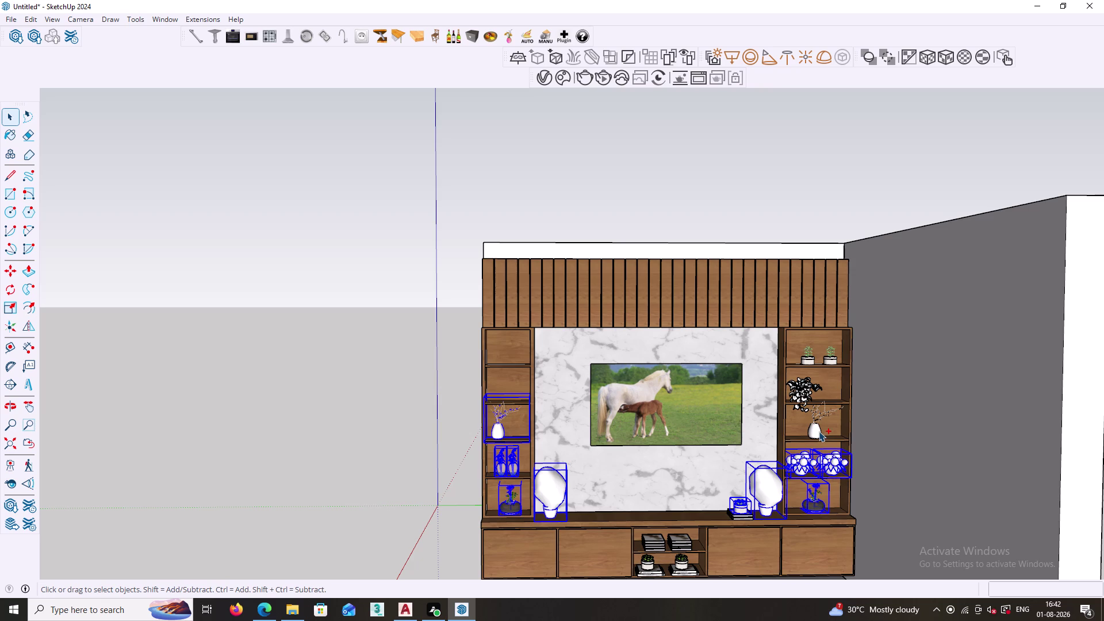
click(802, 393)
click(804, 359)
click(829, 359)
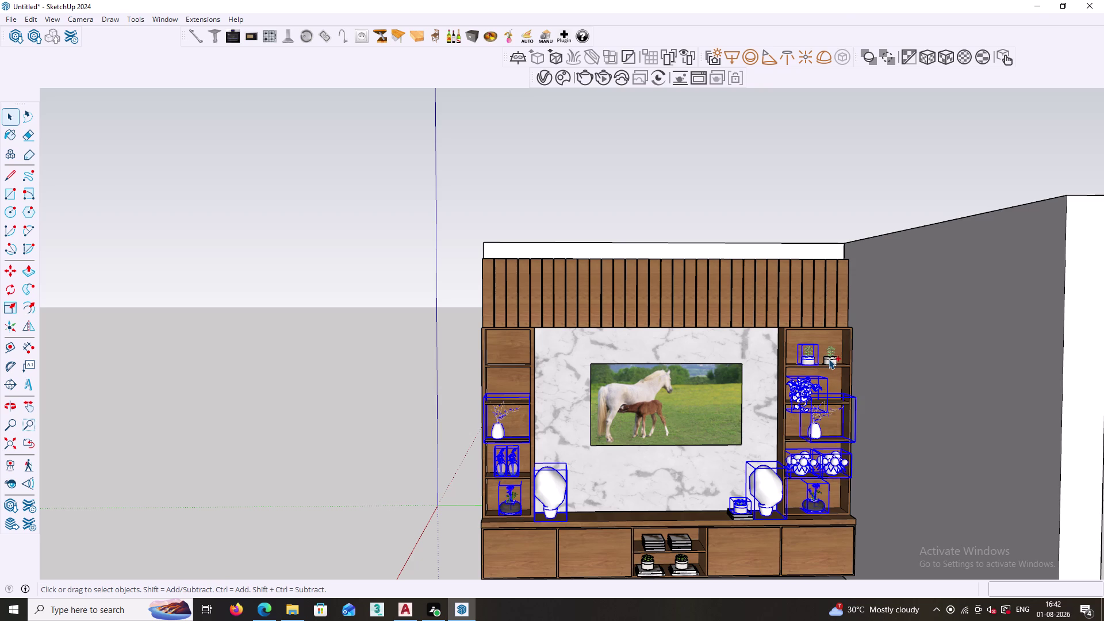
right_click(828, 359)
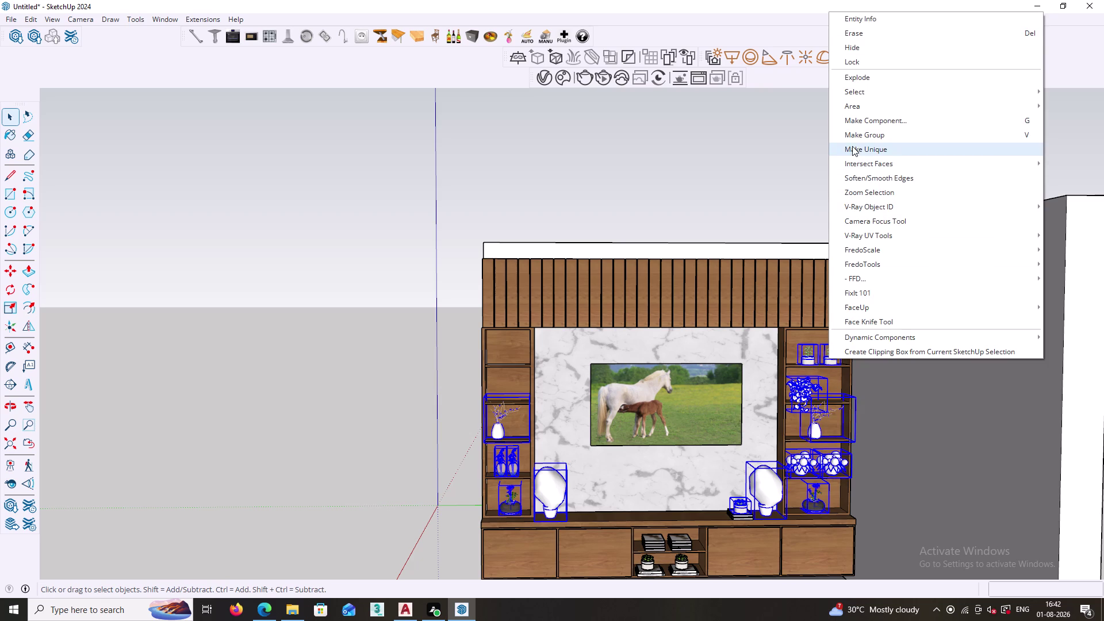
click(867, 48)
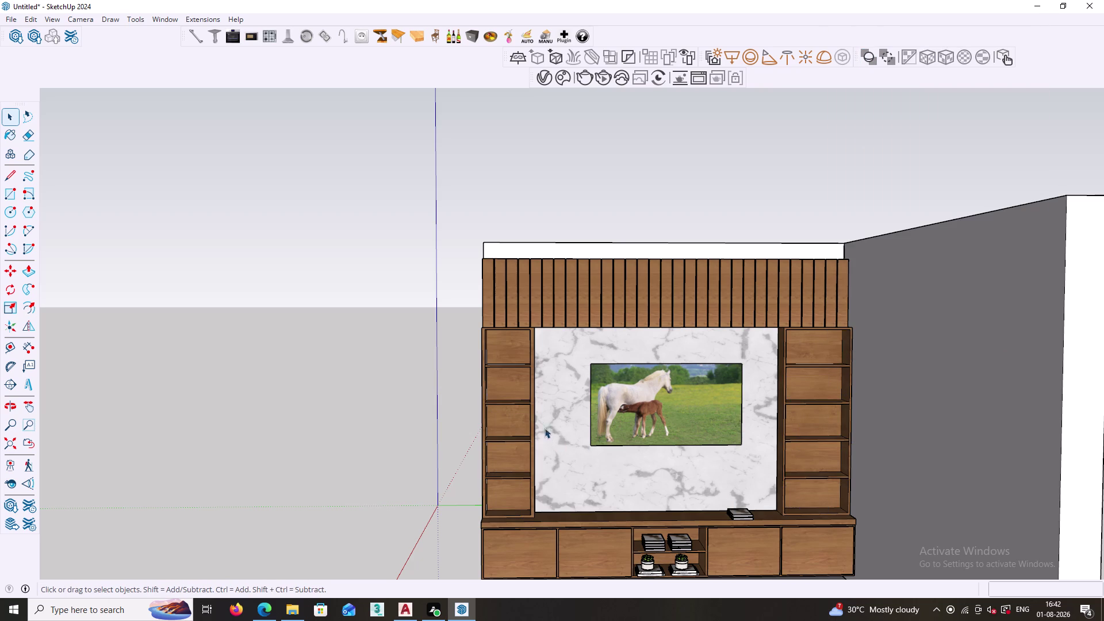
scroll(down, 3)
scroll(up, 3)
Draw a 2-inch circle on the top left compartment's back panel.
middle_drag(538, 443, 521, 374)
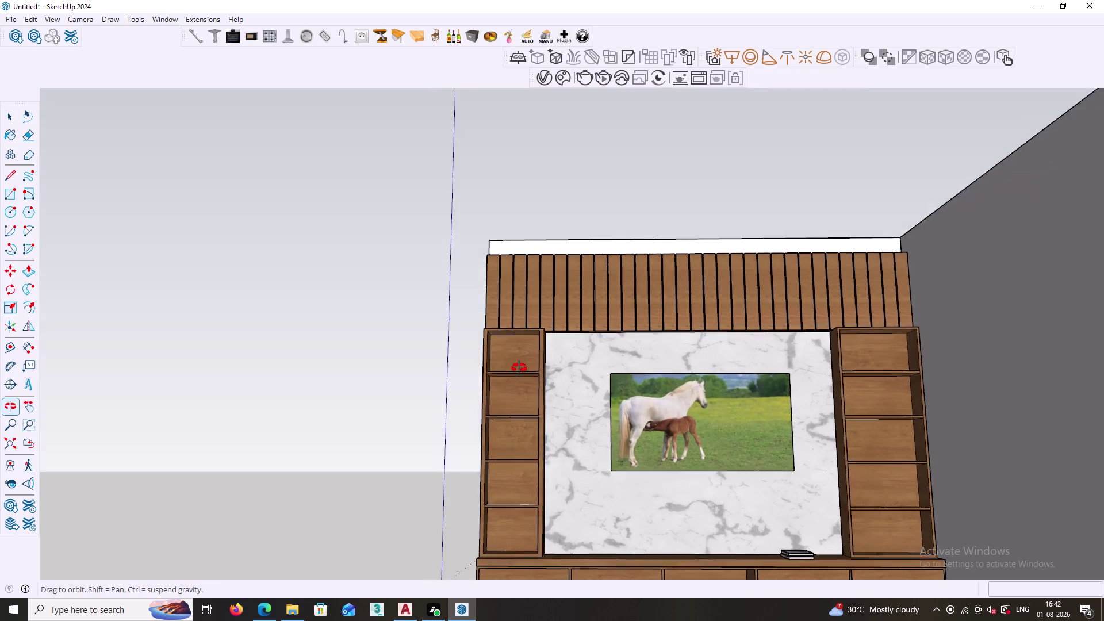
middle_drag(521, 374, 519, 297)
scroll(up, 3)
middle_drag(506, 347, 496, 298)
middle_drag(487, 331, 495, 307)
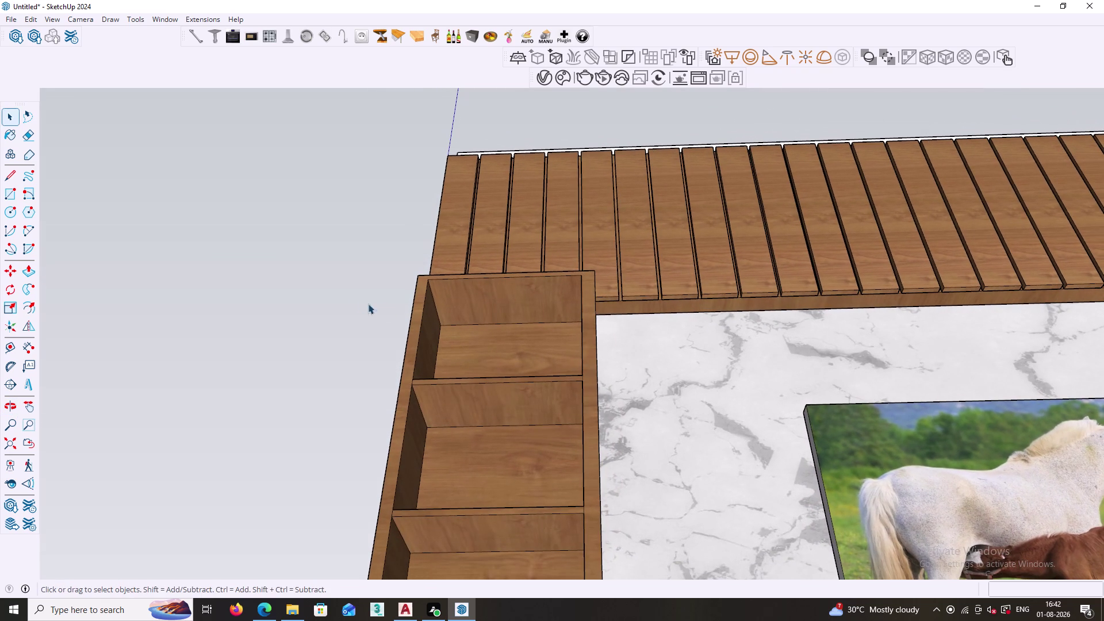
key(c)
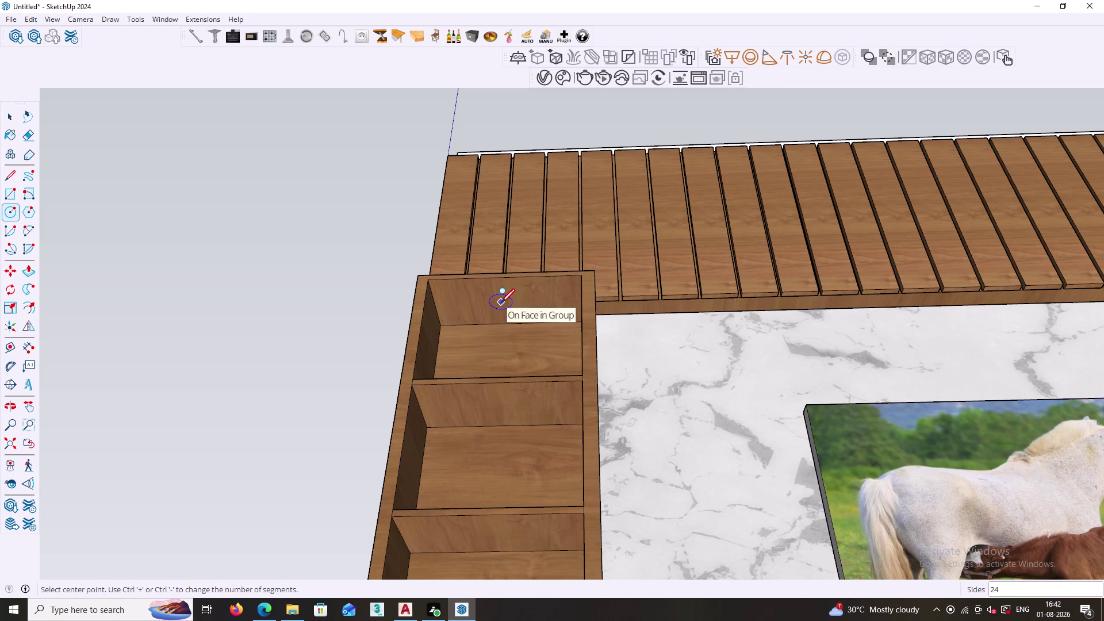
click(501, 302)
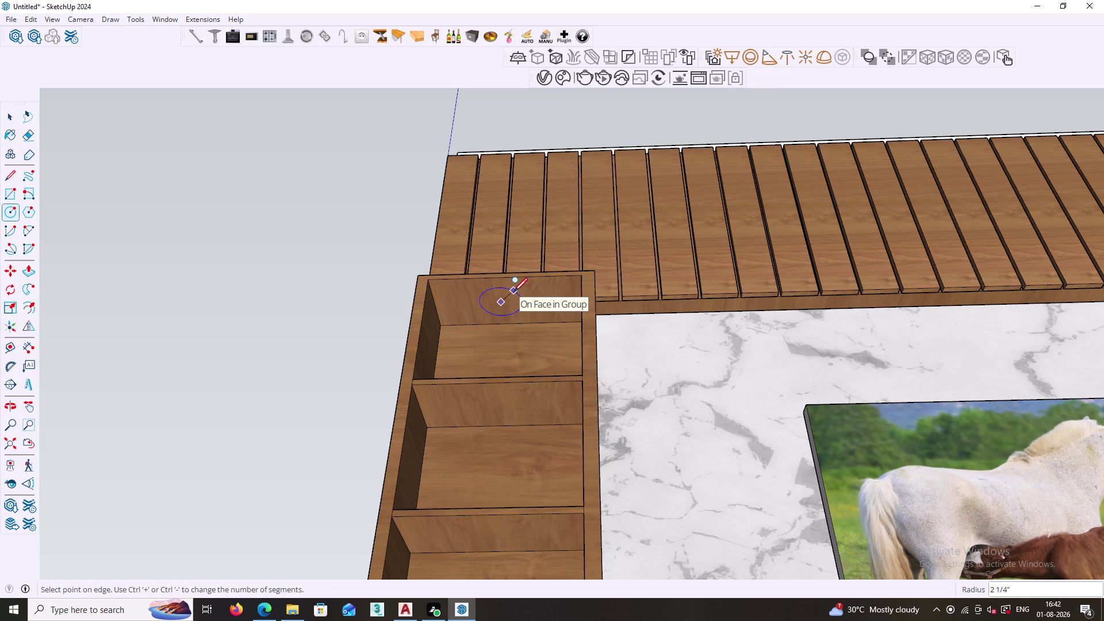
text(2)
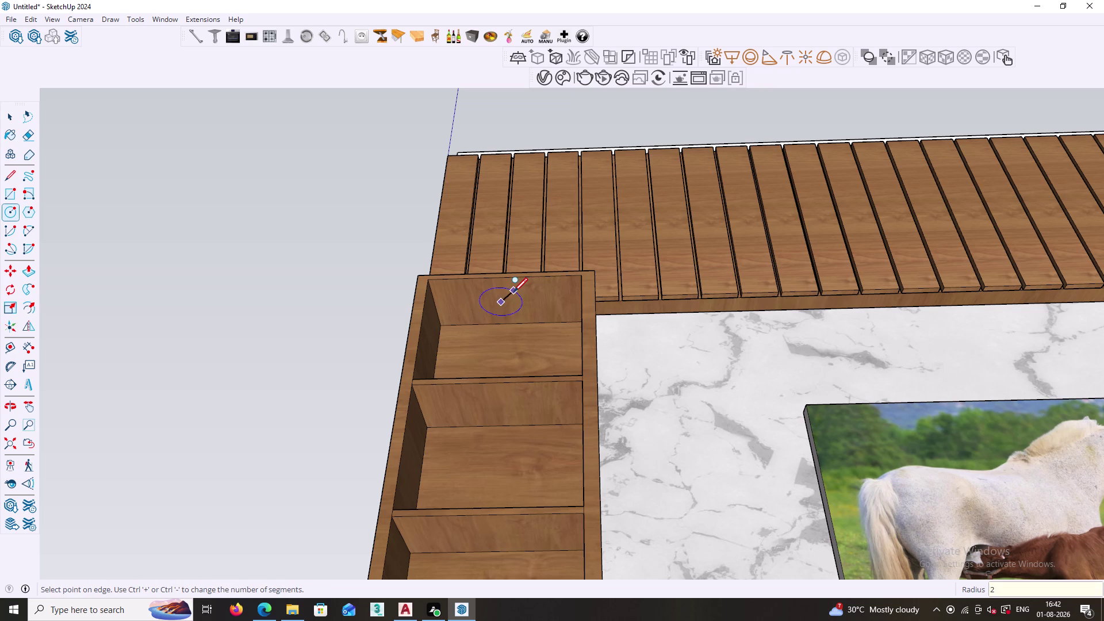
text(")
key(Return)
key(space)
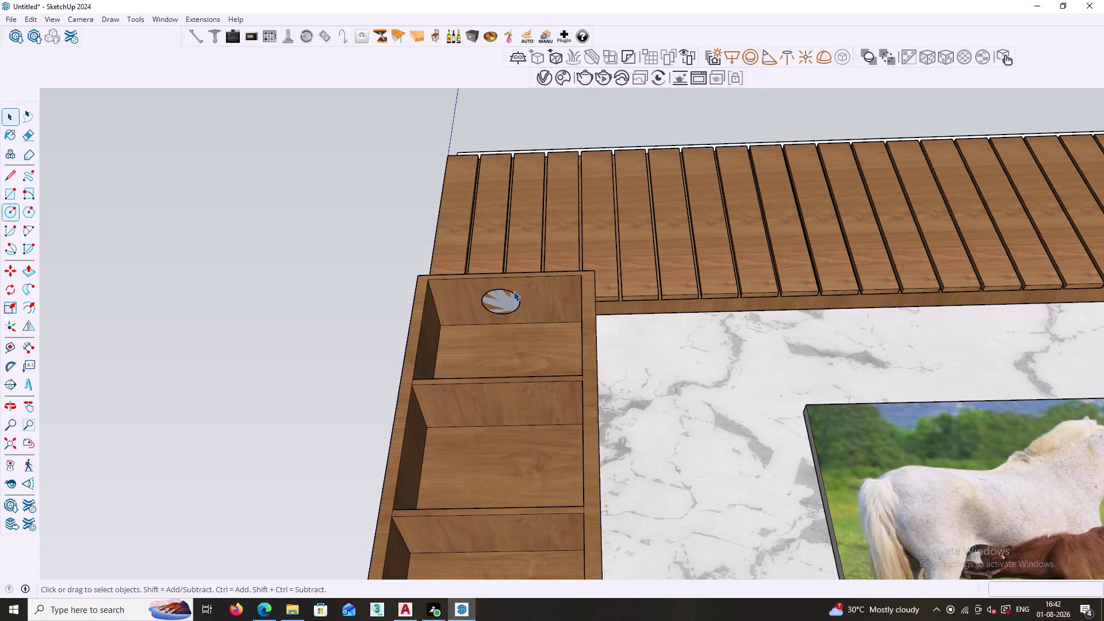
Offset the circle's edge to form a thin inner ring.
scroll(up, 3)
click(523, 291)
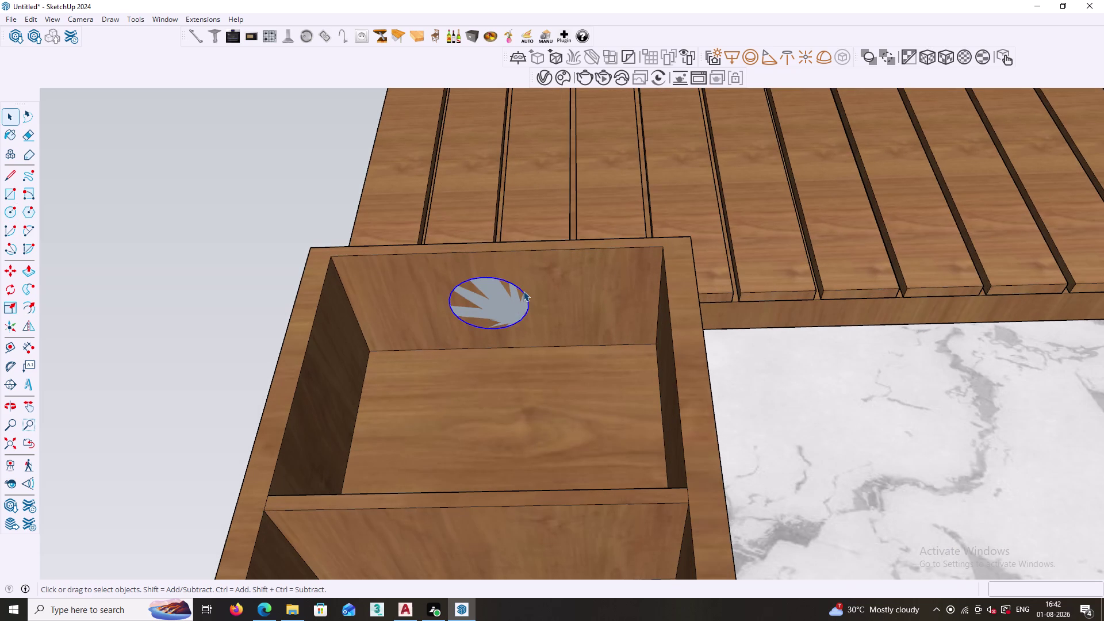
key(f)
click(523, 291)
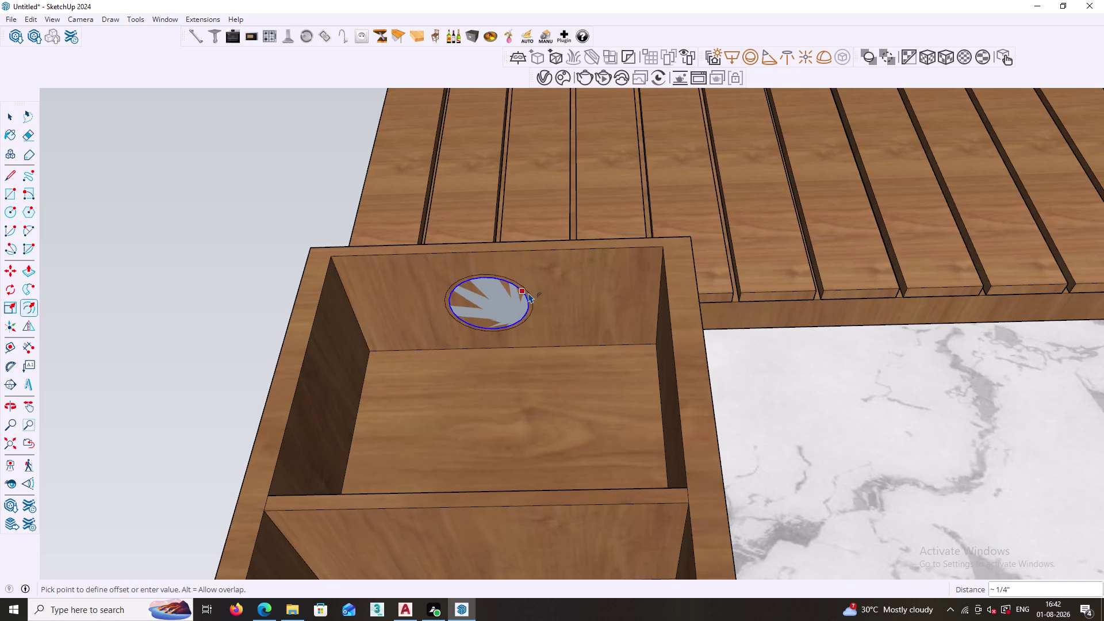
click(528, 293)
Push the ring and circle faces back into the panel.
key(p)
scroll(up, 3)
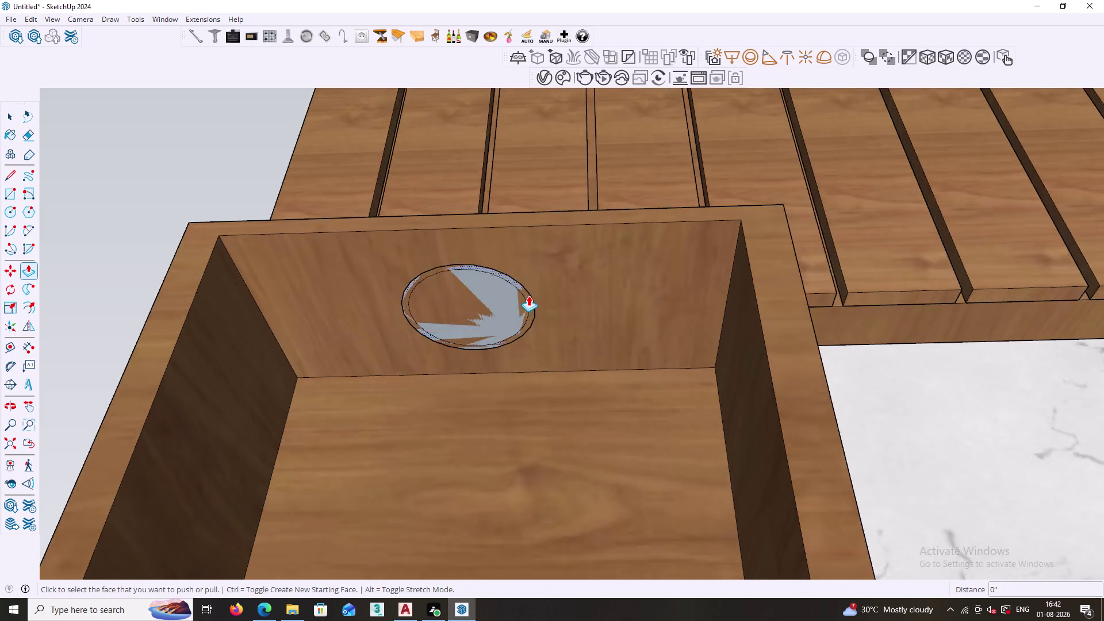
scroll(up, 3)
click(529, 295)
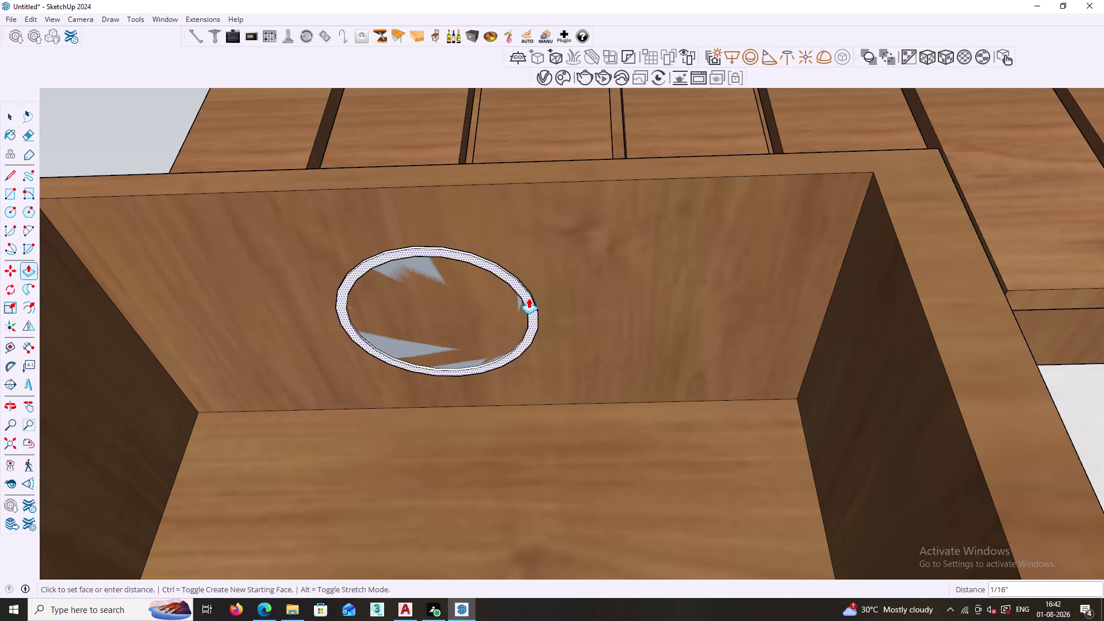
click(528, 298)
key(space)
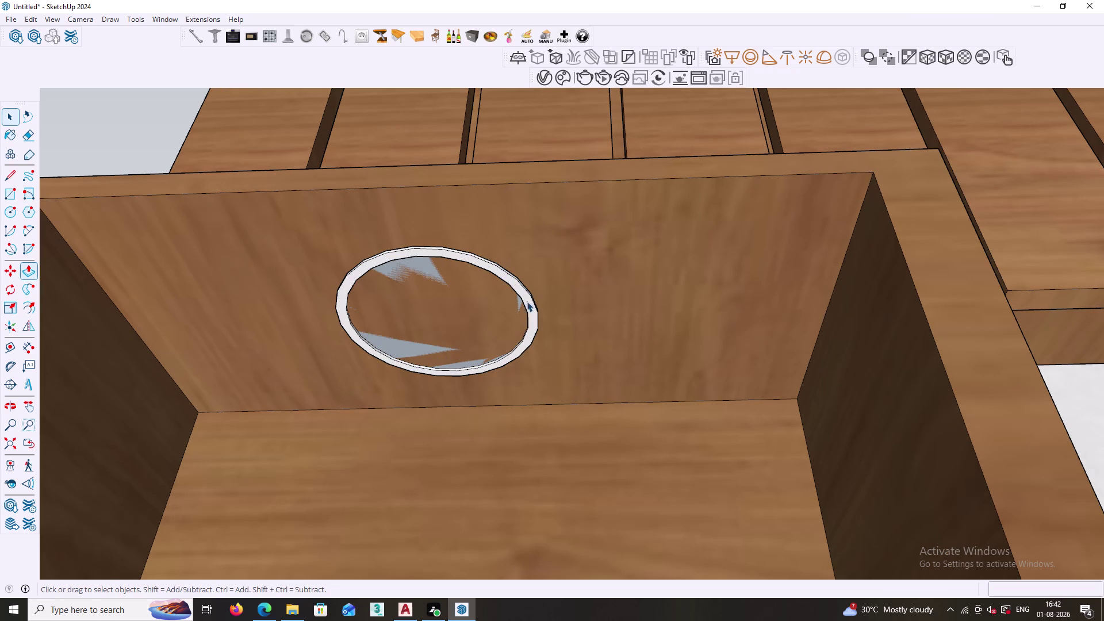
key(p)
click(453, 303)
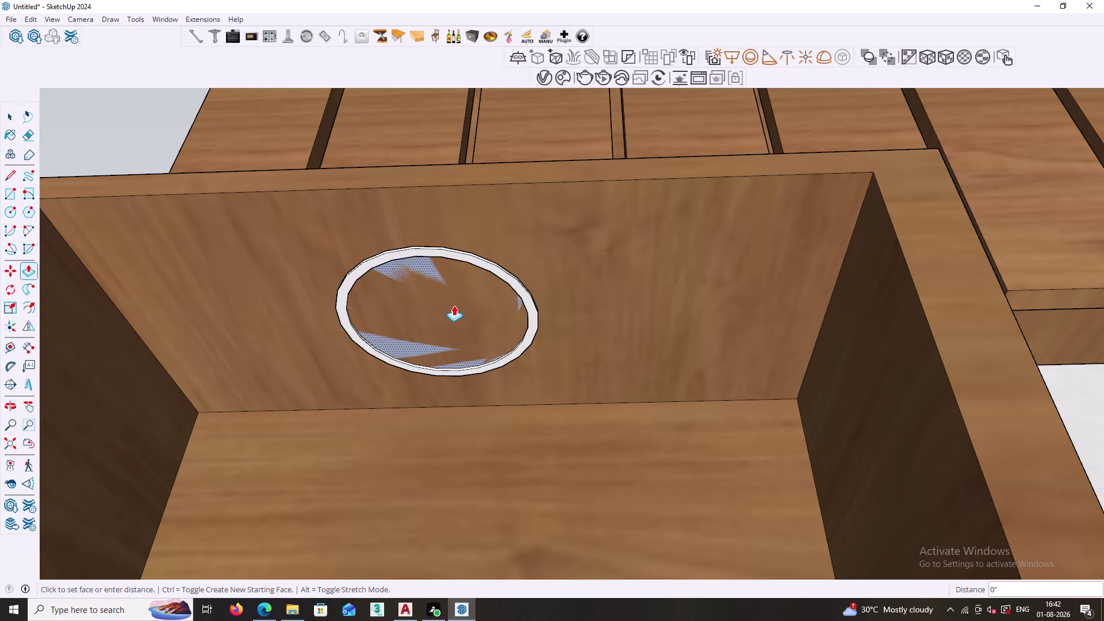
scroll(up, 3)
middle_drag(445, 295, 456, 326)
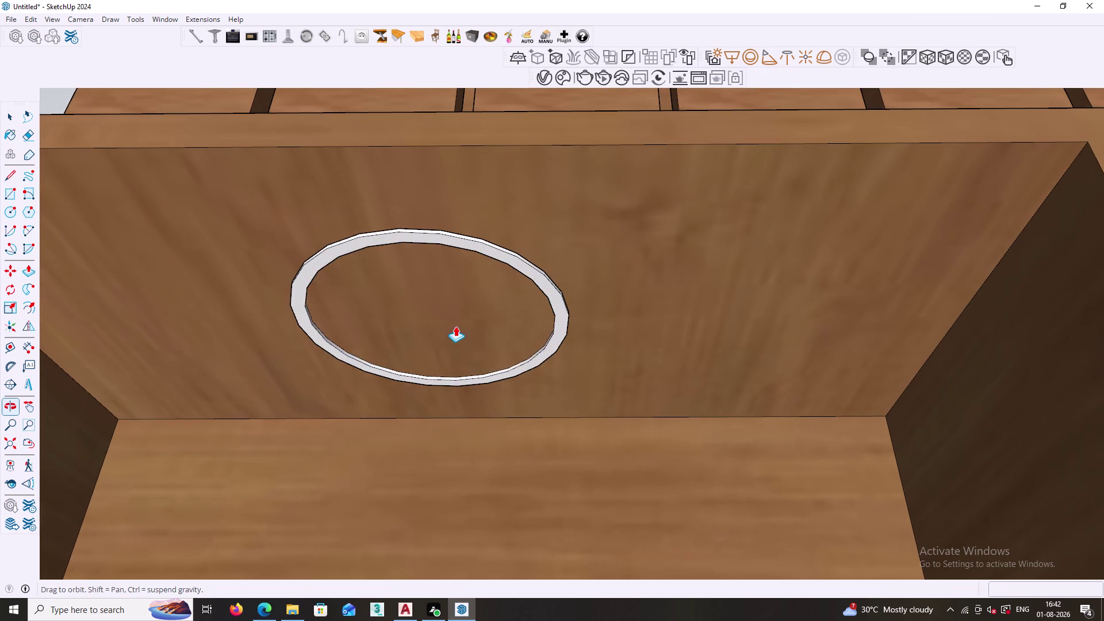
click(461, 286)
key(space)
Select the connected ring geometry and undo the ring edits with Ctrl+Z.
triple_click(439, 298)
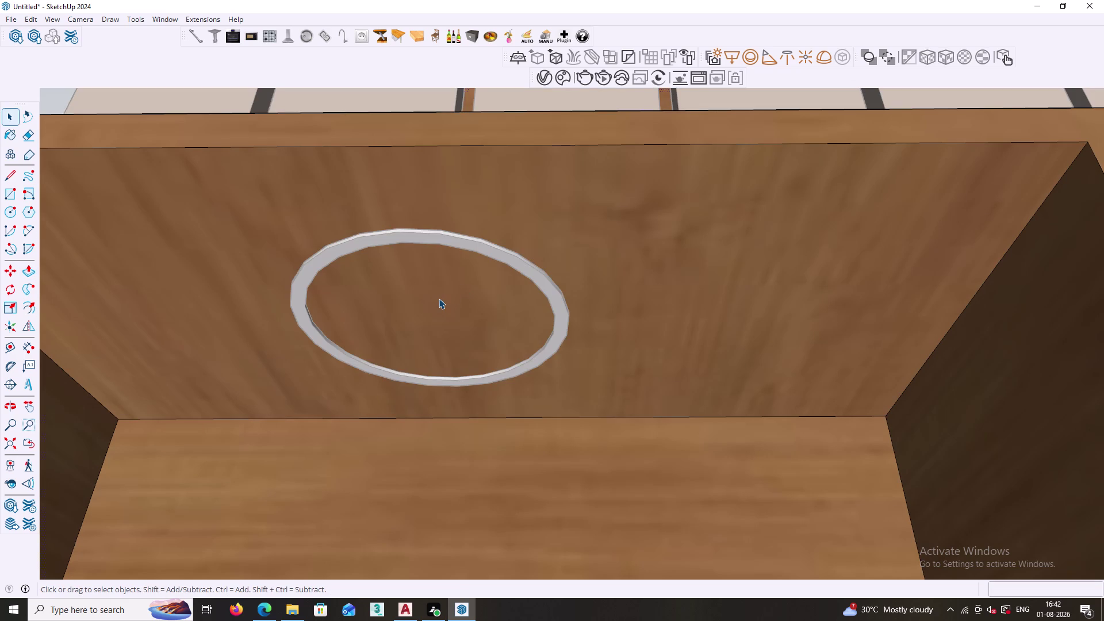
scroll(down, 3)
key(ctrl+z)
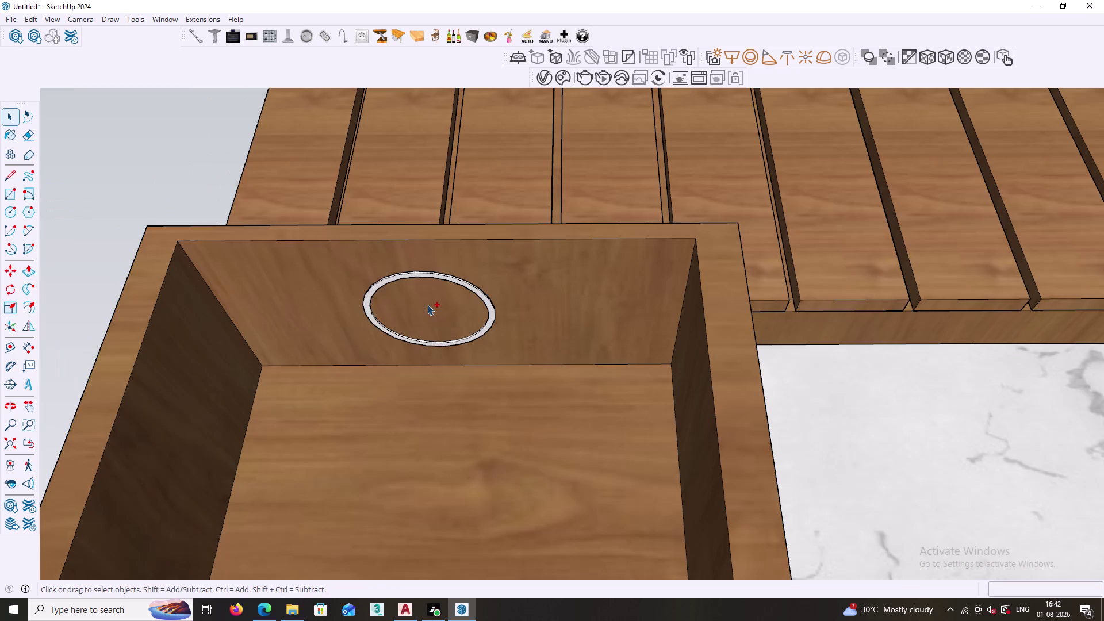
key(ctrl+z)
key(ctrl+z)
key(ctrl+z)
key(ctrl+z)
scroll(down, 3)
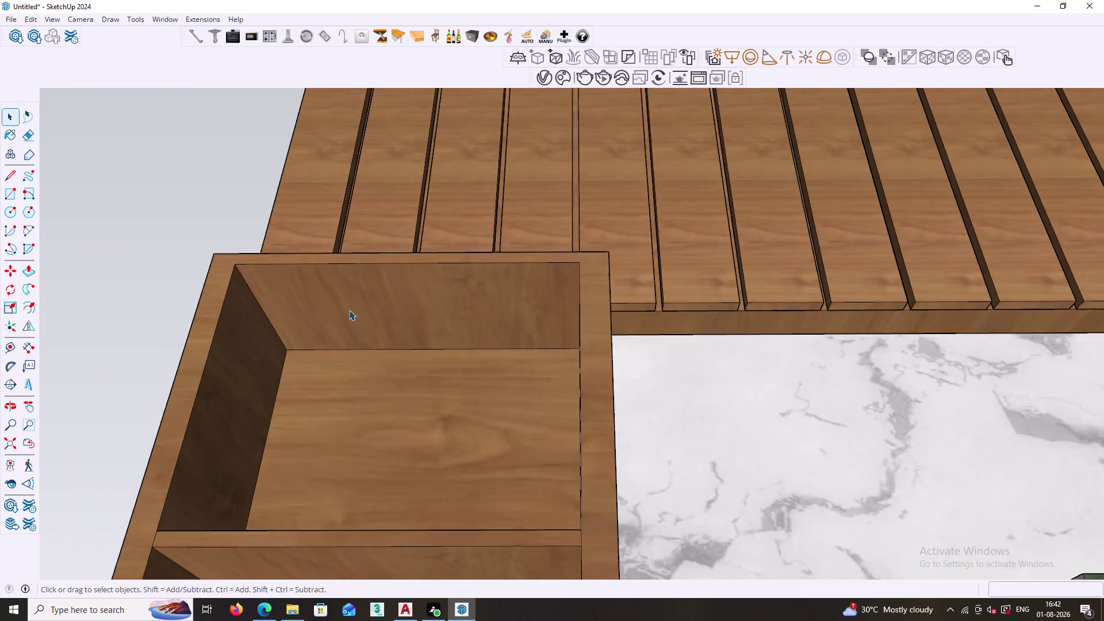
scroll(down, 3)
Group the selected shelf geometry via the context menu.
right_click(218, 272)
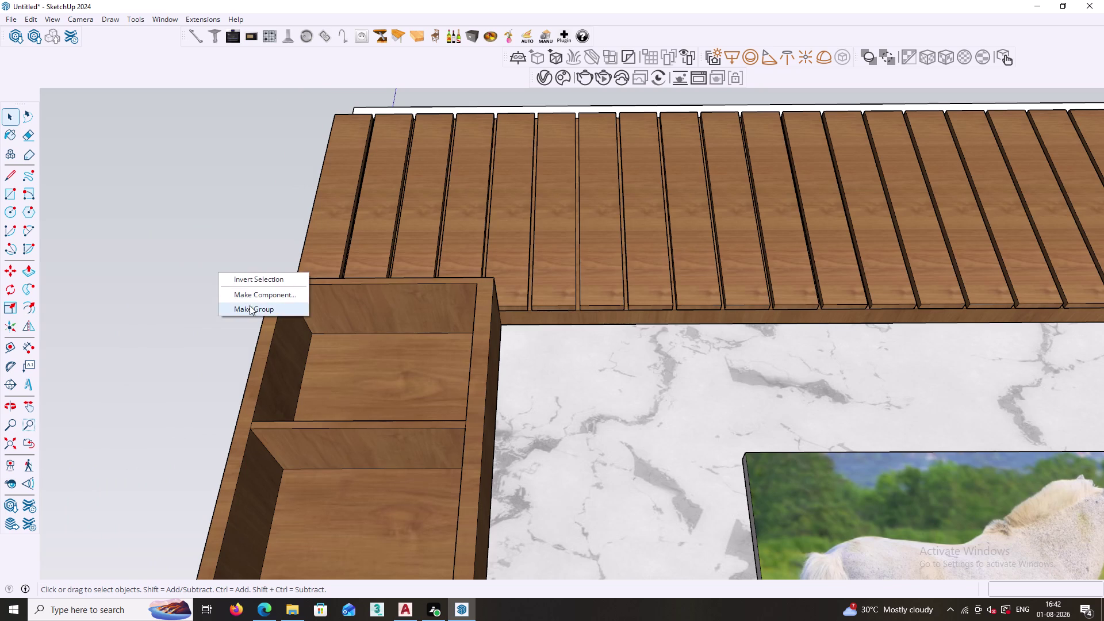
click(251, 311)
scroll(down, 3)
scroll(down, 3)
middle_drag(357, 327, 369, 321)
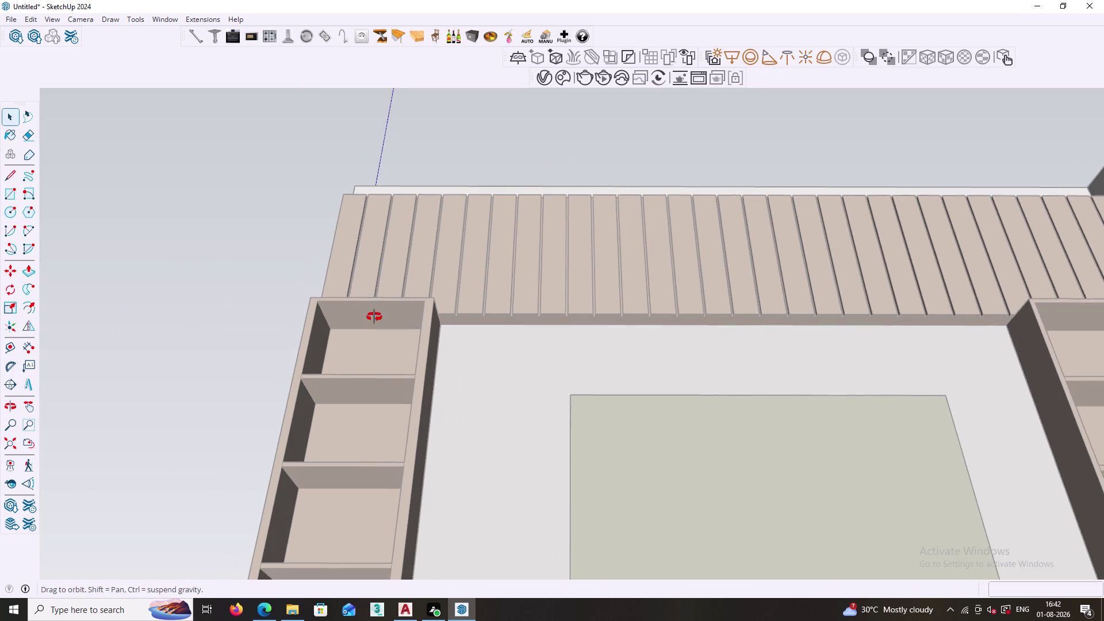
middle_drag(369, 322, 381, 308)
Draw a 60-sided, 2-inch-radius circle on the upper compartment's back panel.
key(c)
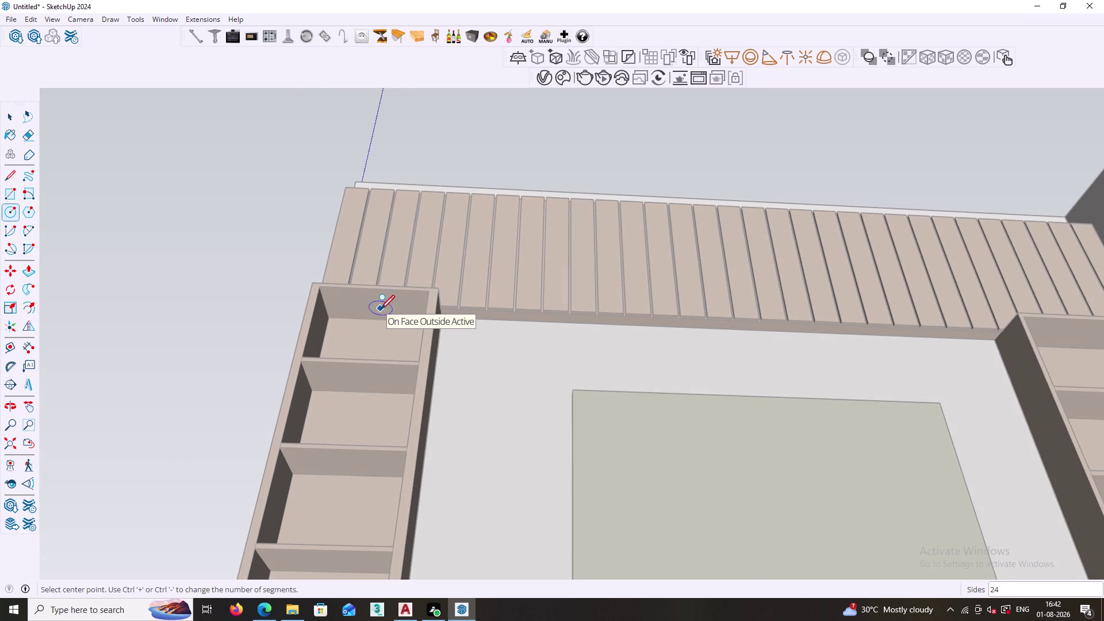
text(60)
key(Return)
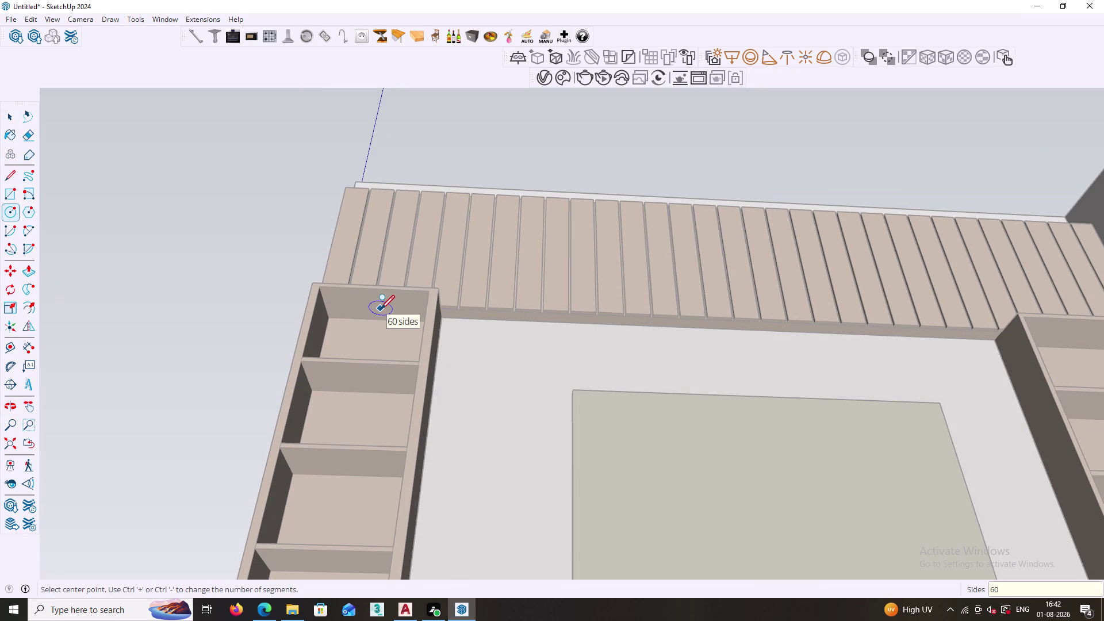
scroll(up, 3)
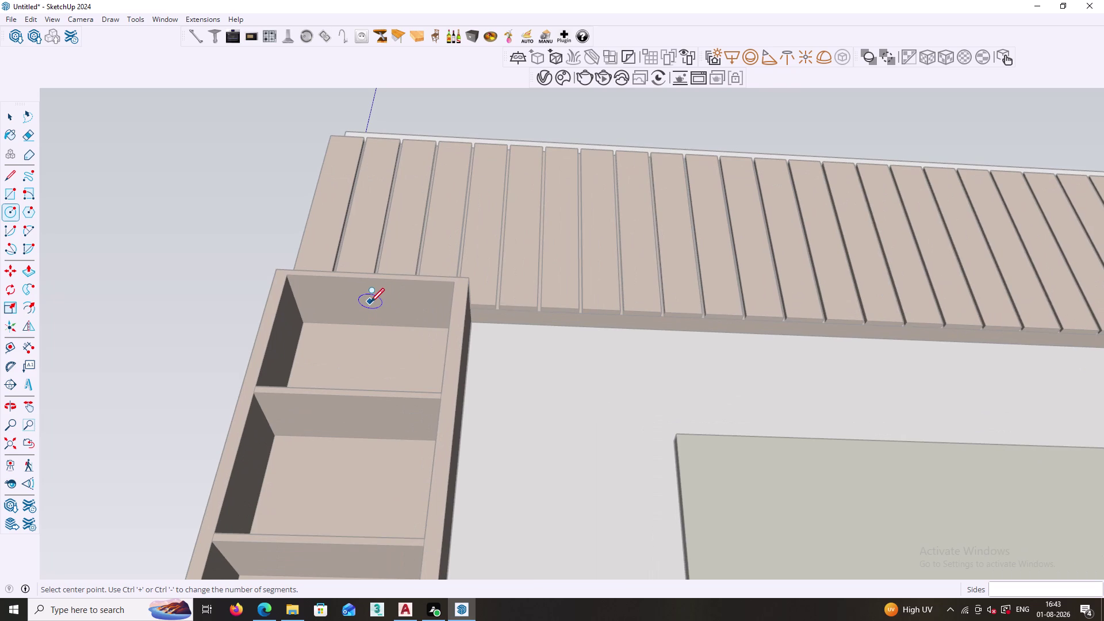
click(367, 305)
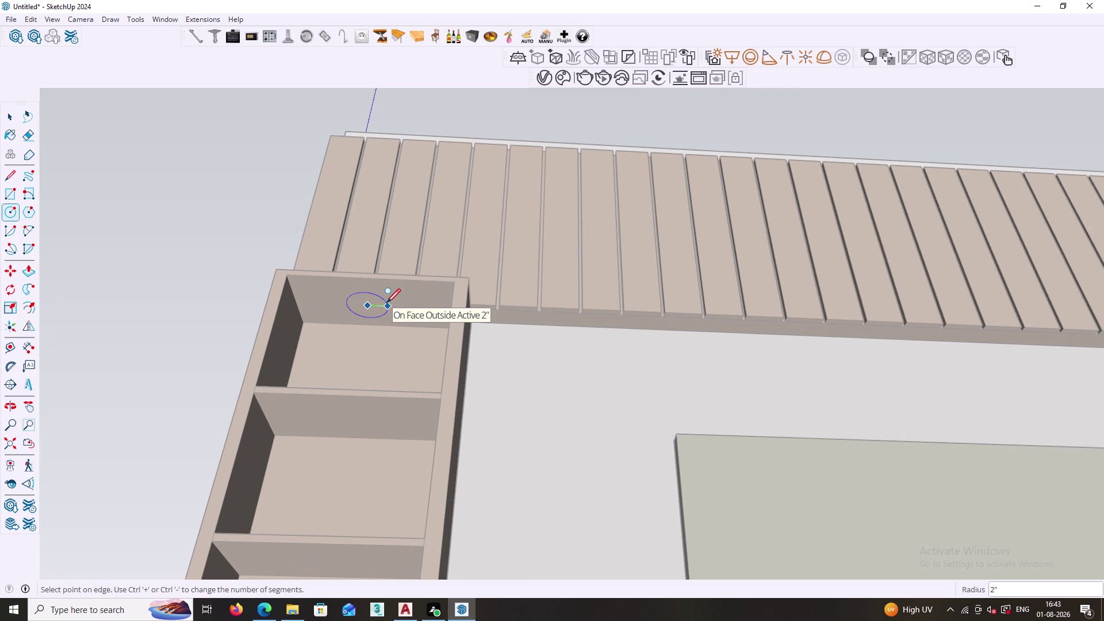
text(2")
key(Return)
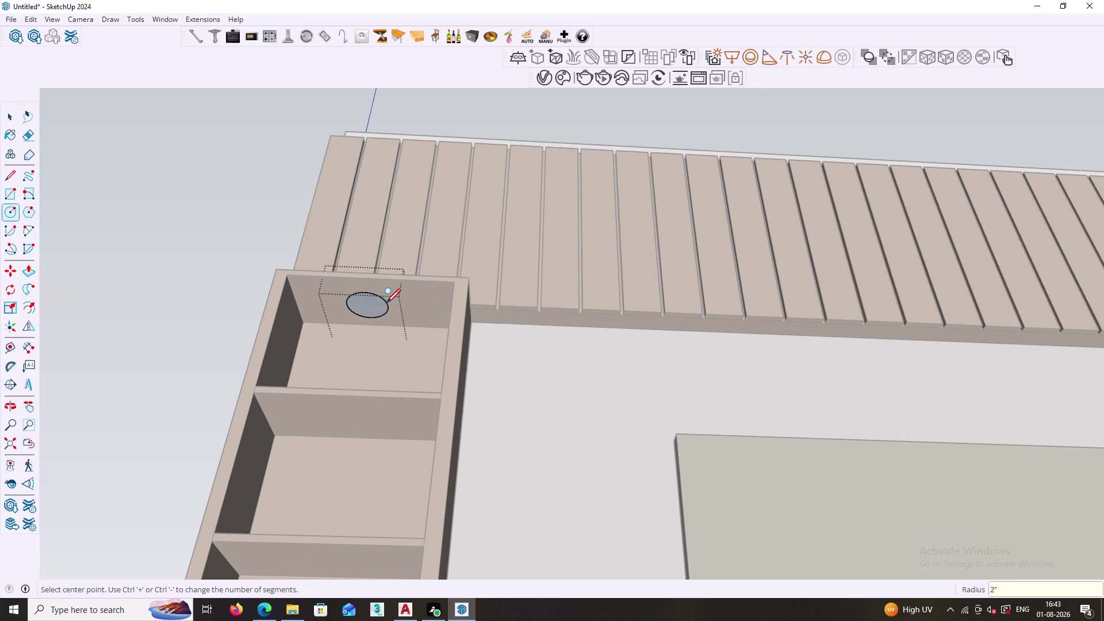
key(space)
Offset the circle edge, trying 1 and 0.5 inch before settling on 0.2 inch.
scroll(up, 3)
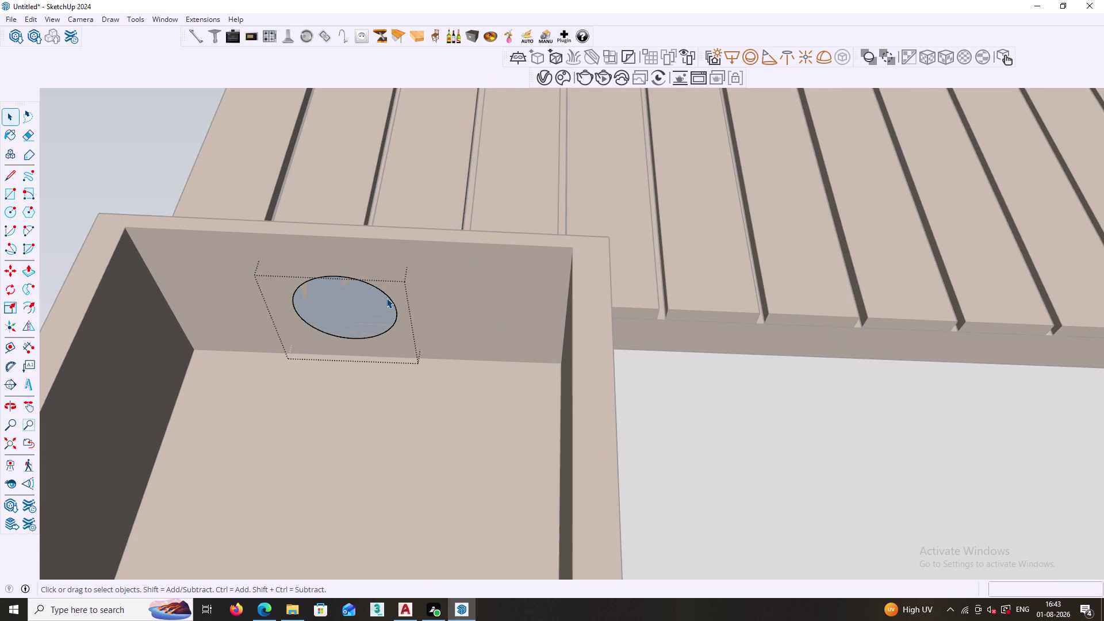
click(386, 298)
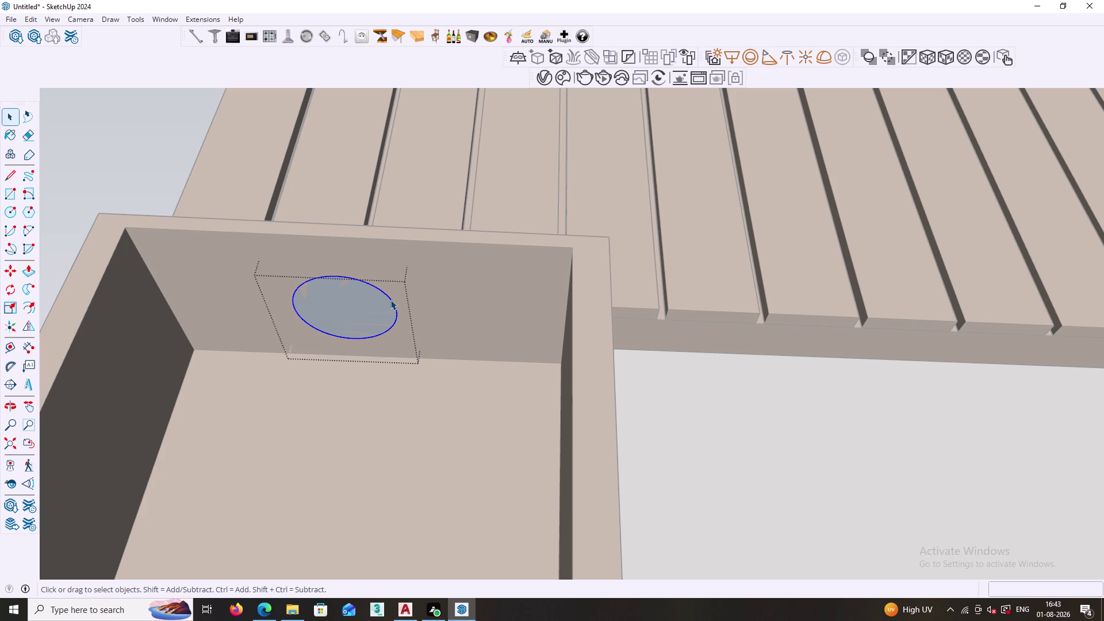
key(f)
click(389, 294)
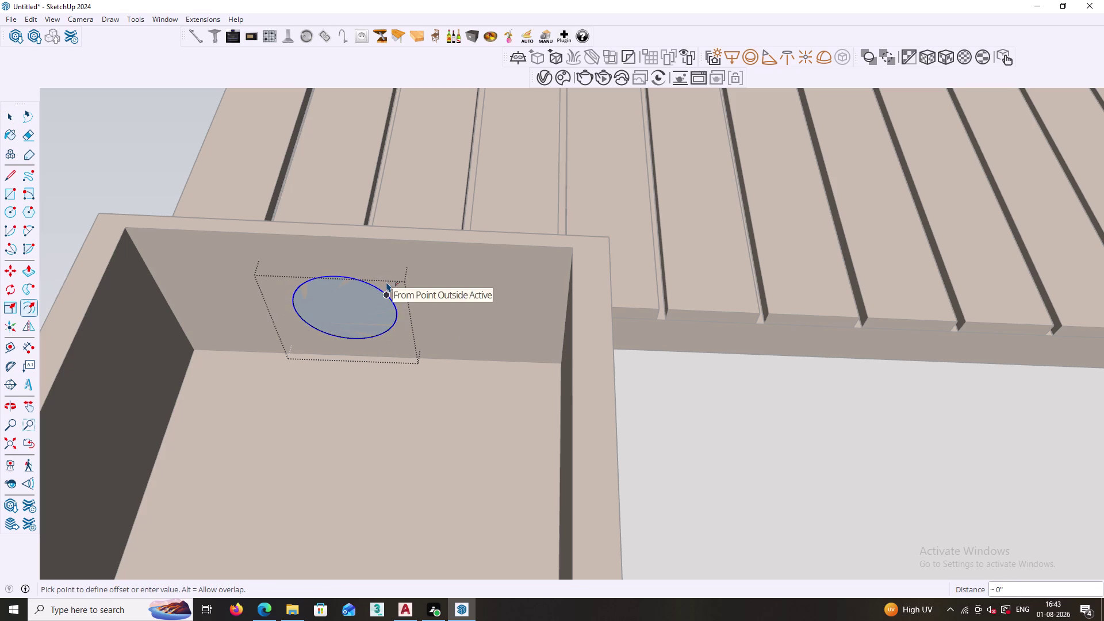
text(1)
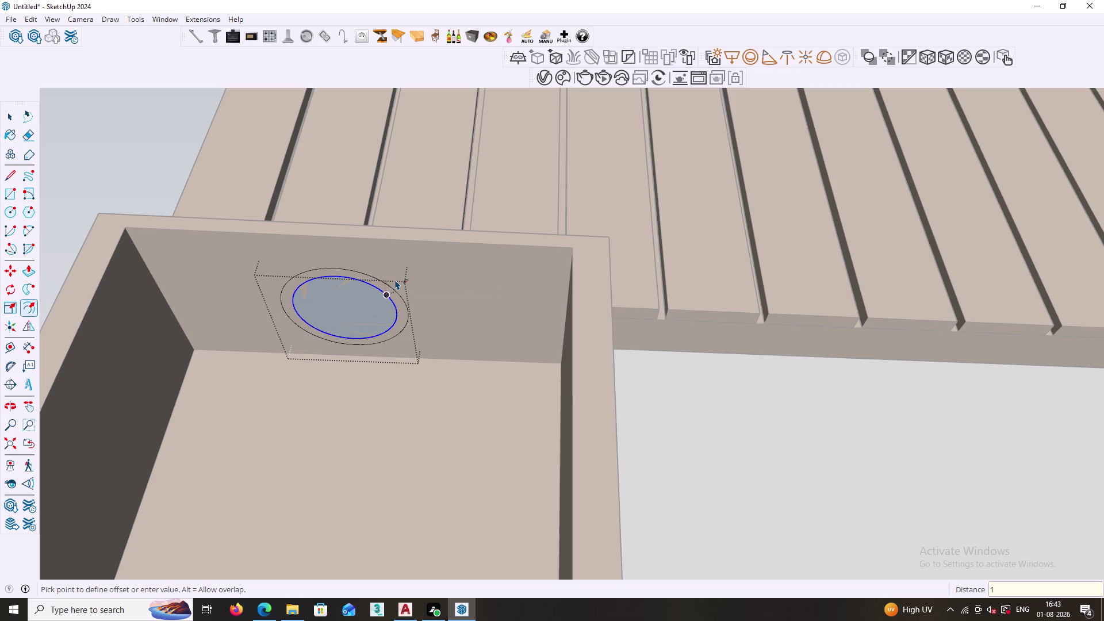
text(")
key(Return)
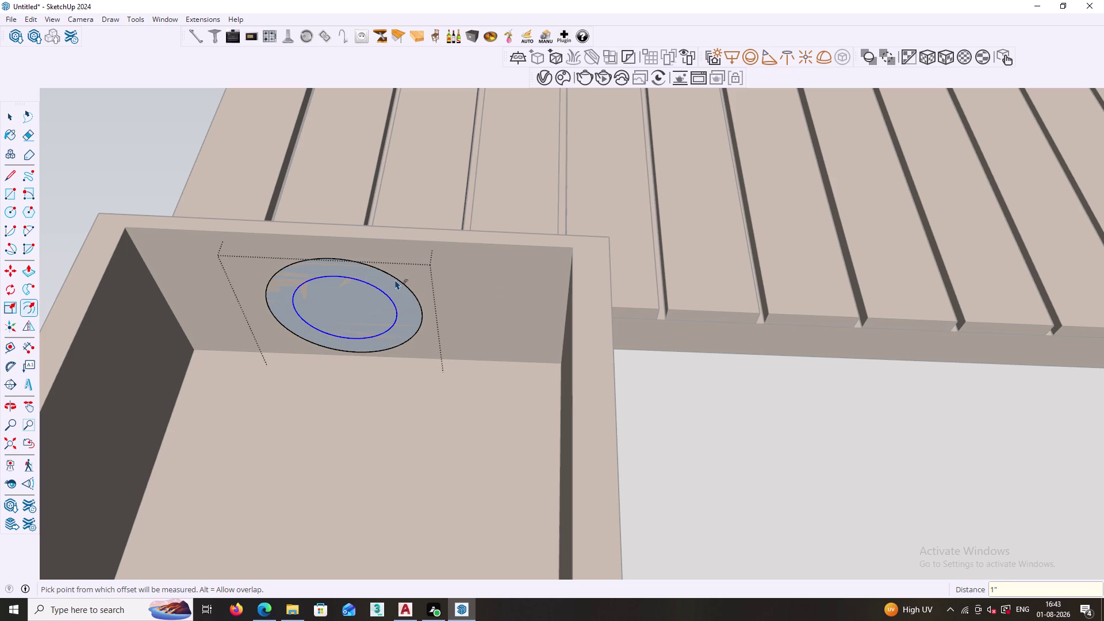
text(.5")
key(Return)
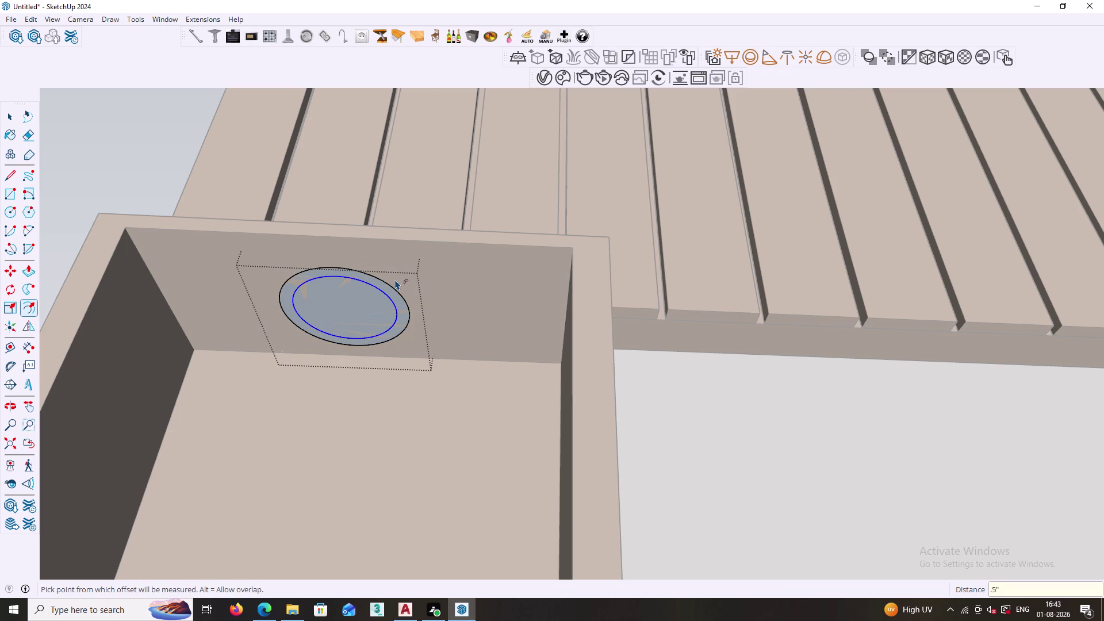
text(.2")
key(Return)
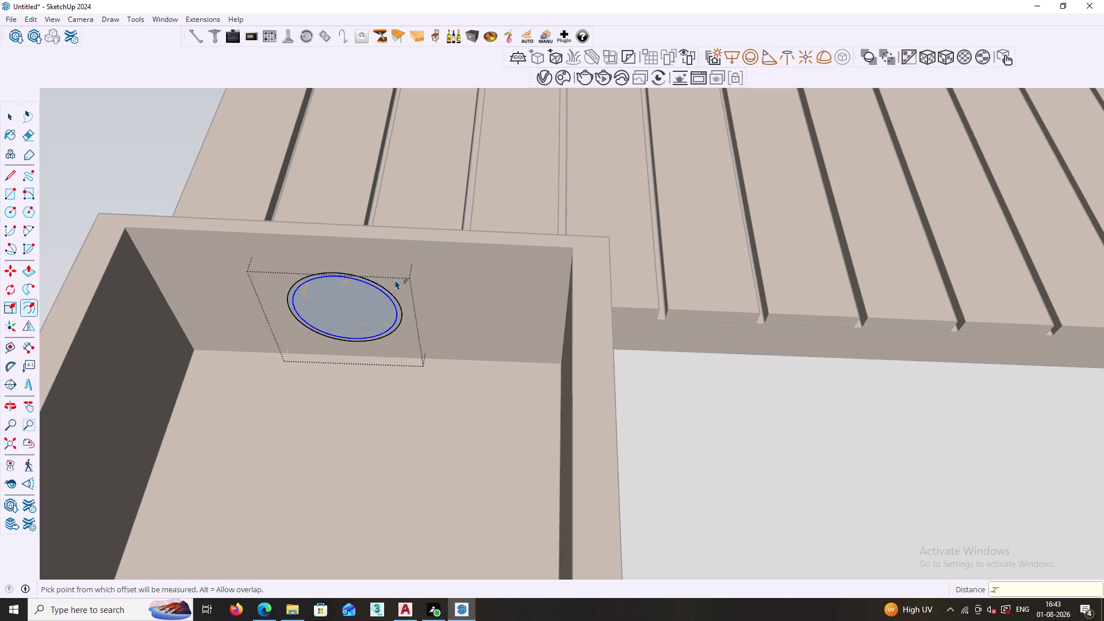
key(space)
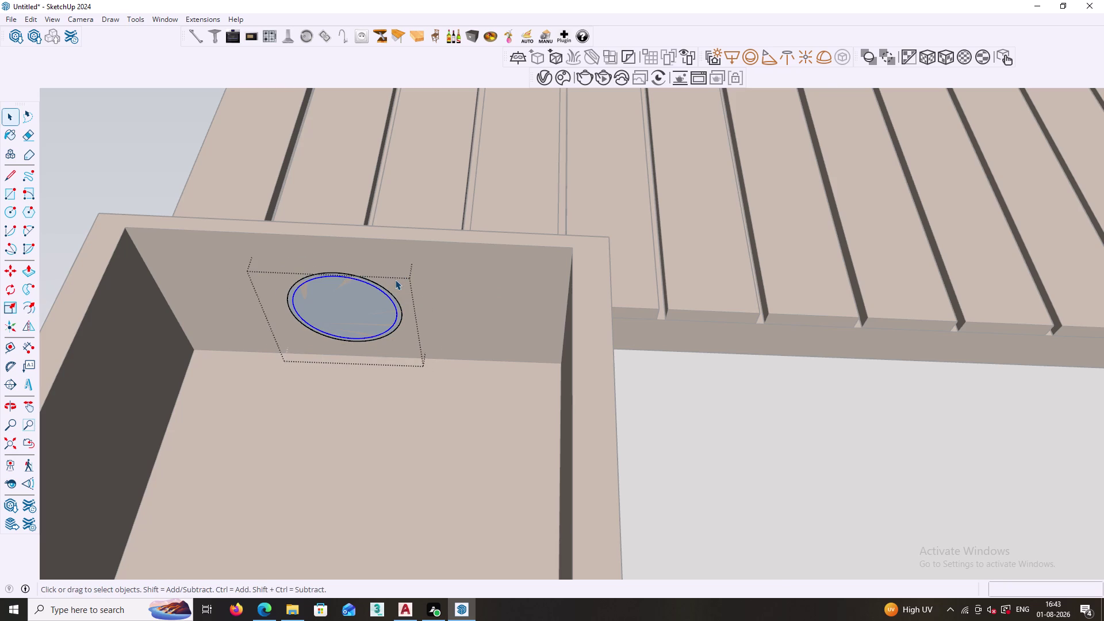
Push the thin ring face inward, then clear the selection.
key(p)
scroll(up, 3)
scroll(up, 3)
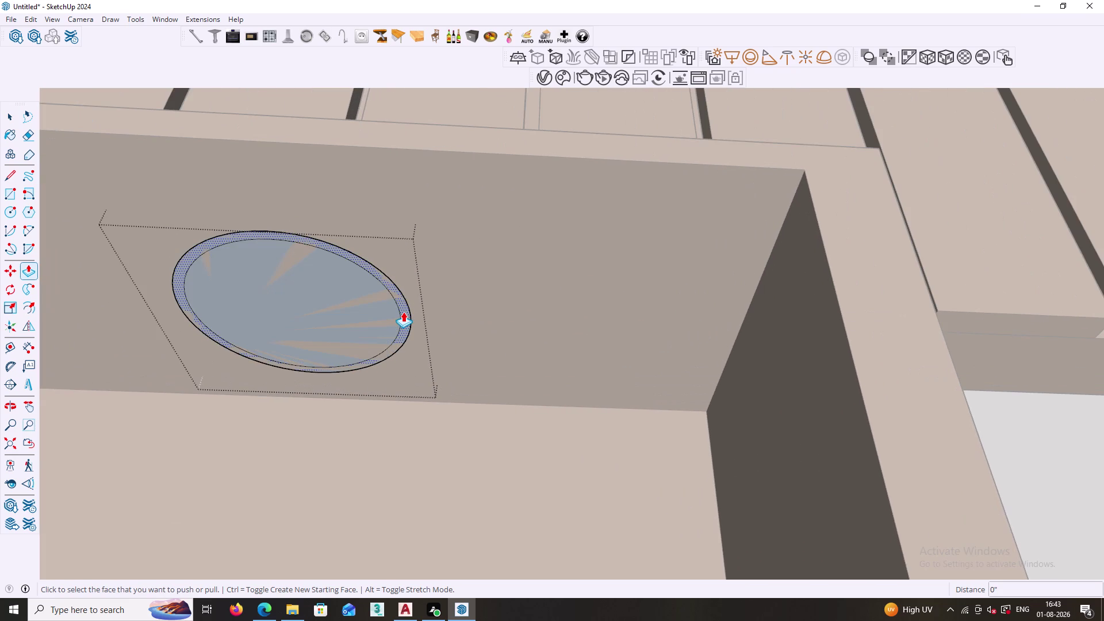
click(404, 311)
click(403, 315)
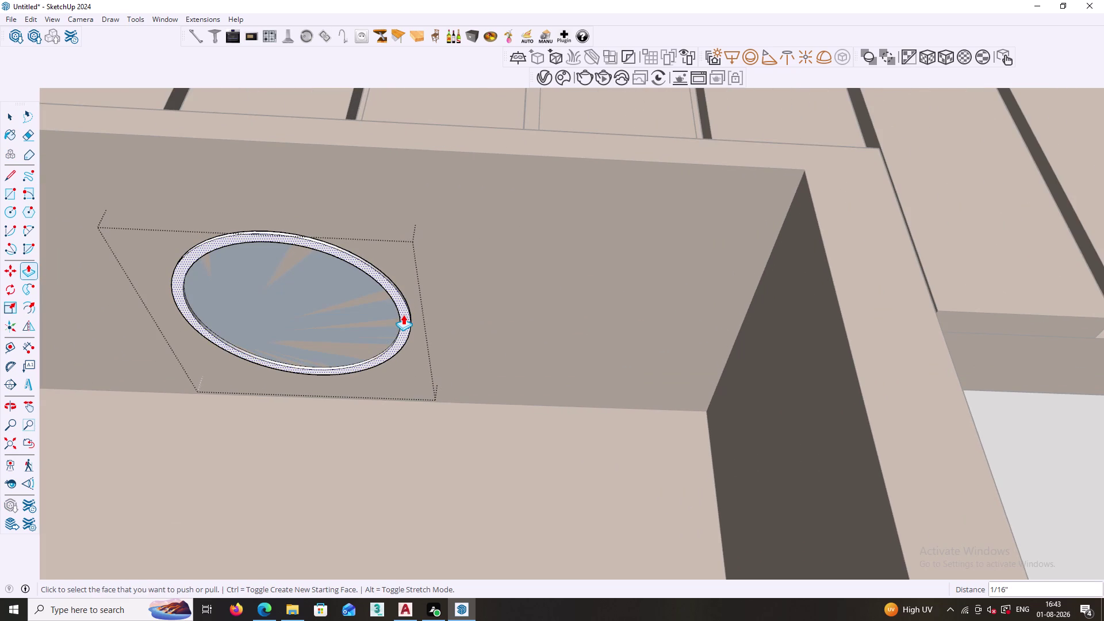
click(360, 319)
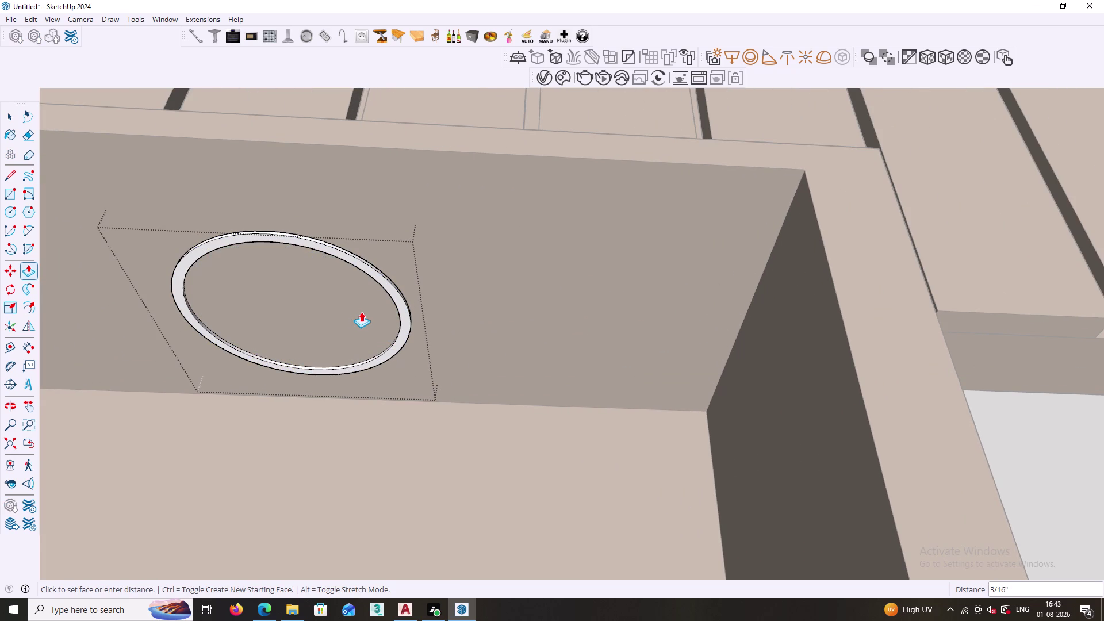
click(361, 312)
key(space)
double_click(355, 319)
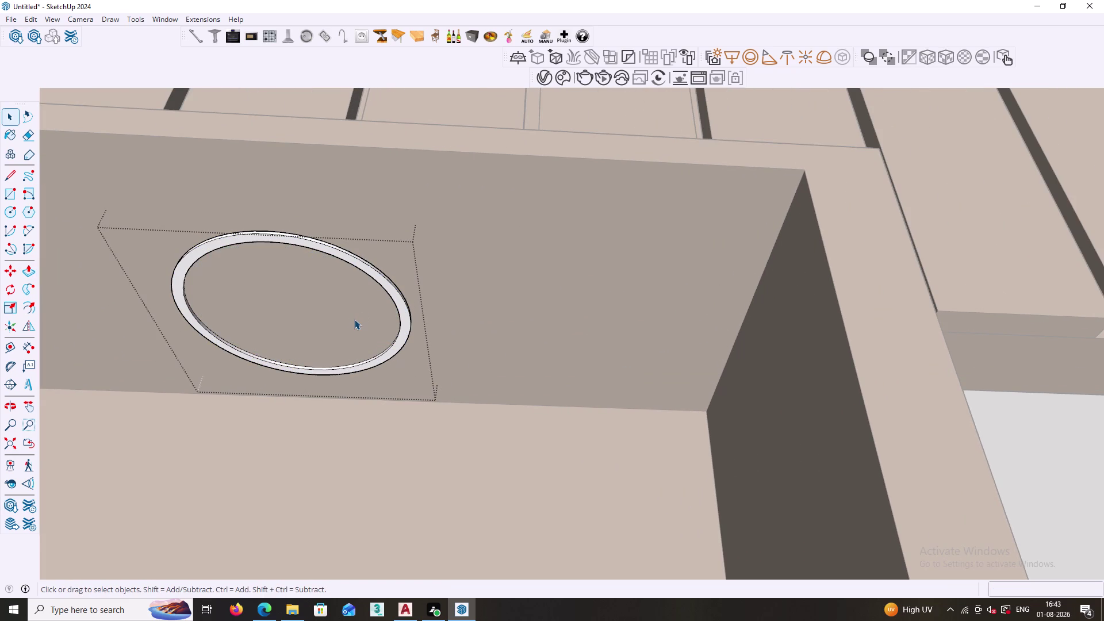
scroll(down, 3)
click(115, 225)
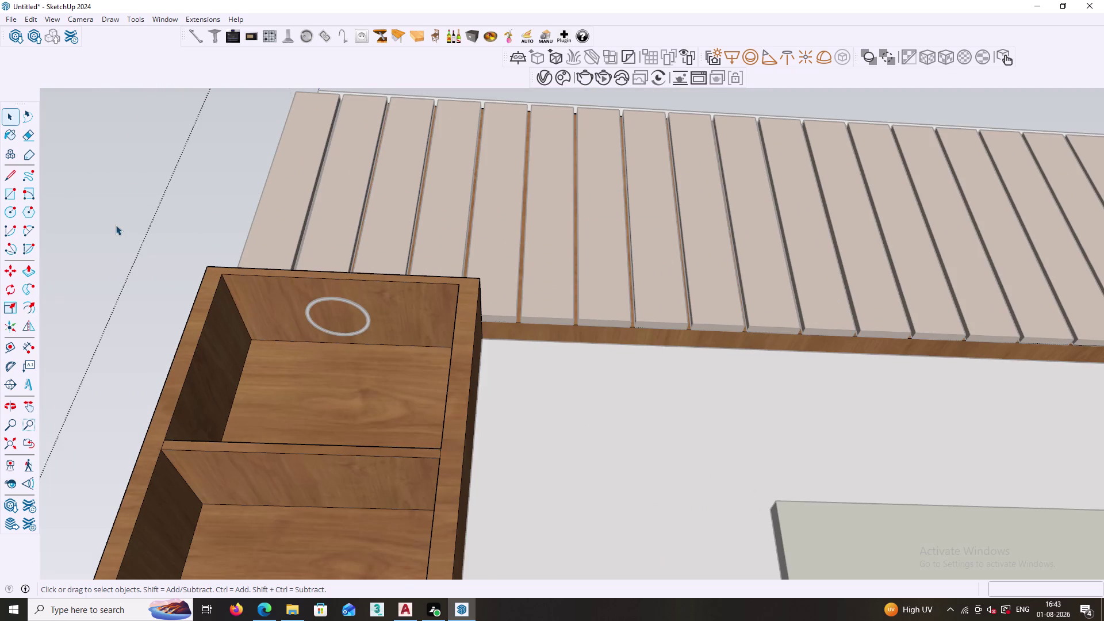
Select the ring and undo its push, offset and circle steps.
click(312, 303)
double_click(312, 303)
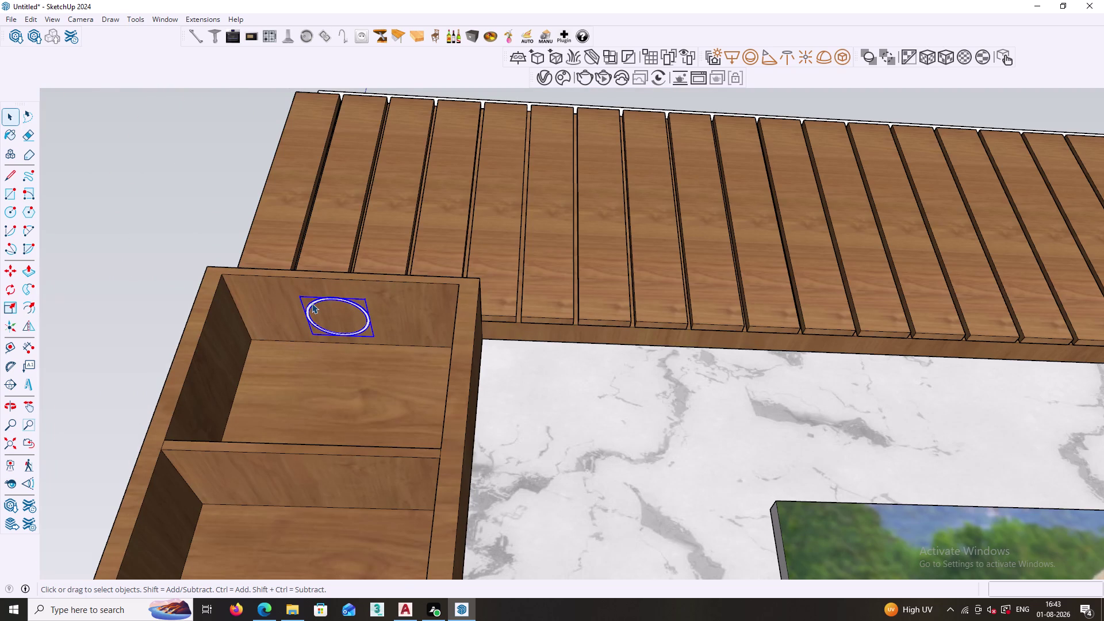
click(333, 323)
double_click(335, 316)
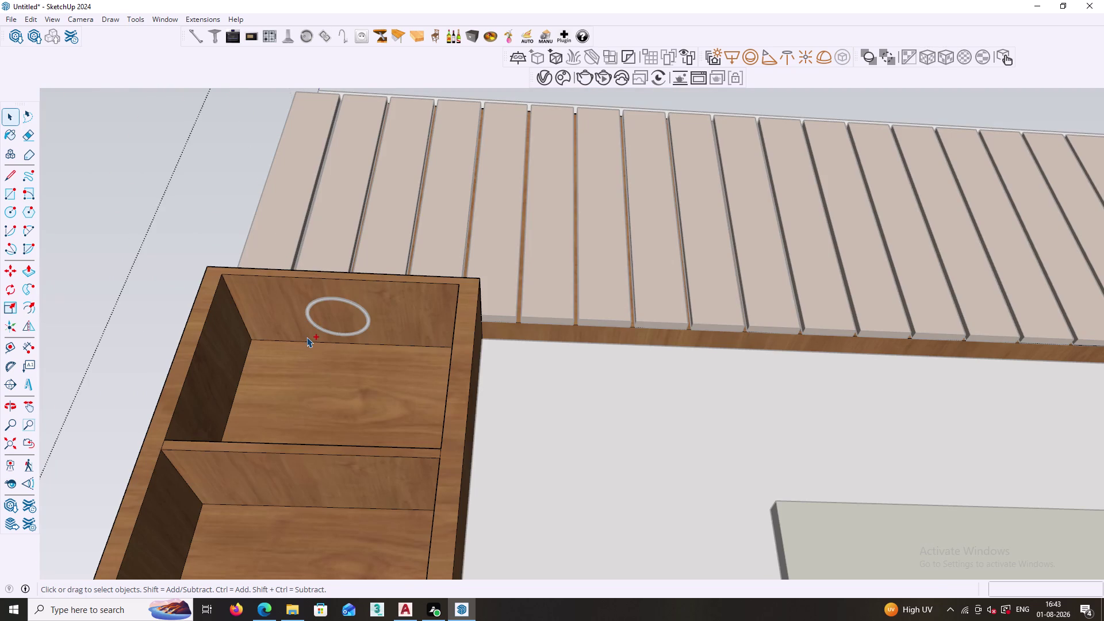
key(ctrl+z)
key(ctrl+z)
key(ctrl+z)
key(ctrl+z)
key(ctrl+z)
key(ctrl+z)
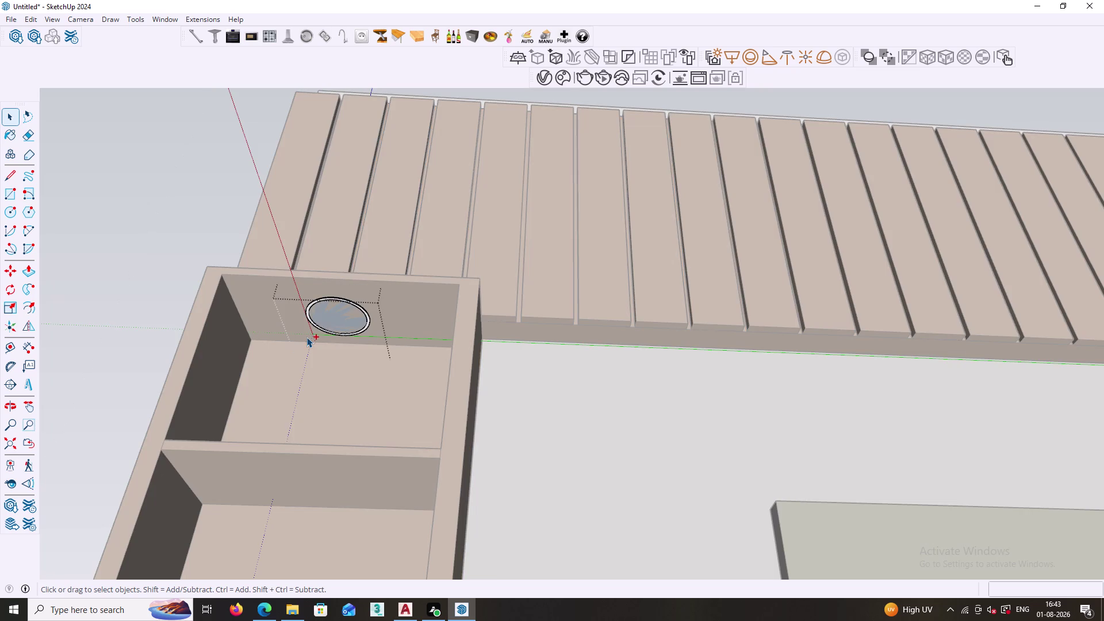
key(ctrl+z)
key(ctrl+z)
key(ctrl+z)
Dismiss the context menu and orbit to look into the compartments.
right_click(171, 250)
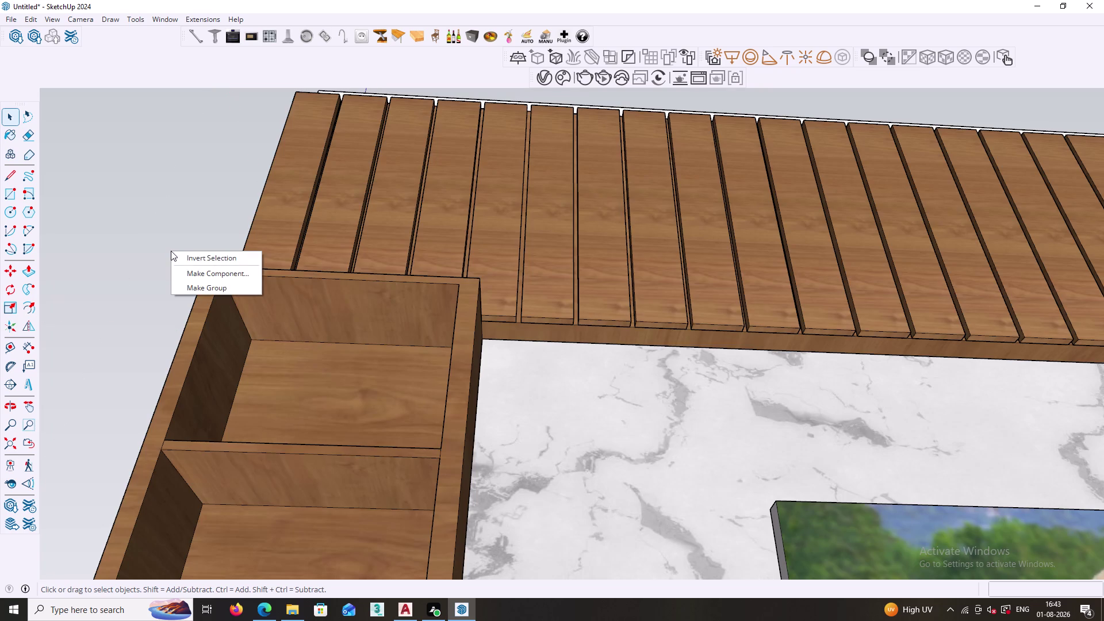
click(194, 285)
scroll(down, 3)
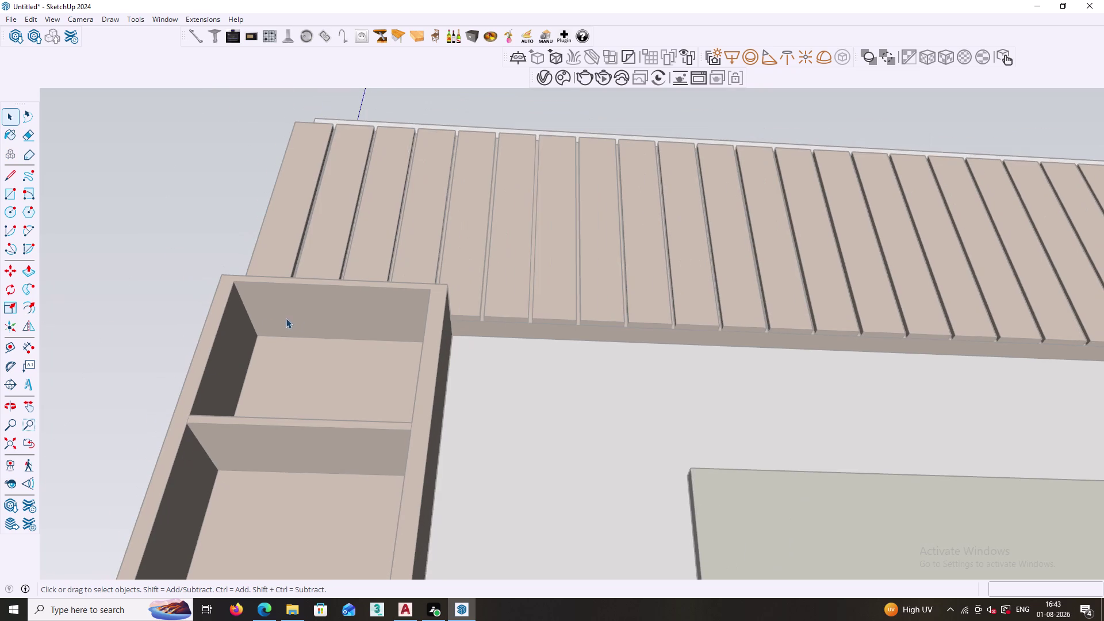
middle_drag(286, 318, 303, 353)
middle_drag(352, 346, 333, 337)
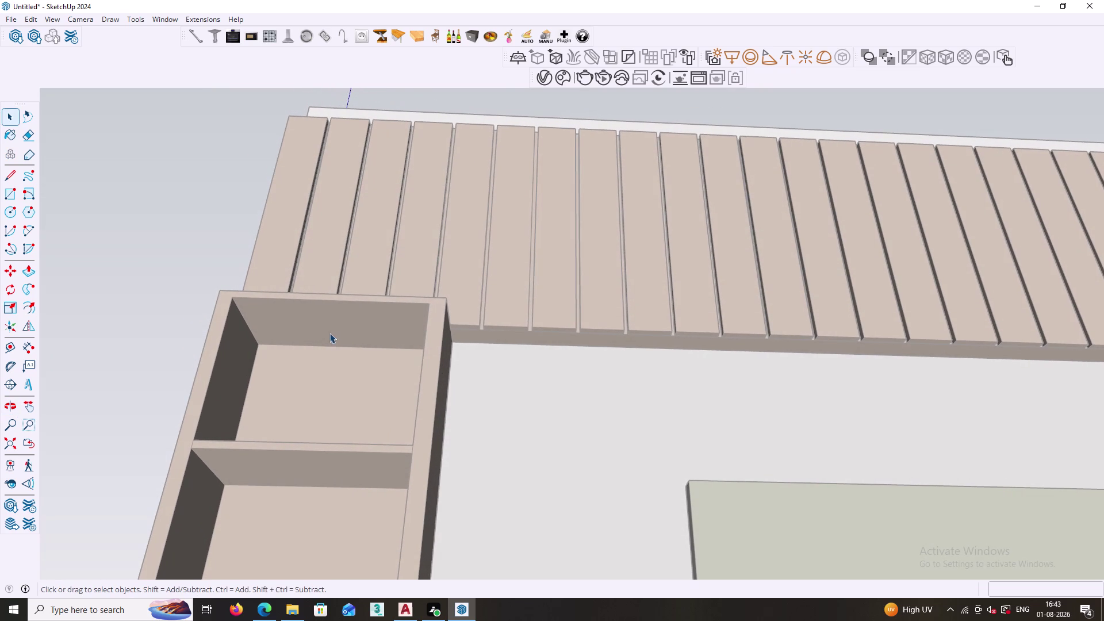
middle_drag(342, 366, 335, 356)
Draw a 2-inch-radius circle on the cabinet top panel.
key(c)
scroll(up, 3)
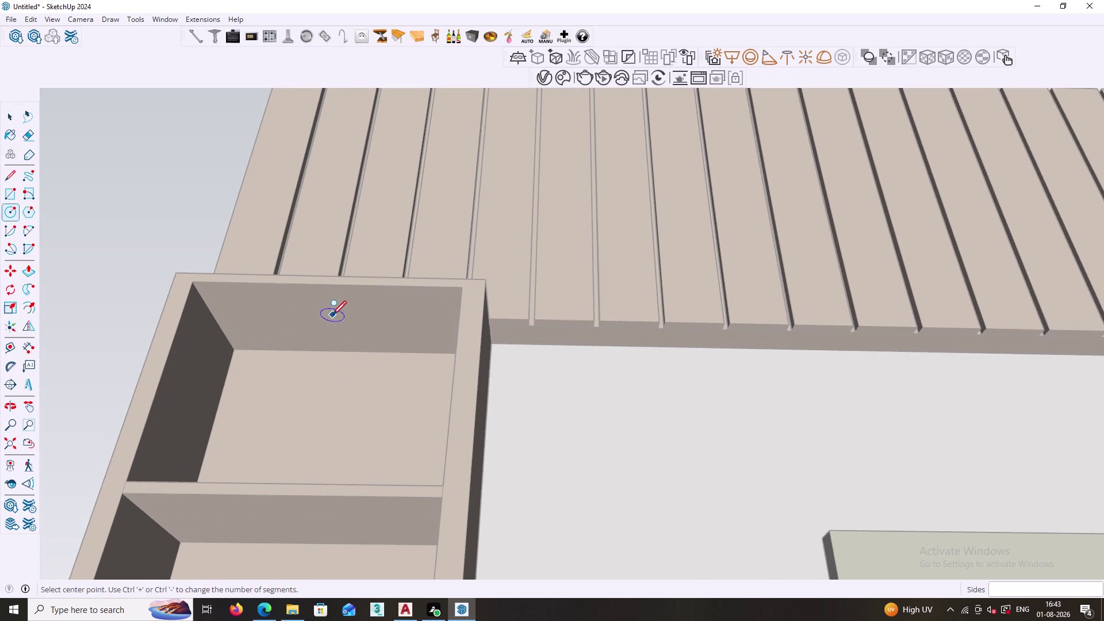
click(335, 320)
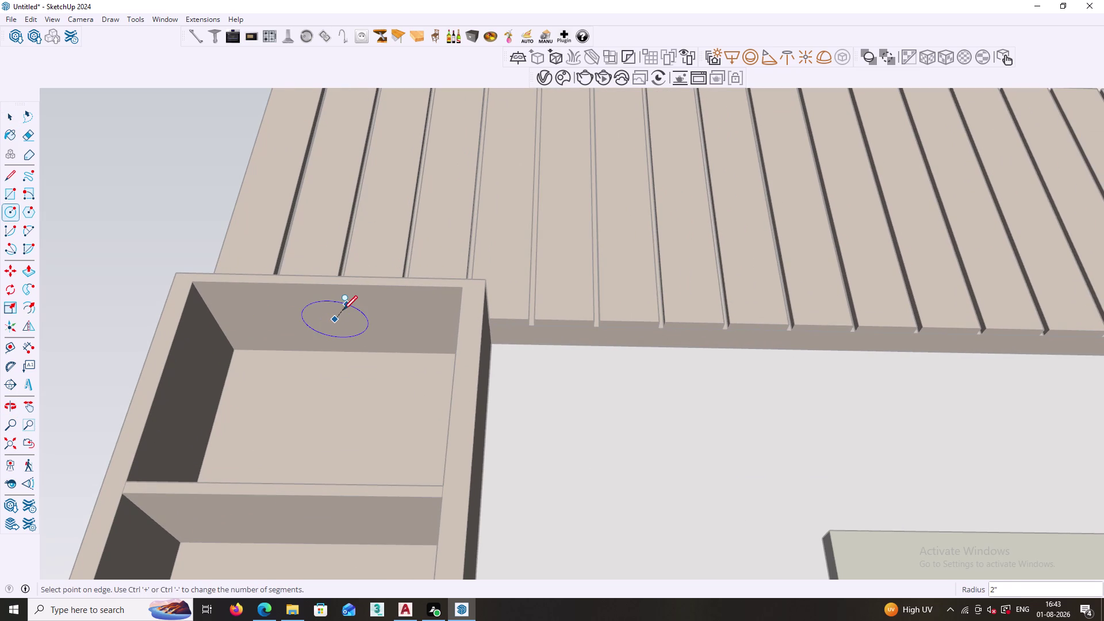
text(2)
text(")
key(Return)
key(space)
Offset the circle's edge by 0.2 inch to form a thin ring.
click(335, 327)
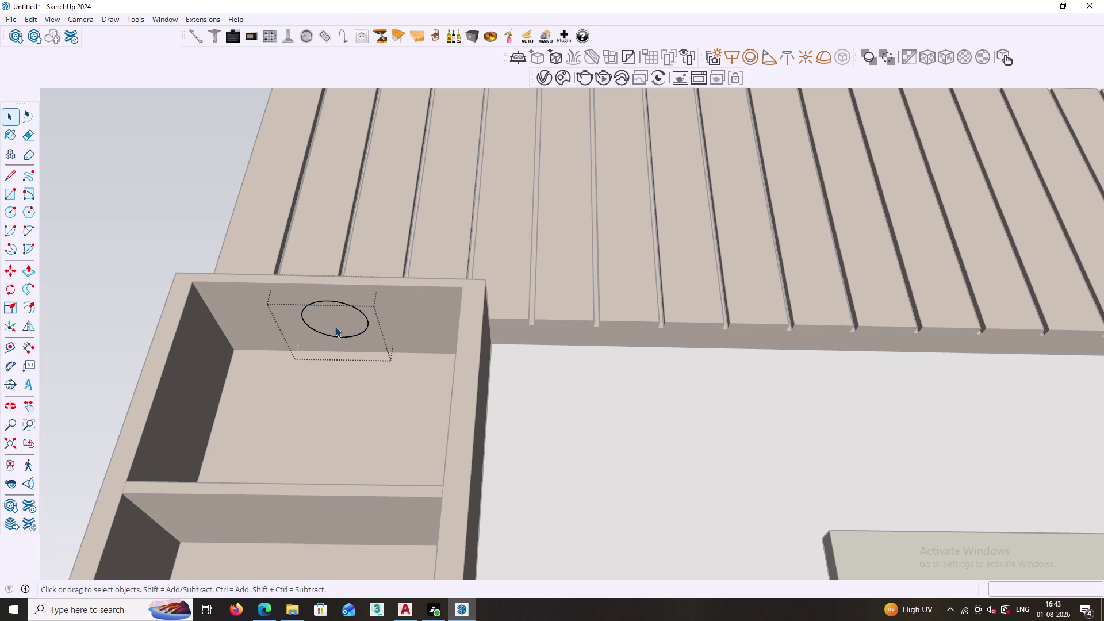
double_click(335, 326)
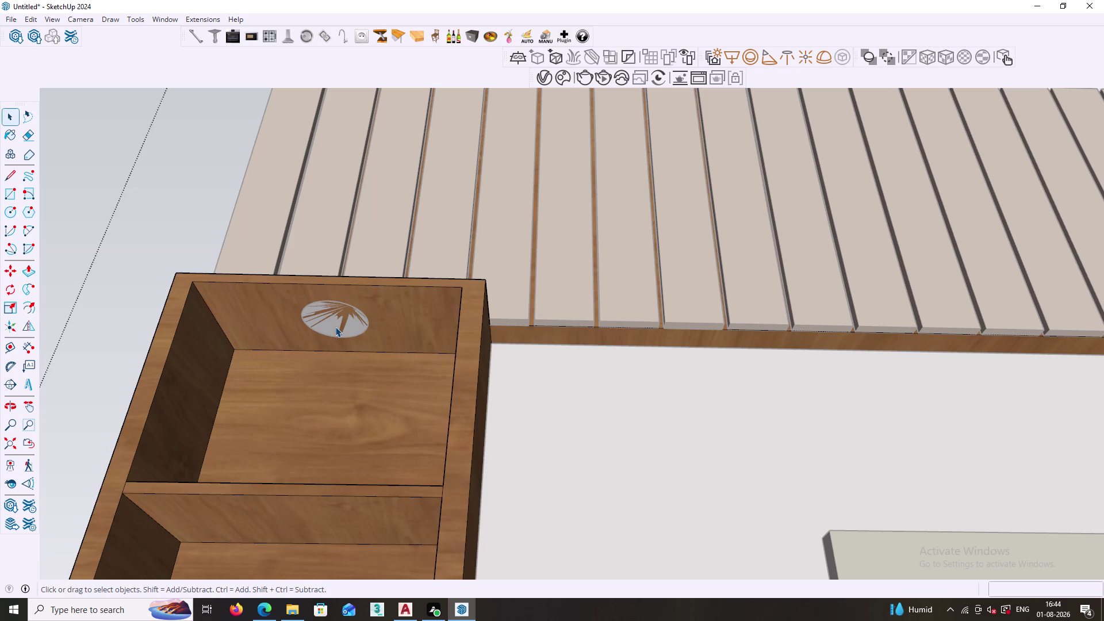
click(92, 209)
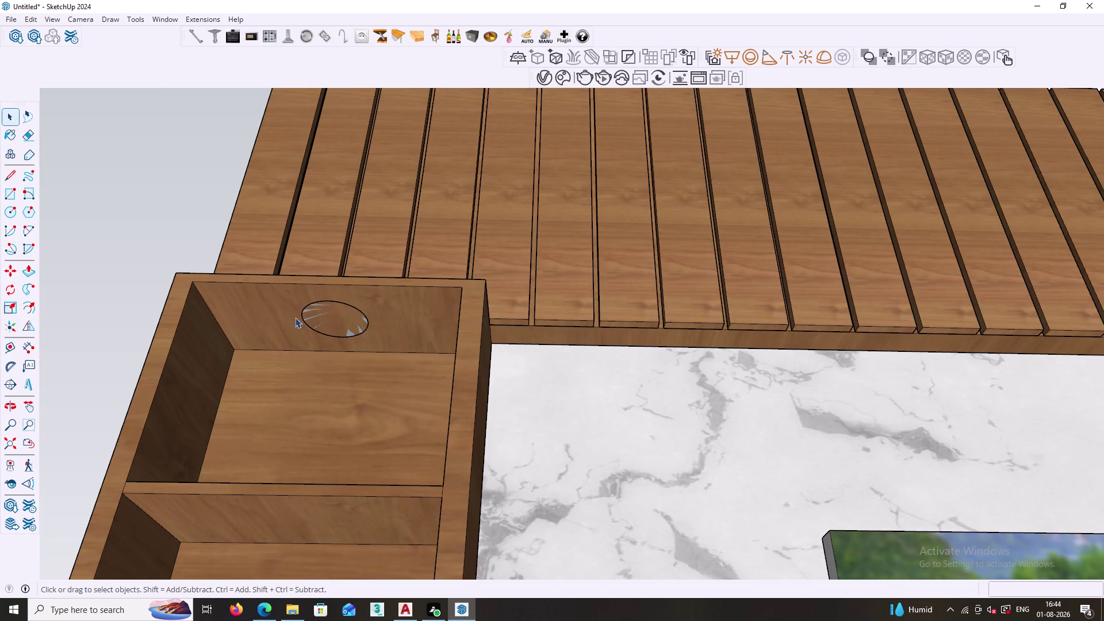
click(315, 312)
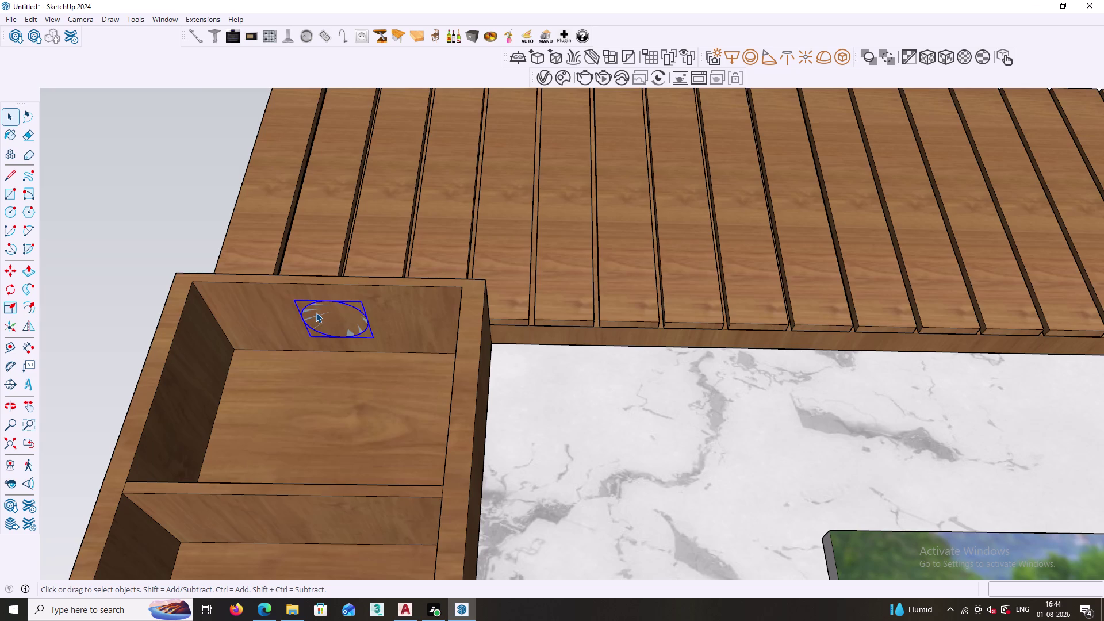
double_click(316, 312)
key(f)
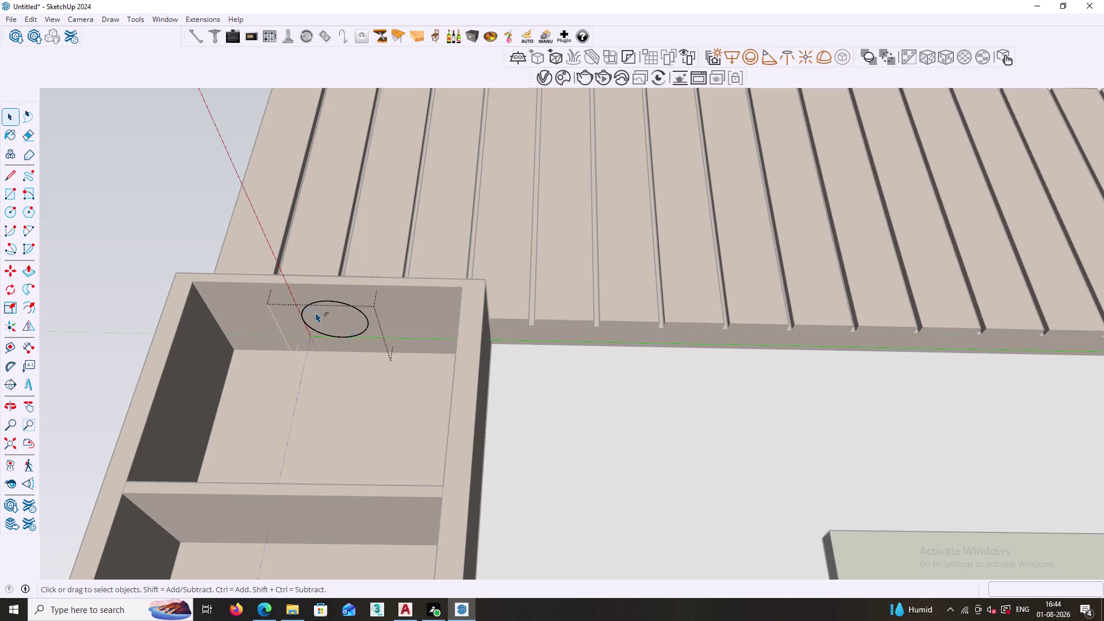
click(365, 316)
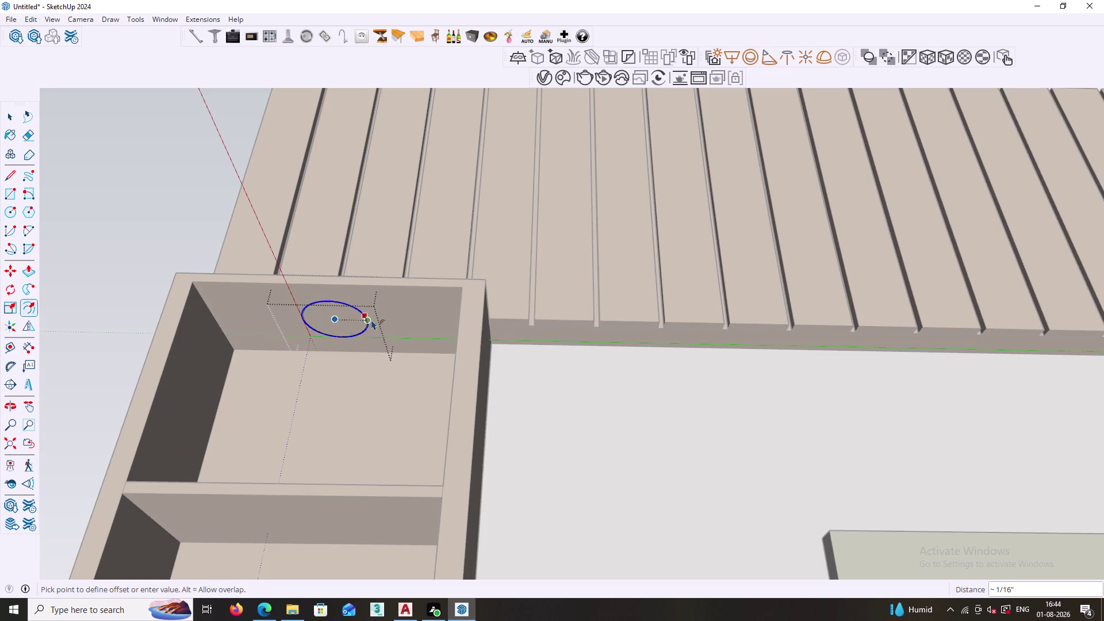
text(.2)
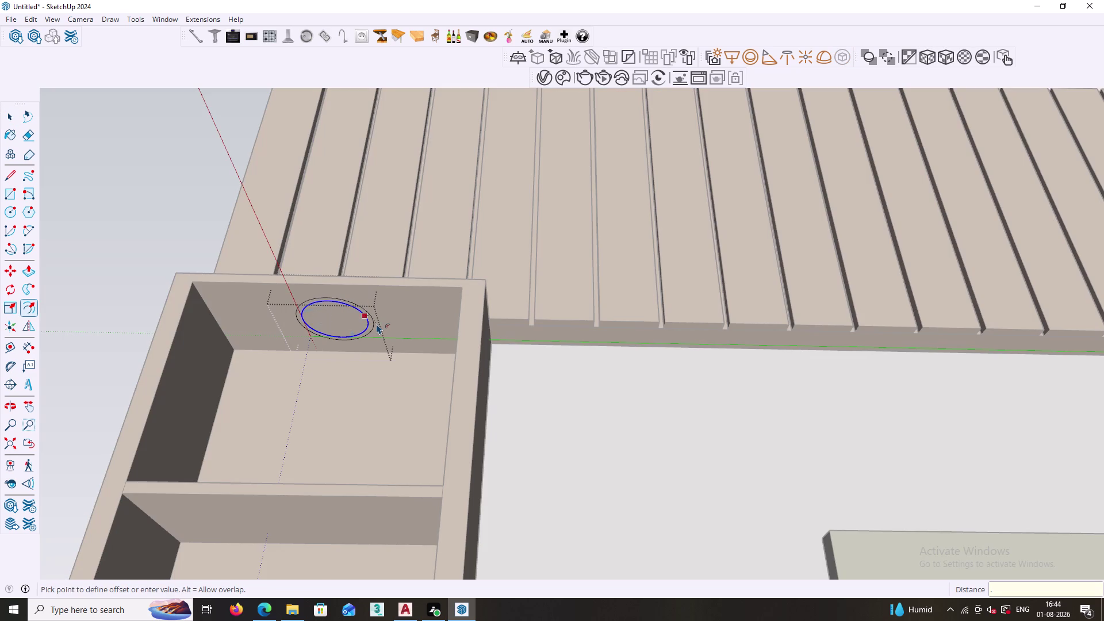
key(shift+quotedbl)
key(Return)
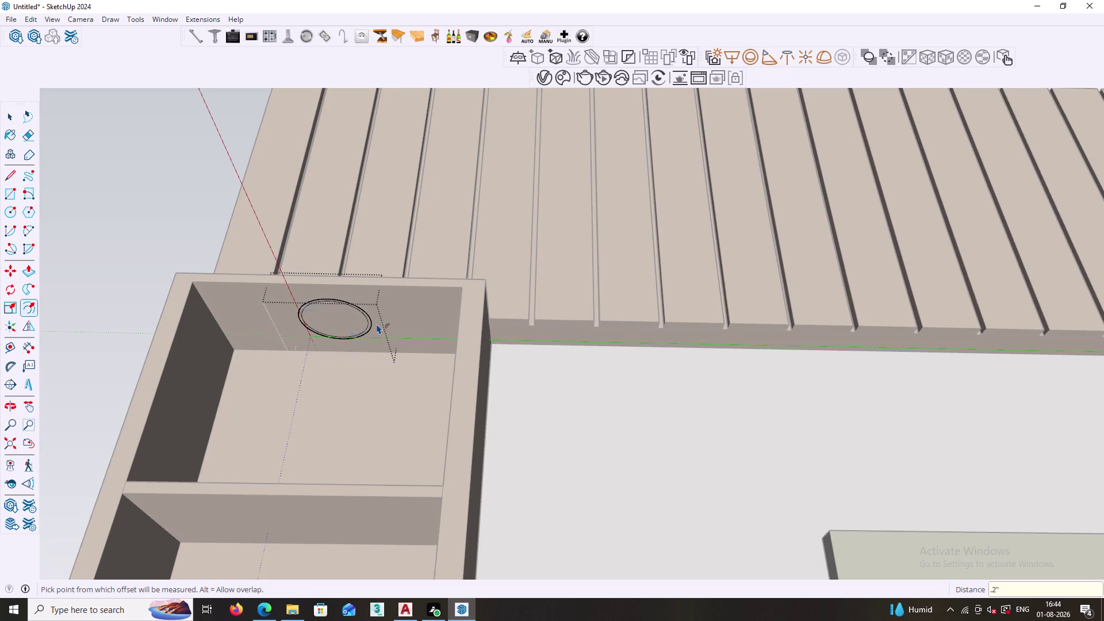
key(space)
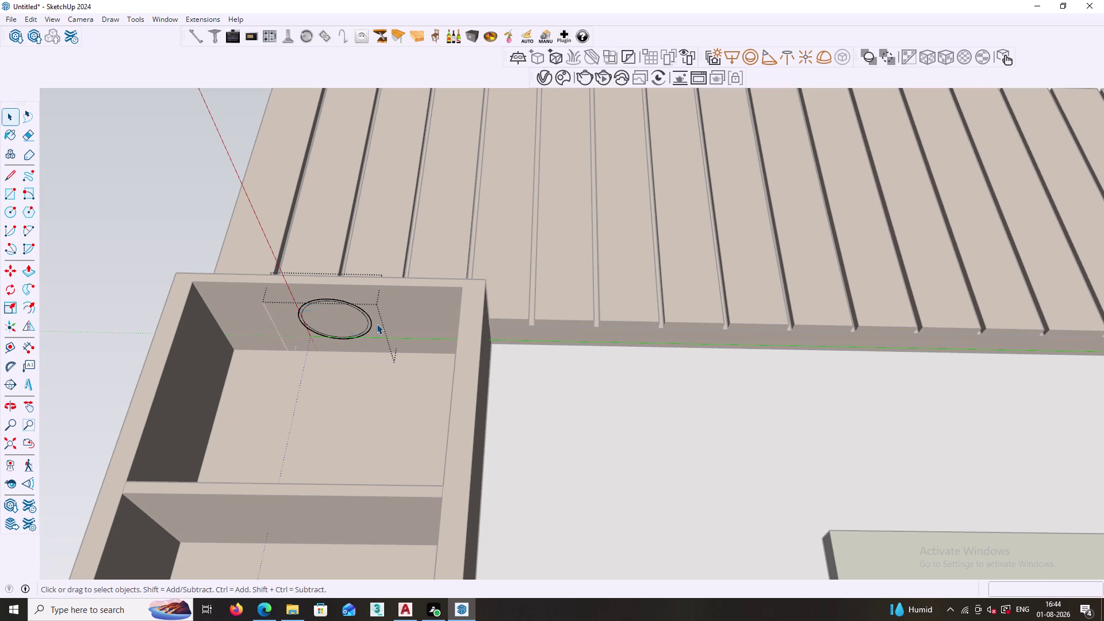
Raise the outer ring face by 1/16 inch.
key(p)
scroll(up, 3)
scroll(up, 3)
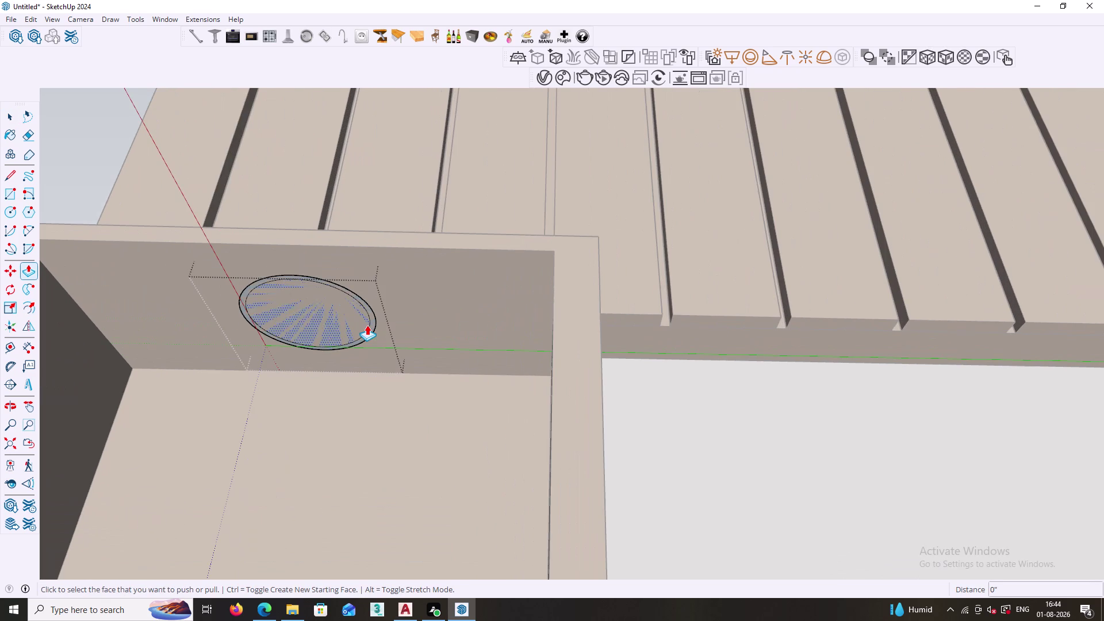
click(371, 321)
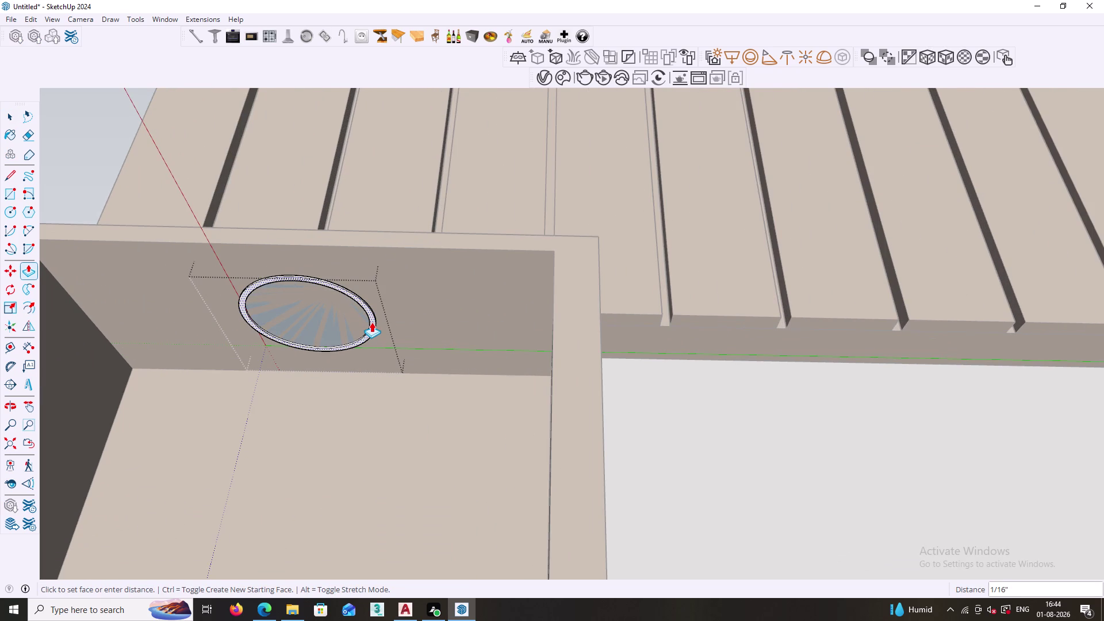
click(371, 323)
key(space)
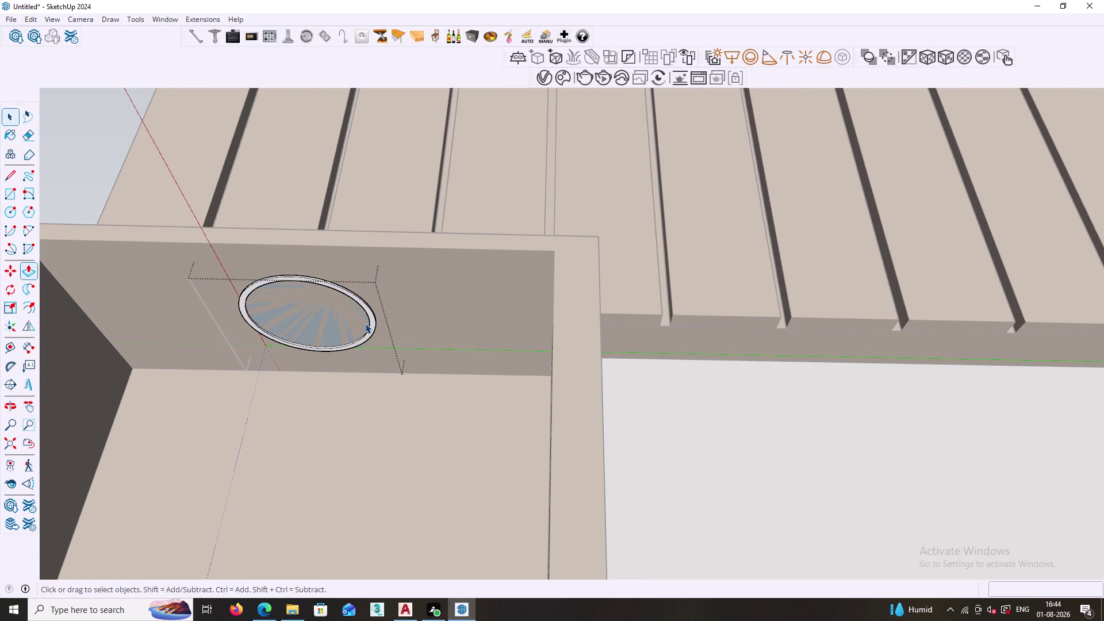
Select the inner disc face and open the V-Ray Asset Editor.
scroll(up, 3)
click(304, 315)
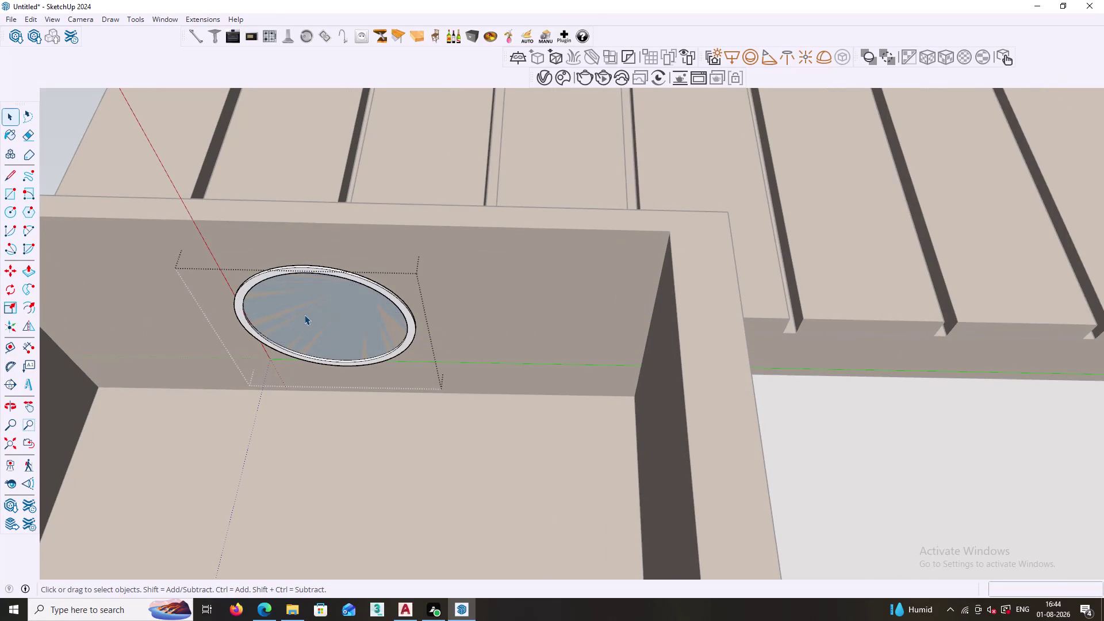
right_click(304, 314)
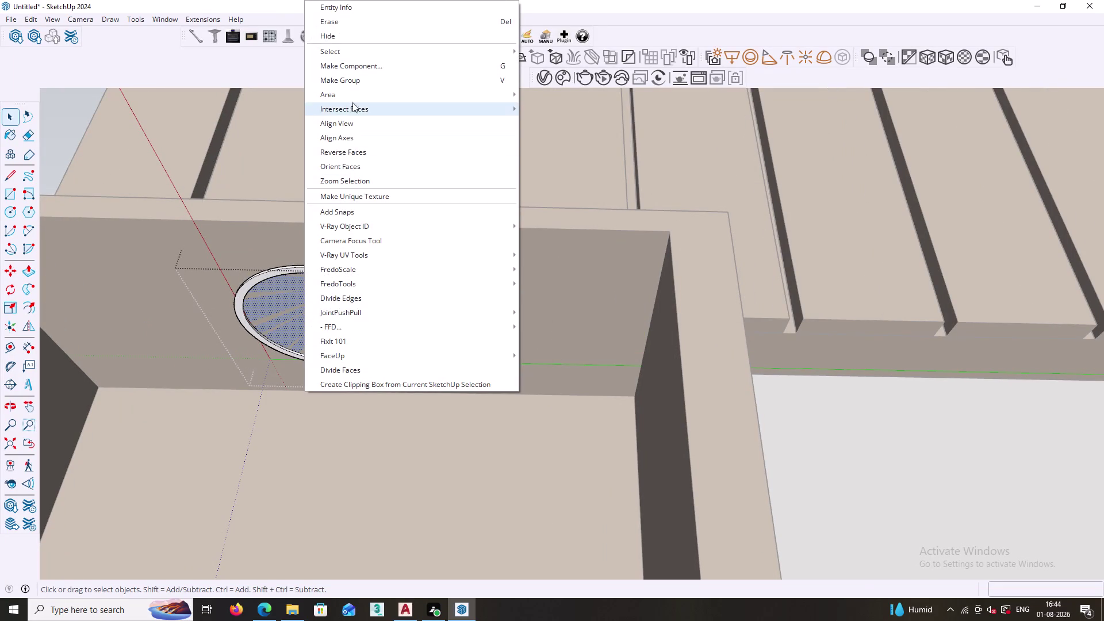
click(352, 83)
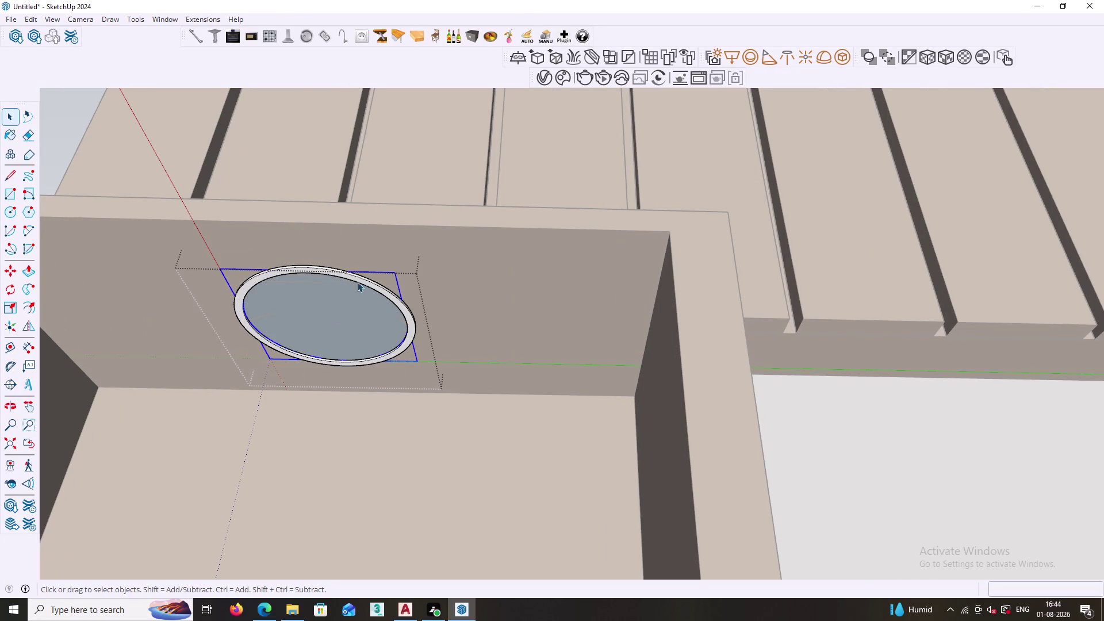
click(544, 76)
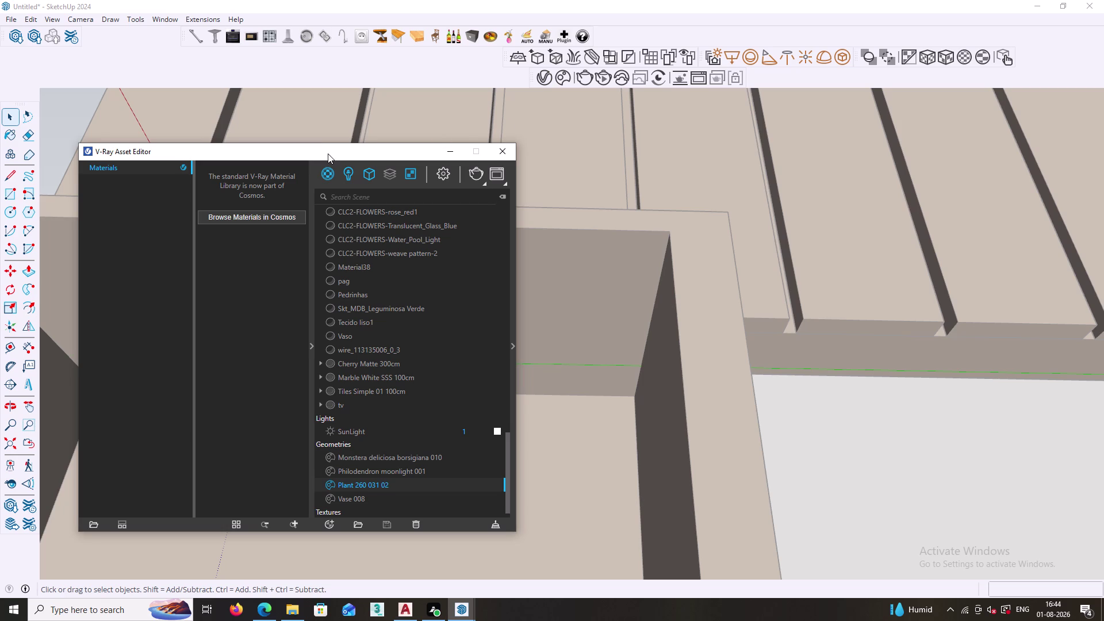
Create a new Emissive material and look through its settings.
click(330, 170)
right_click(330, 169)
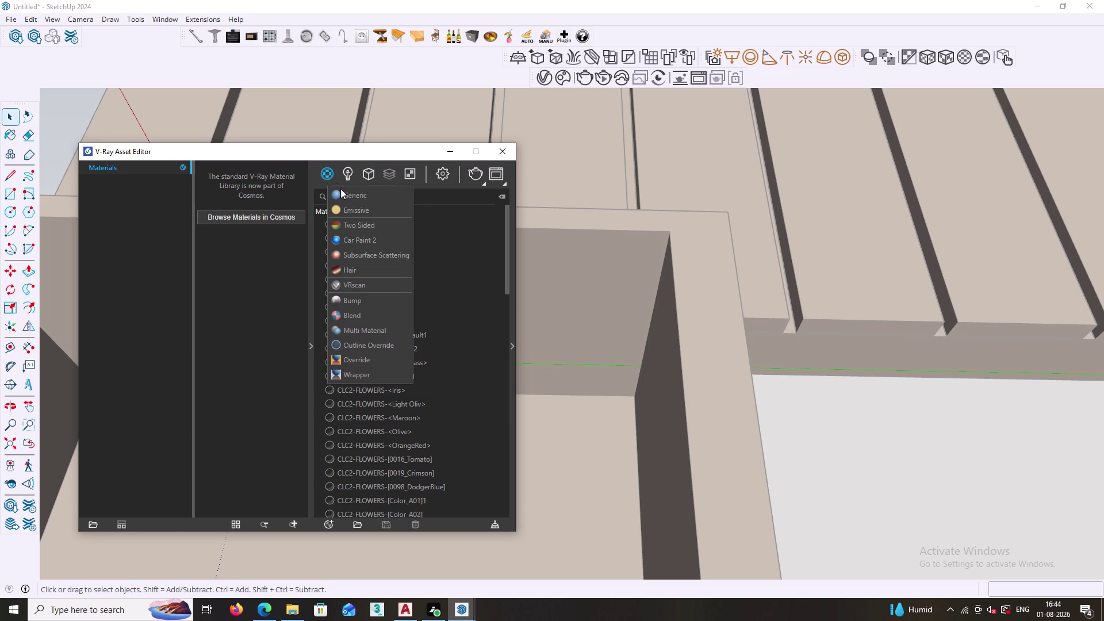
click(354, 207)
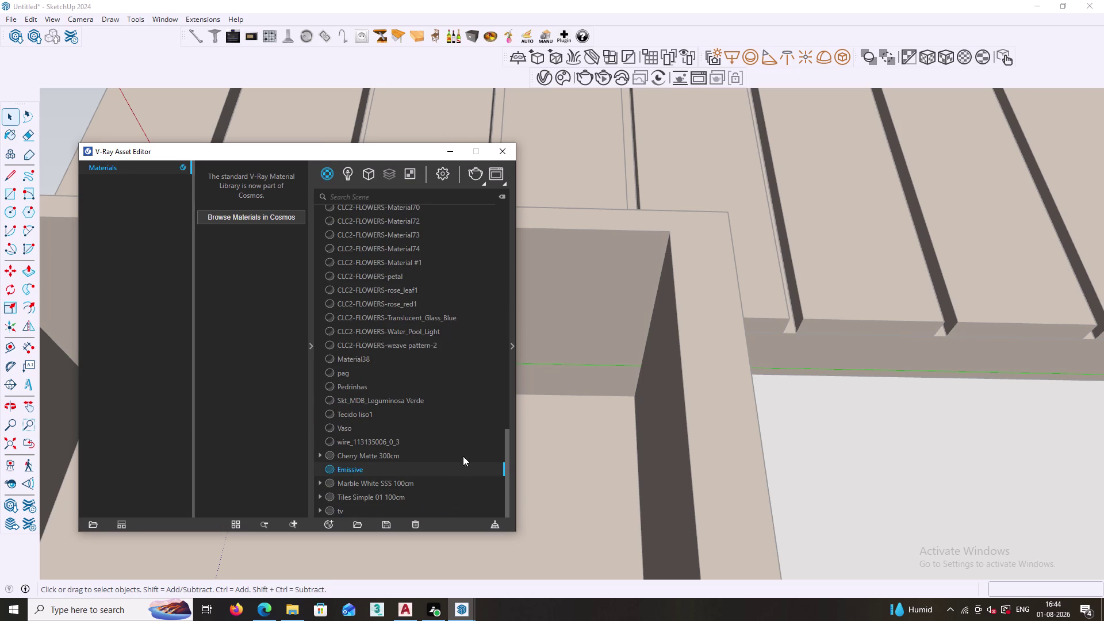
click(513, 353)
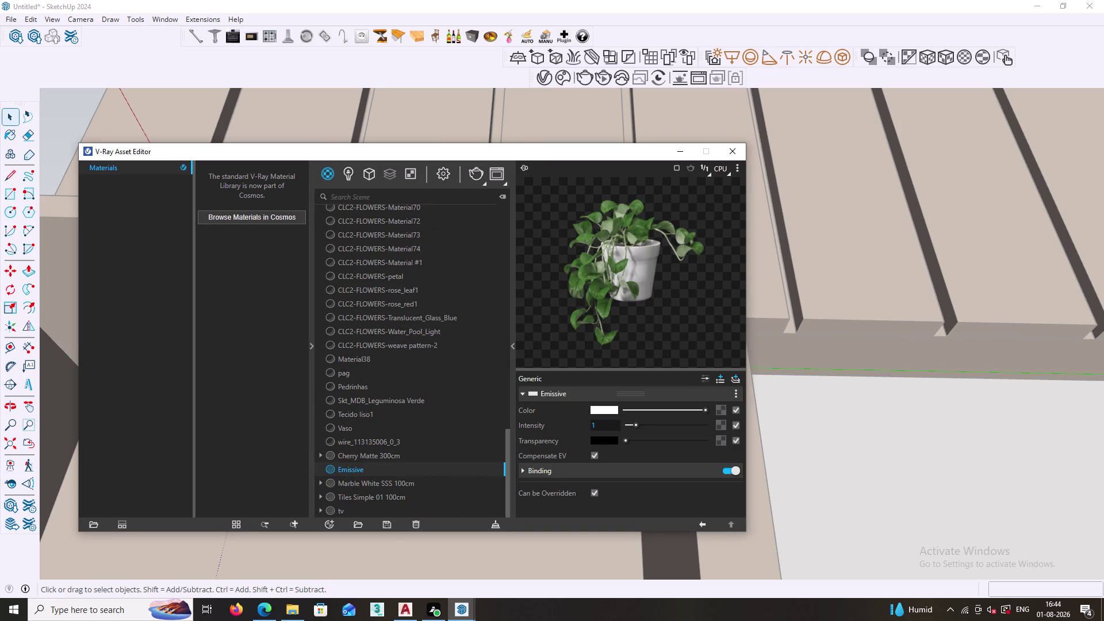
click(465, 470)
click(528, 391)
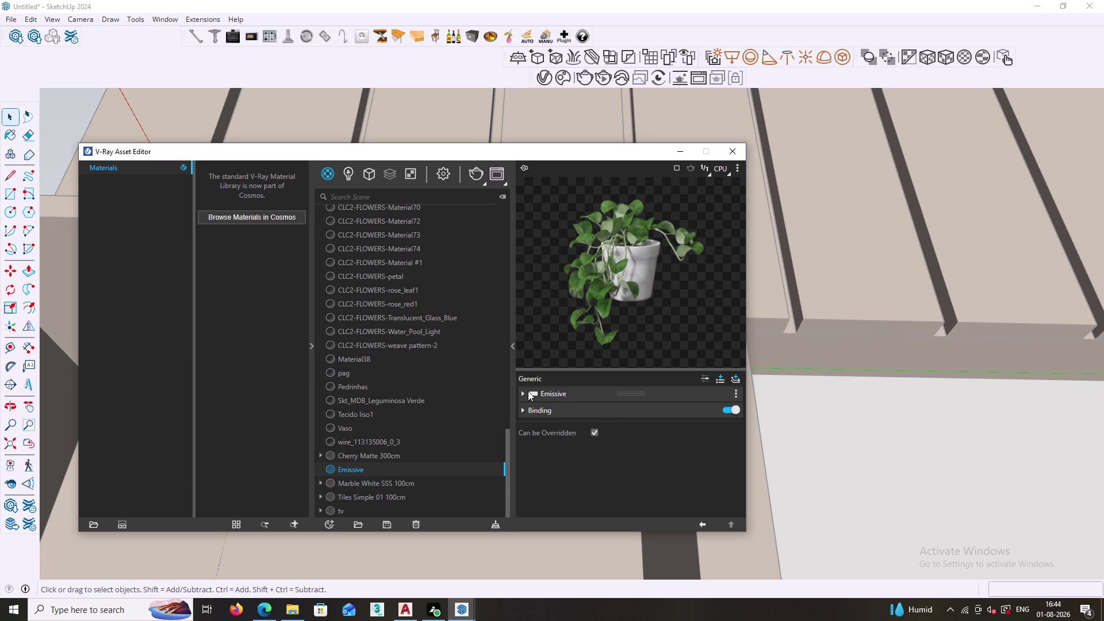
click(528, 391)
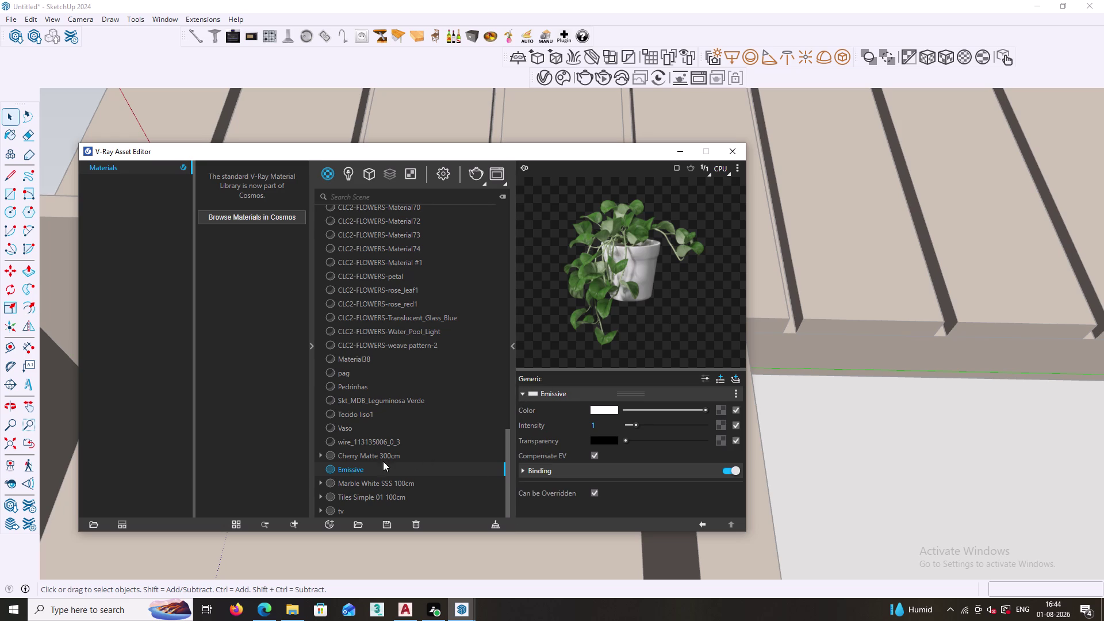
click(359, 468)
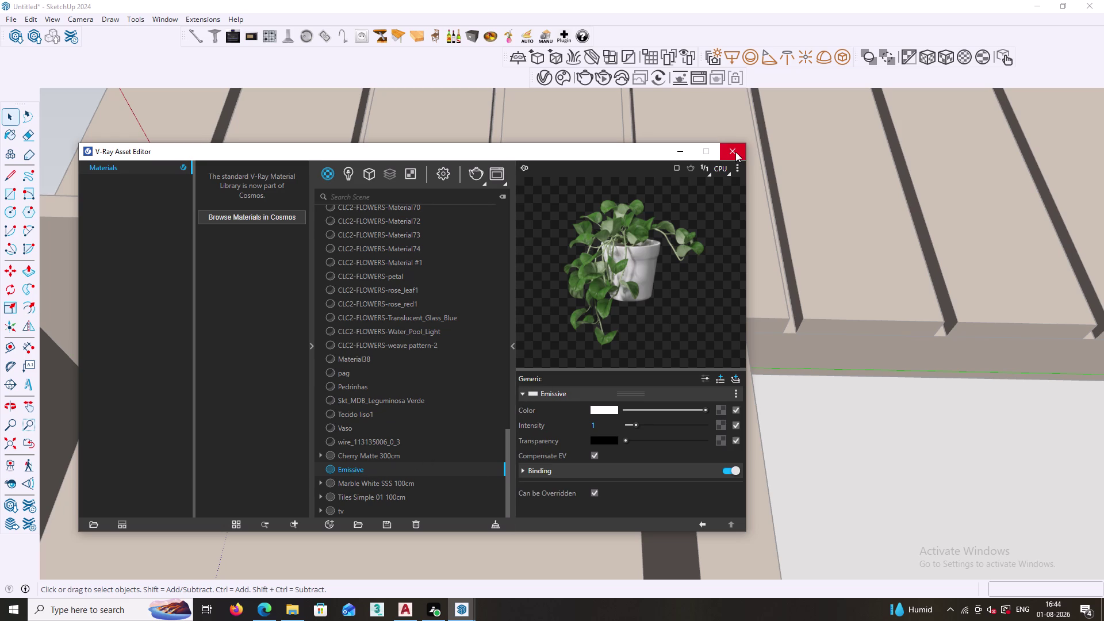
Apply the Emissive material to the selected disc and close the editor.
click(736, 152)
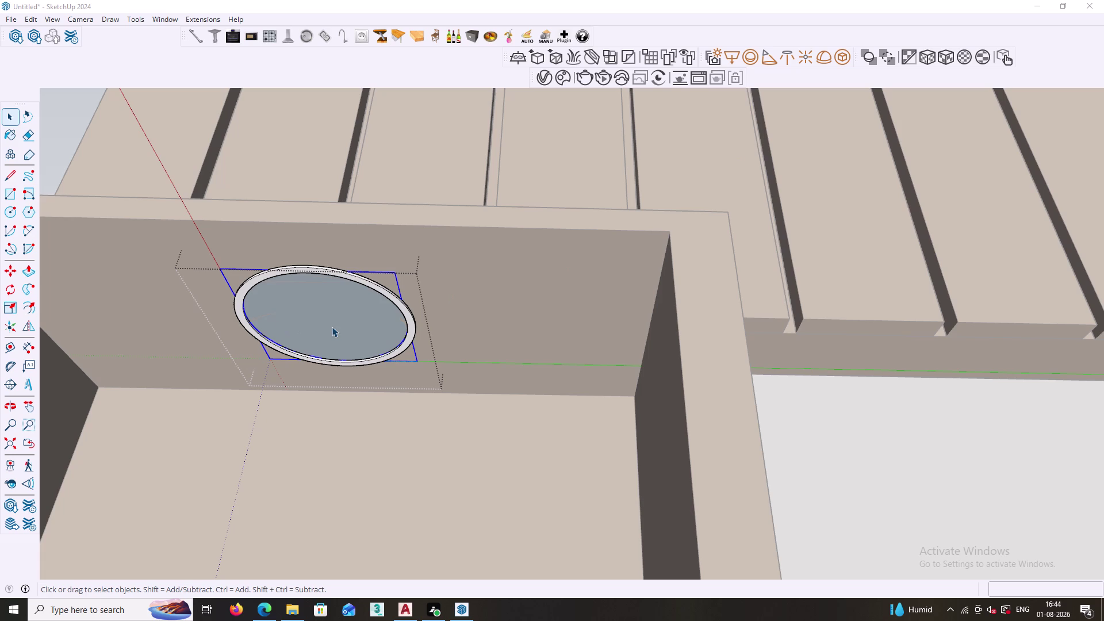
click(550, 77)
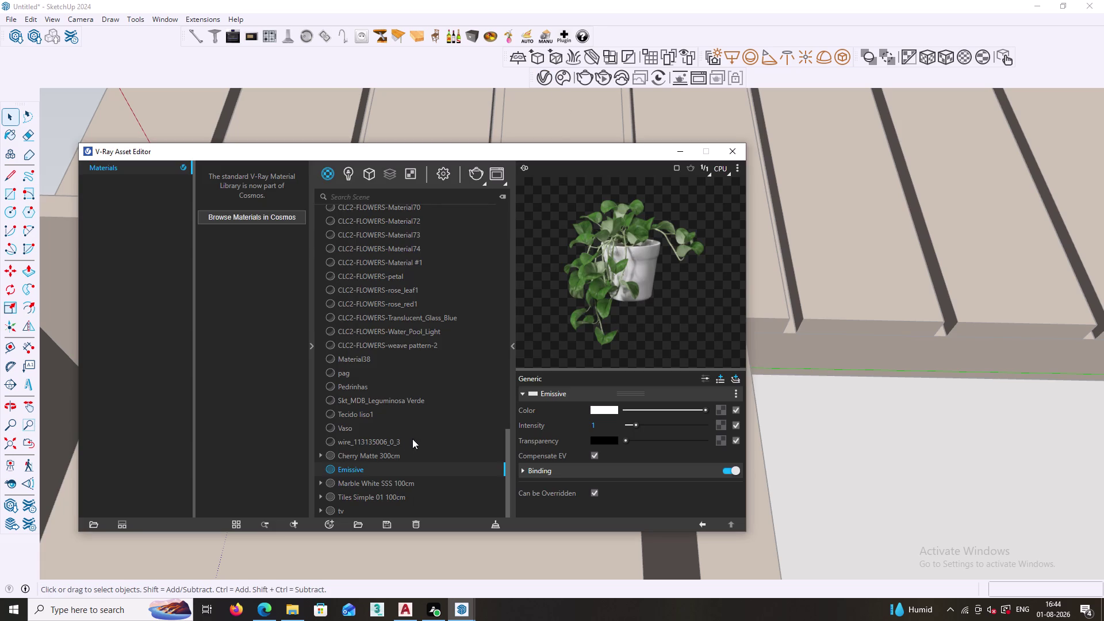
right_click(382, 467)
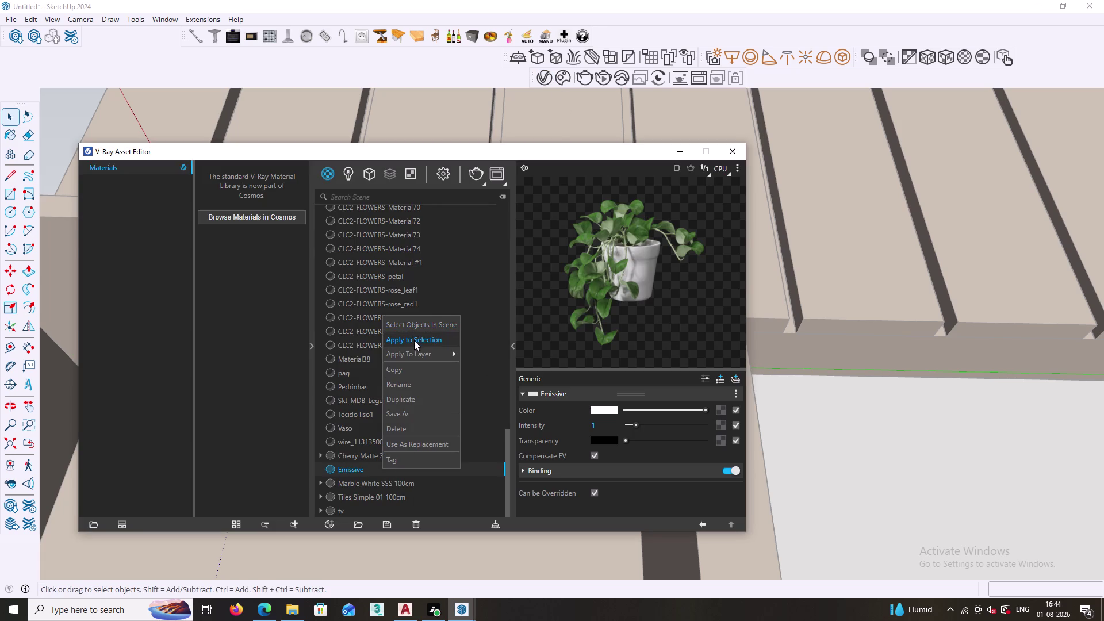
click(414, 340)
click(738, 147)
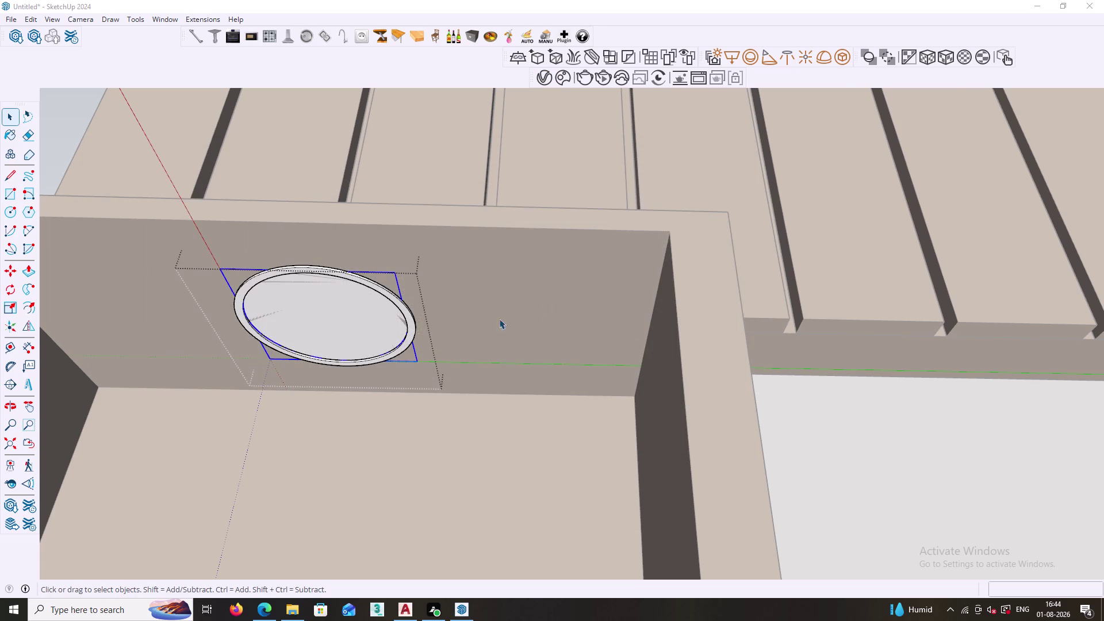
scroll(down, 3)
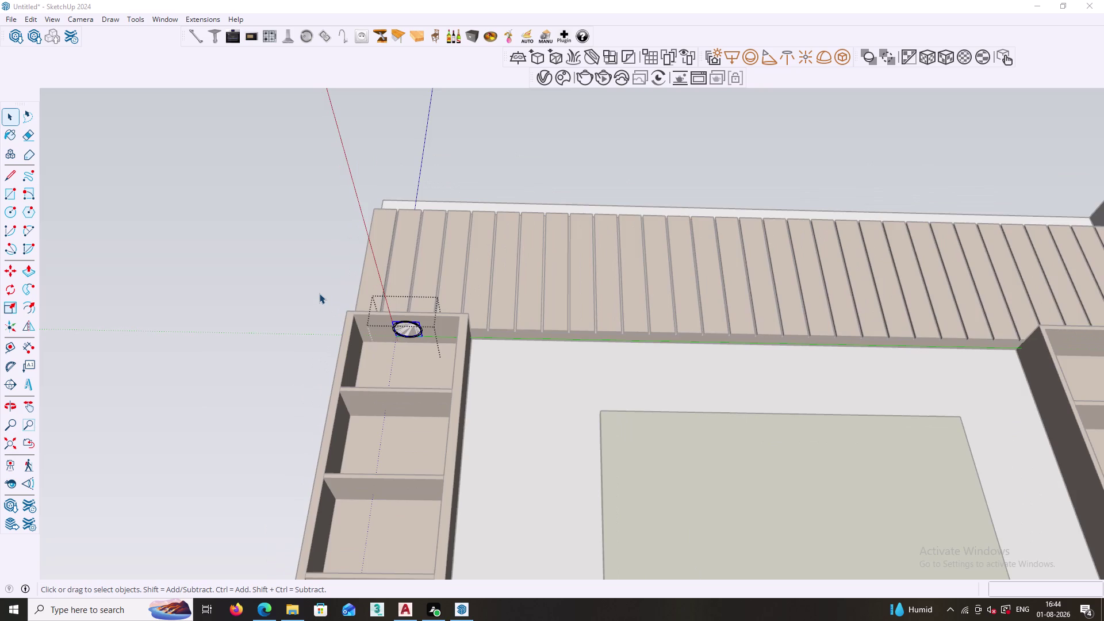
Toggle textures to check the disc, then push it by the previous distance.
click(319, 293)
scroll(up, 3)
click(407, 327)
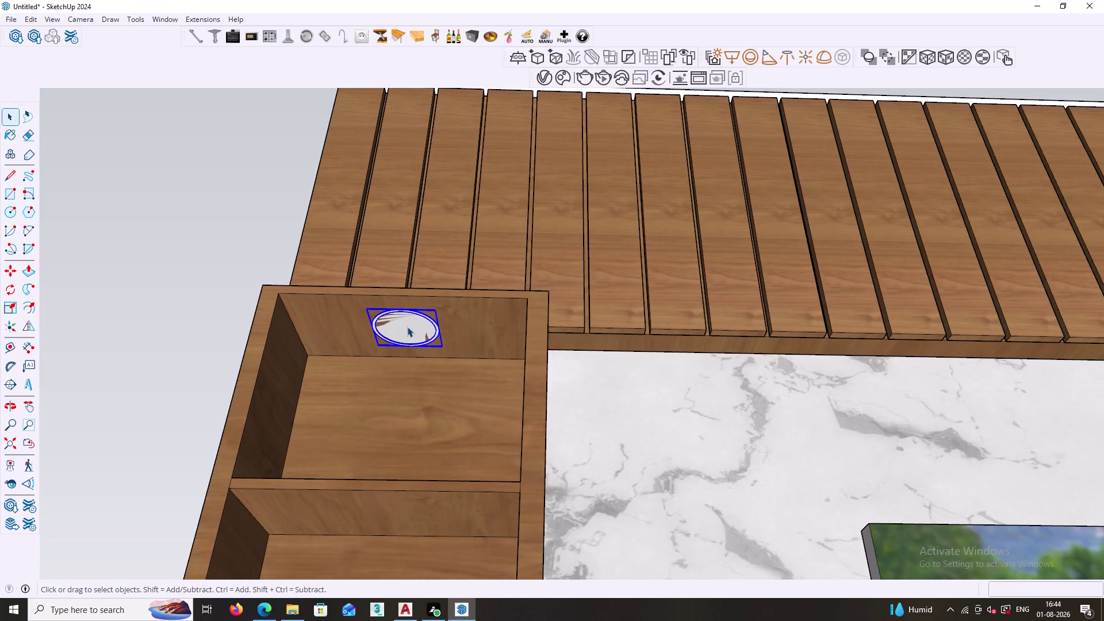
double_click(407, 326)
click(407, 326)
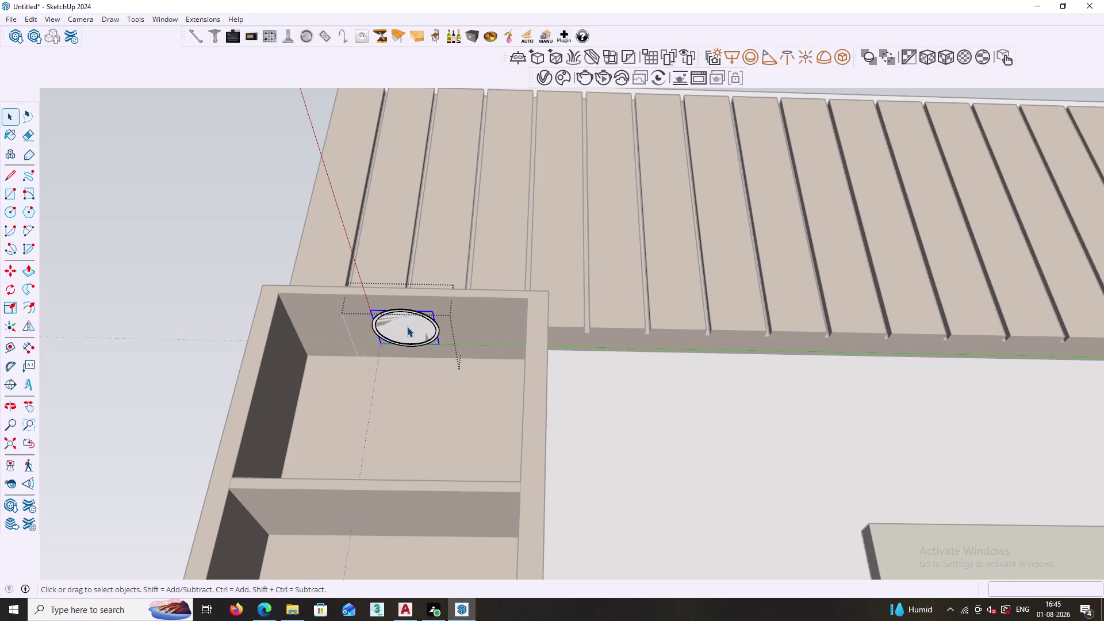
key(p)
double_click(407, 326)
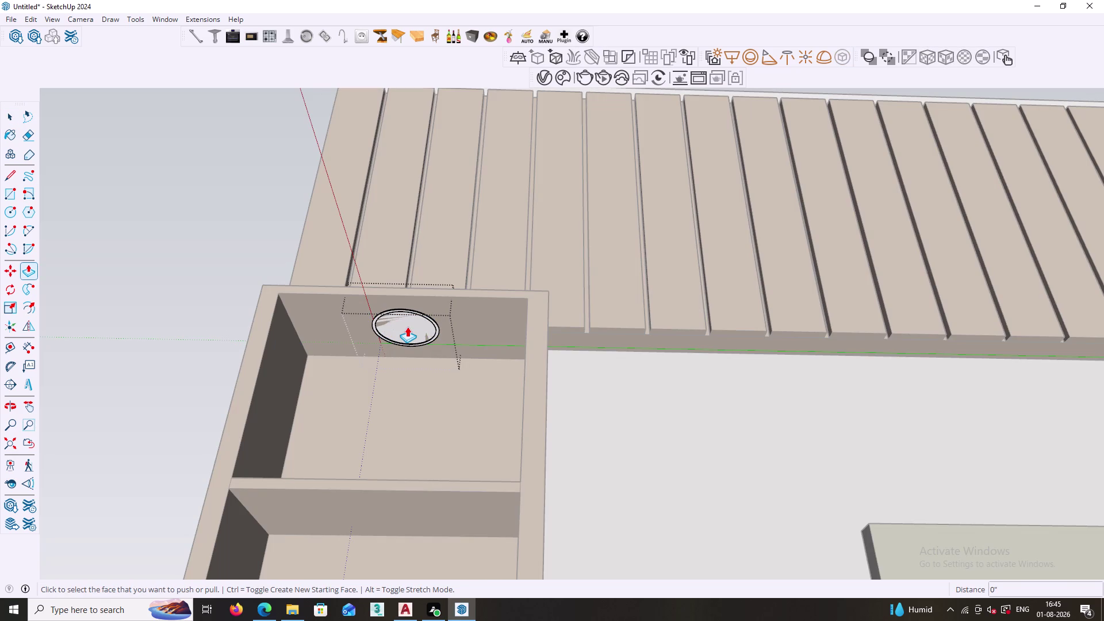
key(Escape)
key(space)
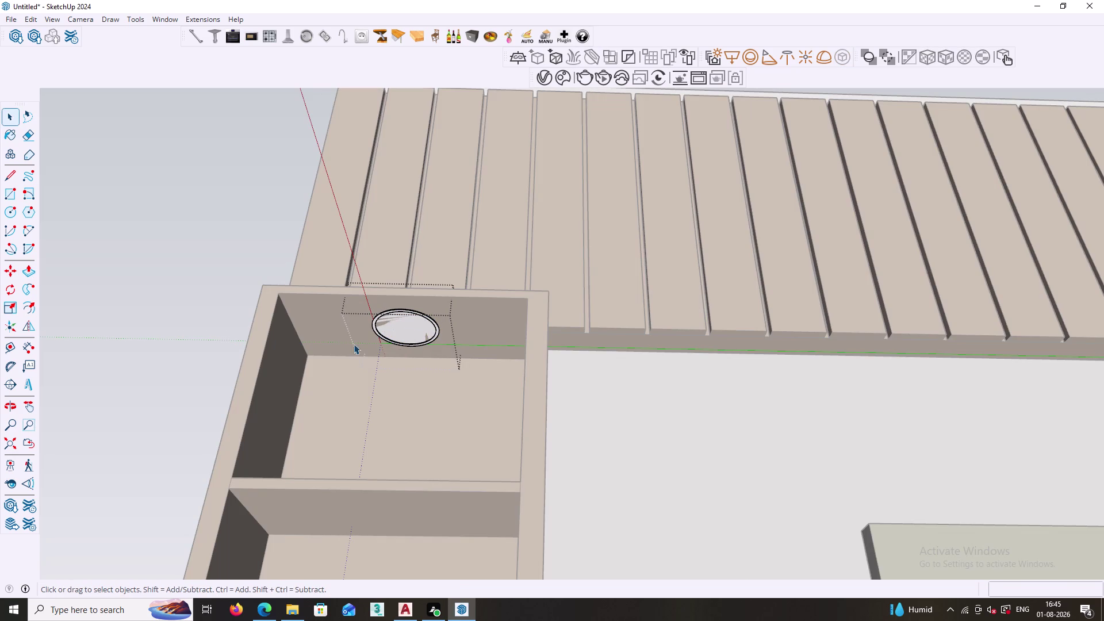
Select the light disc face and edge and push the disc face with Push/Pull.
click(409, 324)
double_click(409, 324)
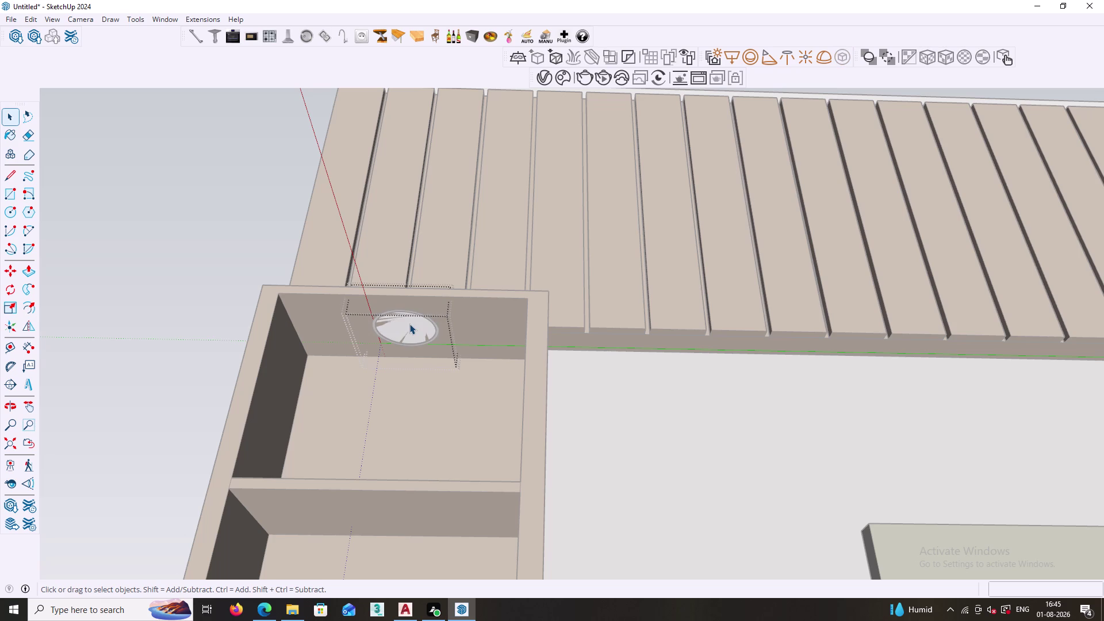
key(p)
click(408, 324)
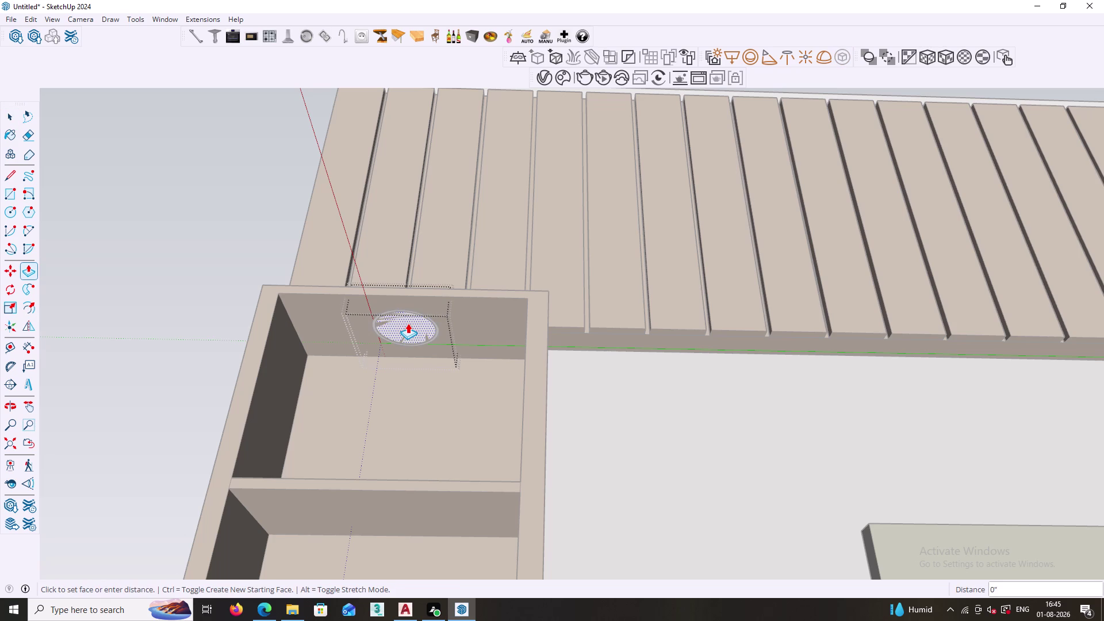
scroll(up, 3)
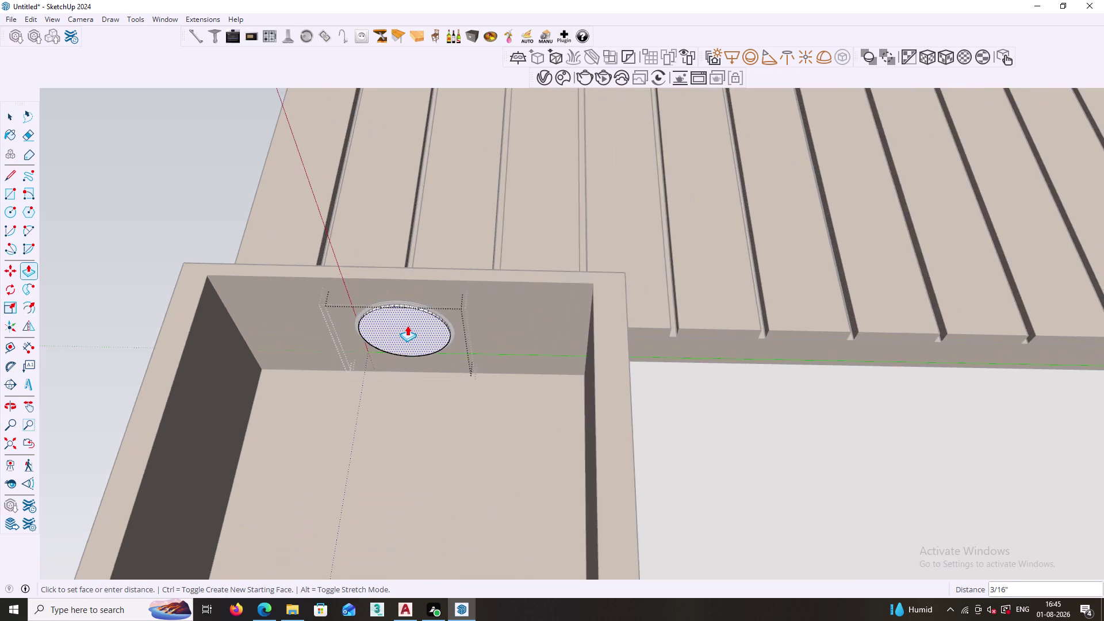
scroll(up, 3)
scroll(up, 3)
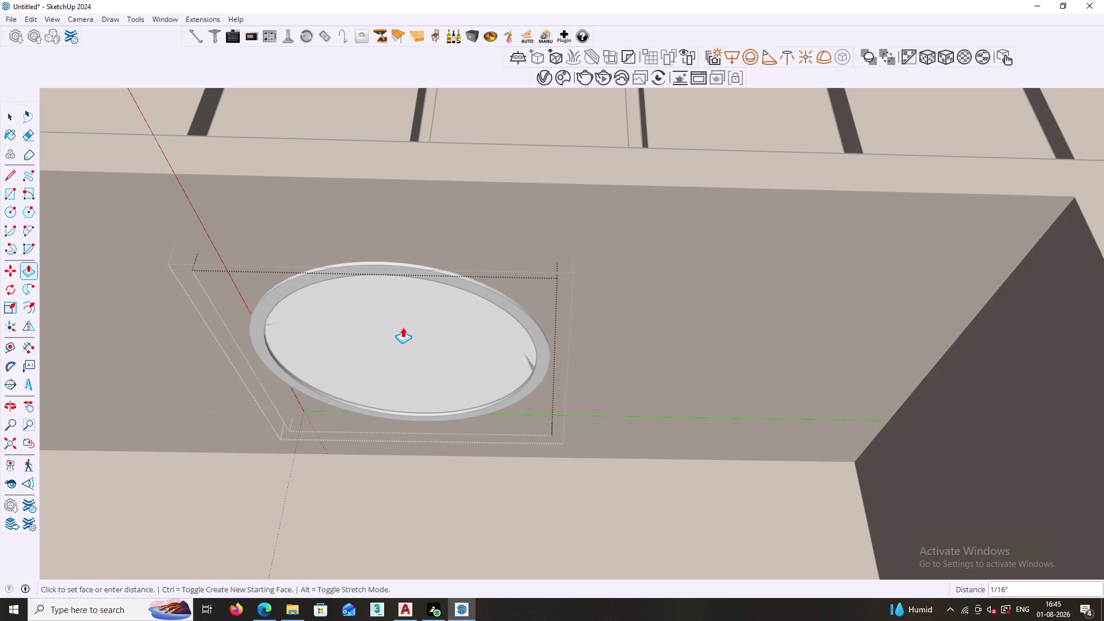
scroll(up, 3)
scroll(up, 3)
scroll(down, 3)
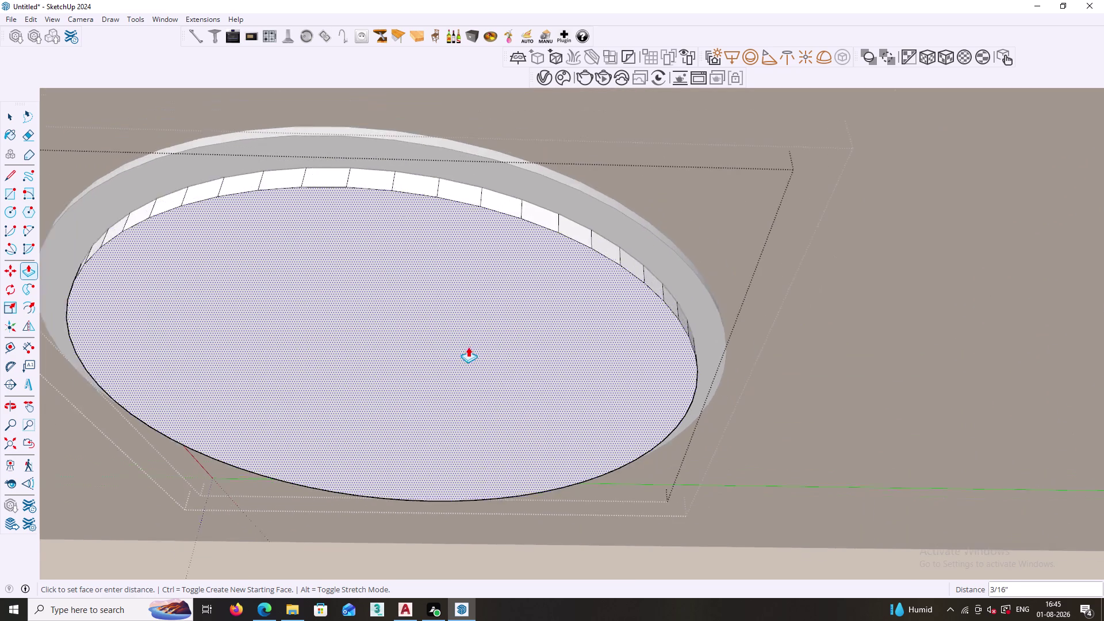
scroll(down, 3)
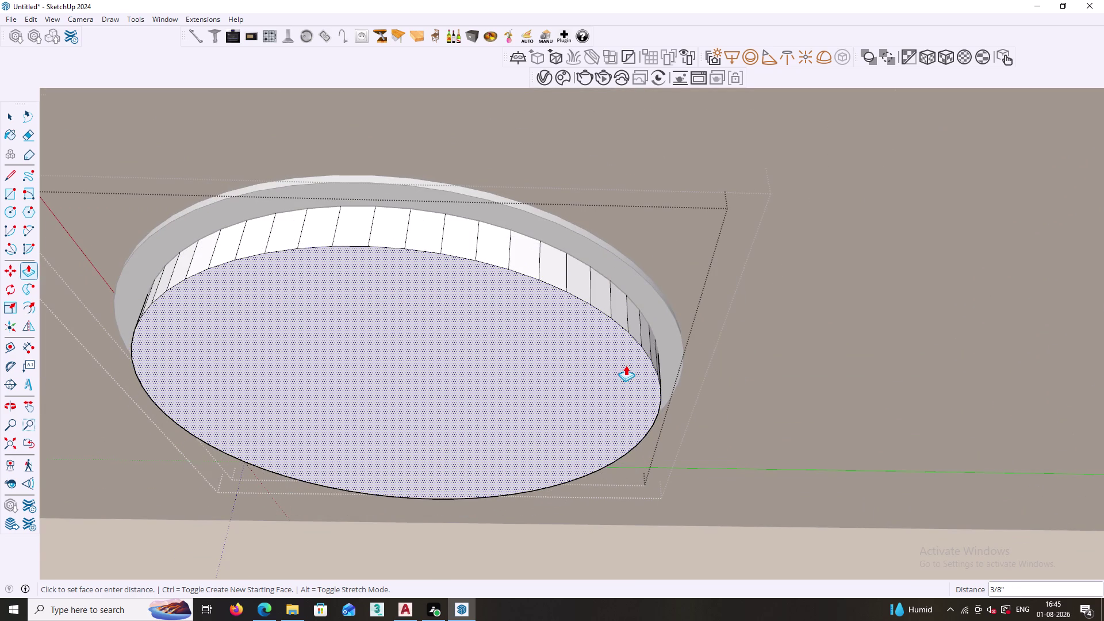
key(space)
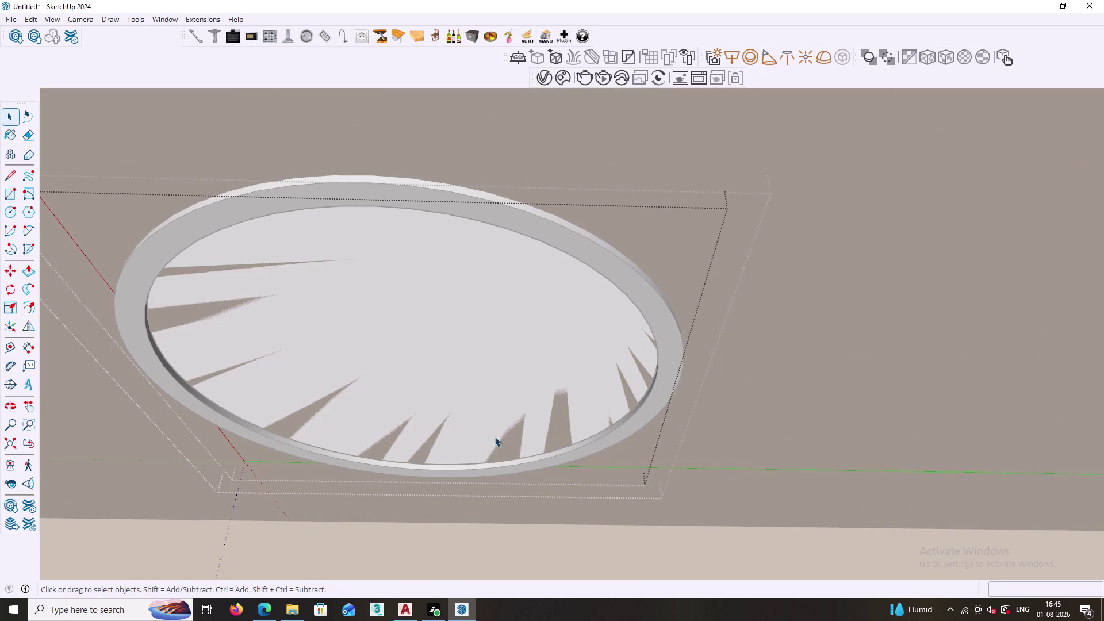
Push the disc's inner face in about 1/16", leaving a shallow rim.
key(p)
scroll(up, 3)
click(455, 444)
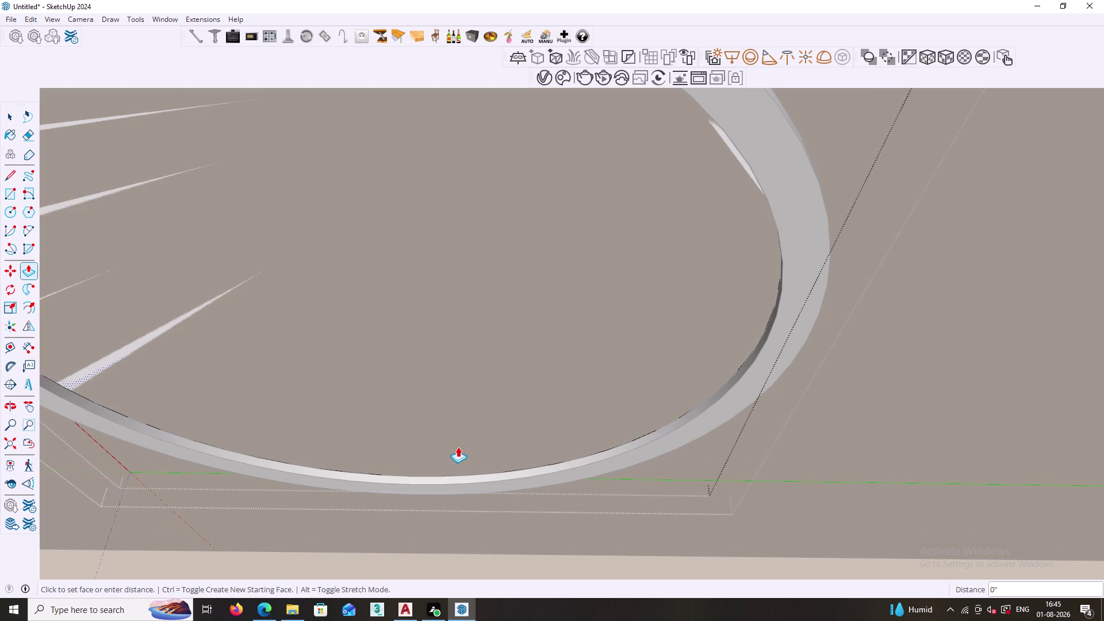
scroll(up, 3)
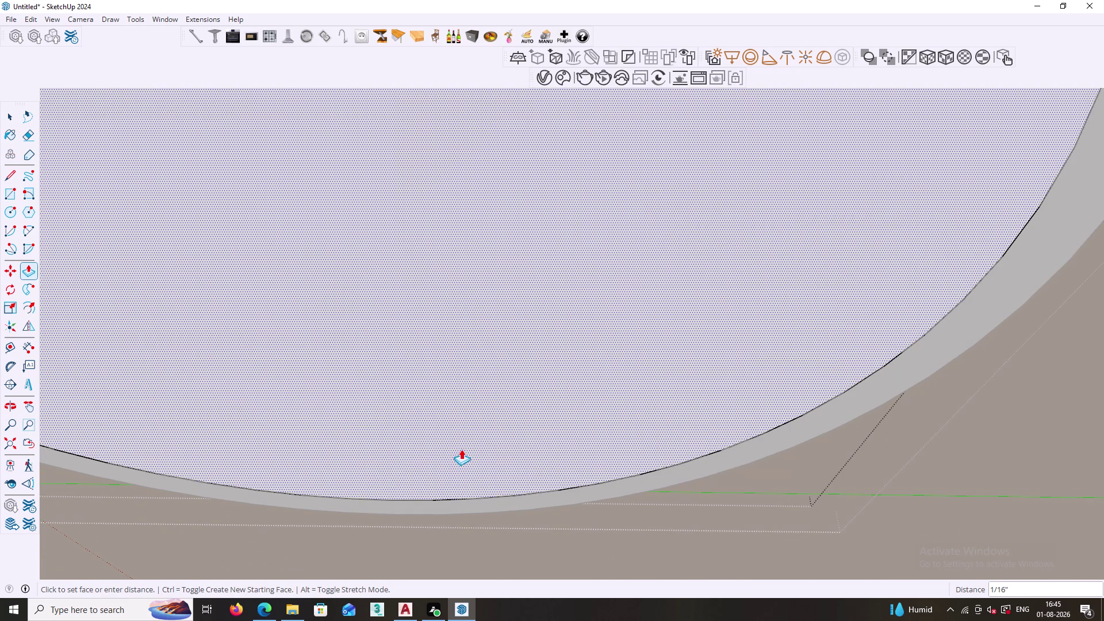
click(461, 448)
key(space)
scroll(down, 3)
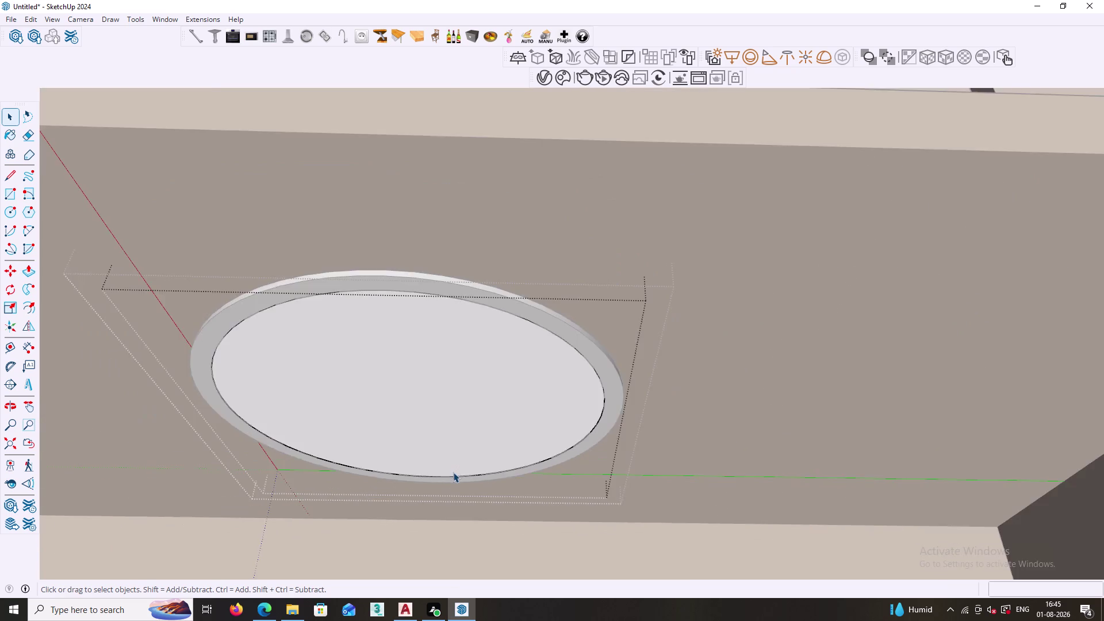
scroll(down, 3)
scroll(down, 3)
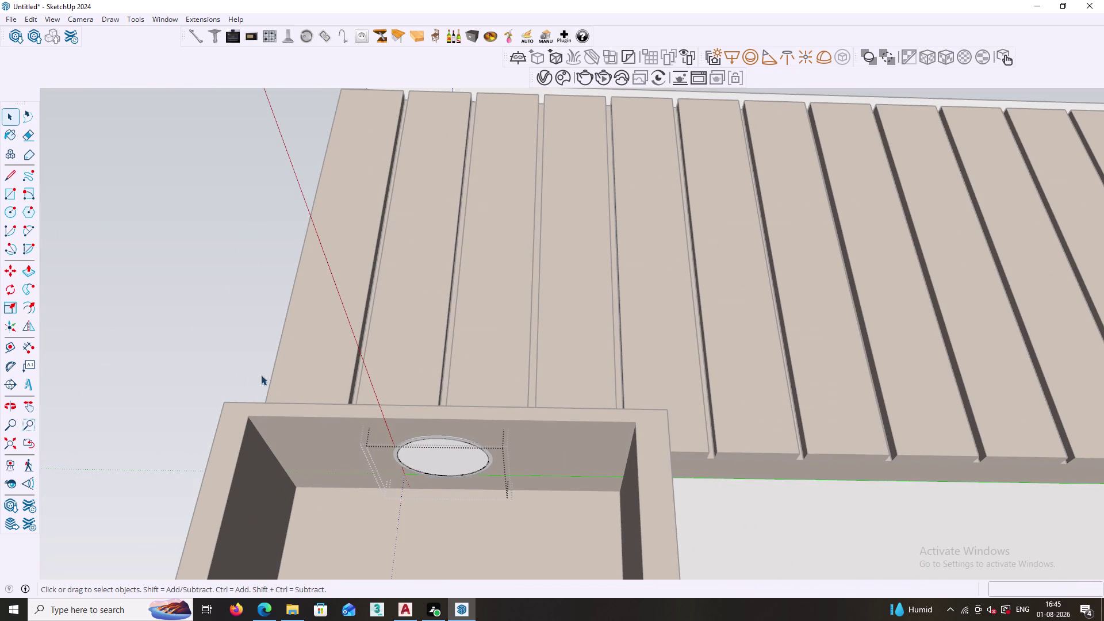
Orbit out to the front of the TV unit and turn on textured display.
click(219, 344)
scroll(down, 3)
scroll(down, 3)
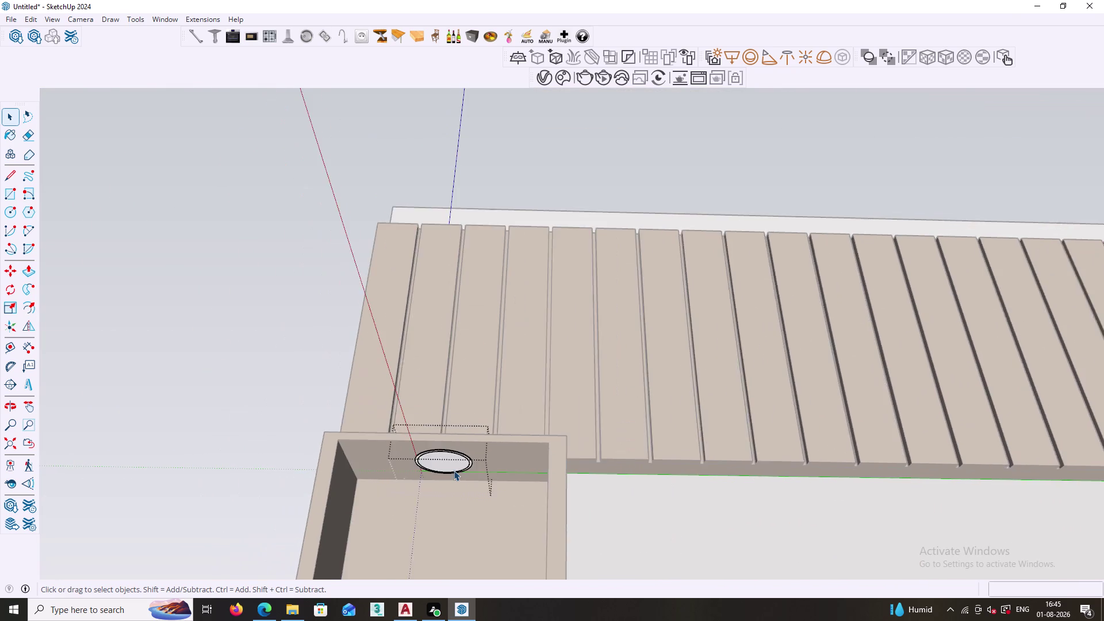
scroll(down, 3)
middle_drag(465, 507, 483, 557)
middle_drag(480, 512, 523, 383)
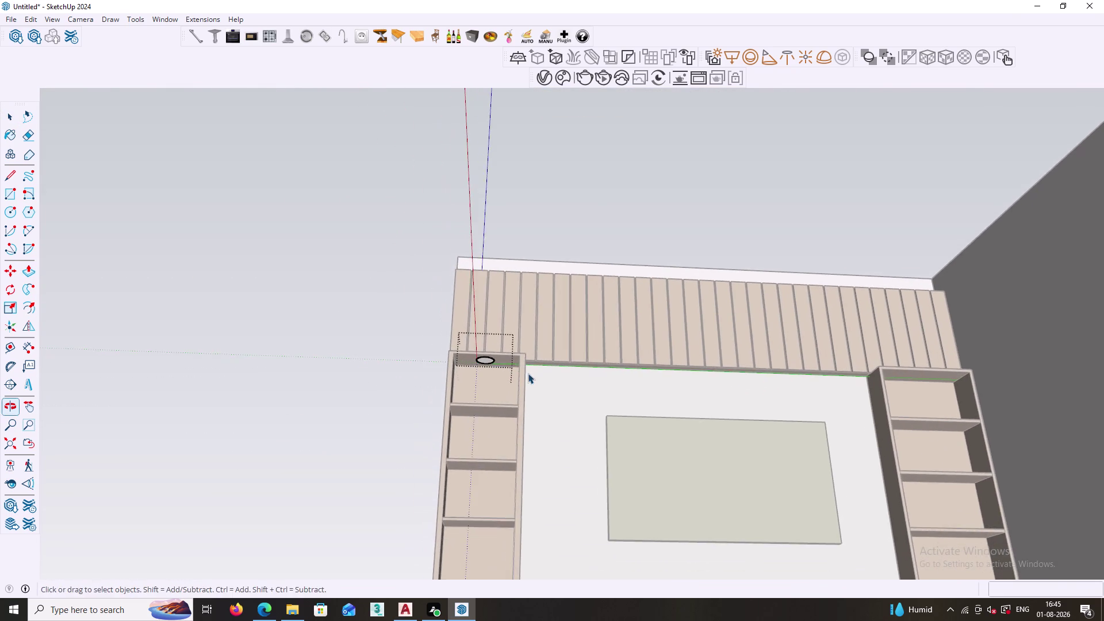
middle_drag(527, 373, 514, 453)
scroll(up, 3)
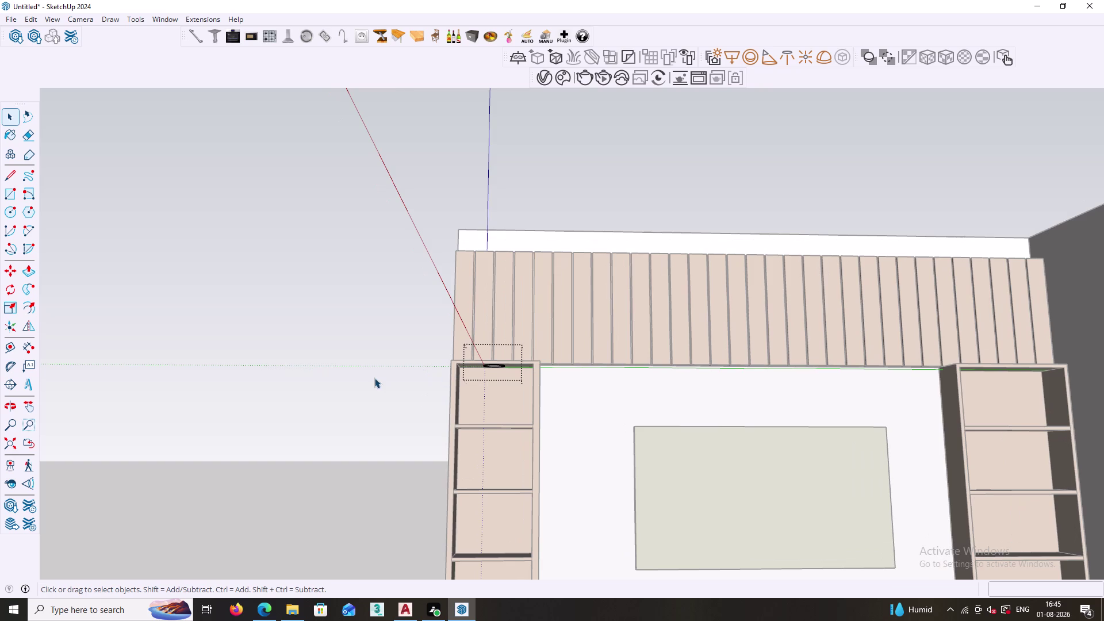
click(374, 378)
Orbit toward the left shelf unit and open the V-Ray Asset Editor.
scroll(down, 3)
middle_drag(496, 418, 518, 344)
scroll(up, 3)
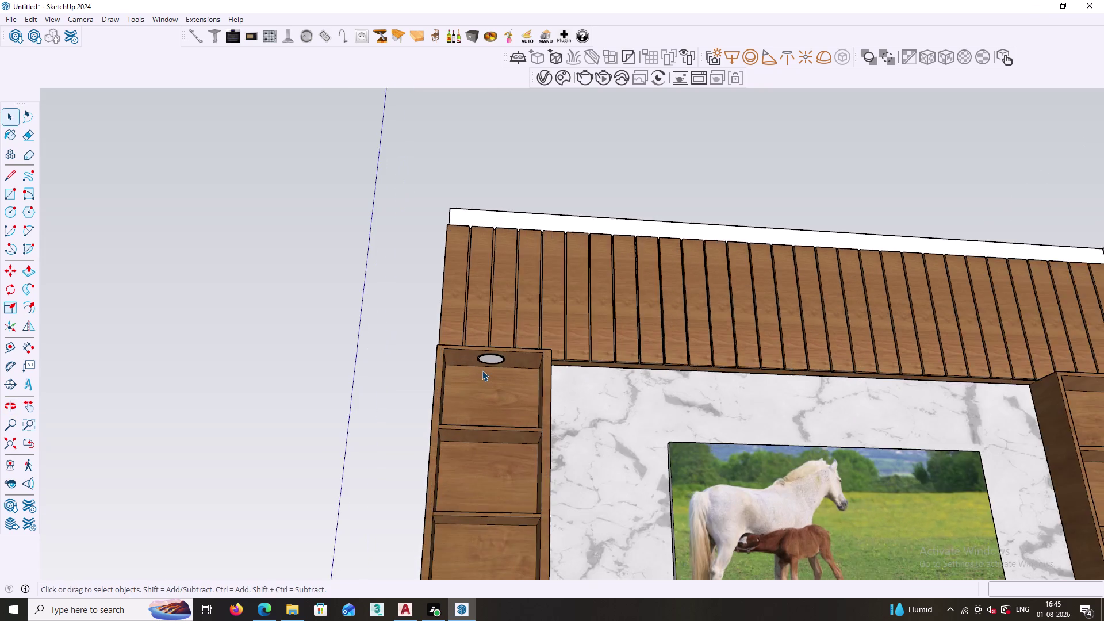
scroll(up, 3)
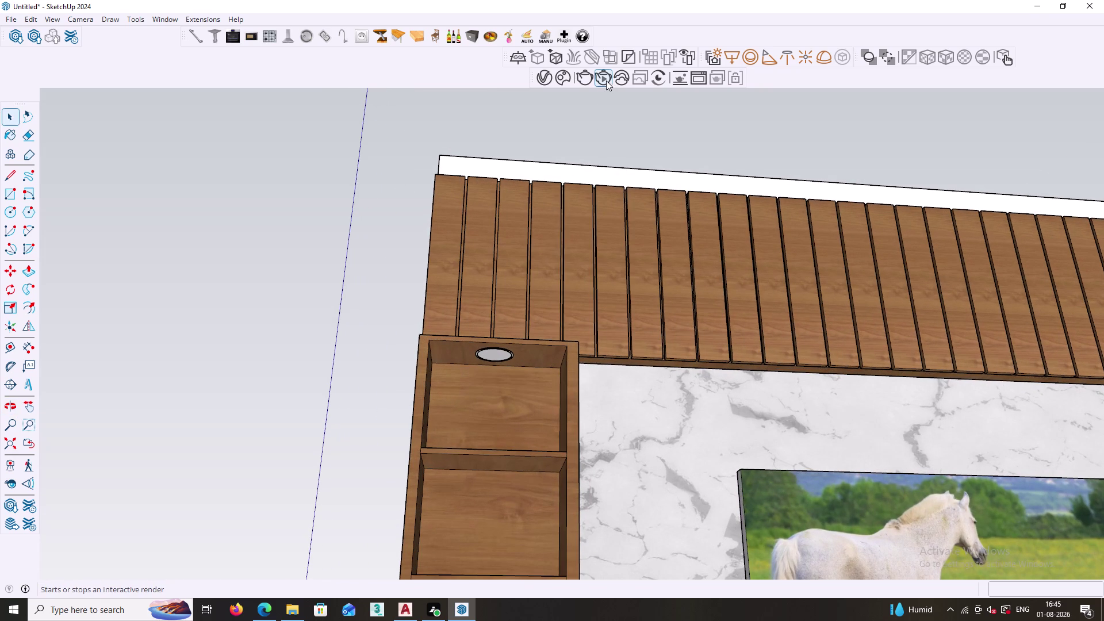
click(547, 79)
Set the SunLight intensity to 0.1 in the Lights list and close the editor.
scroll(up, 3)
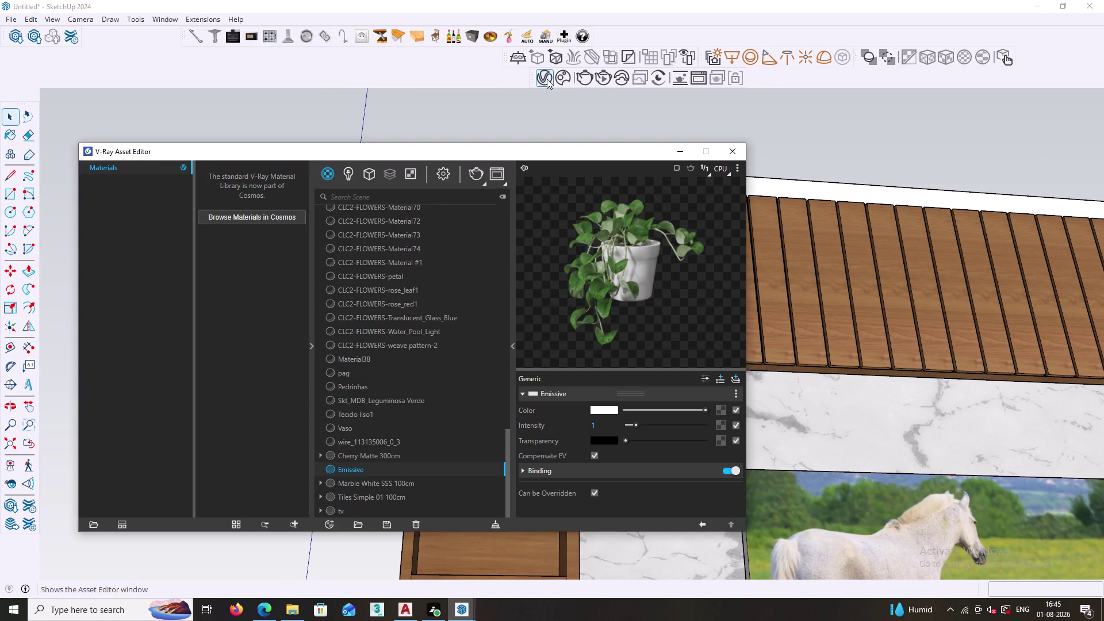
click(347, 177)
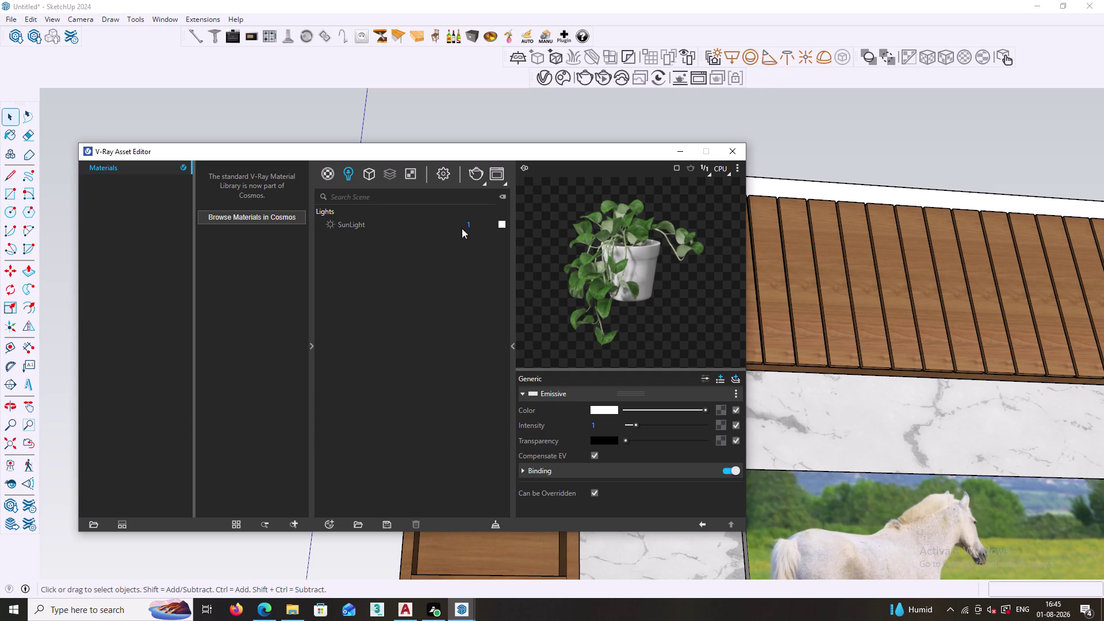
click(478, 224)
key(BackSpace)
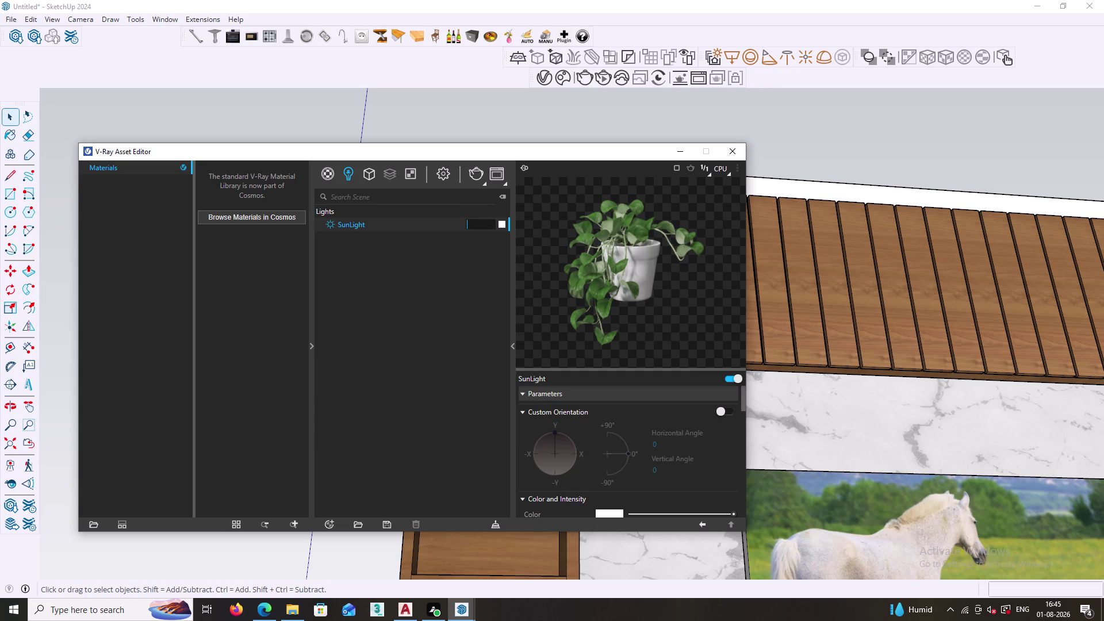
text(0.1)
click(723, 151)
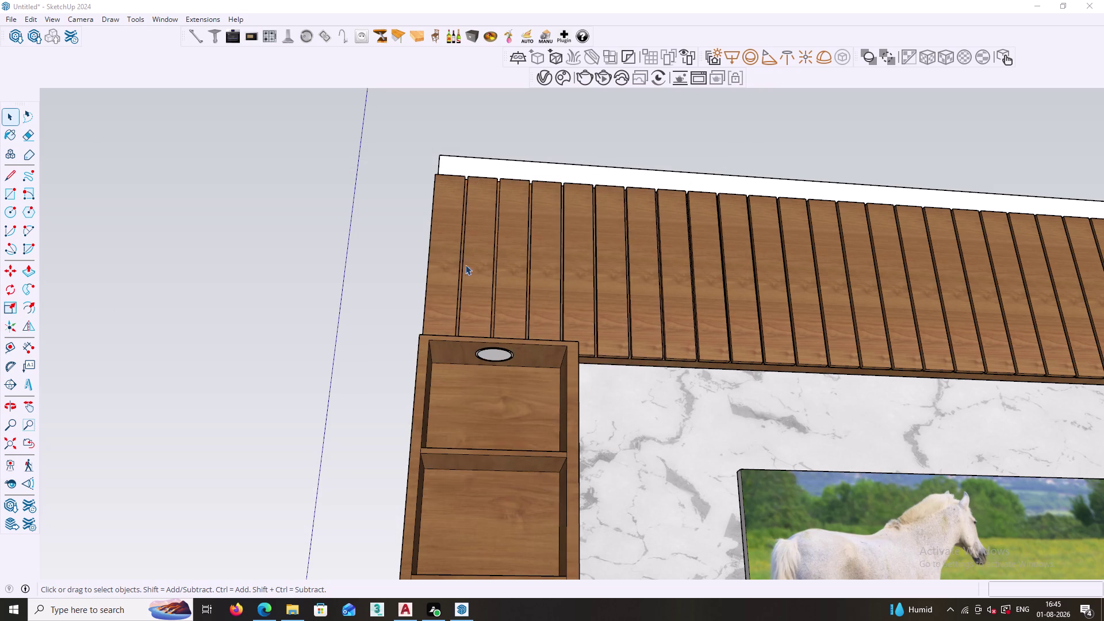
Run an interactive V-Ray render and orbit up to inspect the glowing light disc.
click(603, 77)
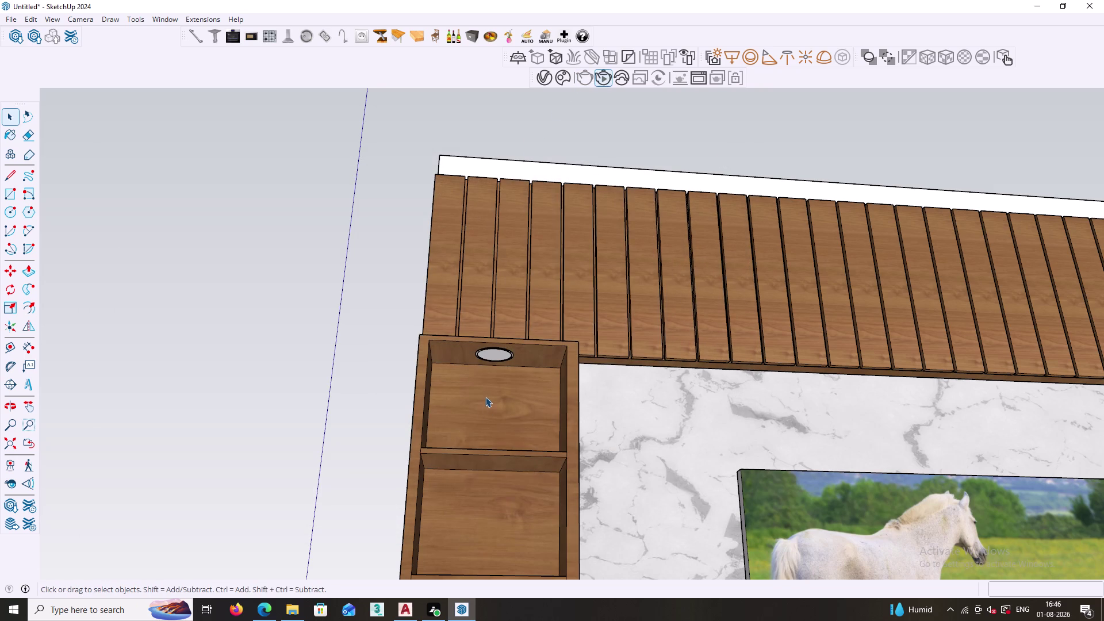
scroll(down, 3)
scroll(down, 3)
middle_drag(507, 460, 478, 394)
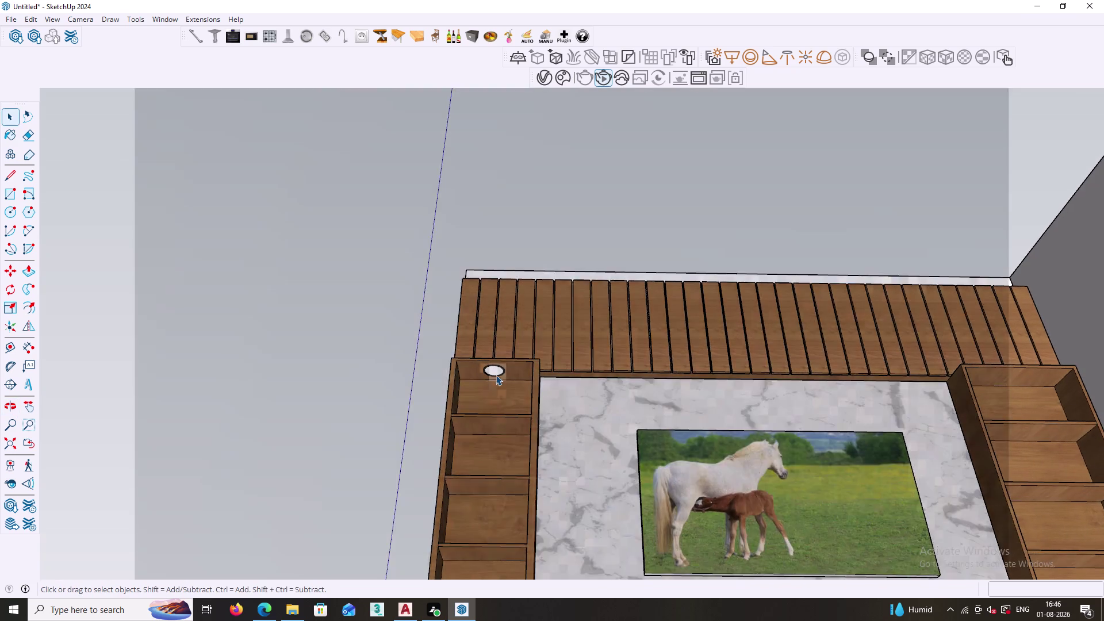
scroll(up, 3)
scroll(up, 3)
scroll(up, 3)
middle_drag(450, 387, 595, 387)
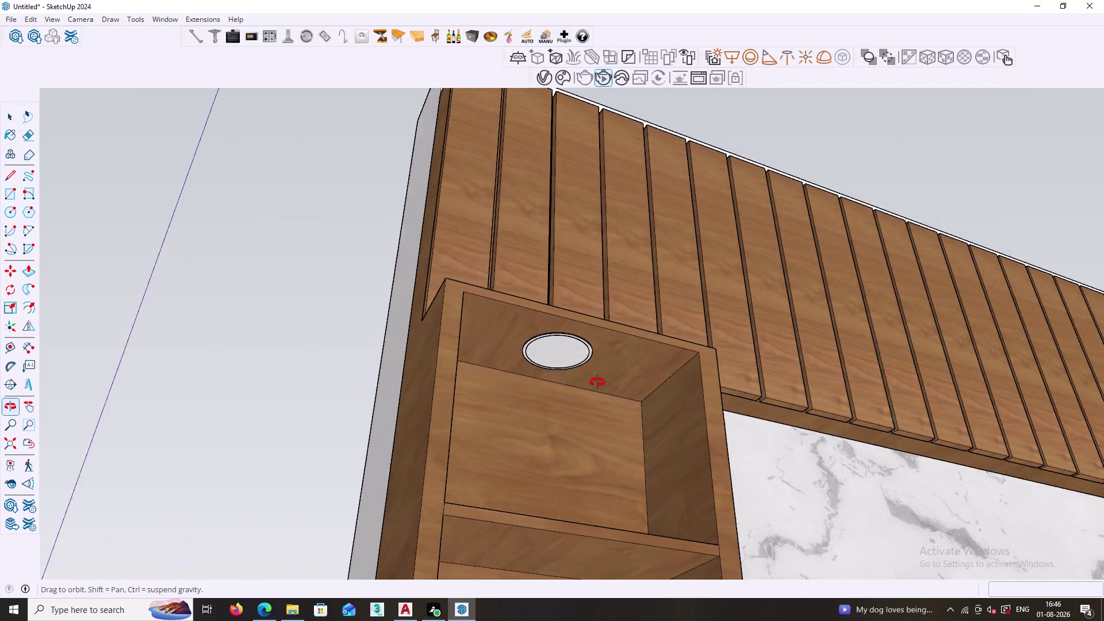
middle_drag(594, 387, 598, 379)
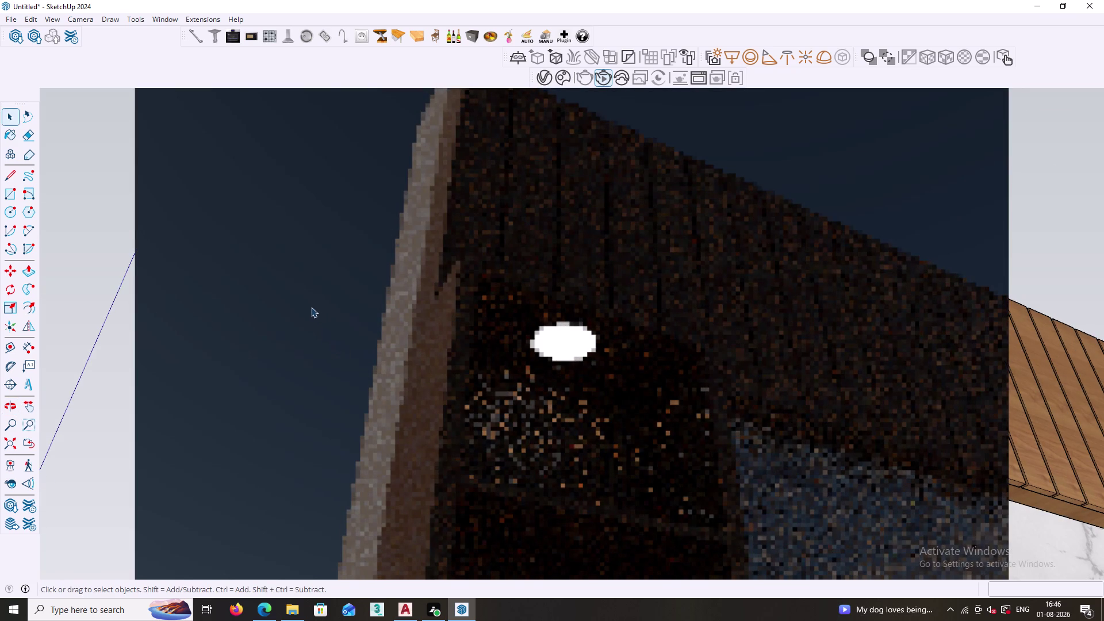
click(310, 307)
click(103, 303)
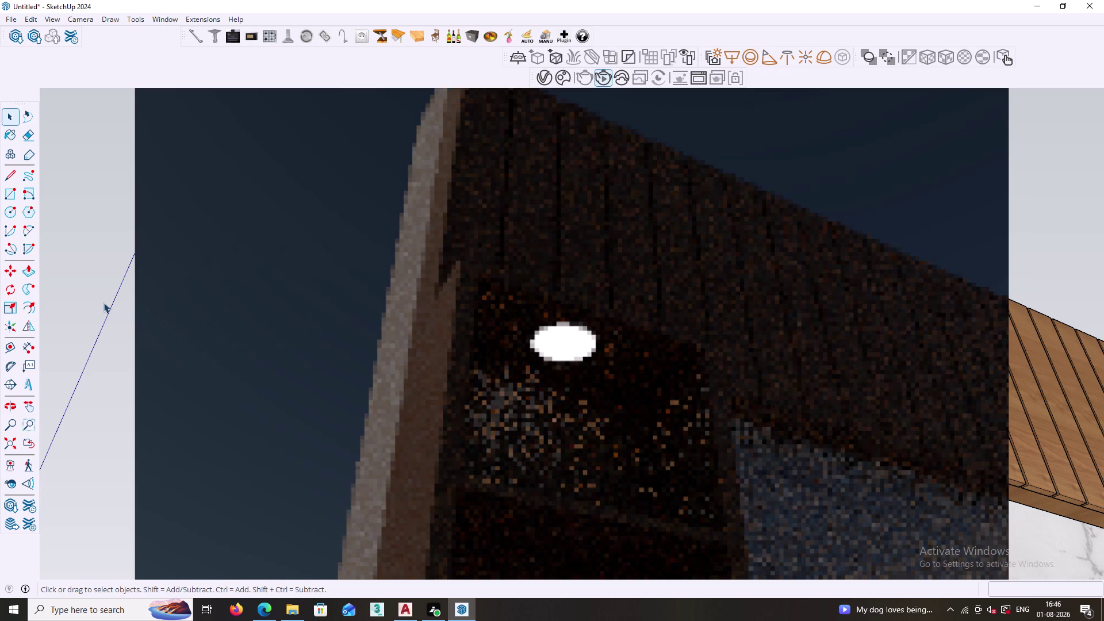
Stop the render, orbit out to the whole TV wall, and pick the Spot Light tool.
click(598, 81)
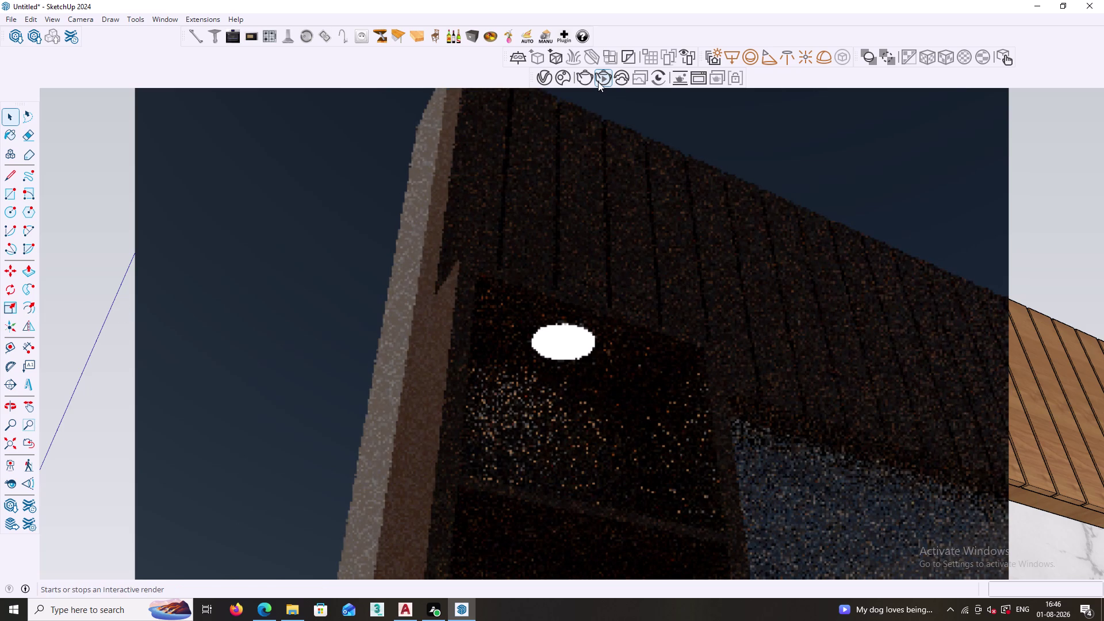
scroll(down, 3)
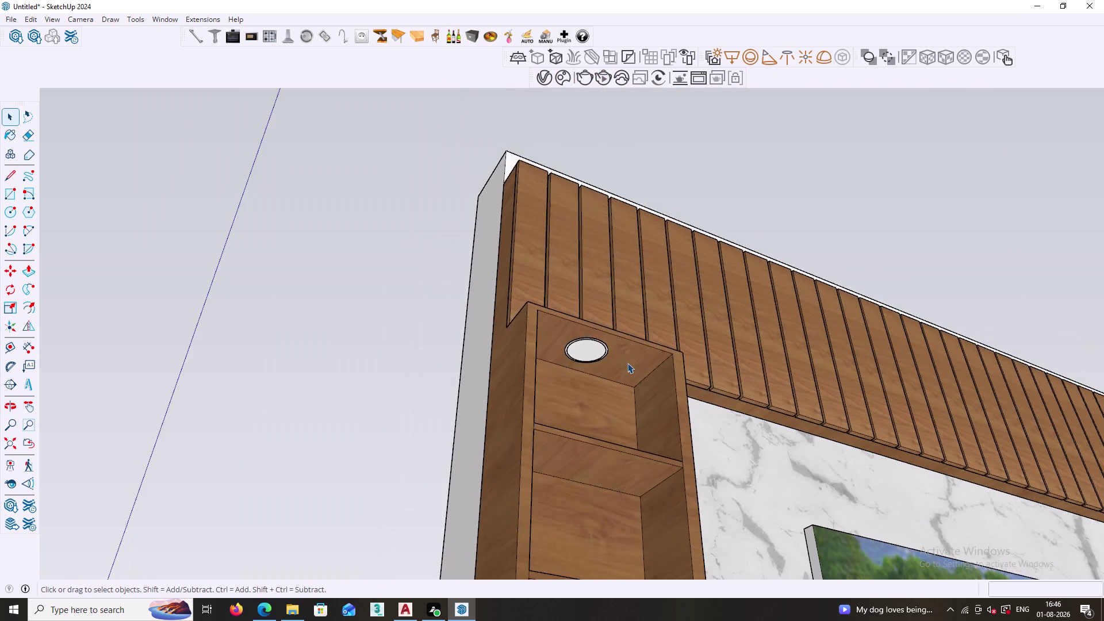
scroll(down, 3)
middle_drag(623, 365, 585, 370)
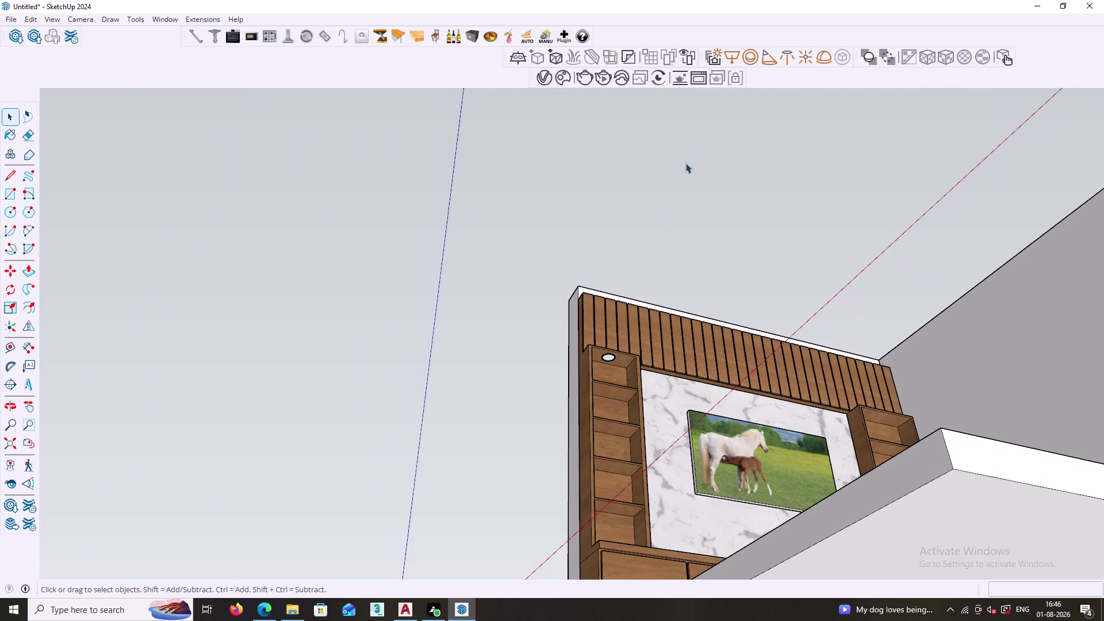
click(770, 54)
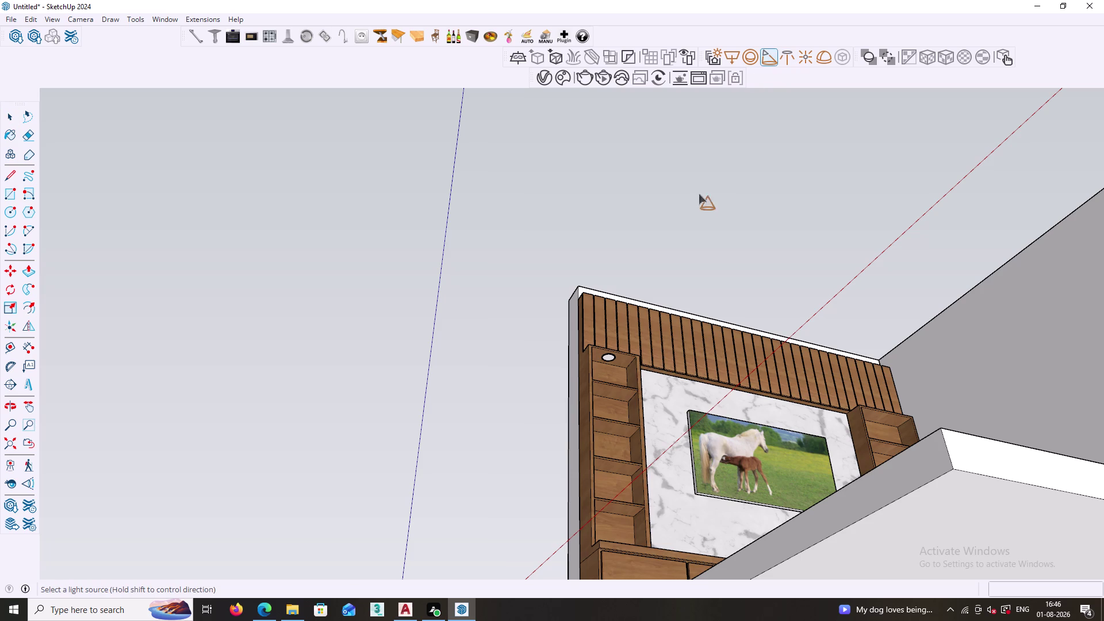
Place a V-Ray spot light at the recessed disc and orbit to face the wall unit.
scroll(up, 3)
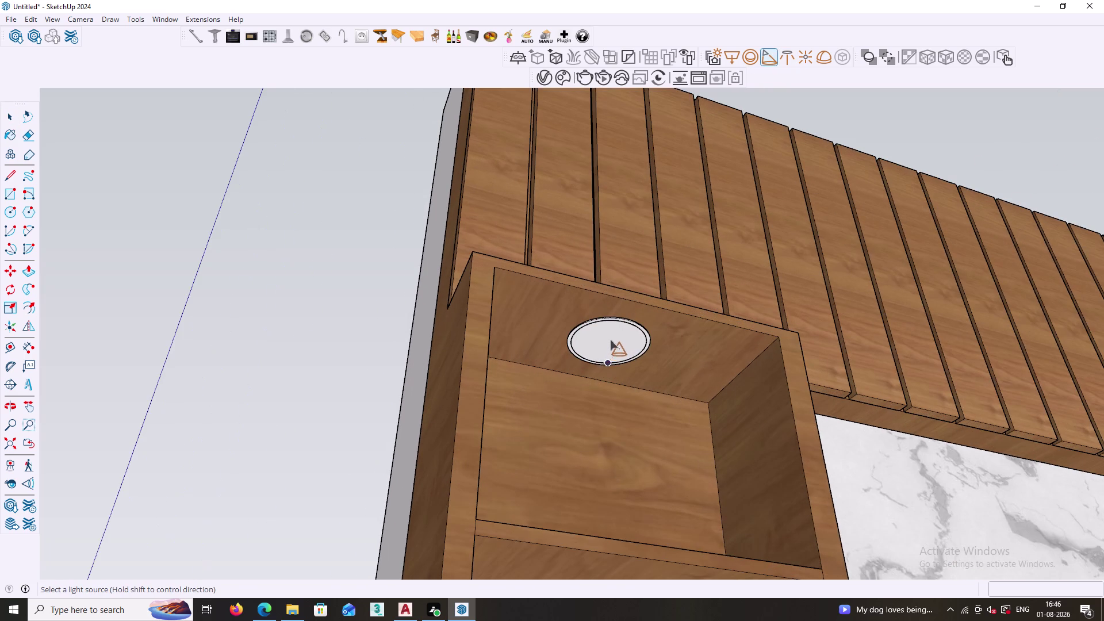
click(608, 343)
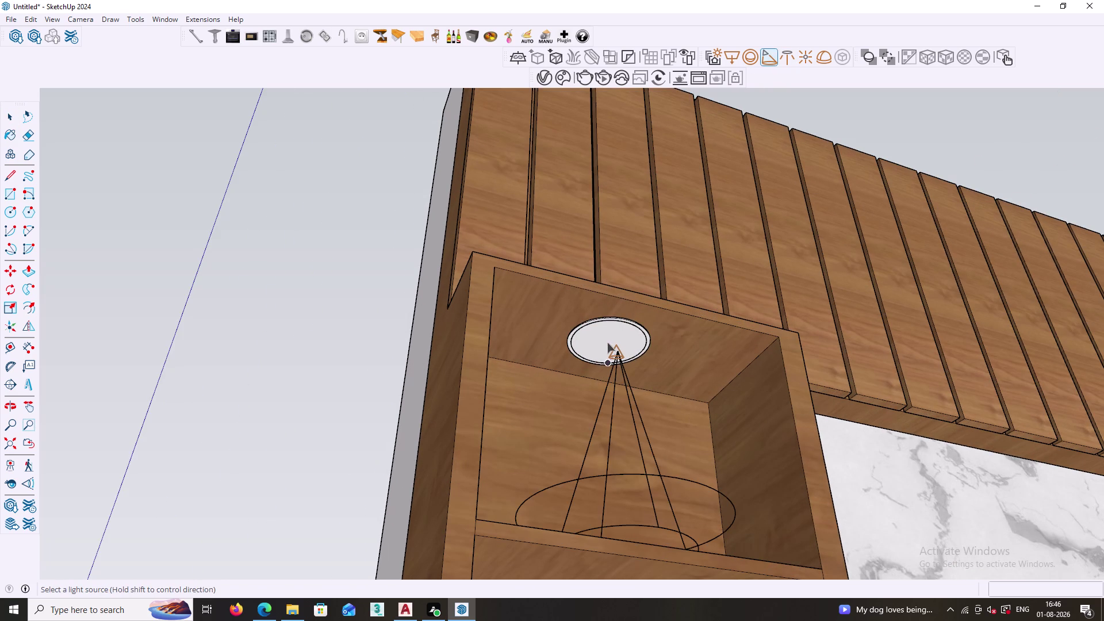
key(space)
scroll(down, 3)
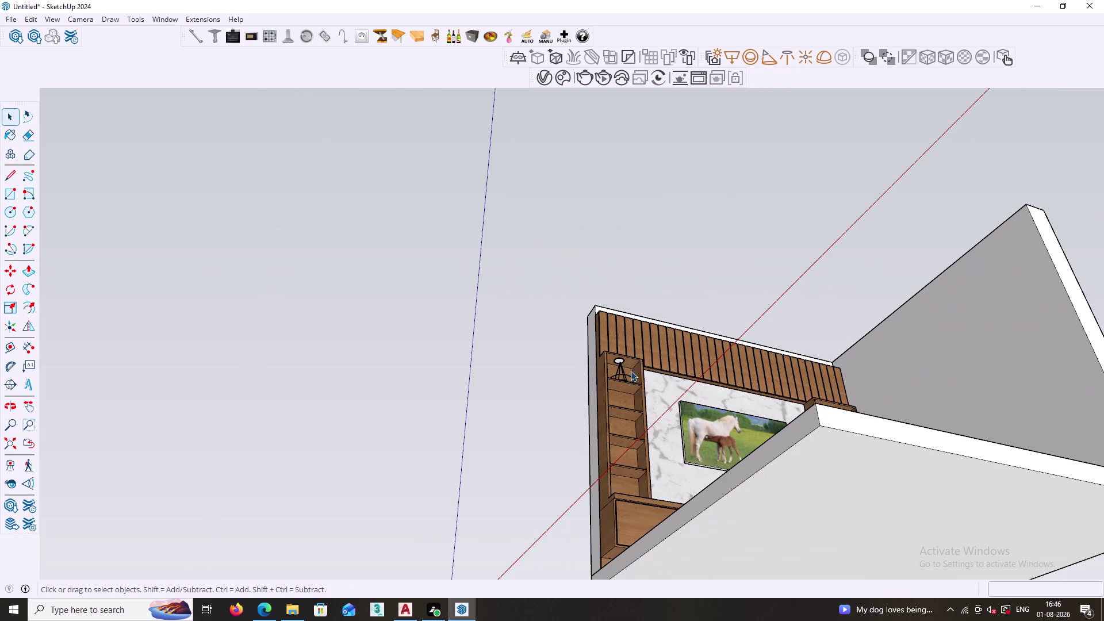
middle_drag(641, 383, 453, 493)
key(space)
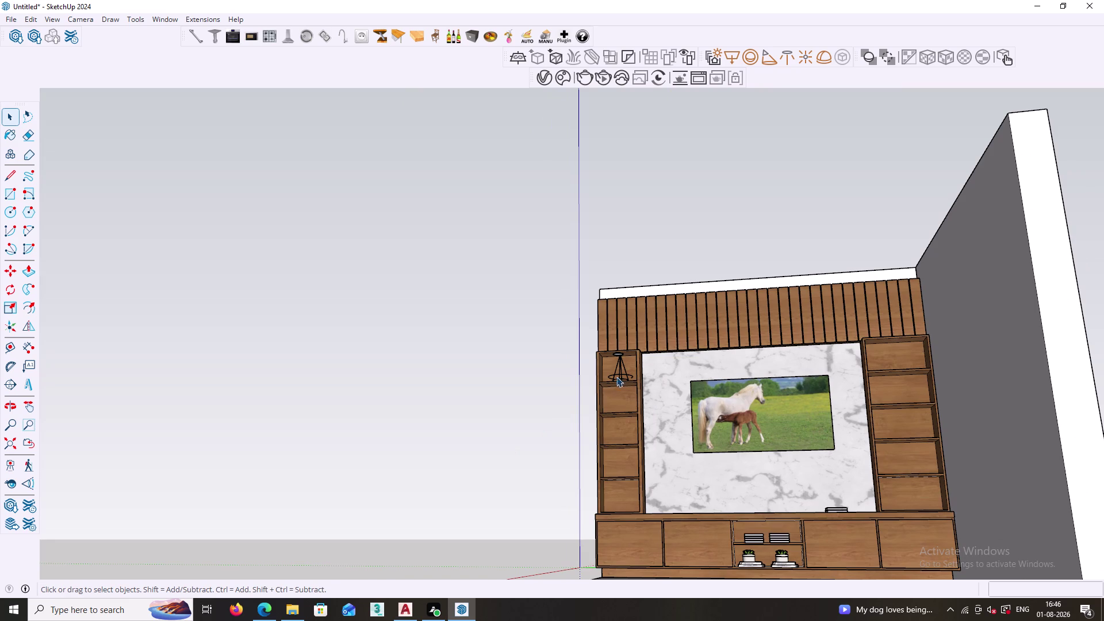
scroll(up, 3)
Move the spotlight up under the round fixture in the top left cubby.
click(621, 374)
key(m)
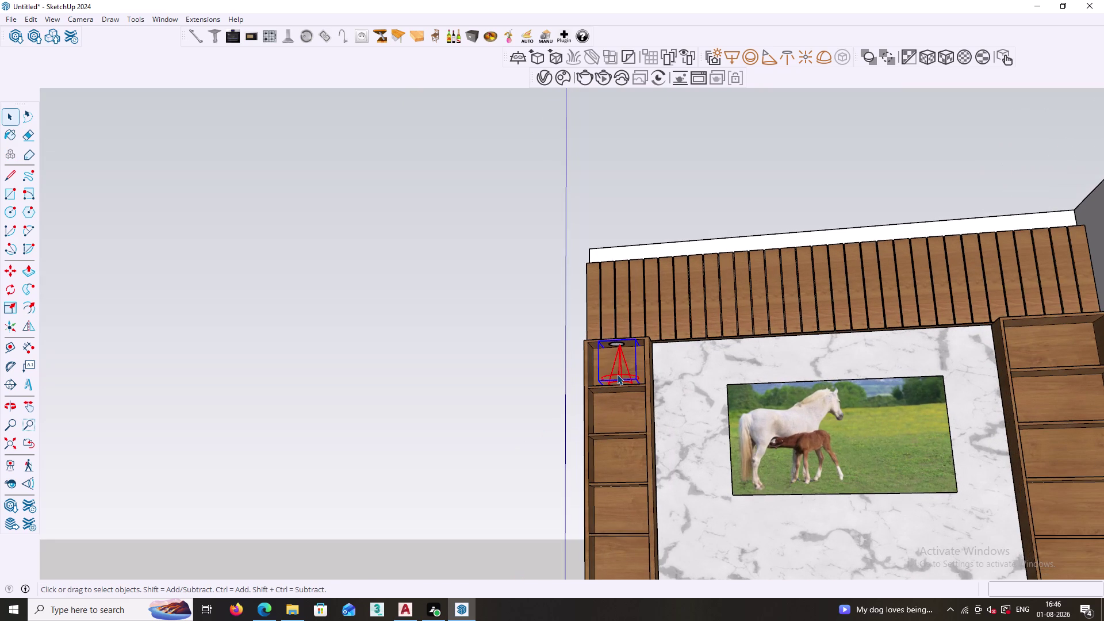
scroll(up, 3)
scroll(up, 3)
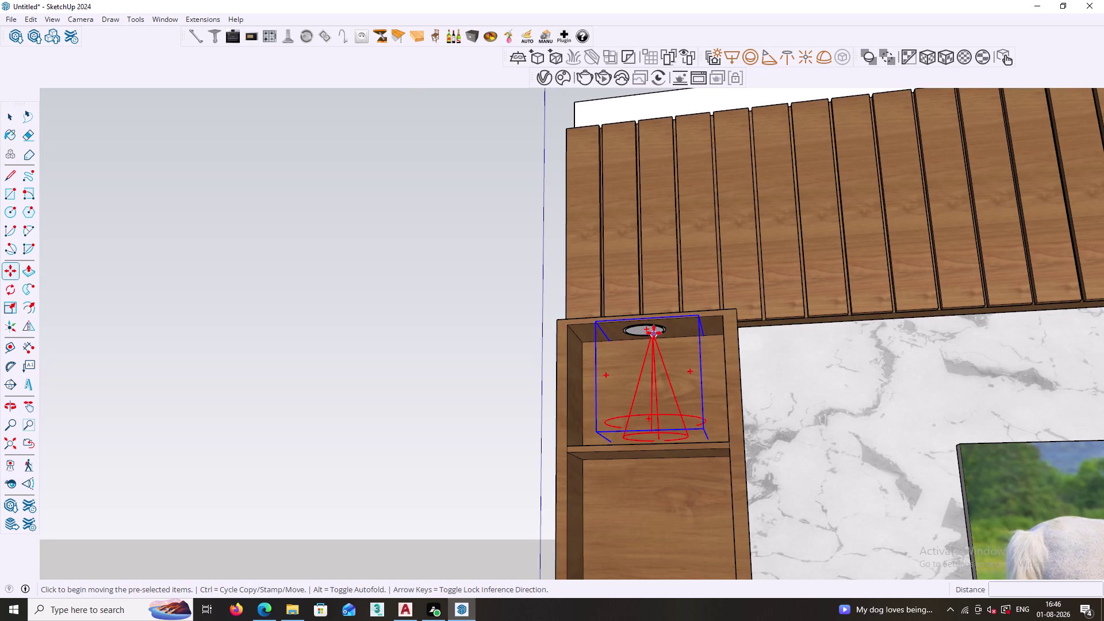
click(654, 333)
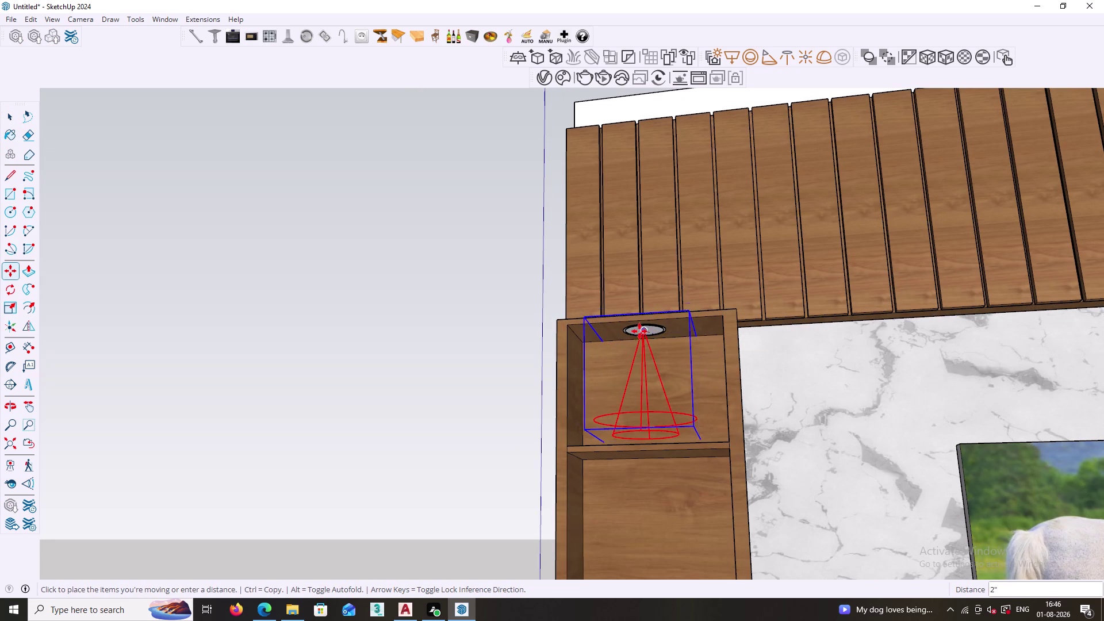
scroll(up, 3)
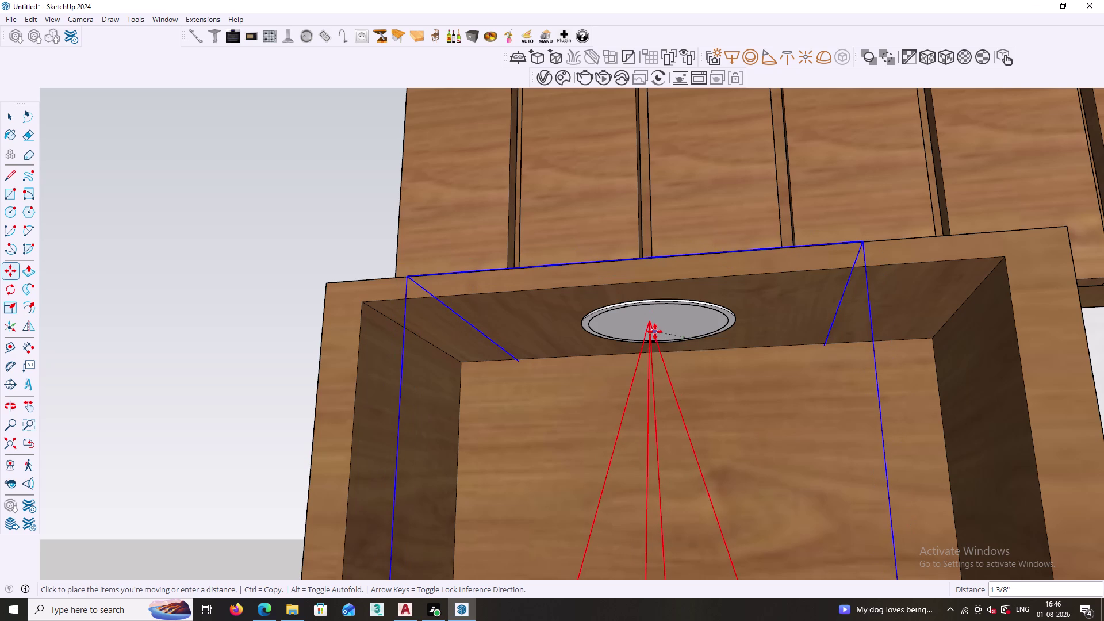
click(655, 332)
key(space)
click(373, 227)
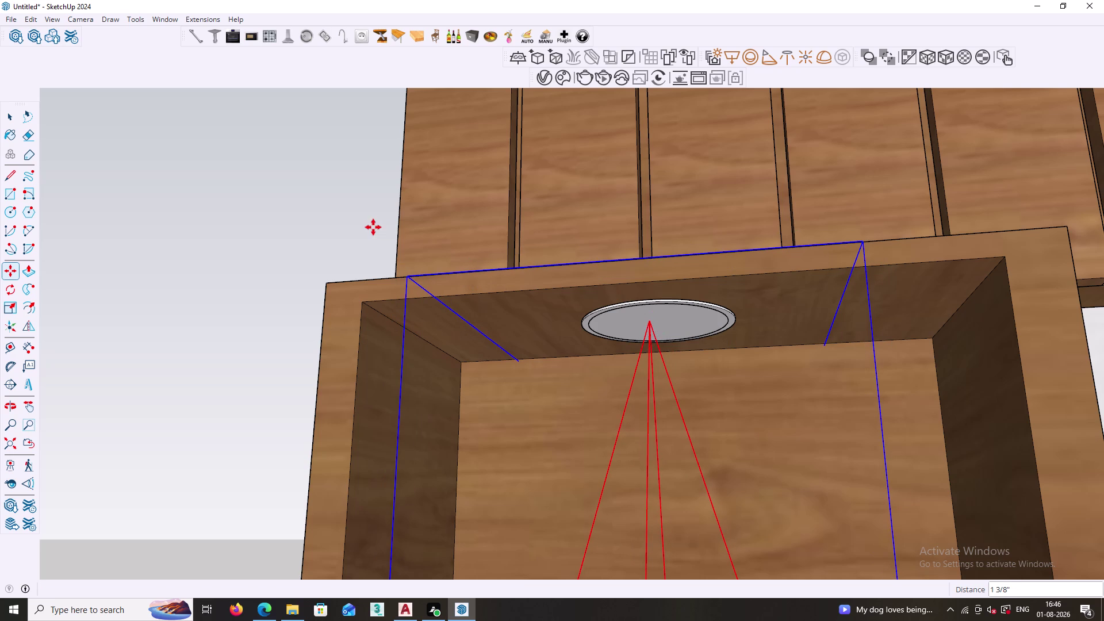
click(314, 215)
Pull the view back to show the whole TV wall unit.
scroll(down, 3)
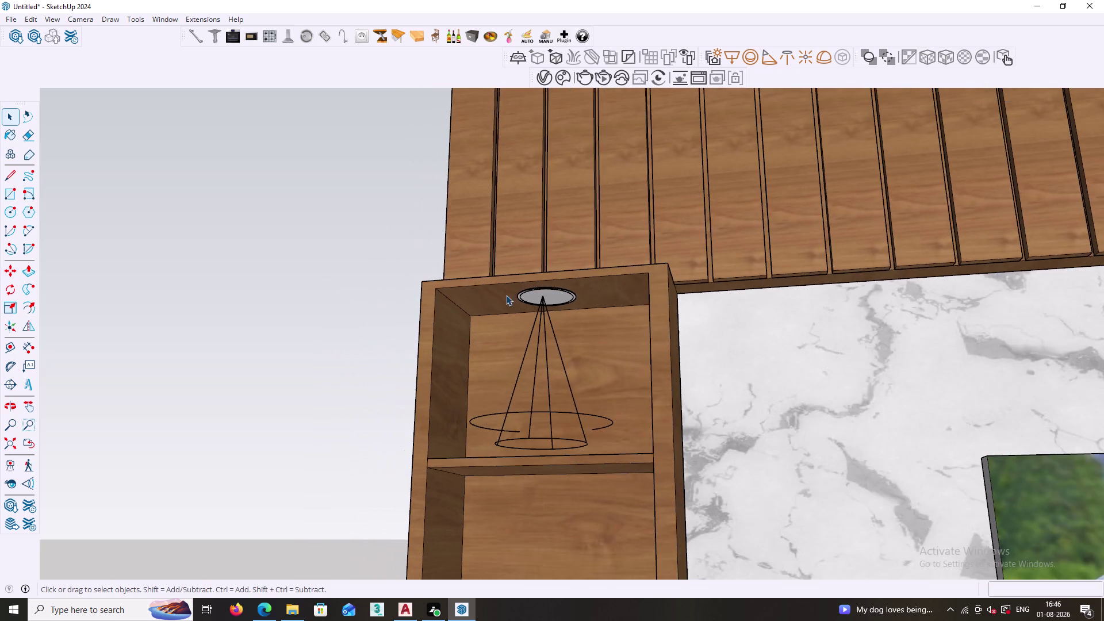
middle_drag(510, 353, 574, 521)
scroll(down, 3)
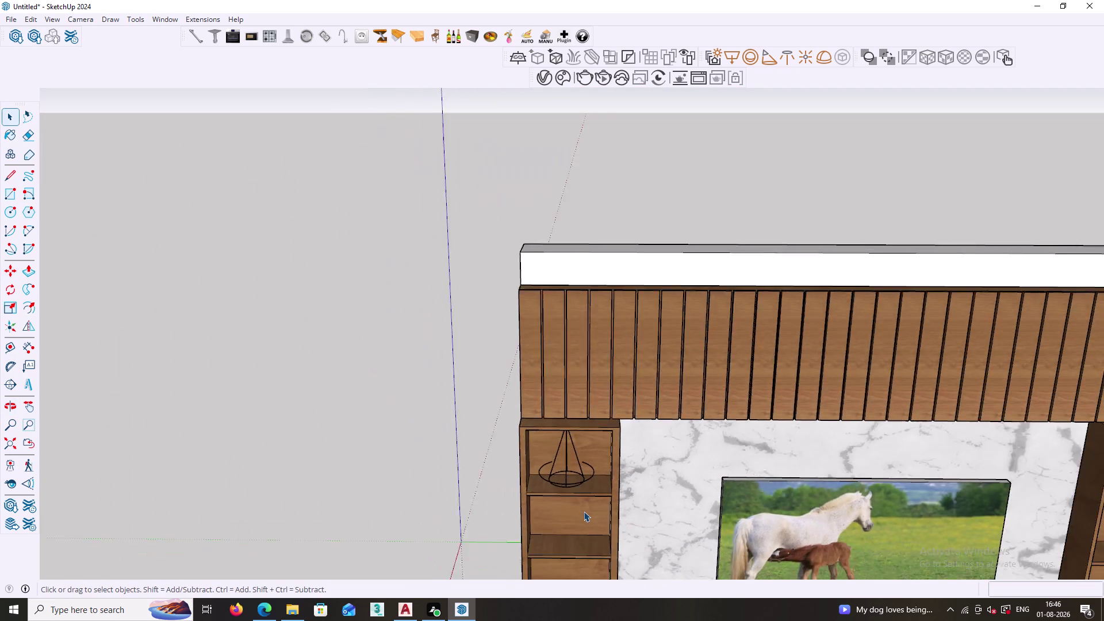
scroll(down, 3)
middle_drag(589, 547, 610, 503)
middle_drag(576, 521, 638, 377)
middle_drag(696, 362, 633, 409)
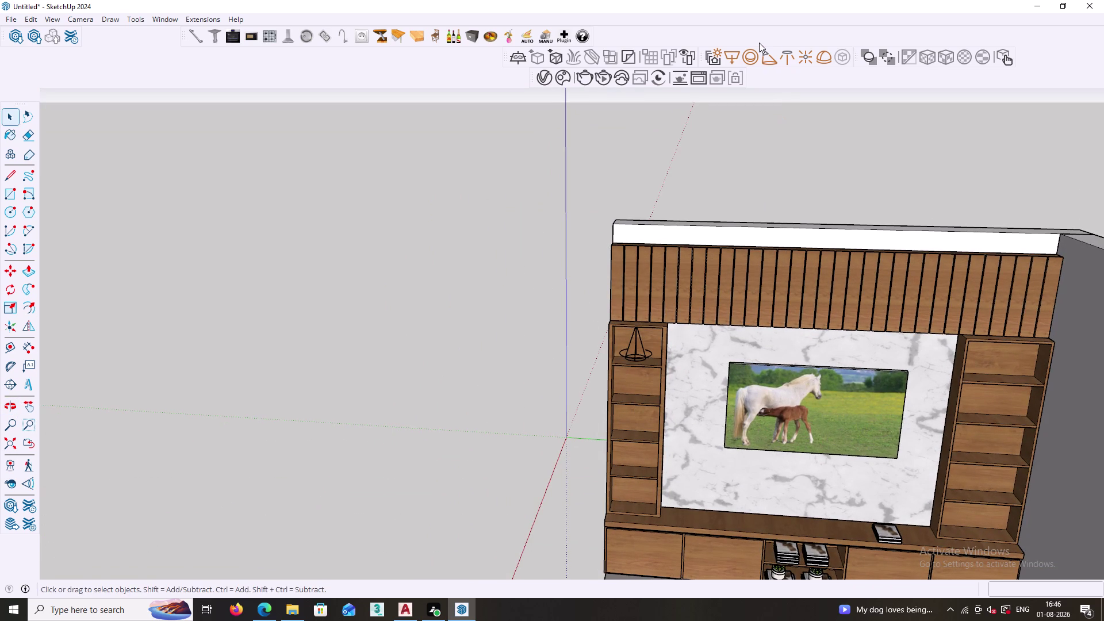
click(547, 82)
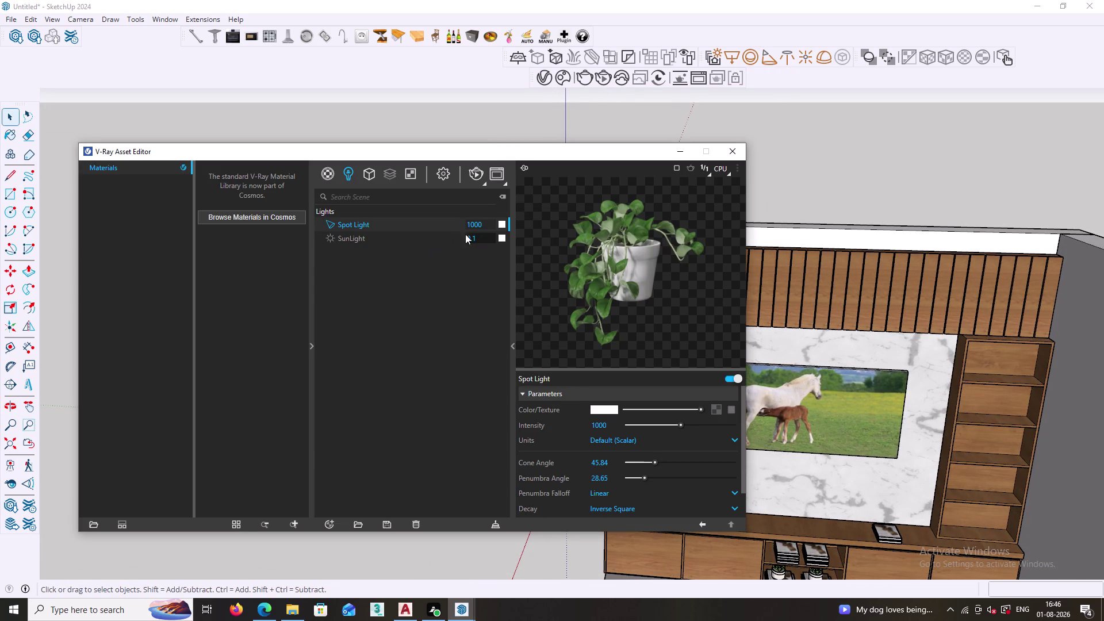
Set the spot light intensity to 2000.
click(485, 226)
key(BackSpace)
key(BackSpace)
key(BackSpace)
key(BackSpace)
text(200)
text(0)
key(Return)
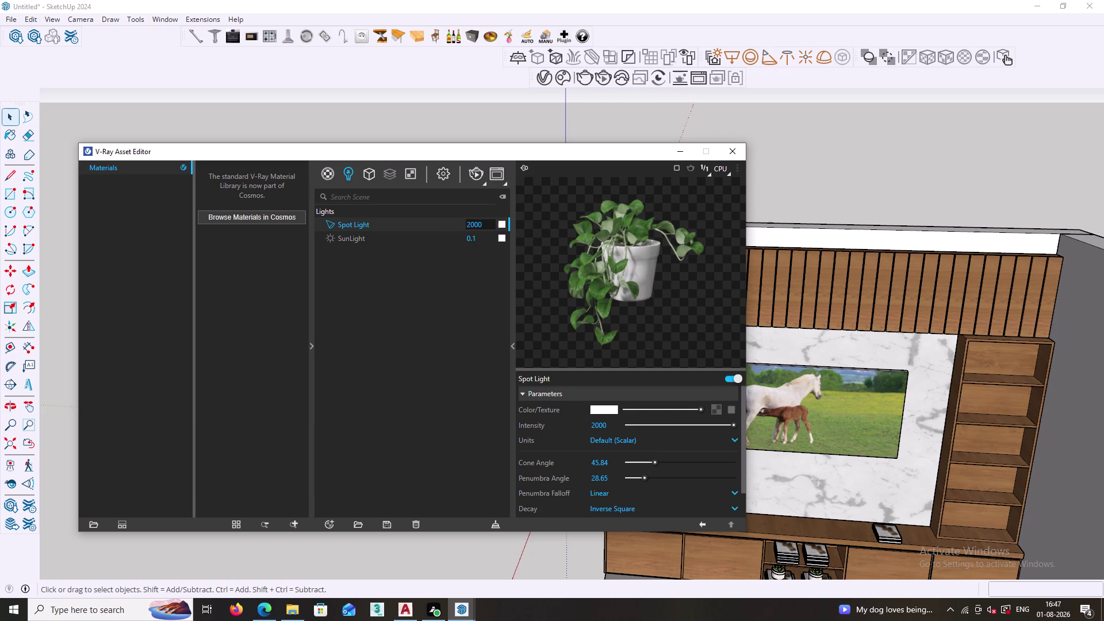
Raise the Emissive material intensity to 6.1 and close the Asset Editor.
click(329, 170)
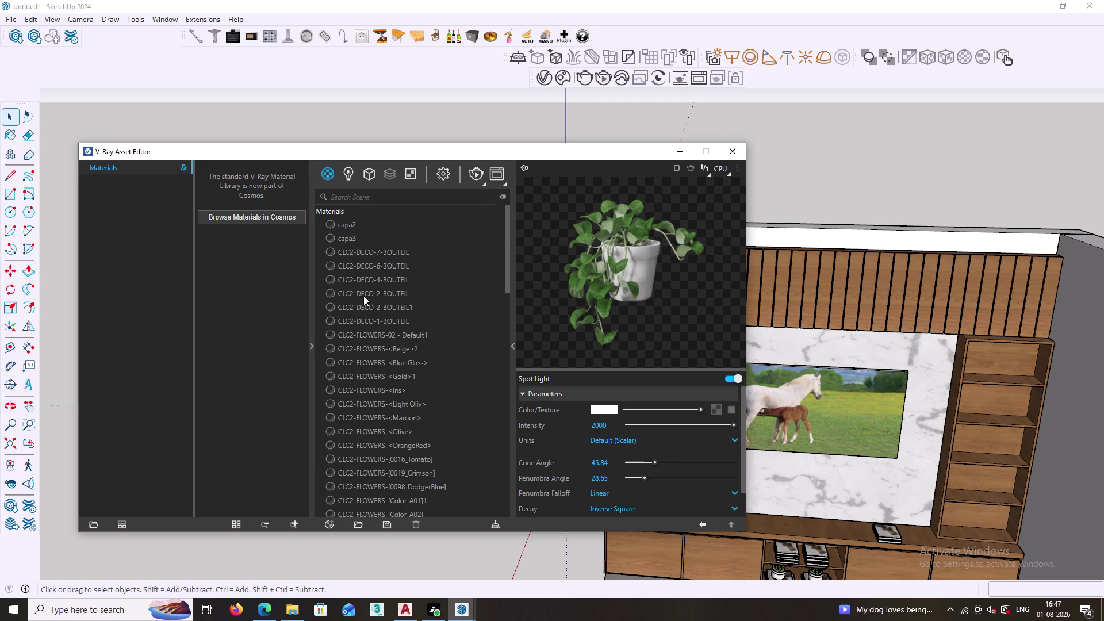
scroll(down, 3)
scroll(down, 3)
scroll(down, 3)
scroll(down, 3)
click(369, 474)
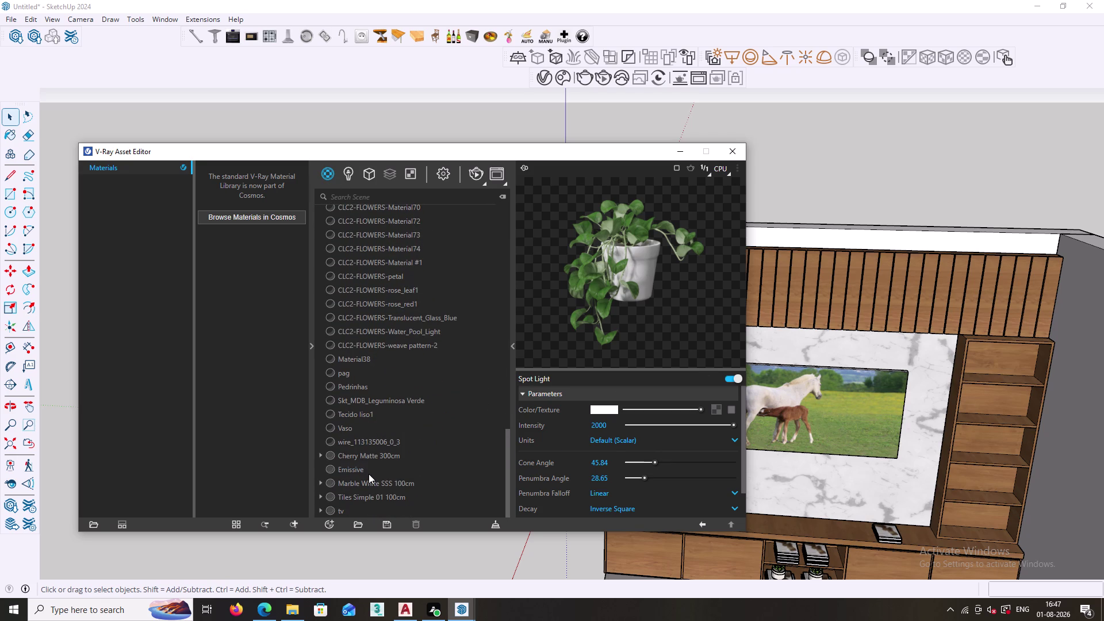
drag(635, 425, 651, 424)
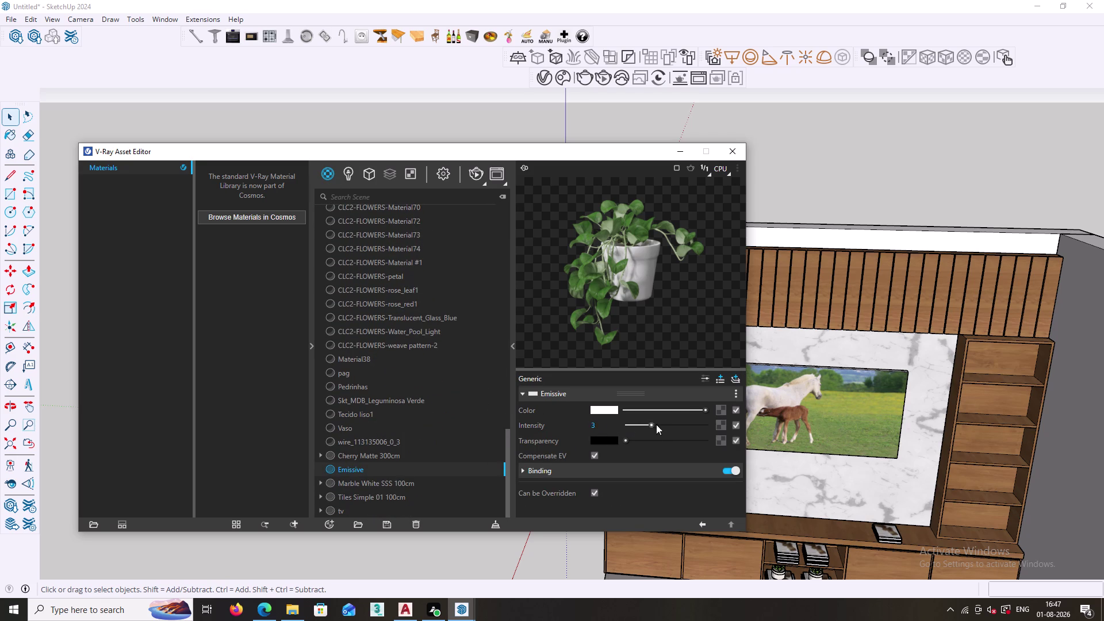
drag(652, 424, 675, 425)
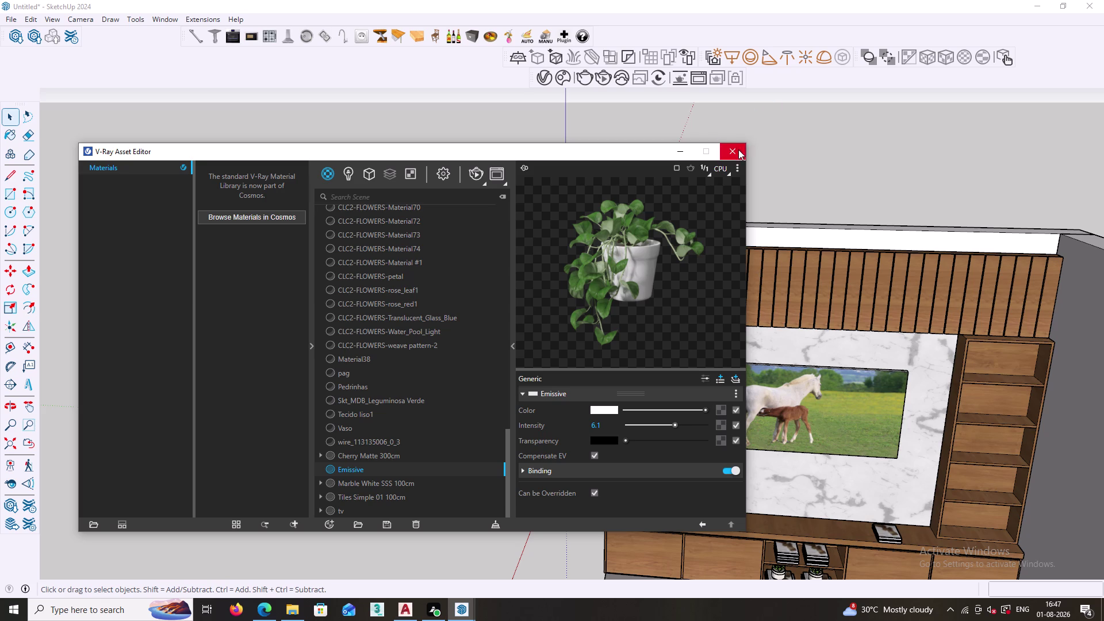
click(738, 149)
scroll(down, 3)
Orbit to face the TV wall and run an interactive V-Ray render.
middle_drag(635, 388, 632, 285)
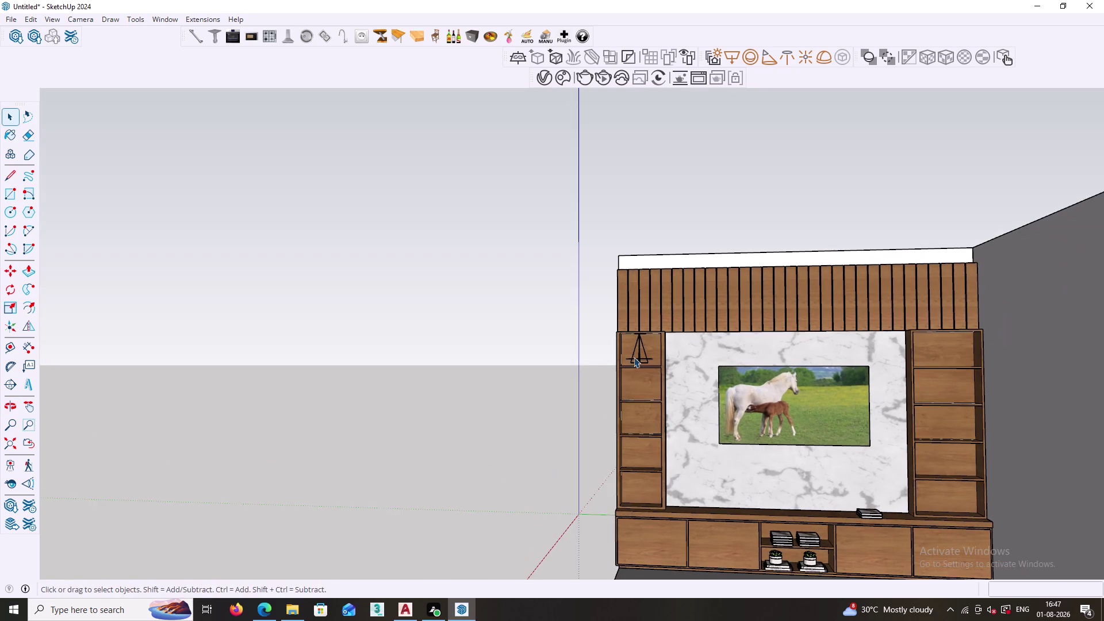
middle_drag(635, 373, 674, 306)
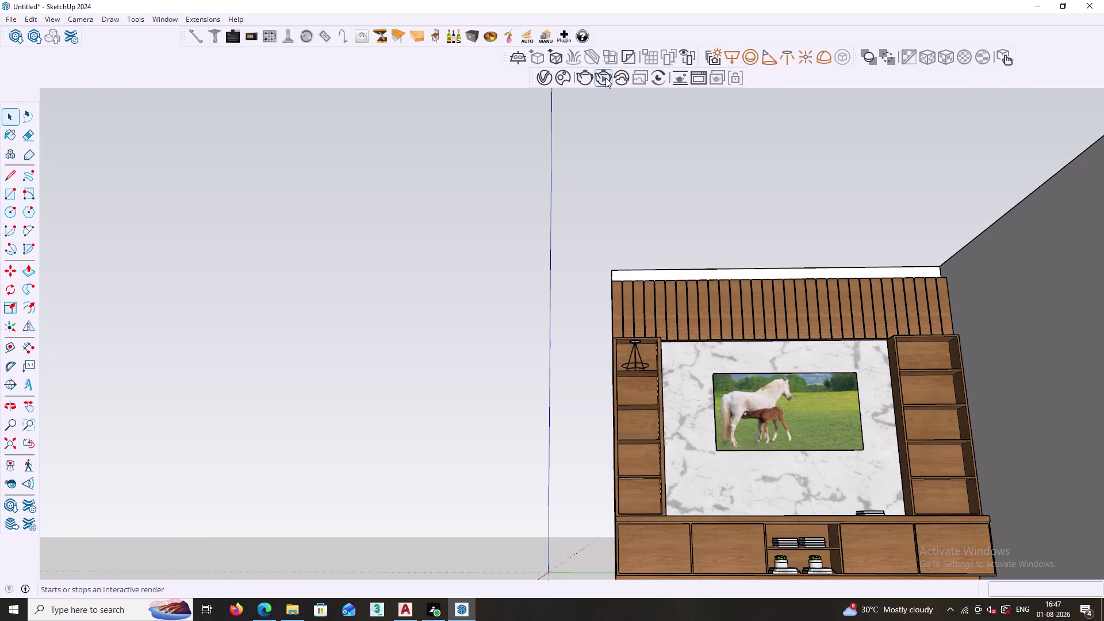
click(605, 78)
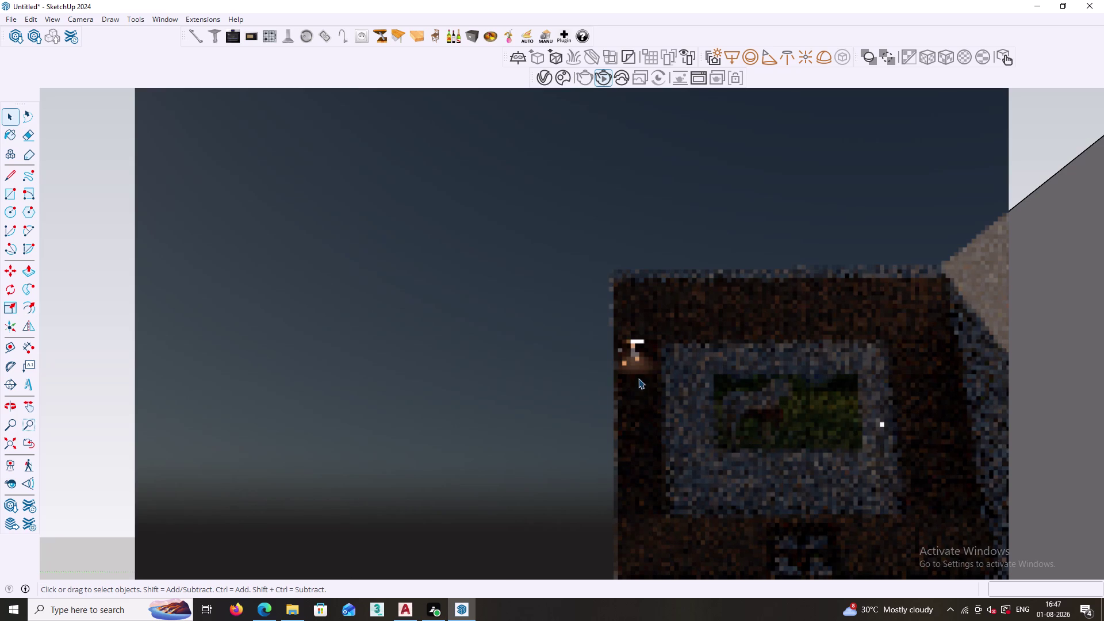
scroll(up, 3)
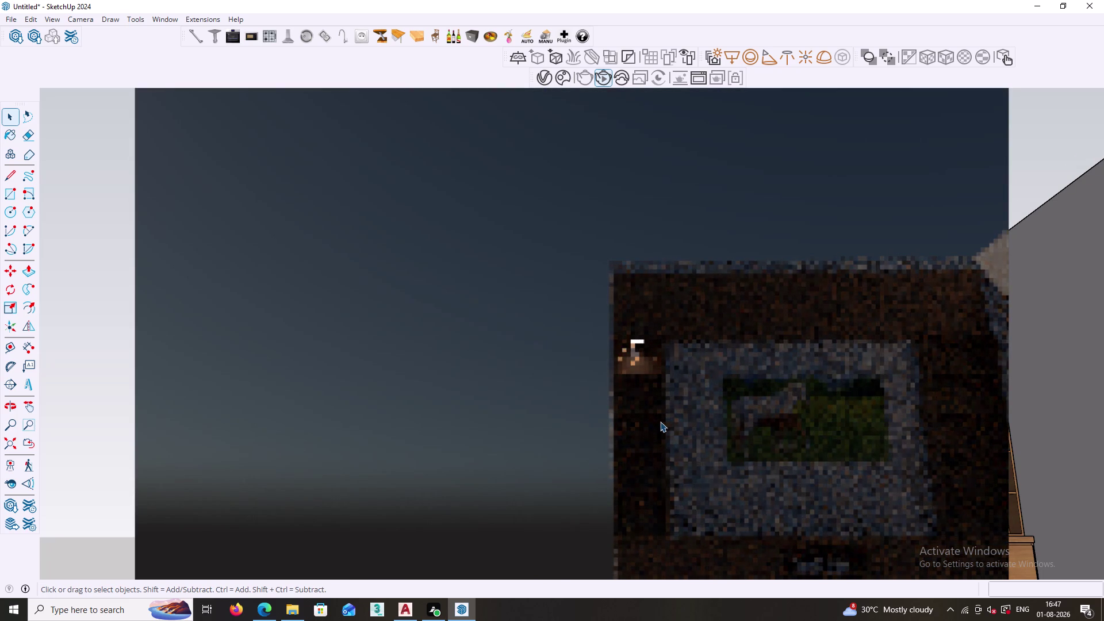
click(604, 78)
Reopen the Asset Editor, adjust a slider, and close it again.
click(543, 74)
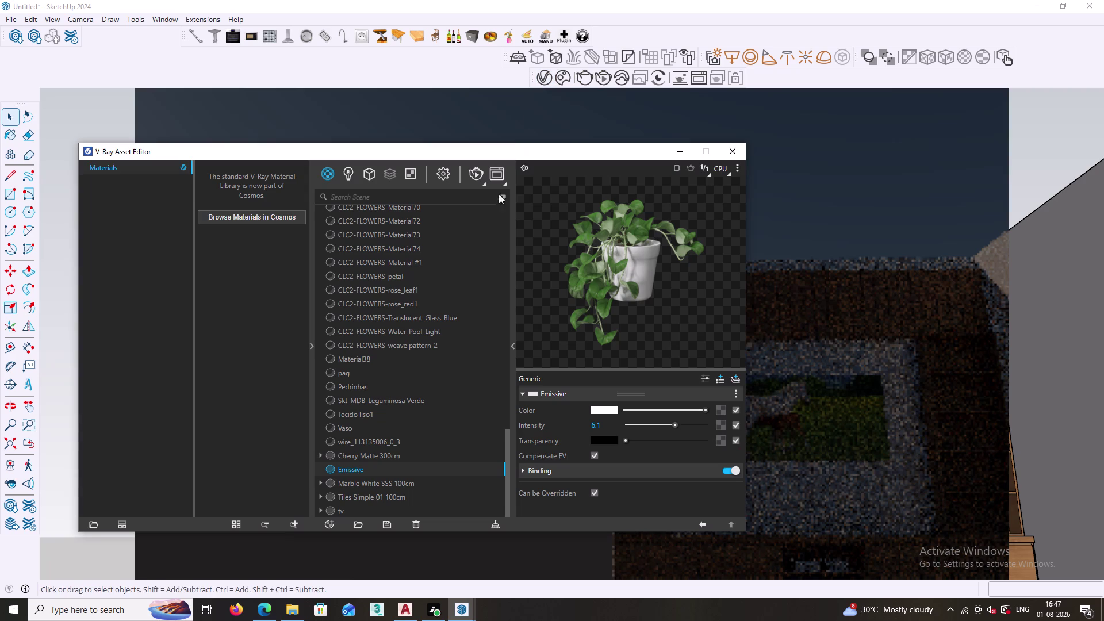
drag(671, 425, 653, 425)
drag(653, 426, 645, 426)
click(730, 145)
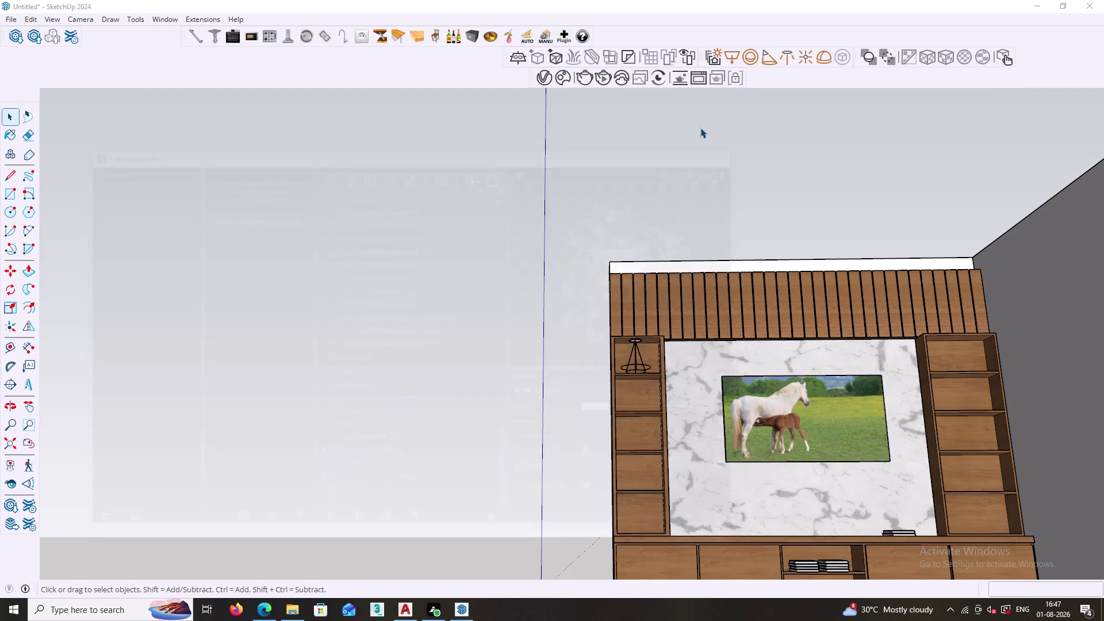
Rerun the interactive render and orbit in toward the left shelf spotlight.
click(603, 78)
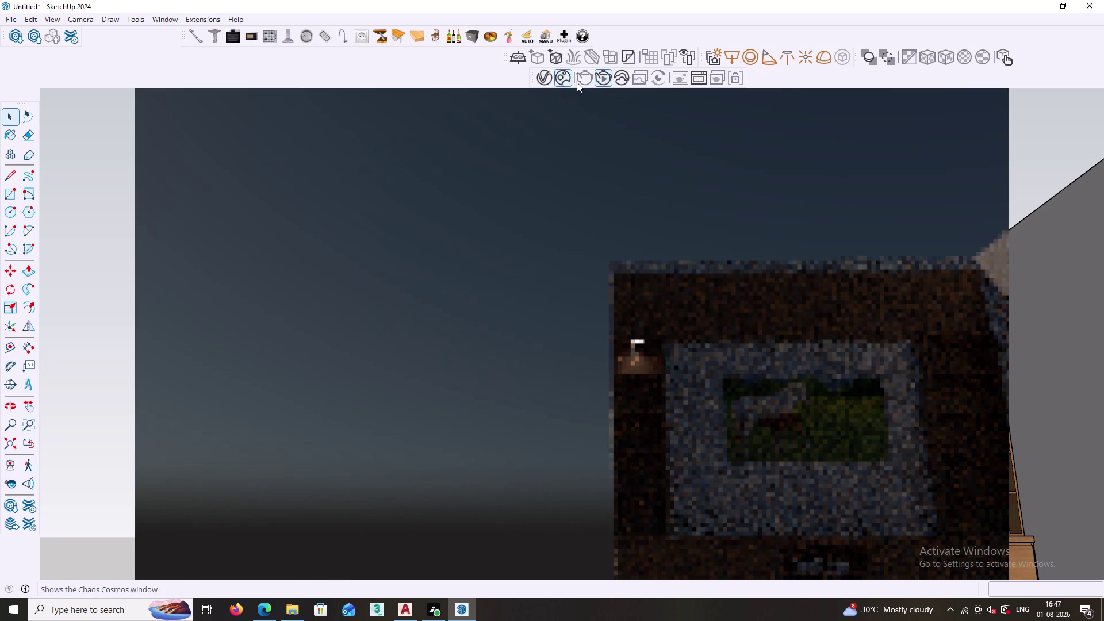
click(600, 76)
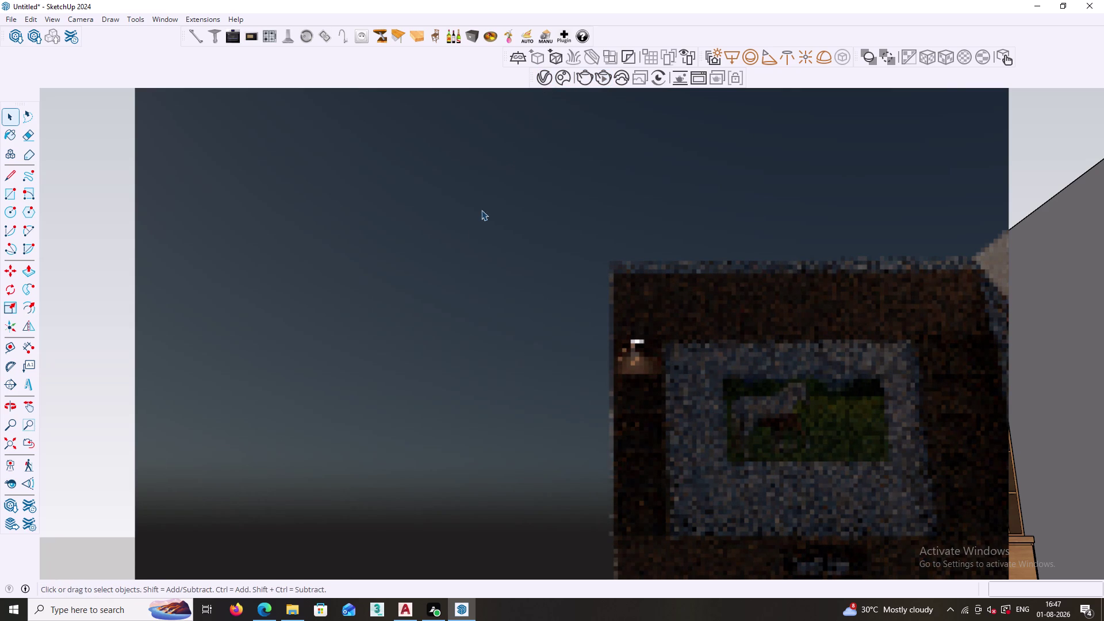
click(471, 231)
scroll(up, 3)
middle_drag(662, 371, 637, 331)
scroll(up, 3)
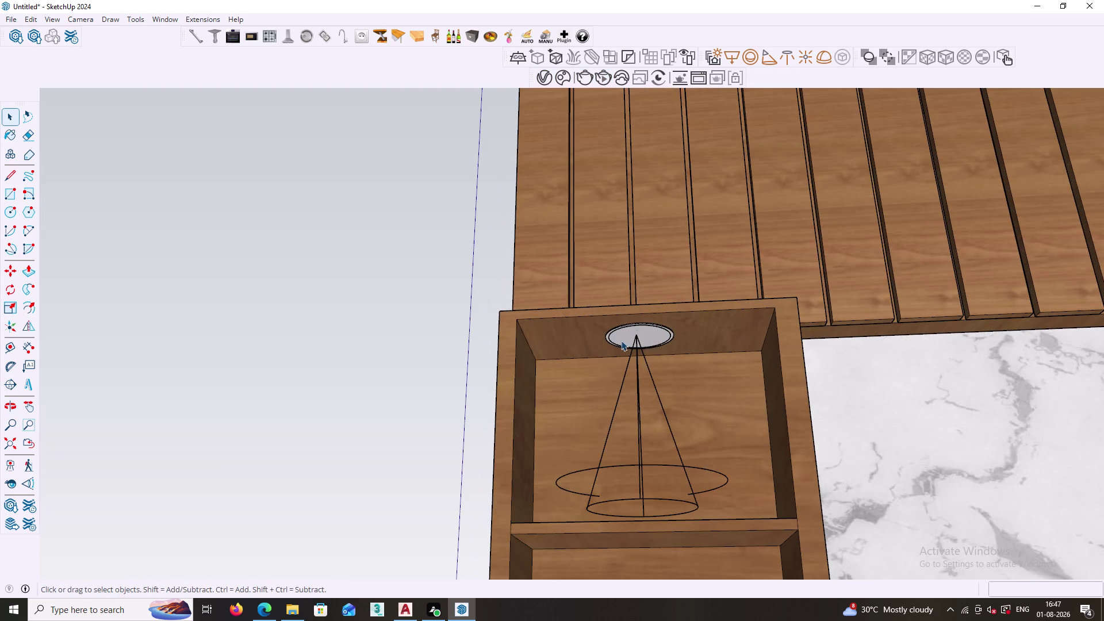
Select the spotlight with its ceiling fixture and start a Move copy of them.
click(609, 329)
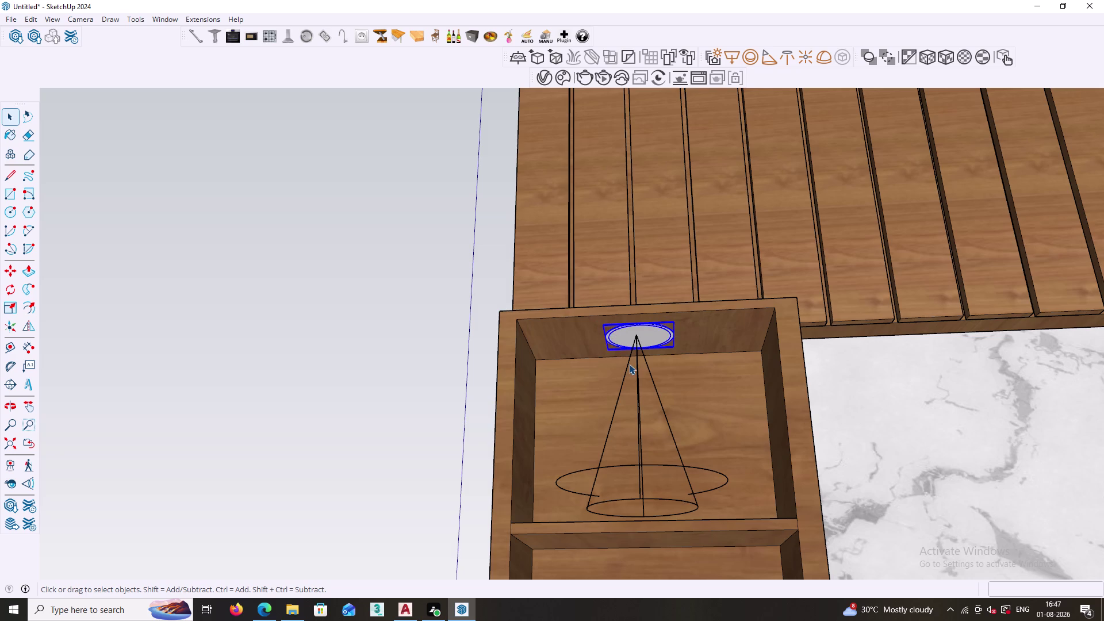
click(626, 363)
click(626, 368)
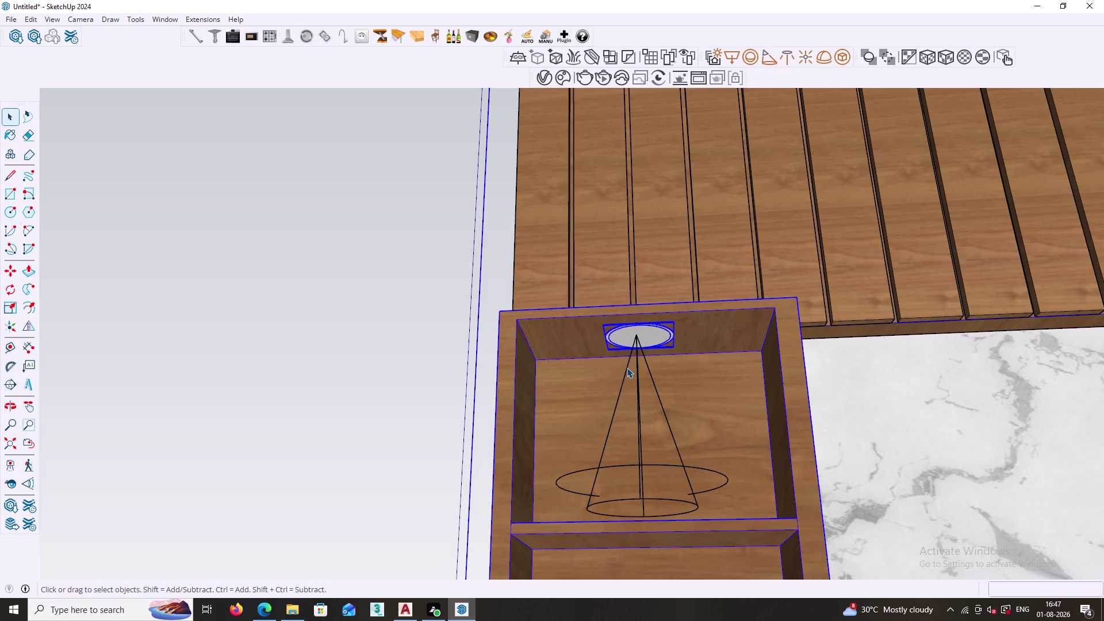
click(641, 328)
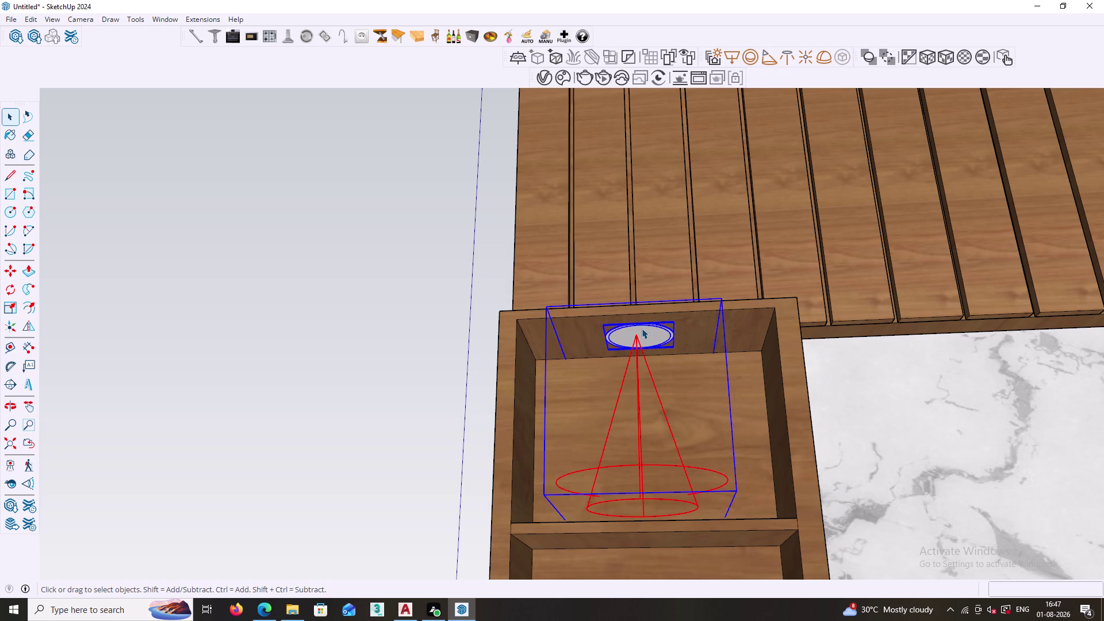
key(m)
click(675, 321)
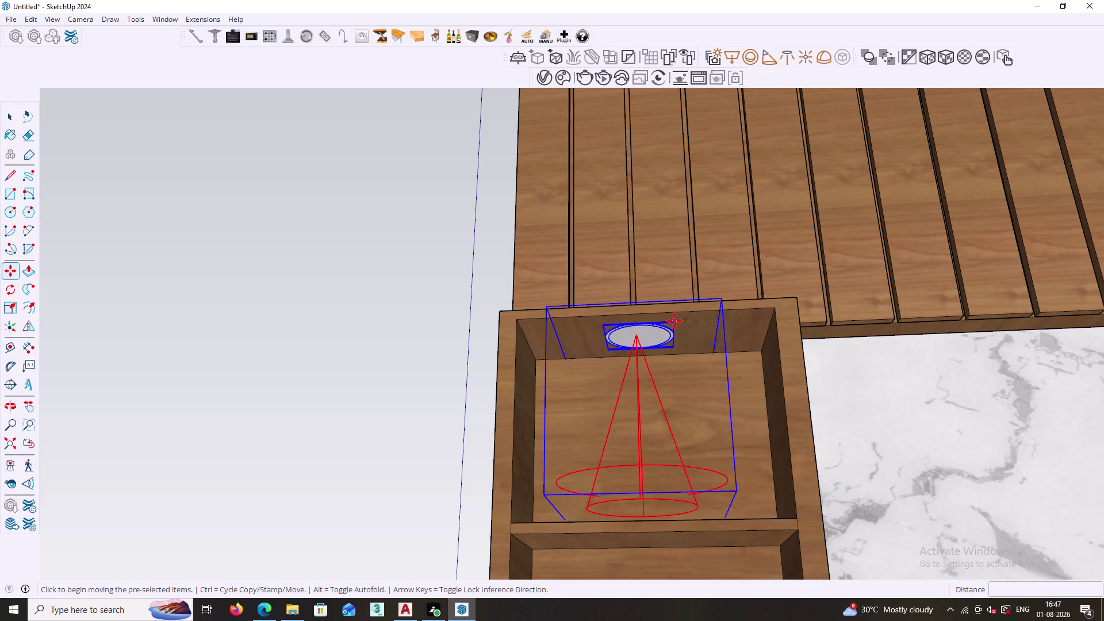
scroll(down, 3)
key(Up)
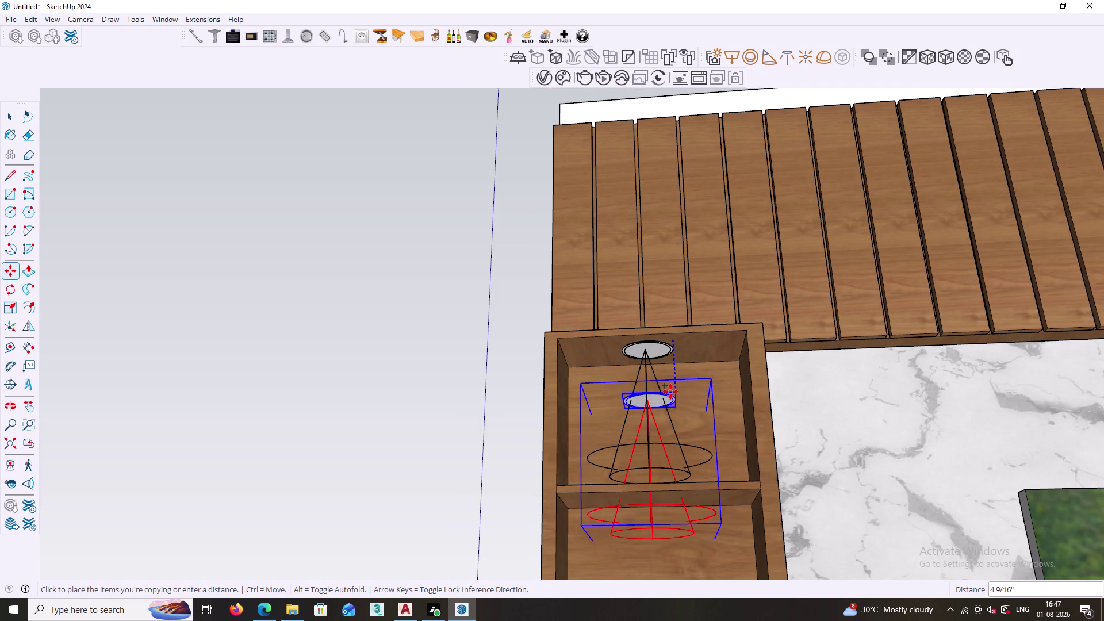
scroll(down, 3)
middle_drag(683, 431, 624, 284)
scroll(up, 3)
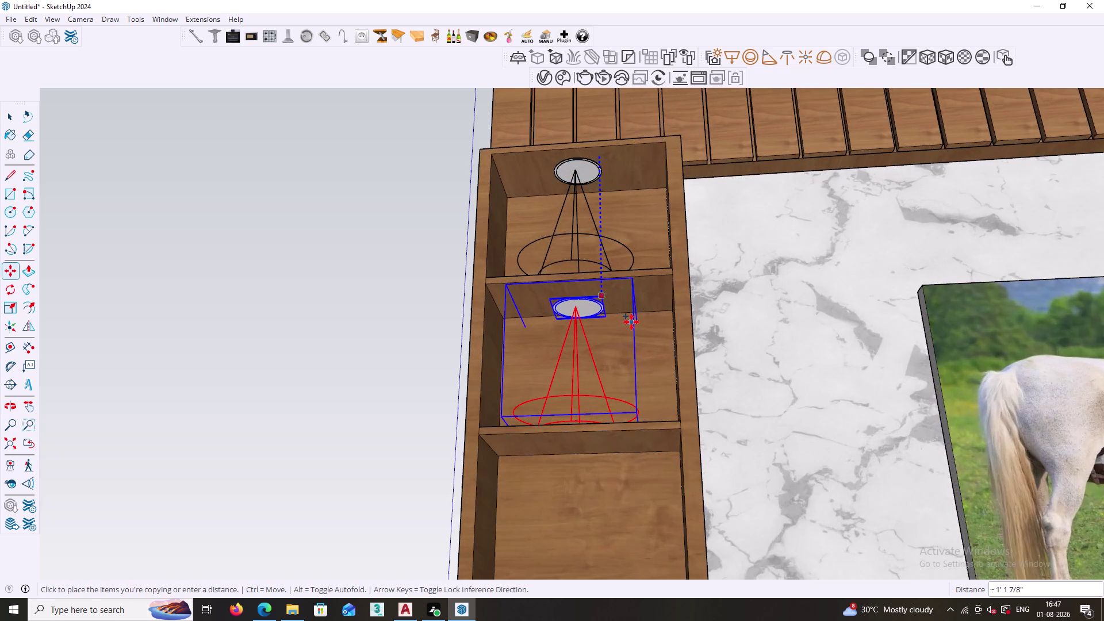
scroll(up, 3)
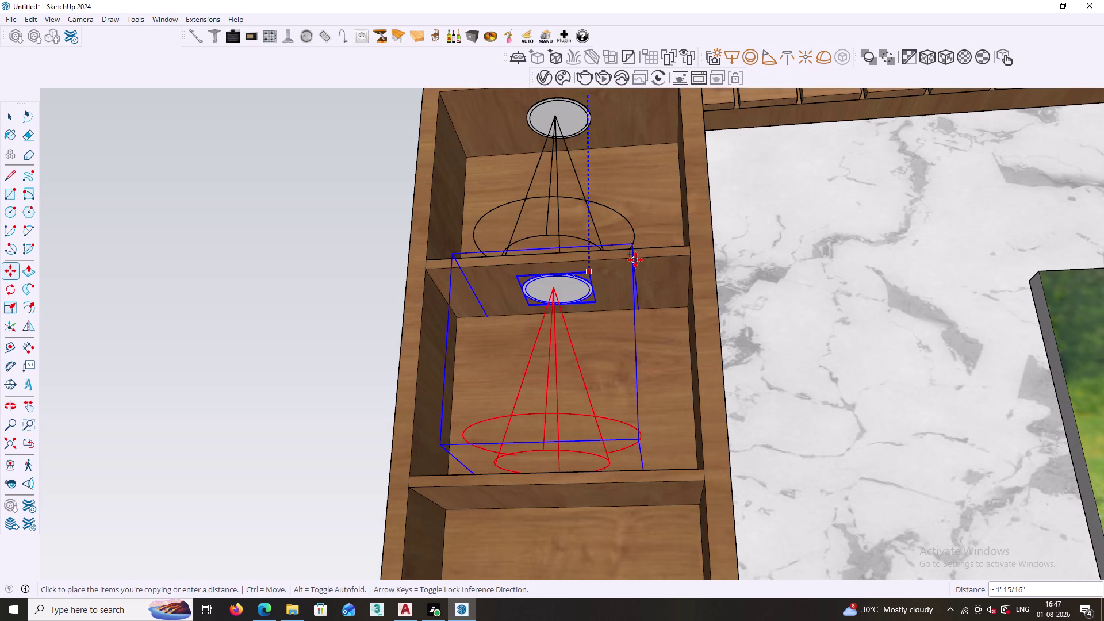
Drop a spotlight copy into the next compartment of the left tower.
click(635, 260)
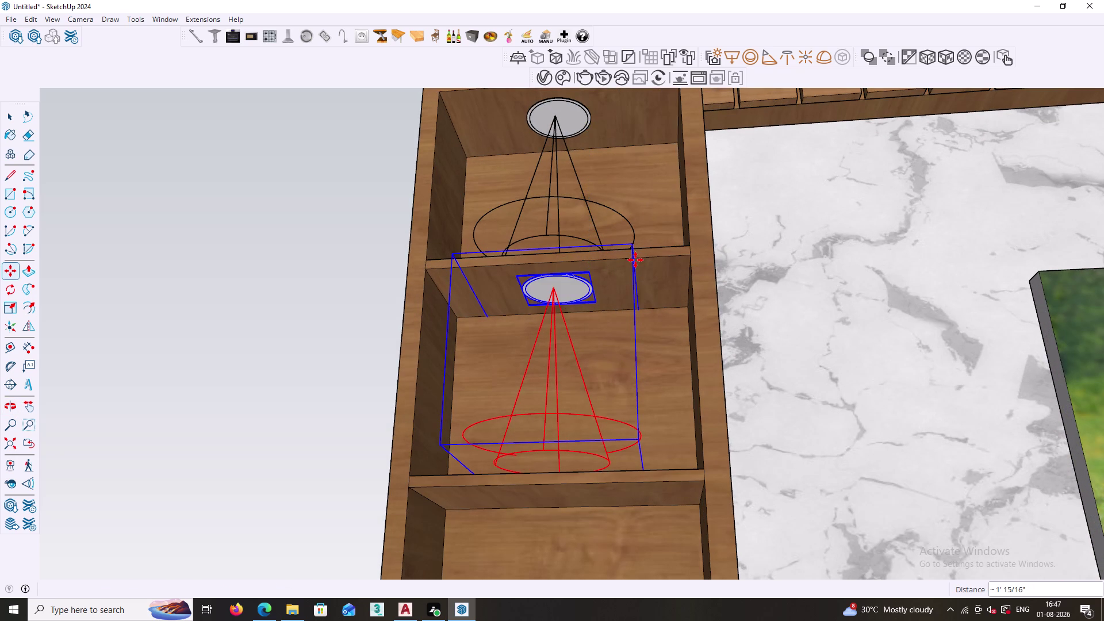
click(633, 258)
scroll(down, 3)
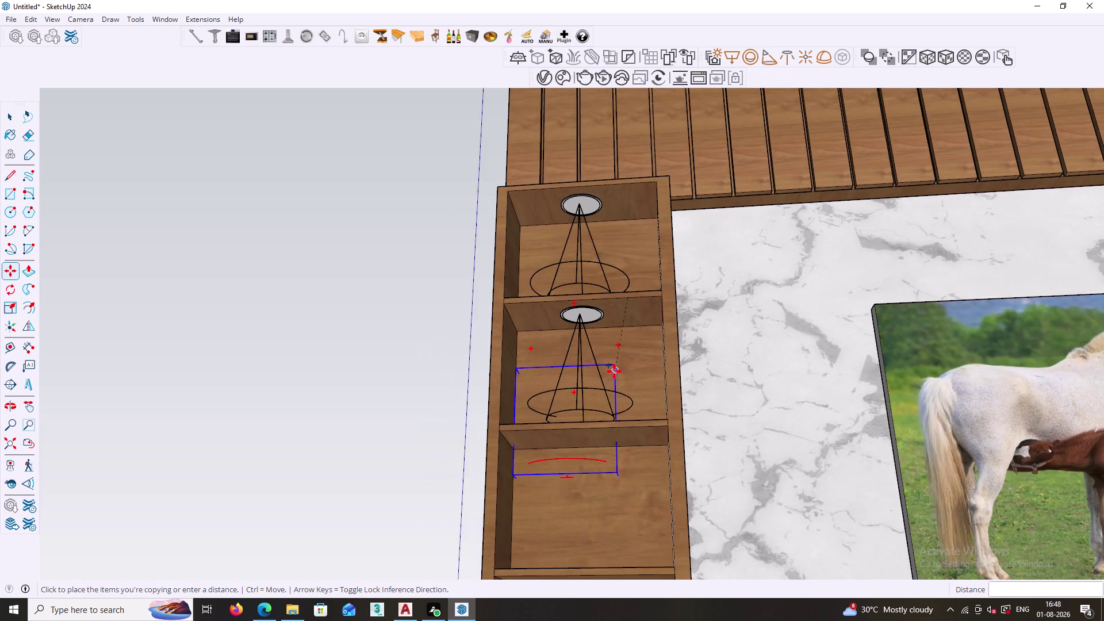
scroll(down, 3)
middle_drag(617, 408, 628, 231)
scroll(up, 3)
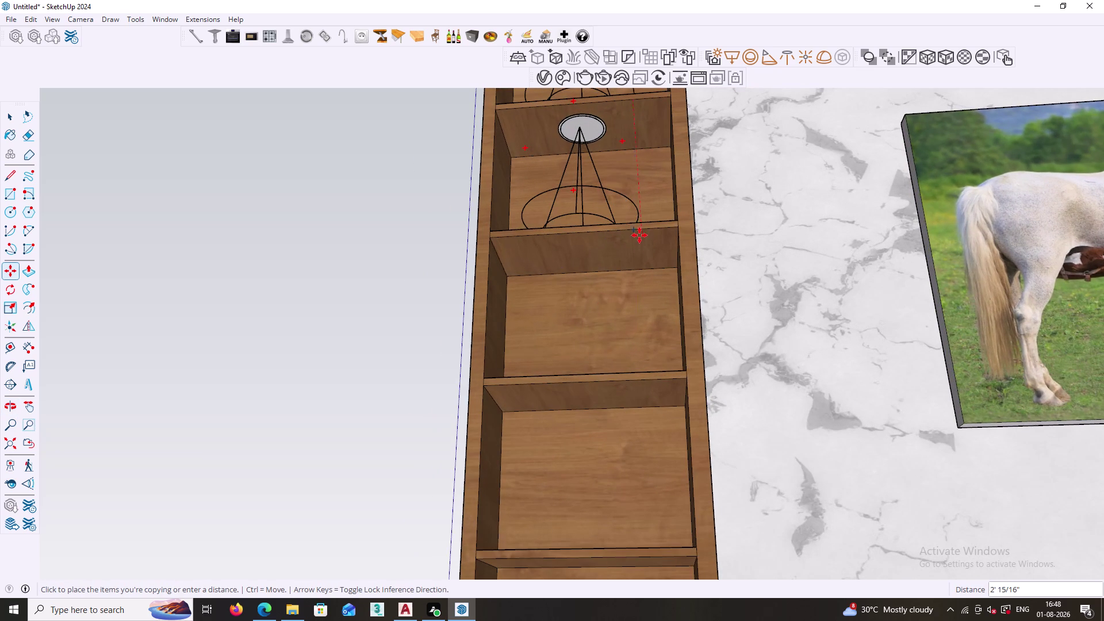
Copy the spotlight down into a lower compartment of the left tower.
click(640, 231)
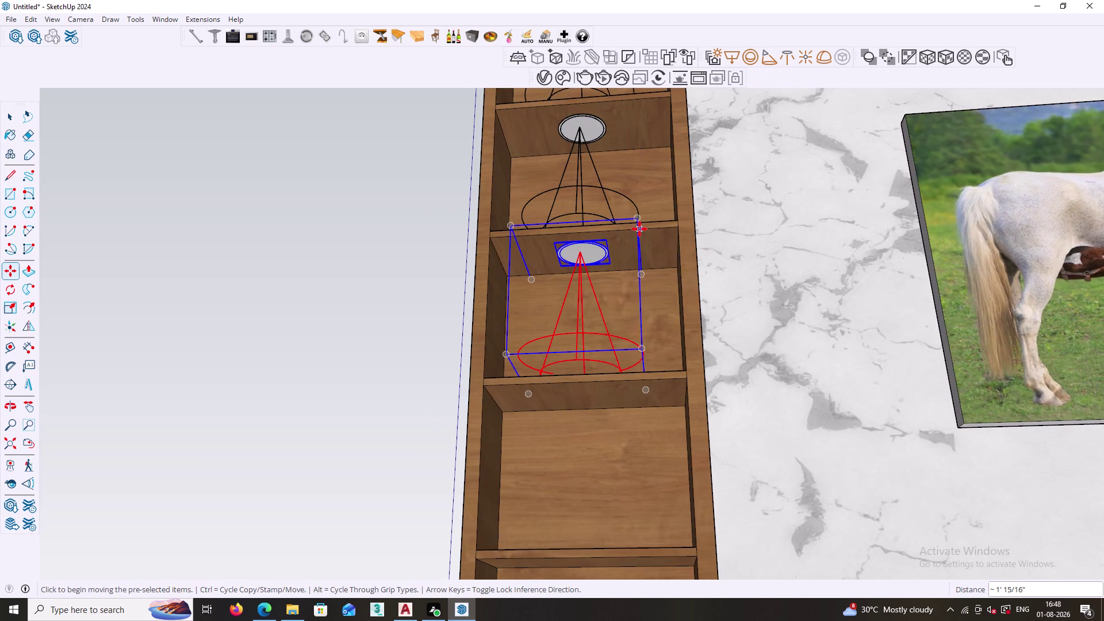
click(639, 229)
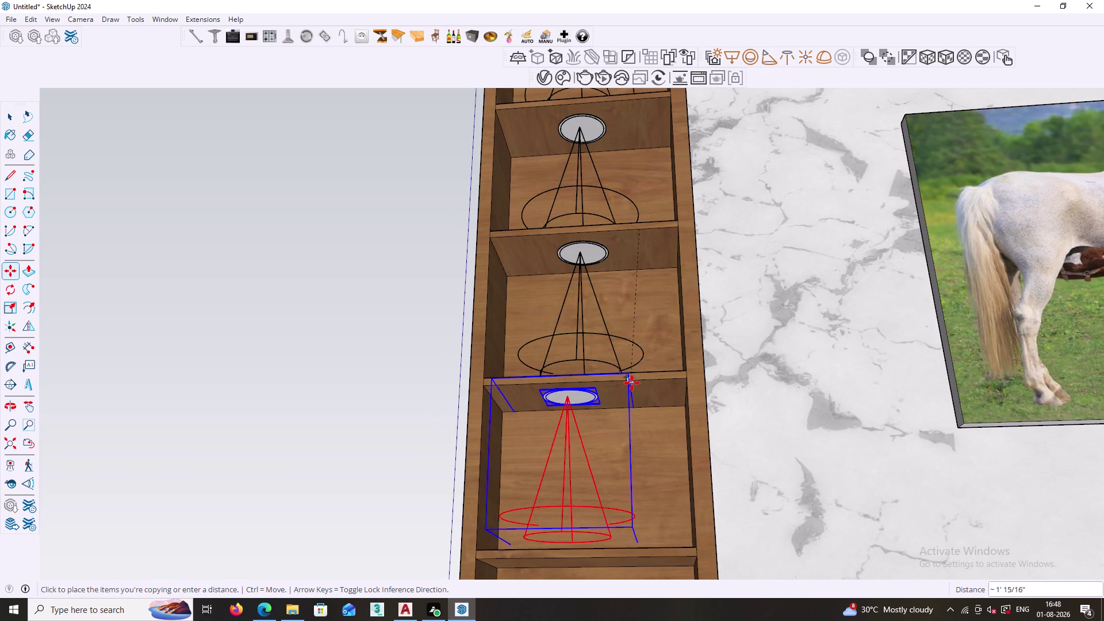
click(642, 380)
click(642, 380)
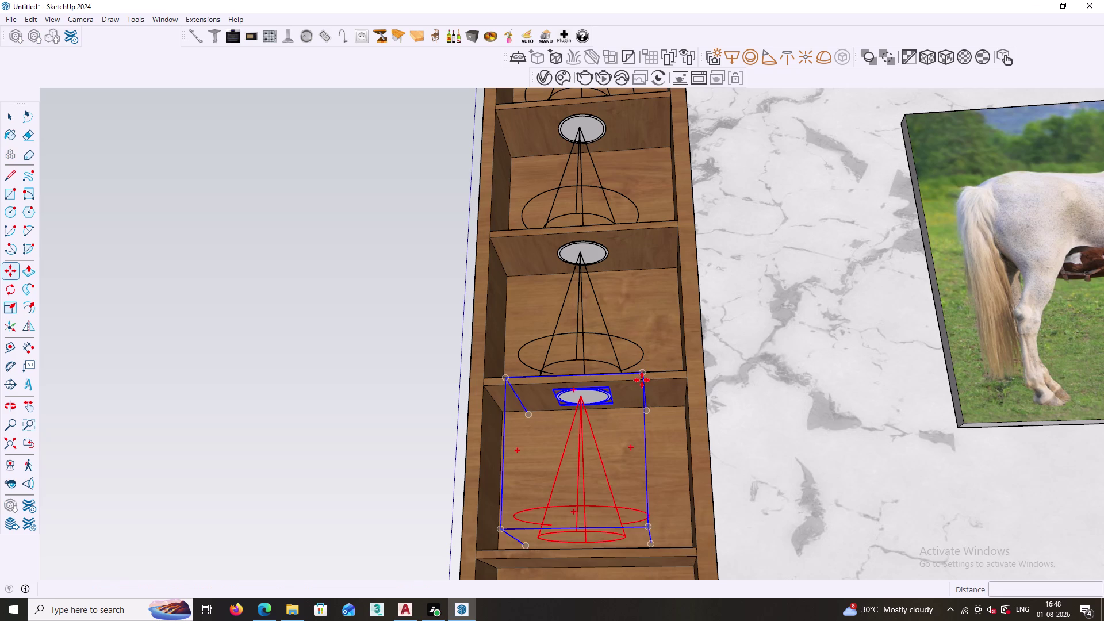
scroll(down, 3)
middle_drag(639, 434, 659, 253)
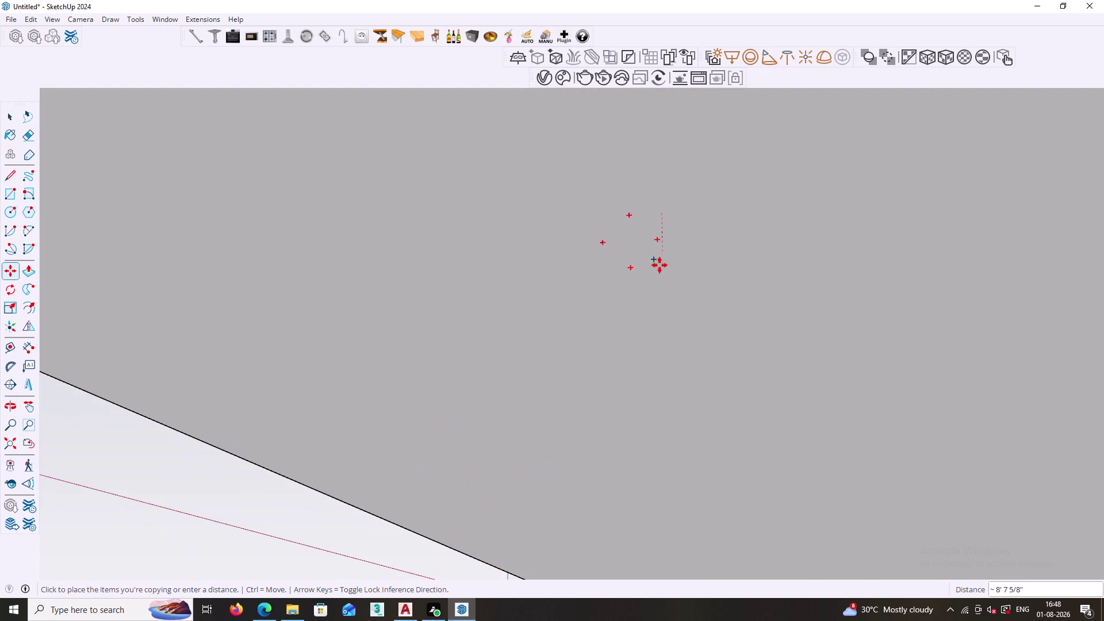
scroll(down, 3)
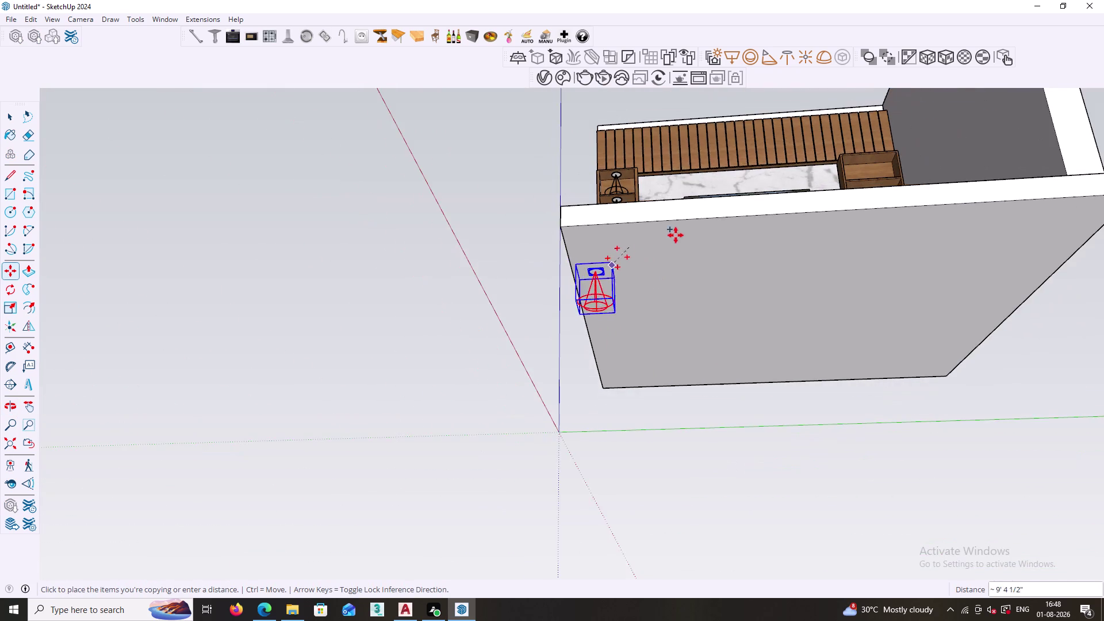
middle_drag(678, 232, 637, 399)
scroll(up, 3)
scroll(up, 3)
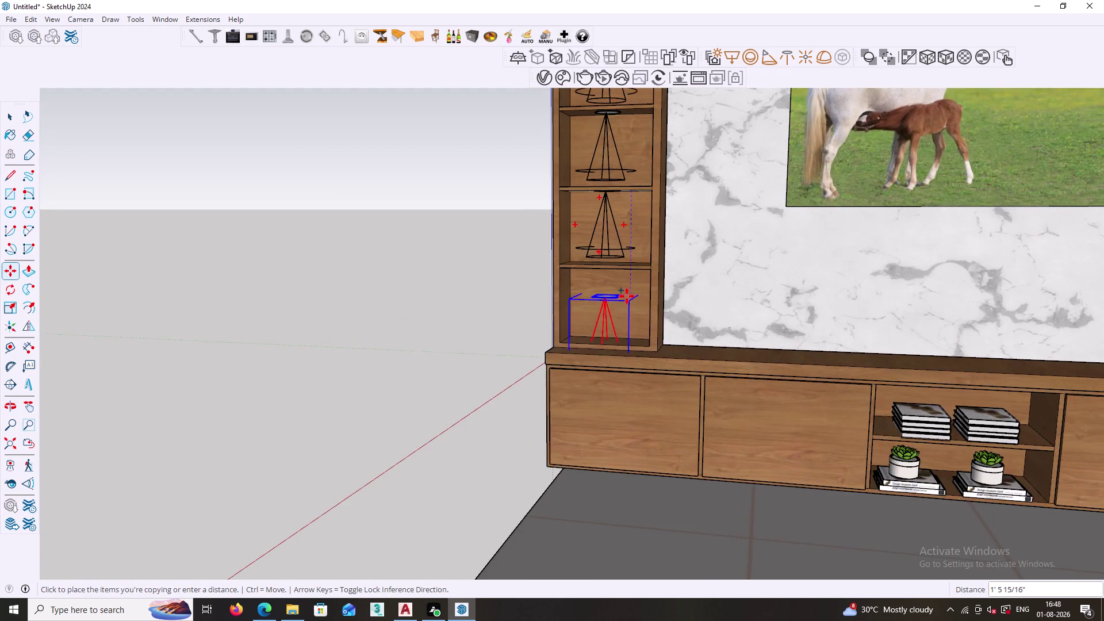
scroll(up, 3)
Place a spotlight copy in the left tower's bottom compartment.
click(633, 257)
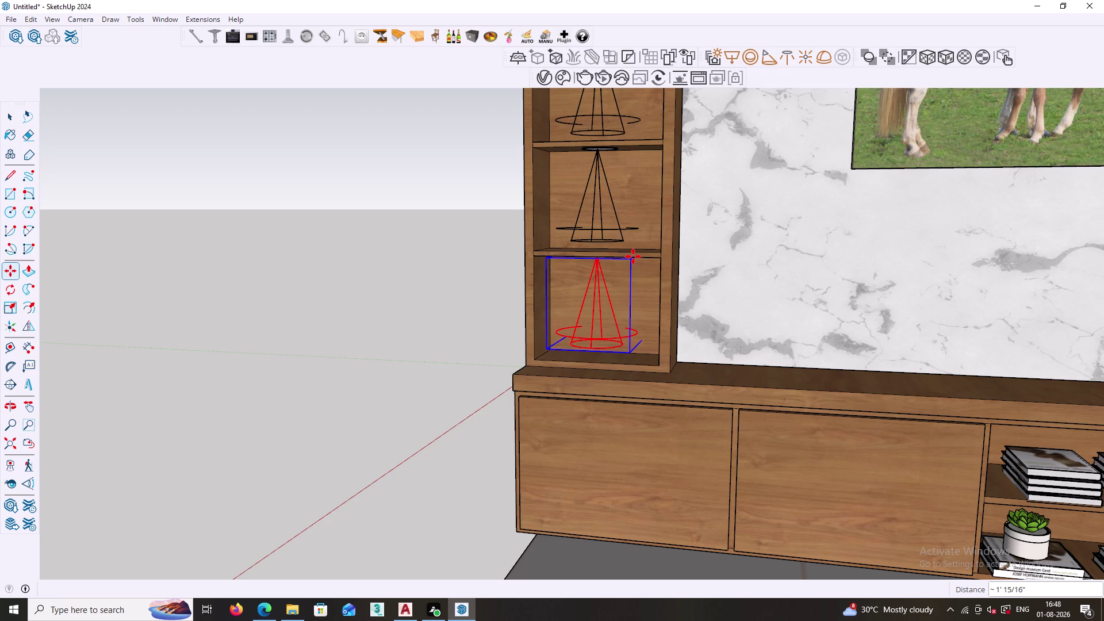
click(631, 257)
scroll(down, 3)
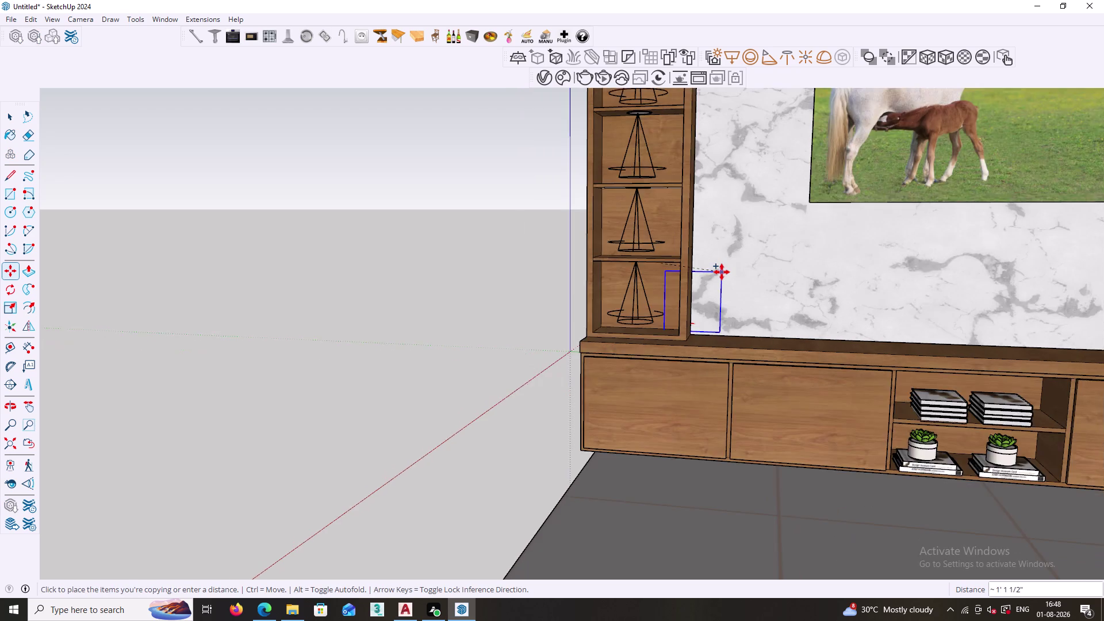
scroll(down, 3)
middle_drag(956, 270, 813, 296)
scroll(up, 3)
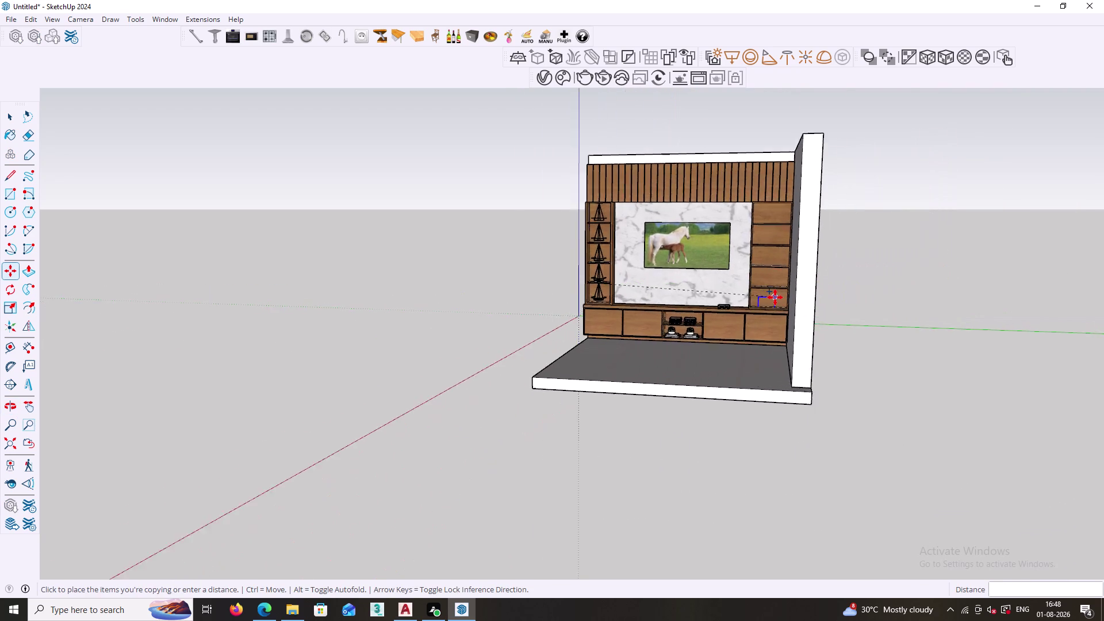
Place a spotlight copy in the right tower's bottom compartment.
scroll(up, 3)
scroll(up, 3)
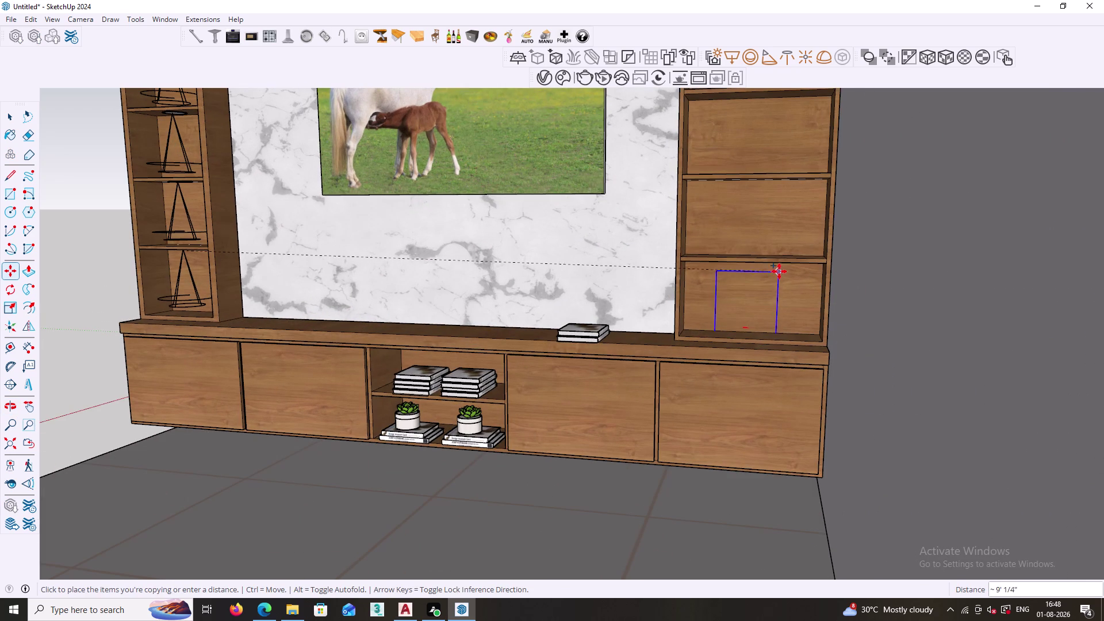
click(789, 263)
click(790, 263)
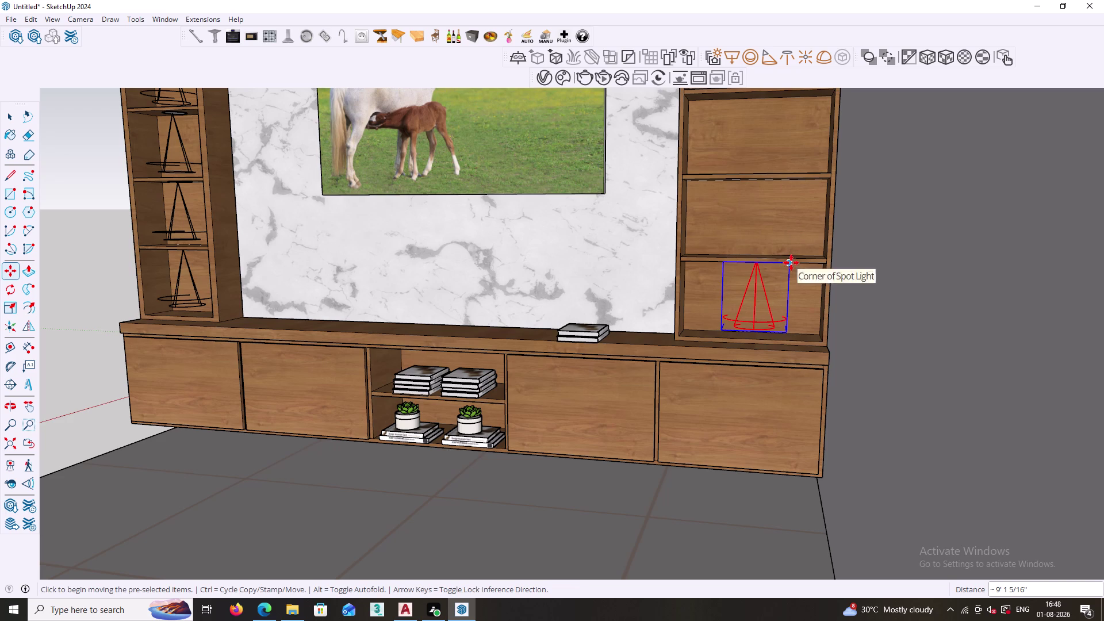
Copy the spotlight upward into the next two right-tower compartments.
click(789, 262)
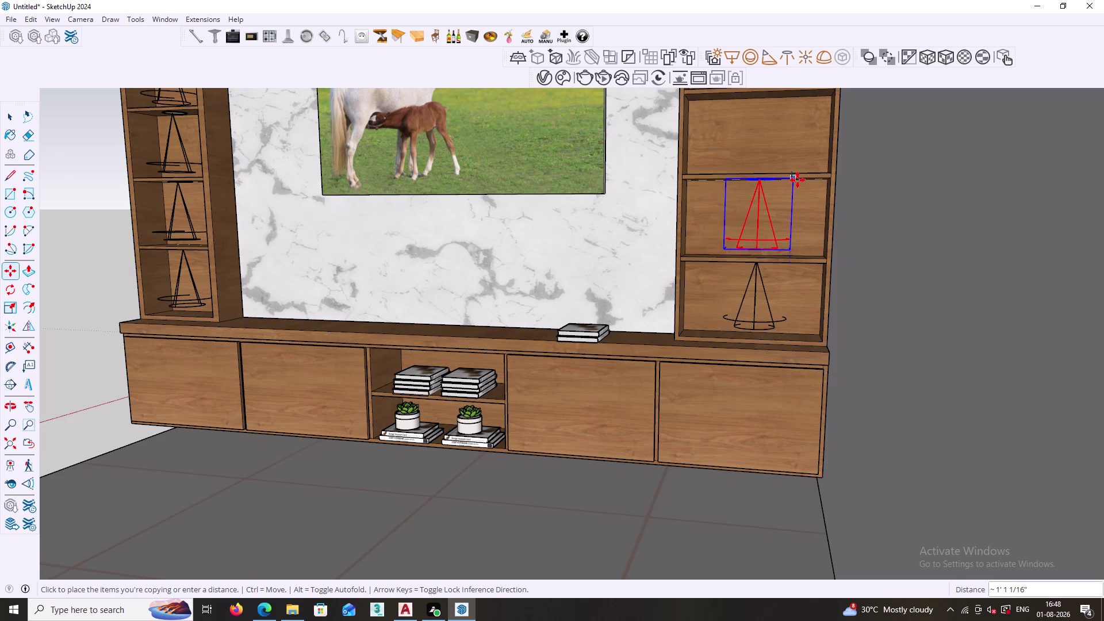
click(797, 178)
click(794, 177)
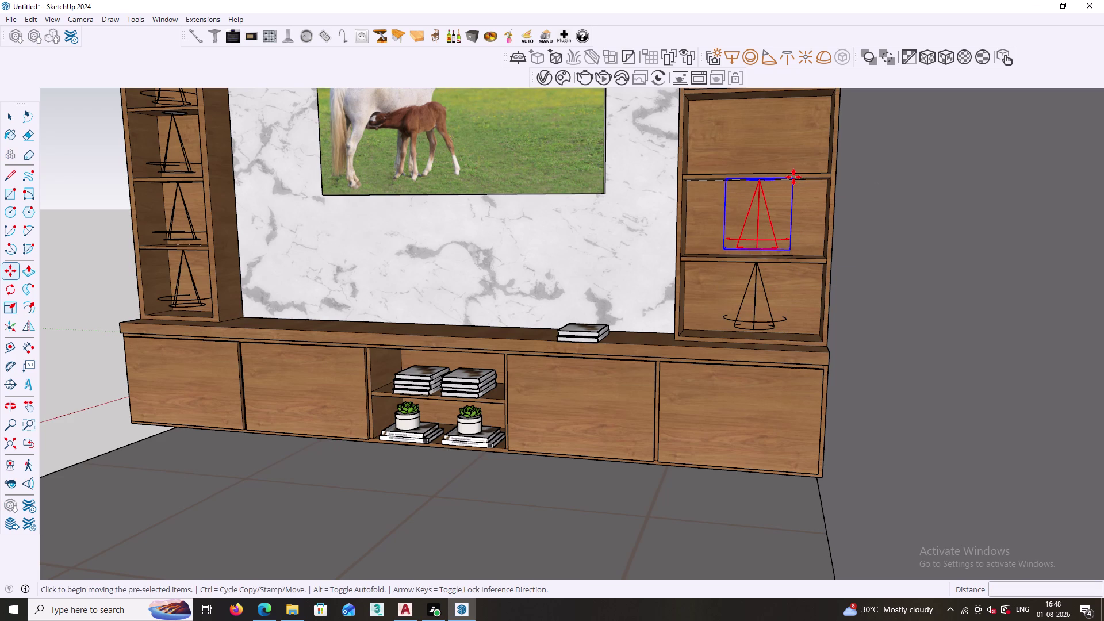
scroll(down, 3)
middle_drag(792, 129, 794, 207)
click(794, 185)
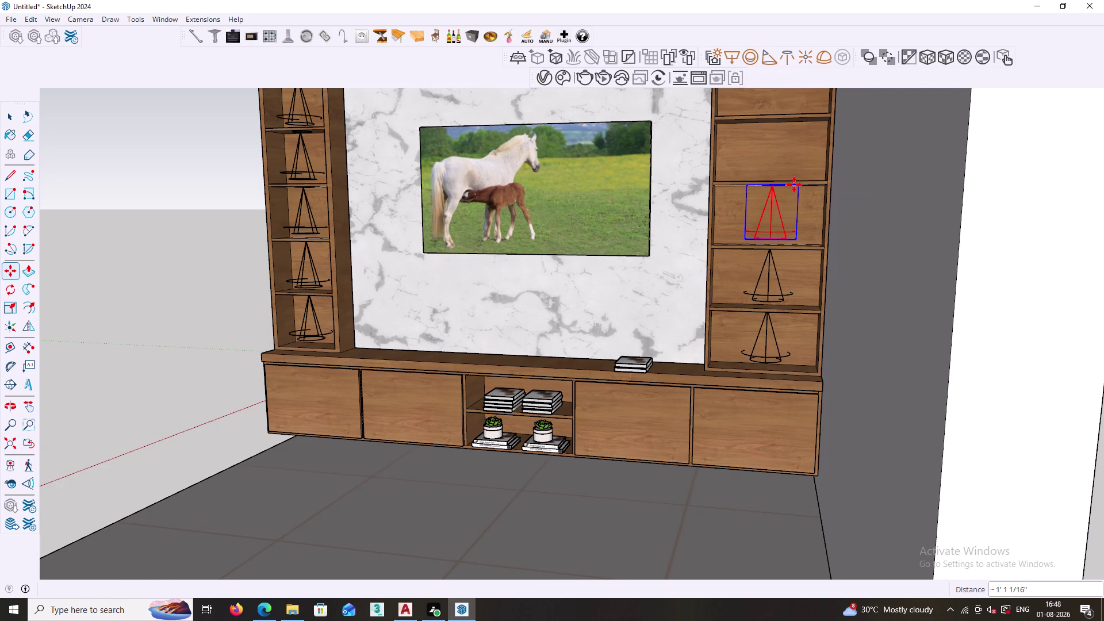
click(798, 185)
Fill the remaining compartments up to the top, then finish and clear the selection.
scroll(down, 3)
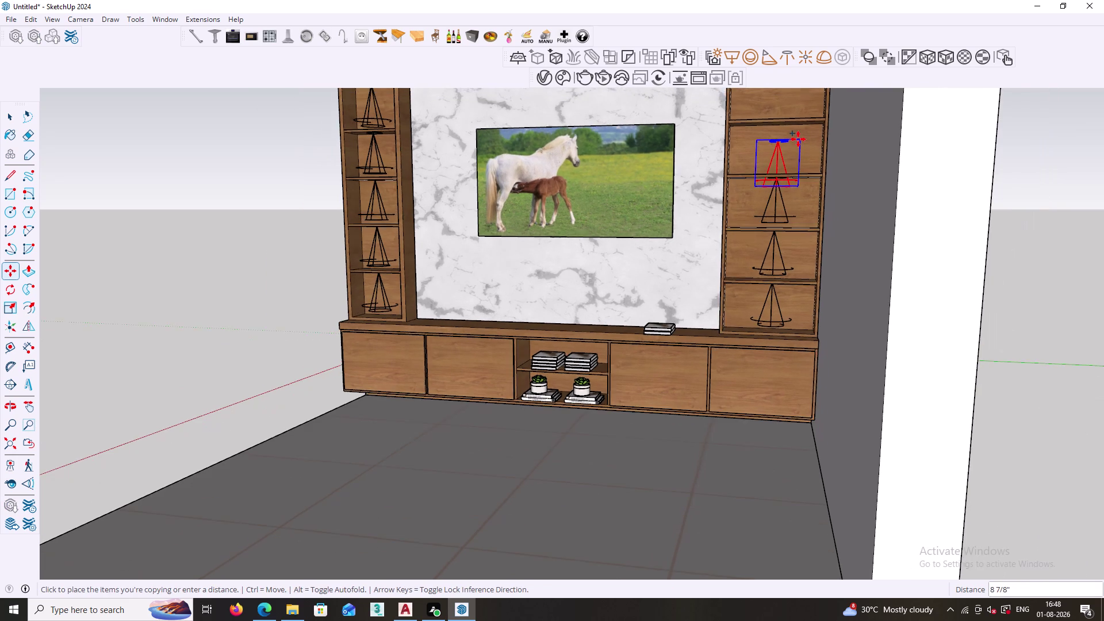
middle_drag(798, 140, 792, 275)
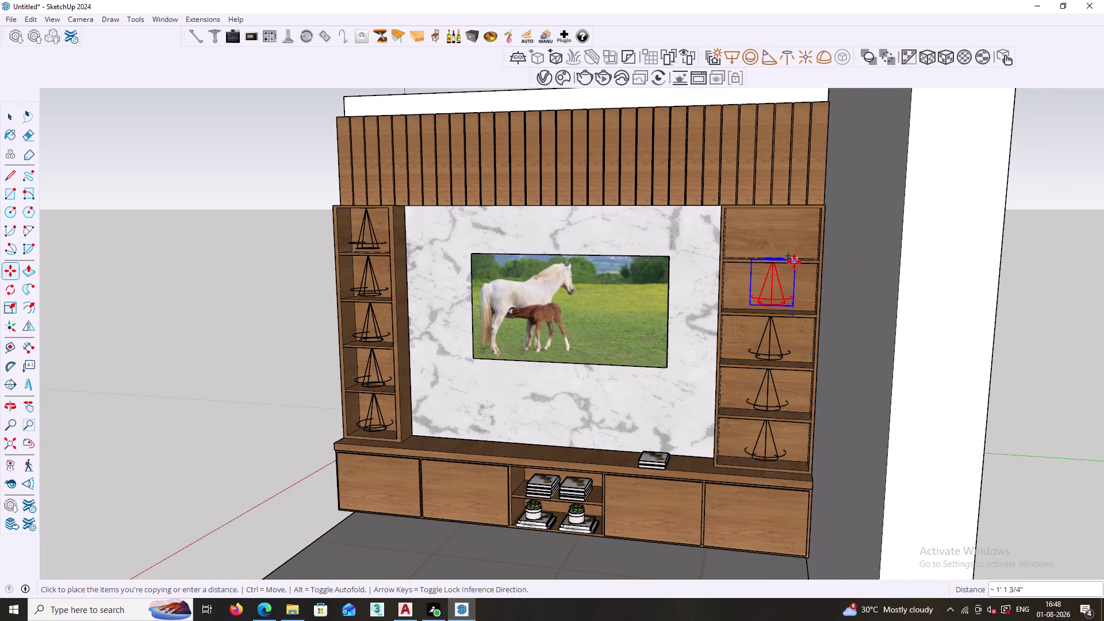
click(797, 264)
click(796, 263)
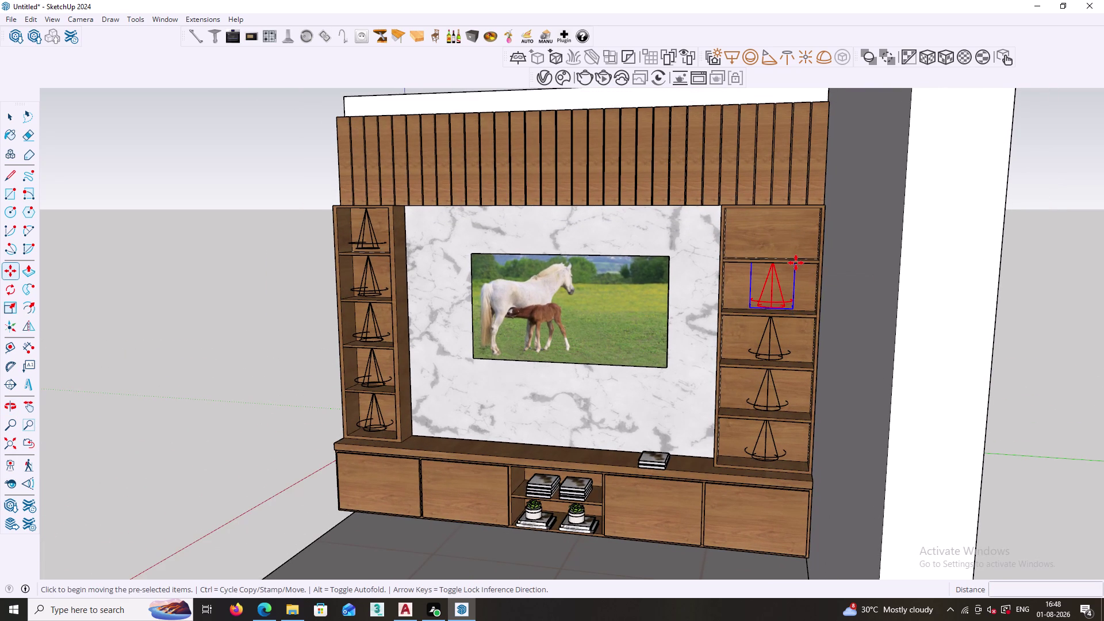
click(798, 207)
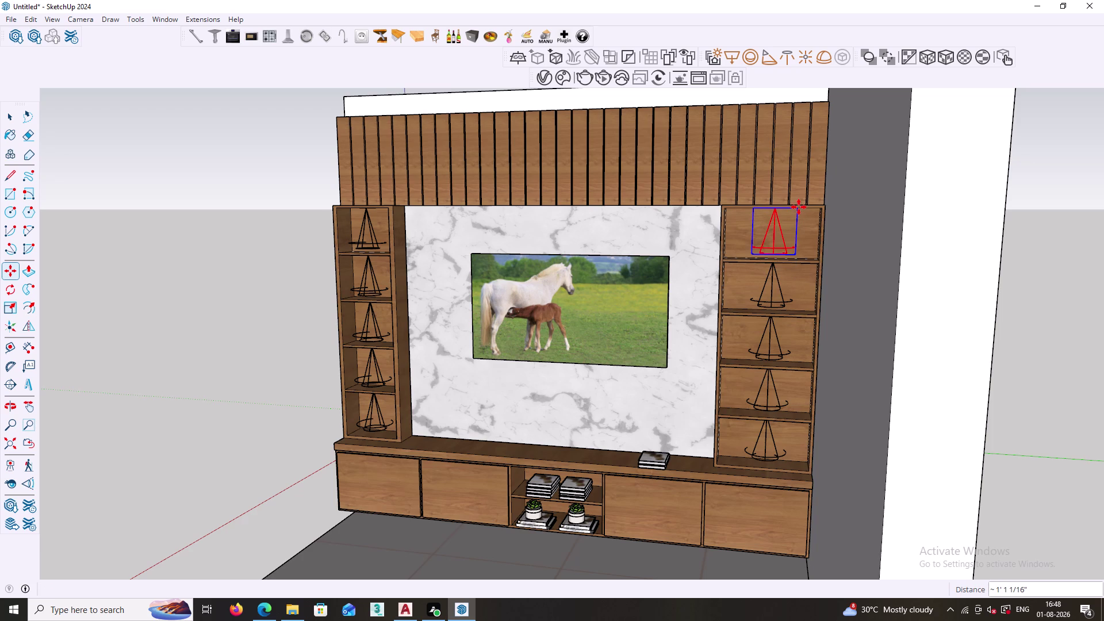
key(space)
click(257, 324)
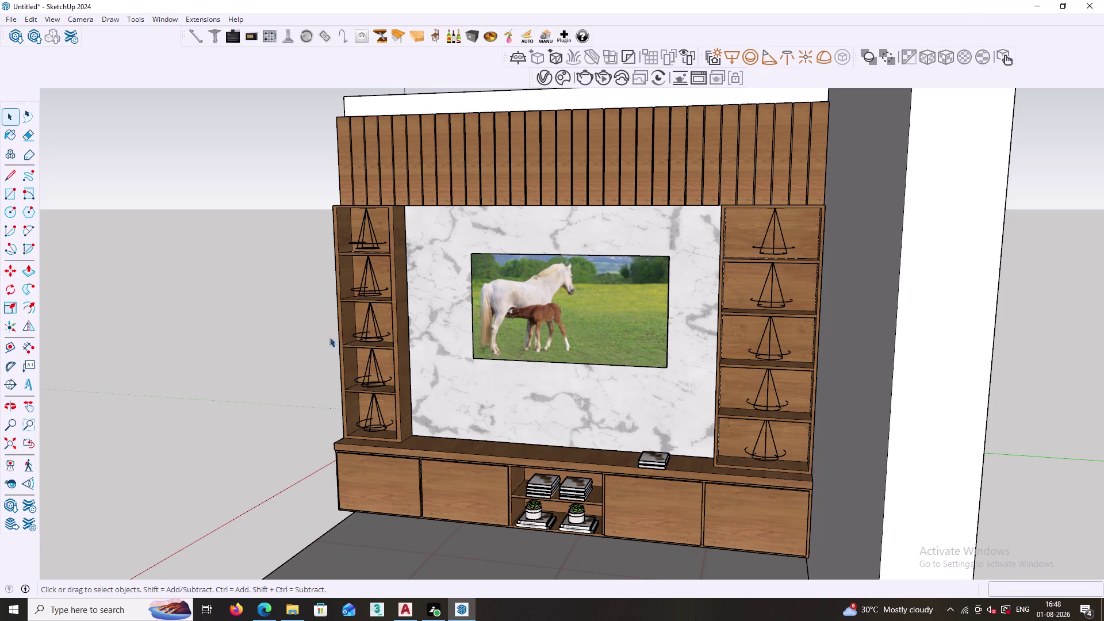
scroll(down, 3)
middle_drag(430, 404, 551, 399)
scroll(up, 3)
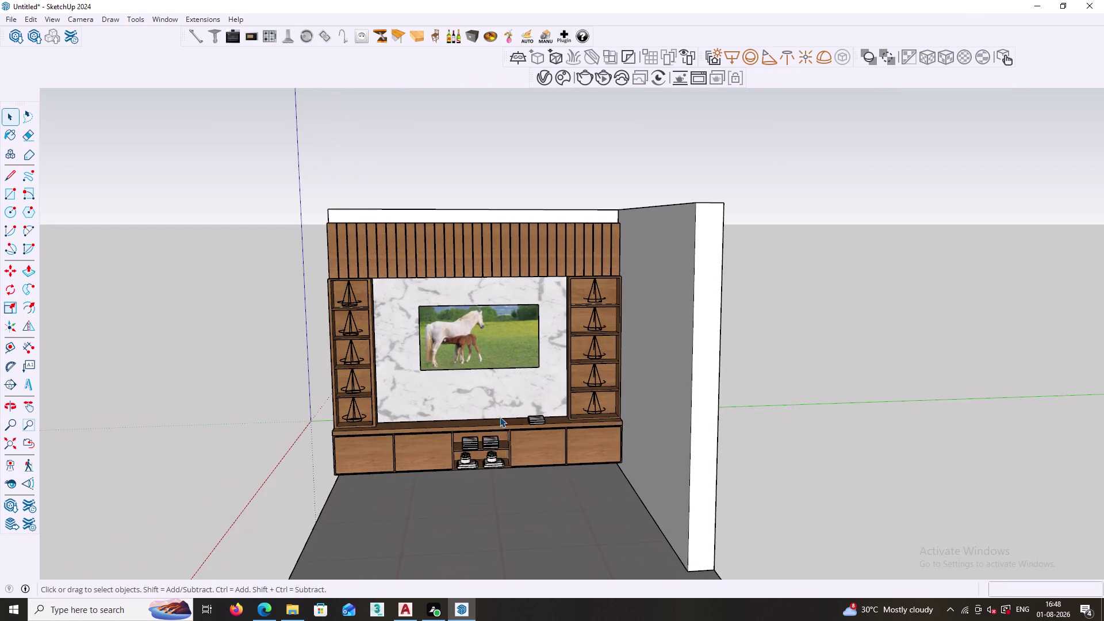
middle_drag(500, 416, 476, 379)
click(591, 80)
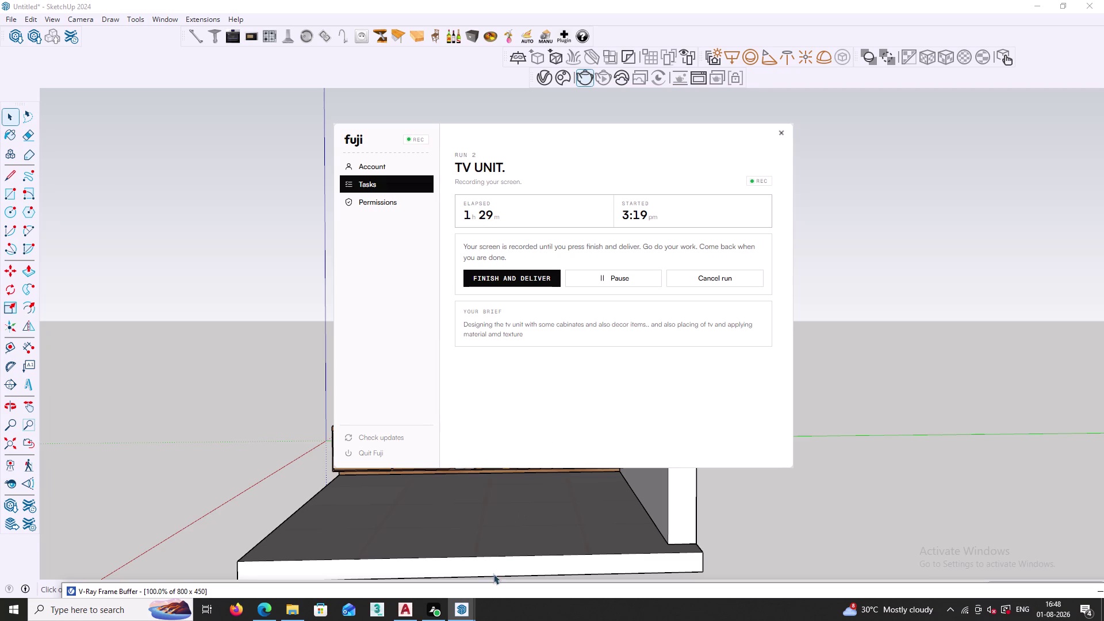
click(460, 612)
click(404, 566)
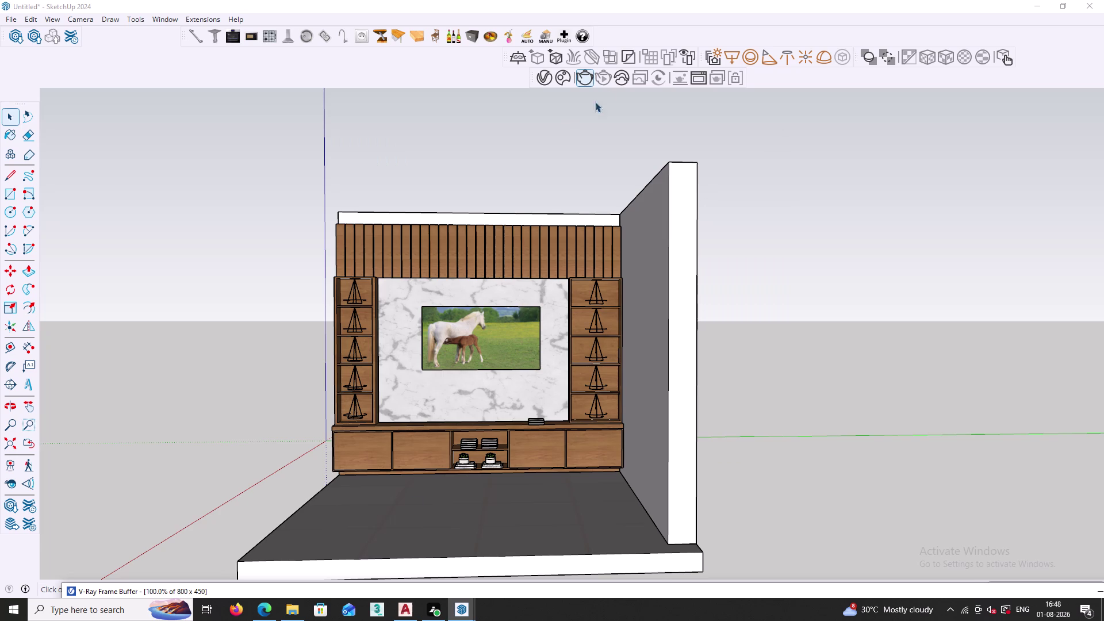
click(605, 77)
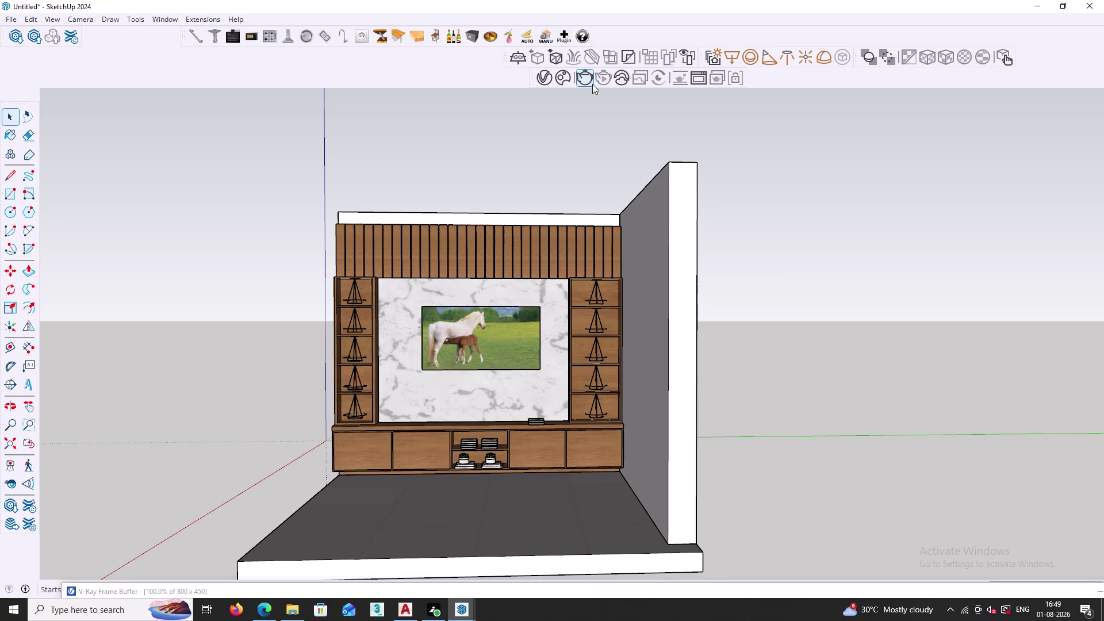
click(604, 79)
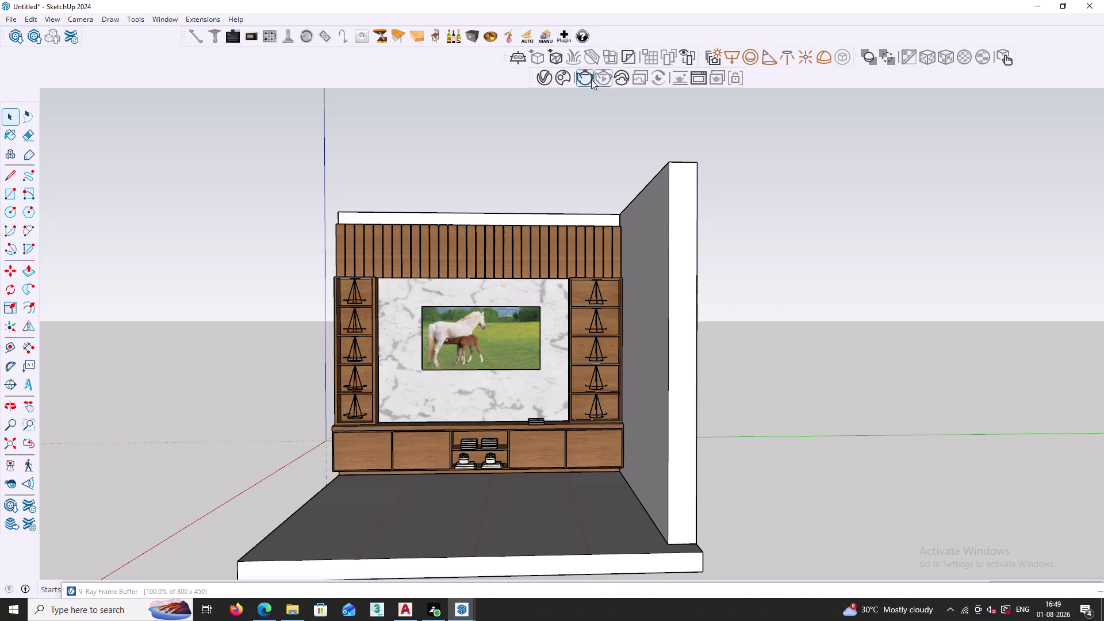
click(585, 78)
click(605, 77)
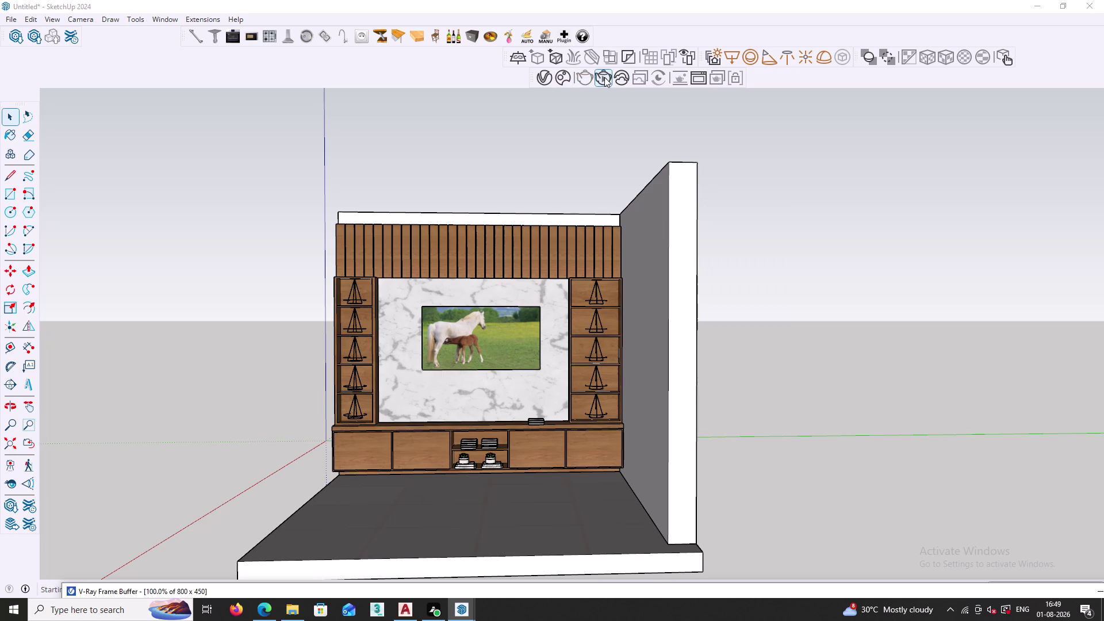
click(601, 78)
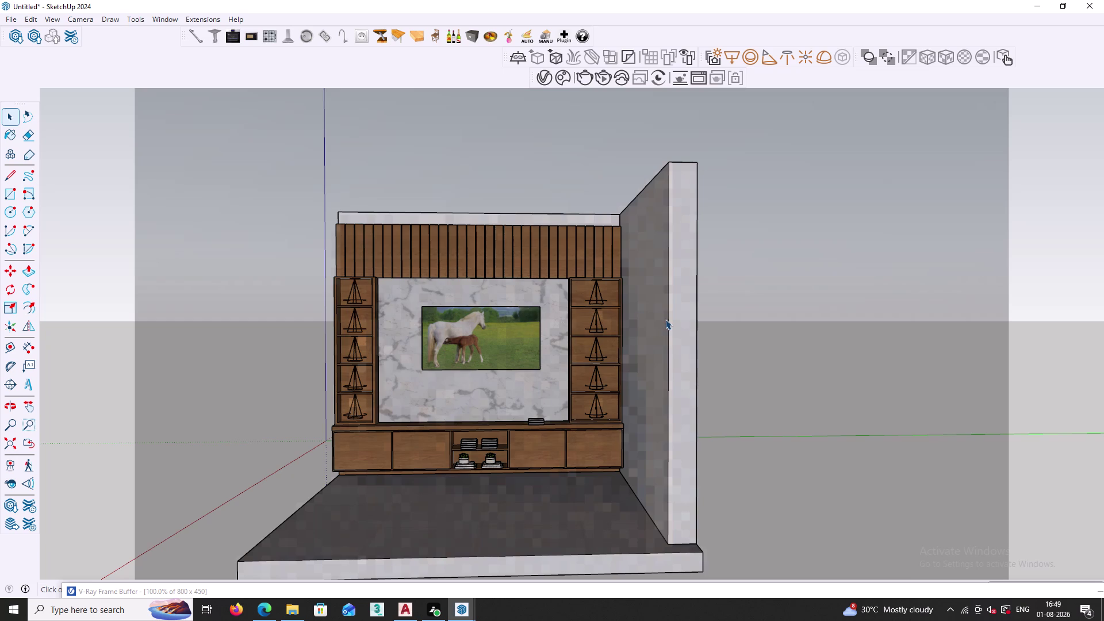
scroll(down, 3)
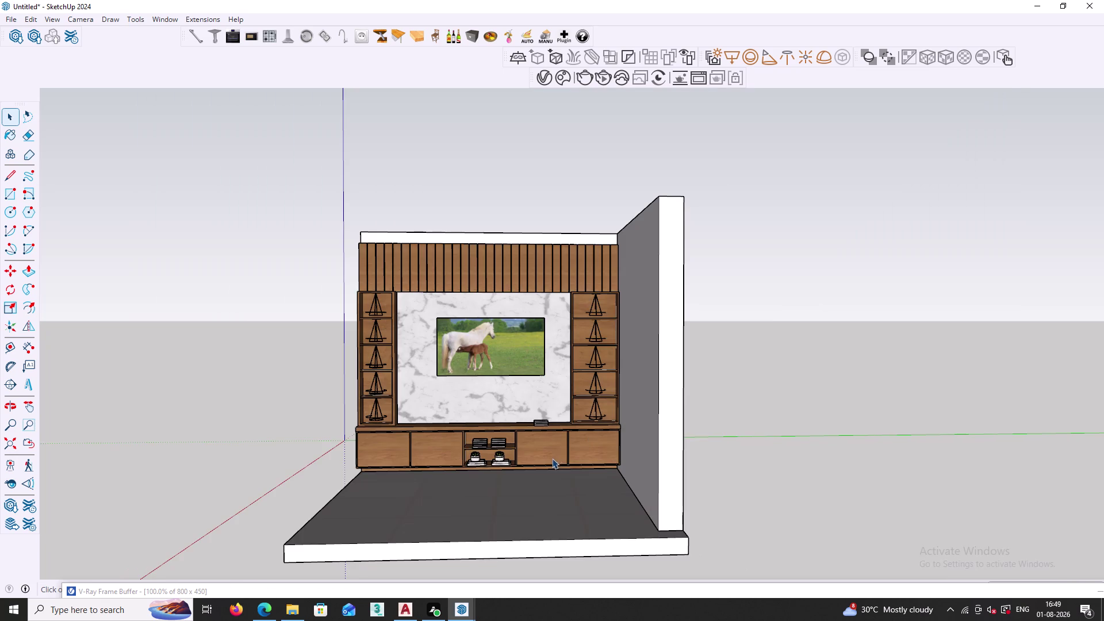
middle_drag(552, 459, 548, 382)
scroll(up, 3)
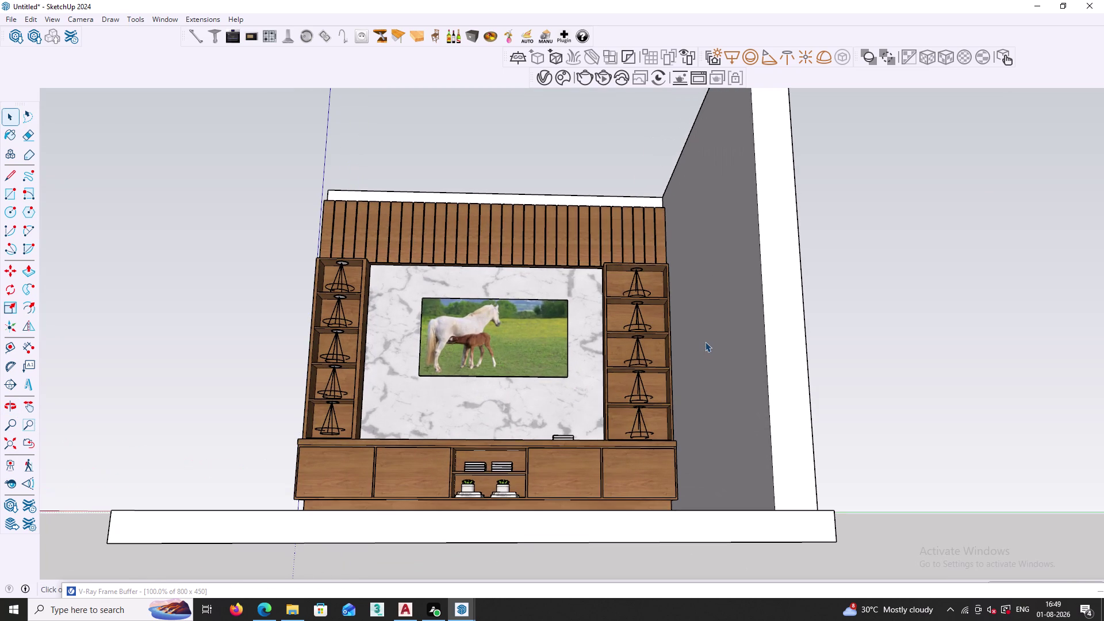
click(604, 74)
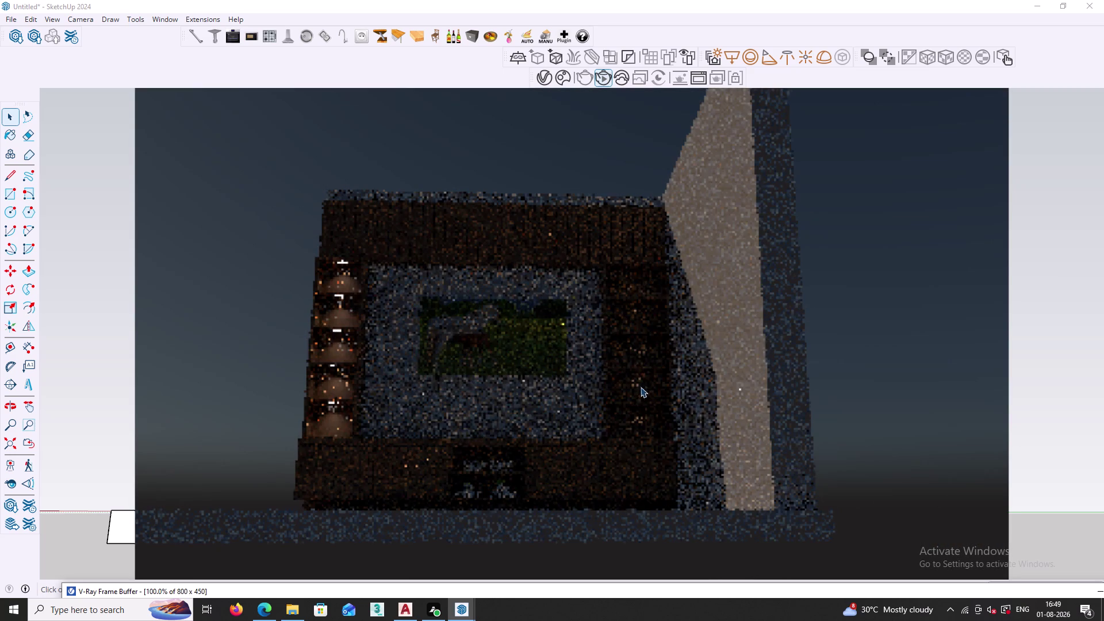
scroll(up, 3)
middle_drag(653, 422, 622, 385)
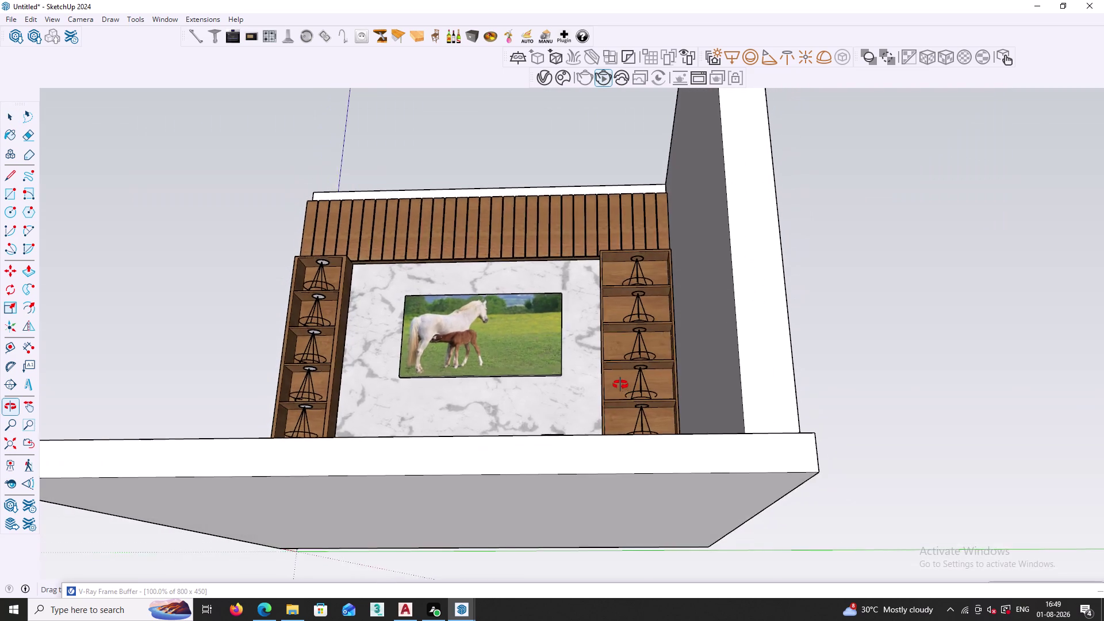
middle_drag(622, 385, 614, 416)
scroll(up, 3)
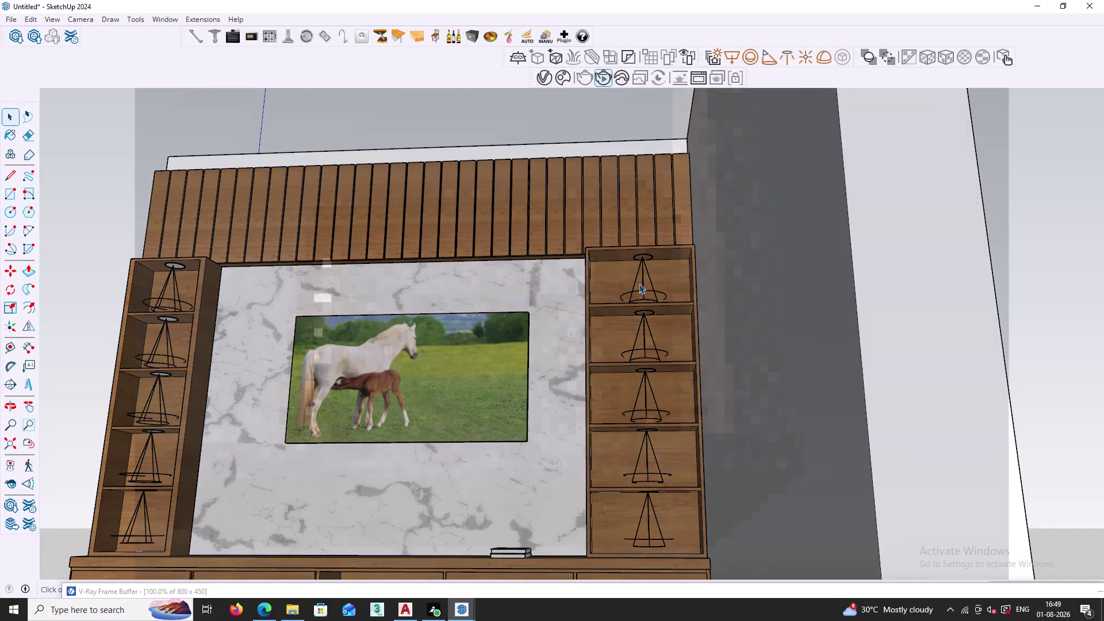
middle_drag(593, 296, 616, 320)
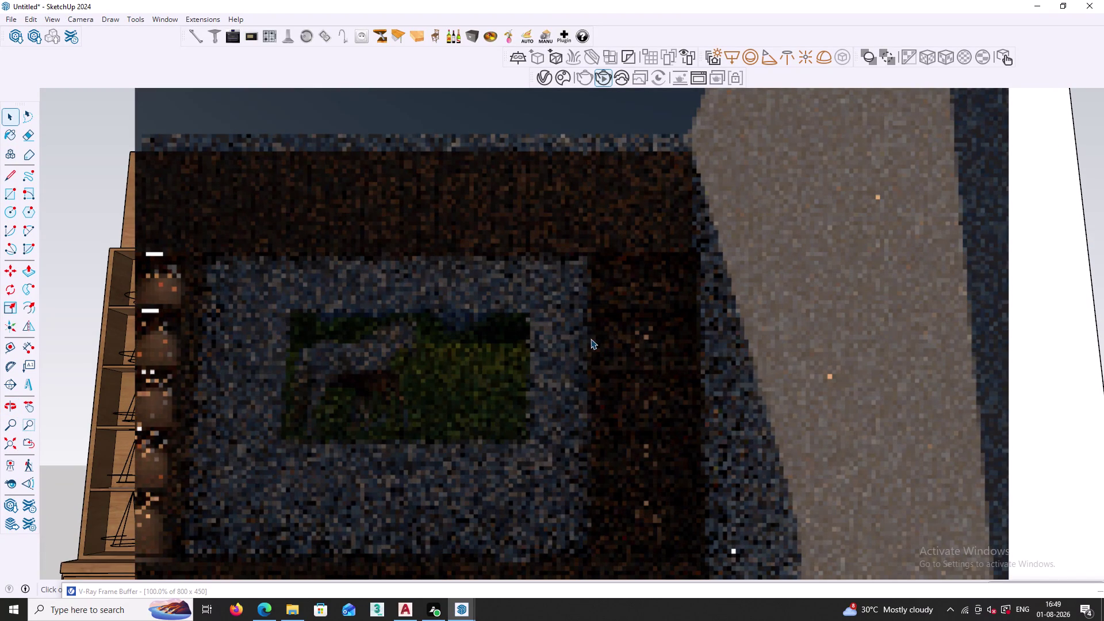
middle_drag(544, 344, 678, 340)
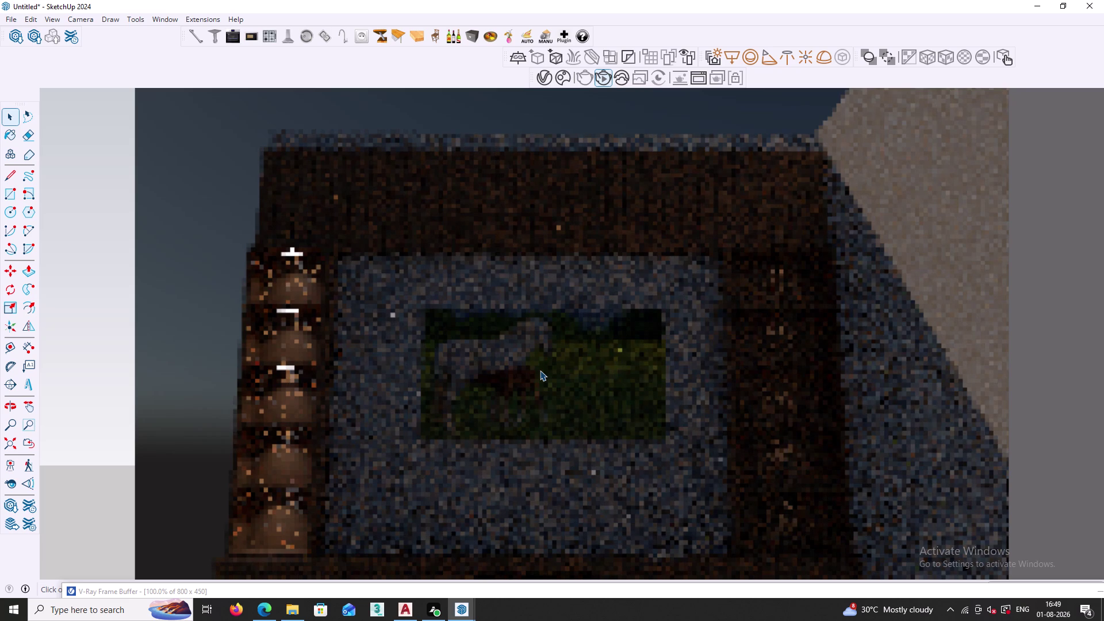
scroll(down, 3)
middle_drag(536, 367, 547, 422)
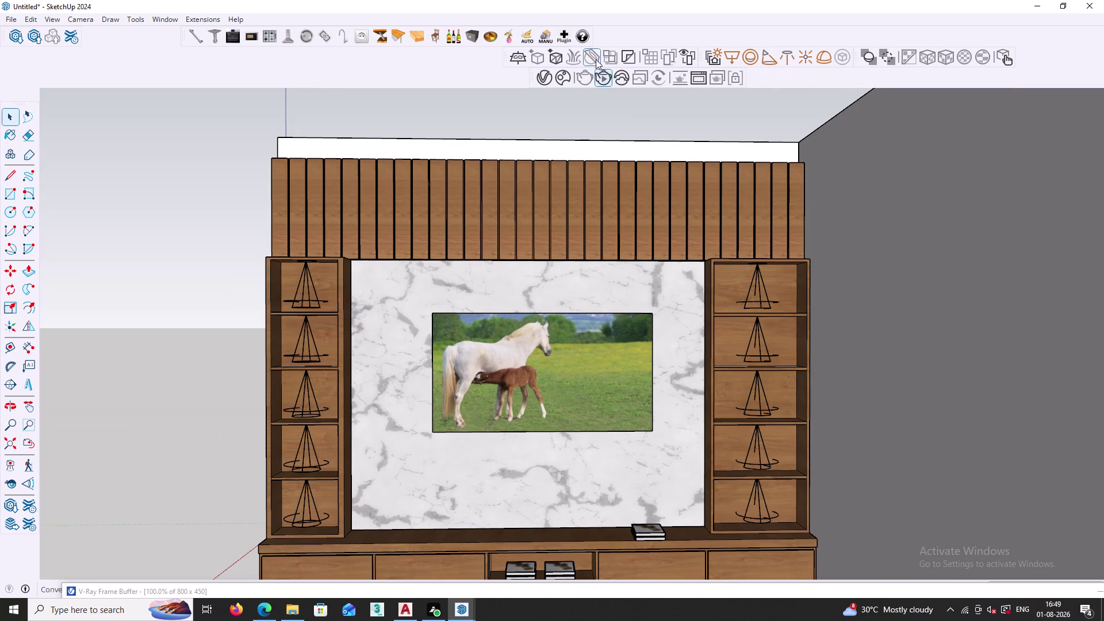
click(602, 81)
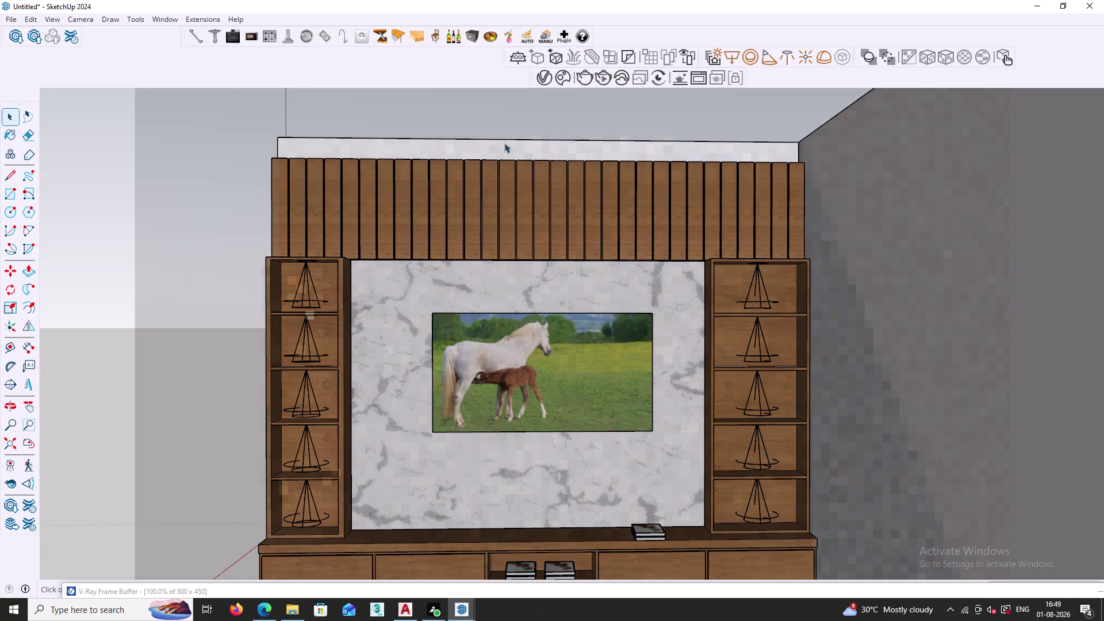
Delete the top two spotlights and their fittings in the right column.
click(245, 178)
scroll(up, 3)
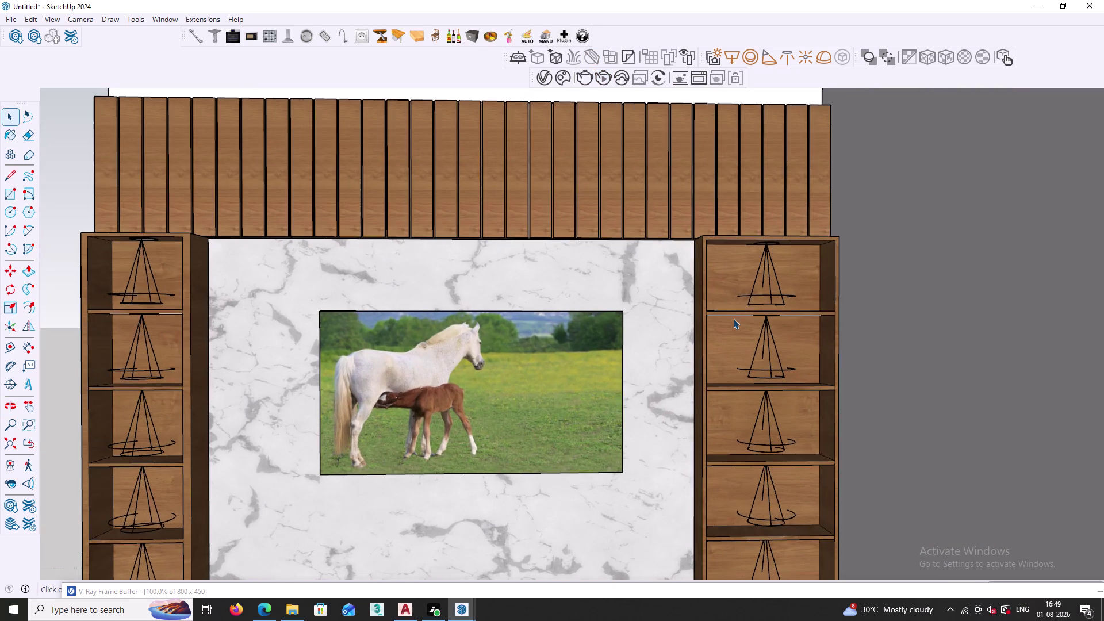
middle_drag(791, 341, 788, 262)
click(759, 292)
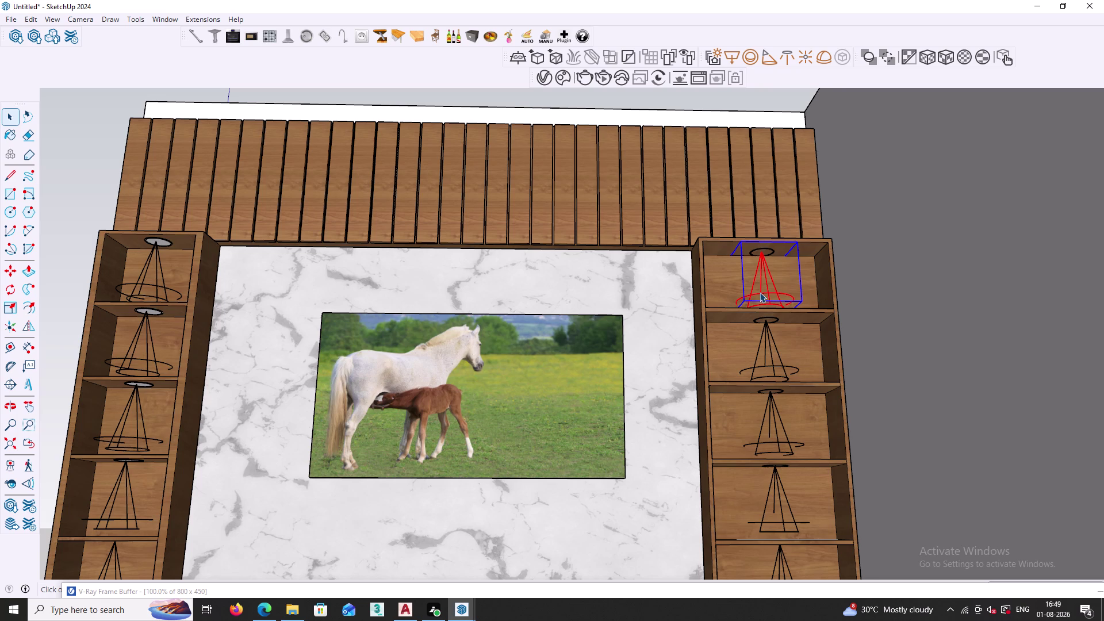
key(Delete)
click(763, 251)
key(Delete)
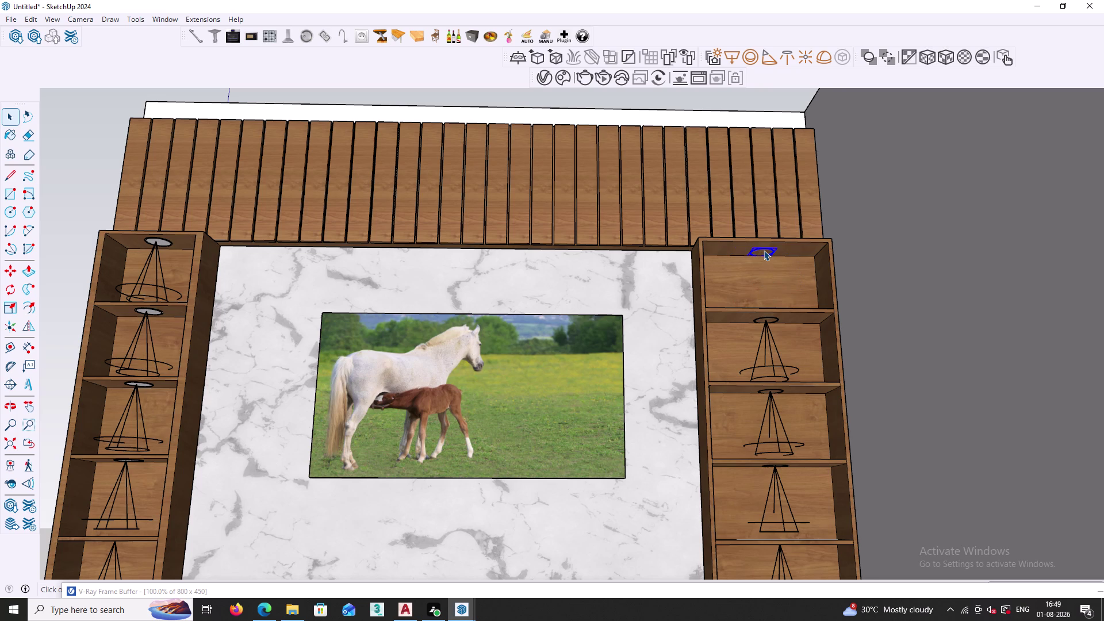
click(771, 318)
key(Delete)
click(768, 332)
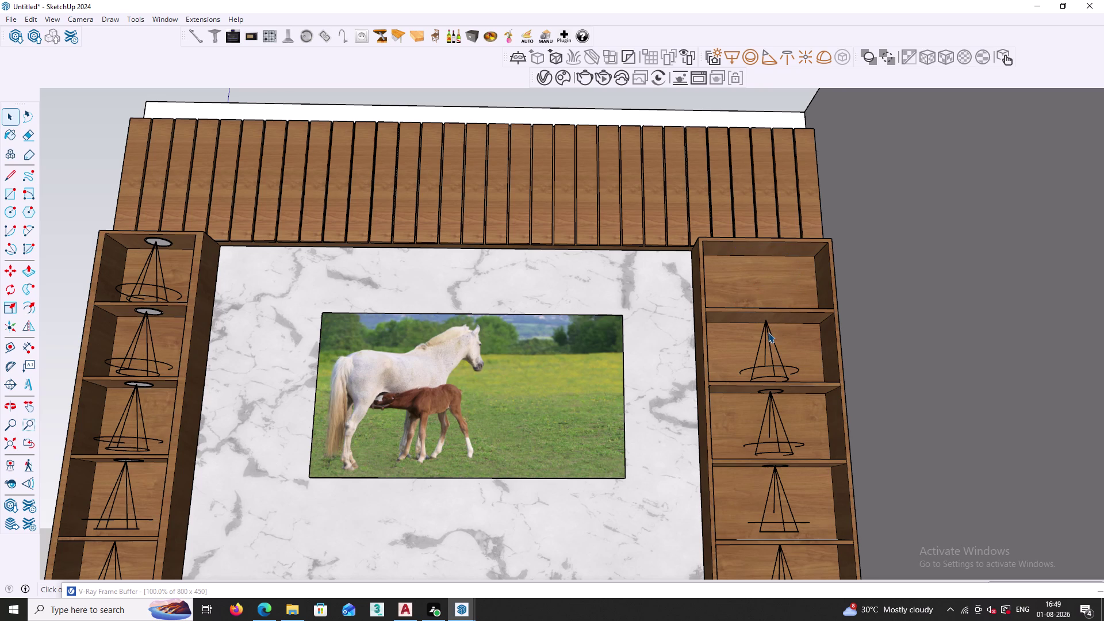
key(Delete)
Delete the third and fourth right-column spotlights and fittings, undoing the last delete.
click(774, 428)
key(Delete)
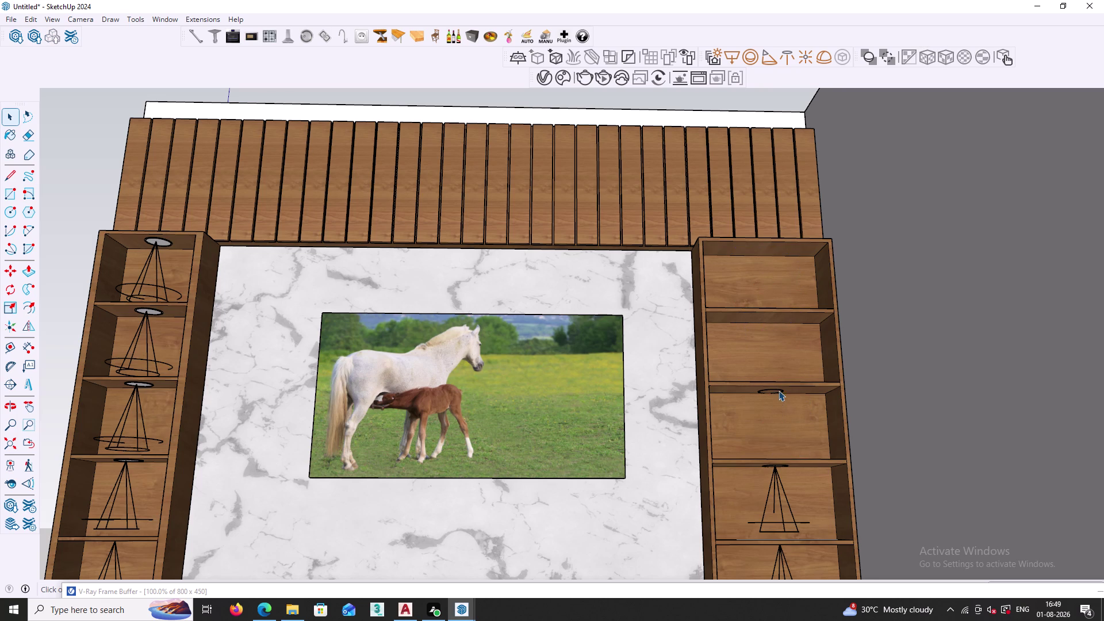
click(779, 390)
key(Delete)
click(772, 470)
key(Delete)
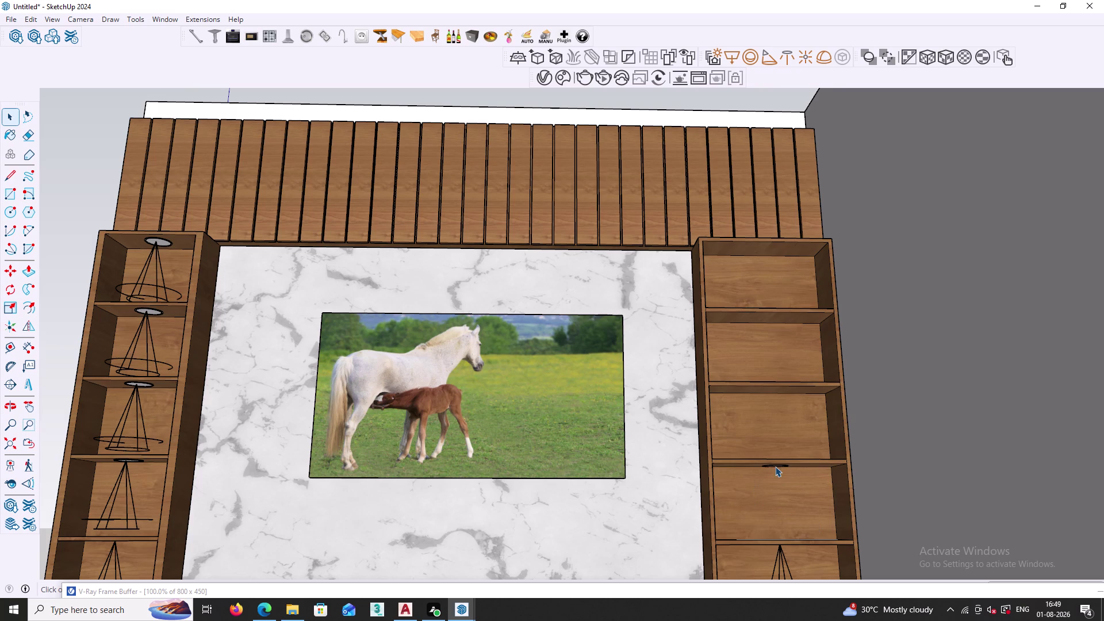
click(777, 465)
key(Delete)
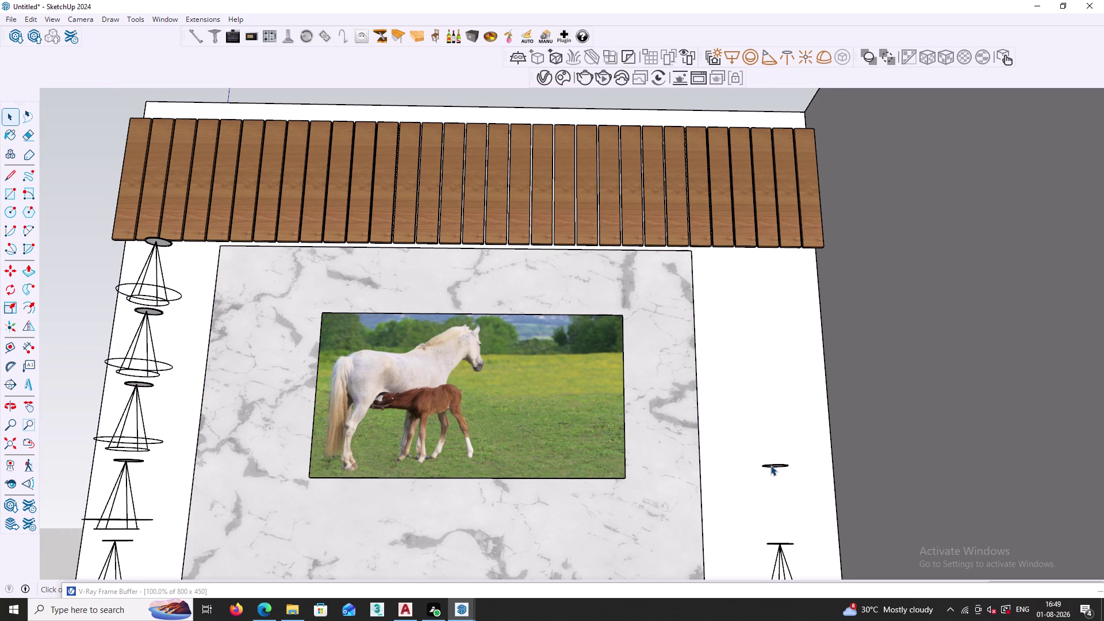
key(ctrl+z)
Delete the bottom spotlight and the last leftover fittings in the right column.
scroll(down, 3)
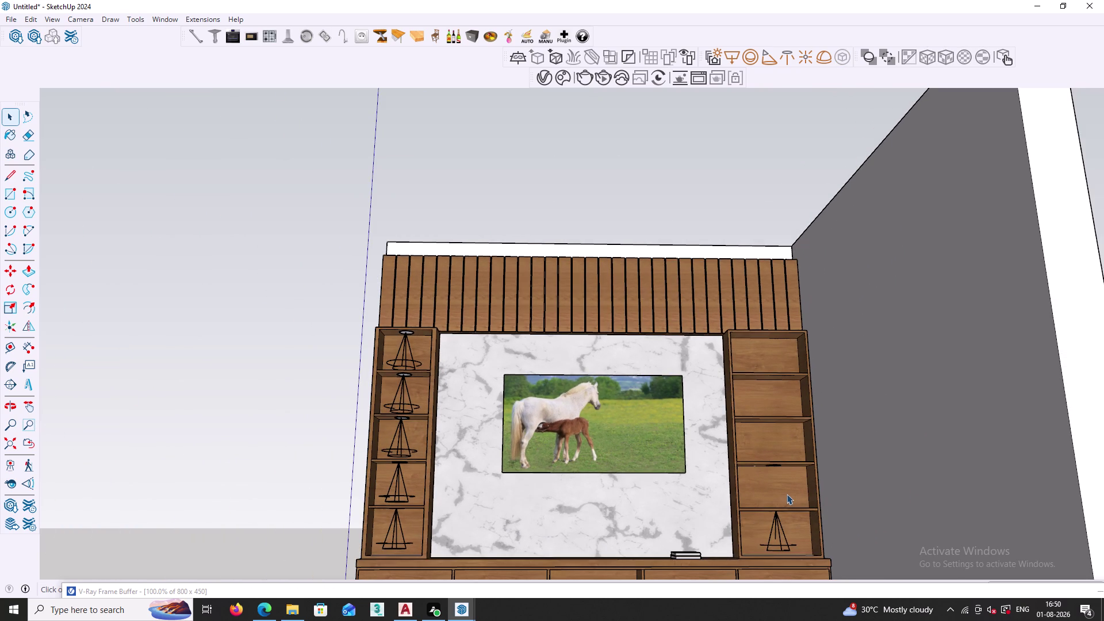
middle_drag(787, 494, 718, 386)
middle_drag(710, 413, 713, 388)
scroll(up, 3)
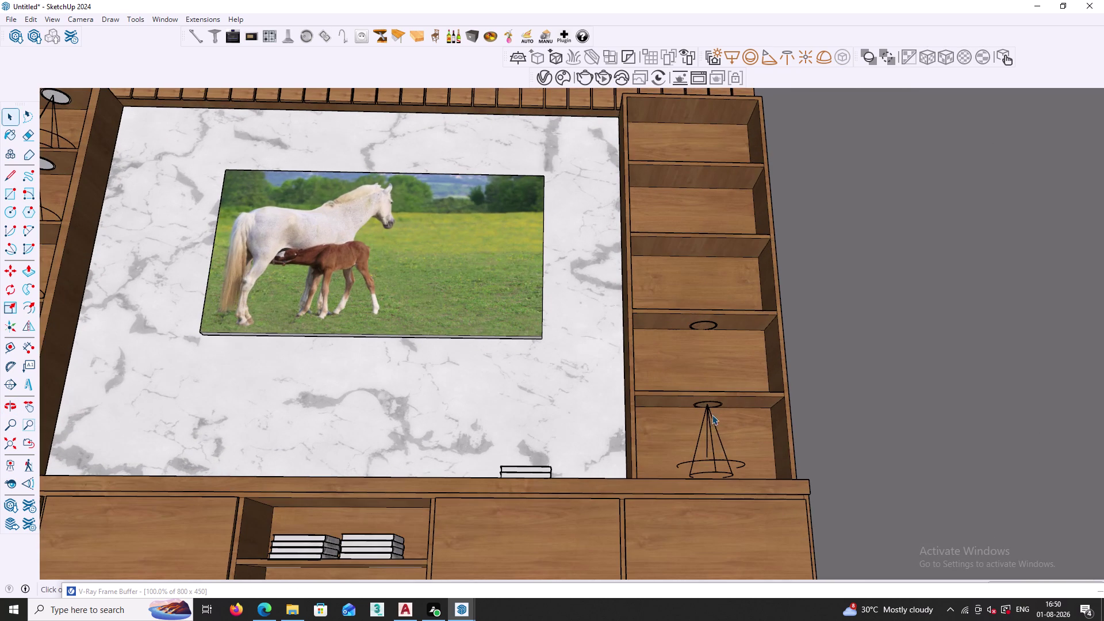
click(714, 422)
key(Delete)
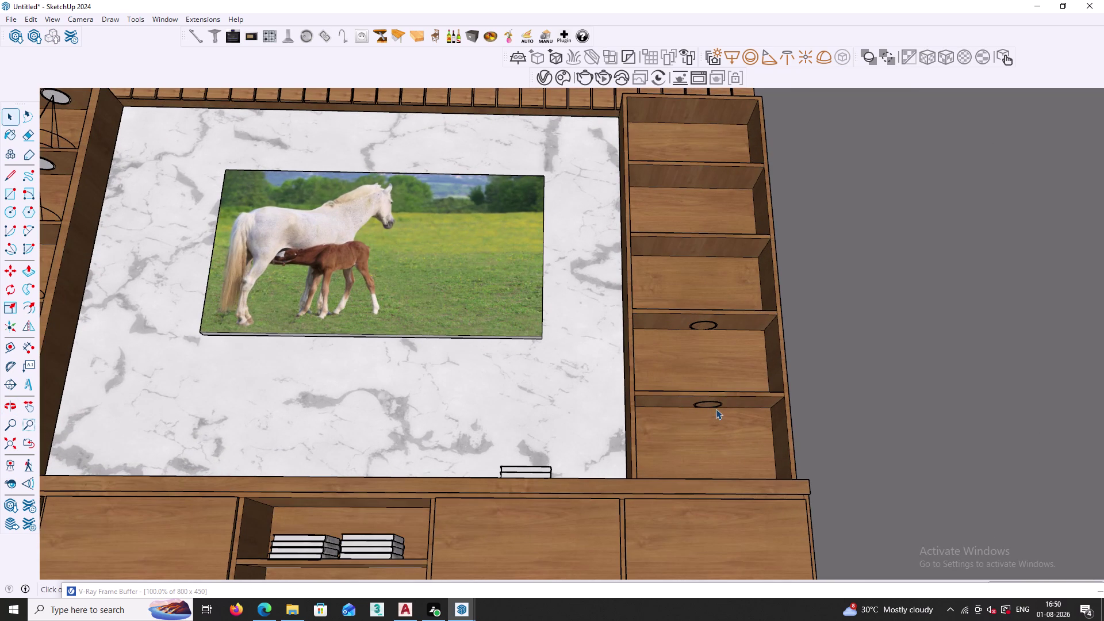
click(720, 406)
key(Delete)
click(715, 327)
key(Delete)
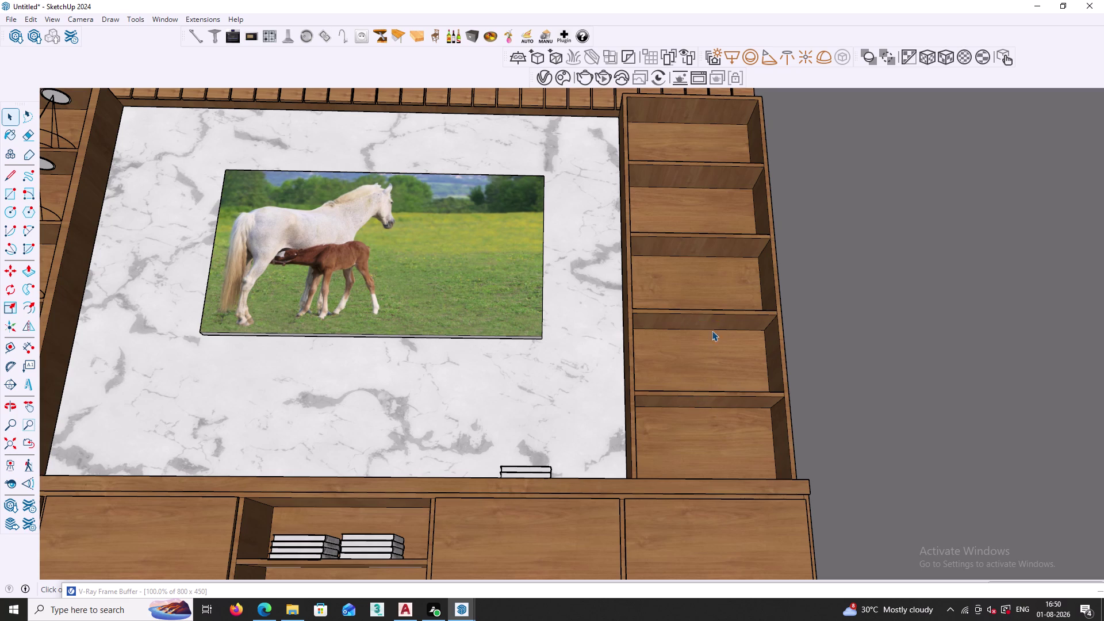
scroll(down, 3)
middle_drag(553, 369, 639, 379)
middle_drag(473, 389, 485, 438)
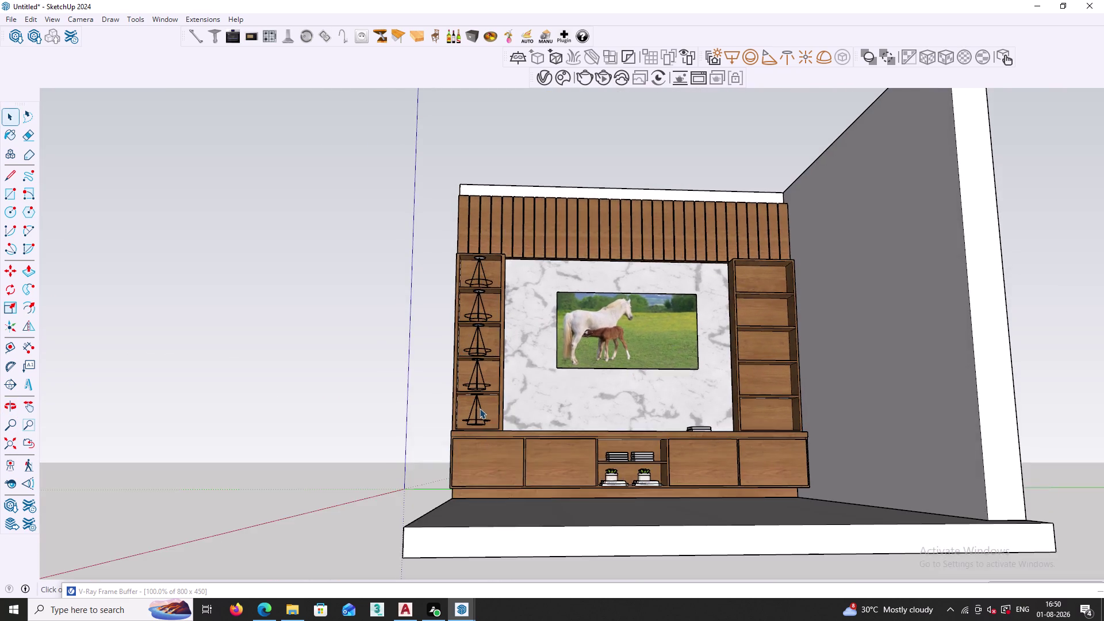
Select a left-column spotlight together with its light cone.
scroll(up, 3)
middle_drag(490, 421, 473, 366)
scroll(up, 3)
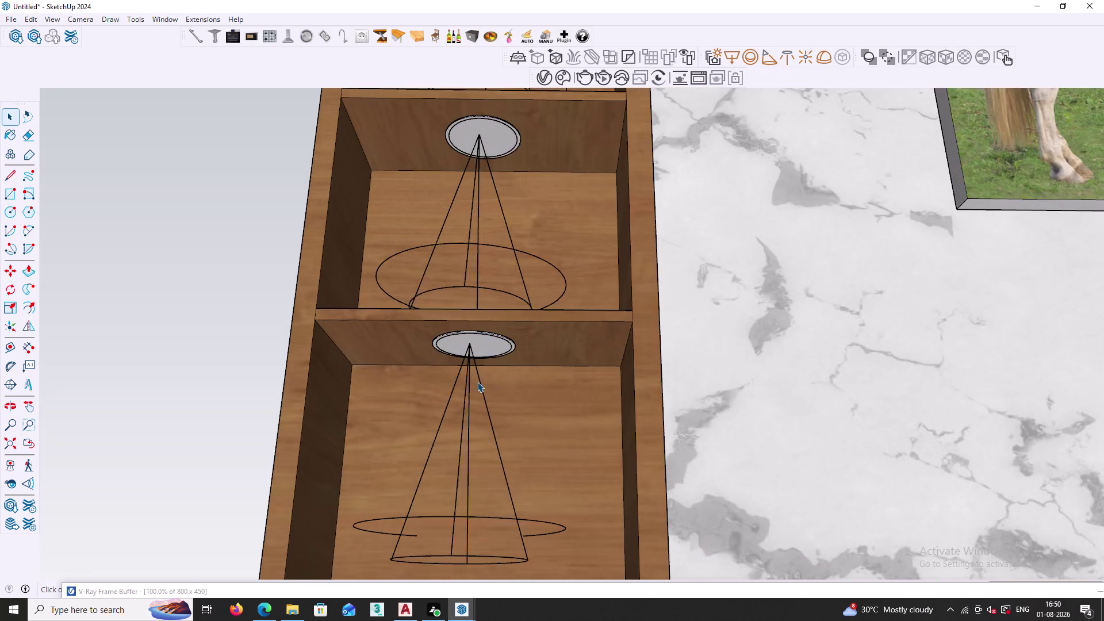
scroll(up, 3)
click(483, 323)
scroll(up, 3)
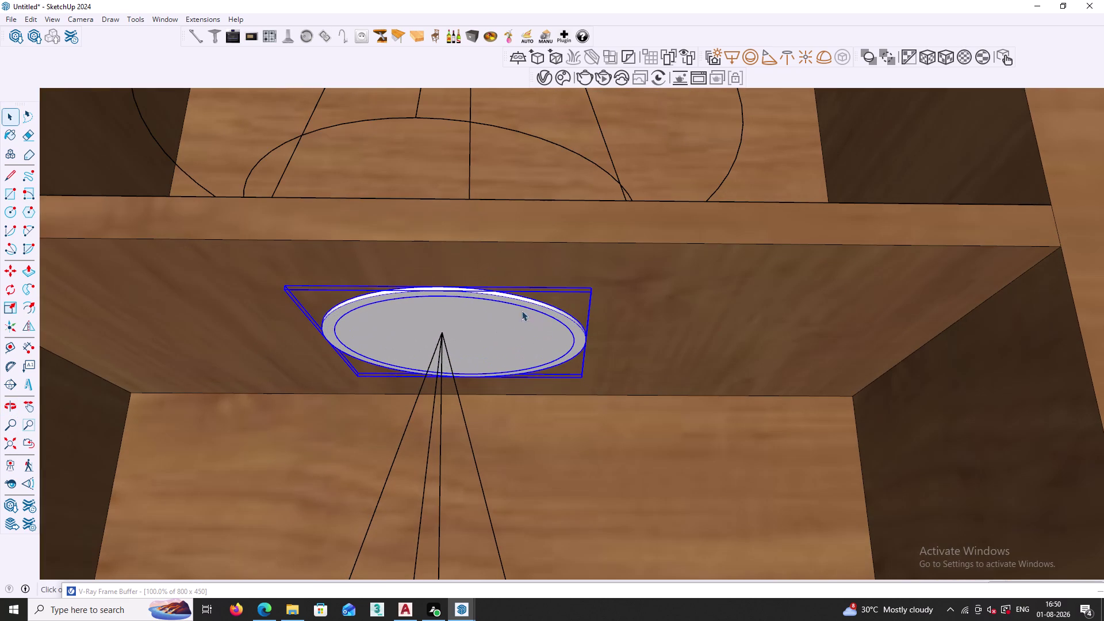
drag(260, 265, 651, 423)
click(474, 455)
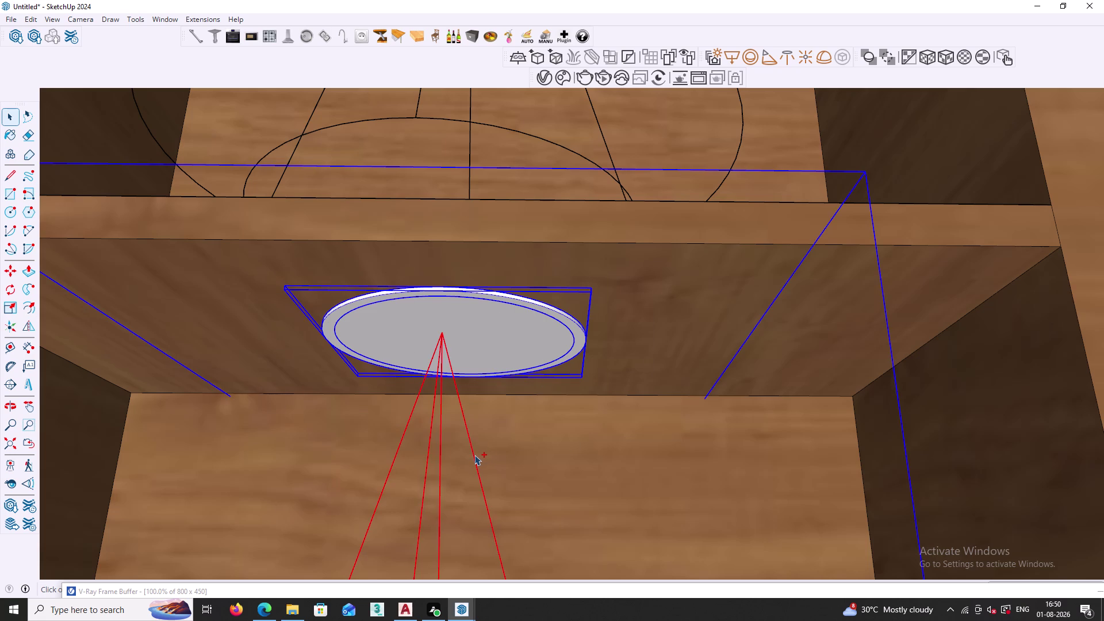
Move the spotlight into a right-column compartment and adjust its position.
key(m)
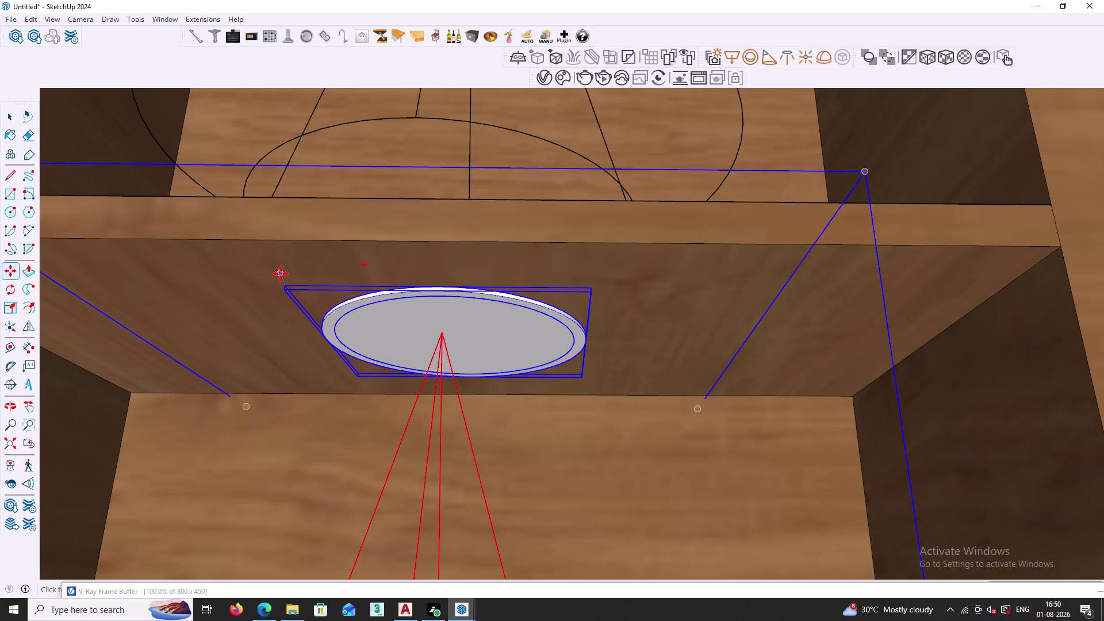
click(285, 284)
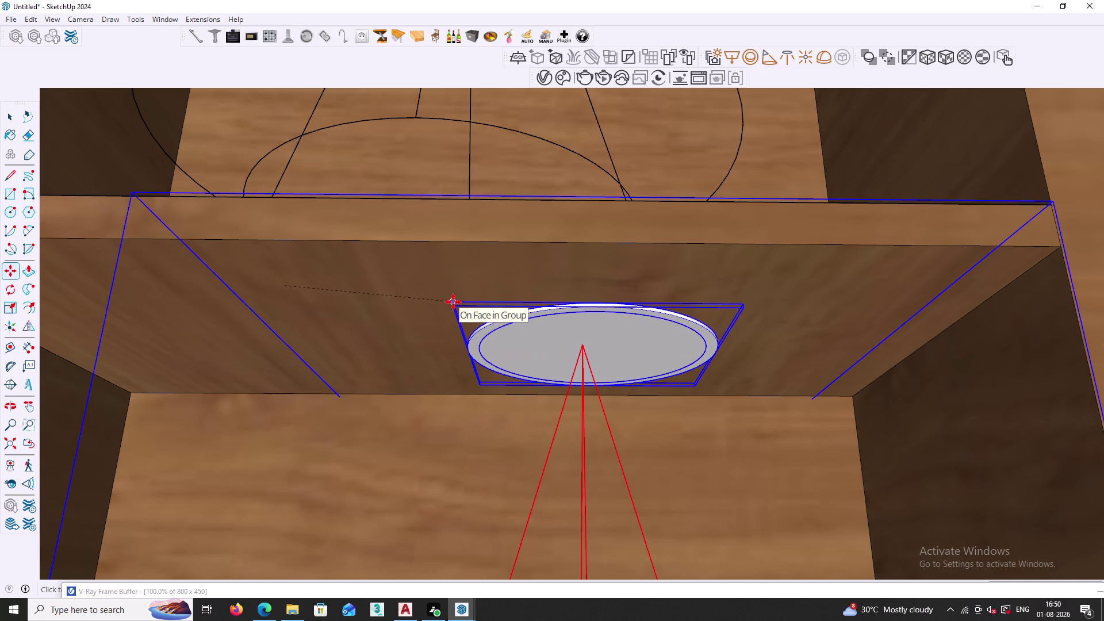
scroll(down, 3)
middle_drag(901, 331, 725, 334)
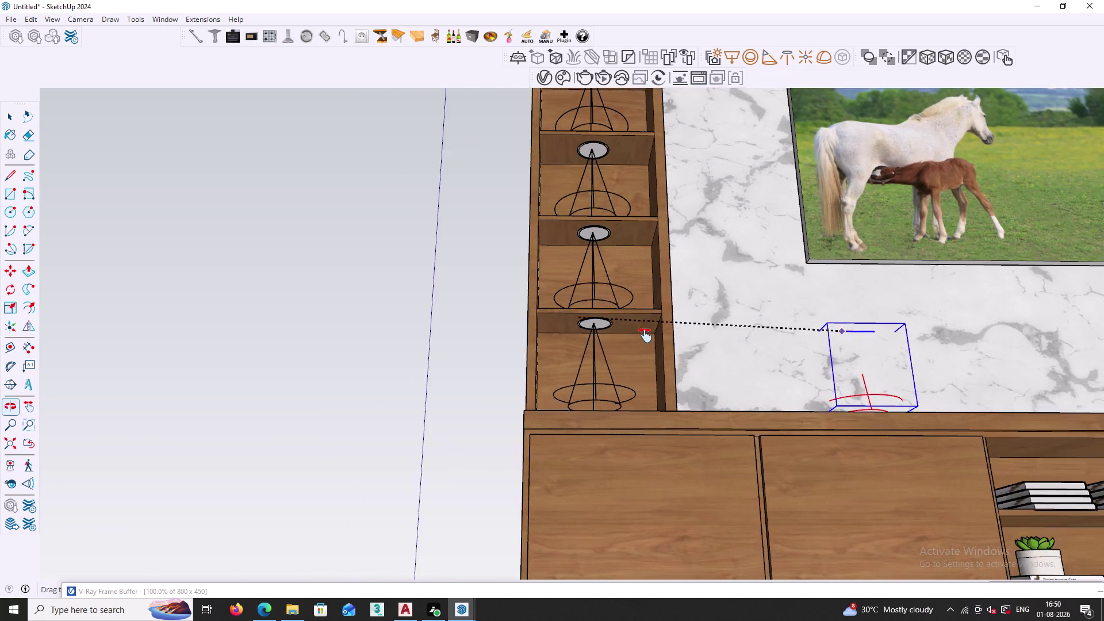
middle_drag(724, 334, 274, 364)
middle_drag(665, 358, 511, 367)
scroll(up, 3)
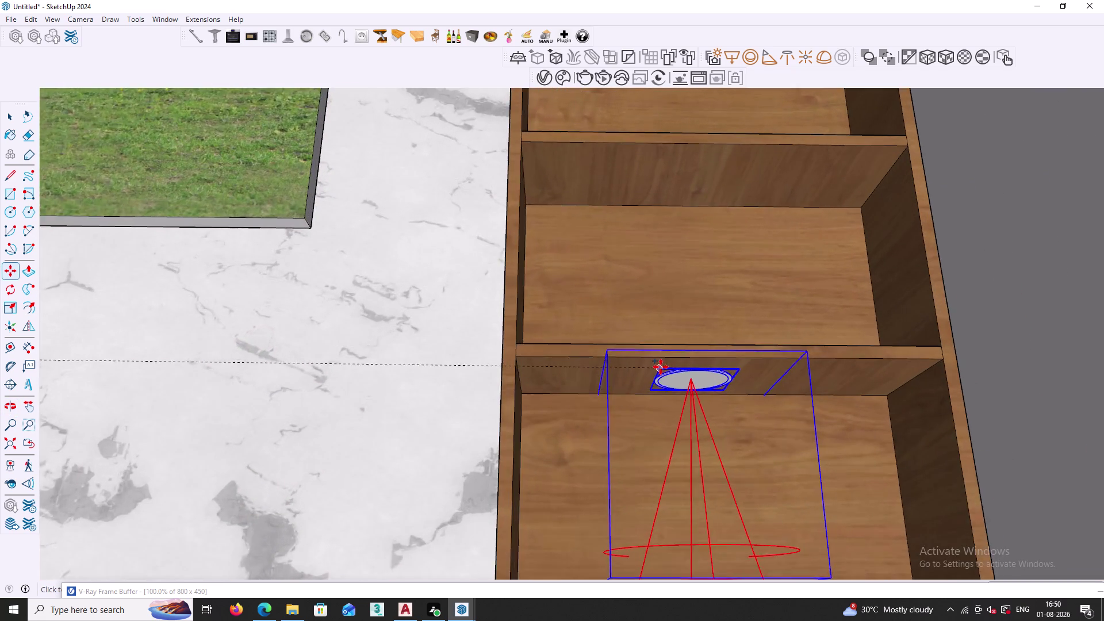
scroll(up, 3)
click(671, 357)
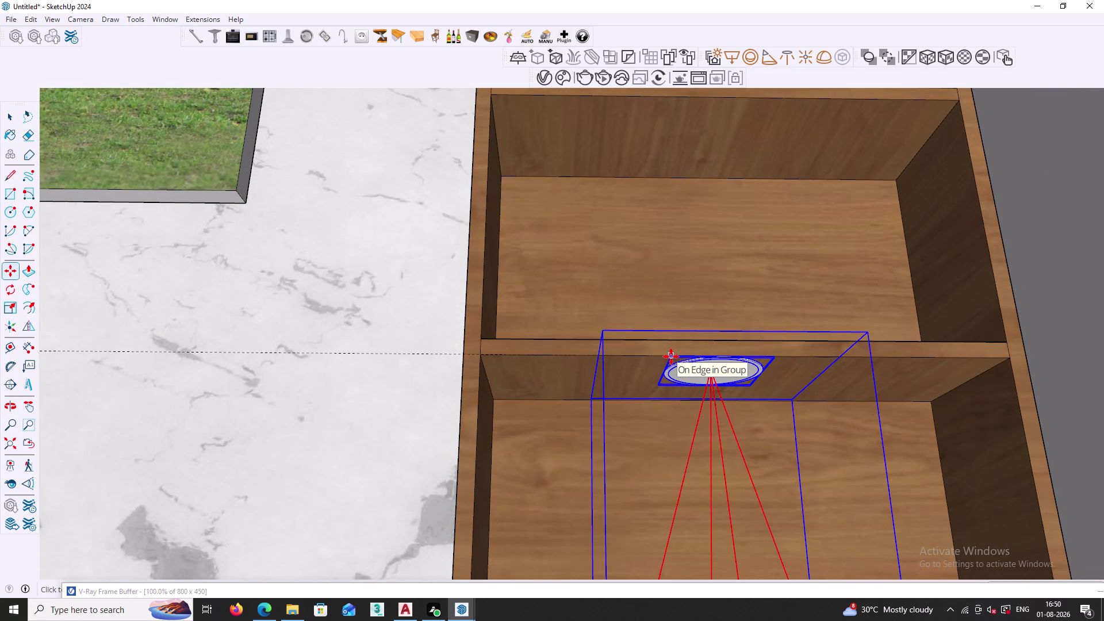
click(671, 357)
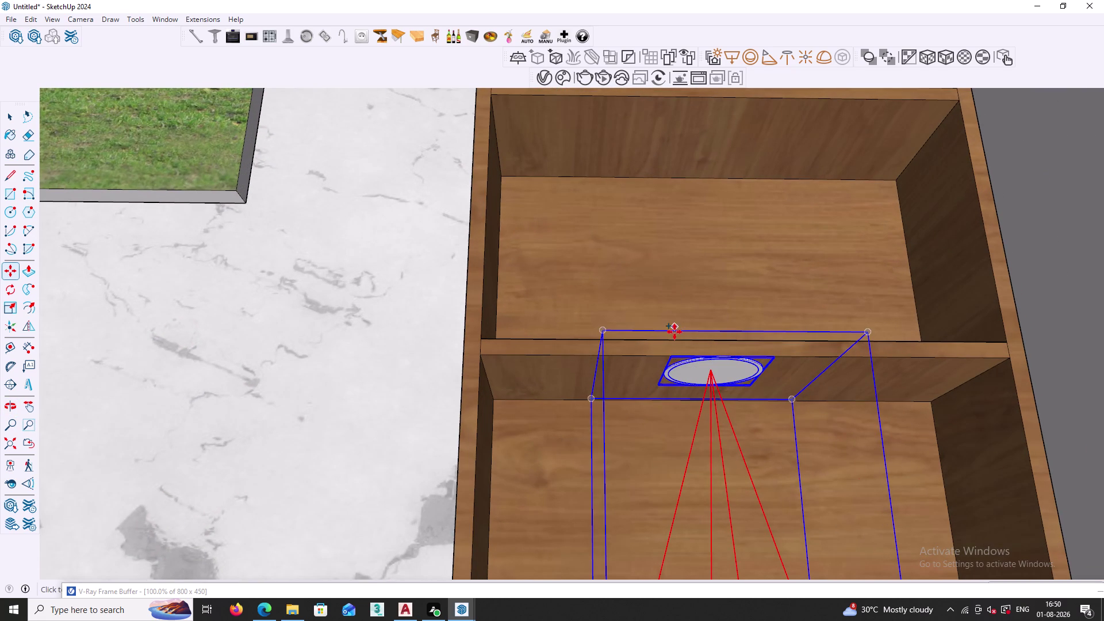
click(598, 356)
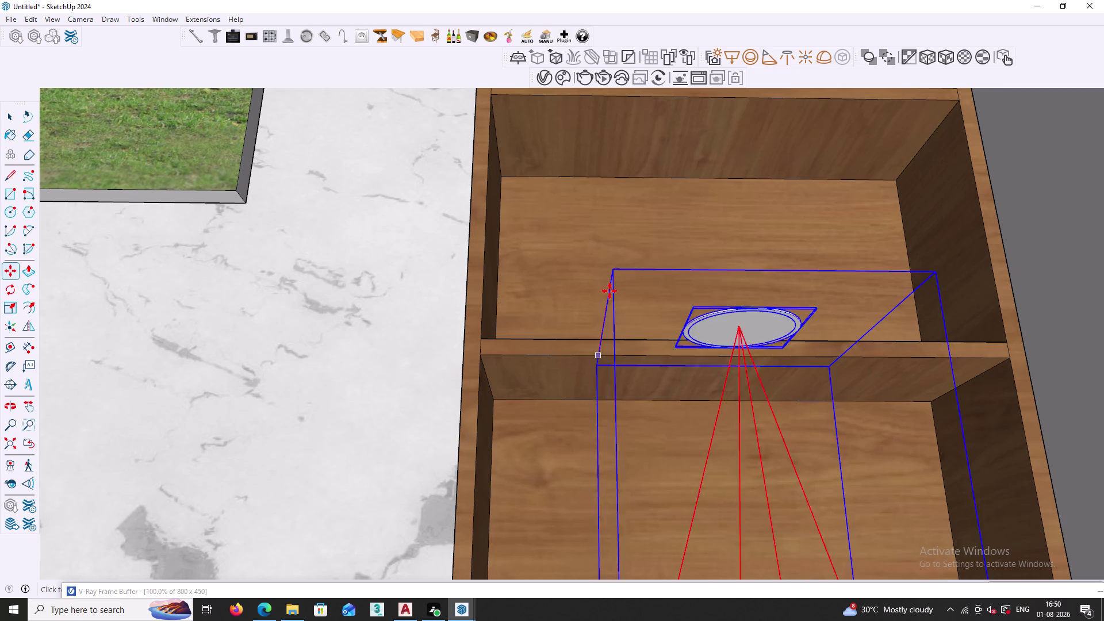
Copy the spotlight into the compartment above and enter *3 to array it.
scroll(down, 3)
key(Up)
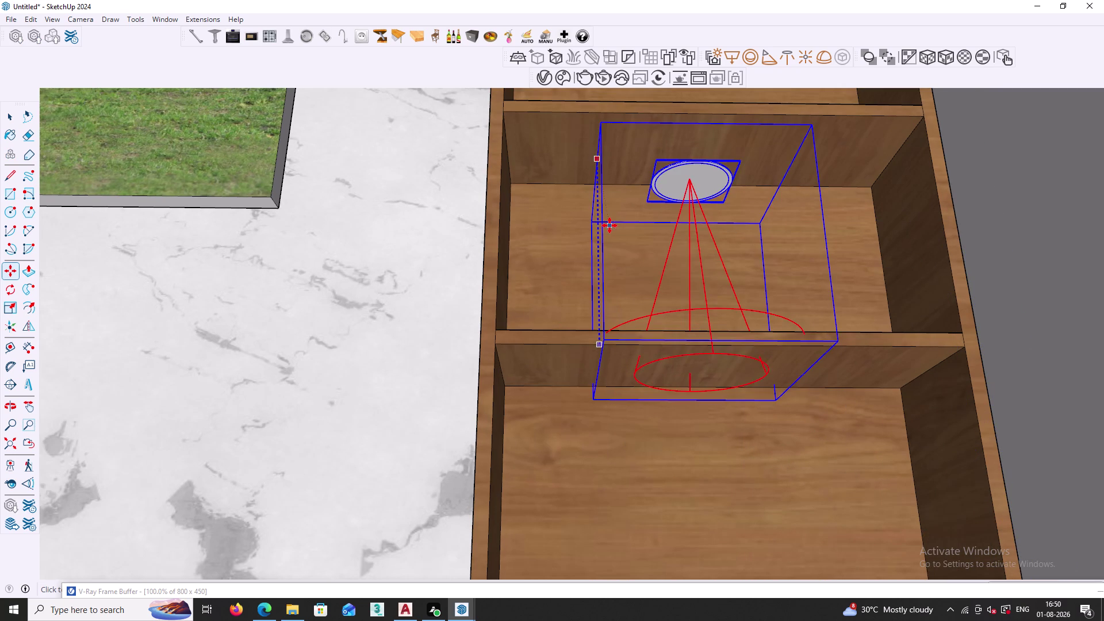
scroll(down, 3)
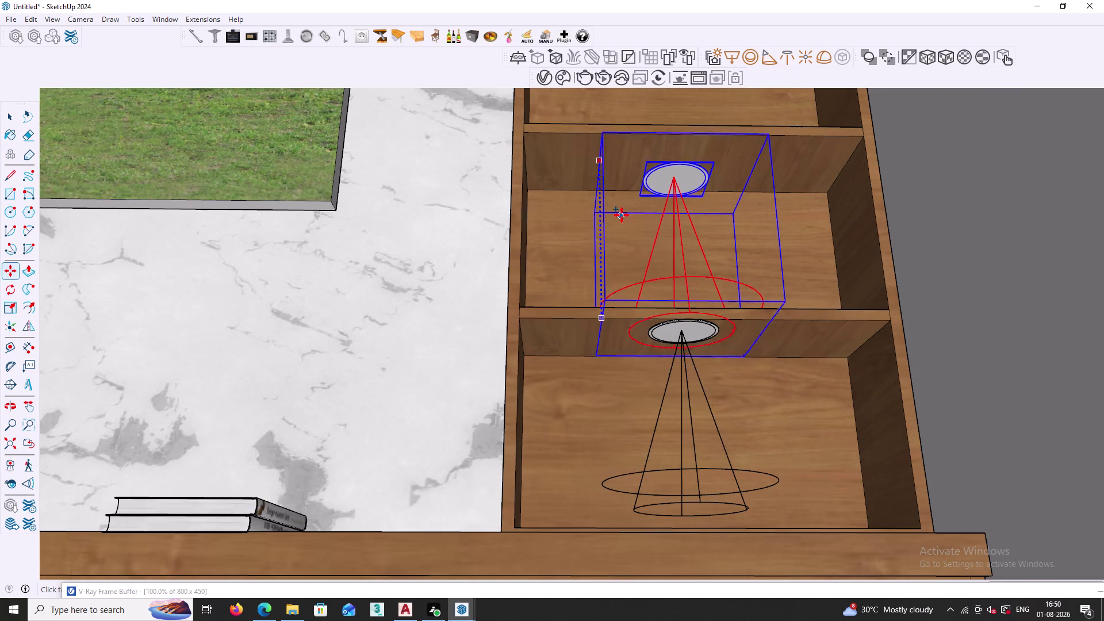
middle_drag(632, 208, 656, 274)
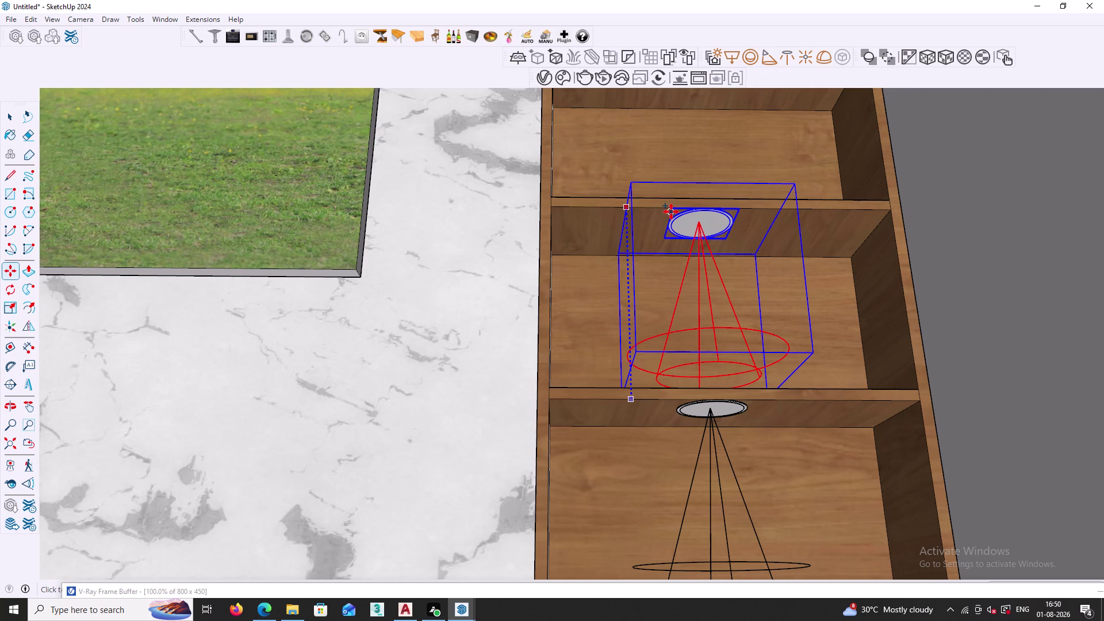
click(671, 207)
key(asterisk)
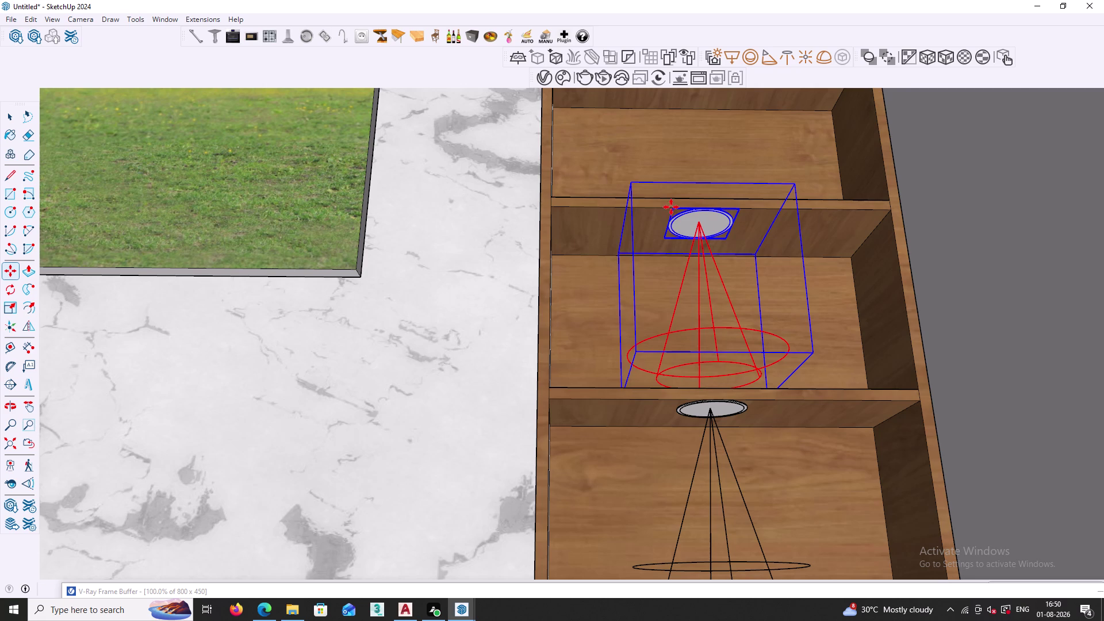
key(3)
key(Return)
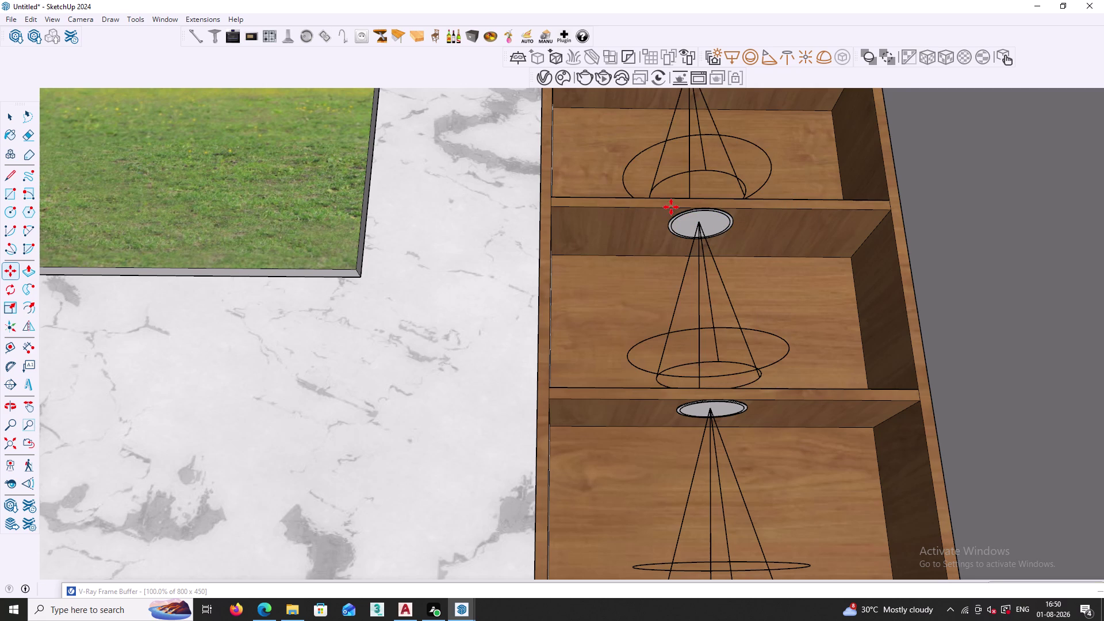
scroll(down, 3)
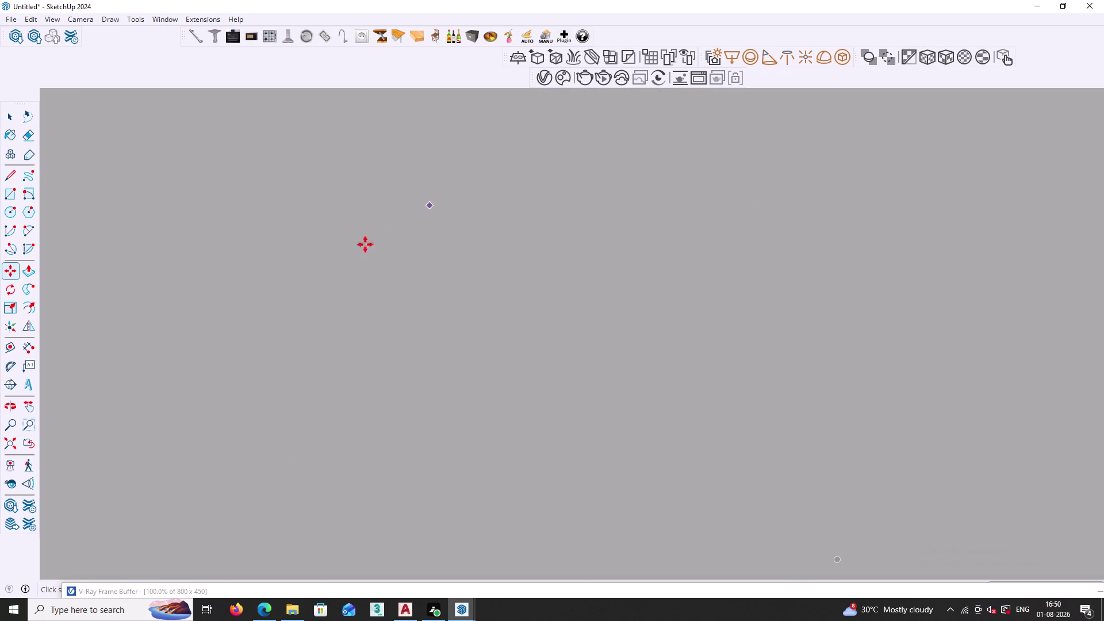
Place the spotlight copy and array it with *4 under every shelf.
scroll(down, 3)
click(13, 445)
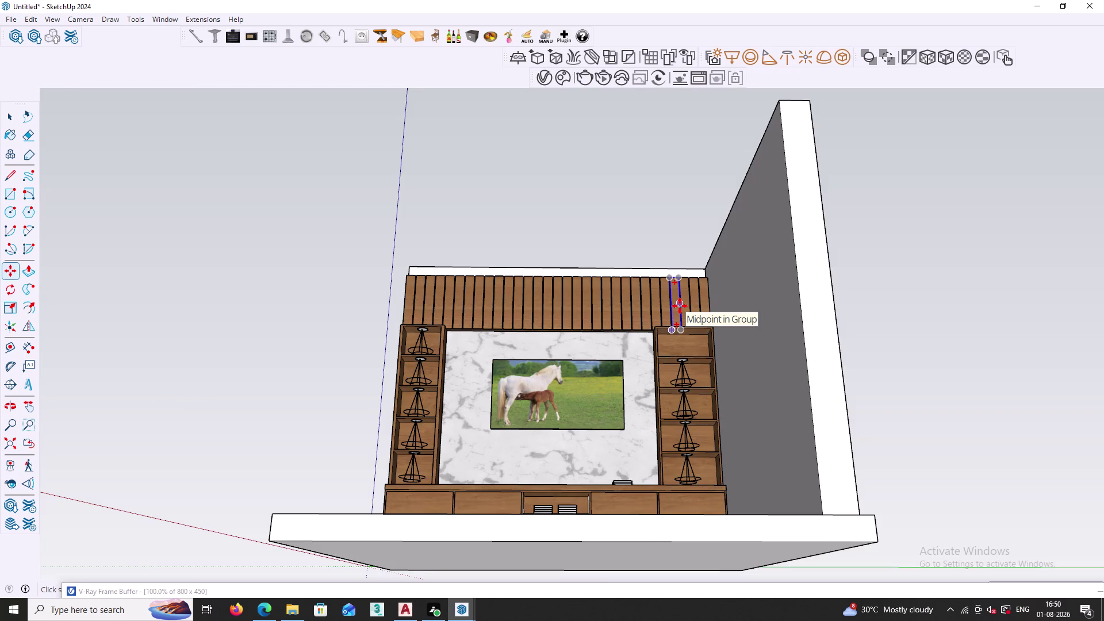
text(*4)
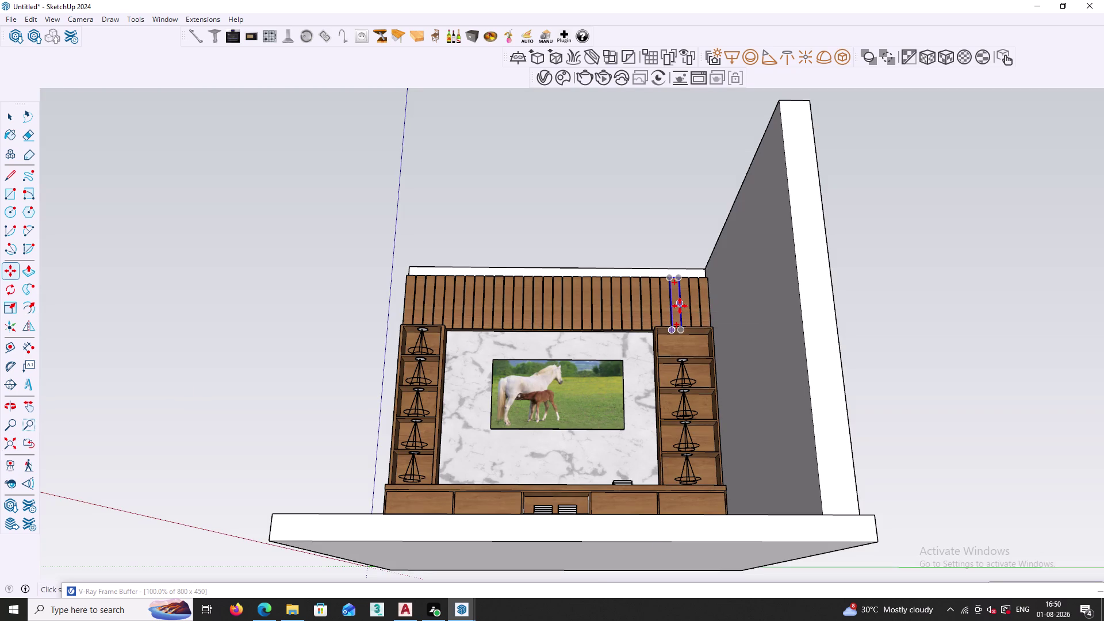
key(Return)
key(space)
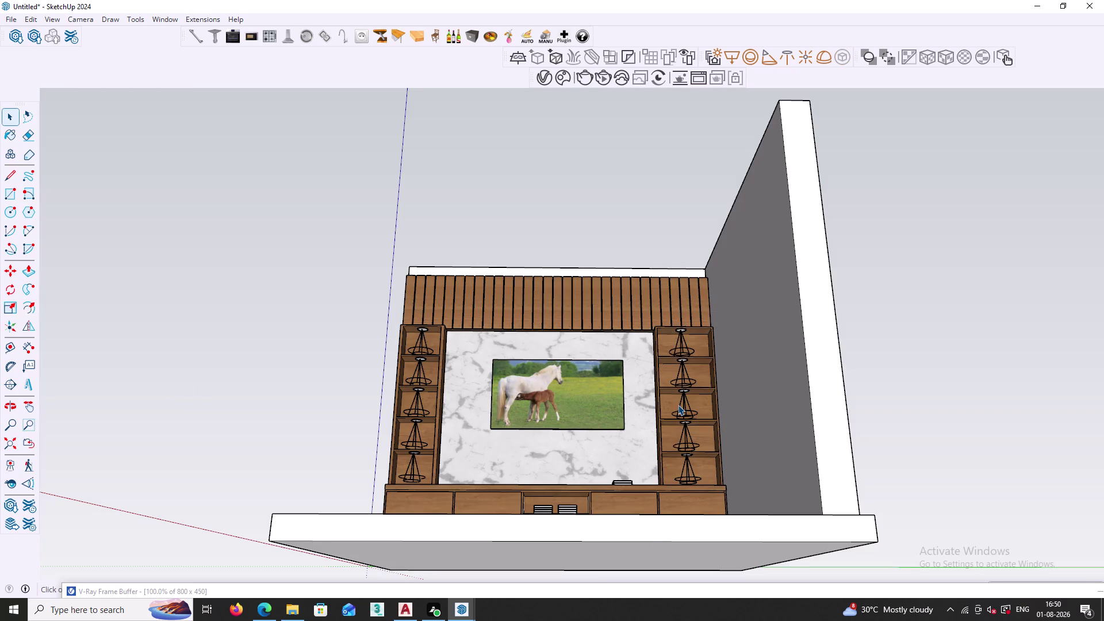
scroll(down, 3)
middle_drag(622, 383, 619, 504)
middle_drag(571, 406, 590, 469)
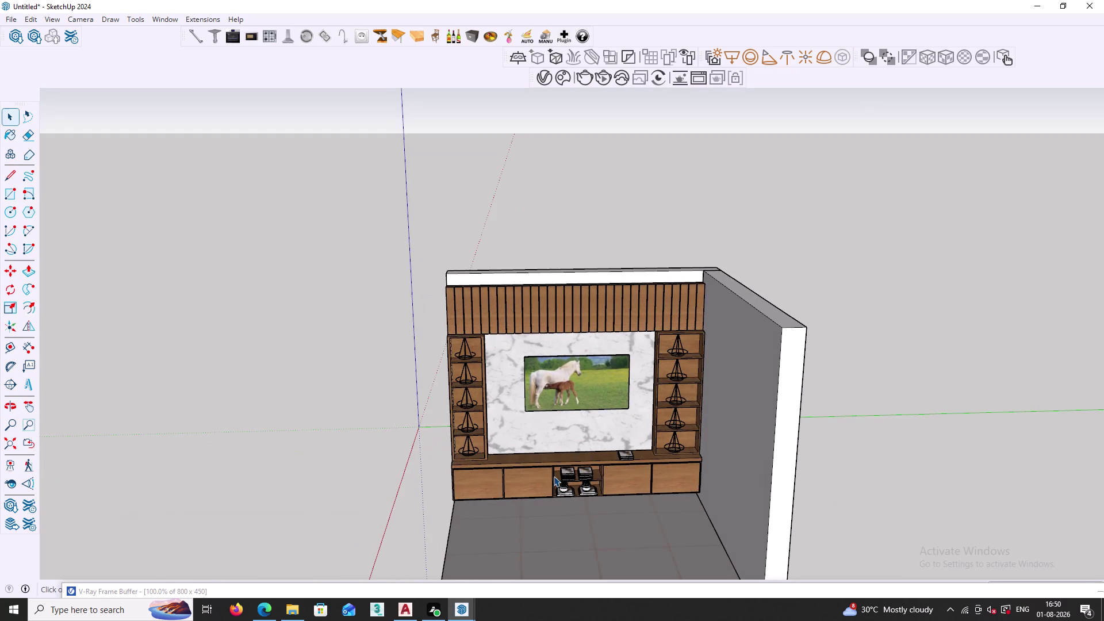
middle_drag(618, 477, 622, 553)
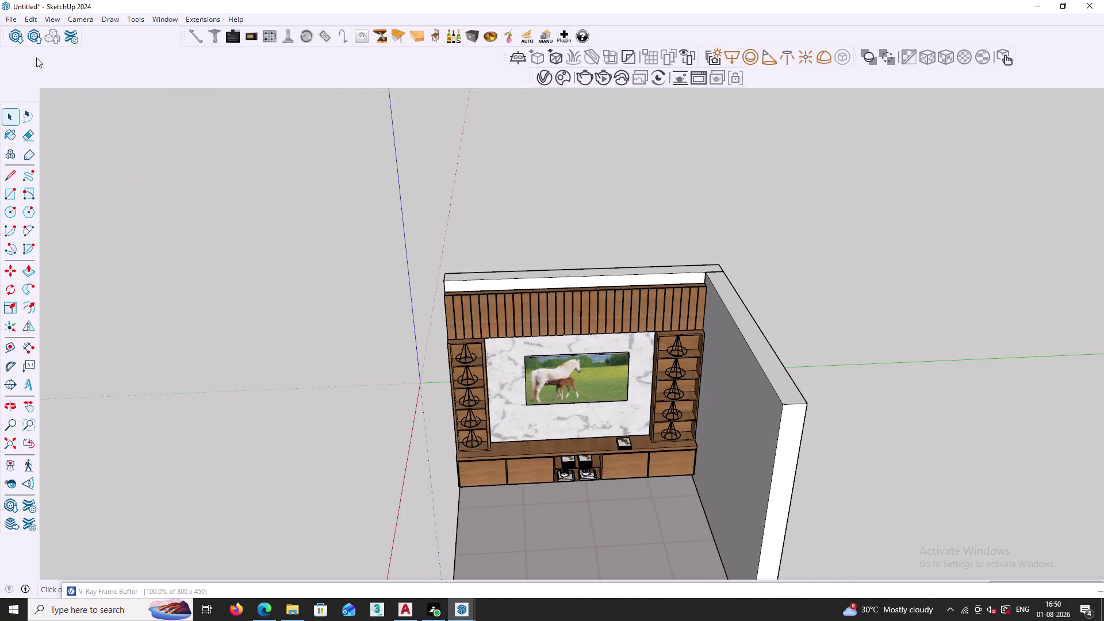
Unhide all objects via Edit > Unhide > All and start the interactive render.
click(29, 17)
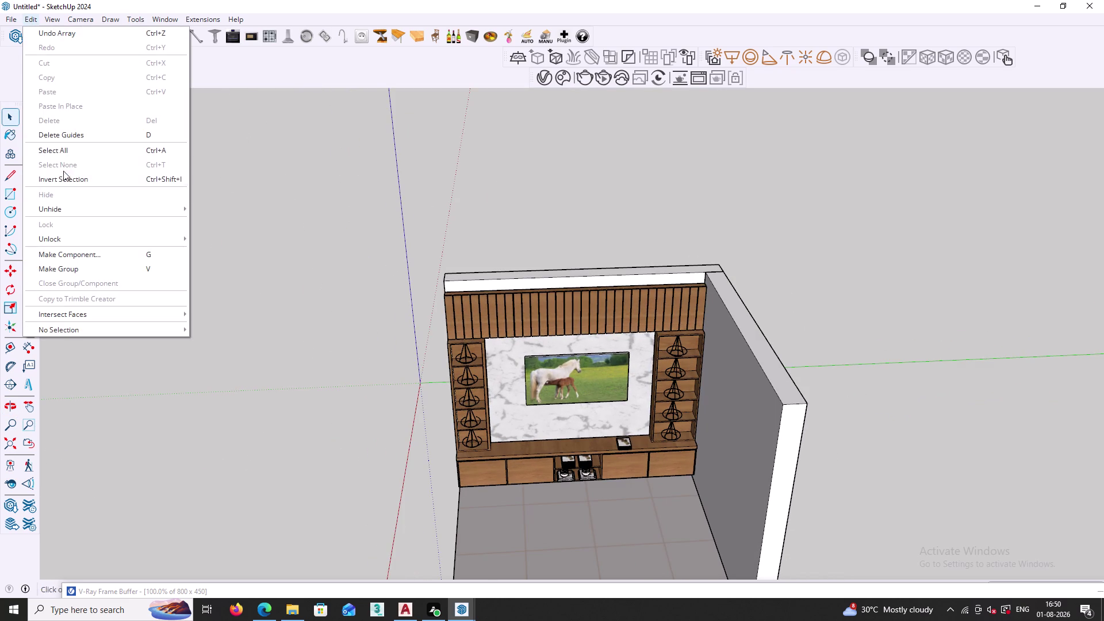
click(65, 206)
click(234, 241)
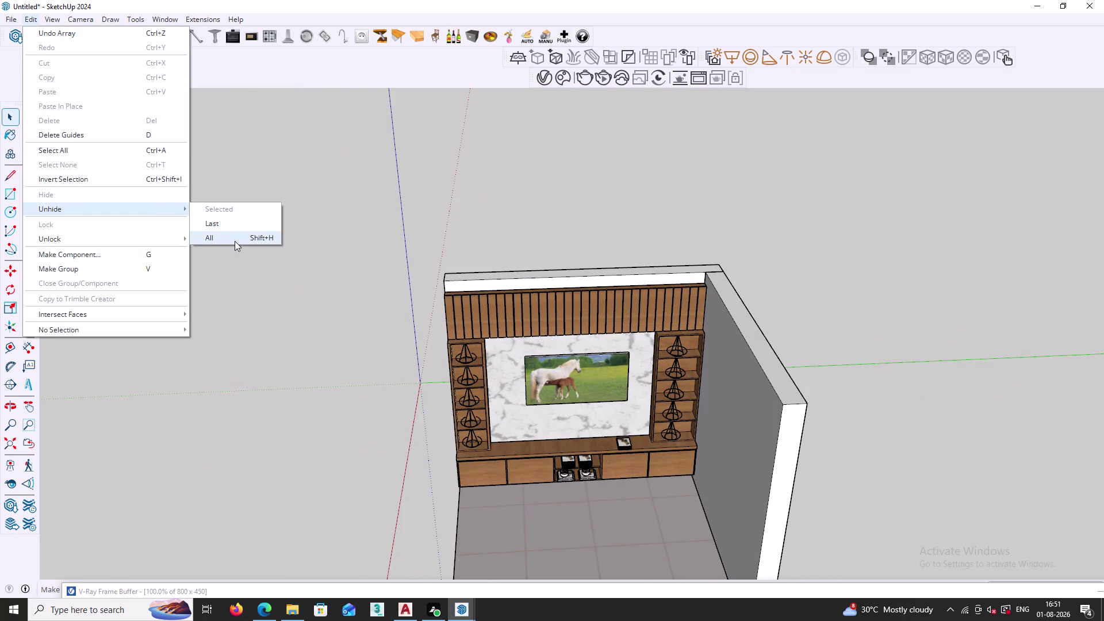
scroll(down, 3)
middle_drag(455, 463, 727, 385)
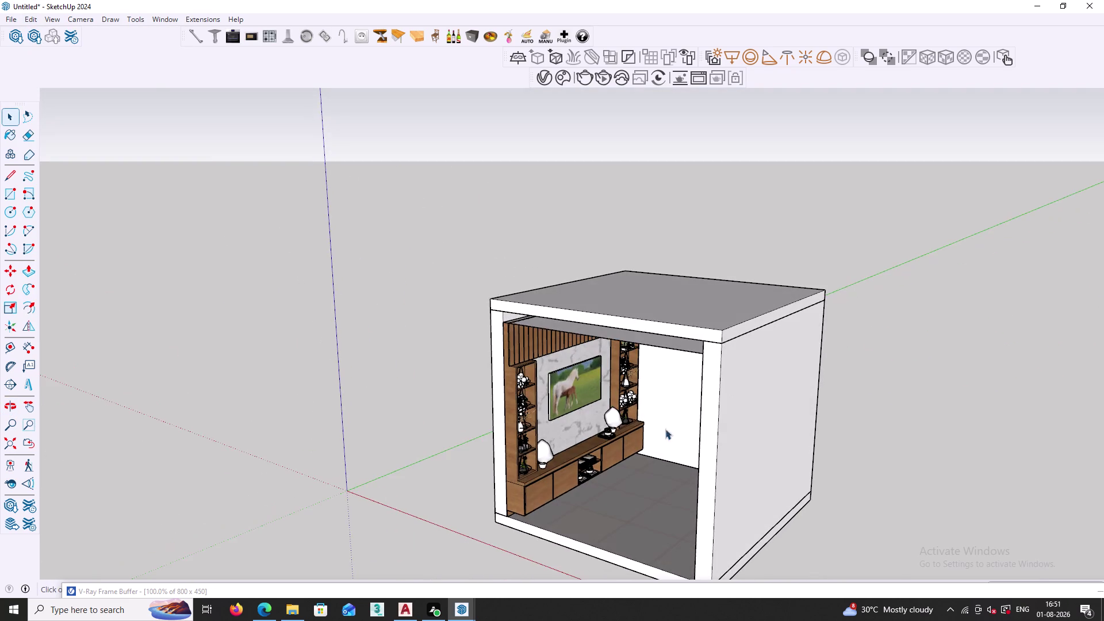
scroll(up, 3)
middle_drag(609, 472, 577, 416)
scroll(up, 3)
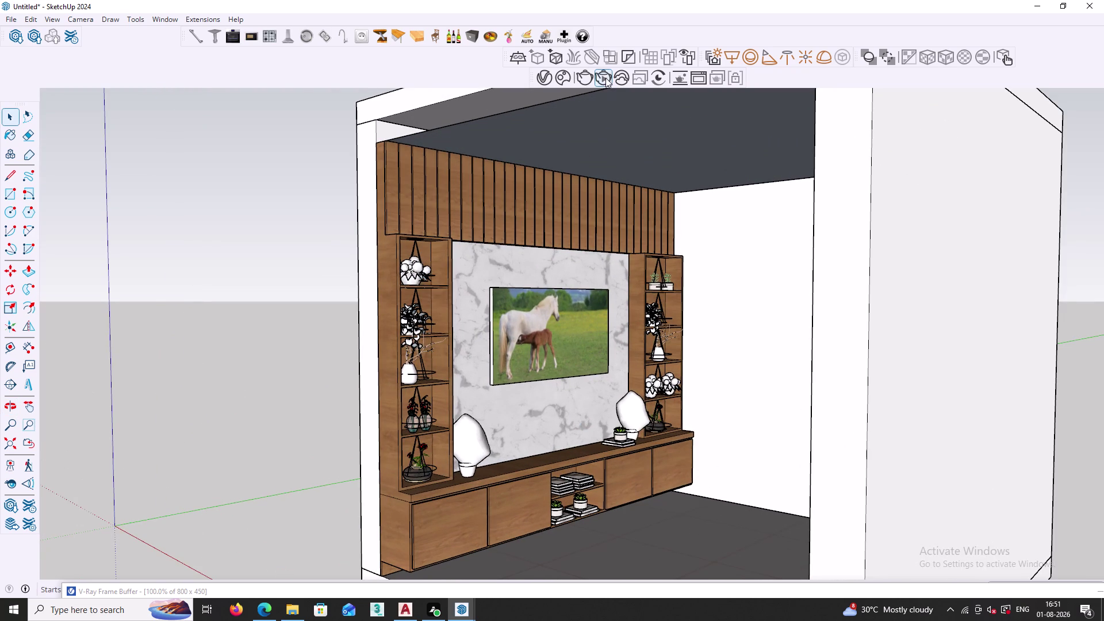
click(604, 81)
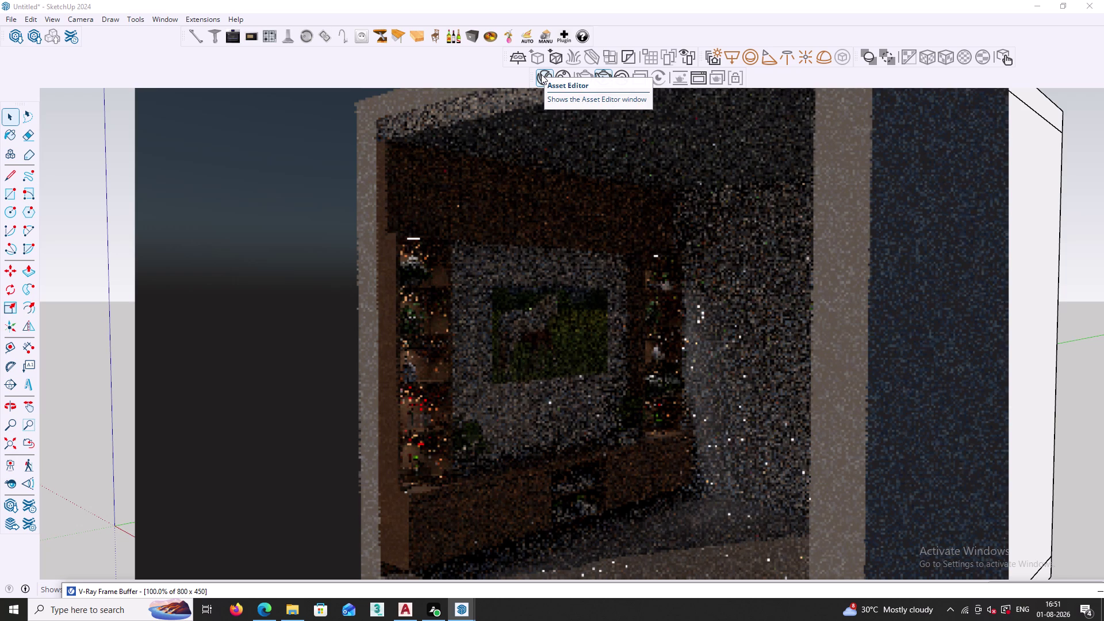
click(601, 81)
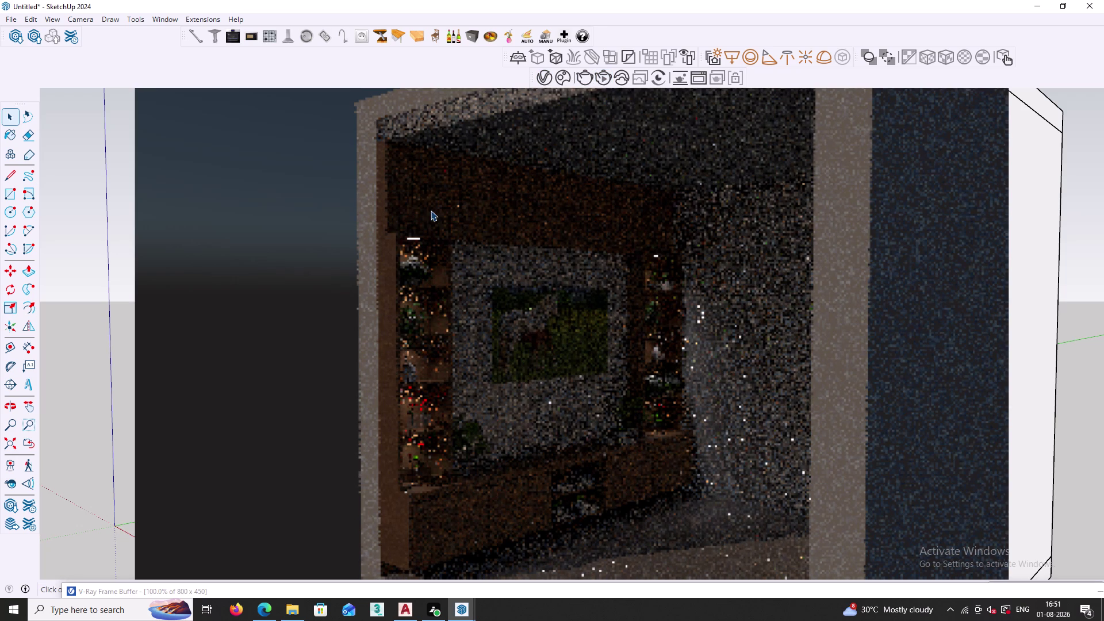
click(315, 163)
scroll(down, 3)
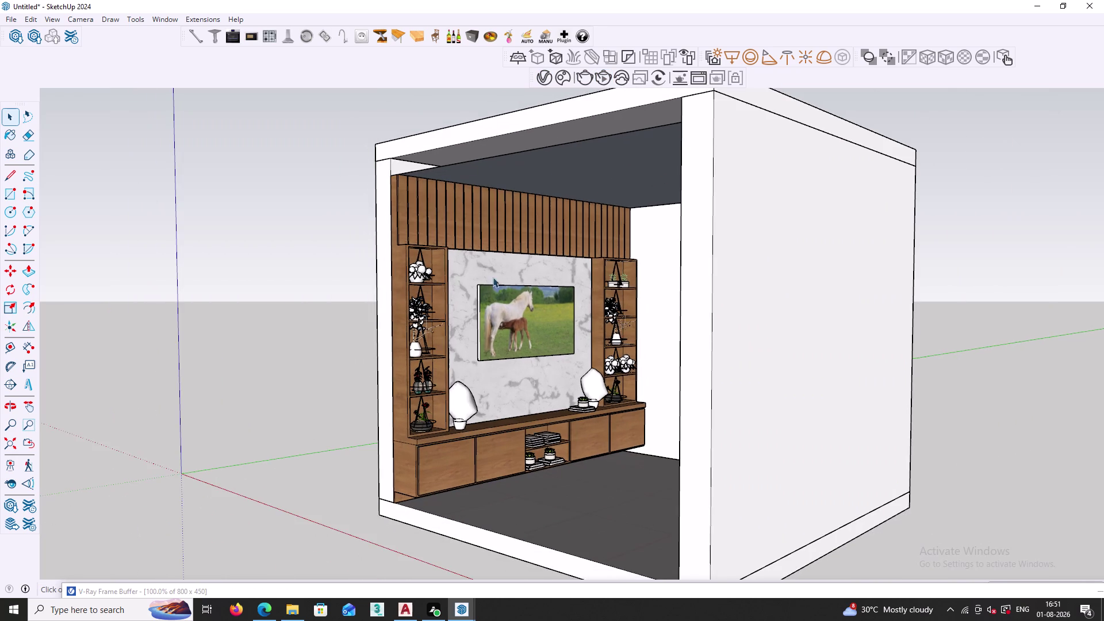
Orbit around the room, select the ceiling group and open it for editing.
middle_drag(555, 303, 613, 393)
middle_drag(578, 349, 651, 283)
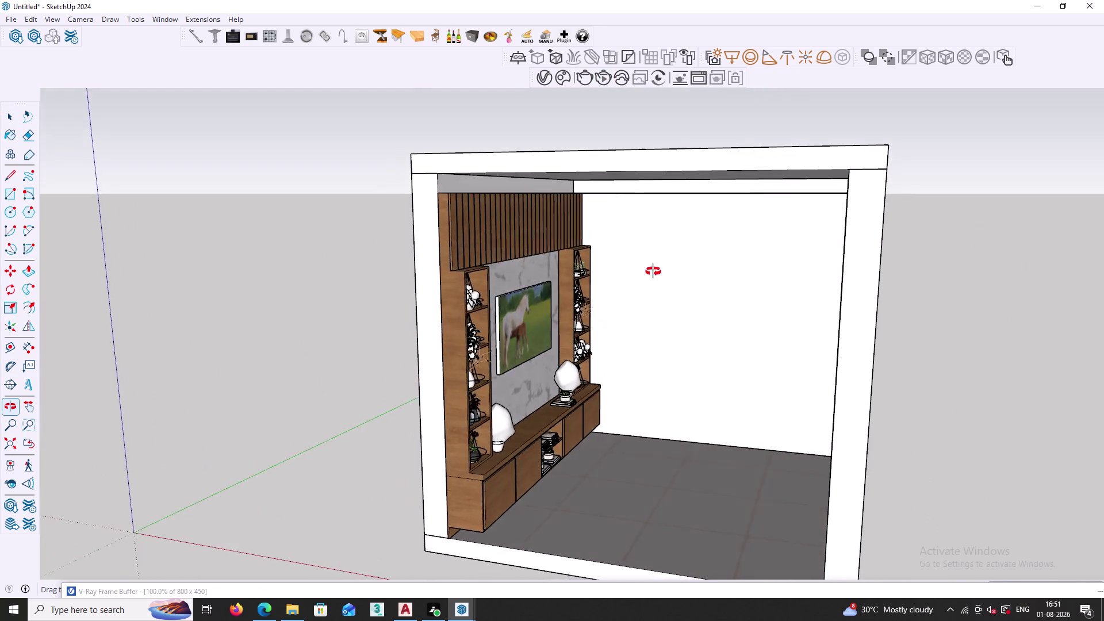
middle_drag(651, 282, 662, 242)
middle_drag(630, 182, 640, 283)
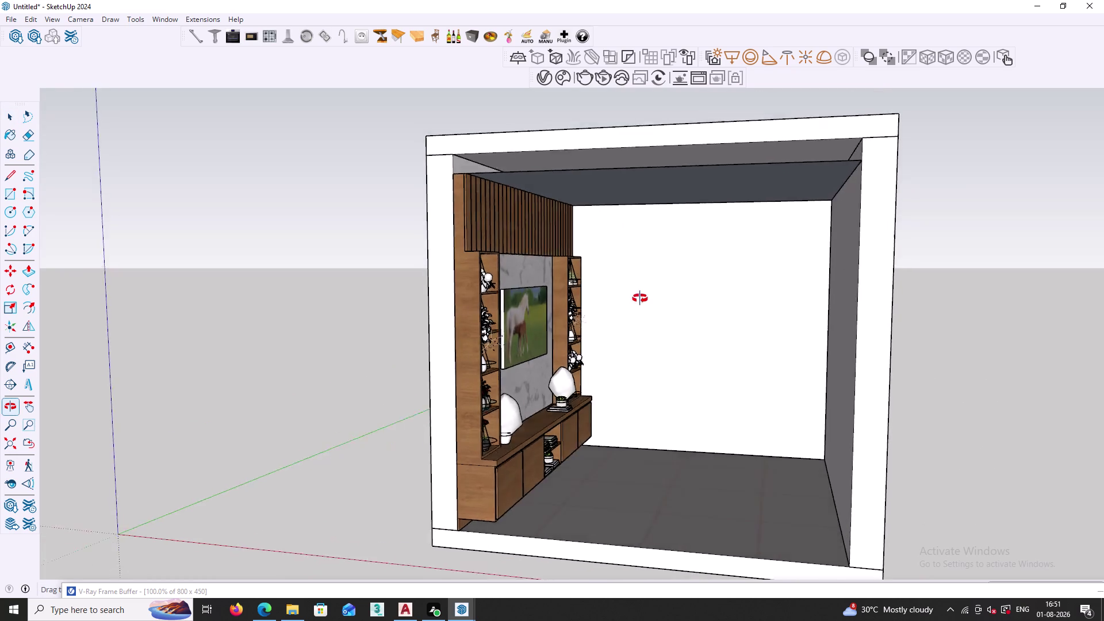
middle_drag(640, 283, 636, 368)
click(659, 288)
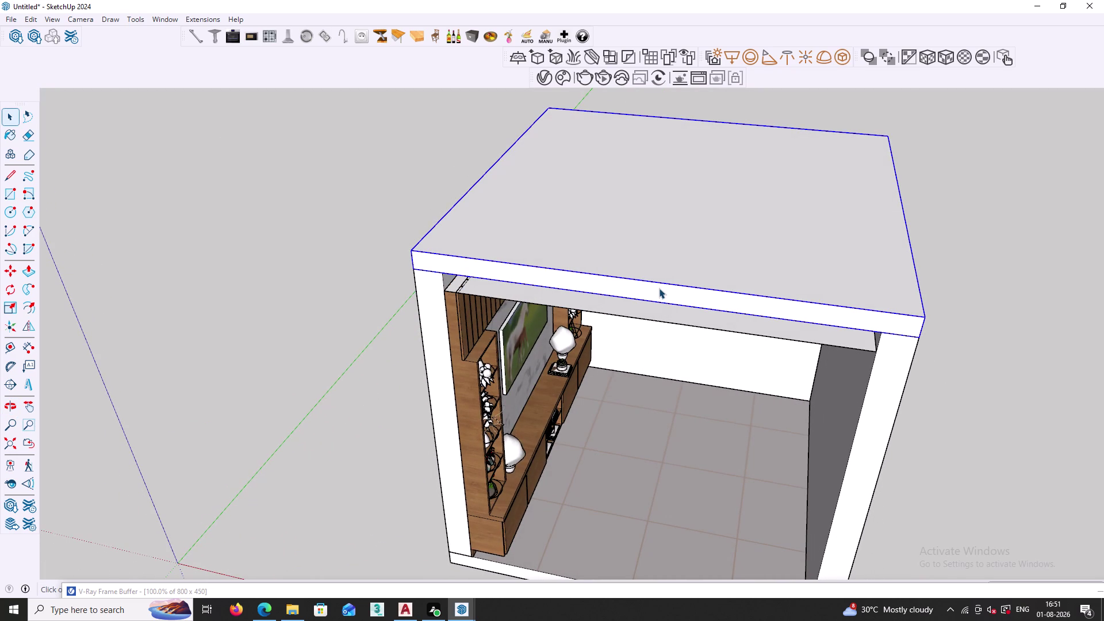
key(h)
key(space)
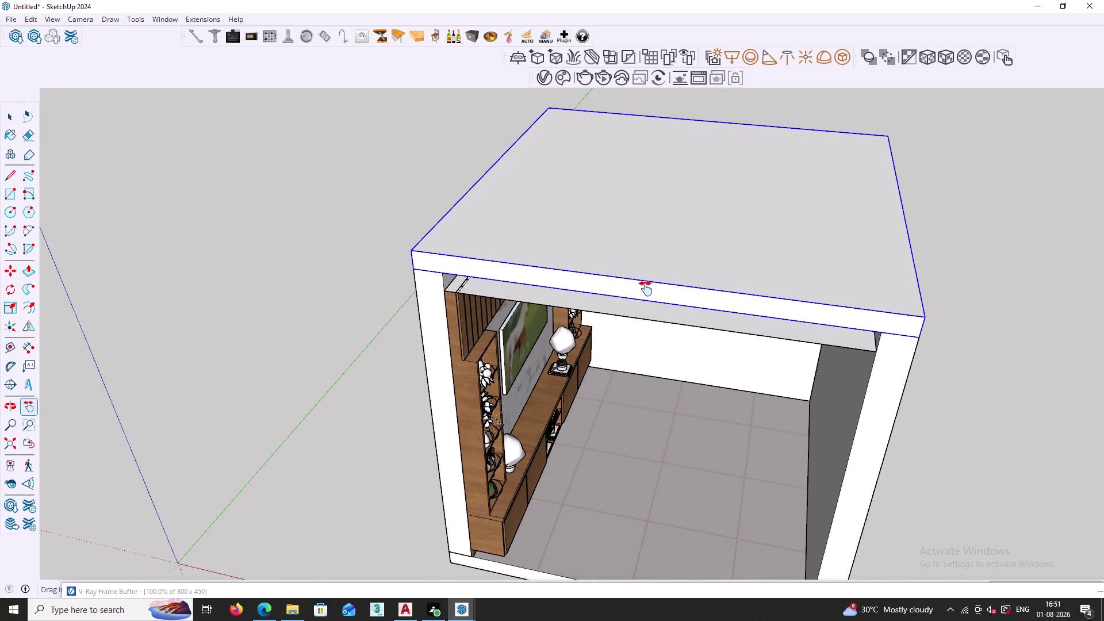
key(space)
right_click(649, 288)
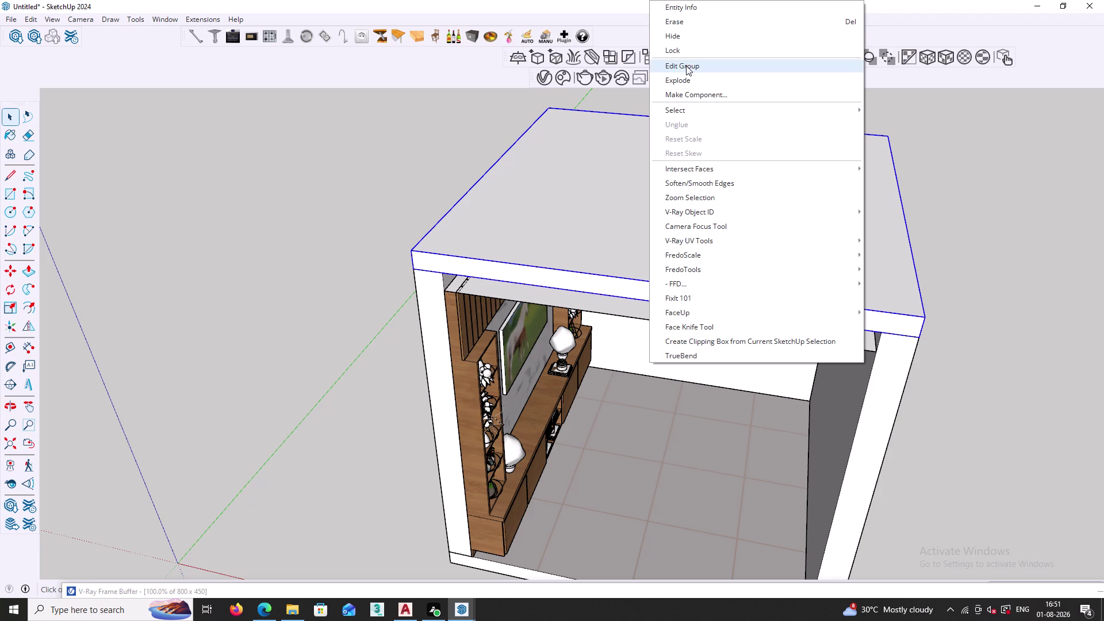
click(685, 39)
Select the ceiling slab and start moving it vertically from its corner.
scroll(down, 3)
middle_drag(606, 257, 627, 276)
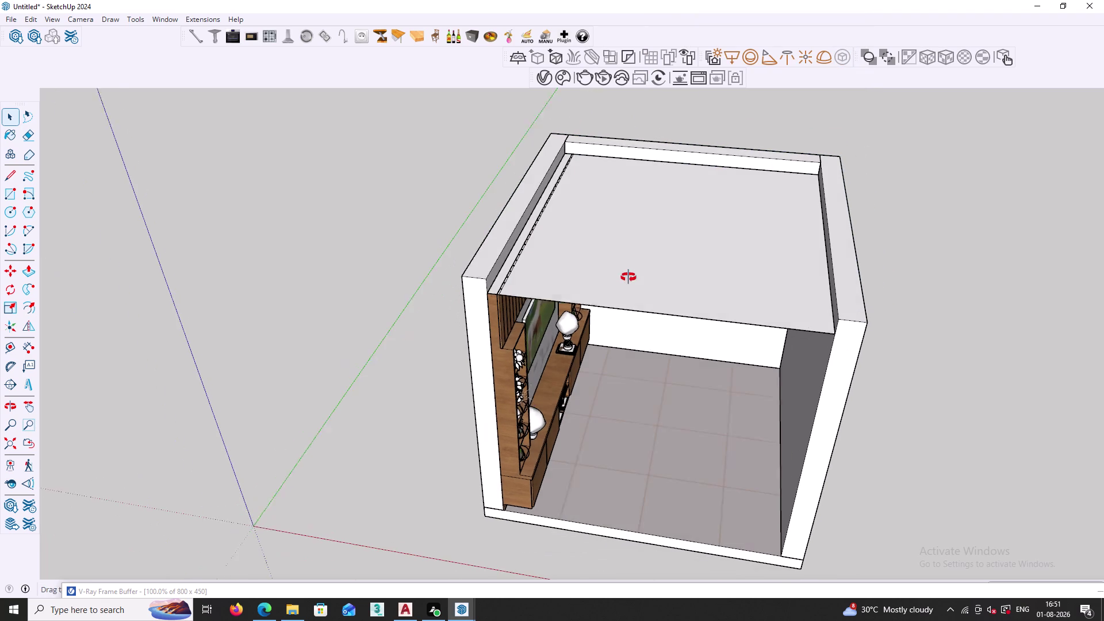
middle_drag(628, 277, 629, 277)
click(625, 276)
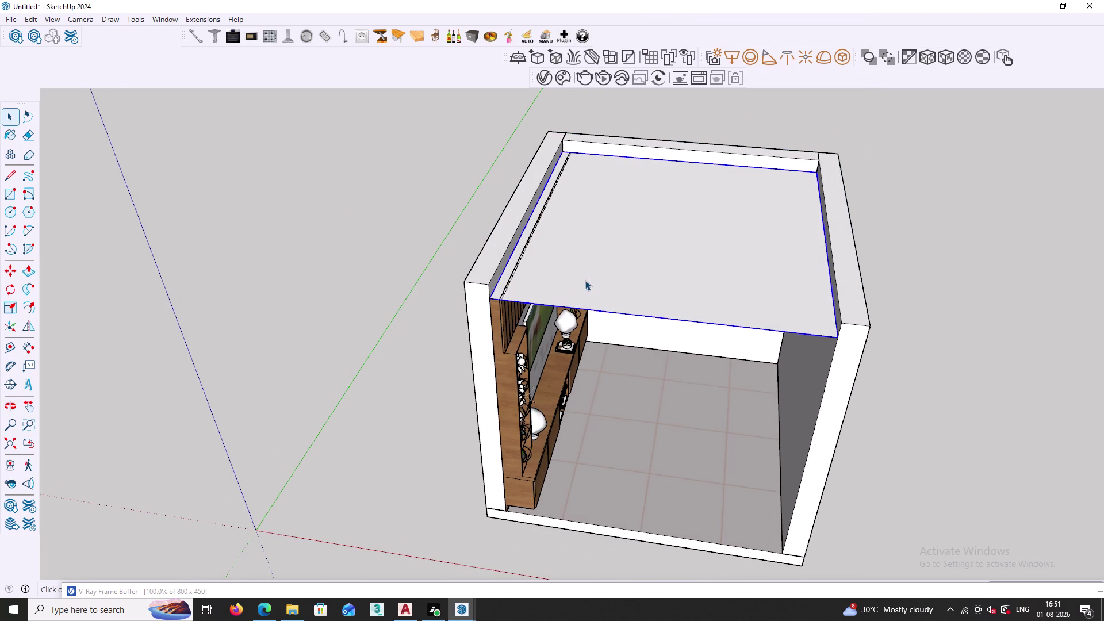
key(m)
scroll(up, 3)
scroll(up, 3)
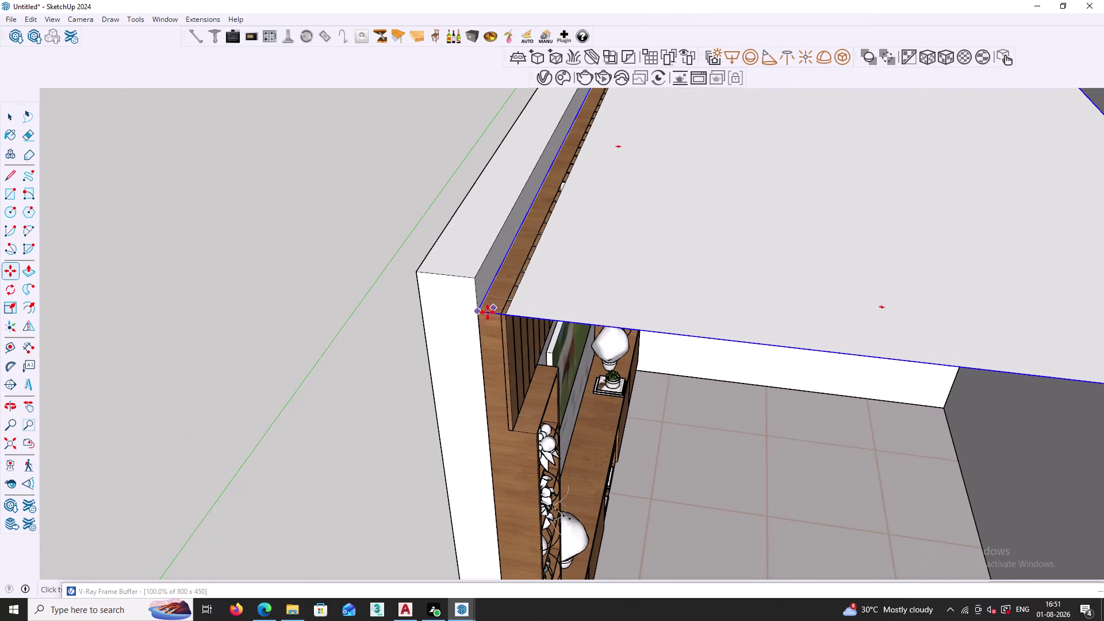
click(478, 311)
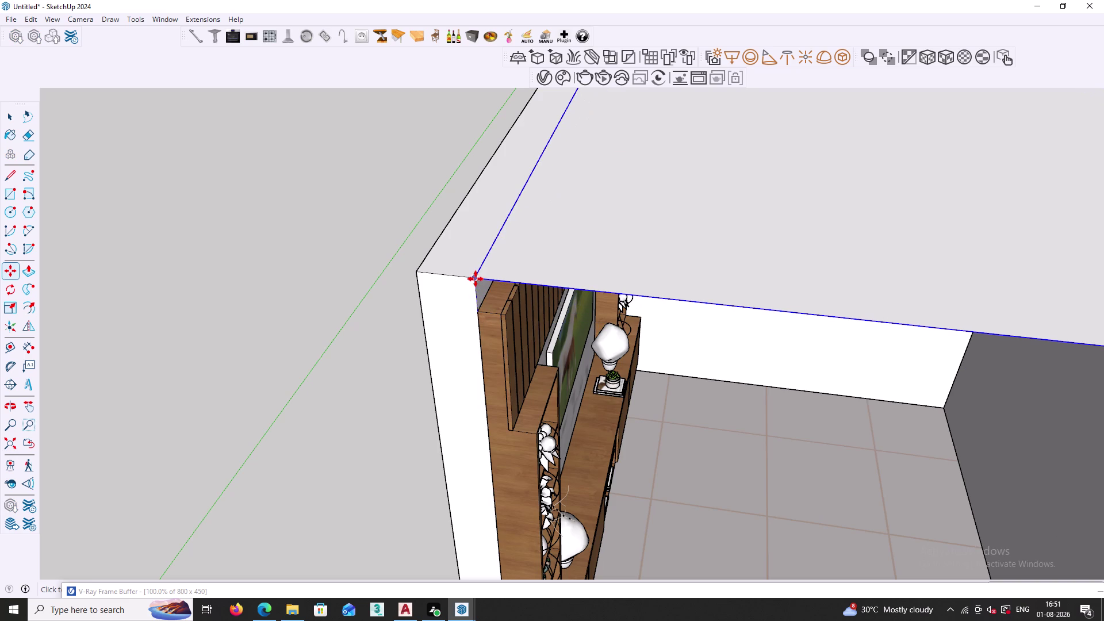
click(475, 279)
click(473, 277)
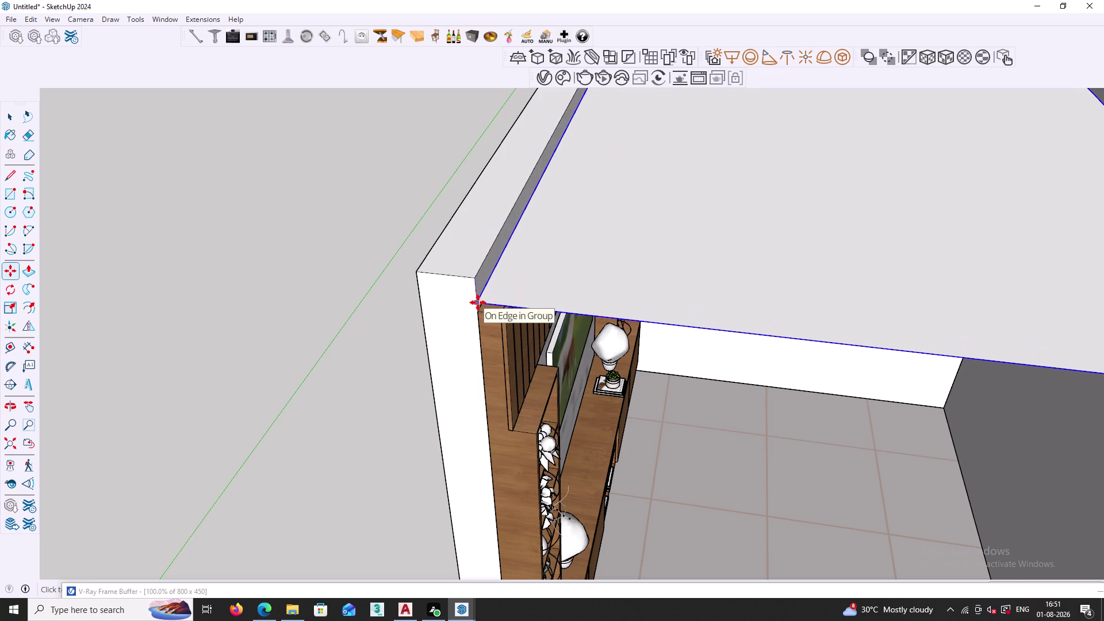
key(4)
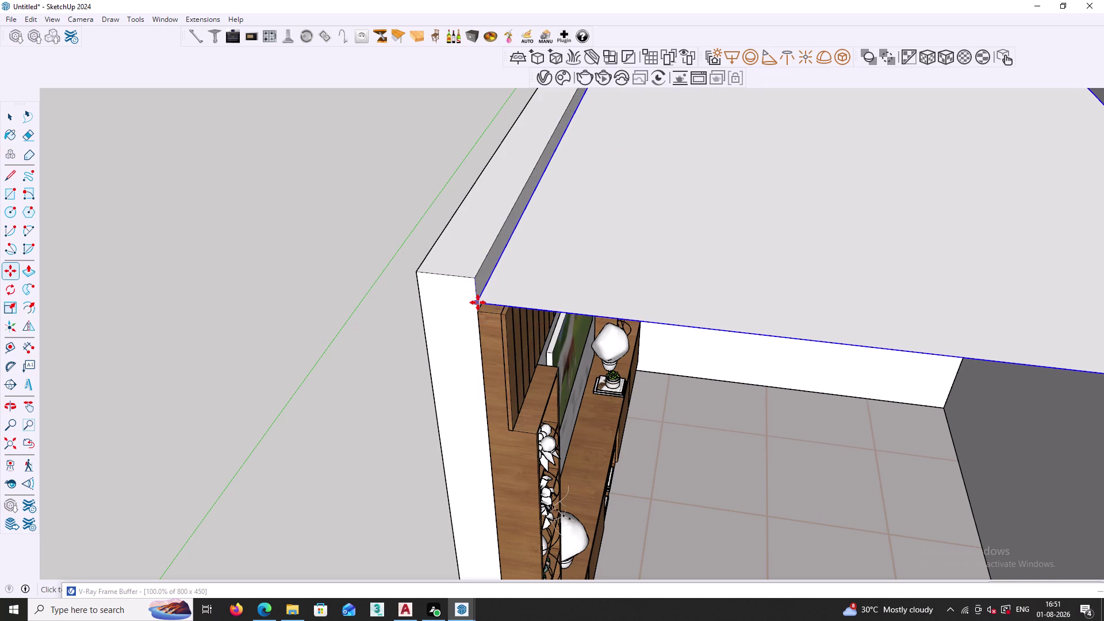
key(shift+quotedbl)
key(Return)
Settle the slab's vertical move distance at 5.8 inches after trying 5 and 6.
scroll(up, 3)
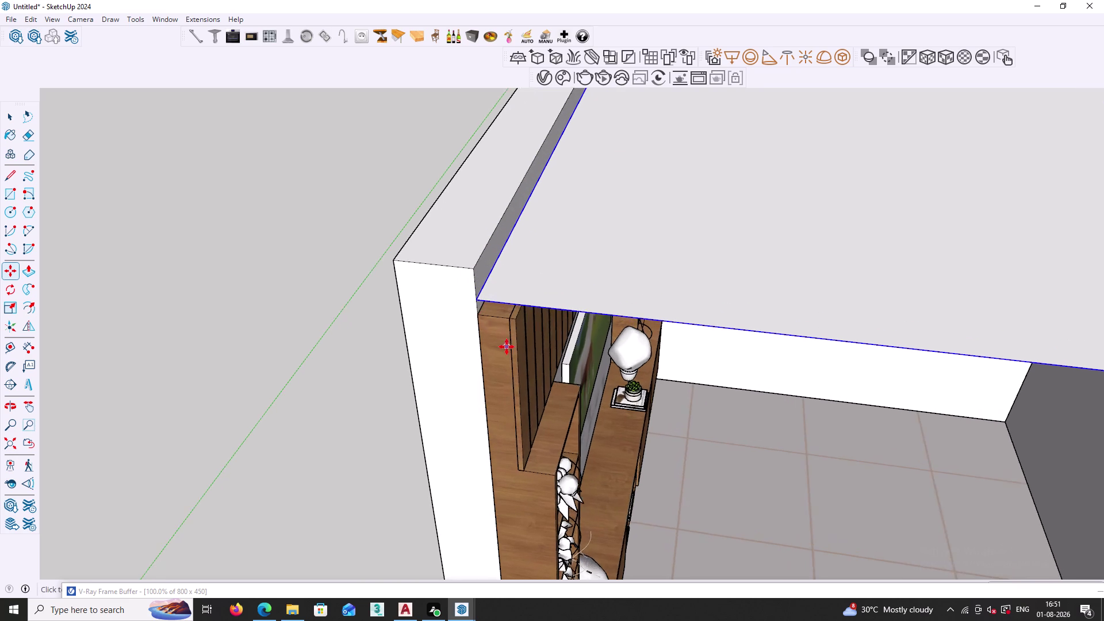
middle_drag(507, 347, 494, 277)
text(5)
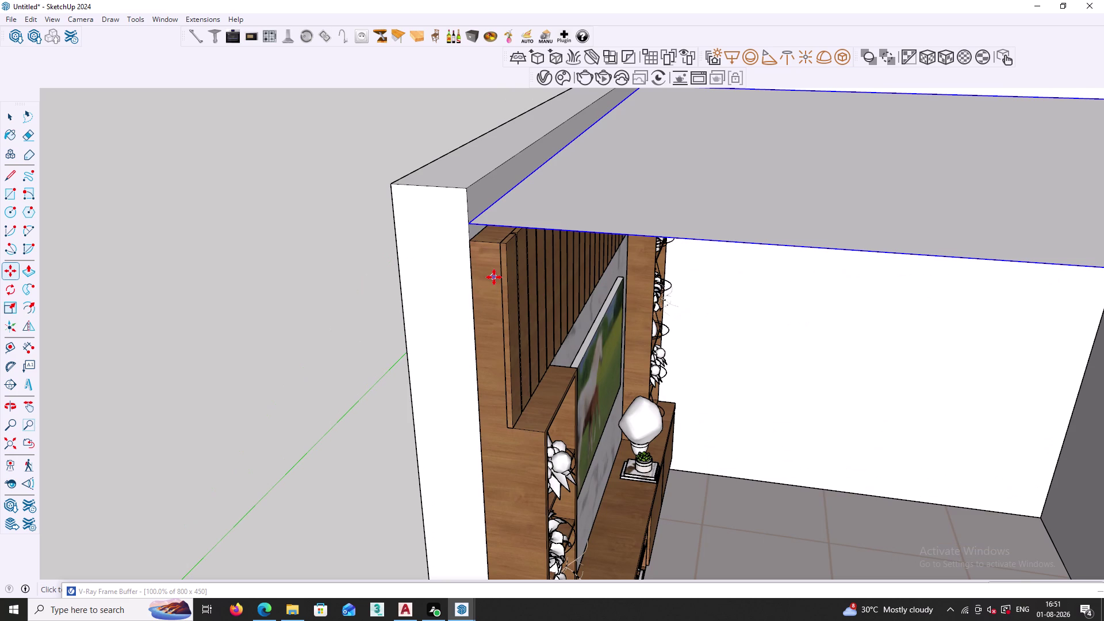
text(")
key(Return)
text(6)
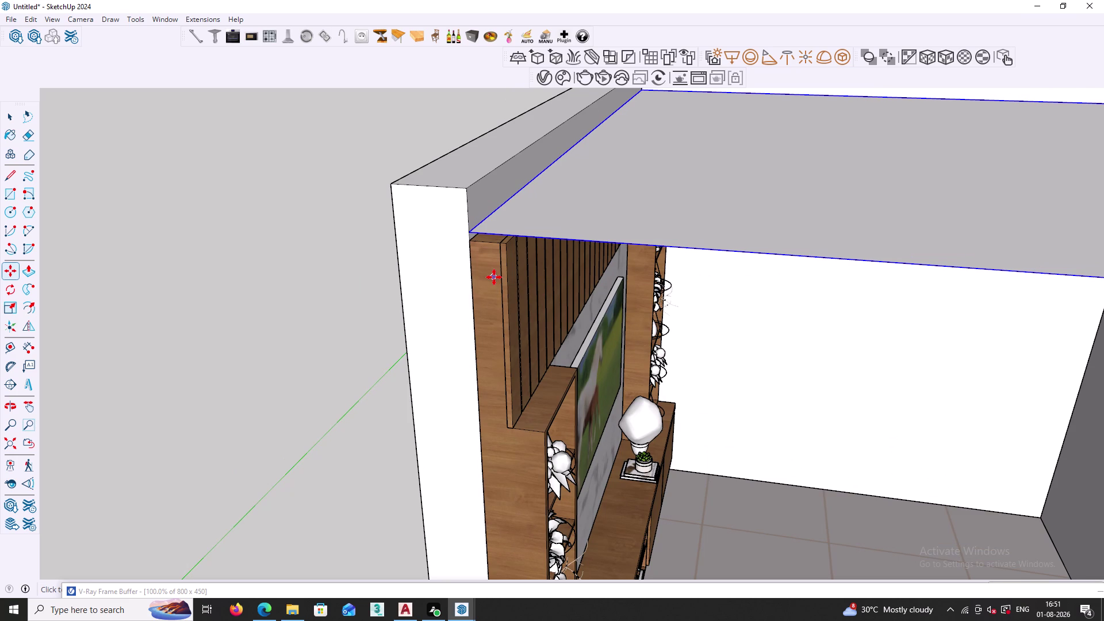
text(")
key(Return)
text(5)
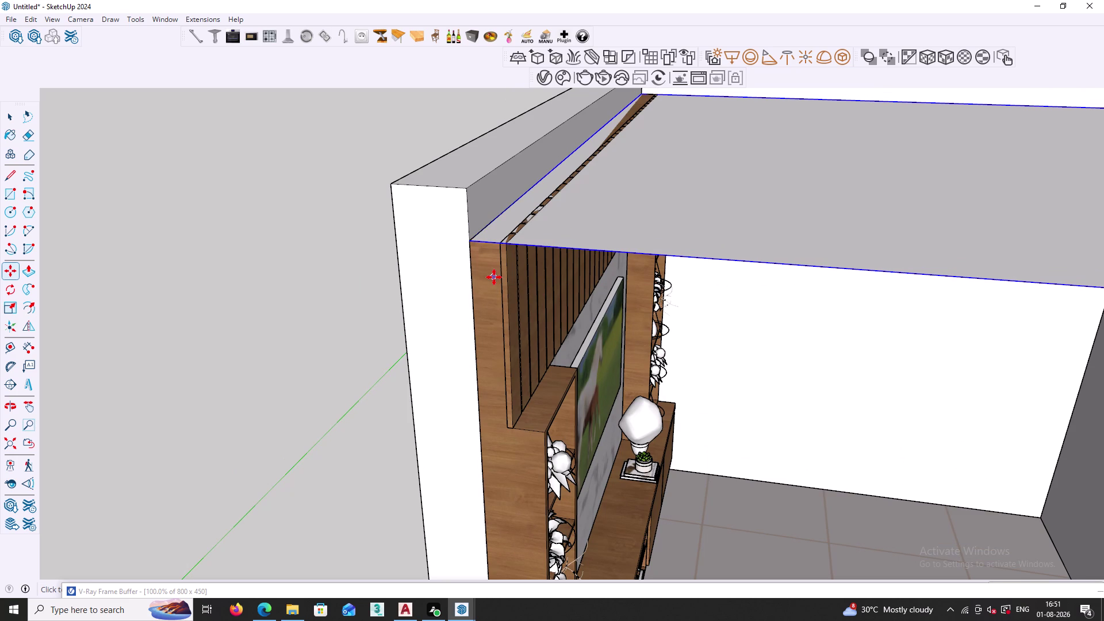
text(.8)
key(shift+quotedbl)
key(Return)
key(space)
scroll(down, 3)
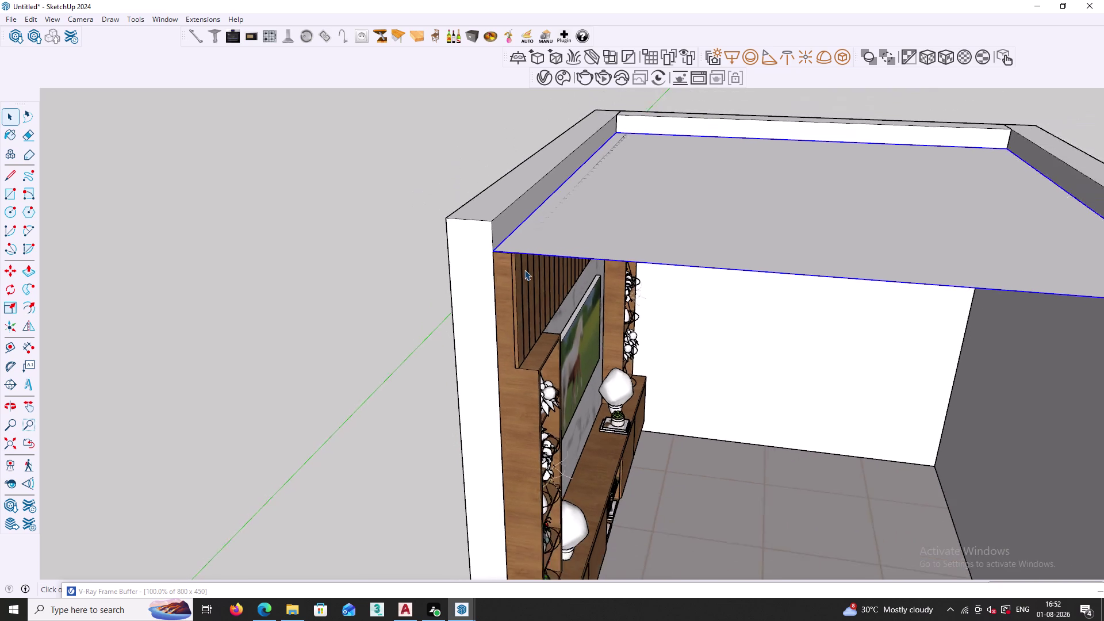
Click into the ceiling and cycle through tools, returning to Select.
scroll(down, 3)
middle_drag(597, 245, 633, 351)
click(629, 300)
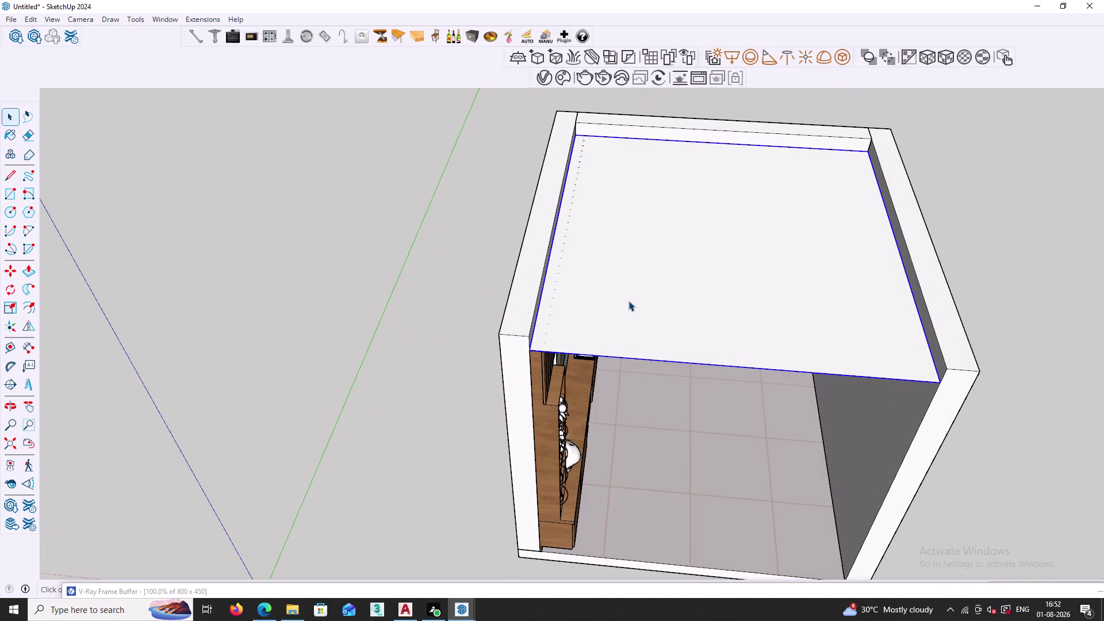
double_click(627, 300)
key(f)
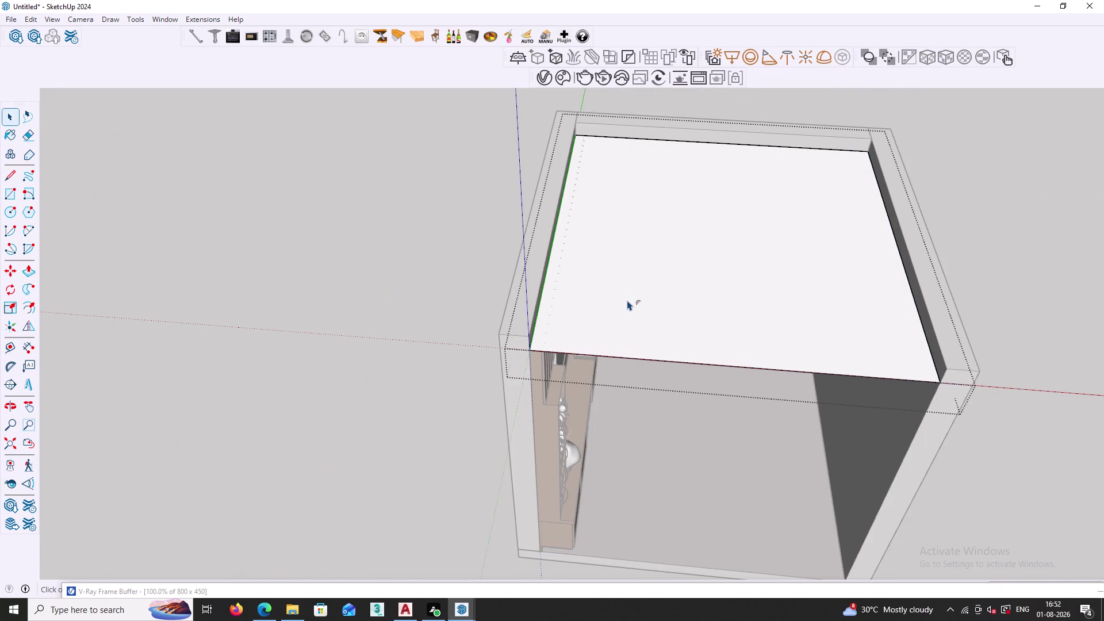
click(695, 145)
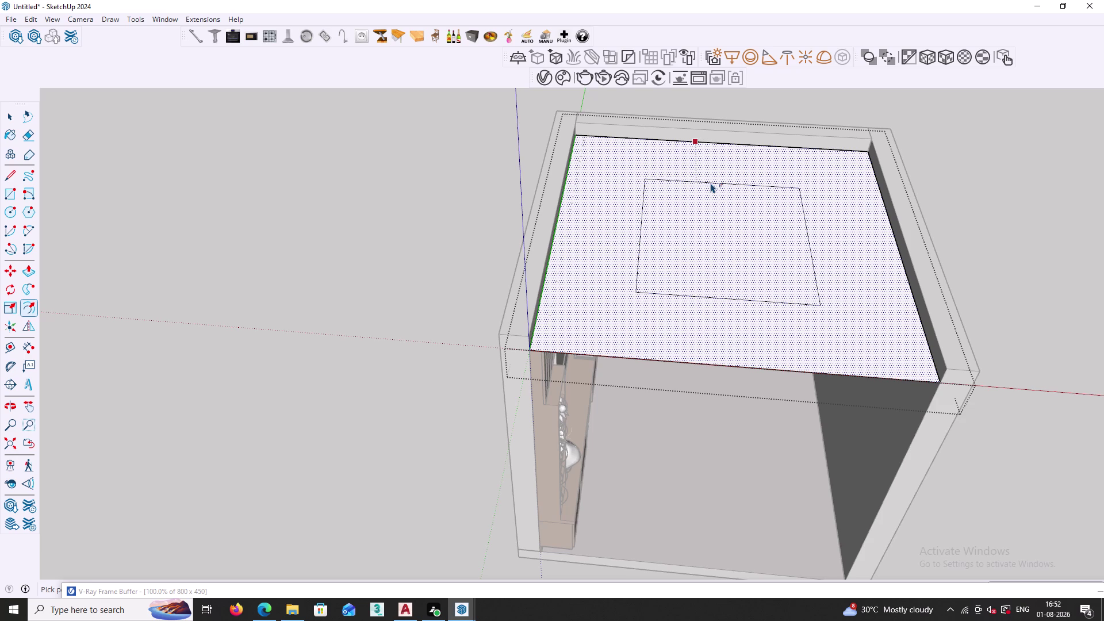
key(space)
key(Escape)
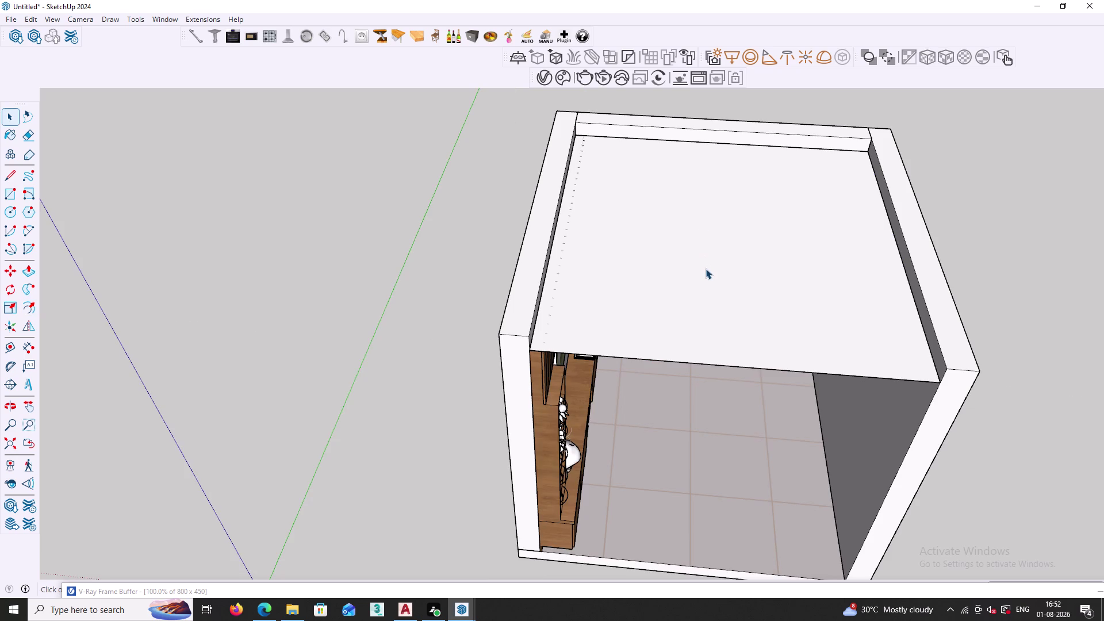
key(p)
key(space)
Push/pull the ceiling face inside its group to a 12 mm thickness.
double_click(694, 324)
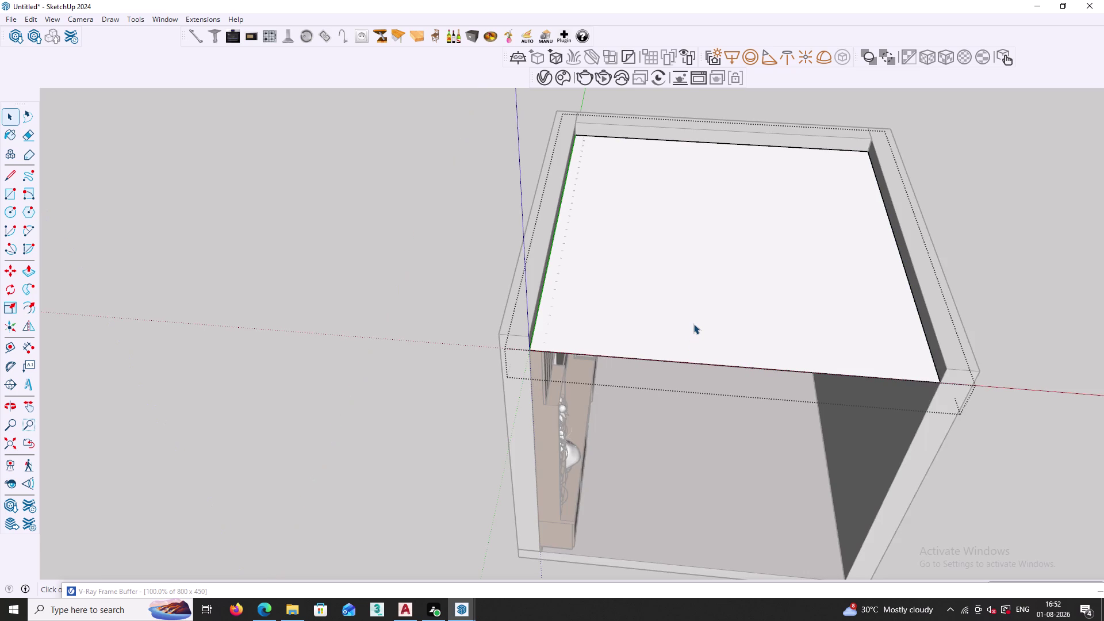
key(p)
click(689, 335)
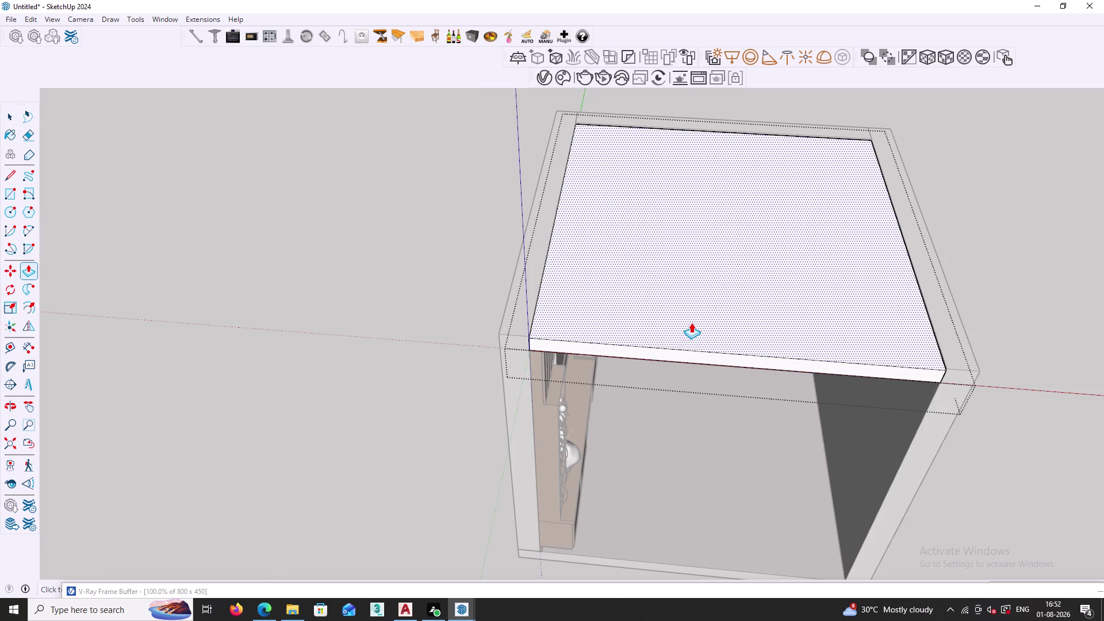
text(12)
text(mm)
key(Return)
key(space)
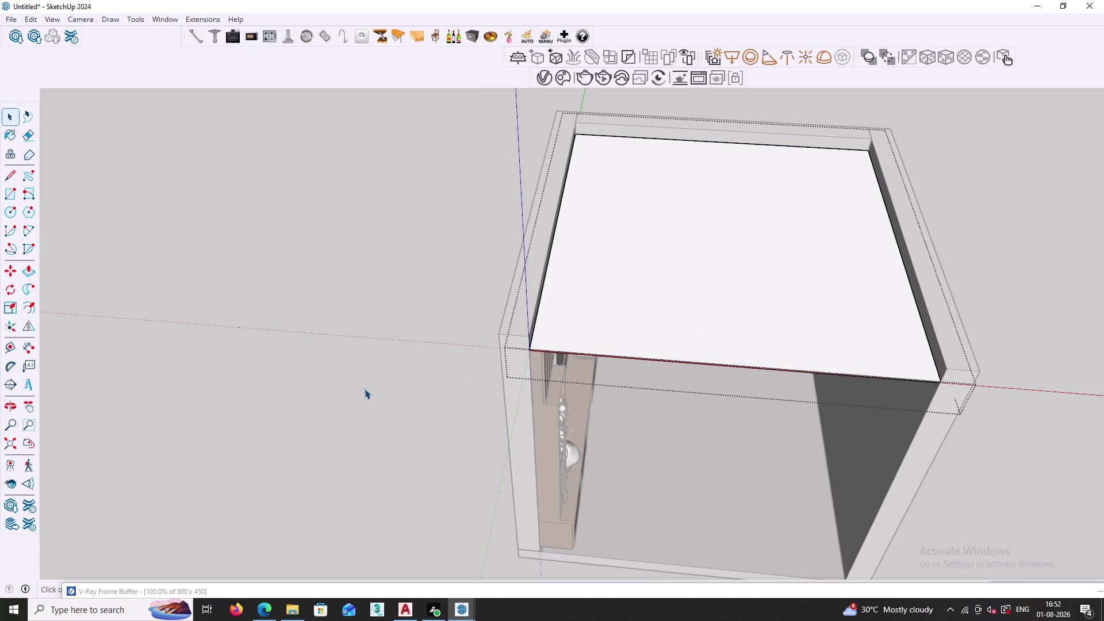
Exit the group, orbit into the room and make the ceiling slab a group.
click(364, 389)
scroll(down, 3)
middle_drag(651, 440, 569, 264)
scroll(down, 3)
middle_drag(577, 325, 569, 241)
scroll(up, 3)
scroll(up, 3)
middle_drag(540, 282, 530, 275)
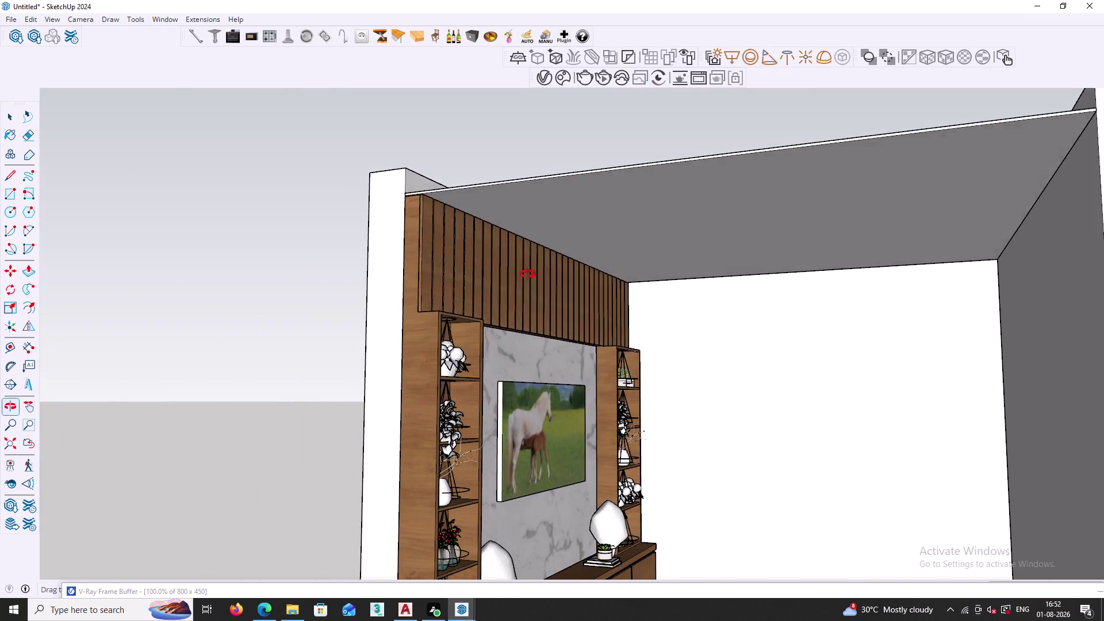
middle_drag(530, 275, 518, 263)
click(316, 249)
right_click(316, 249)
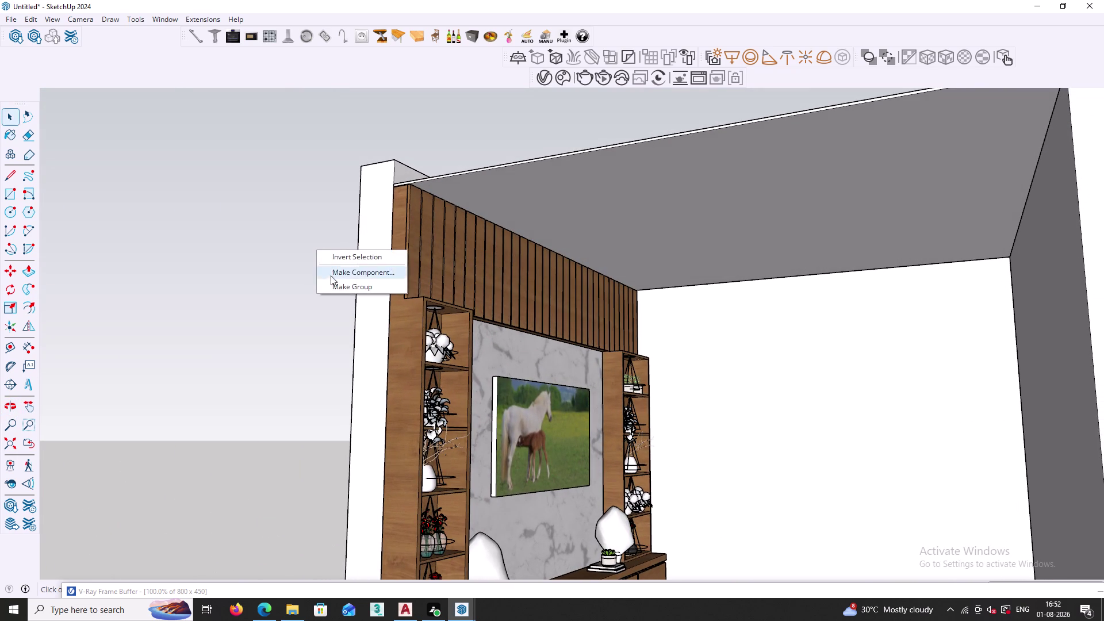
click(339, 284)
scroll(up, 3)
Select the whole spotlight fixture in the upper-left shelf.
middle_drag(560, 261, 450, 210)
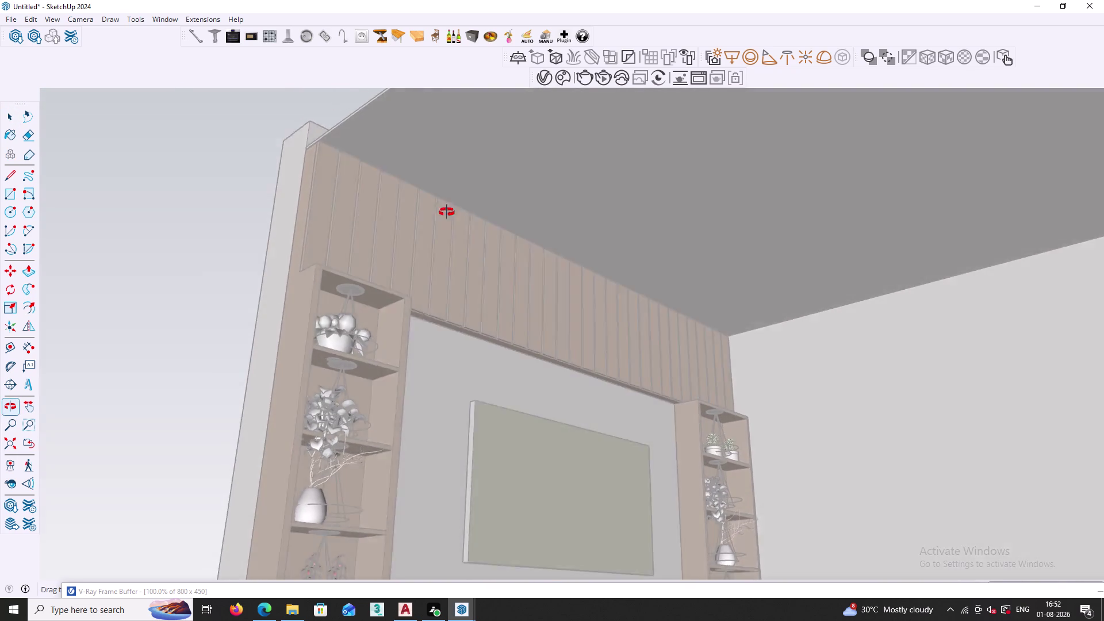
middle_drag(450, 211, 422, 198)
click(184, 319)
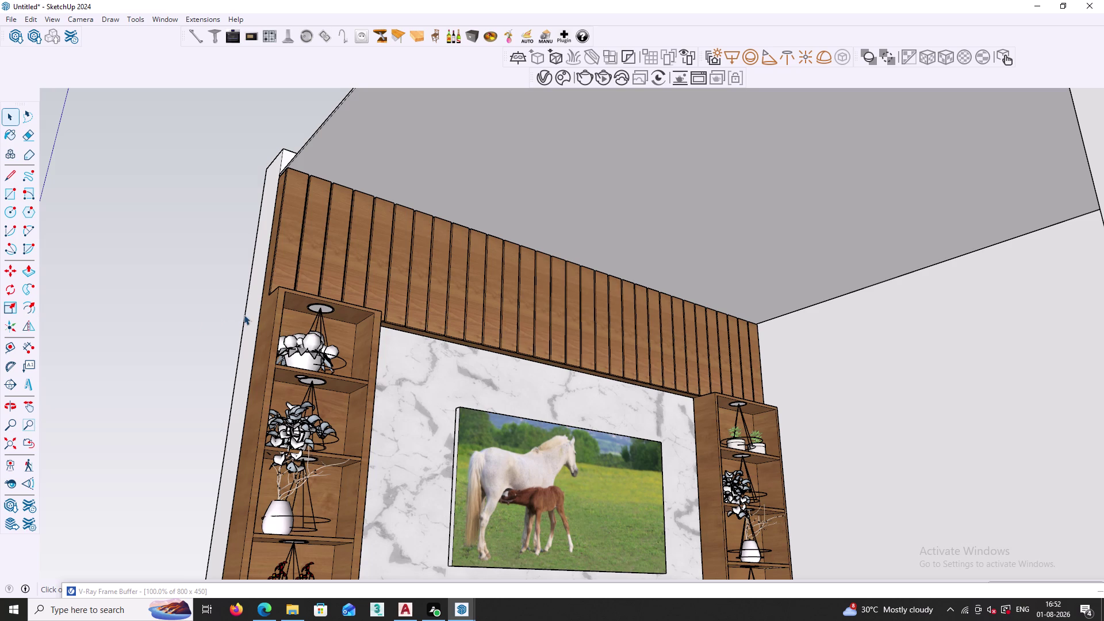
click(328, 308)
scroll(up, 3)
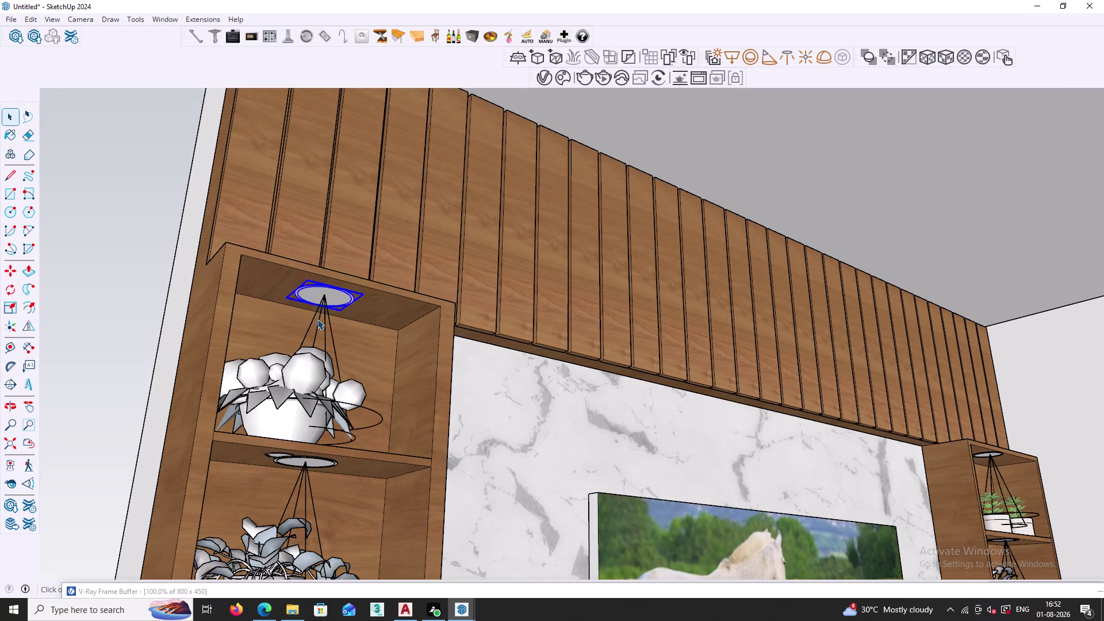
drag(289, 274, 362, 314)
click(340, 301)
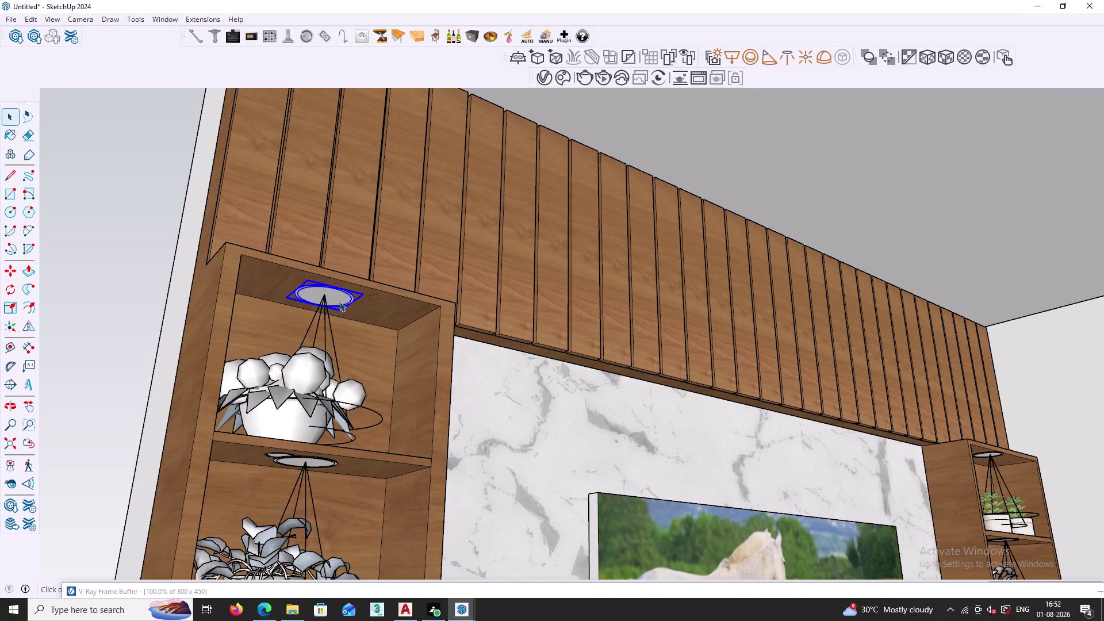
double_click(339, 301)
click(332, 295)
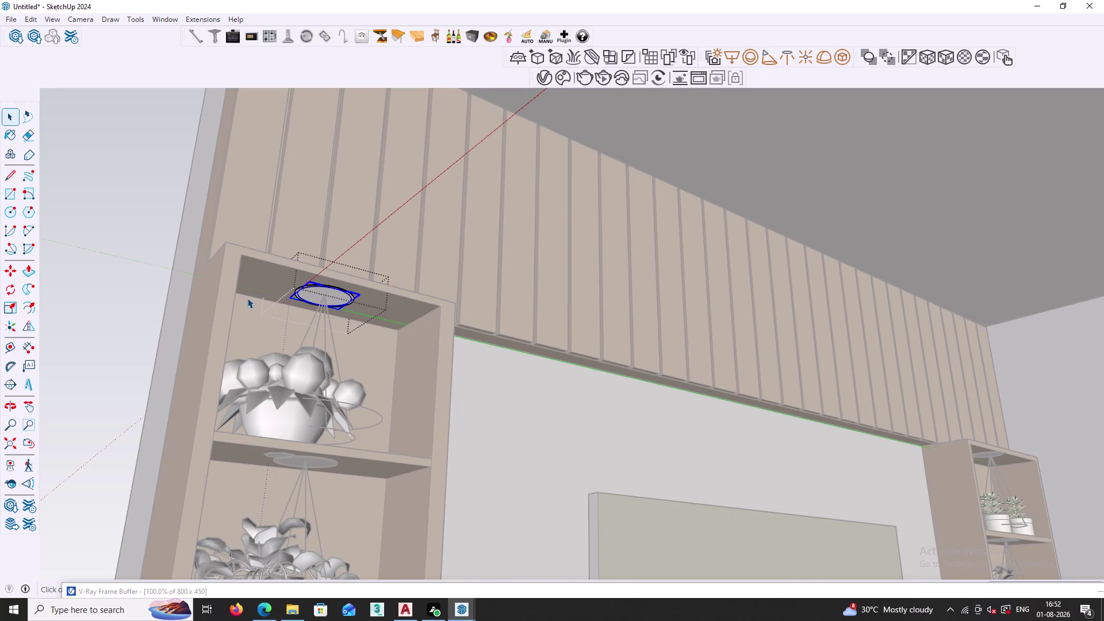
click(95, 267)
click(315, 298)
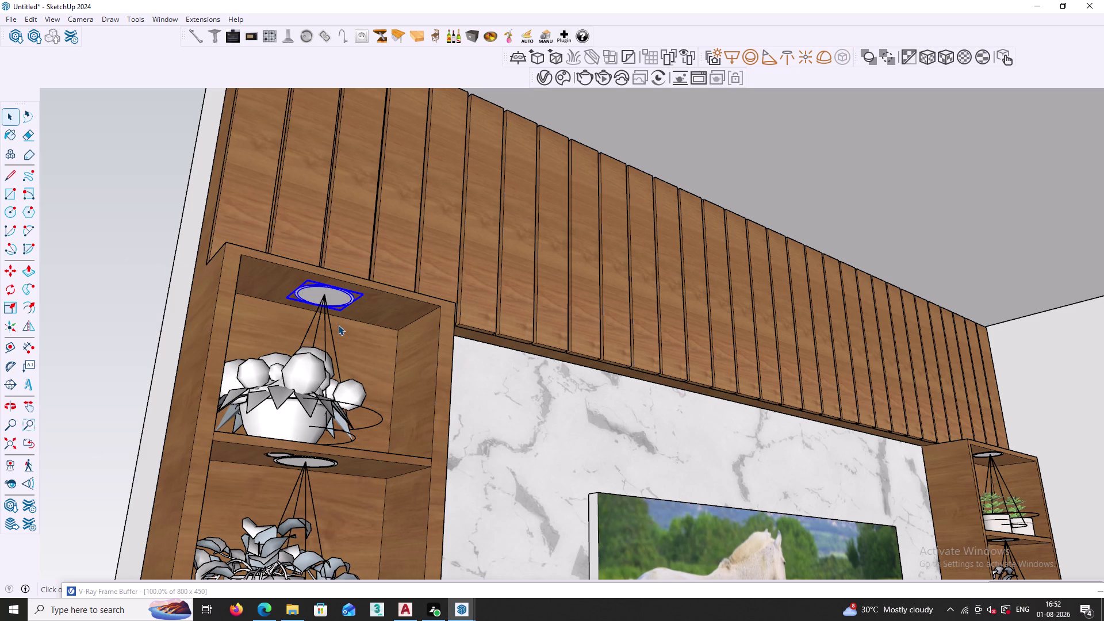
click(331, 331)
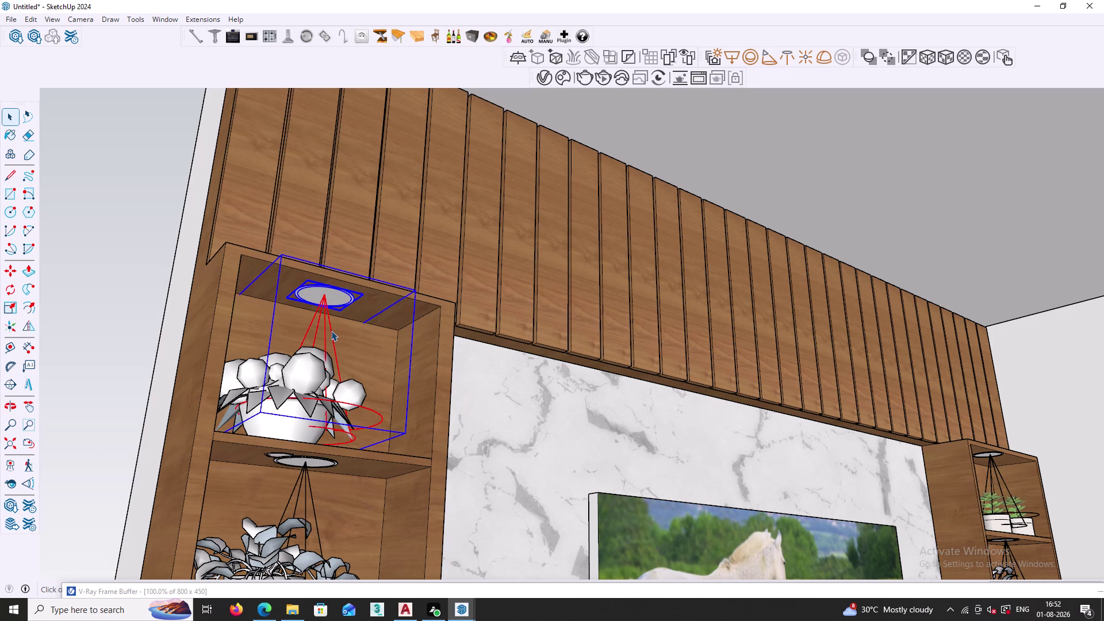
Move-copy the spotlight up near the top of the slatted panel.
key(m)
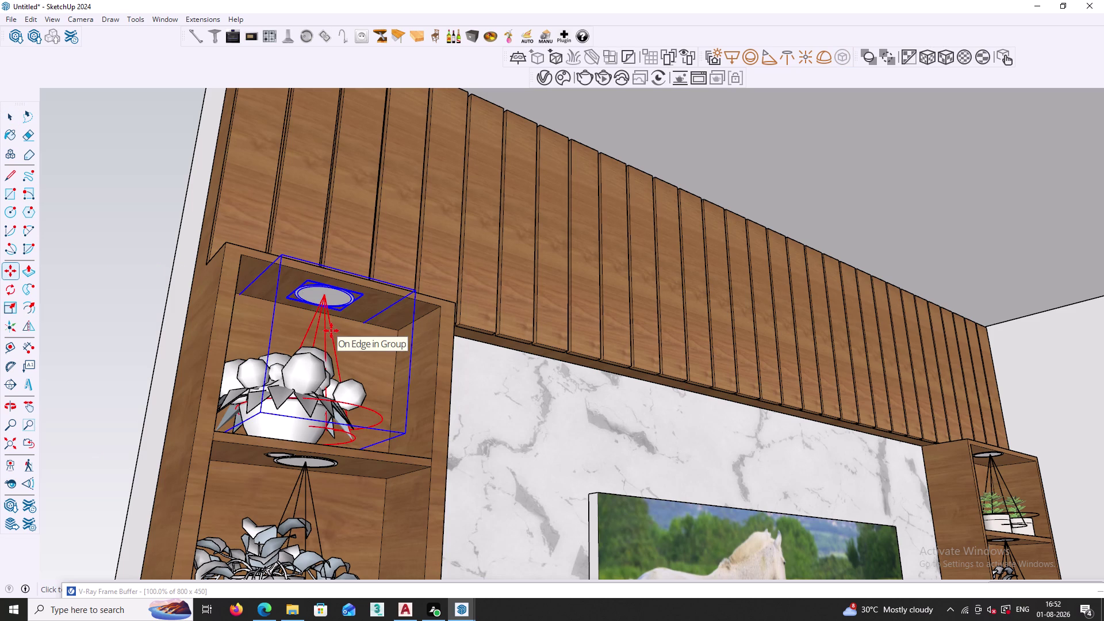
click(416, 291)
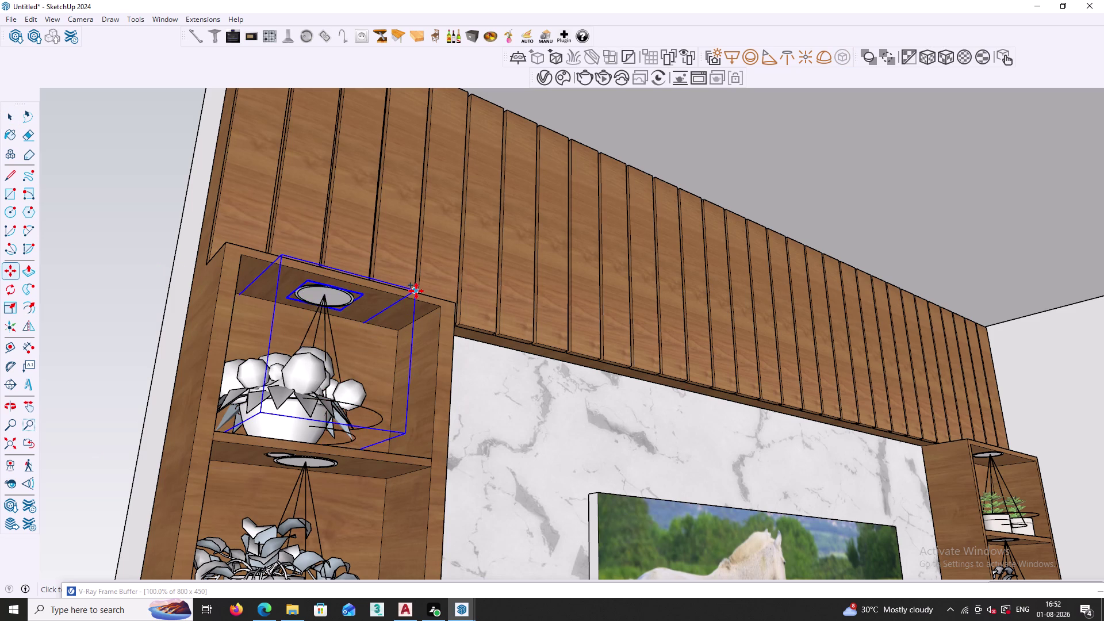
scroll(down, 3)
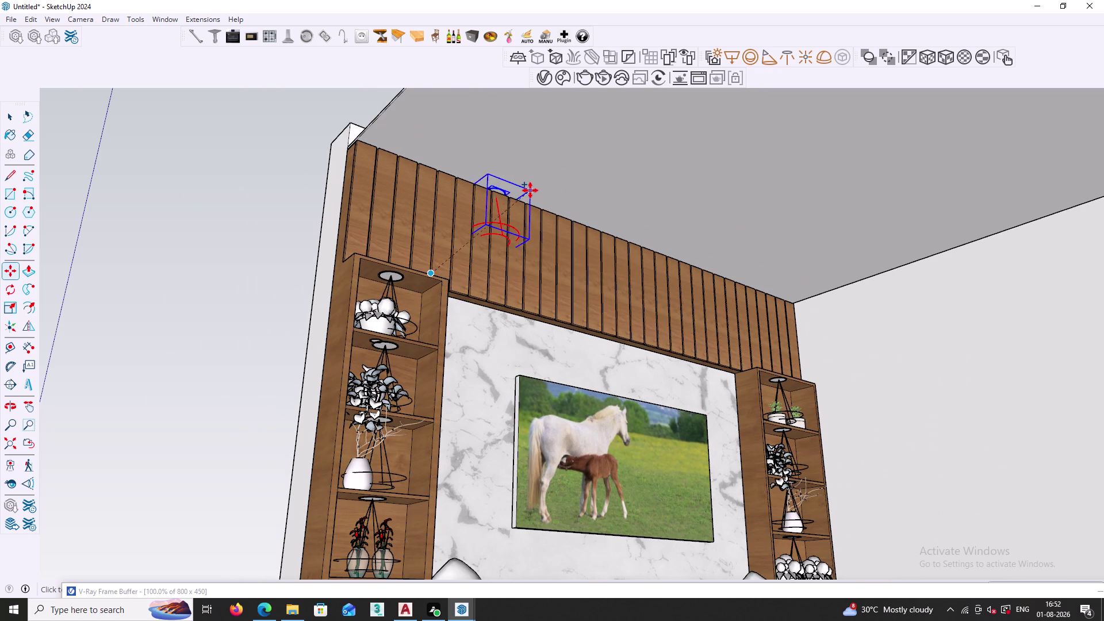
scroll(down, 3)
middle_drag(530, 172, 553, 224)
middle_drag(542, 208, 574, 281)
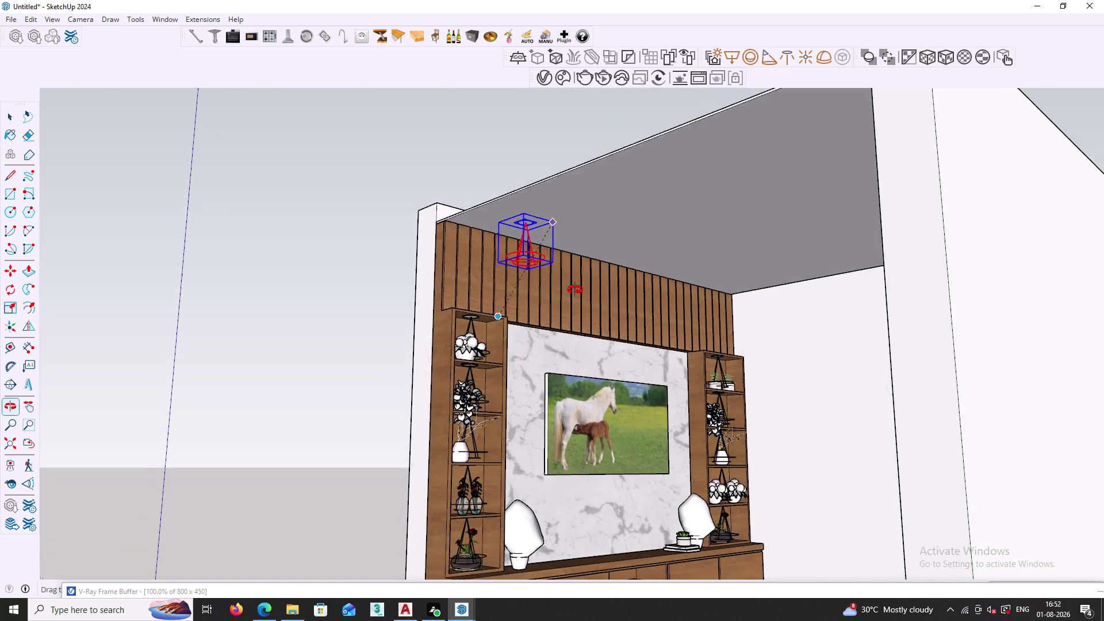
middle_drag(575, 281, 575, 292)
scroll(up, 3)
scroll(up, 3)
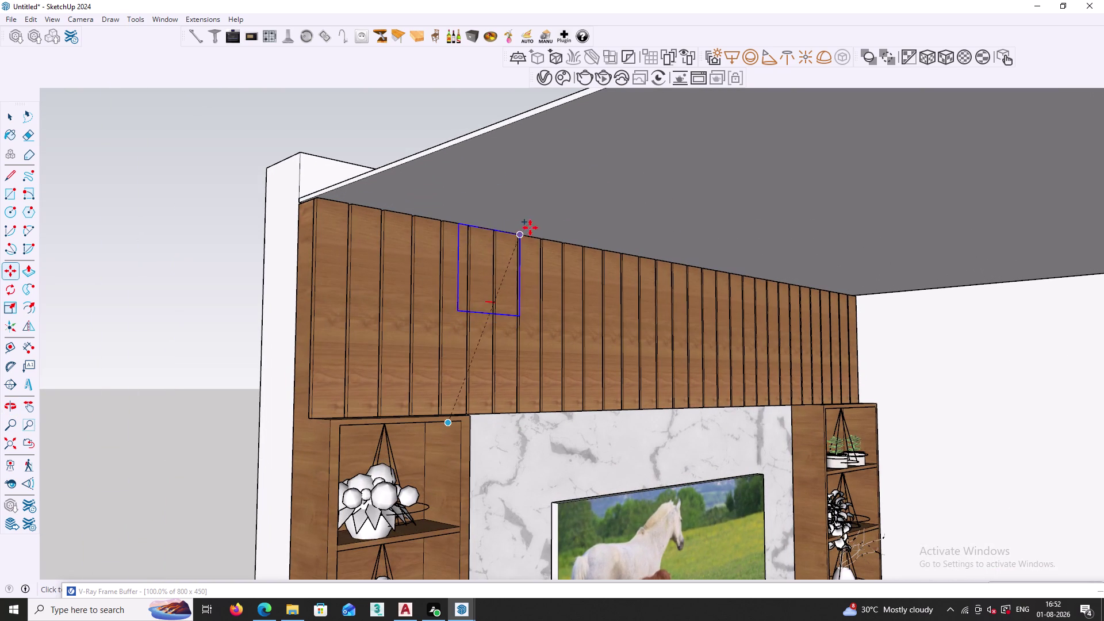
click(591, 195)
Check the copy's position and snap it to the panel's top corner.
middle_drag(489, 227, 503, 292)
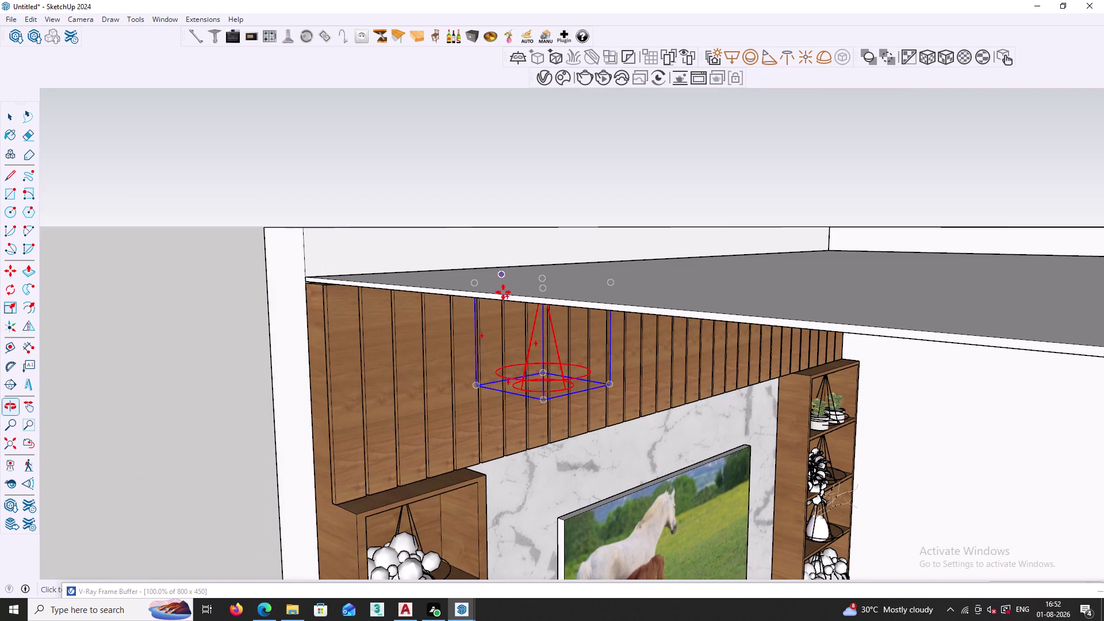
middle_drag(481, 334, 533, 335)
middle_drag(540, 373, 616, 168)
scroll(down, 3)
middle_drag(667, 162, 703, 204)
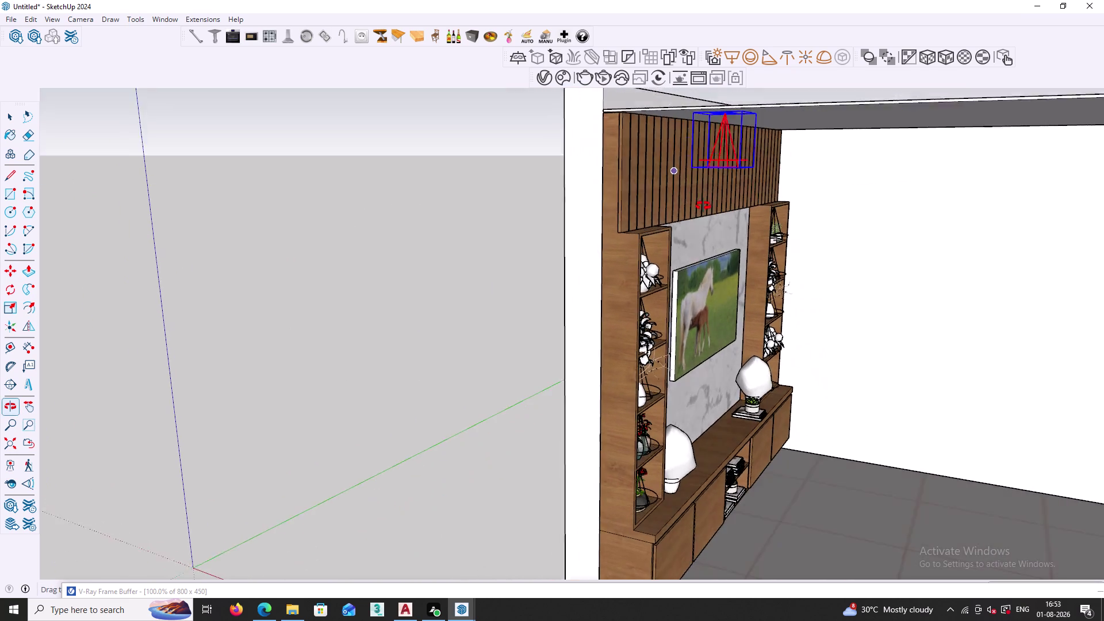
middle_drag(703, 204, 704, 208)
scroll(up, 3)
middle_drag(688, 210, 716, 142)
middle_drag(708, 144, 632, 305)
middle_drag(640, 352, 610, 314)
scroll(up, 3)
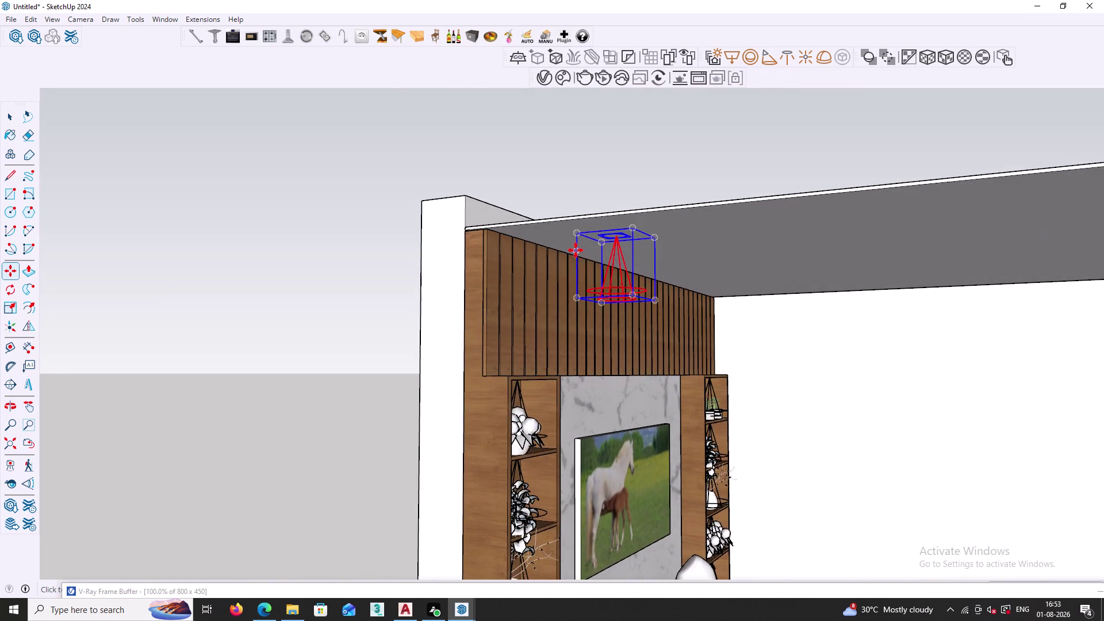
scroll(up, 3)
click(578, 224)
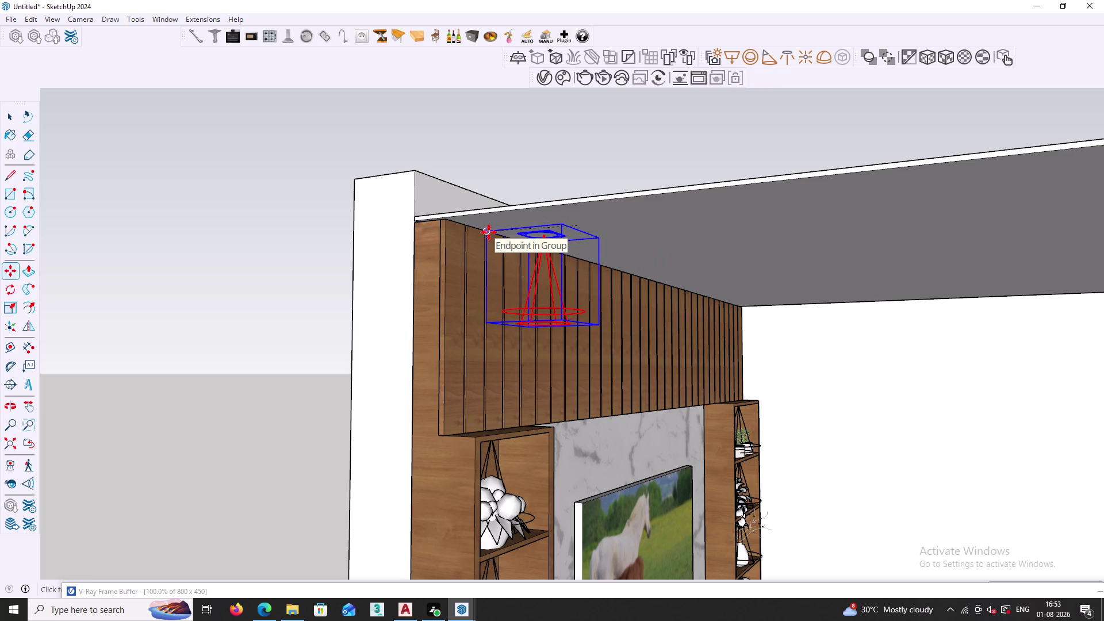
click(489, 232)
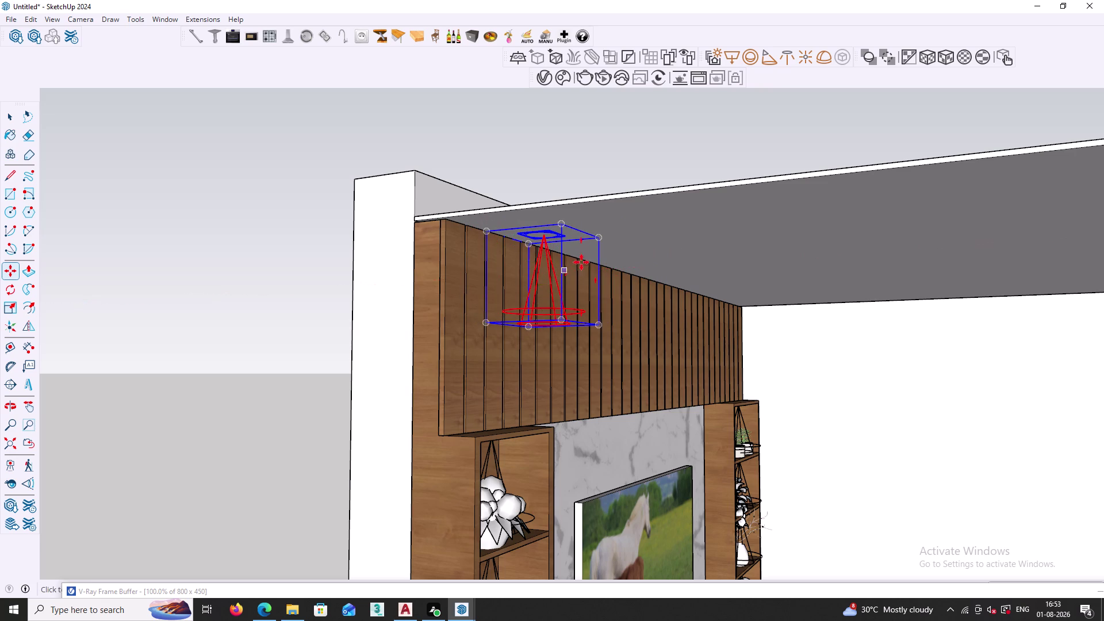
middle_drag(636, 282, 406, 265)
scroll(down, 3)
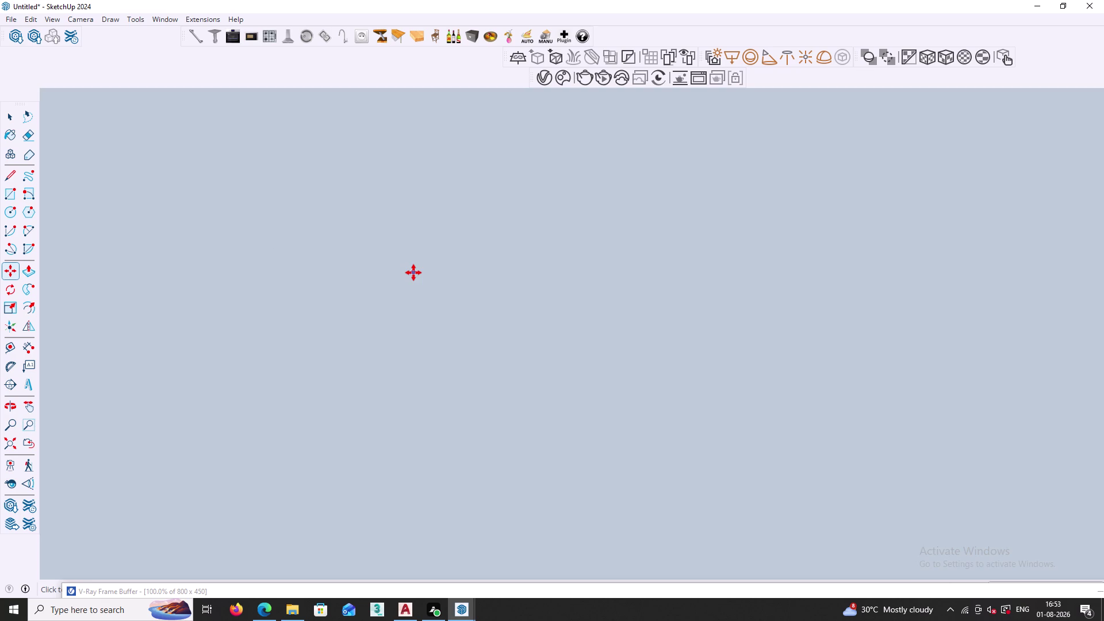
Select the room's front wall and apply a context-menu command to it.
scroll(down, 3)
key(space)
scroll(down, 3)
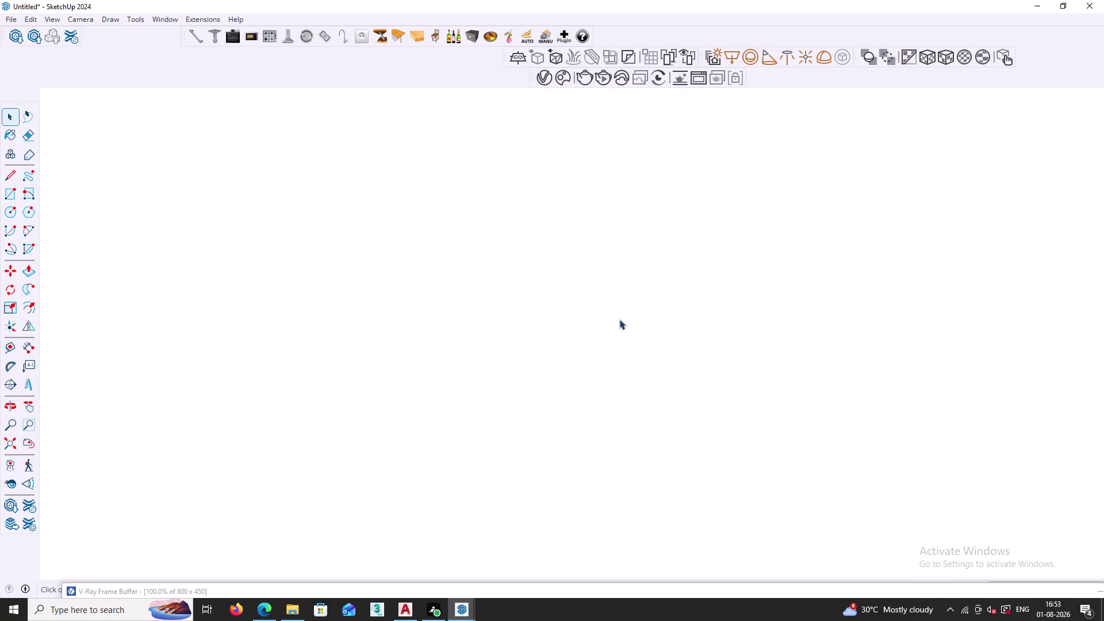
scroll(down, 3)
click(9, 439)
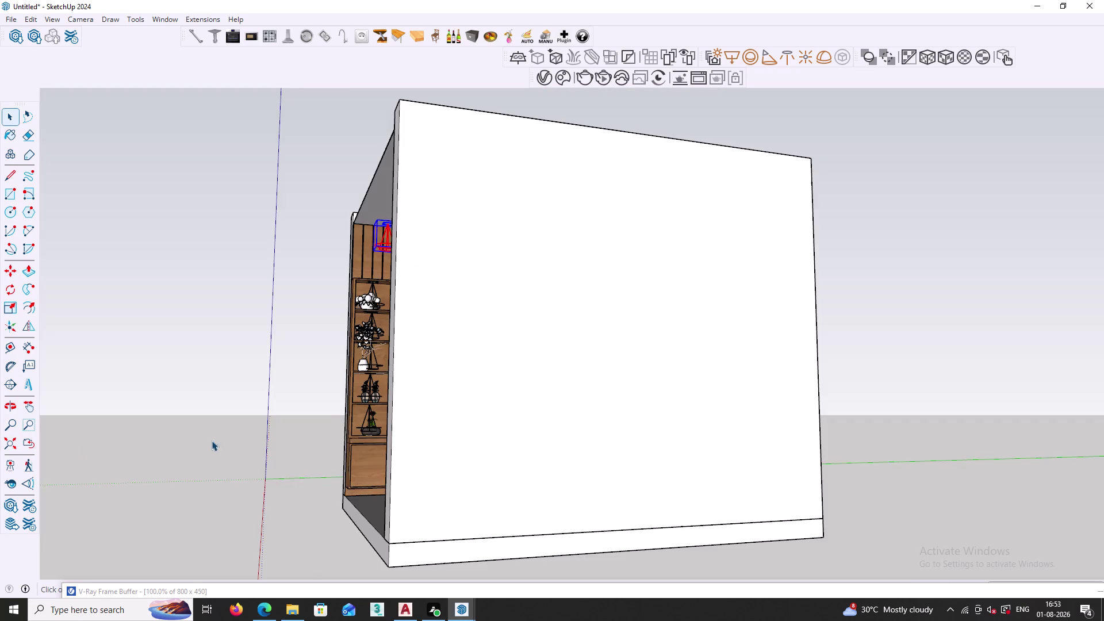
scroll(down, 3)
click(435, 401)
right_click(435, 400)
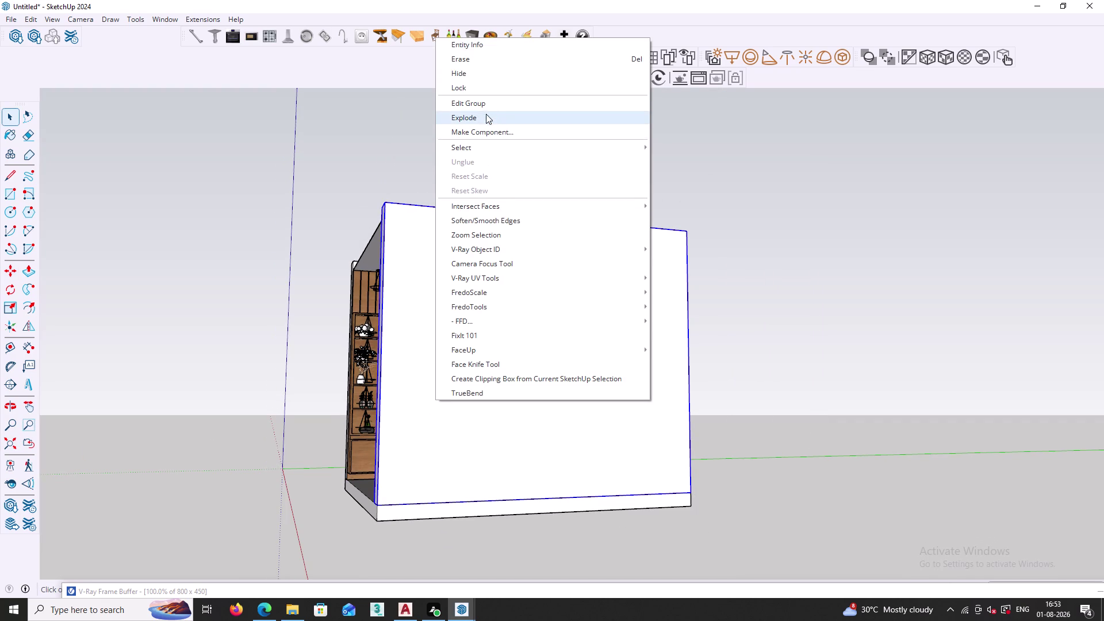
click(485, 76)
scroll(up, 3)
Select the spotlight at the panel top and start copying it along the panel.
middle_drag(425, 312, 407, 303)
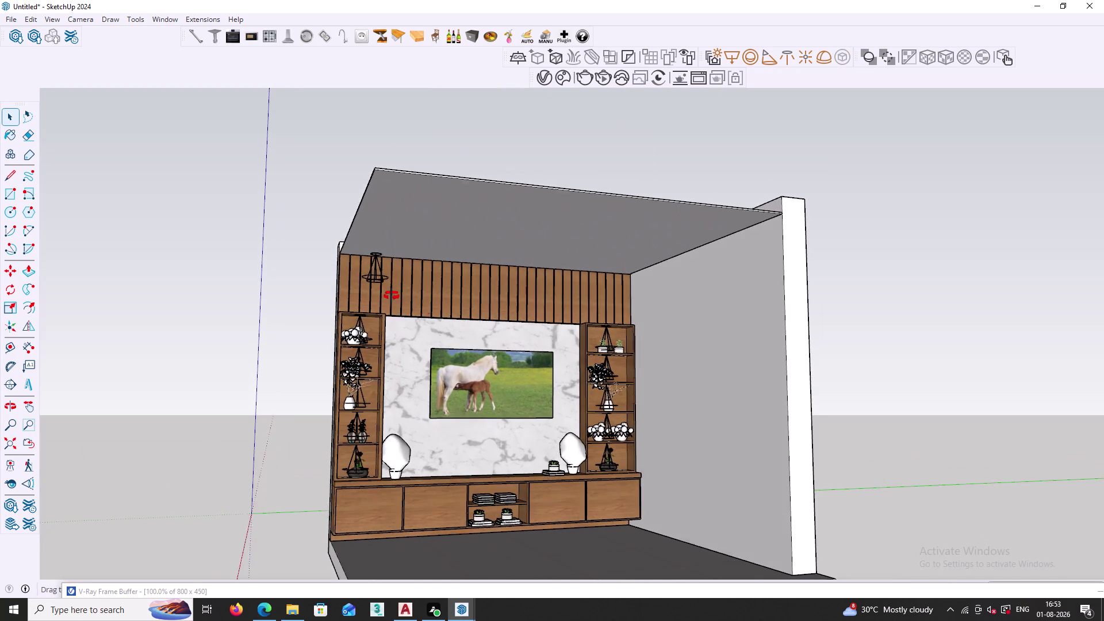
middle_drag(407, 303, 361, 281)
scroll(up, 3)
scroll(up, 3)
click(392, 257)
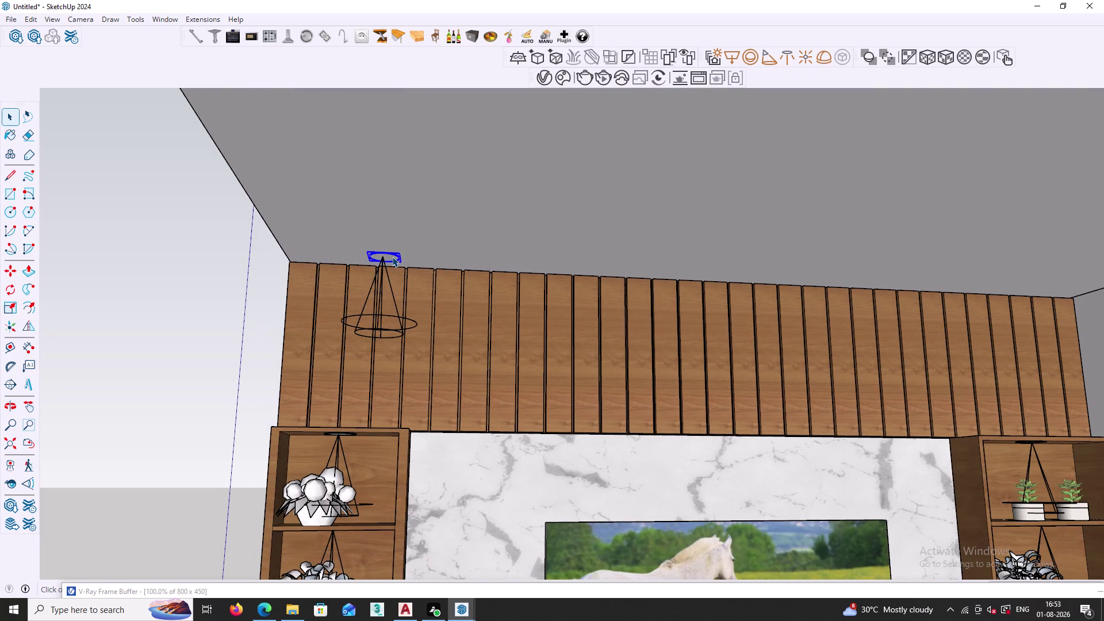
click(393, 292)
key(m)
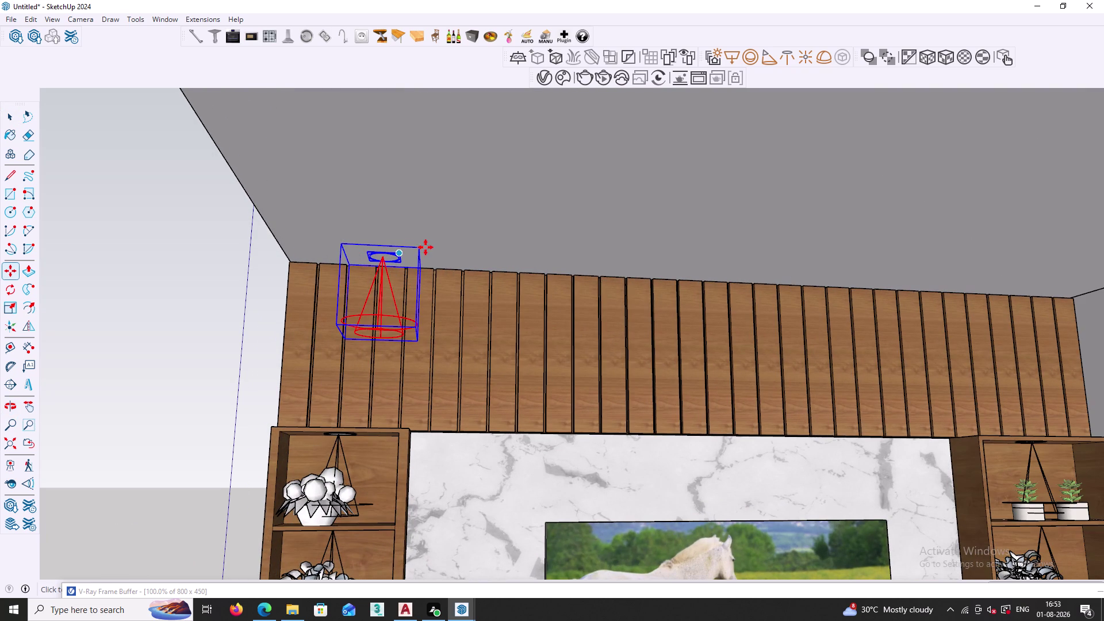
click(418, 248)
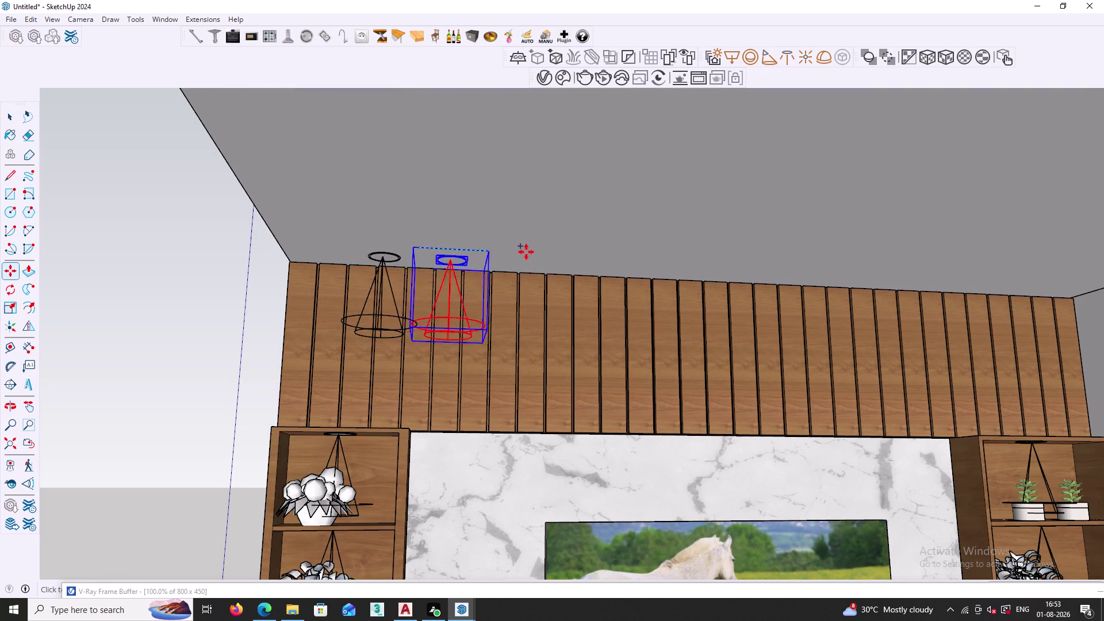
Place the copy at the panel's right end and add a centred light with /2.
scroll(down, 3)
middle_drag(721, 262, 666, 257)
scroll(up, 3)
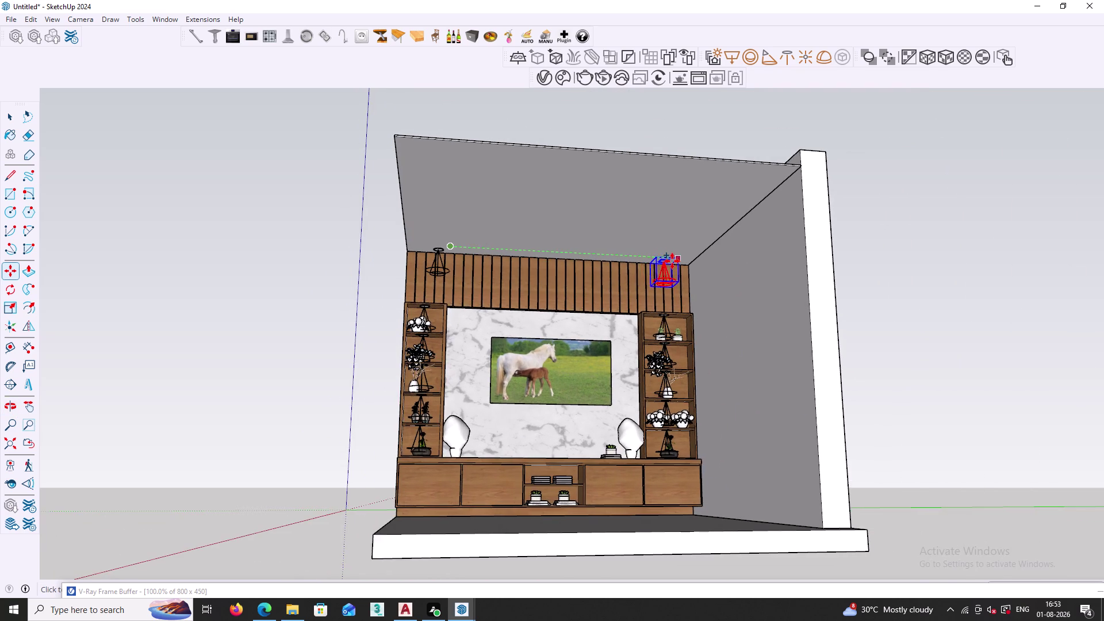
scroll(up, 3)
click(683, 258)
text(/)
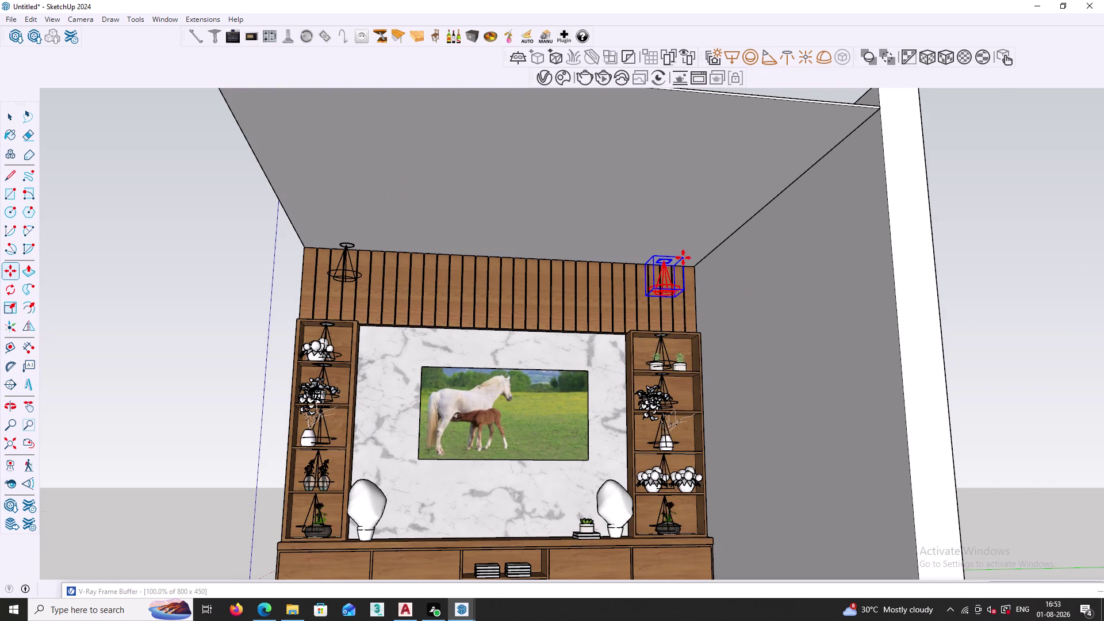
text(2)
key(Return)
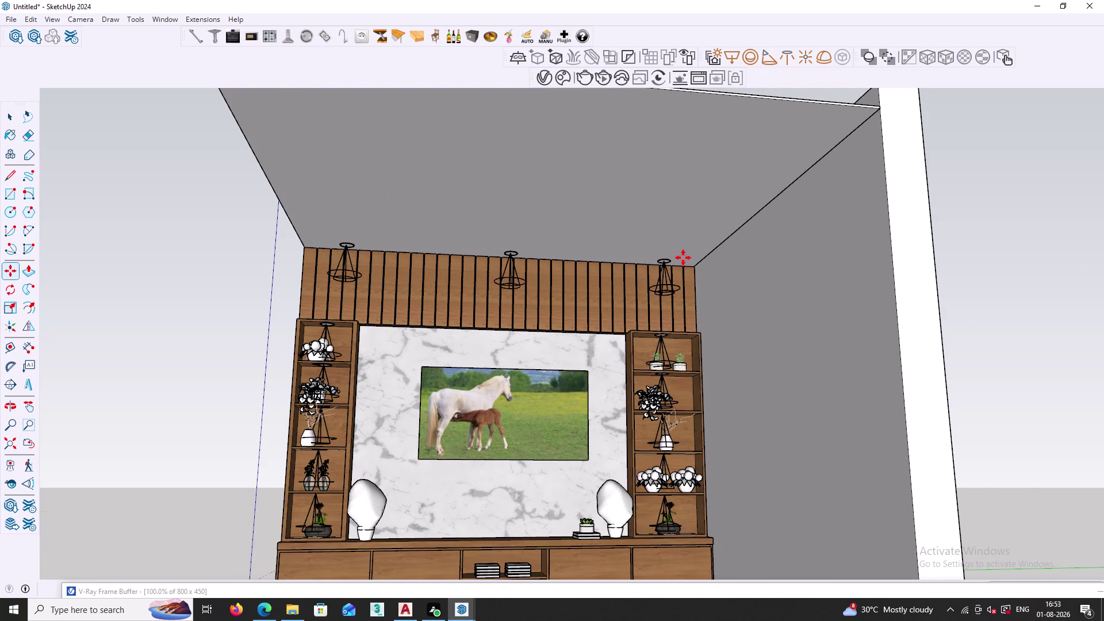
key(space)
scroll(down, 3)
Nudge the left pendant light atop the slatted panel into line with the others.
middle_drag(450, 327, 544, 463)
middle_drag(504, 461, 657, 396)
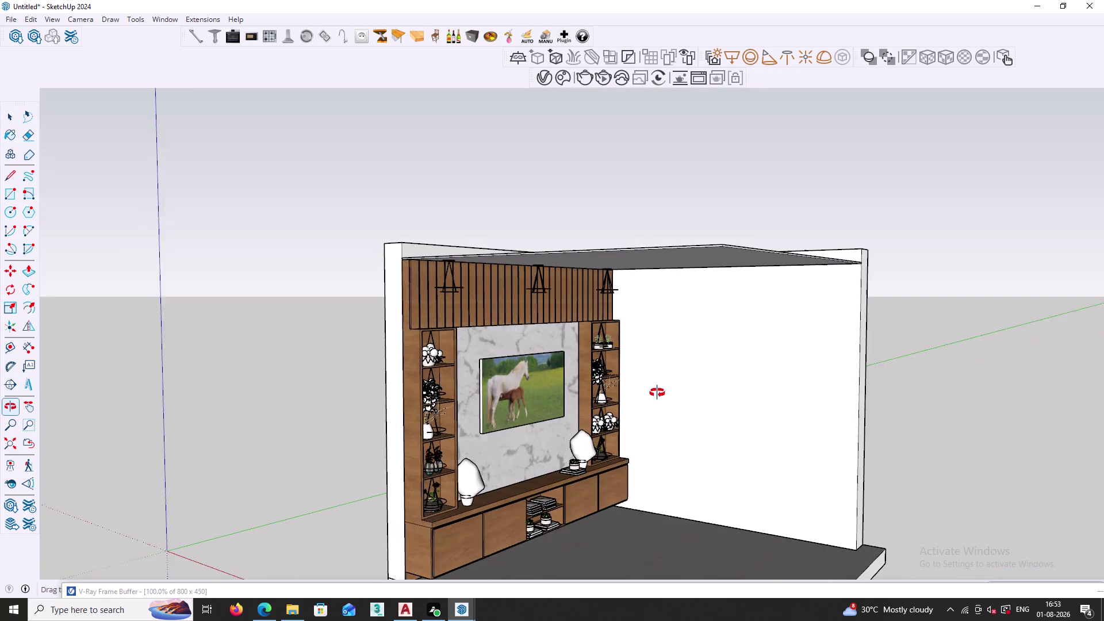
middle_drag(657, 396, 657, 392)
scroll(up, 3)
middle_drag(544, 311, 471, 230)
scroll(up, 3)
scroll(up, 3)
click(413, 219)
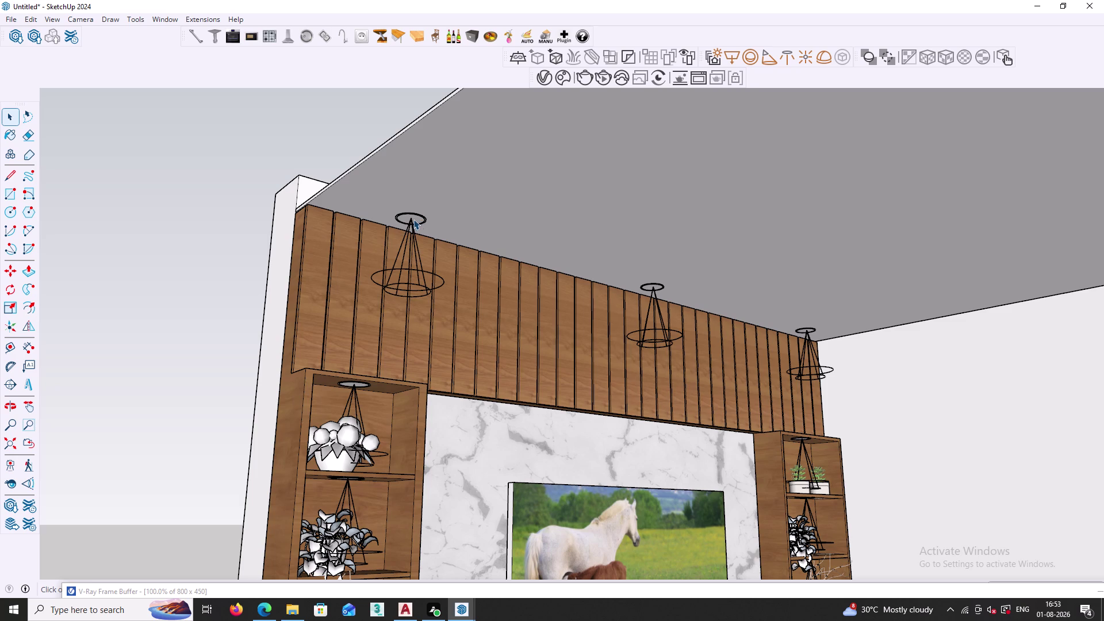
click(411, 232)
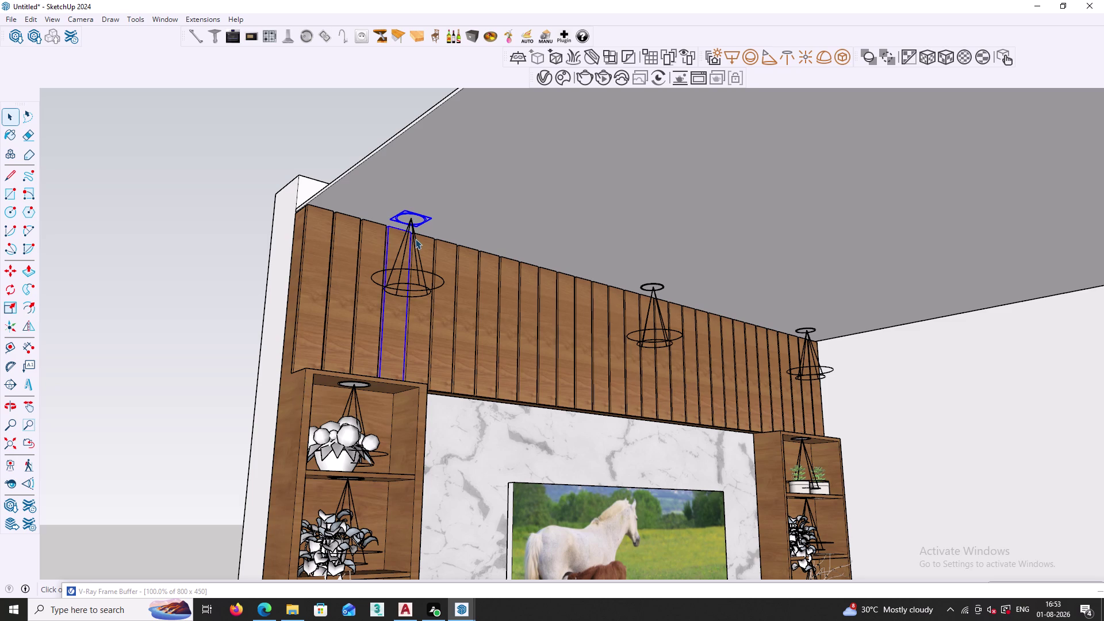
click(416, 241)
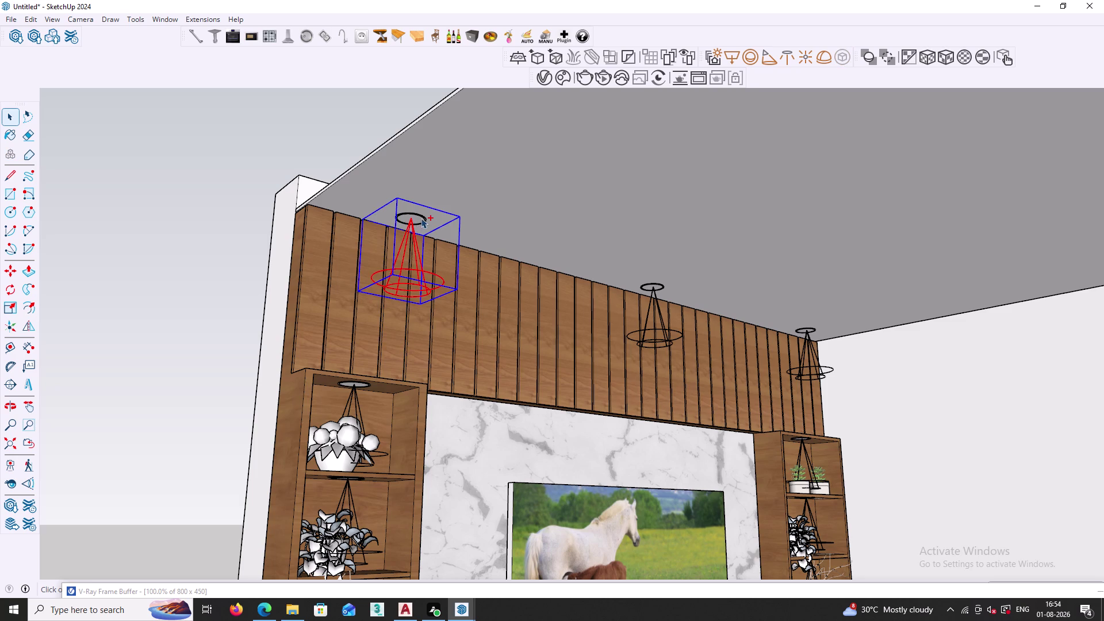
click(421, 217)
scroll(down, 3)
middle_drag(385, 244, 441, 300)
key(m)
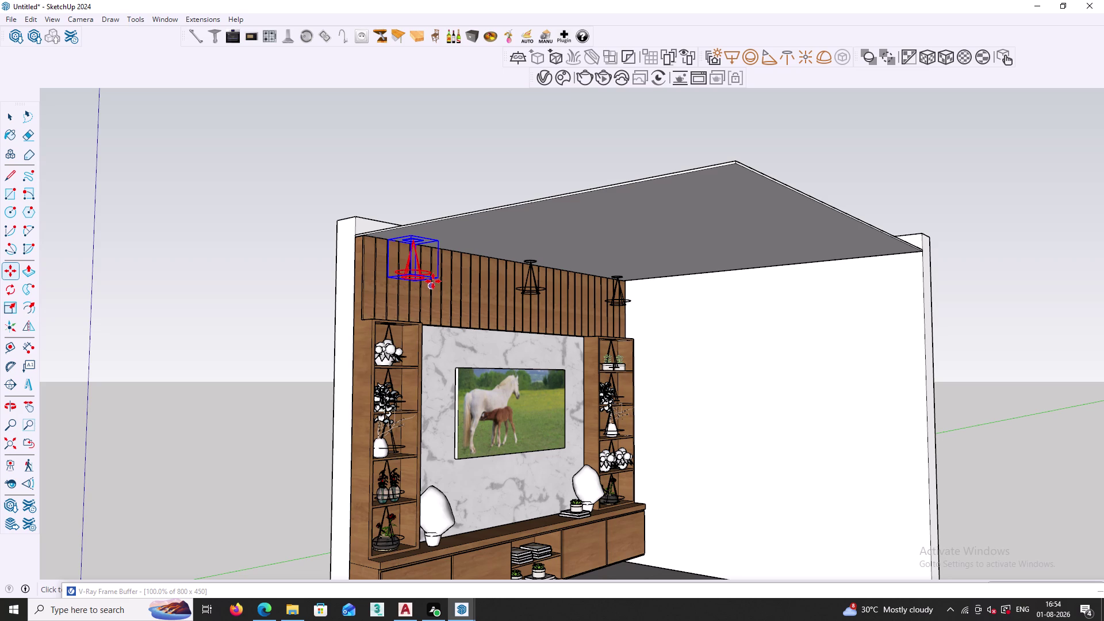
key(Escape)
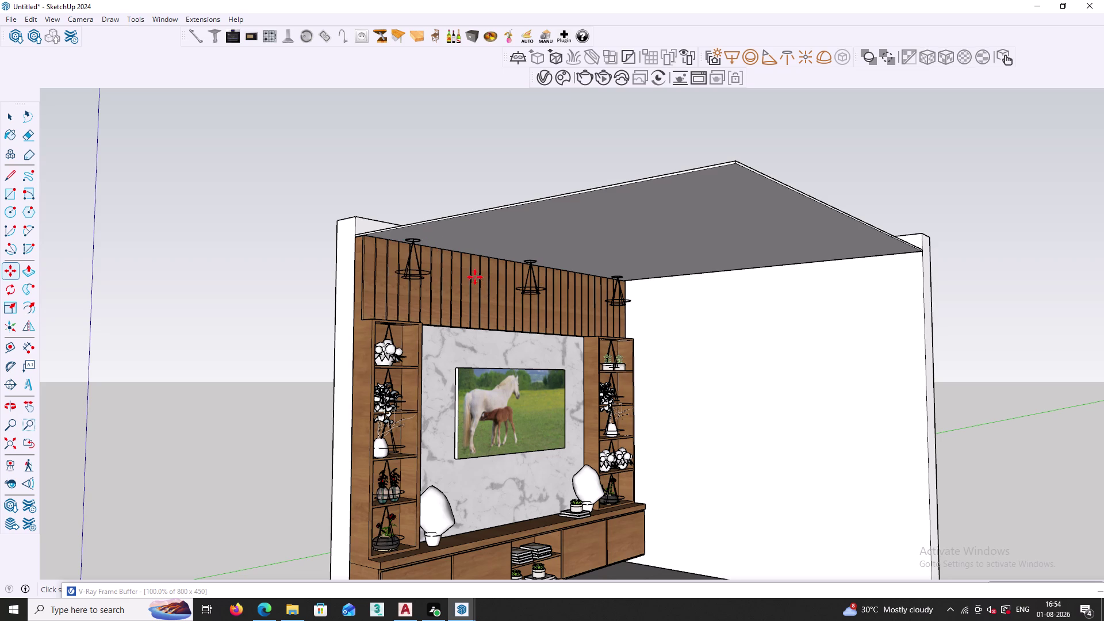
Select the left, middle and right pendant lights together.
key(space)
click(414, 239)
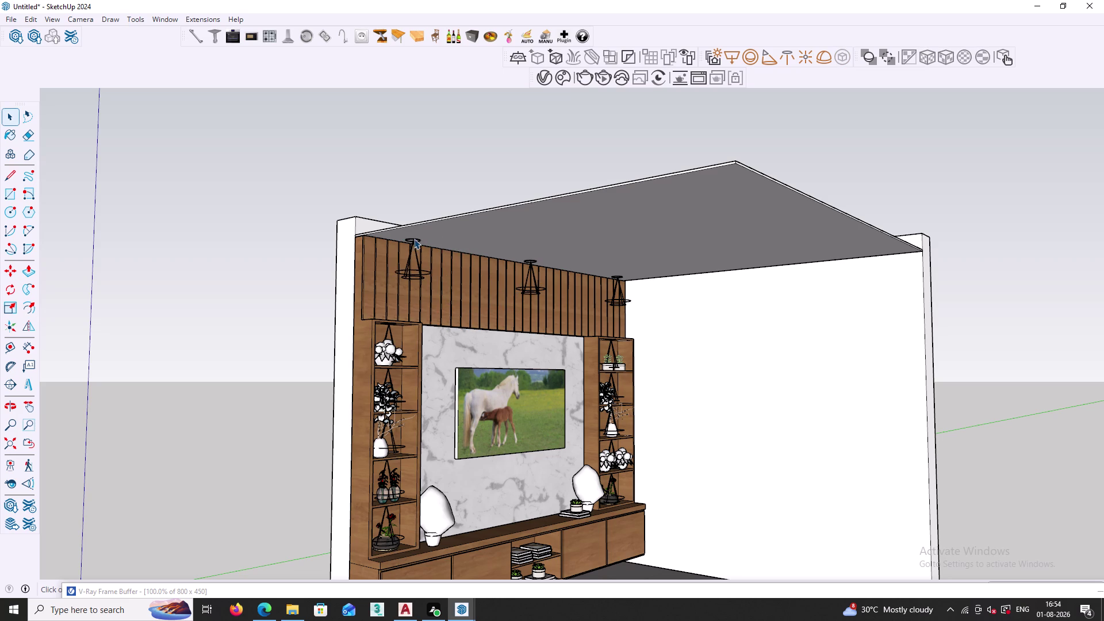
click(416, 250)
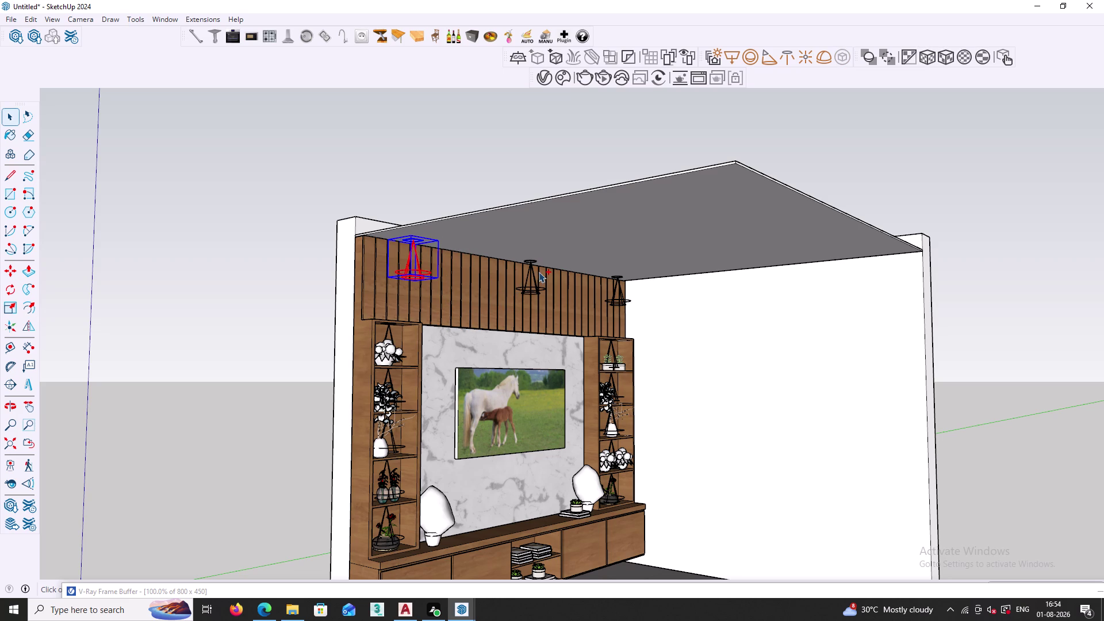
click(537, 261)
click(532, 271)
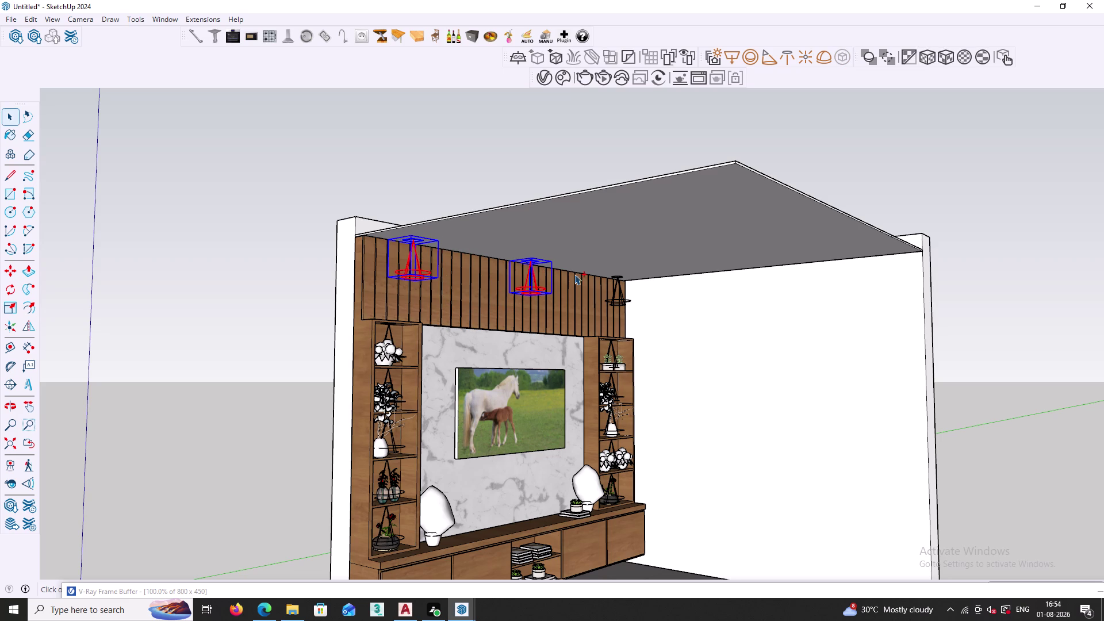
click(619, 276)
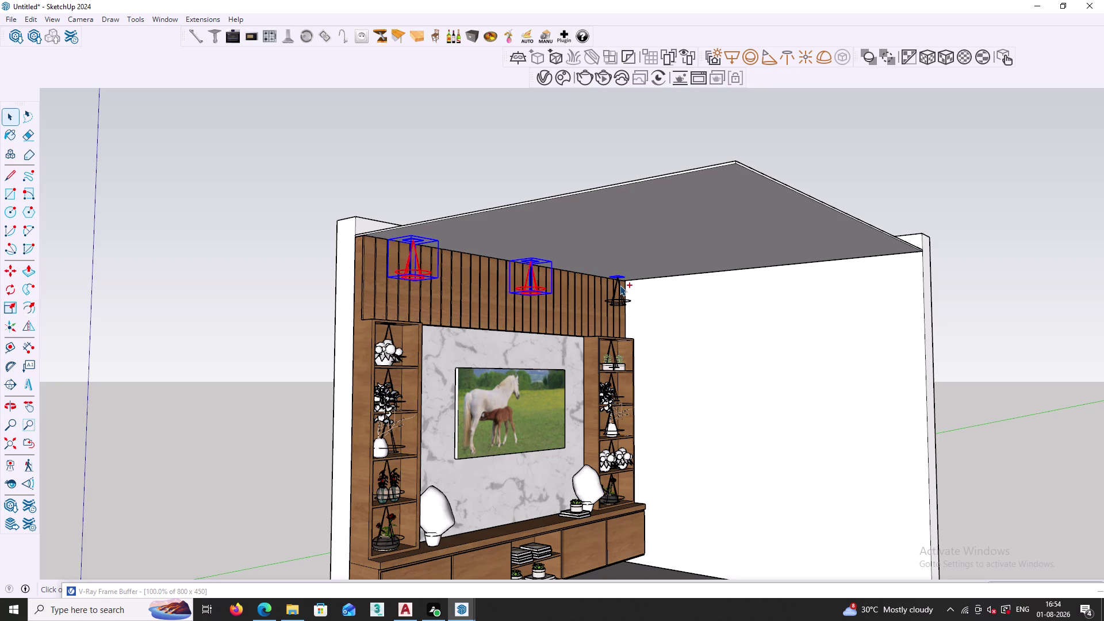
click(620, 285)
Copy the three pendant lights from the TV wall onto the room's ceiling.
key(m)
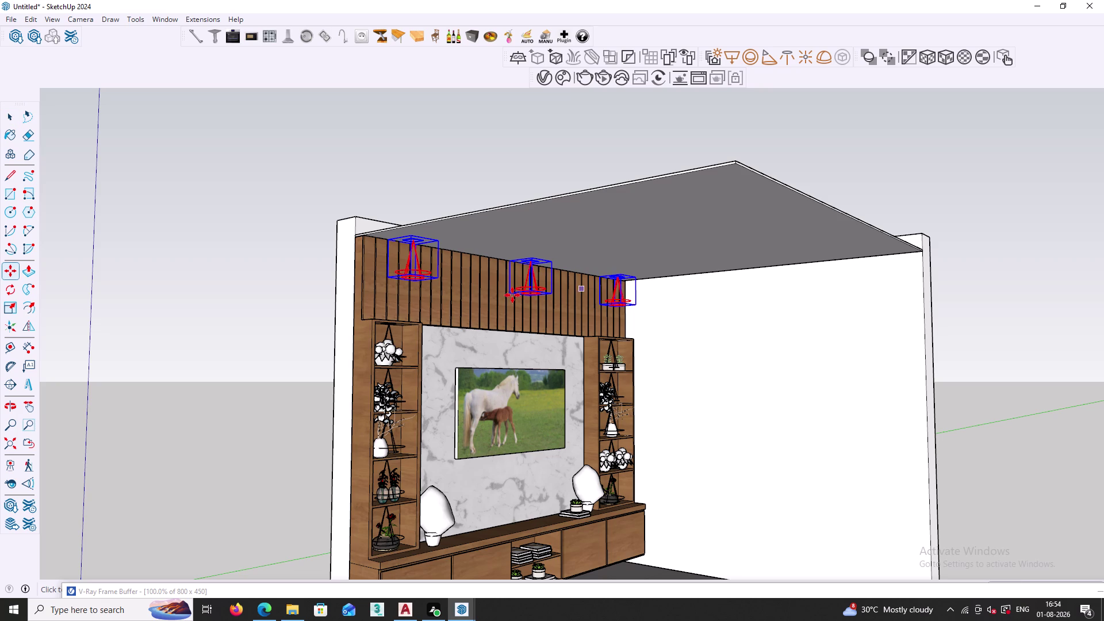
scroll(up, 3)
middle_drag(376, 259, 455, 320)
middle_drag(496, 304, 534, 279)
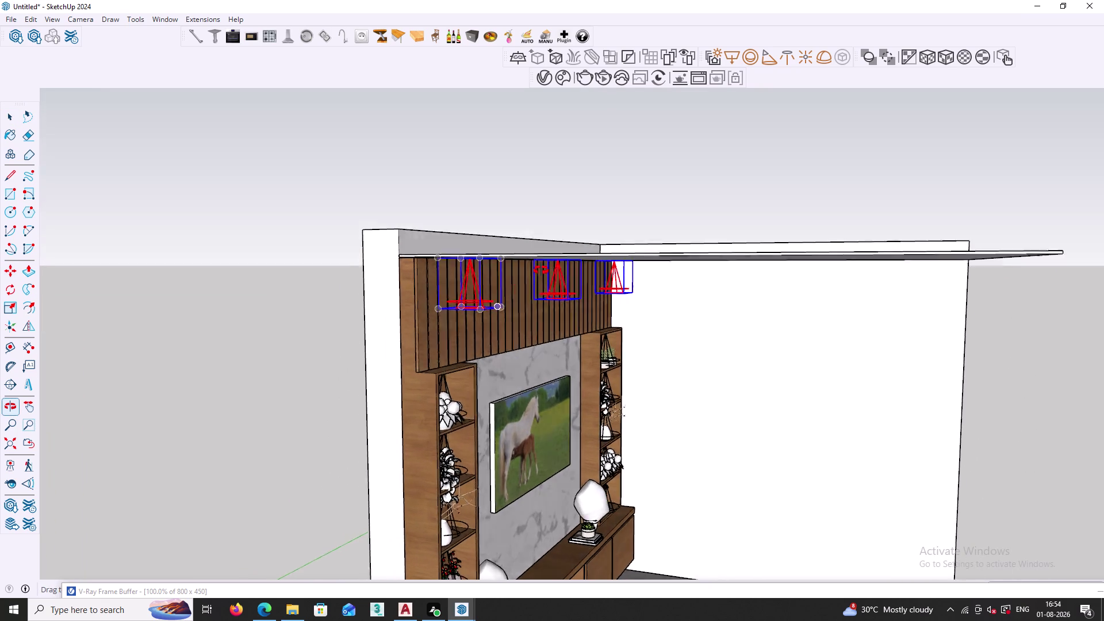
middle_drag(535, 279, 570, 236)
click(534, 205)
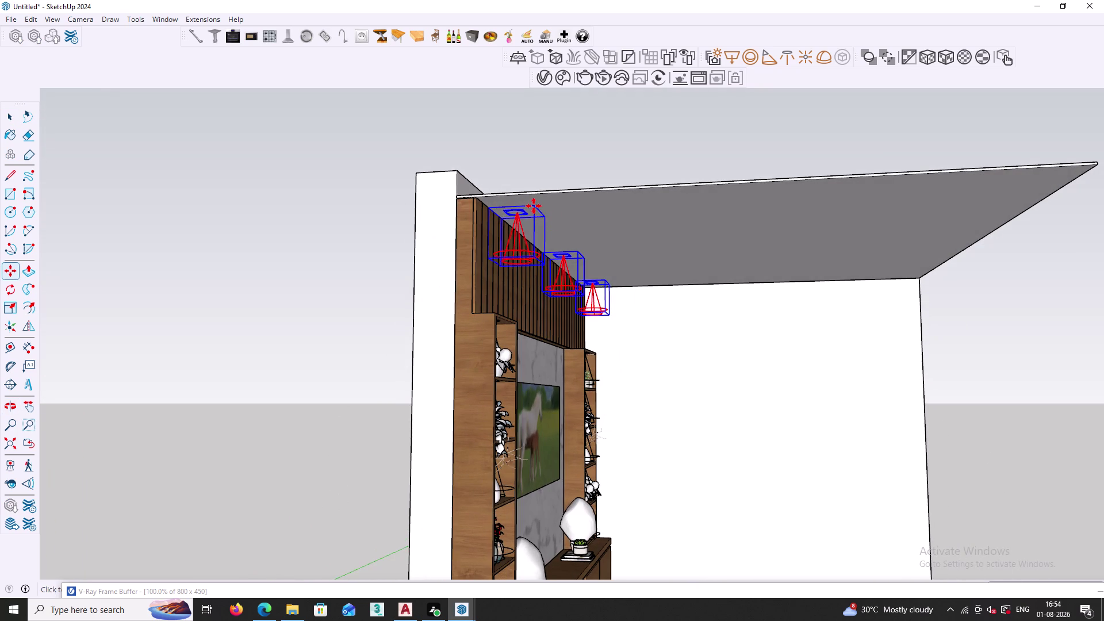
scroll(down, 3)
middle_drag(811, 211, 674, 251)
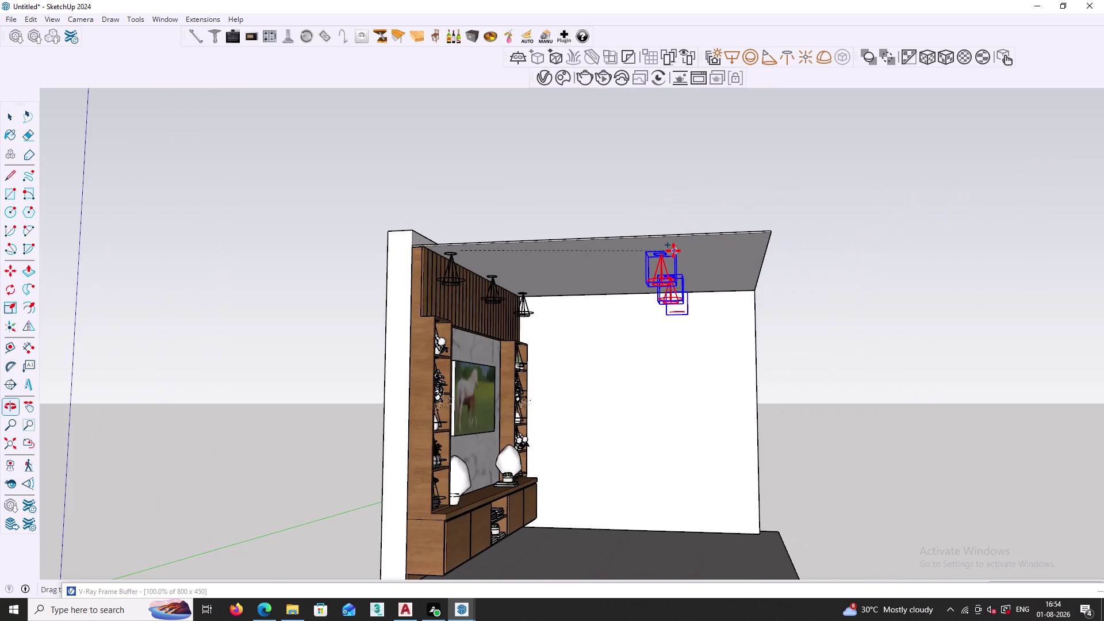
middle_drag(735, 251, 729, 316)
scroll(up, 3)
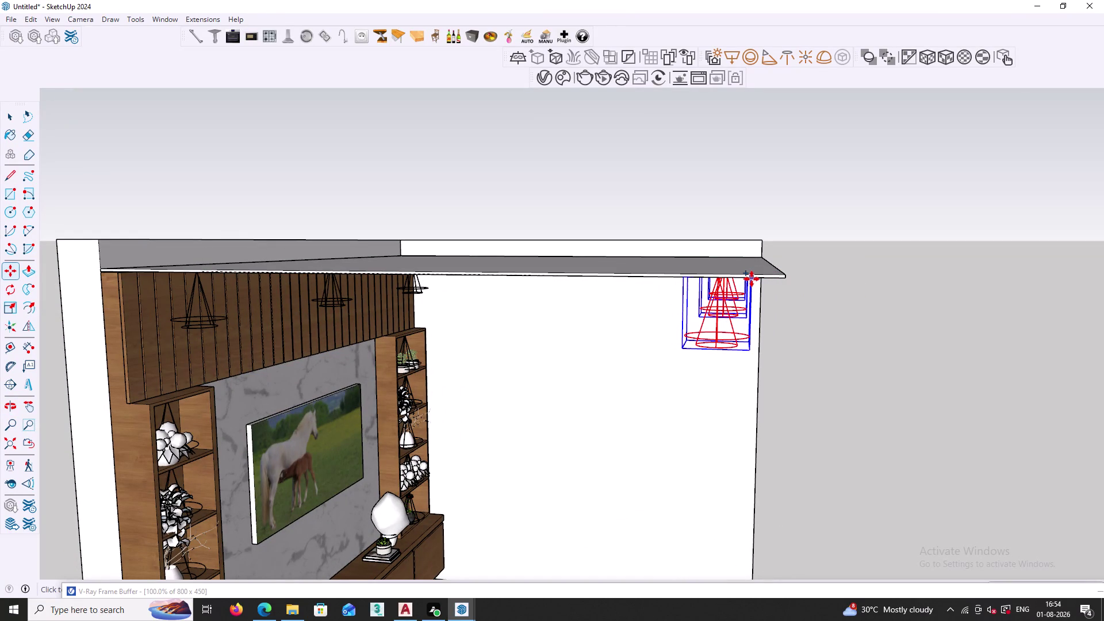
click(752, 278)
key(space)
Deselect, orbit to check the ceiling lights facing the TV wall, and open the Edit menu.
click(856, 277)
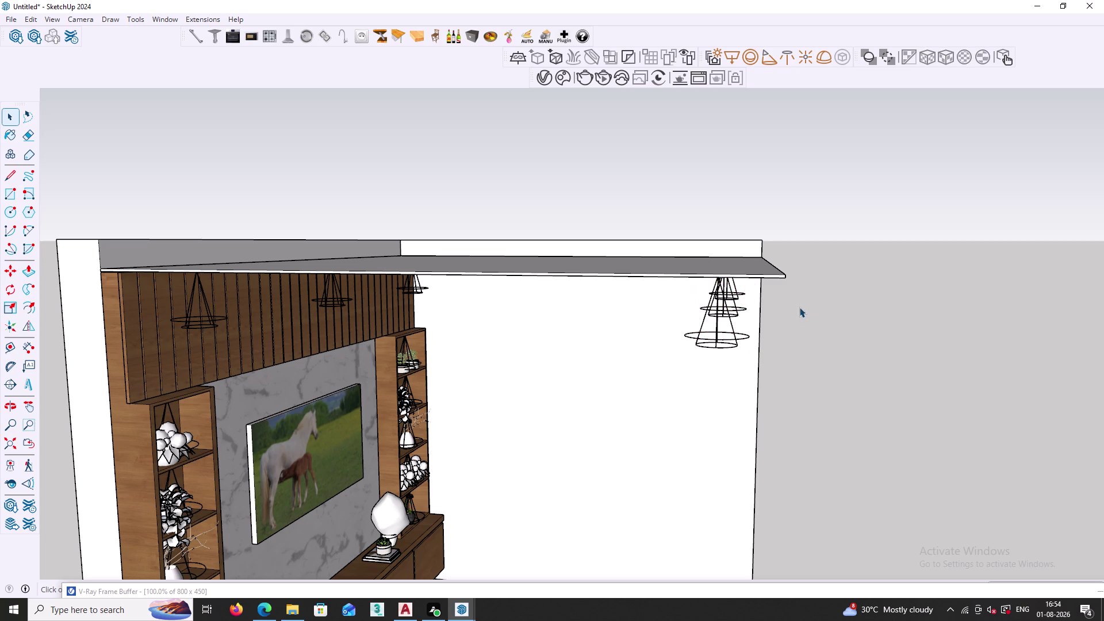
scroll(down, 3)
middle_drag(765, 448, 451, 365)
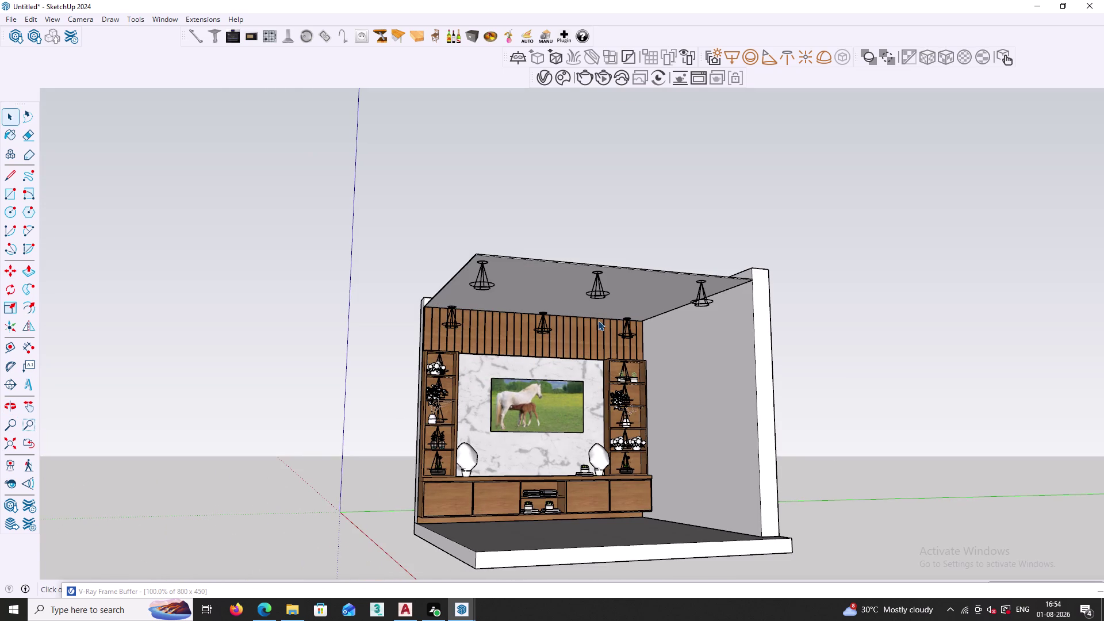
middle_drag(597, 336, 554, 397)
middle_drag(528, 448, 623, 510)
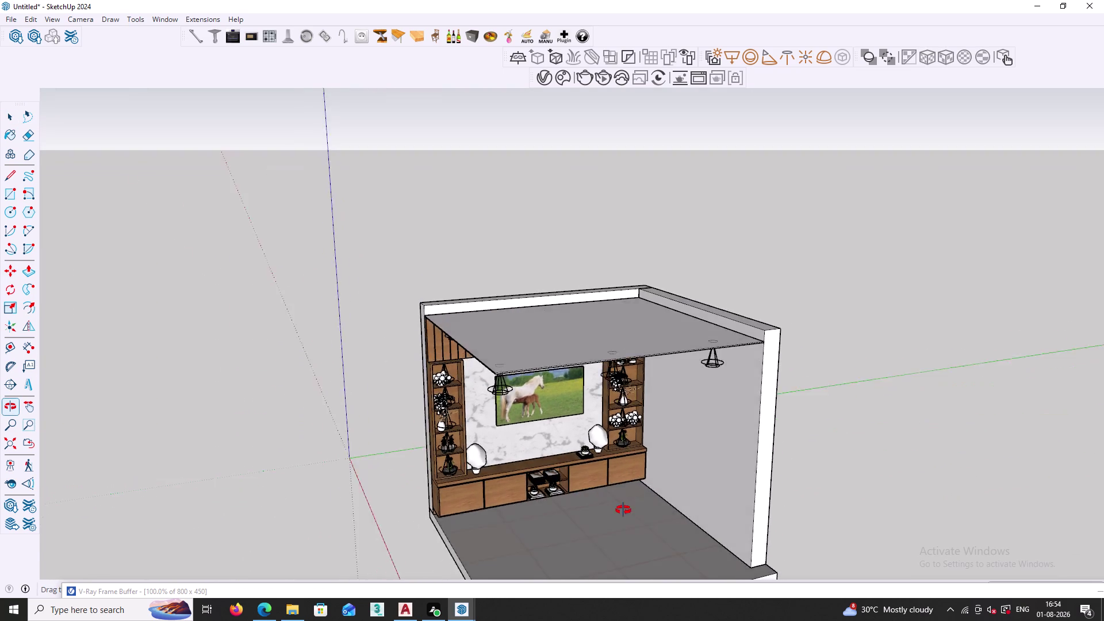
middle_drag(623, 510, 676, 474)
scroll(up, 3)
middle_drag(585, 516, 569, 492)
scroll(up, 3)
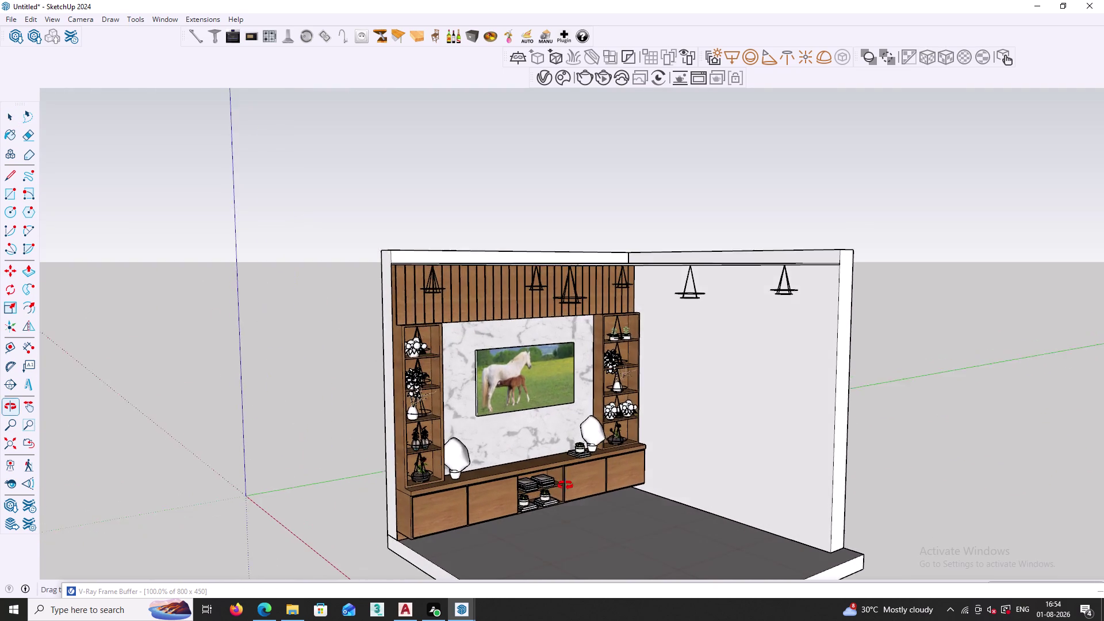
middle_drag(570, 492, 563, 479)
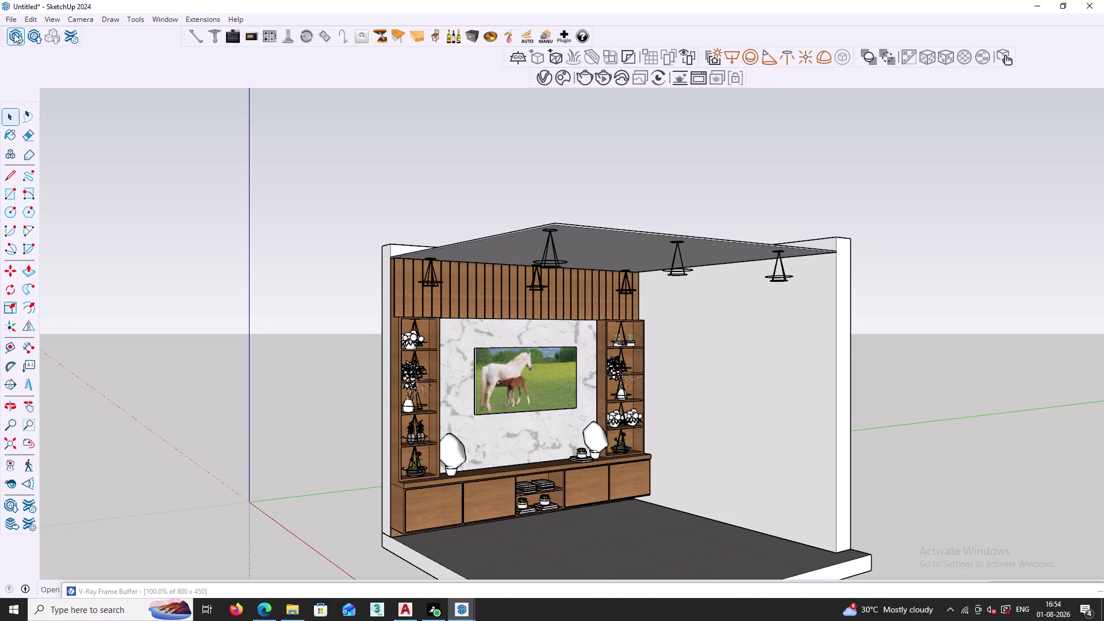
click(31, 21)
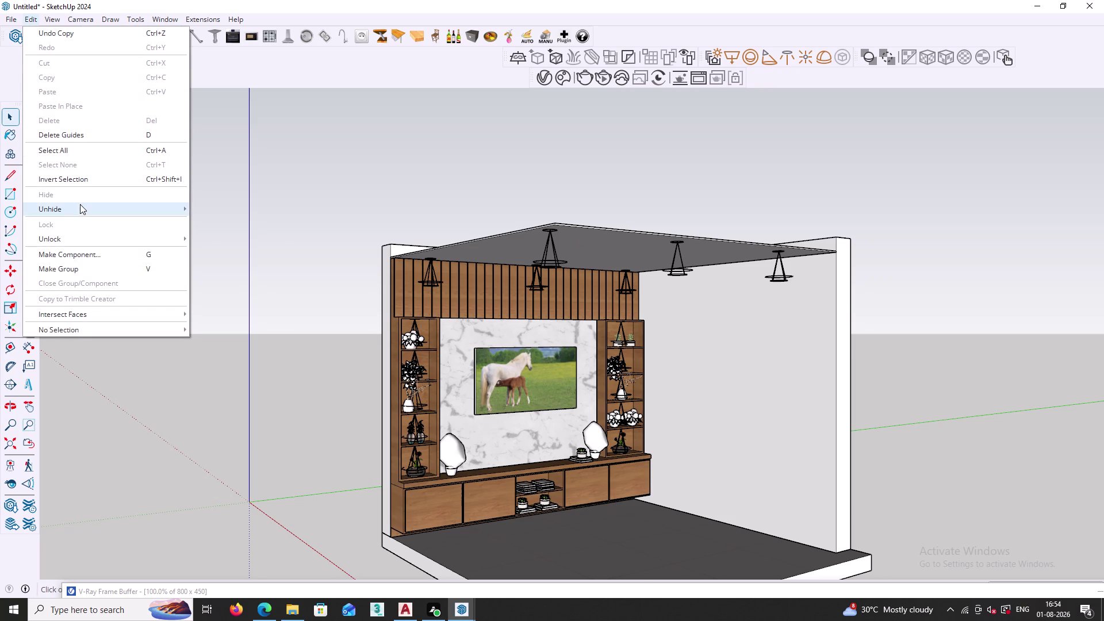
Restore all hidden walls with Edit > Unhide > All and inspect the enclosed room.
click(82, 211)
click(227, 242)
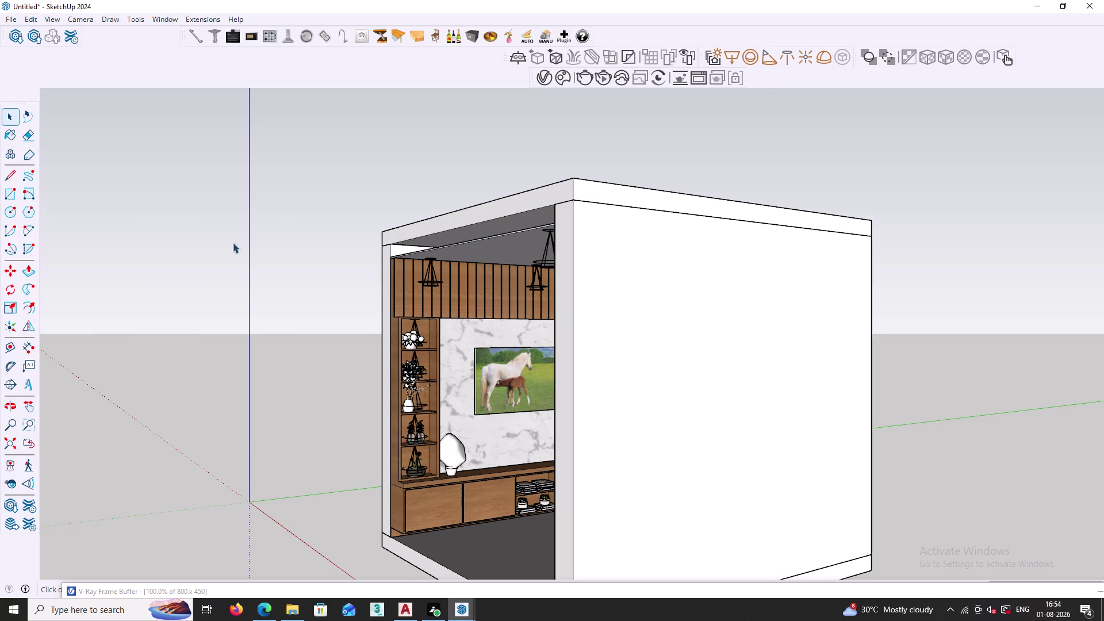
scroll(down, 3)
middle_drag(481, 330, 657, 353)
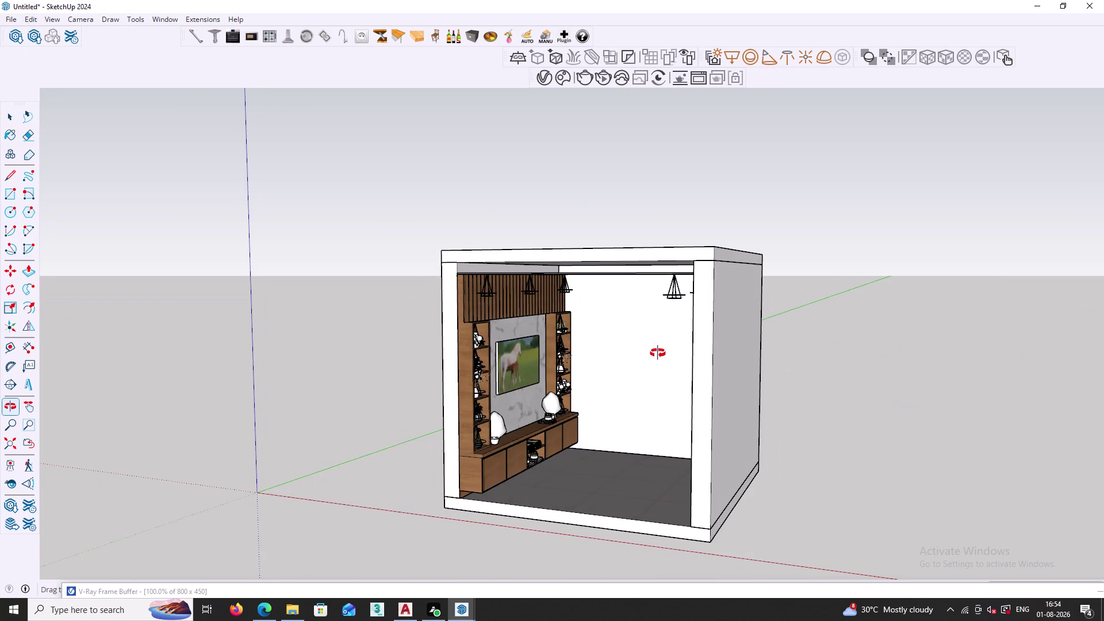
middle_drag(658, 353, 631, 339)
scroll(up, 3)
middle_drag(560, 371, 543, 366)
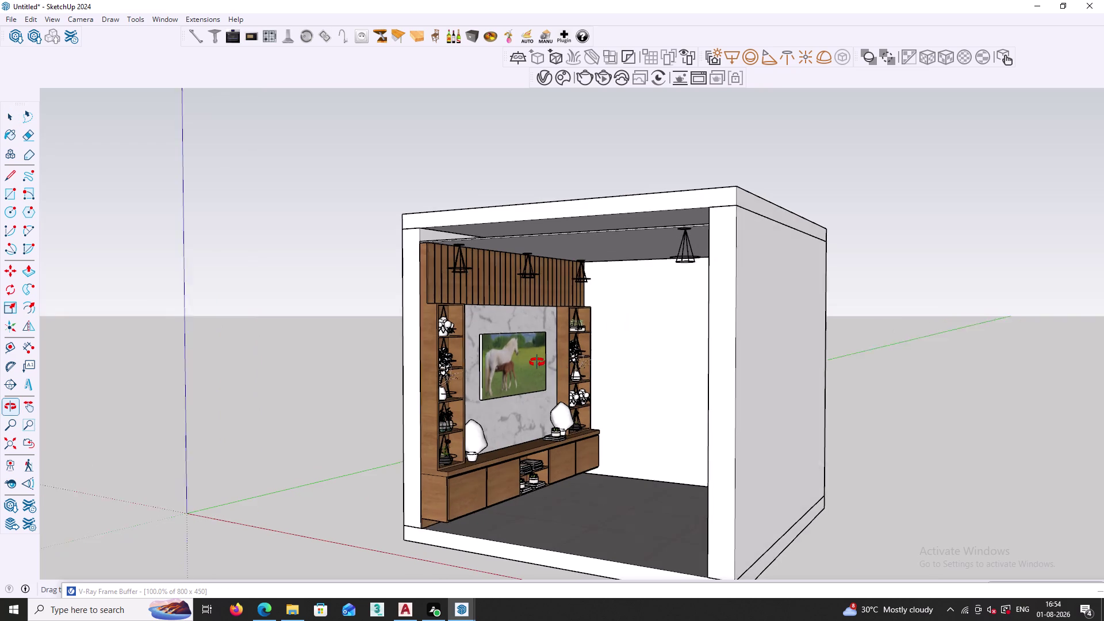
middle_drag(543, 366, 536, 361)
click(600, 76)
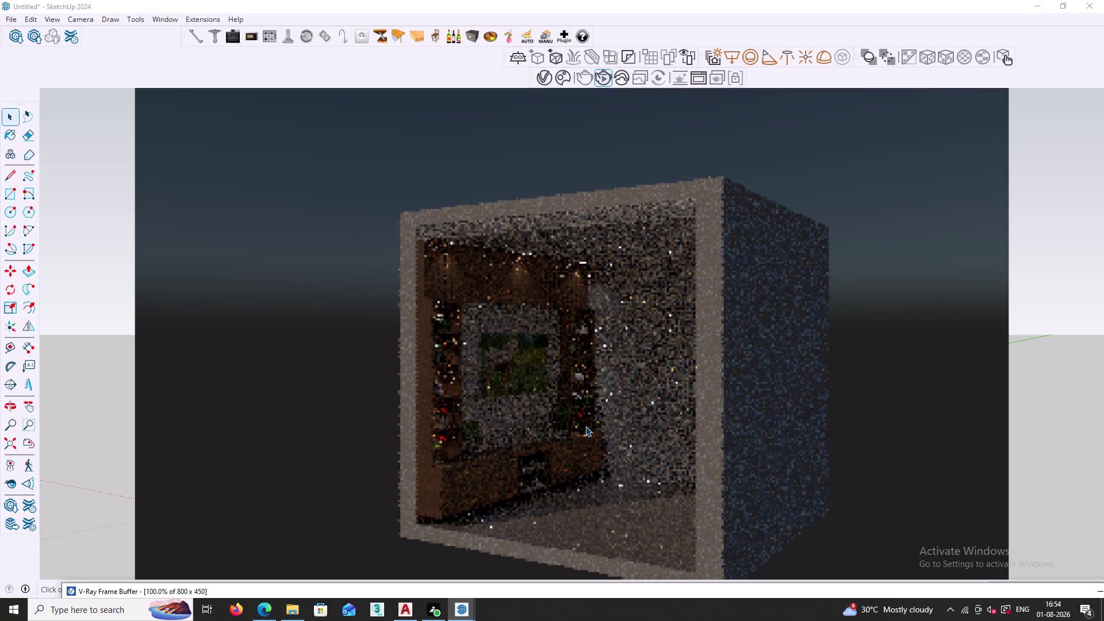
click(607, 81)
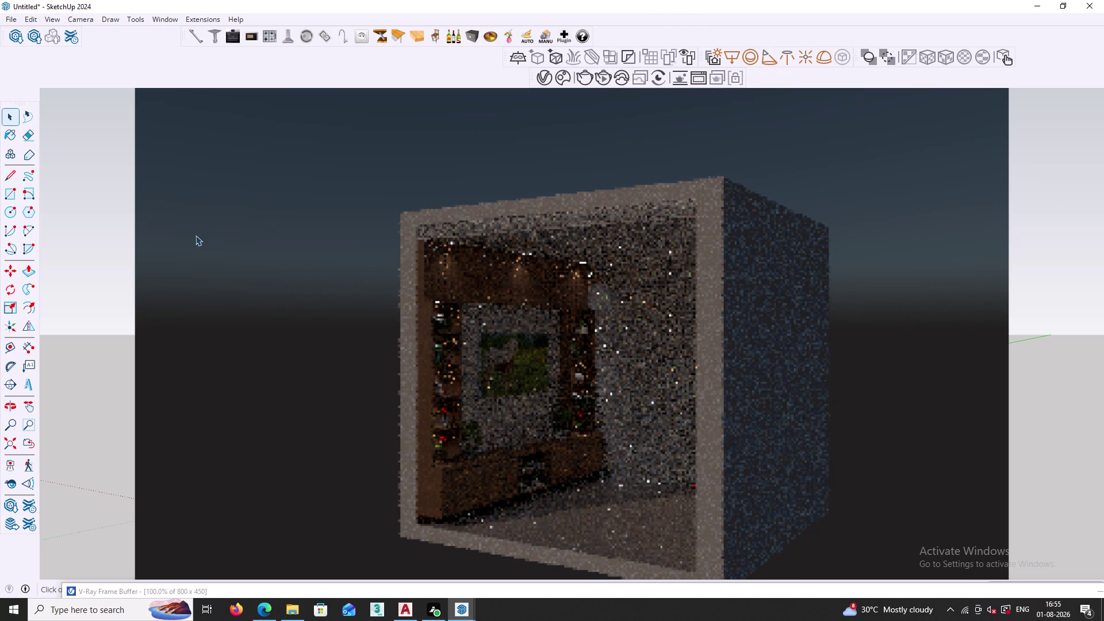
click(127, 239)
scroll(down, 3)
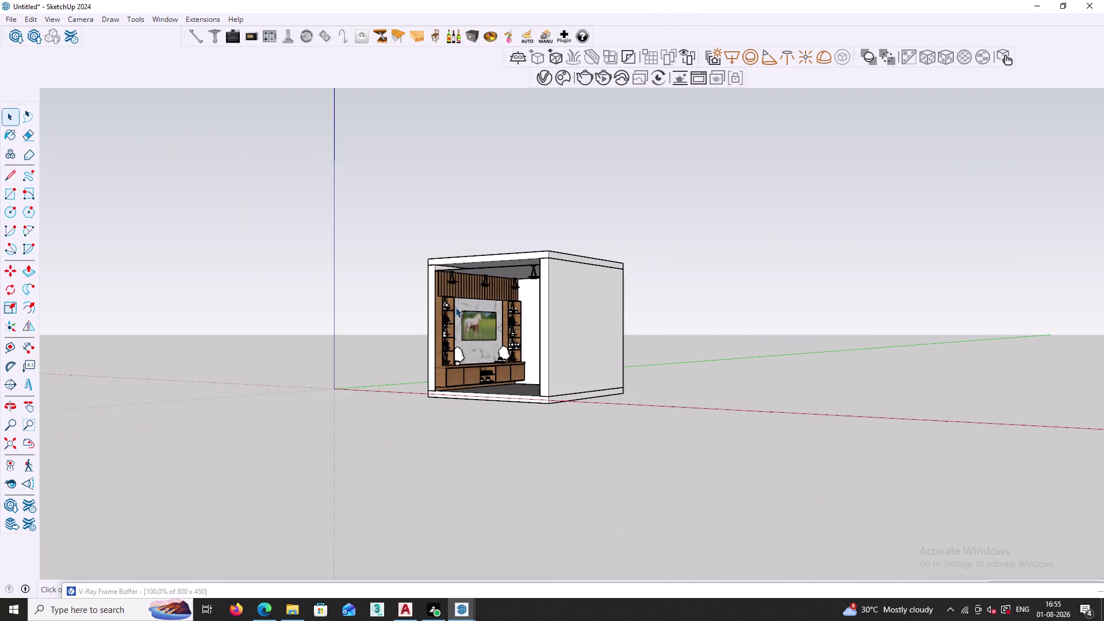
Orbit above the room and pick an option from its context menu.
middle_drag(451, 313, 524, 442)
middle_drag(435, 379, 548, 399)
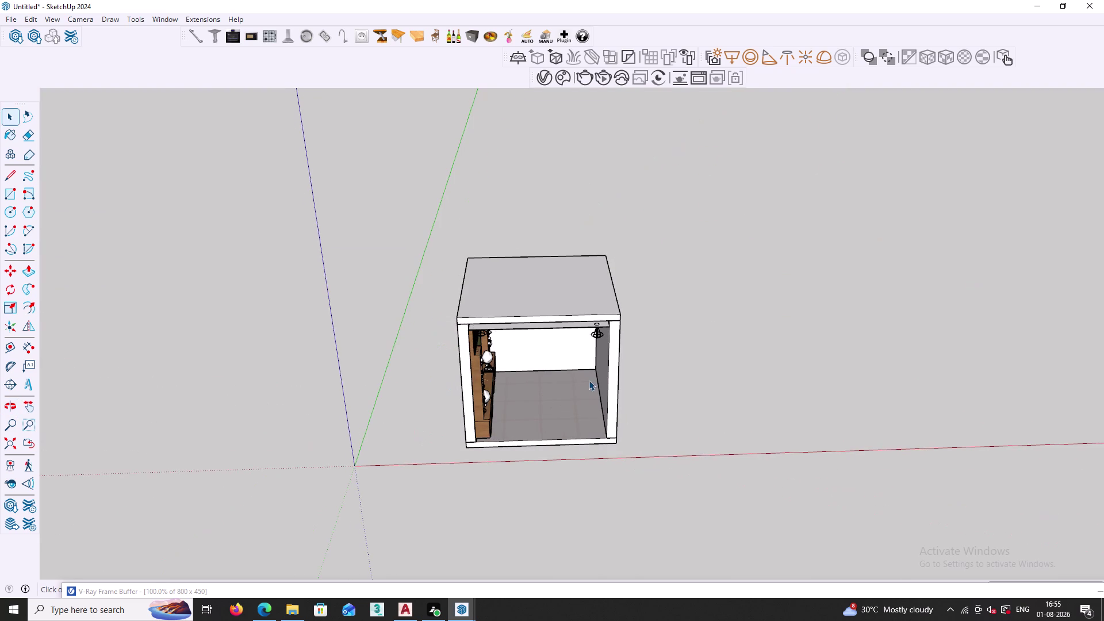
middle_drag(588, 381, 582, 342)
right_click(748, 303)
click(767, 342)
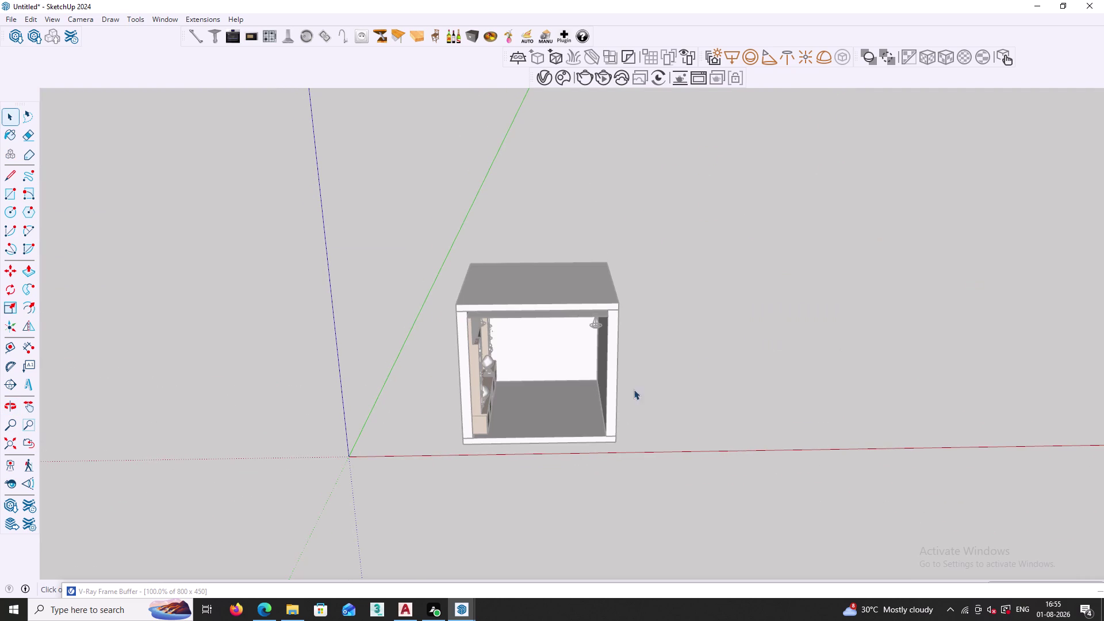
Draw an edge between the ceiling's inner front corners and select the new strip.
key(r)
scroll(up, 3)
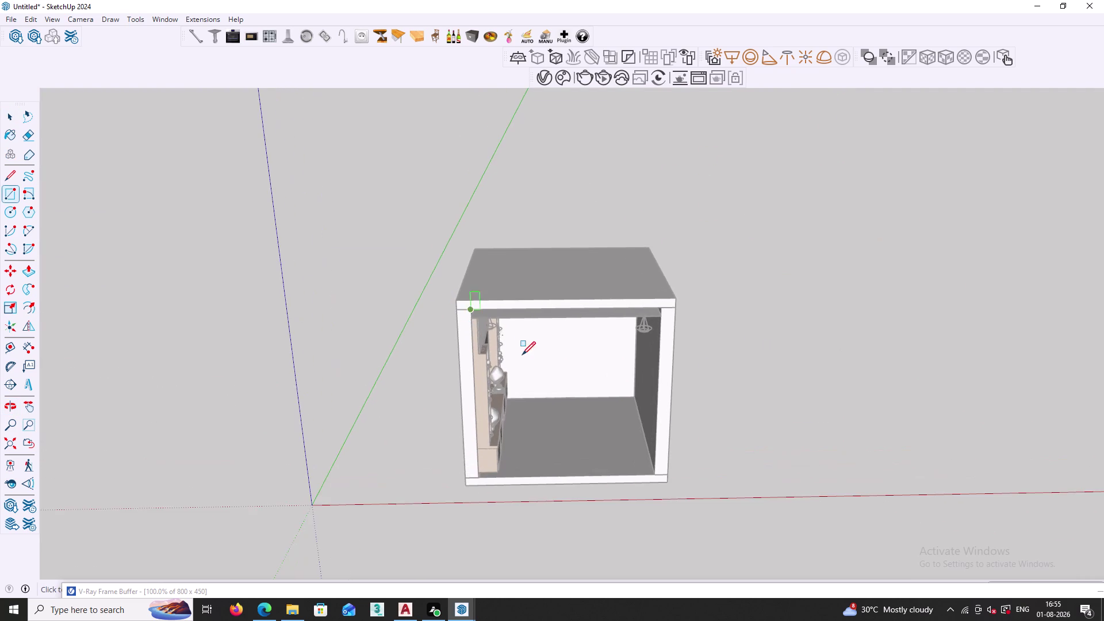
middle_drag(522, 355, 481, 318)
scroll(up, 3)
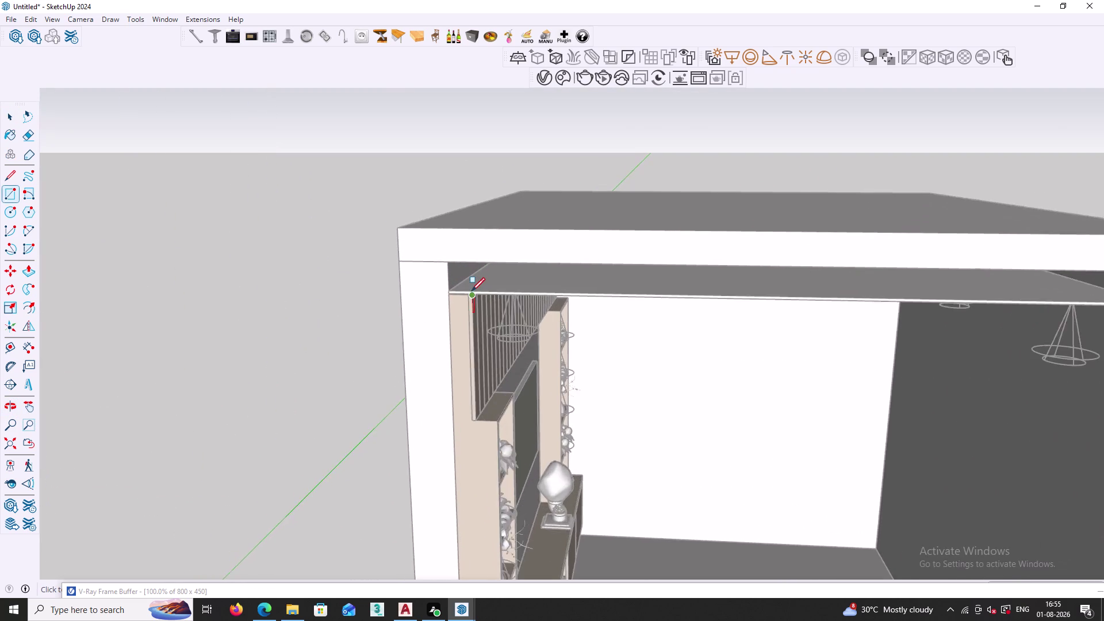
scroll(up, 3)
click(440, 294)
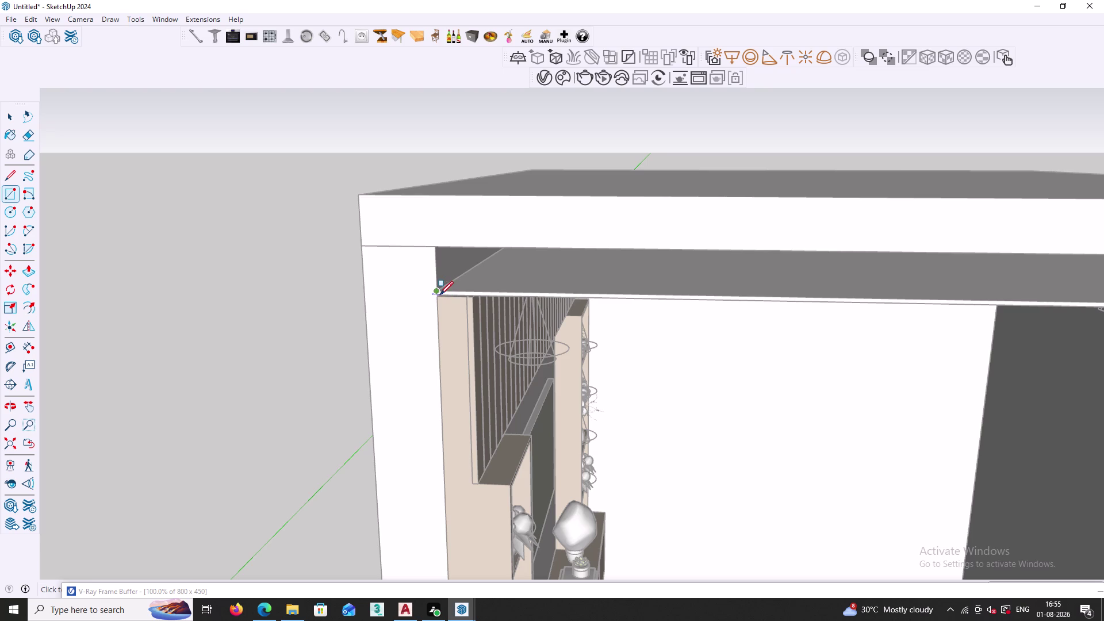
scroll(down, 3)
middle_drag(696, 278, 498, 341)
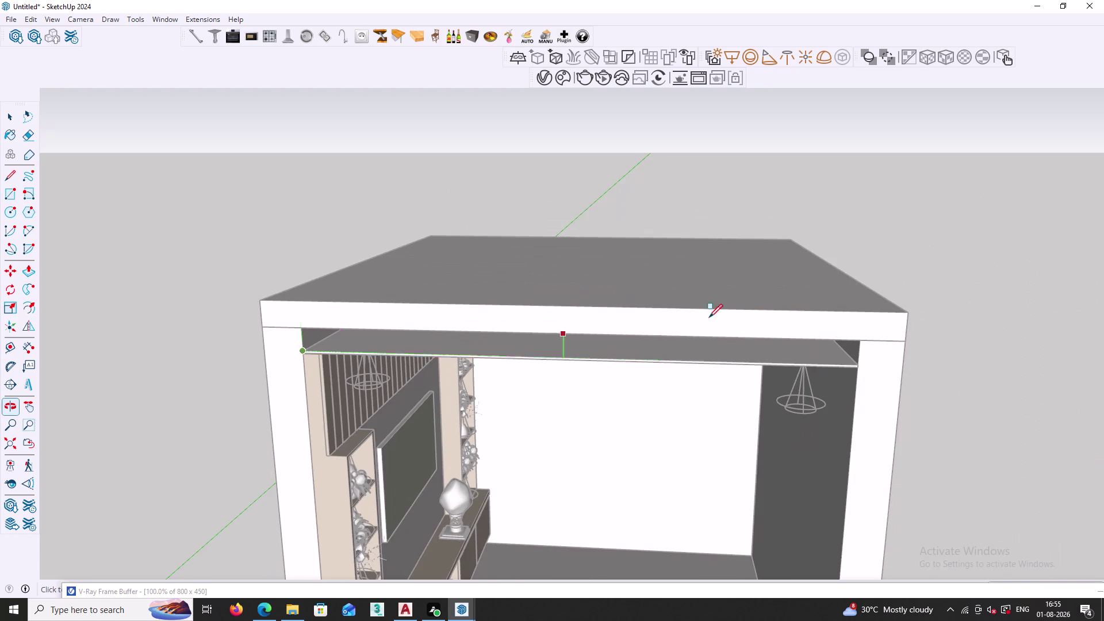
scroll(up, 3)
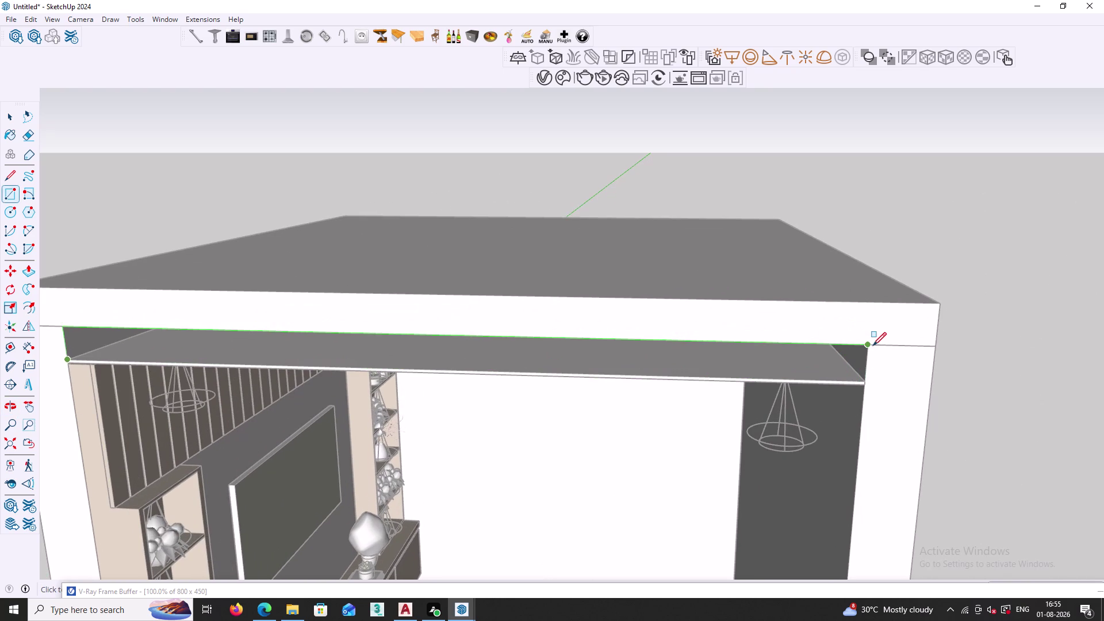
click(872, 345)
key(space)
click(1021, 266)
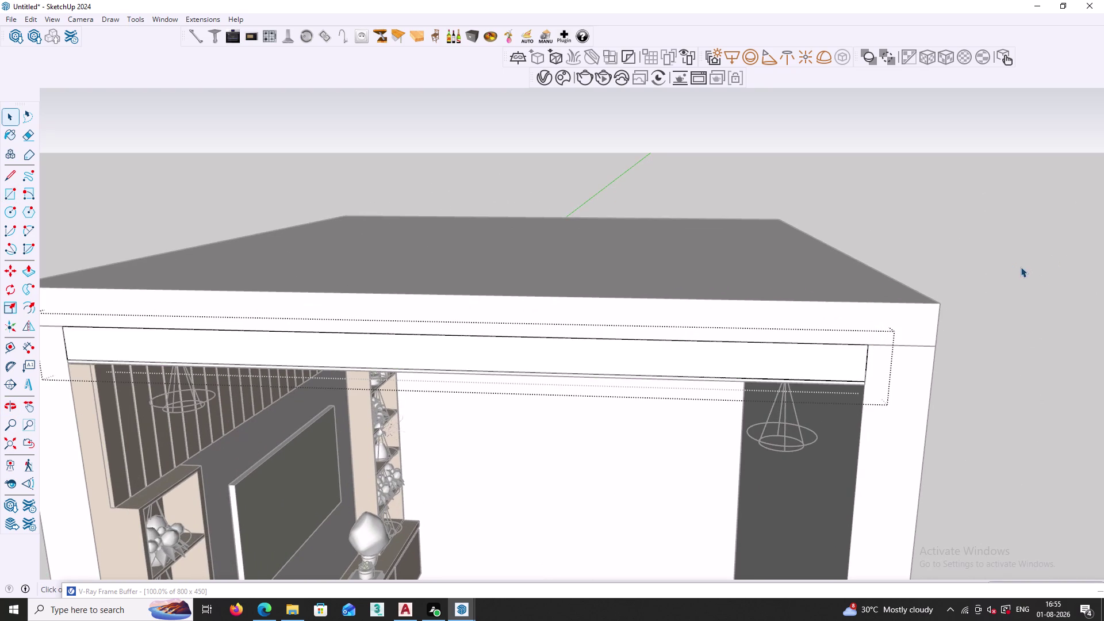
scroll(down, 3)
Frame the TV wall unit up close and start V-Ray interactive rendering in the viewport.
middle_drag(903, 368, 748, 453)
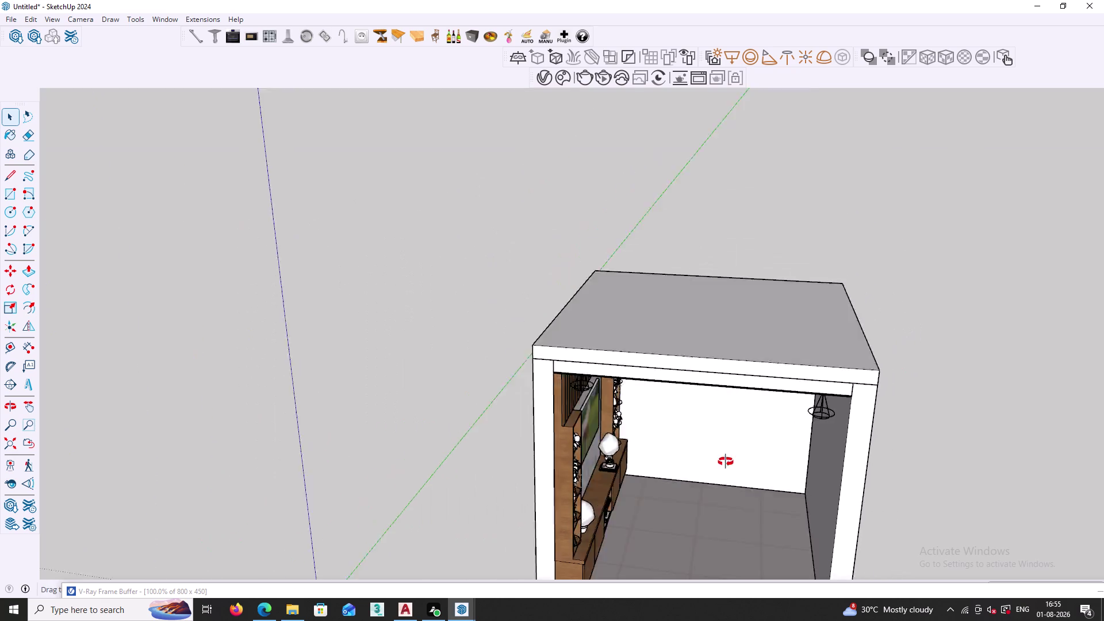
middle_drag(748, 453, 652, 448)
middle_drag(625, 519, 650, 483)
middle_drag(550, 533, 652, 445)
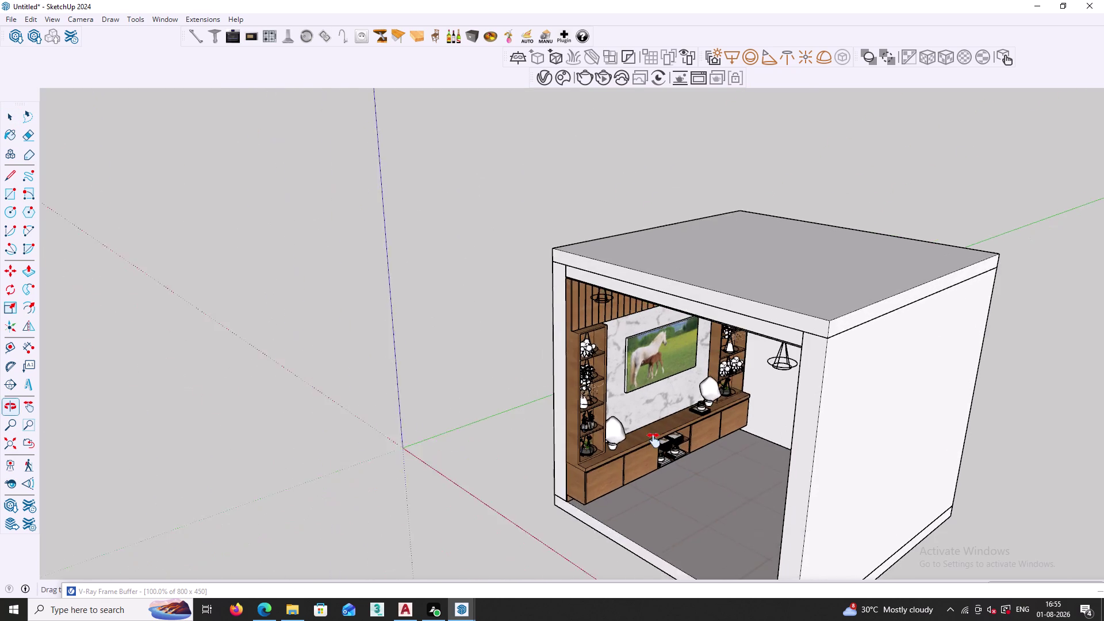
middle_drag(651, 446, 661, 431)
middle_drag(707, 475, 744, 399)
scroll(up, 3)
scroll(up, 3)
middle_drag(683, 453, 697, 476)
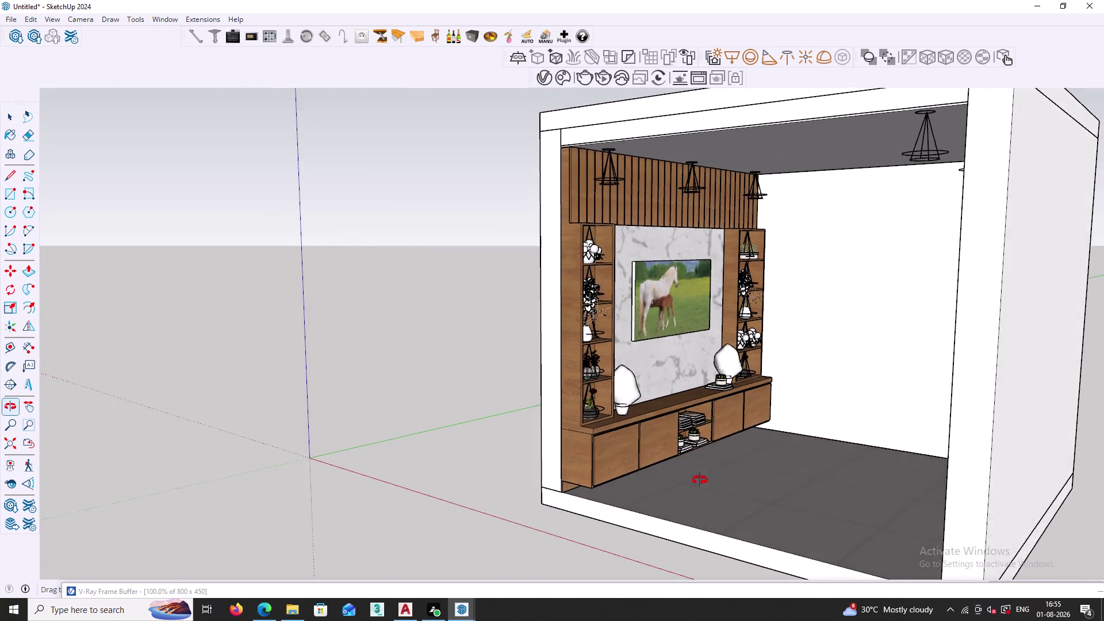
middle_drag(697, 475, 708, 498)
scroll(up, 3)
middle_drag(662, 489, 676, 516)
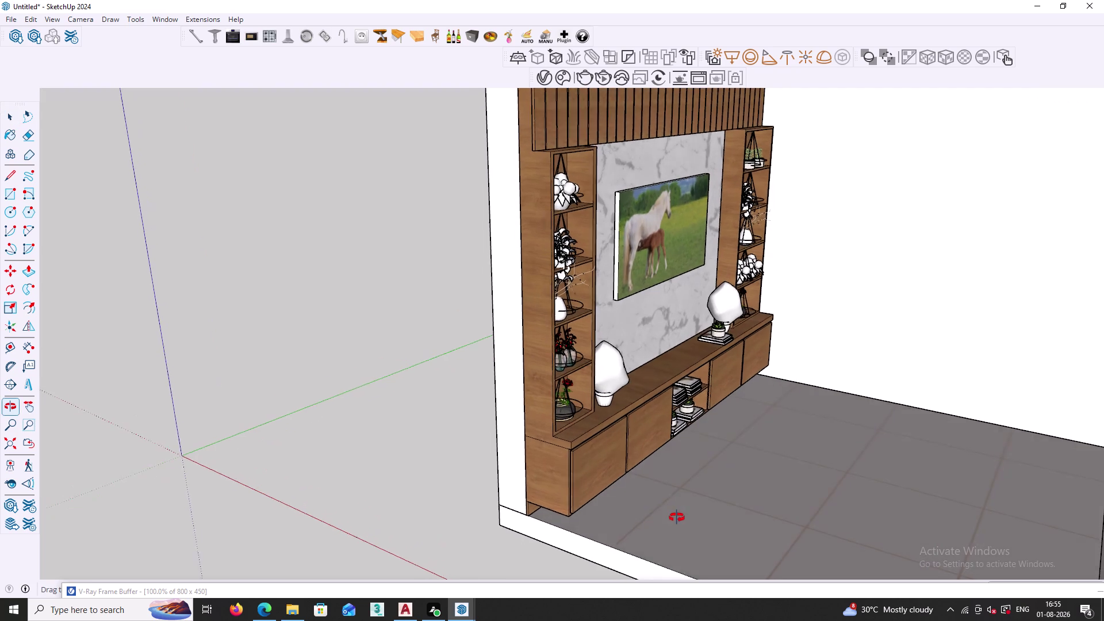
middle_drag(676, 516, 677, 518)
click(608, 81)
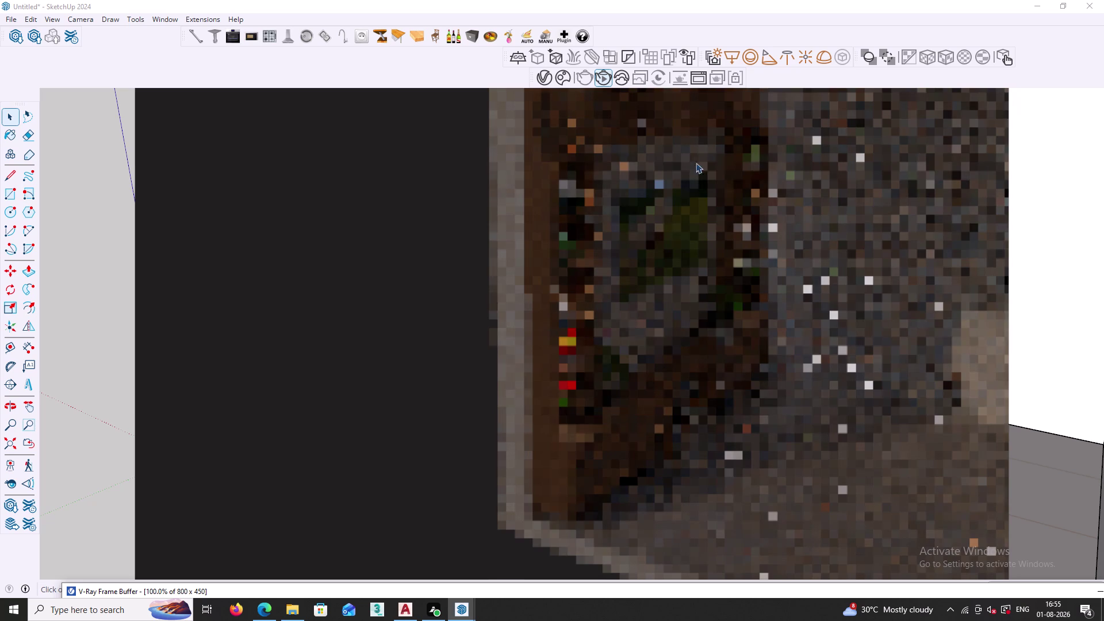
Stop the V-Ray viewport render and zoom back out to the whole room.
click(600, 79)
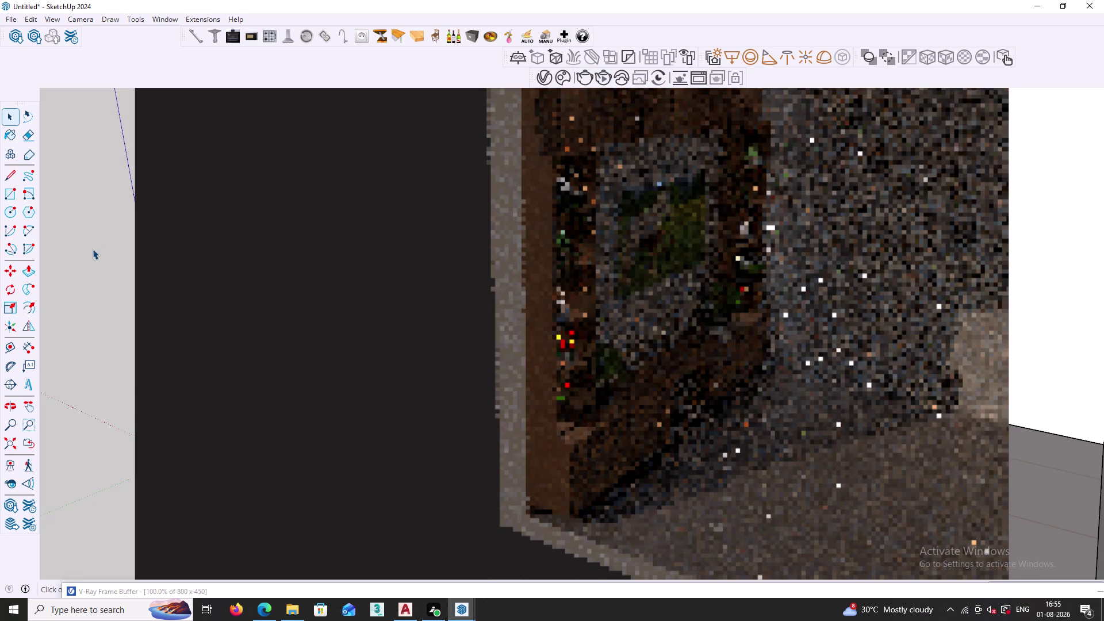
click(92, 249)
scroll(down, 3)
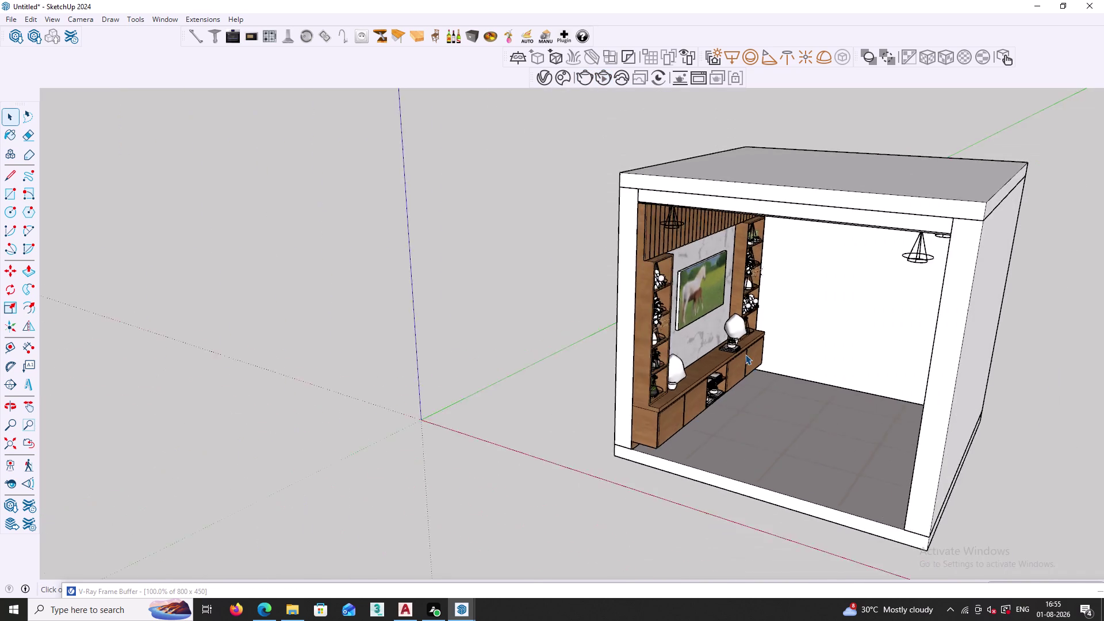
scroll(down, 3)
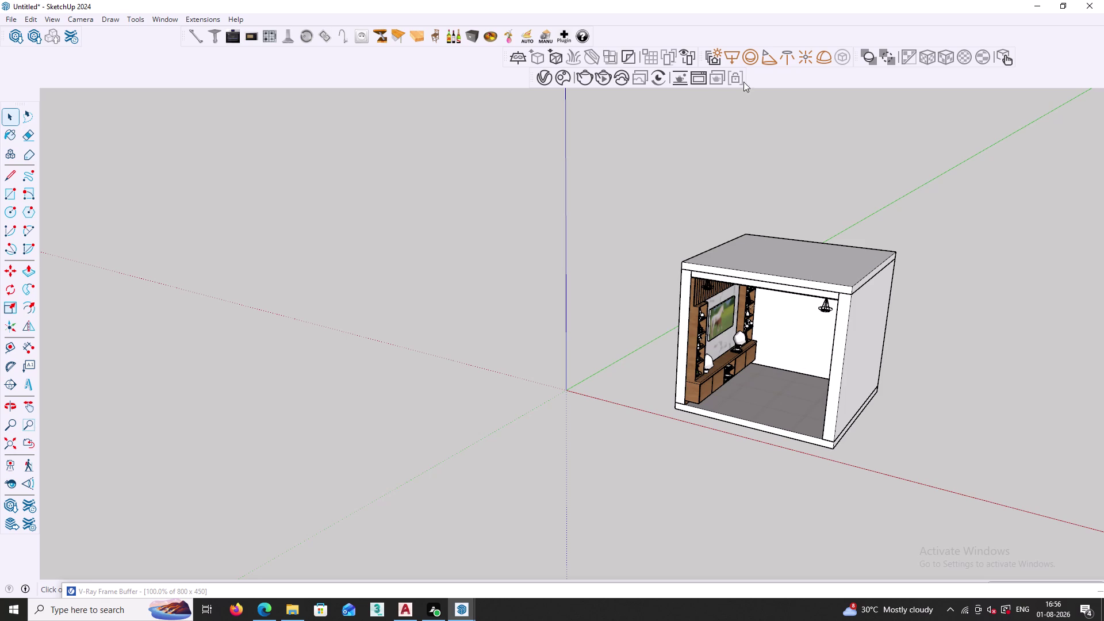
Orbit to look into the room's open side and try selecting the section plane.
click(729, 60)
scroll(down, 3)
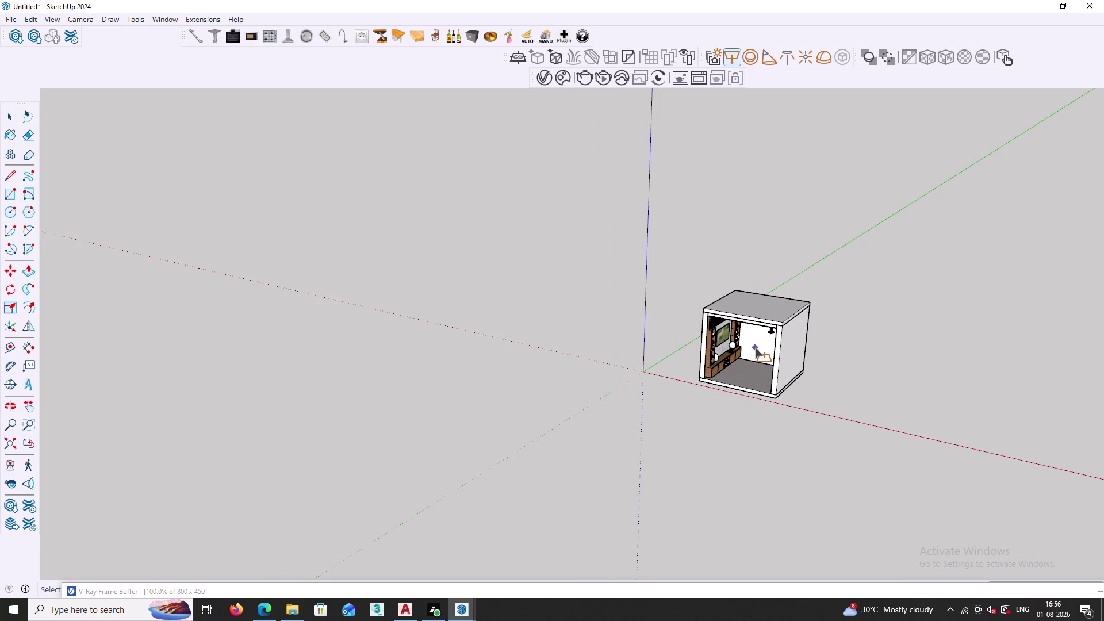
scroll(down, 3)
middle_drag(704, 345, 818, 440)
middle_drag(712, 317, 718, 310)
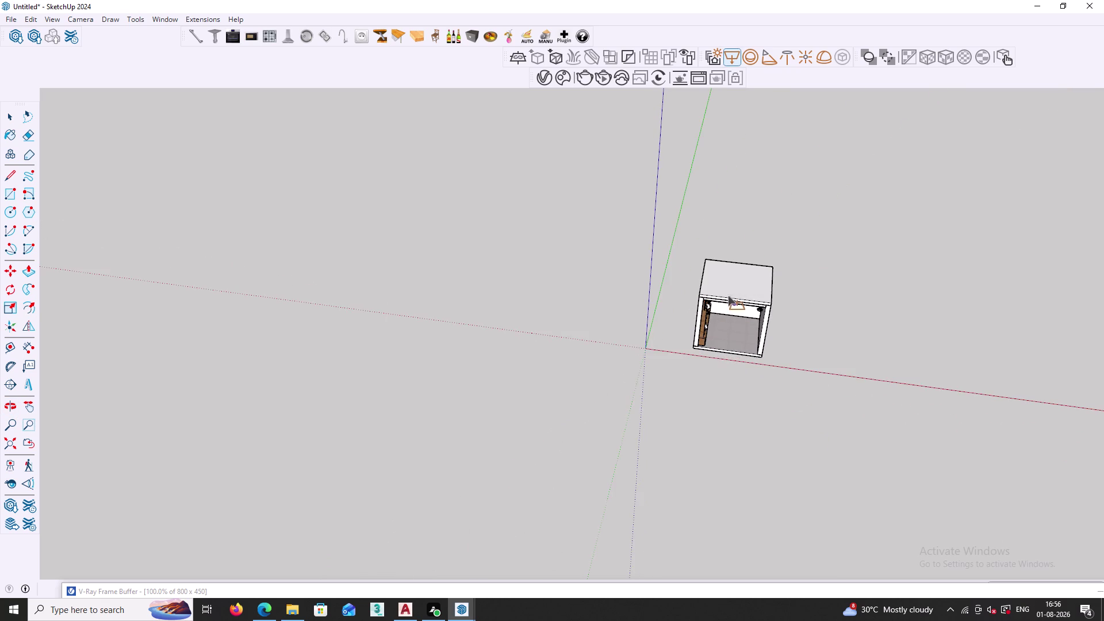
middle_drag(718, 310, 741, 238)
scroll(up, 3)
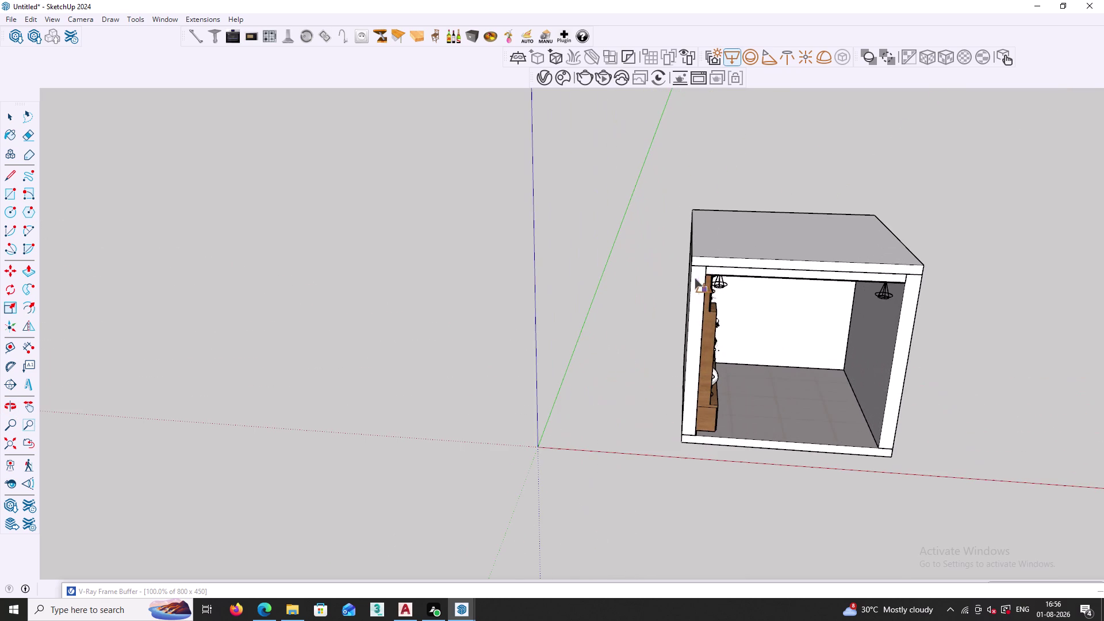
click(693, 266)
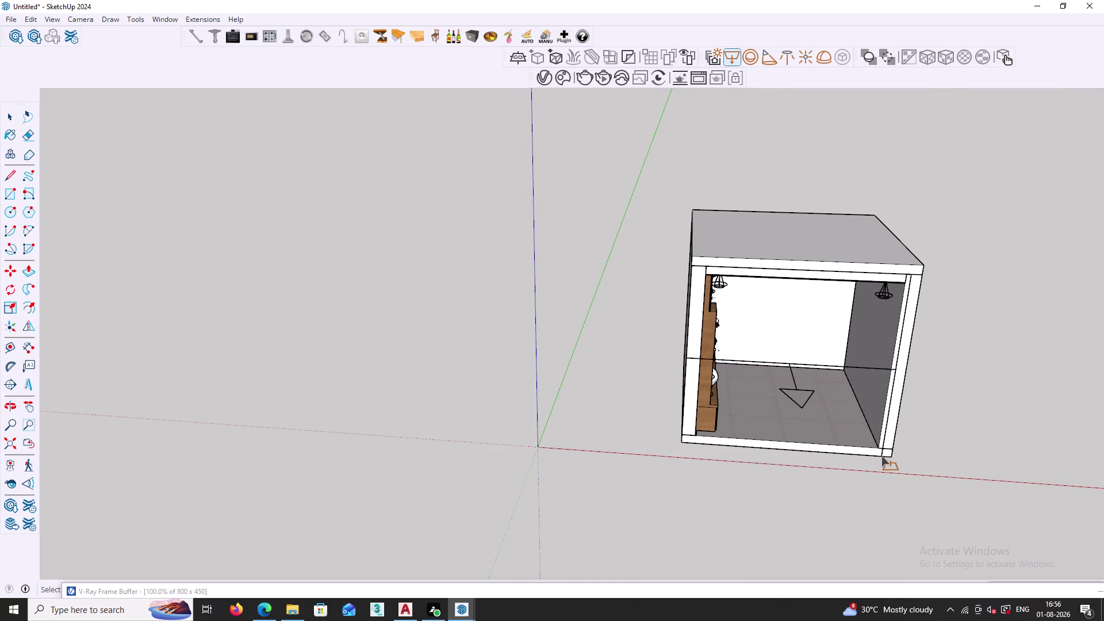
click(878, 447)
key(space)
Move the section plane out of the room to stand in front of its opening.
scroll(down, 3)
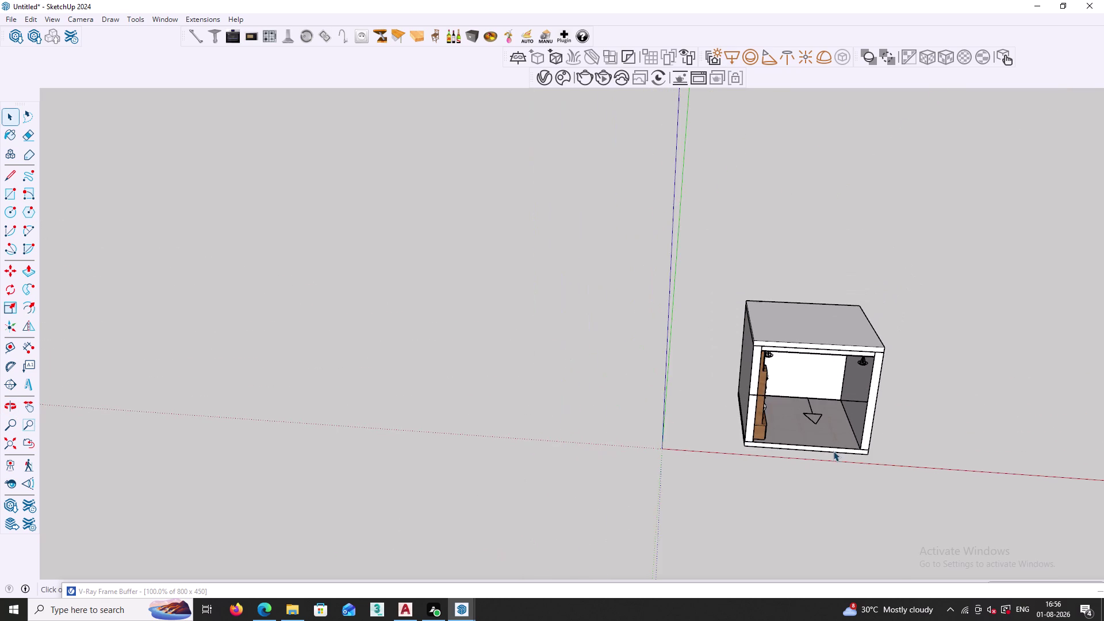
middle_drag(868, 447, 650, 448)
middle_drag(704, 515, 734, 402)
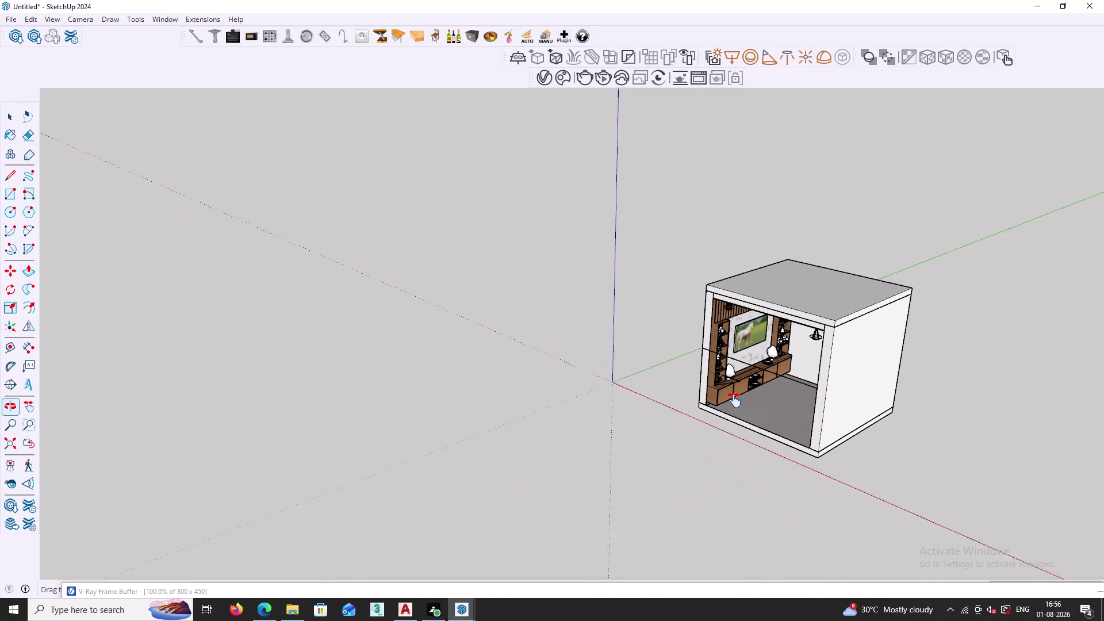
middle_drag(733, 401, 735, 400)
middle_drag(809, 397, 760, 426)
scroll(up, 3)
click(796, 378)
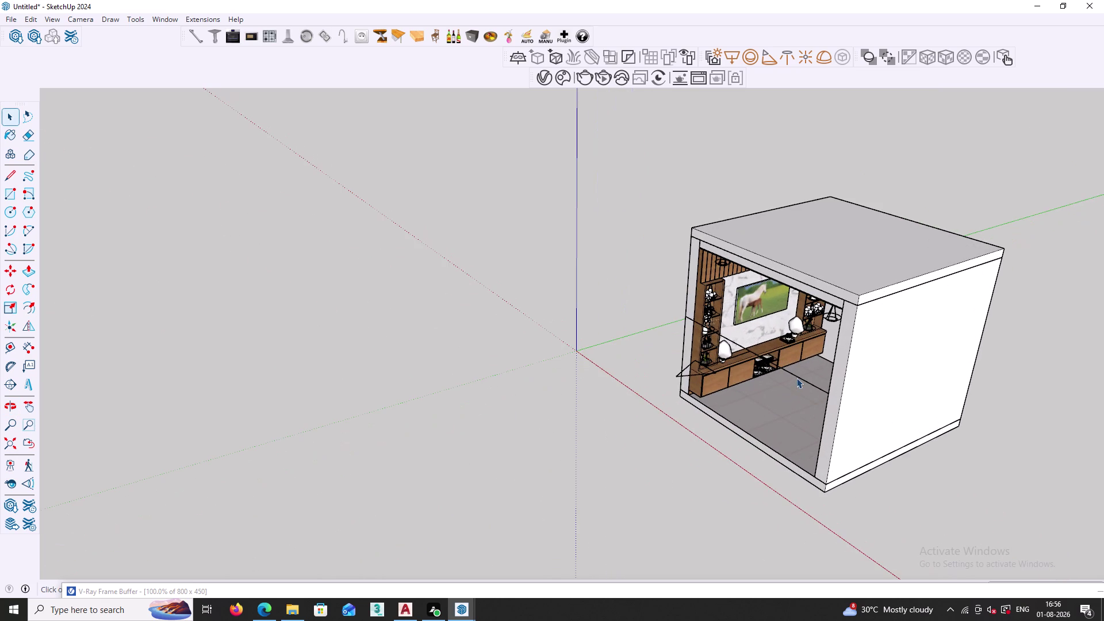
key(m)
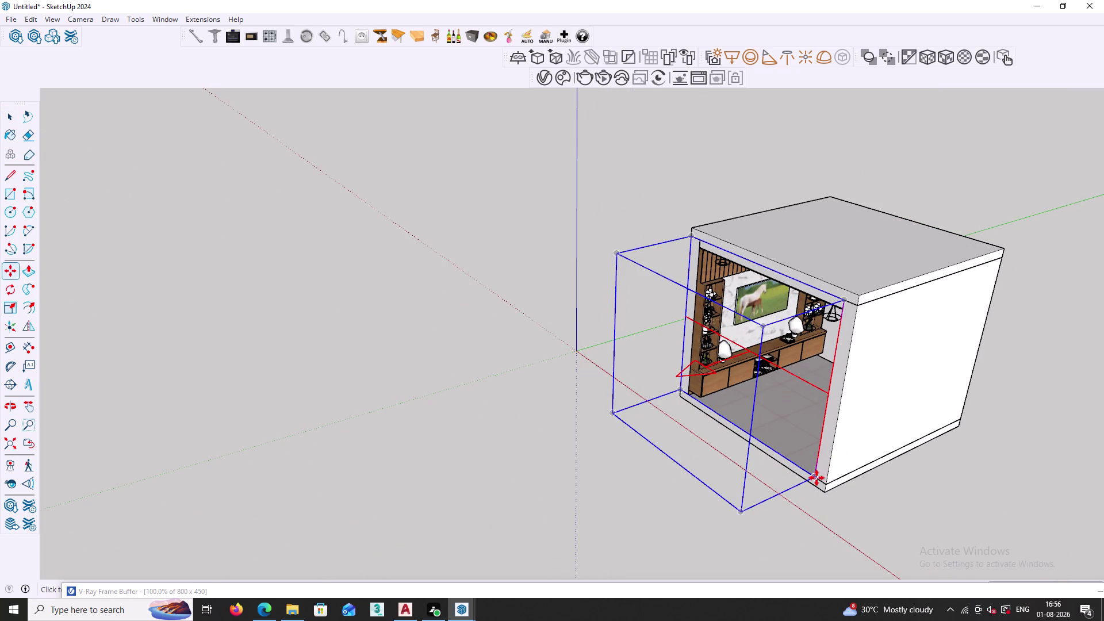
click(815, 477)
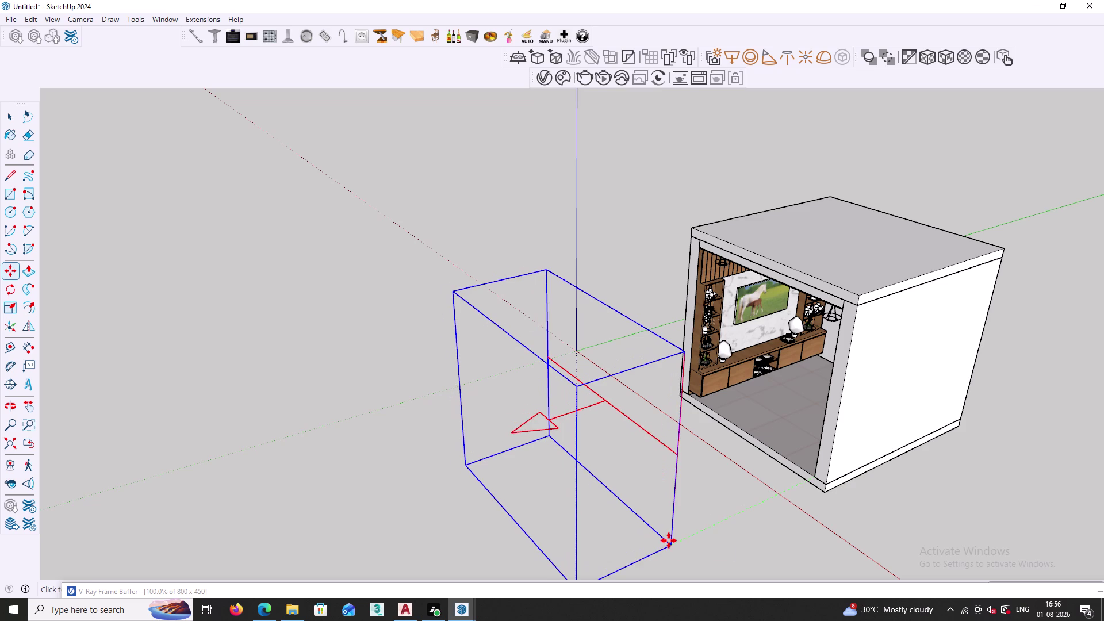
click(668, 542)
key(space)
scroll(down, 3)
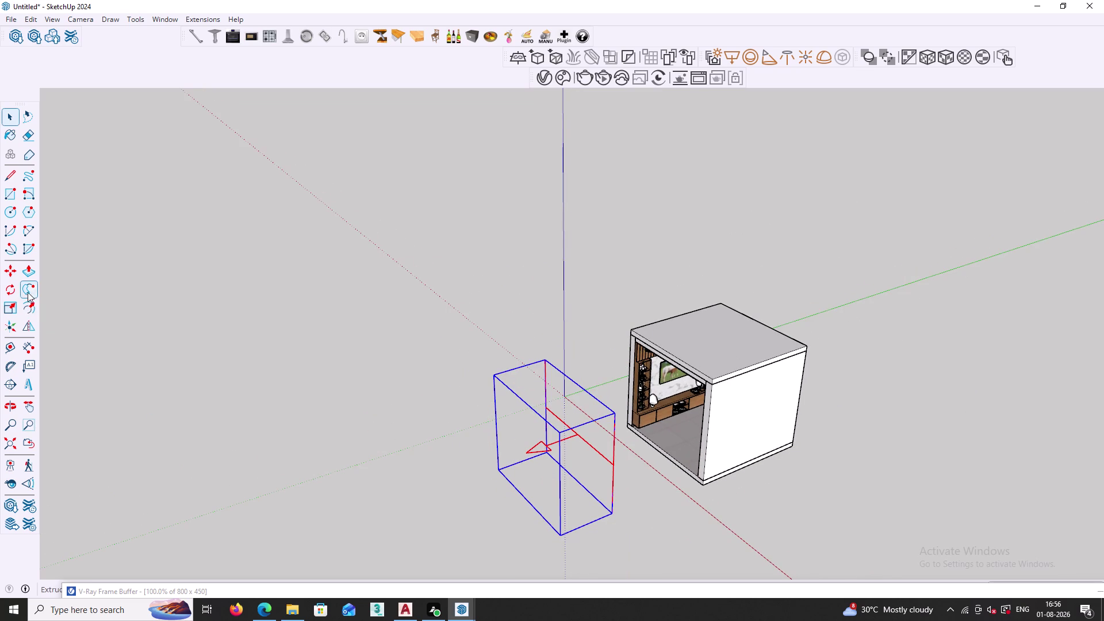
click(25, 325)
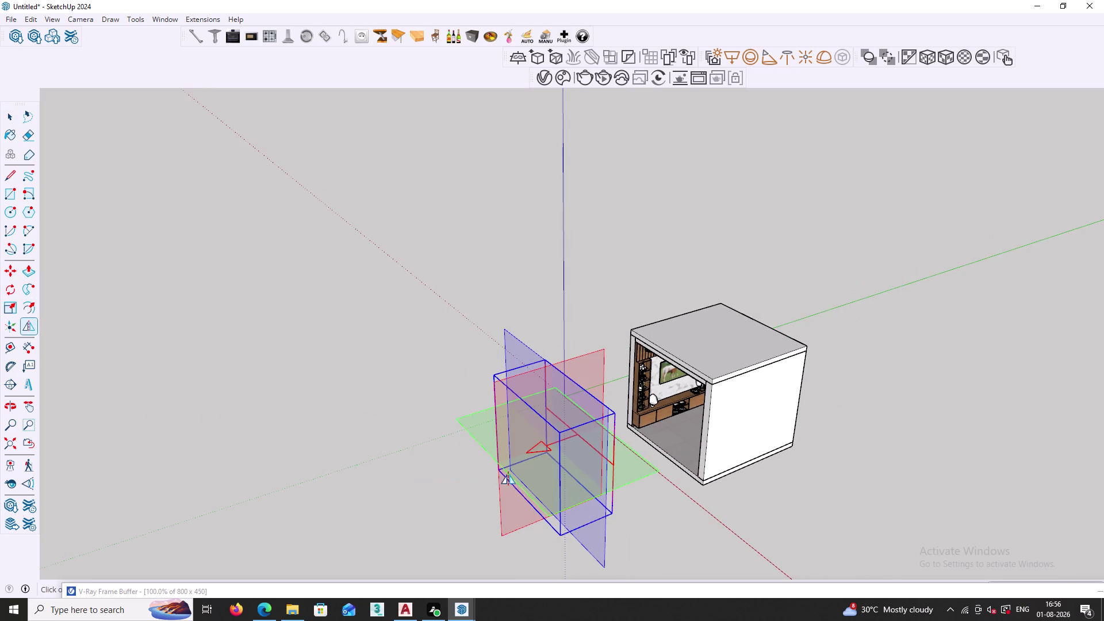
Place a section cut on the room.
drag(541, 472, 589, 453)
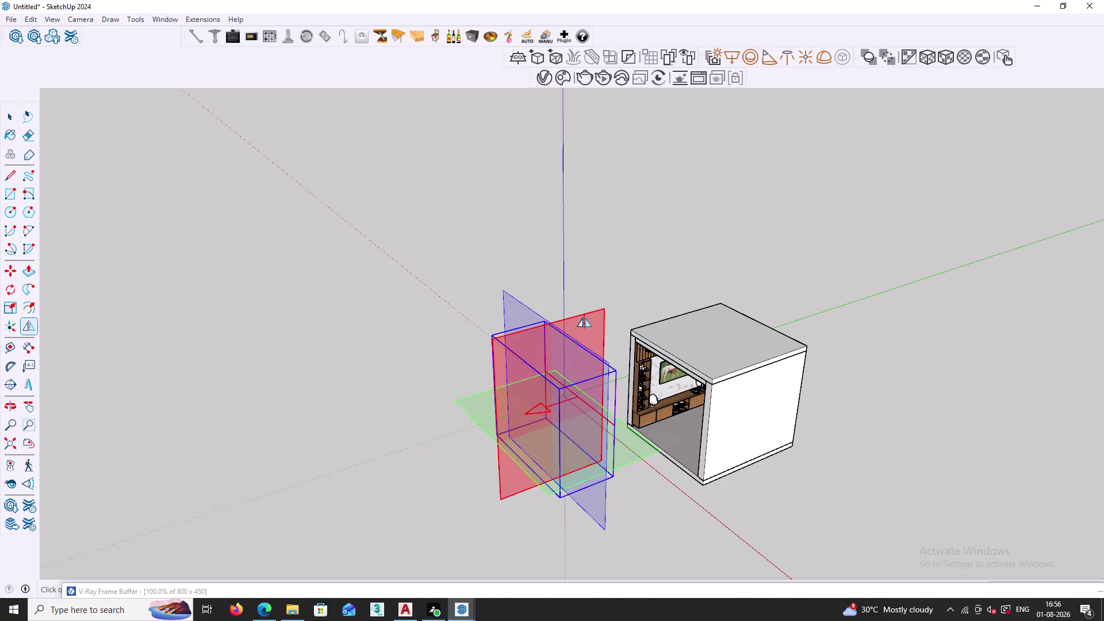
drag(583, 318, 592, 317)
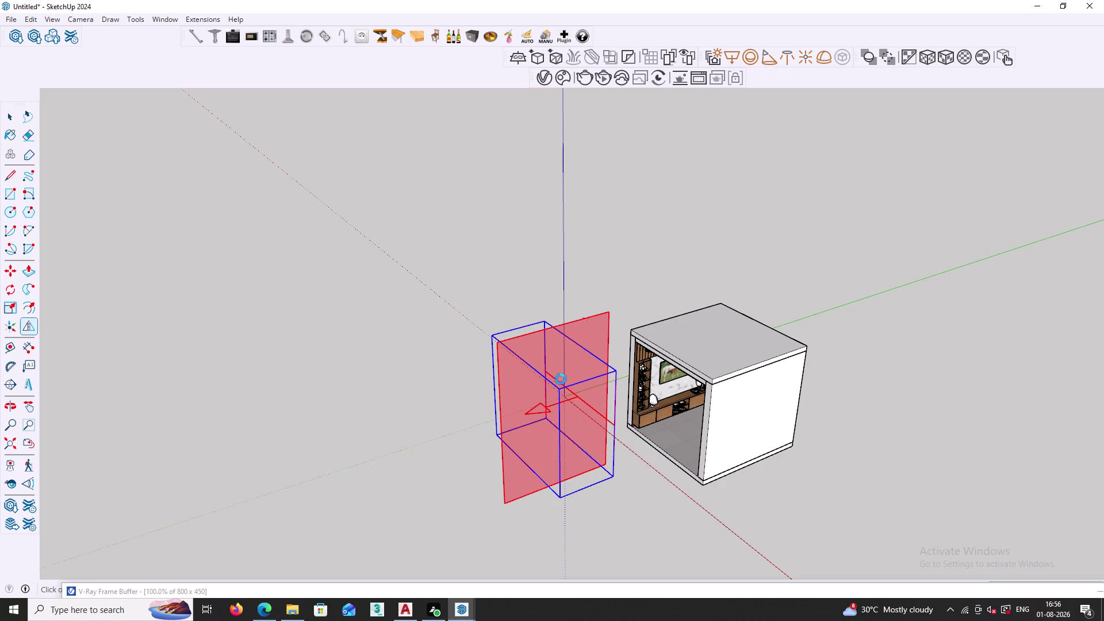
drag(585, 359, 588, 358)
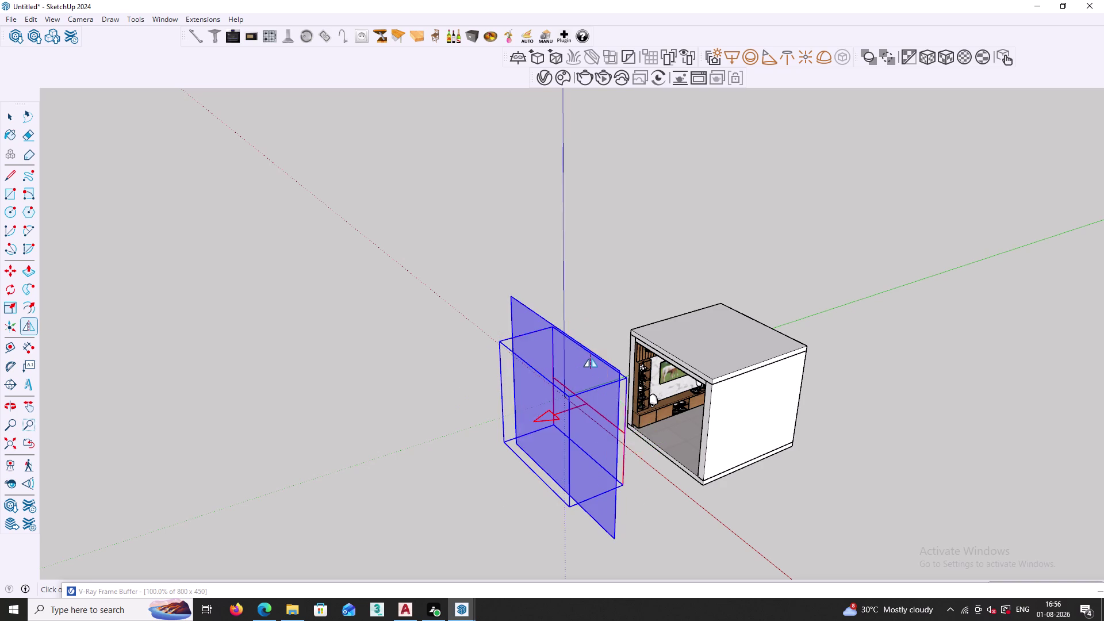
drag(588, 358, 593, 357)
click(468, 297)
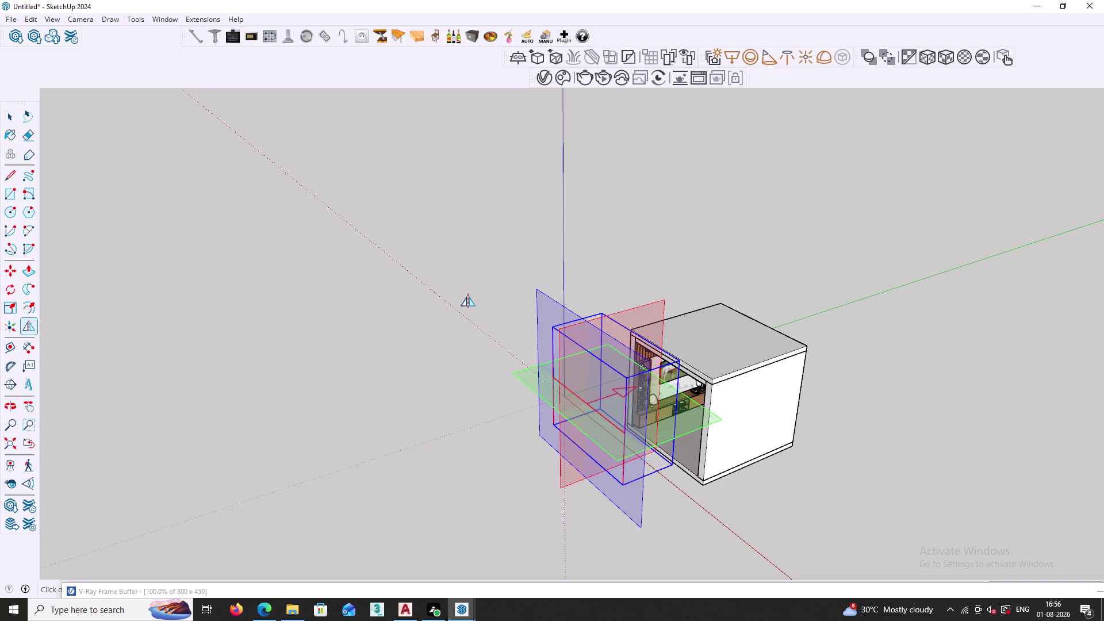
key(space)
click(468, 297)
Orbit around the room to bring the section plane beside it into view.
scroll(down, 3)
middle_drag(589, 477, 768, 505)
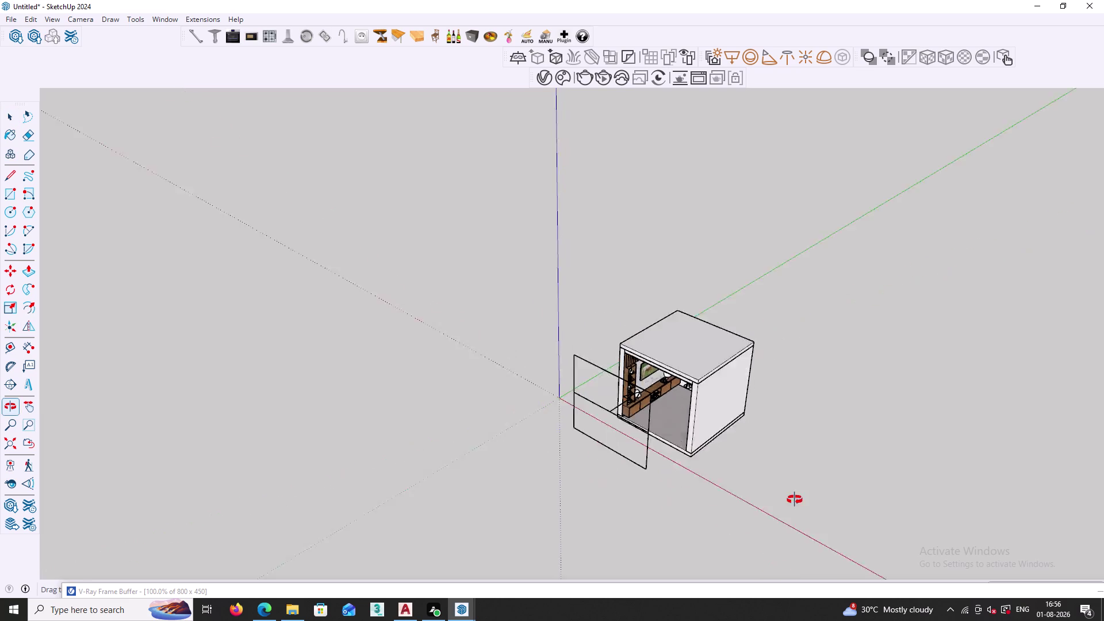
middle_drag(767, 505, 806, 499)
middle_drag(698, 500, 753, 466)
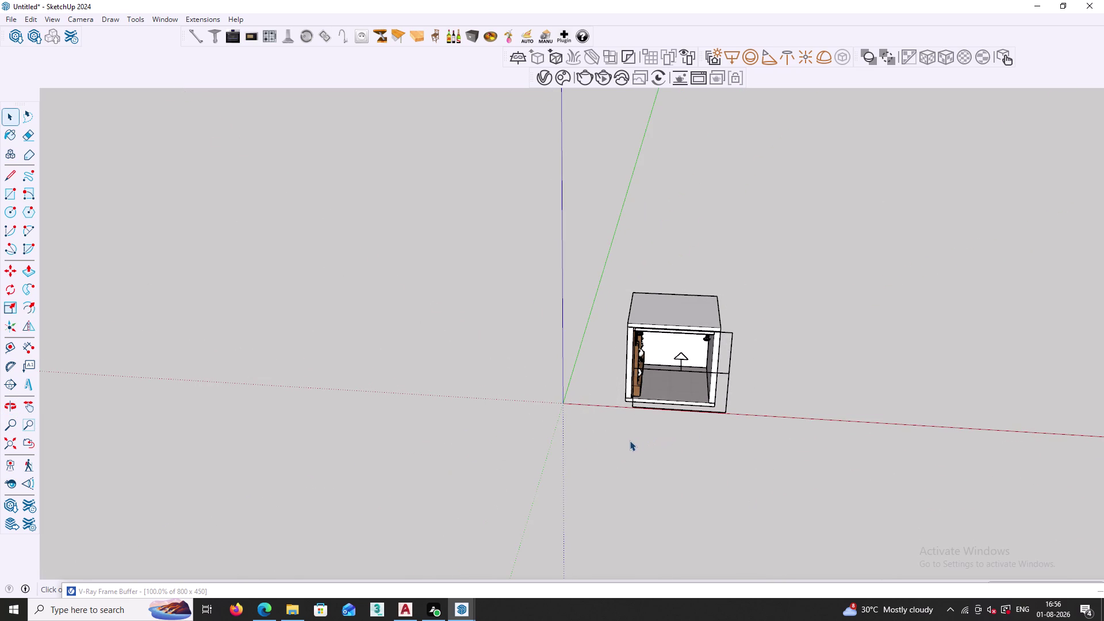
scroll(up, 3)
middle_drag(592, 422, 767, 436)
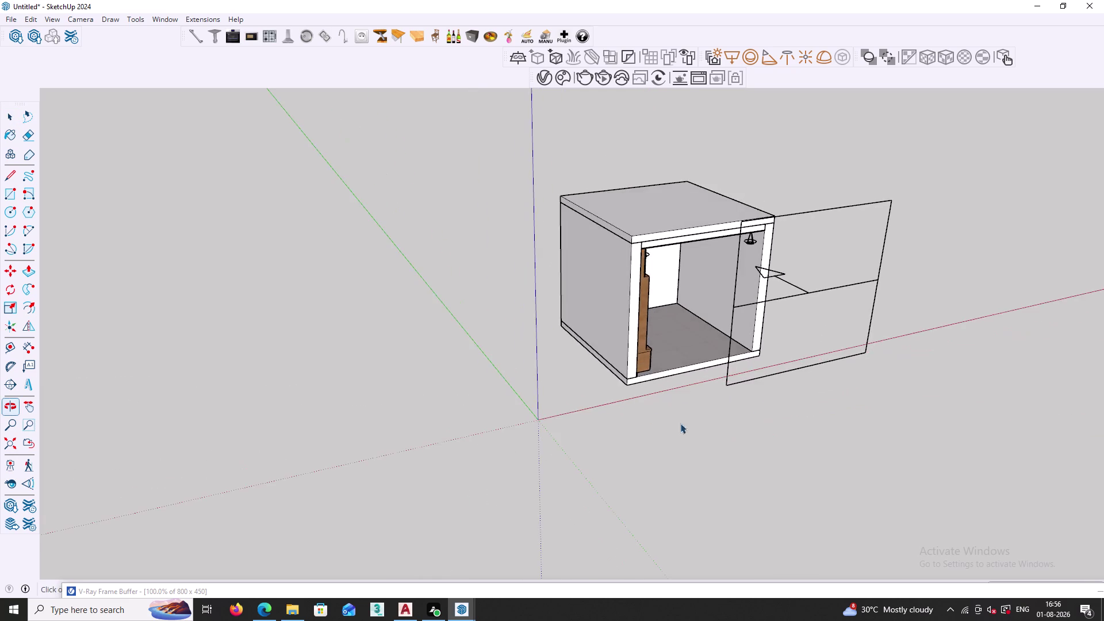
middle_drag(650, 408, 833, 401)
middle_drag(749, 401, 844, 368)
Move the section plane farther out from the room with the Move tool (M).
click(786, 288)
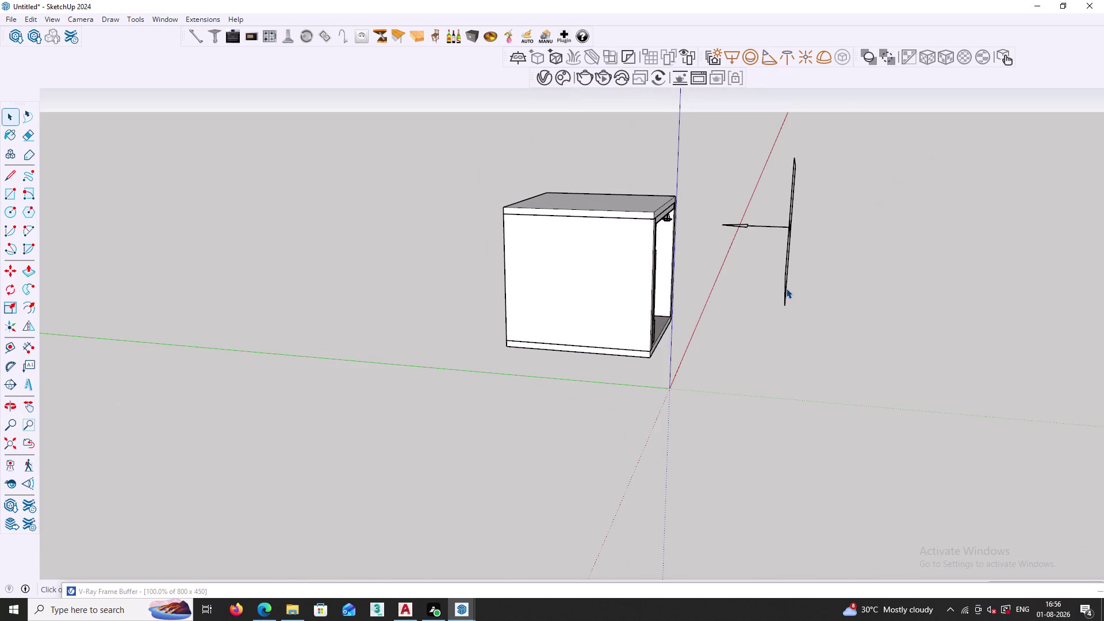
key(m)
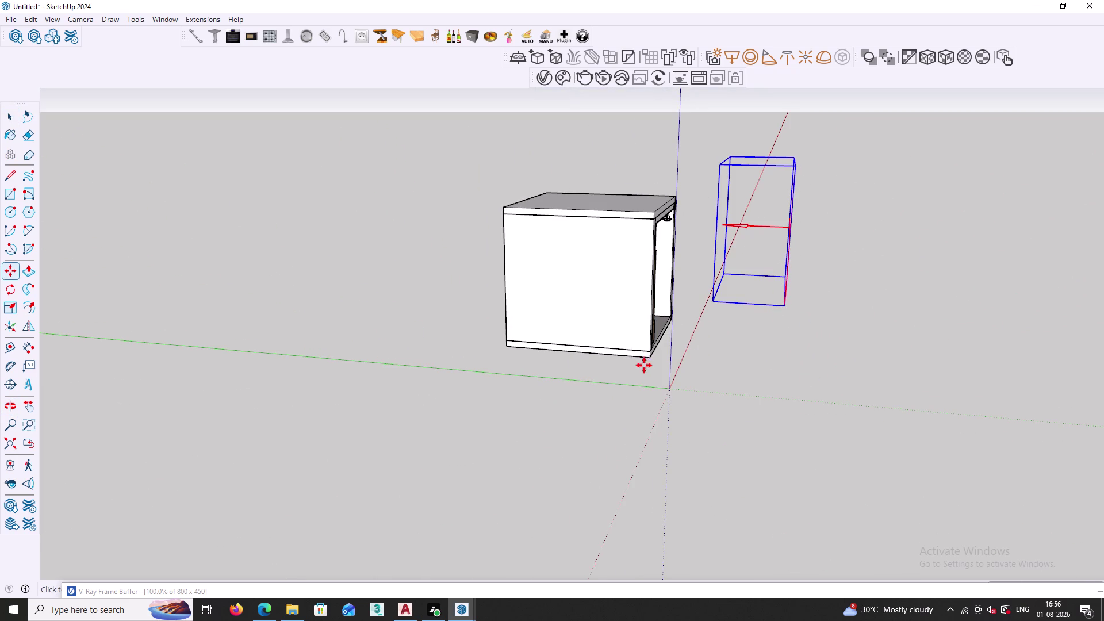
drag(784, 305, 784, 312)
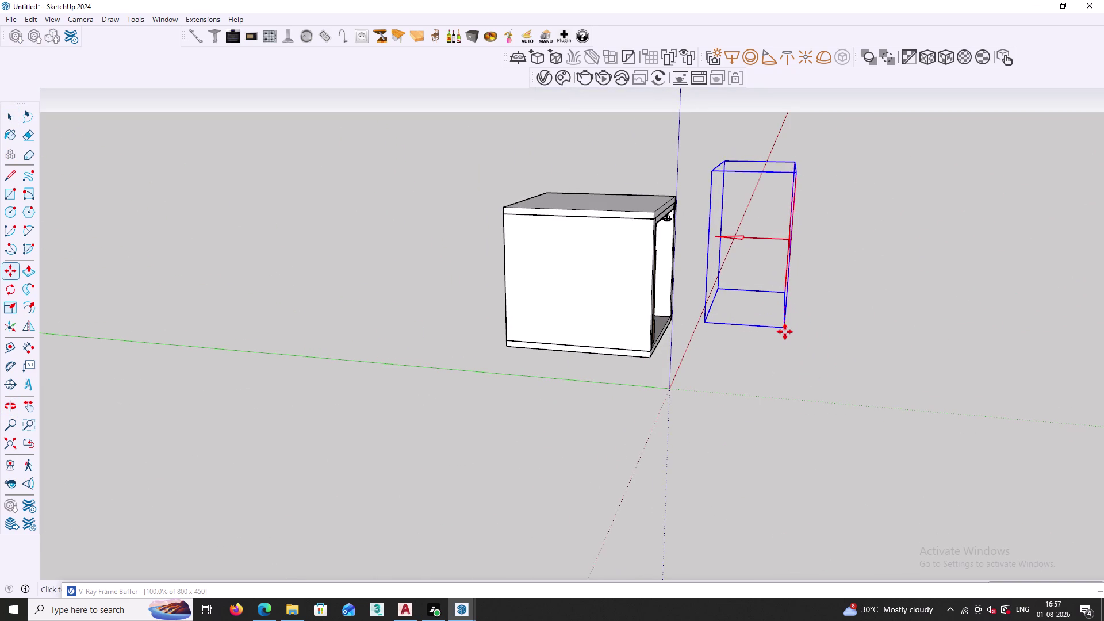
key(Up)
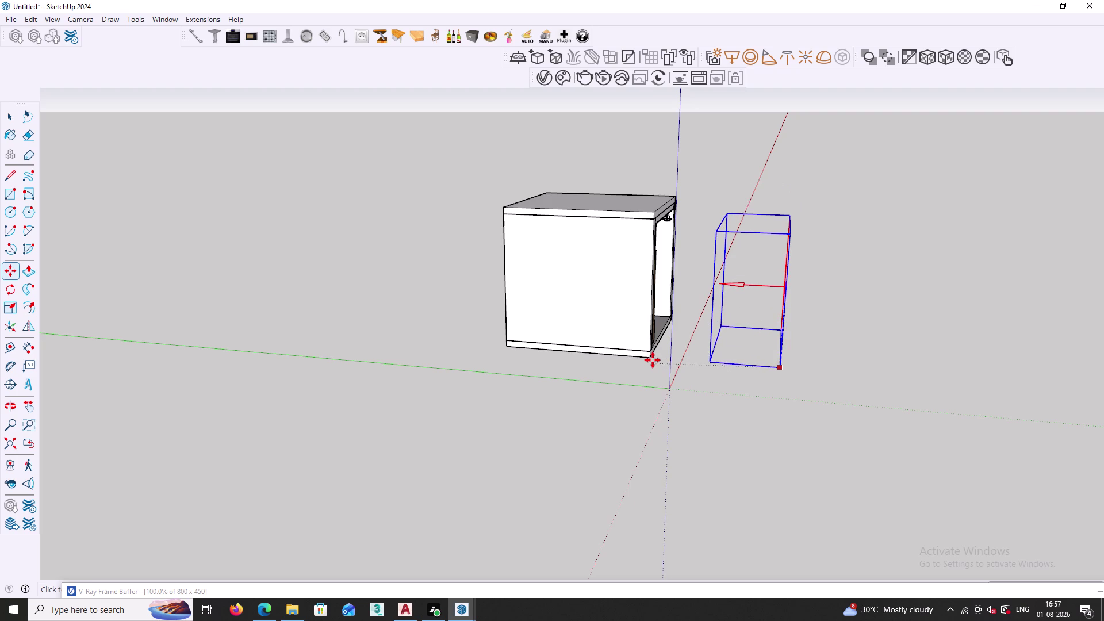
click(650, 357)
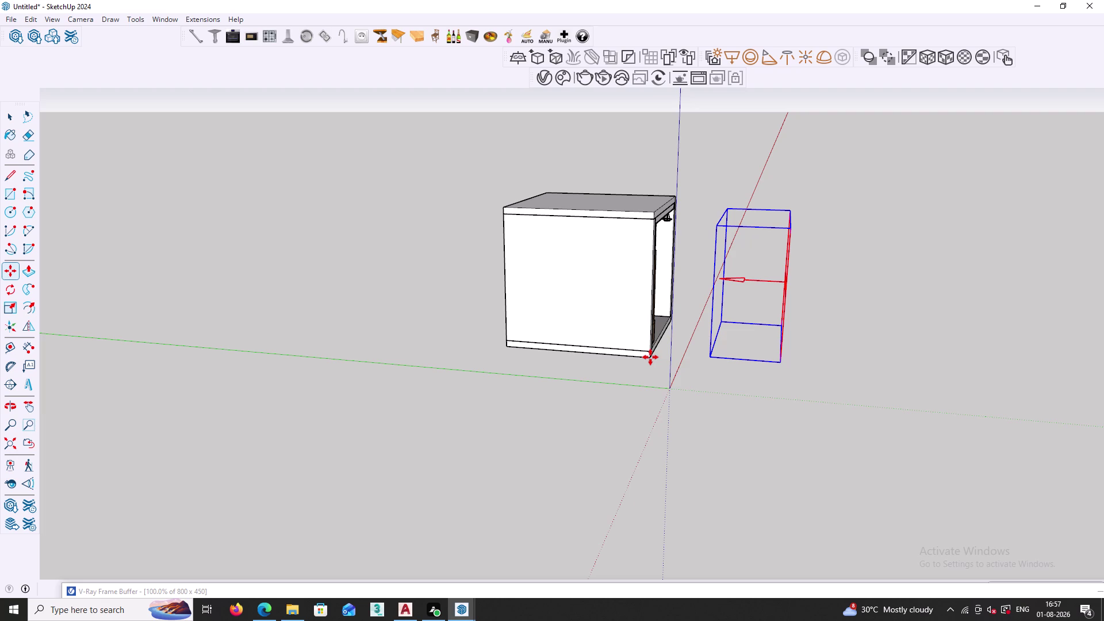
click(780, 360)
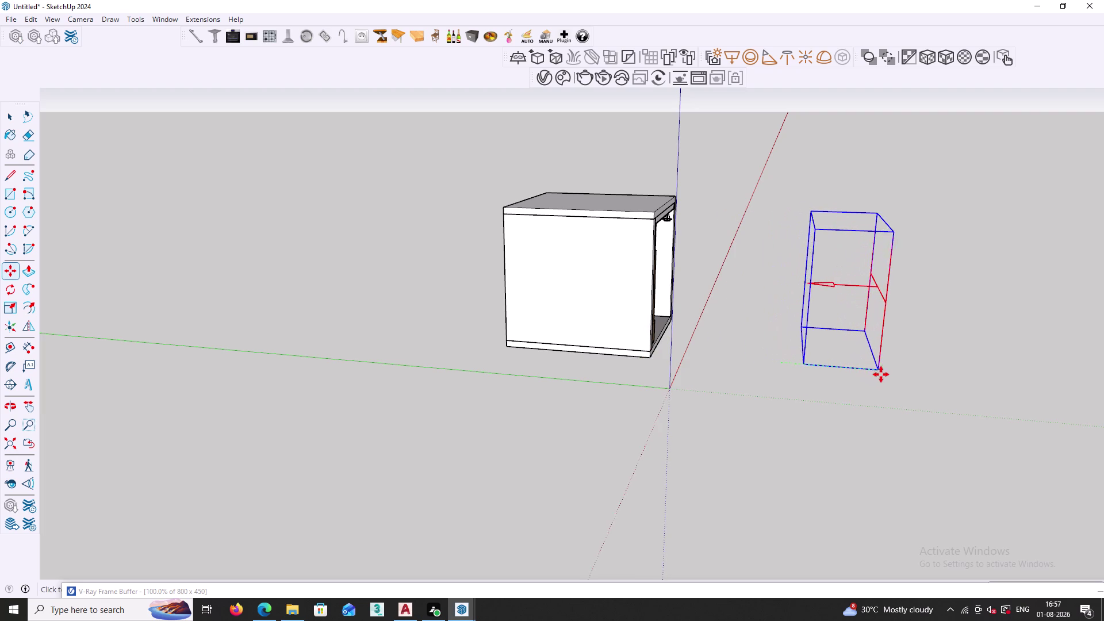
click(902, 376)
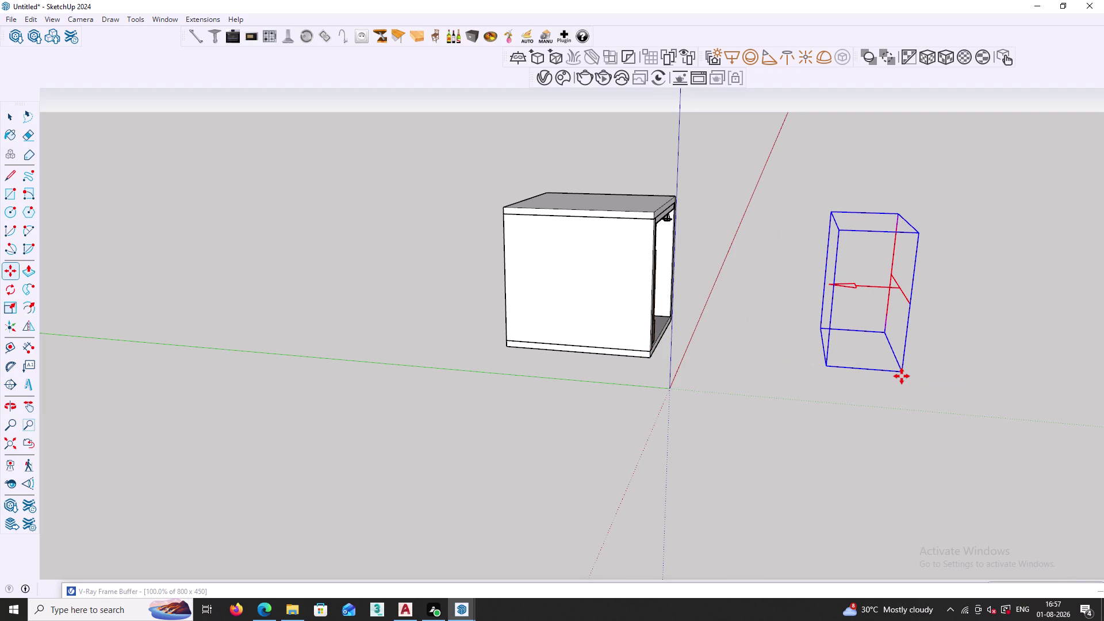
key(space)
click(801, 421)
Orbit to the room's open side so the TV wall unit shows through the cut.
scroll(down, 3)
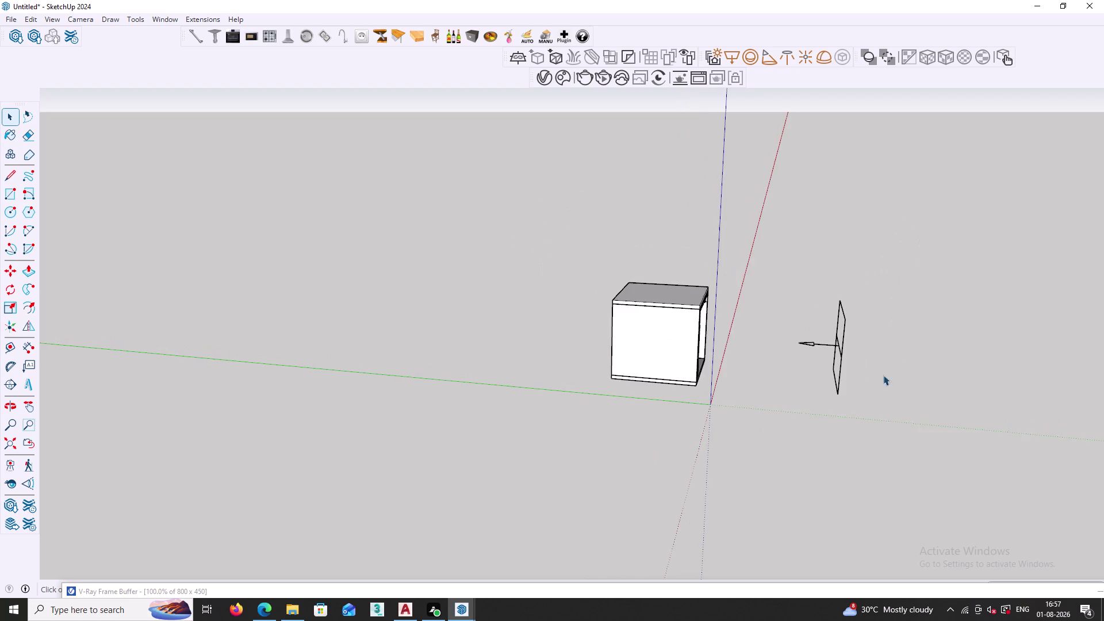
middle_drag(899, 358, 571, 356)
middle_drag(762, 404, 503, 406)
middle_drag(687, 411, 654, 407)
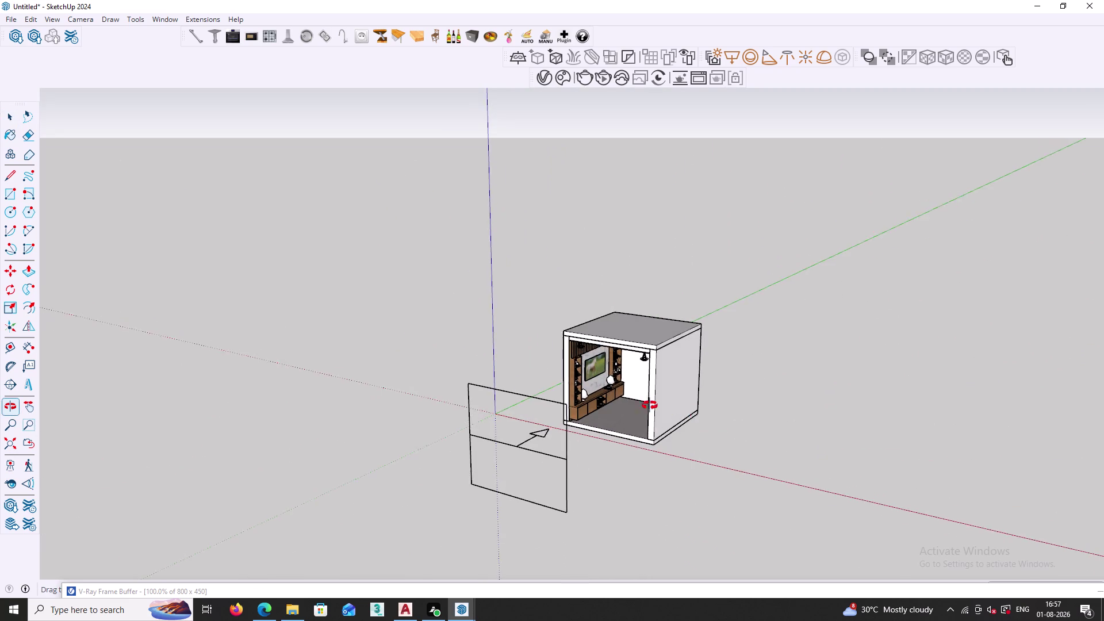
middle_drag(654, 407, 642, 401)
Bring up the section plane's context menu and dismiss it.
click(525, 449)
right_click(524, 450)
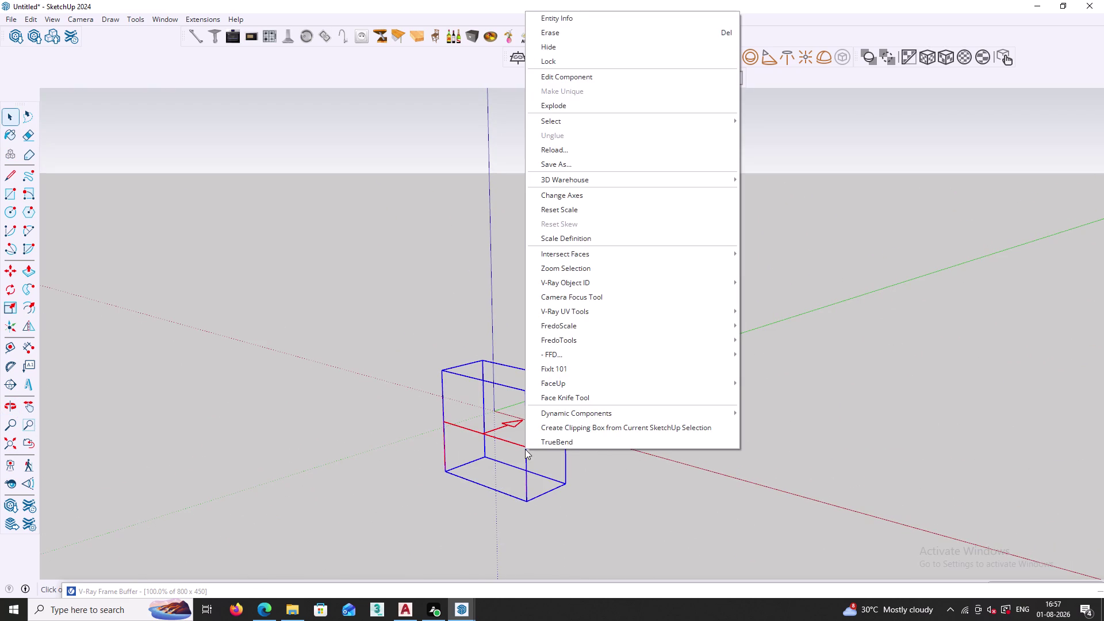
click(428, 378)
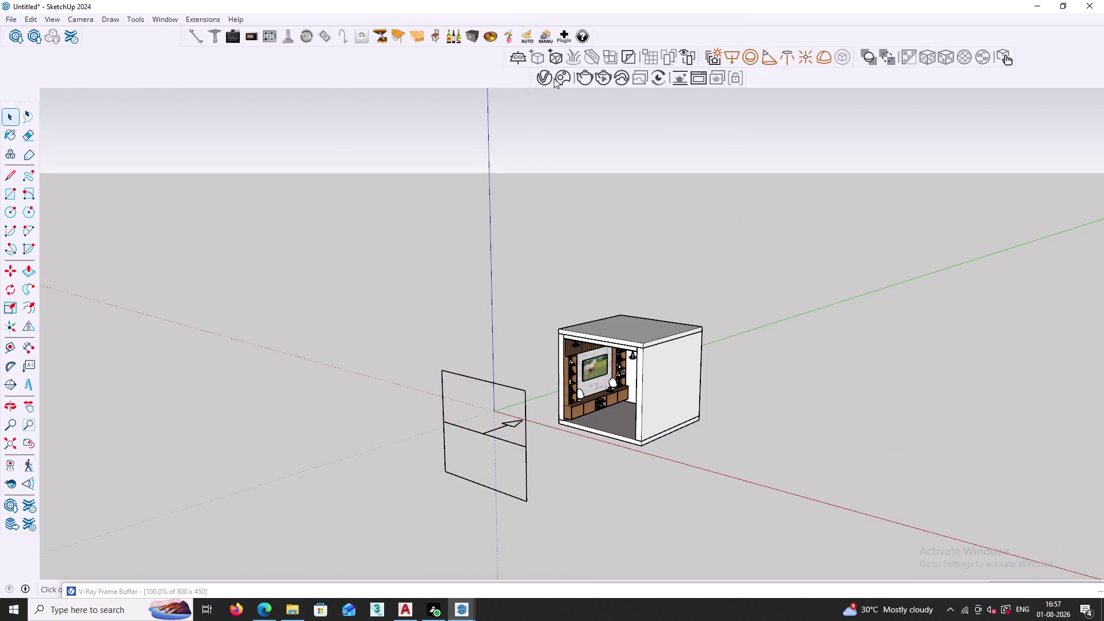
click(553, 78)
Change the Rectangle Light intensity from 30 to 150 and close the V-Ray Asset Editor.
click(547, 78)
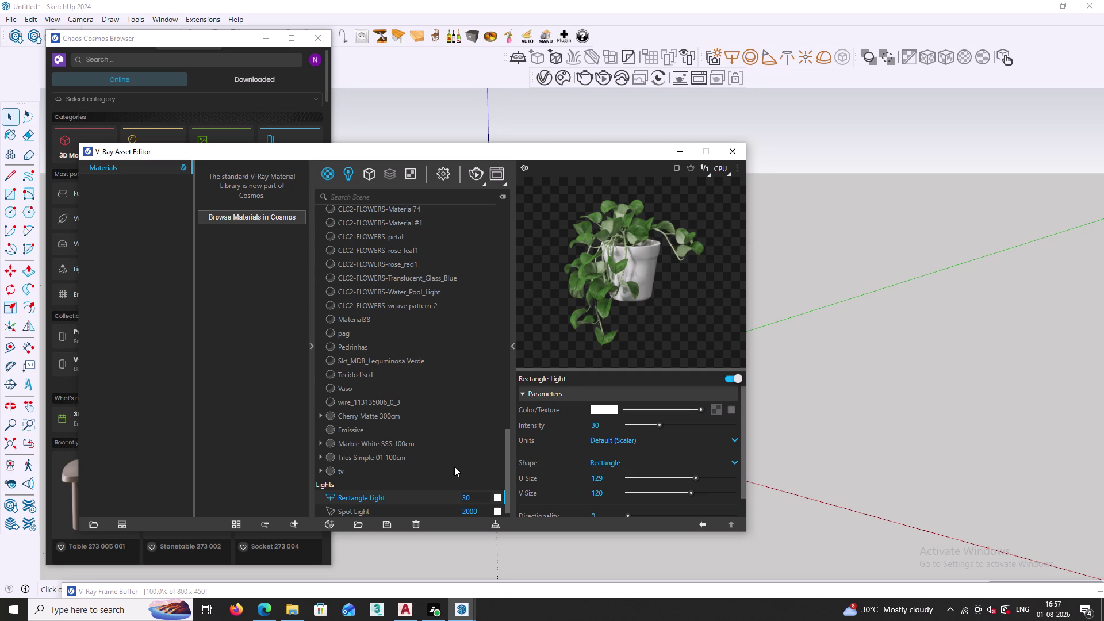
click(482, 498)
key(BackSpace)
key(BackSpace)
key(BackSpace)
text(150)
click(807, 360)
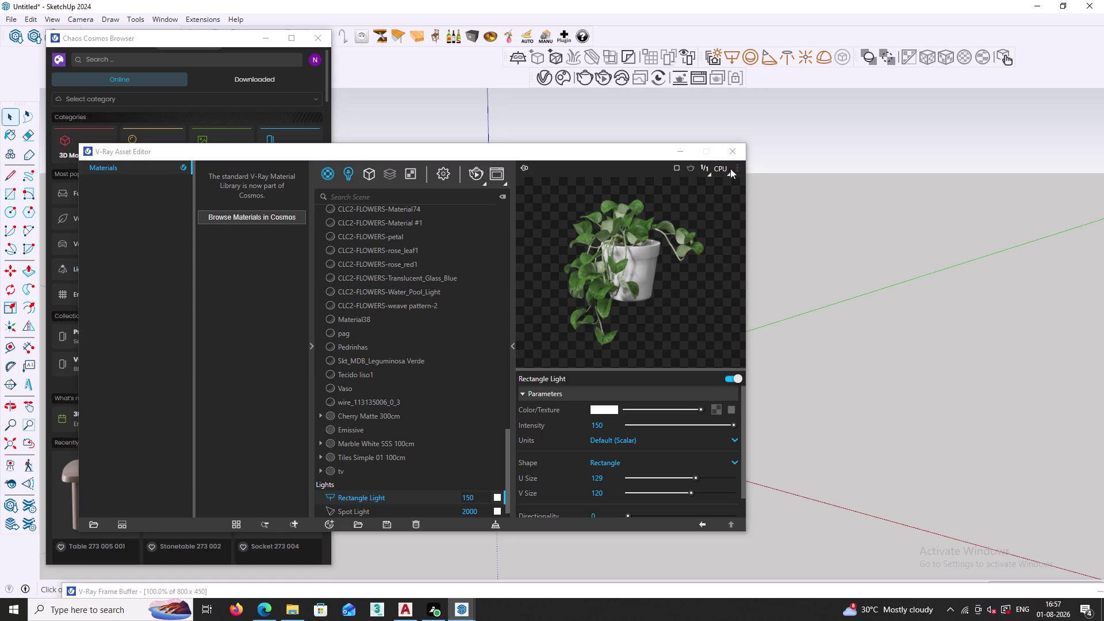
click(732, 150)
scroll(down, 3)
scroll(up, 3)
scroll(up, 3)
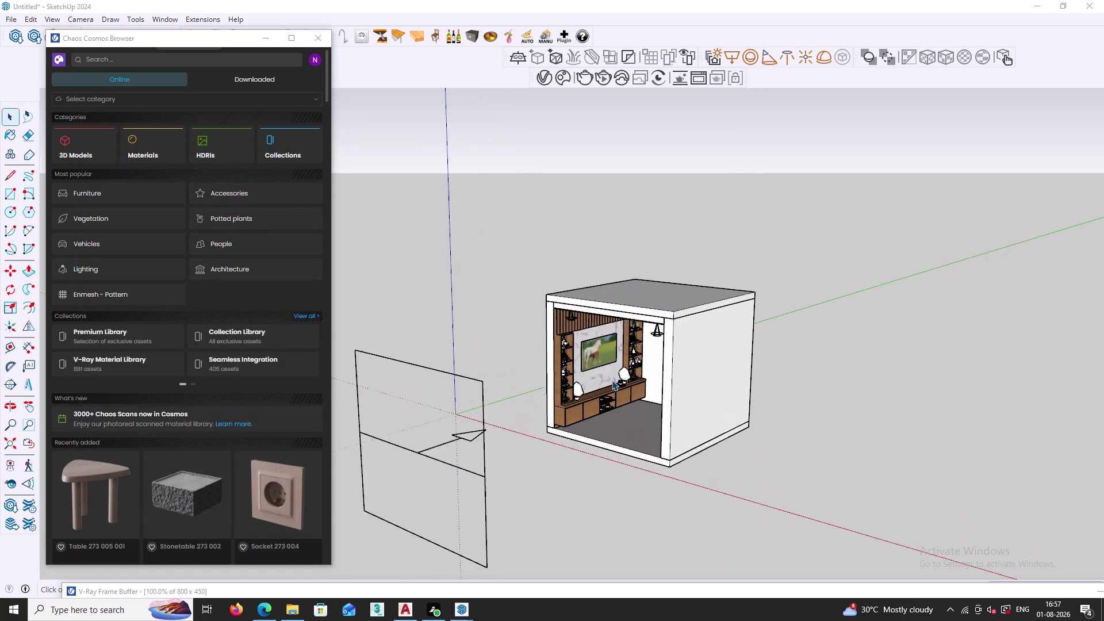
Close the Chaos Cosmos browser and frame the TV wall unit inside the room.
scroll(up, 3)
middle_drag(621, 405, 644, 356)
scroll(up, 3)
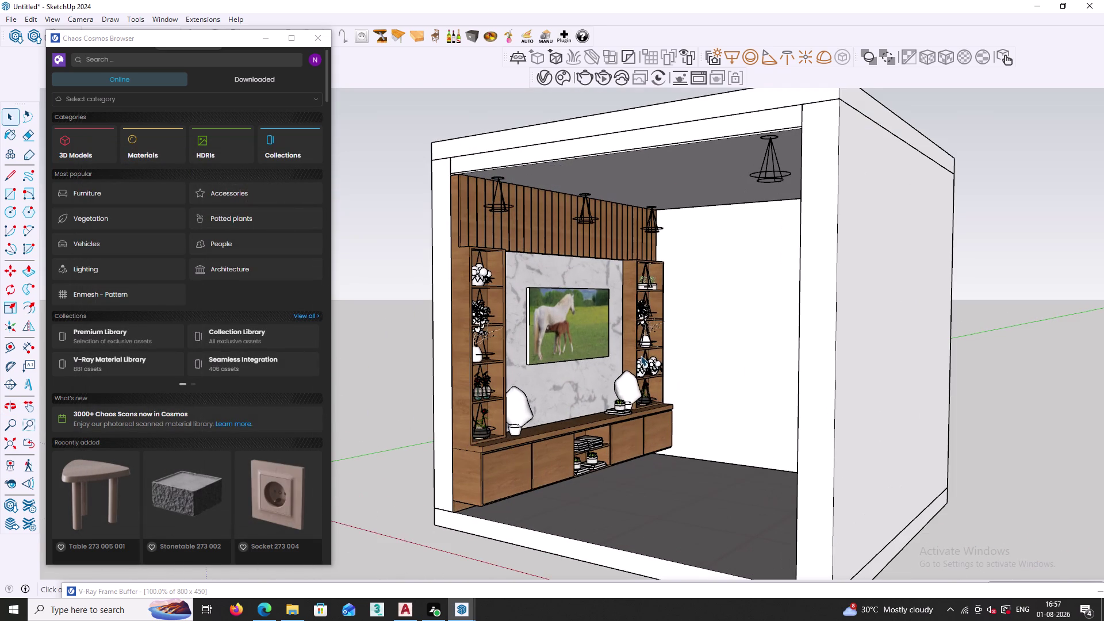
click(323, 41)
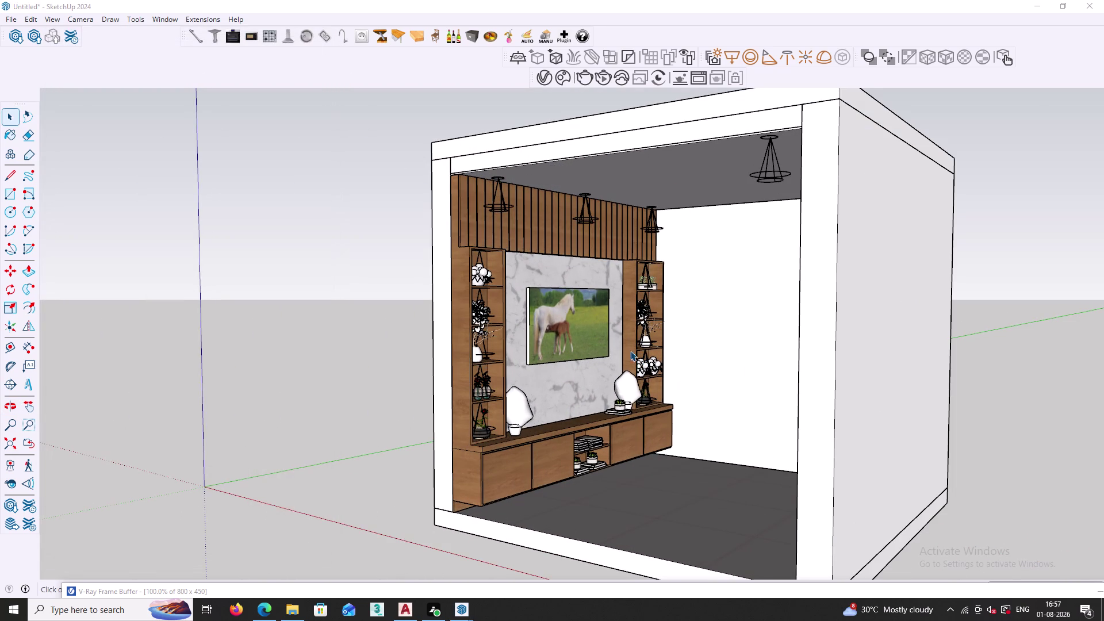
middle_drag(641, 365, 723, 390)
scroll(up, 3)
middle_drag(732, 410, 680, 402)
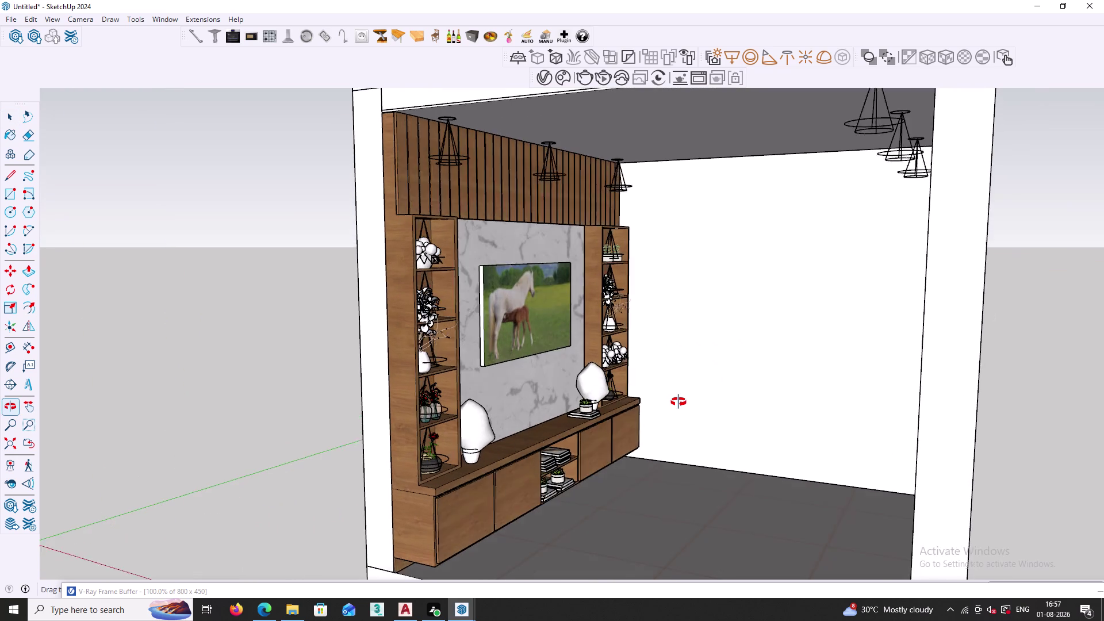
middle_drag(680, 403, 676, 411)
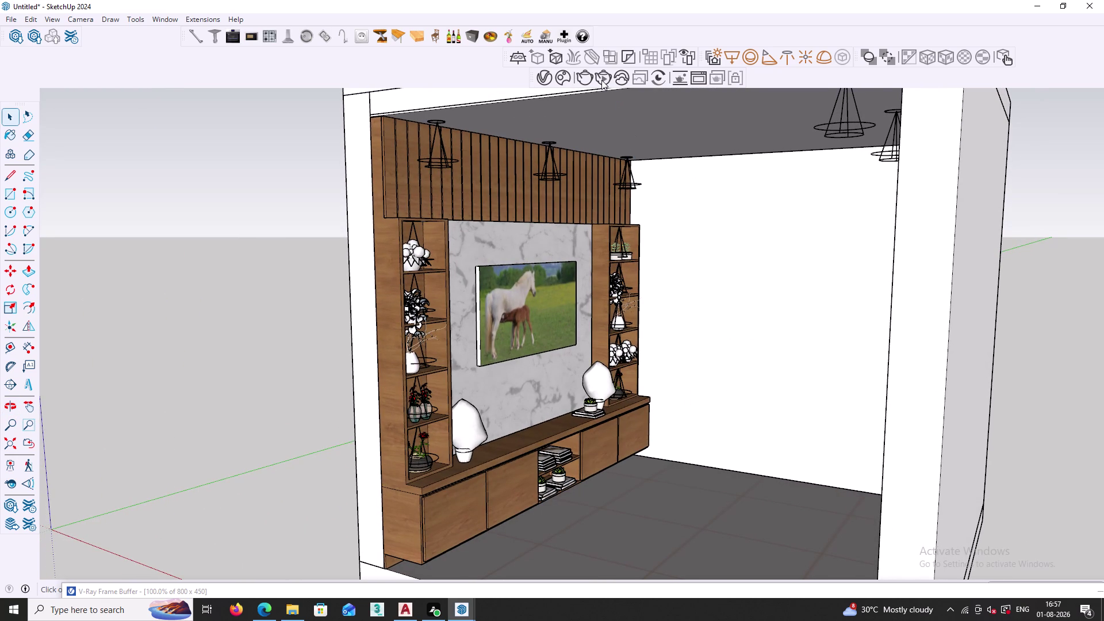
Run a V-Ray interactive render preview while orbiting around the TV wall, then stop it.
click(600, 79)
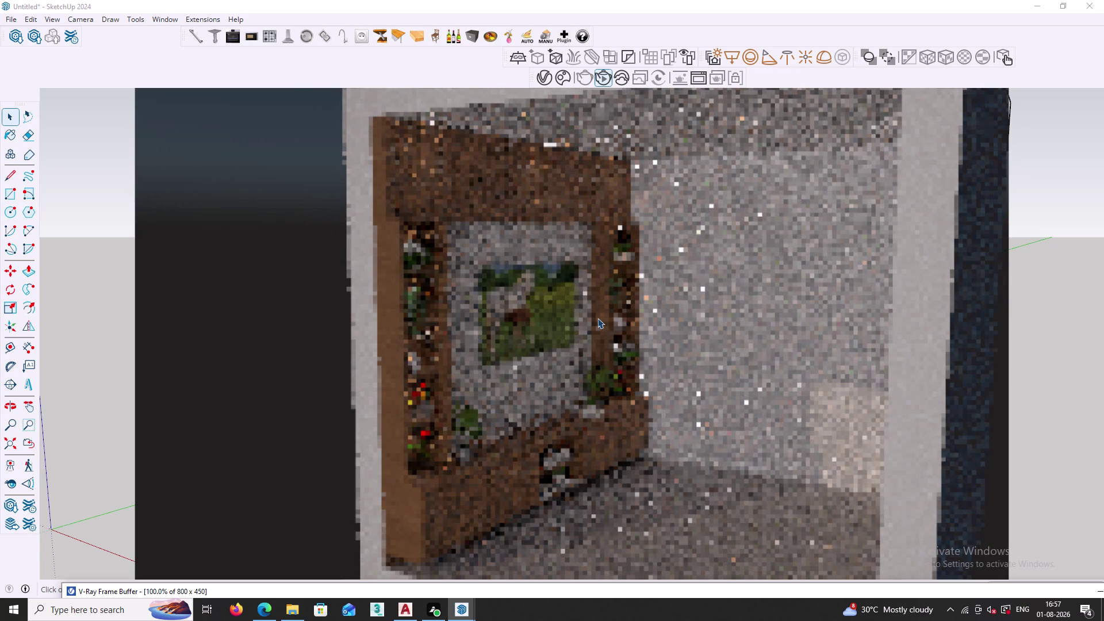
scroll(down, 3)
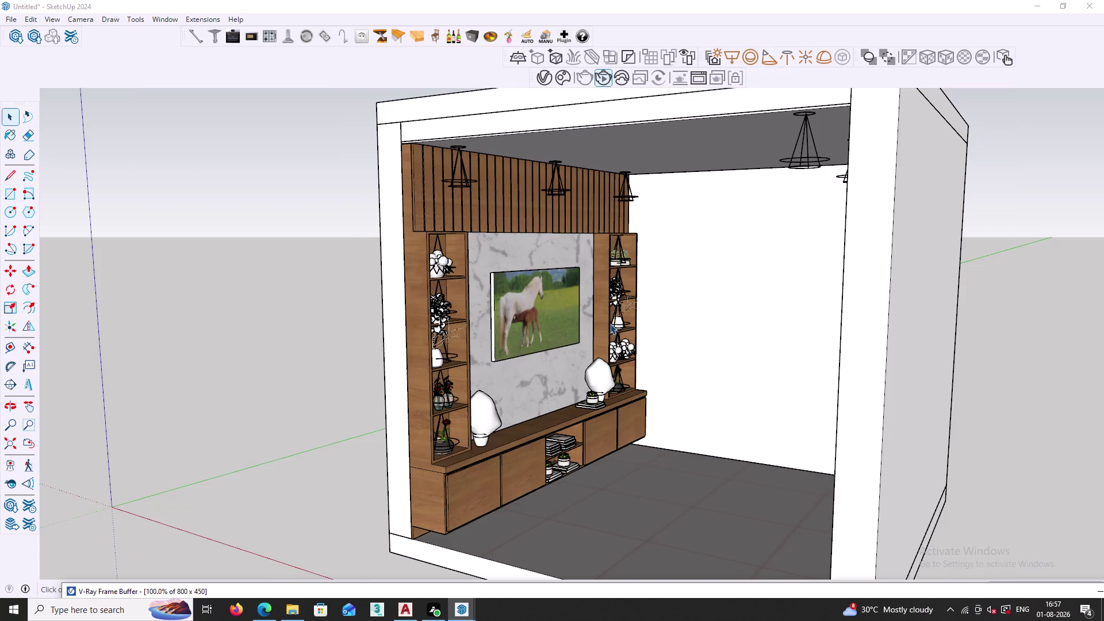
middle_drag(661, 355, 583, 337)
middle_drag(565, 352, 654, 365)
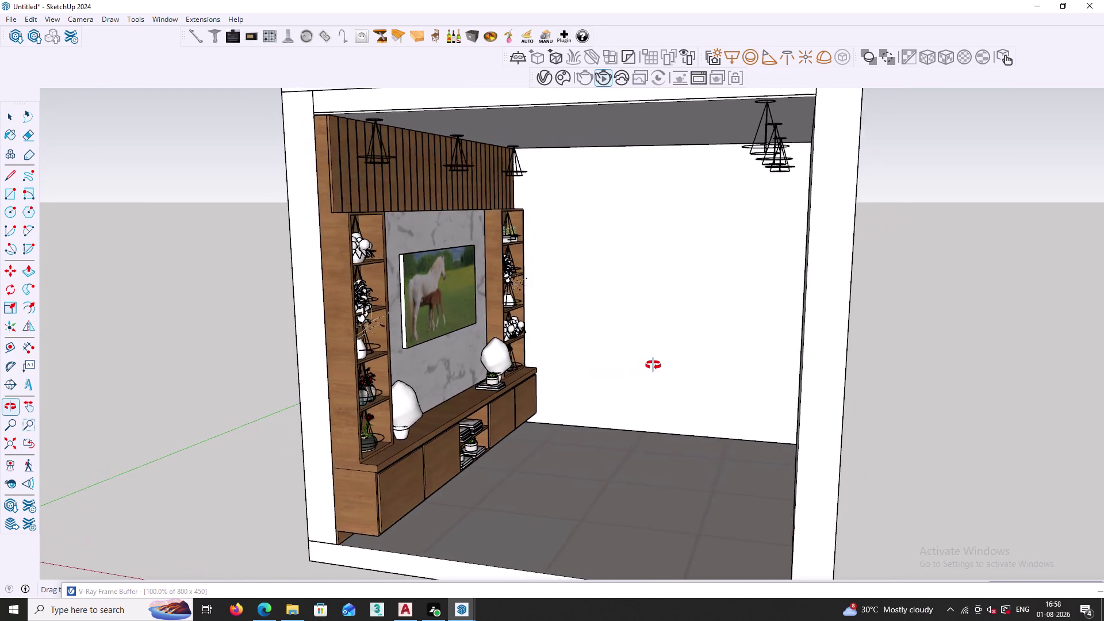
middle_drag(653, 366, 665, 359)
scroll(up, 3)
middle_drag(627, 383, 581, 388)
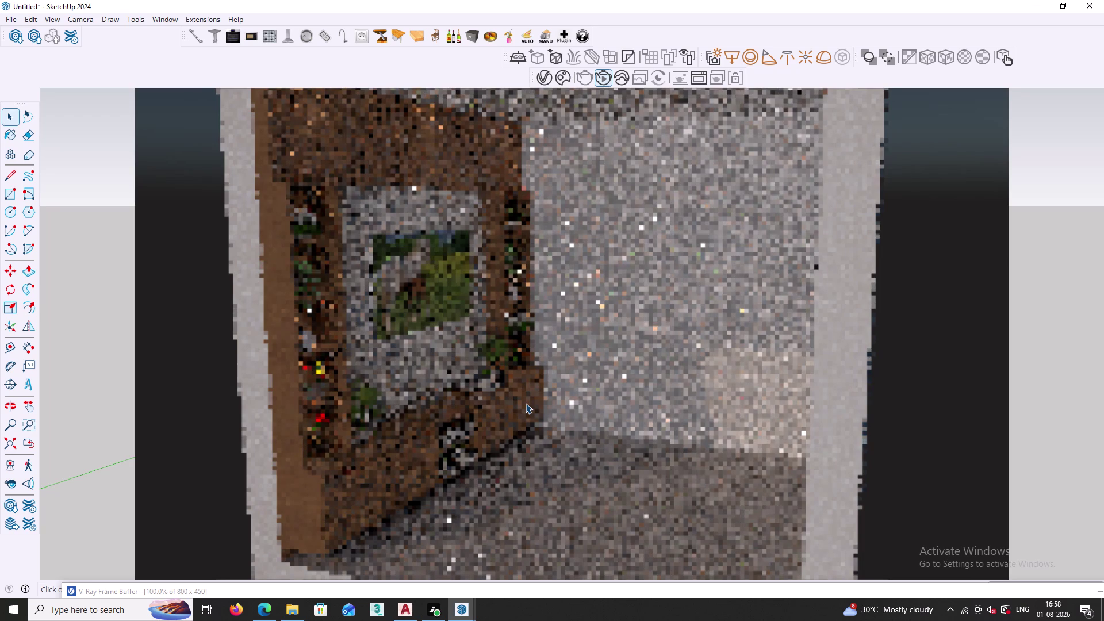
scroll(down, 3)
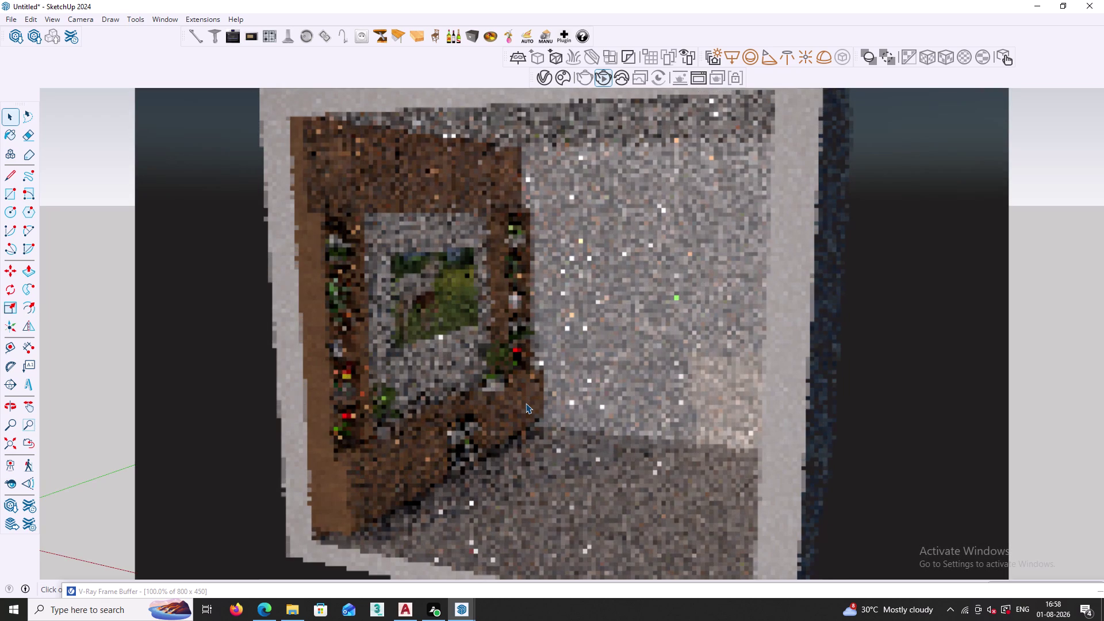
click(75, 264)
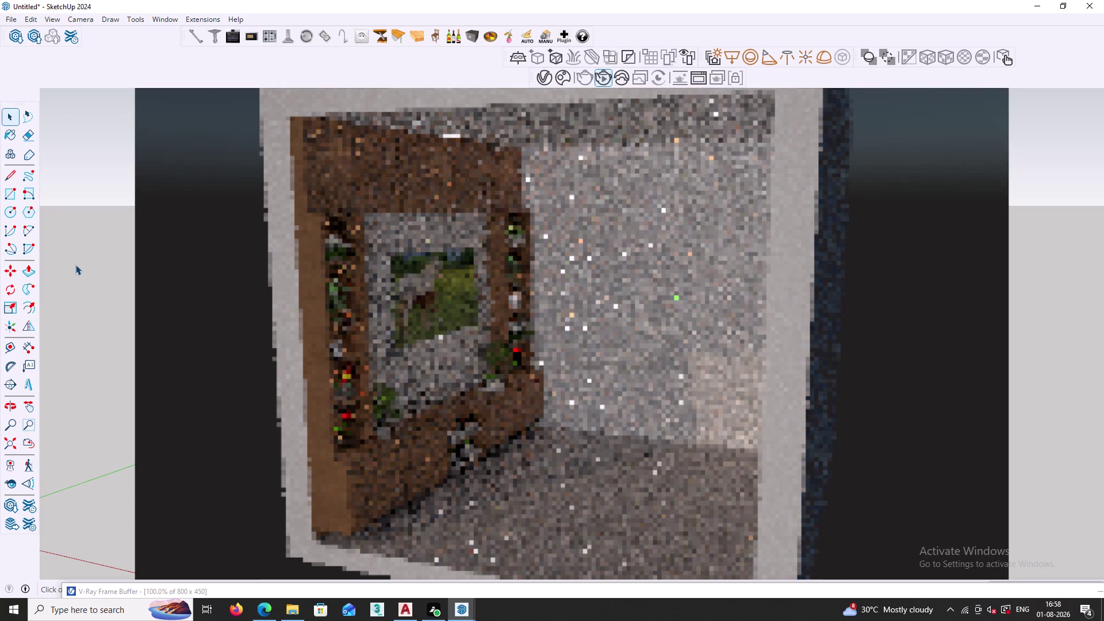
click(610, 81)
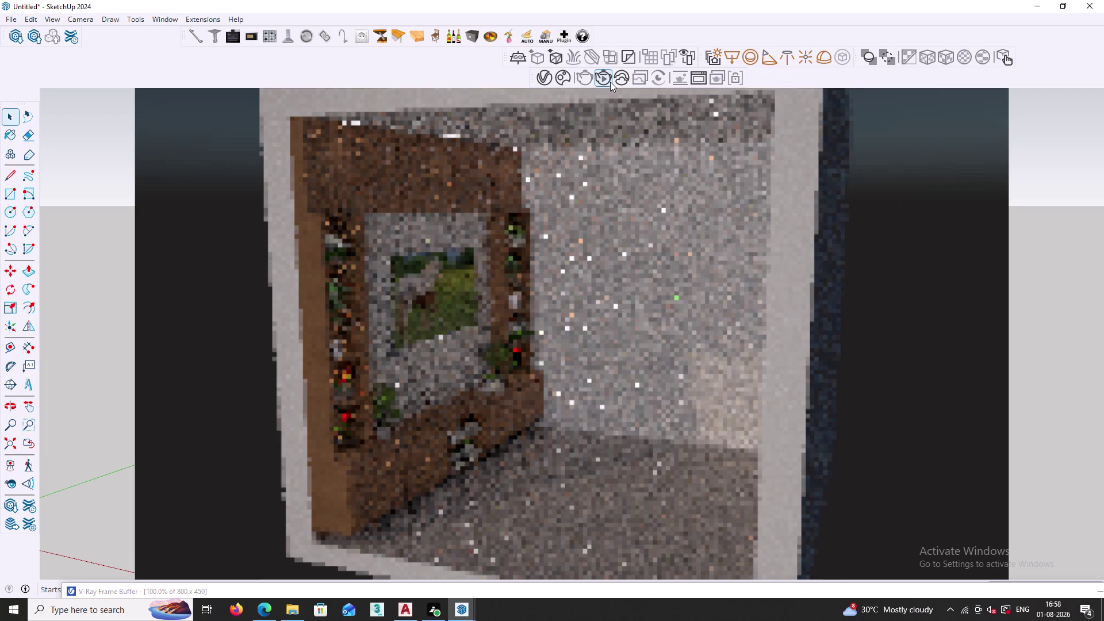
click(114, 213)
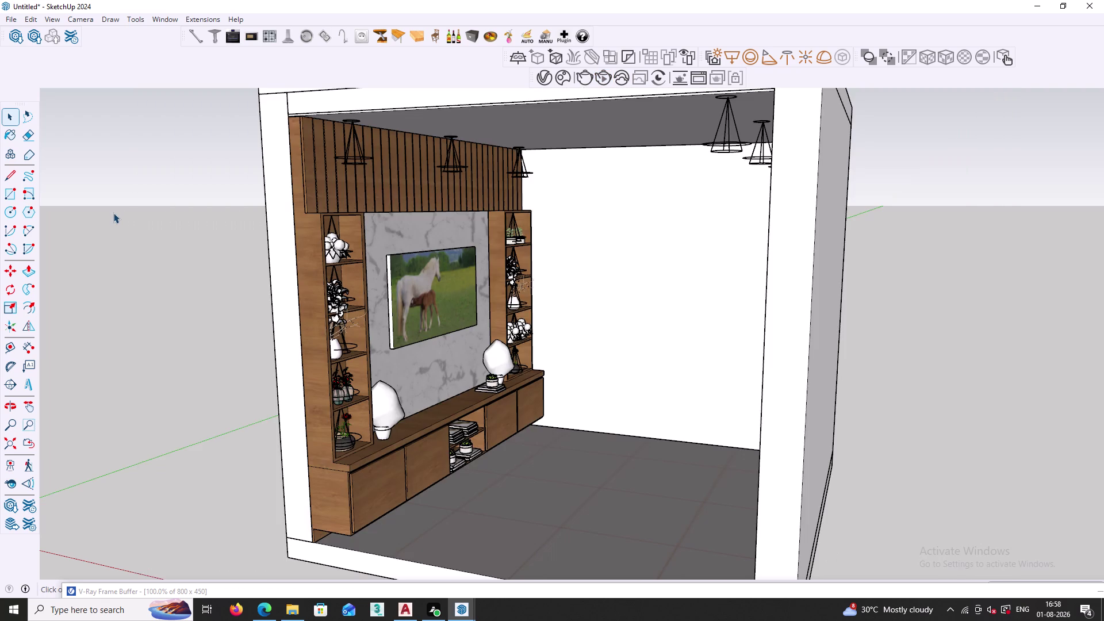
Orbit around the room and center the whole room in the view.
scroll(down, 3)
middle_drag(283, 296, 515, 320)
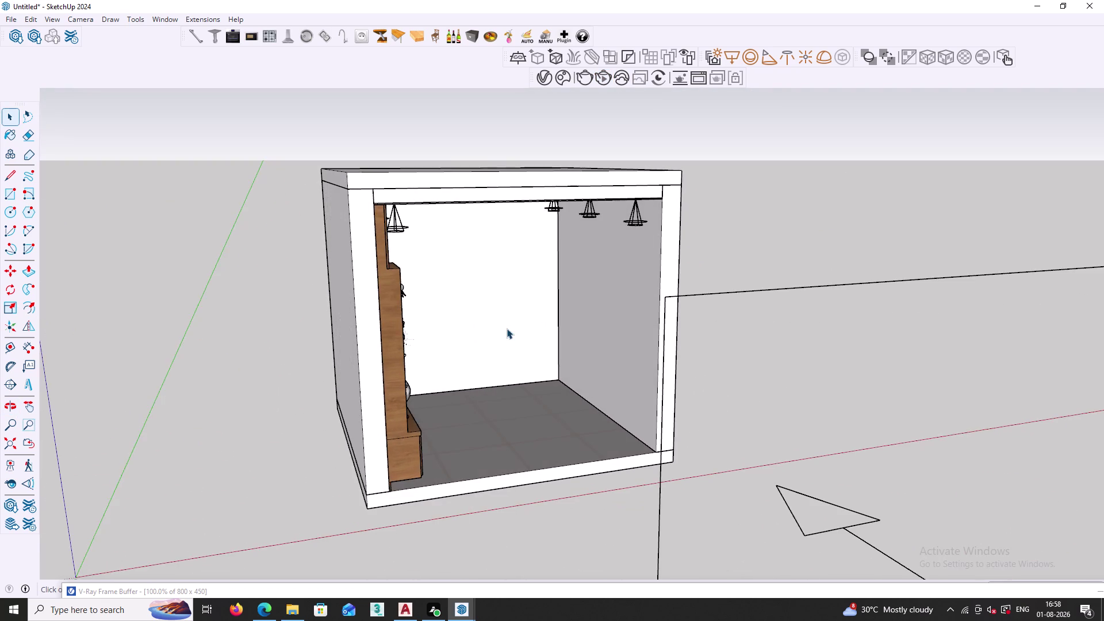
scroll(up, 3)
middle_drag(552, 381, 356, 378)
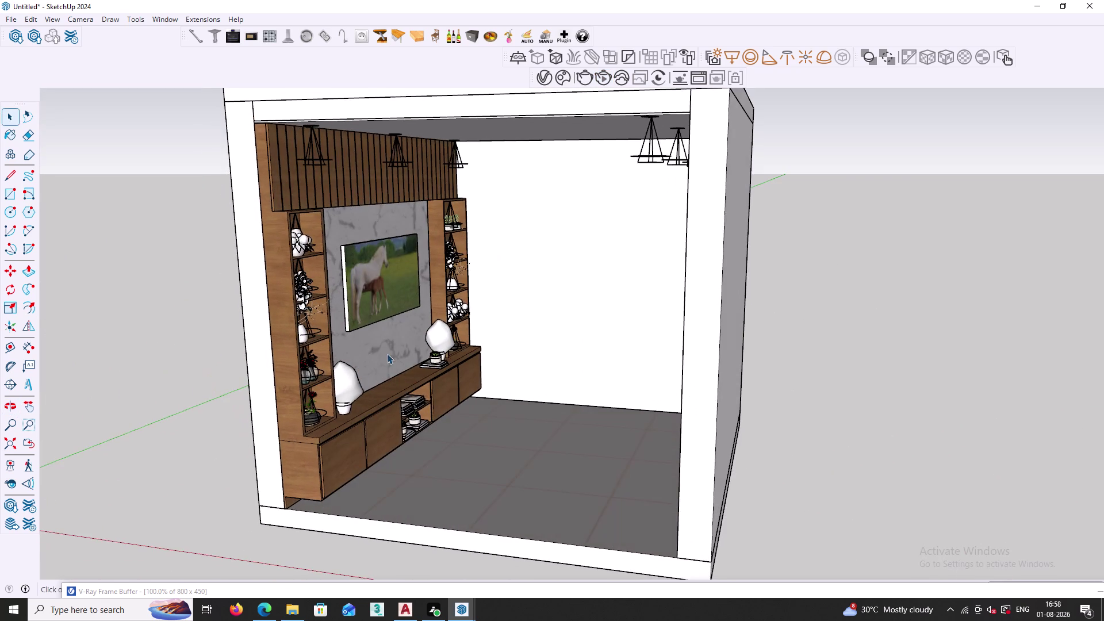
middle_drag(368, 339, 477, 419)
middle_drag(569, 460, 507, 415)
scroll(up, 3)
scroll(down, 3)
middle_drag(519, 451, 536, 410)
middle_drag(515, 408, 524, 427)
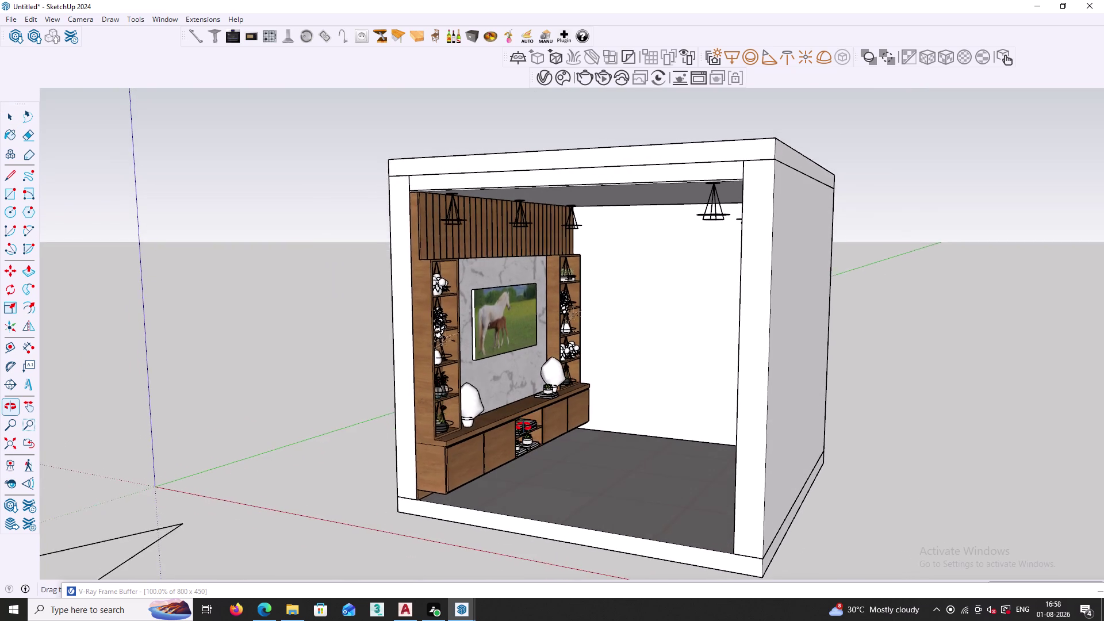
middle_drag(524, 426, 524, 428)
scroll(up, 3)
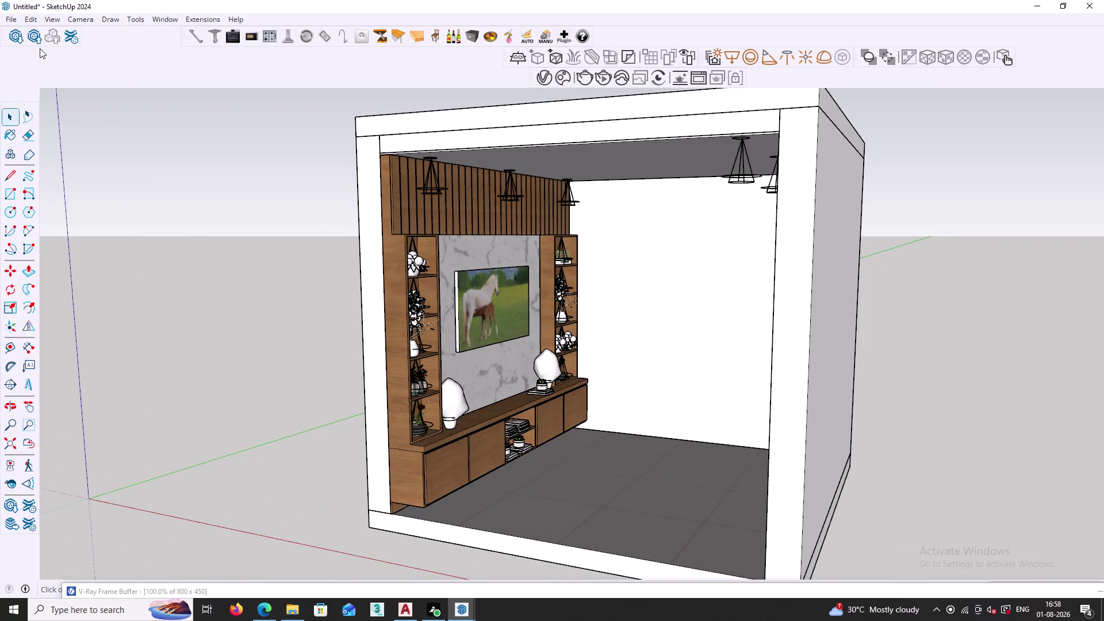
click(9, 18)
Save the model to the Desktop as 'tv unit intenship 1'.
click(50, 90)
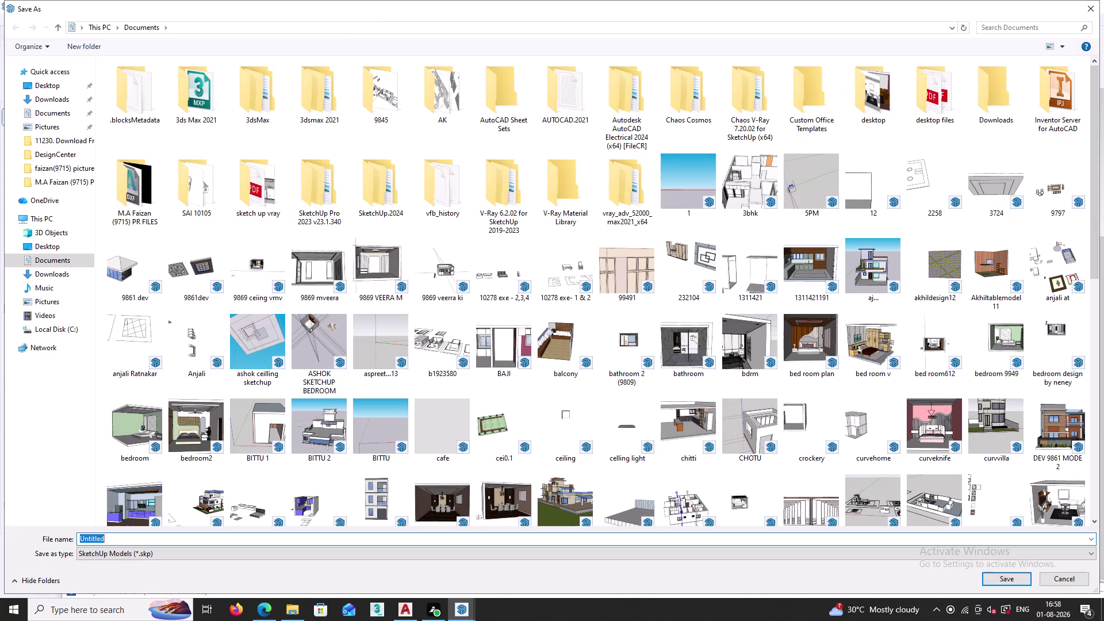
click(140, 535)
key(BackSpace)
key(BackSpace)
key(BackSpace)
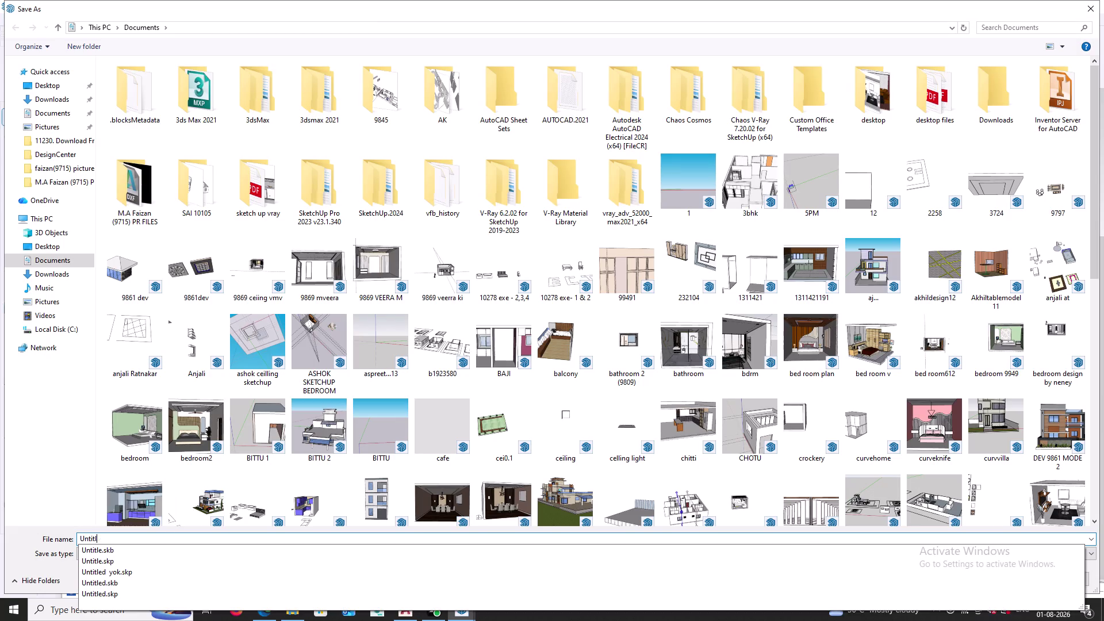
text(tv)
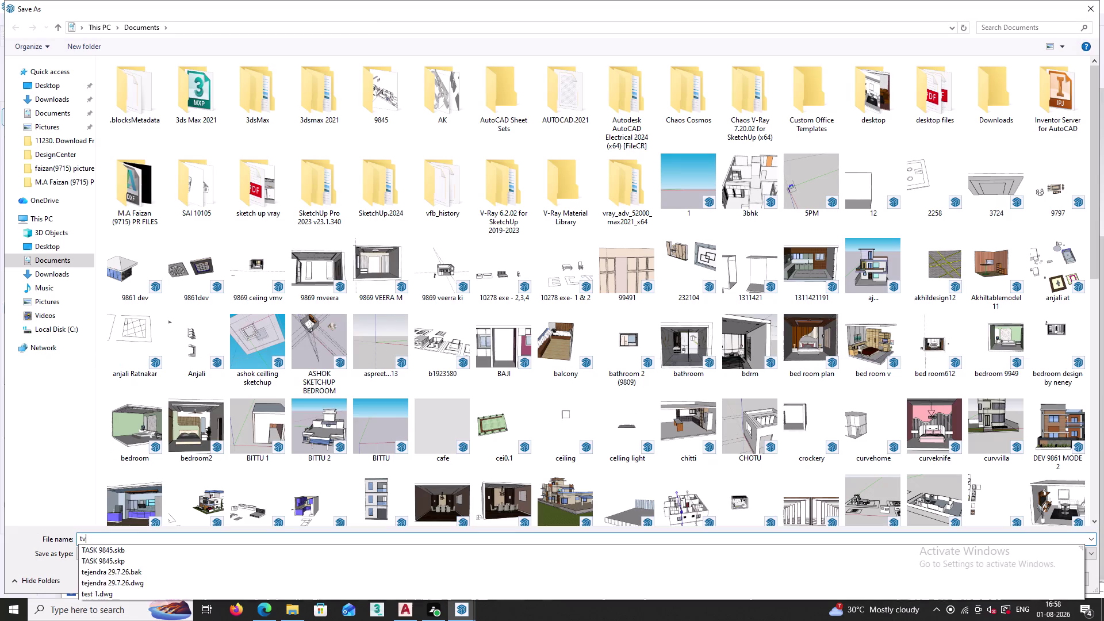
key(space)
text(uni)
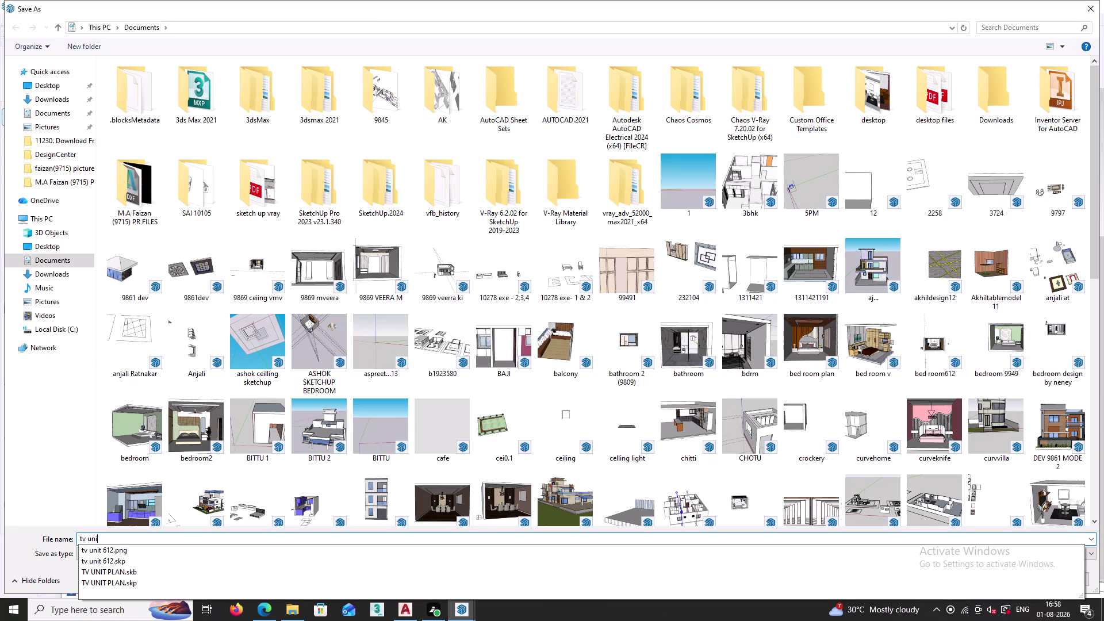
text(t)
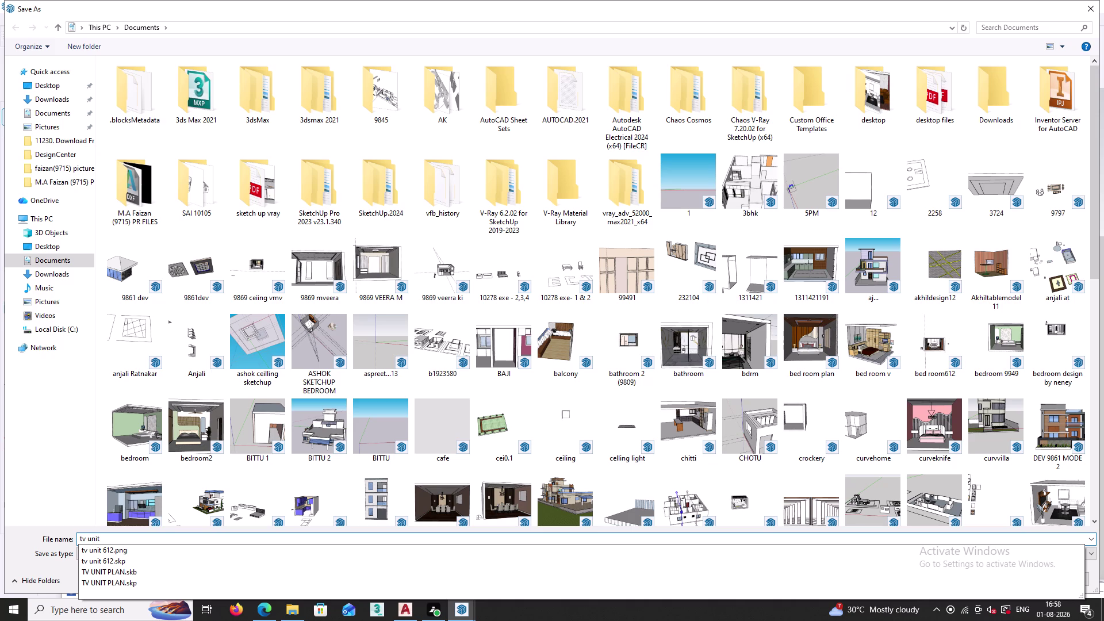
key(space)
key(i)
text(nt)
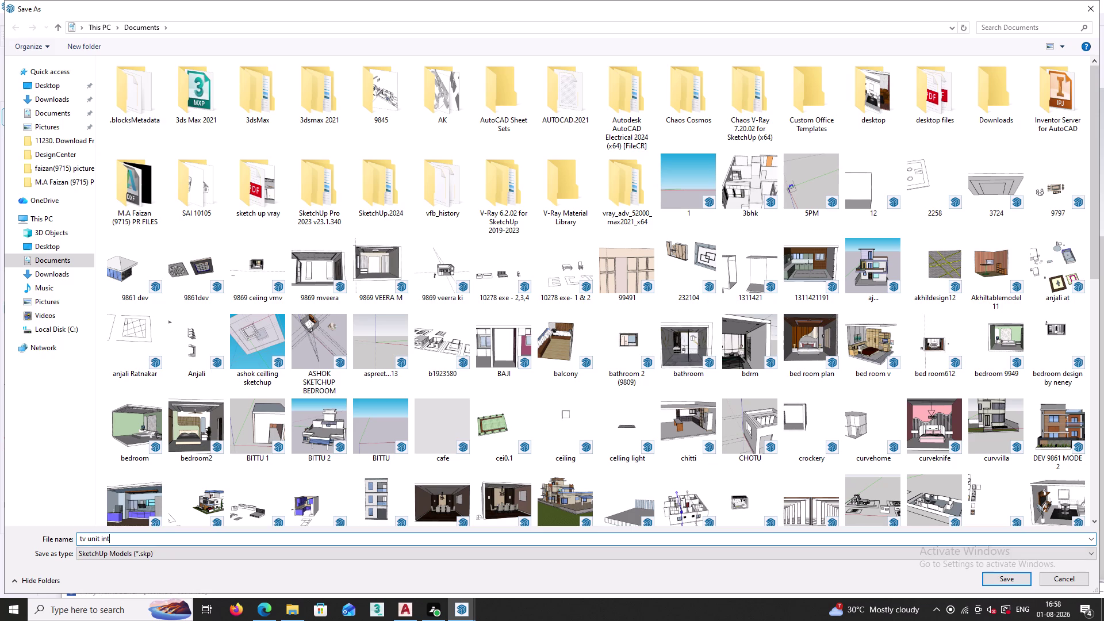
text(enshi)
text(p)
key(space)
text(1)
click(50, 245)
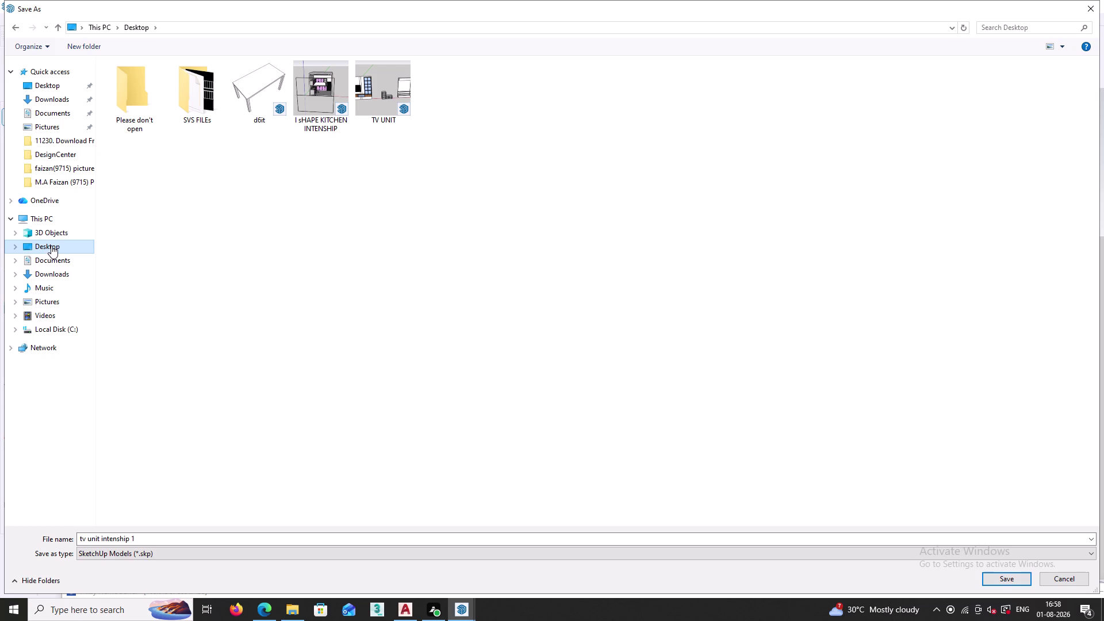
click(1013, 578)
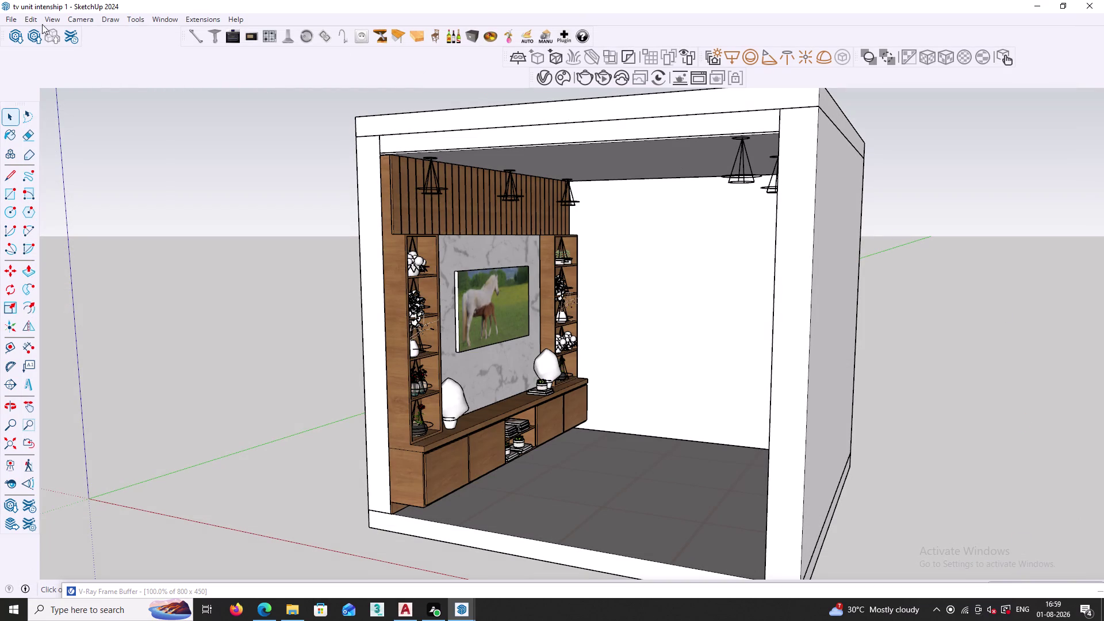
click(8, 18)
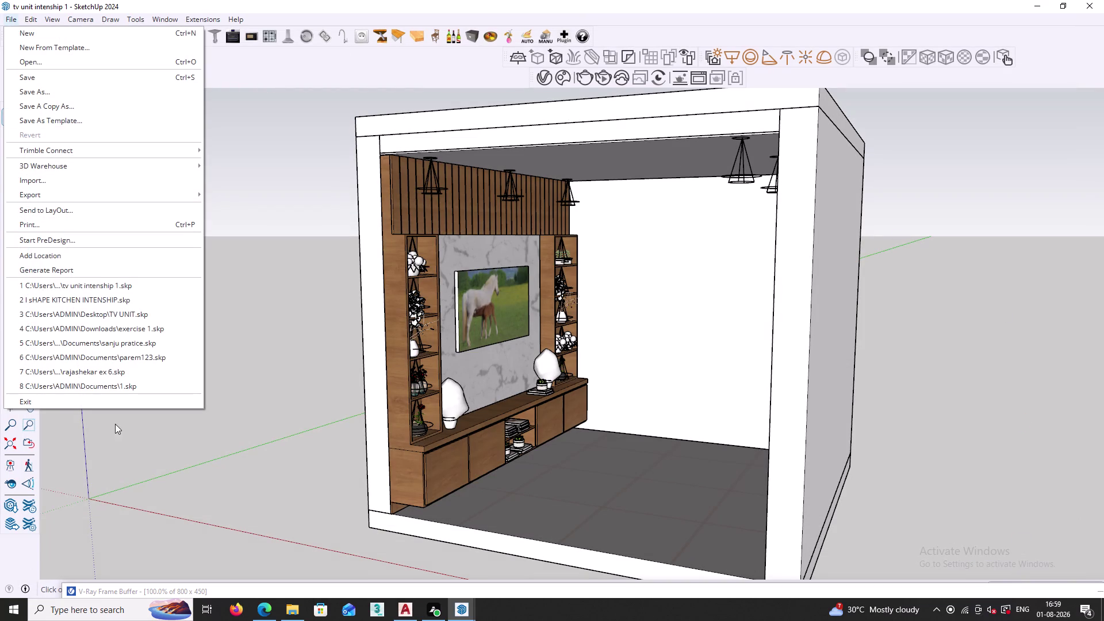
click(1039, 6)
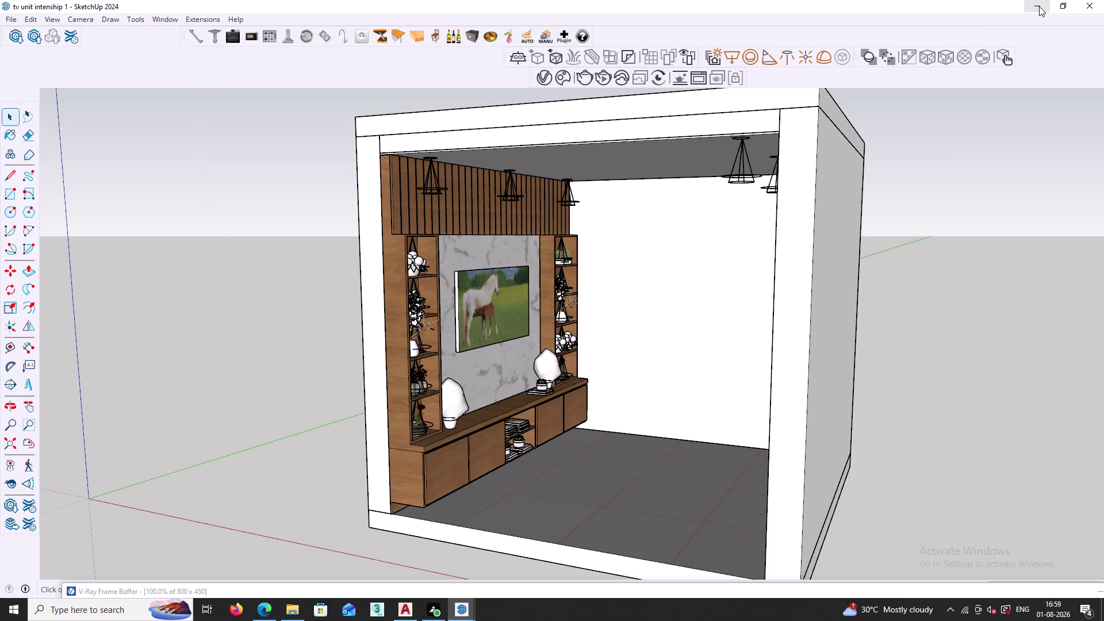